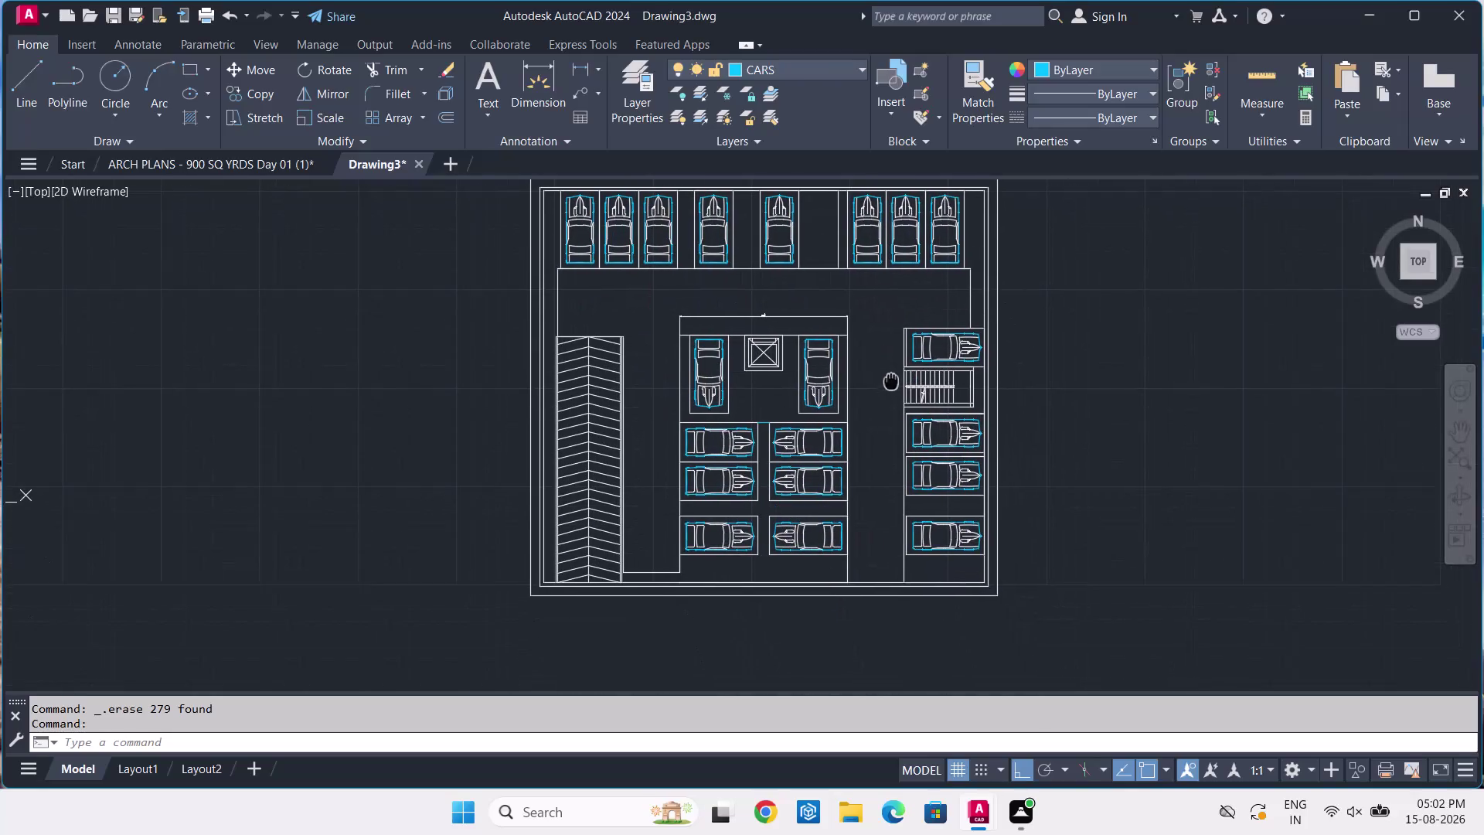
Review the reference parking plan, then return to the car layout drawing.
click(267, 157)
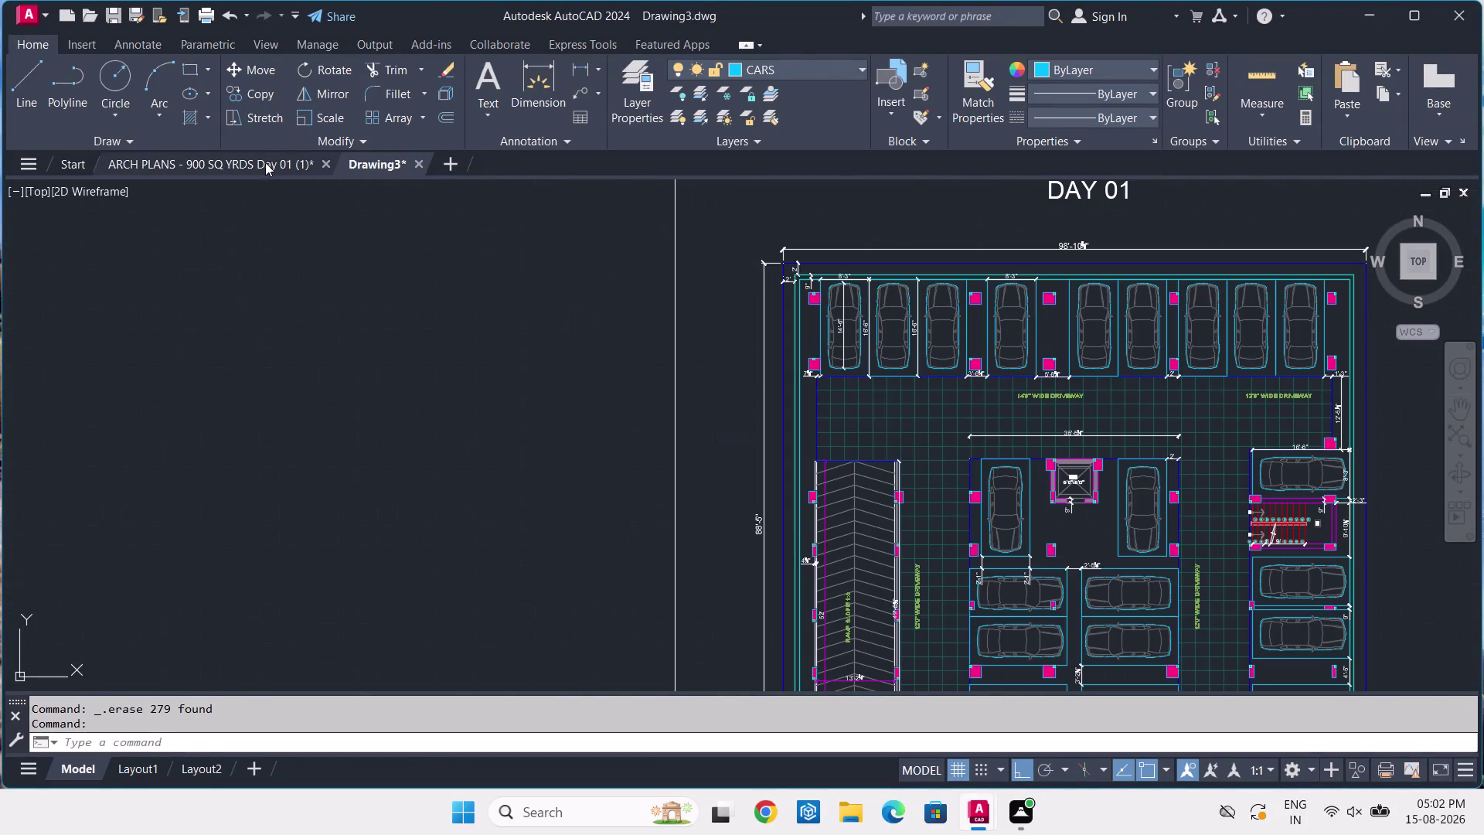
middle_drag(827, 318, 629, 256)
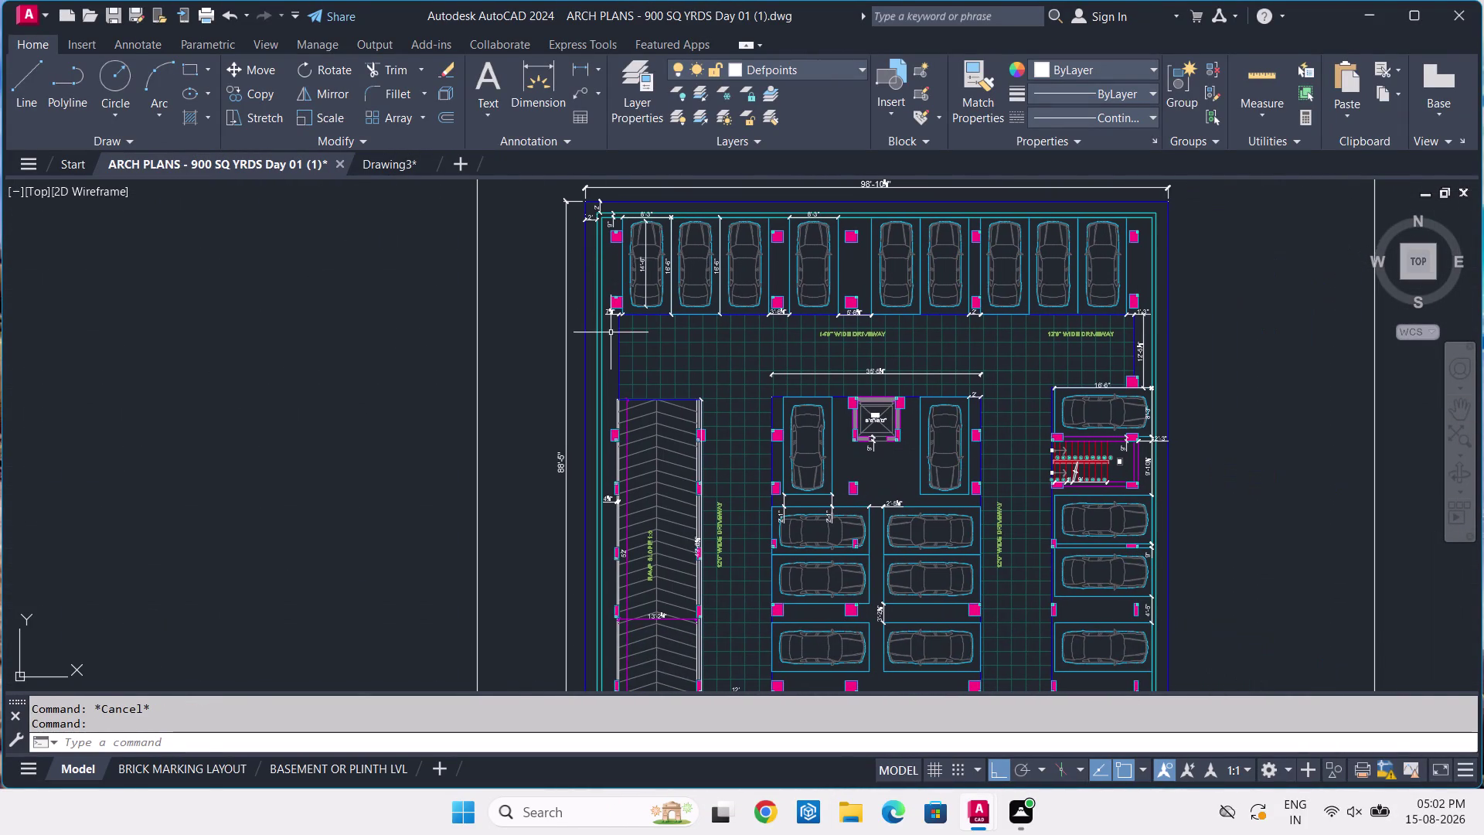
middle_drag(725, 412, 519, 378)
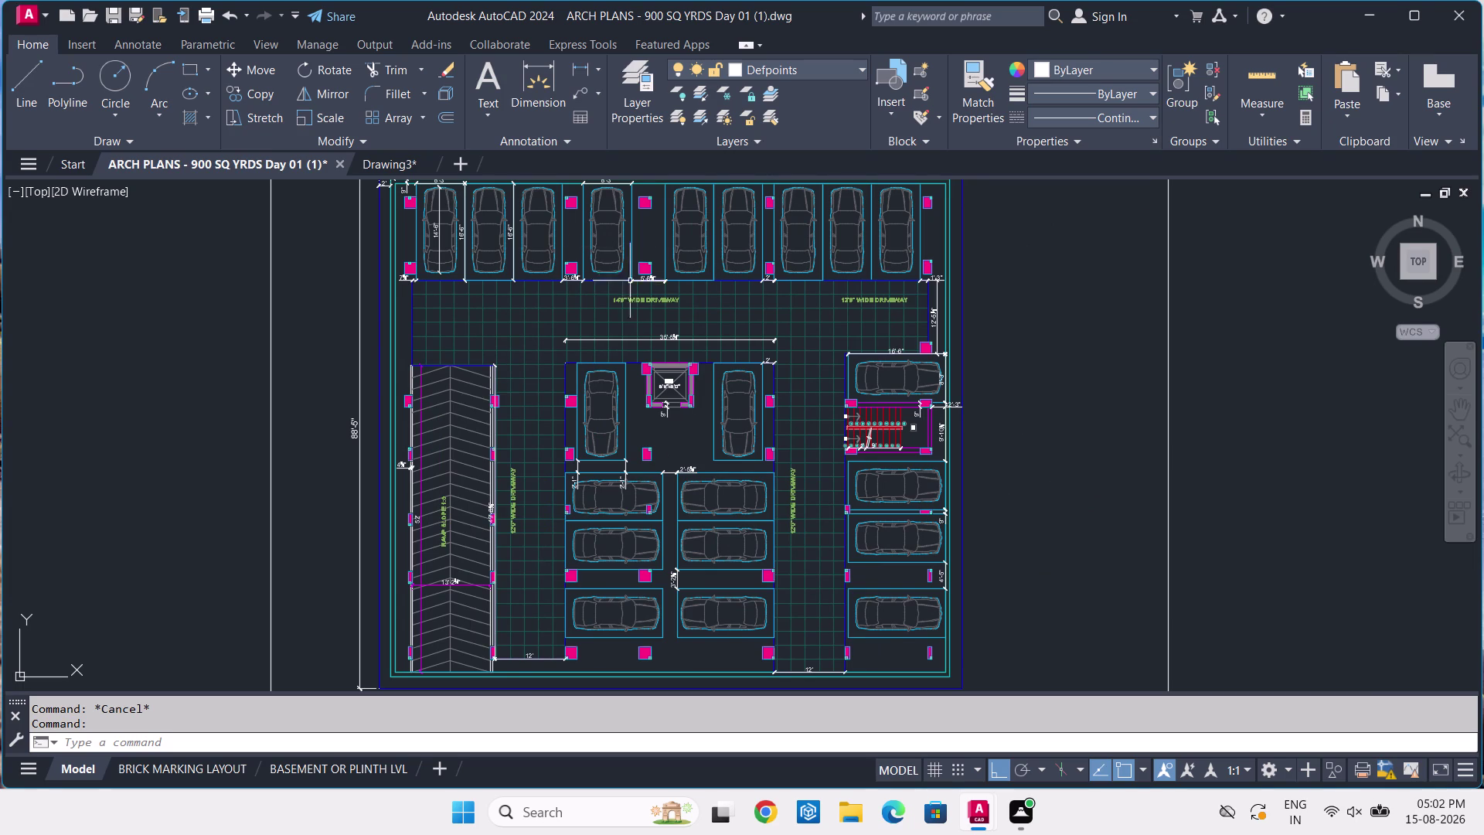
scroll(up, 3)
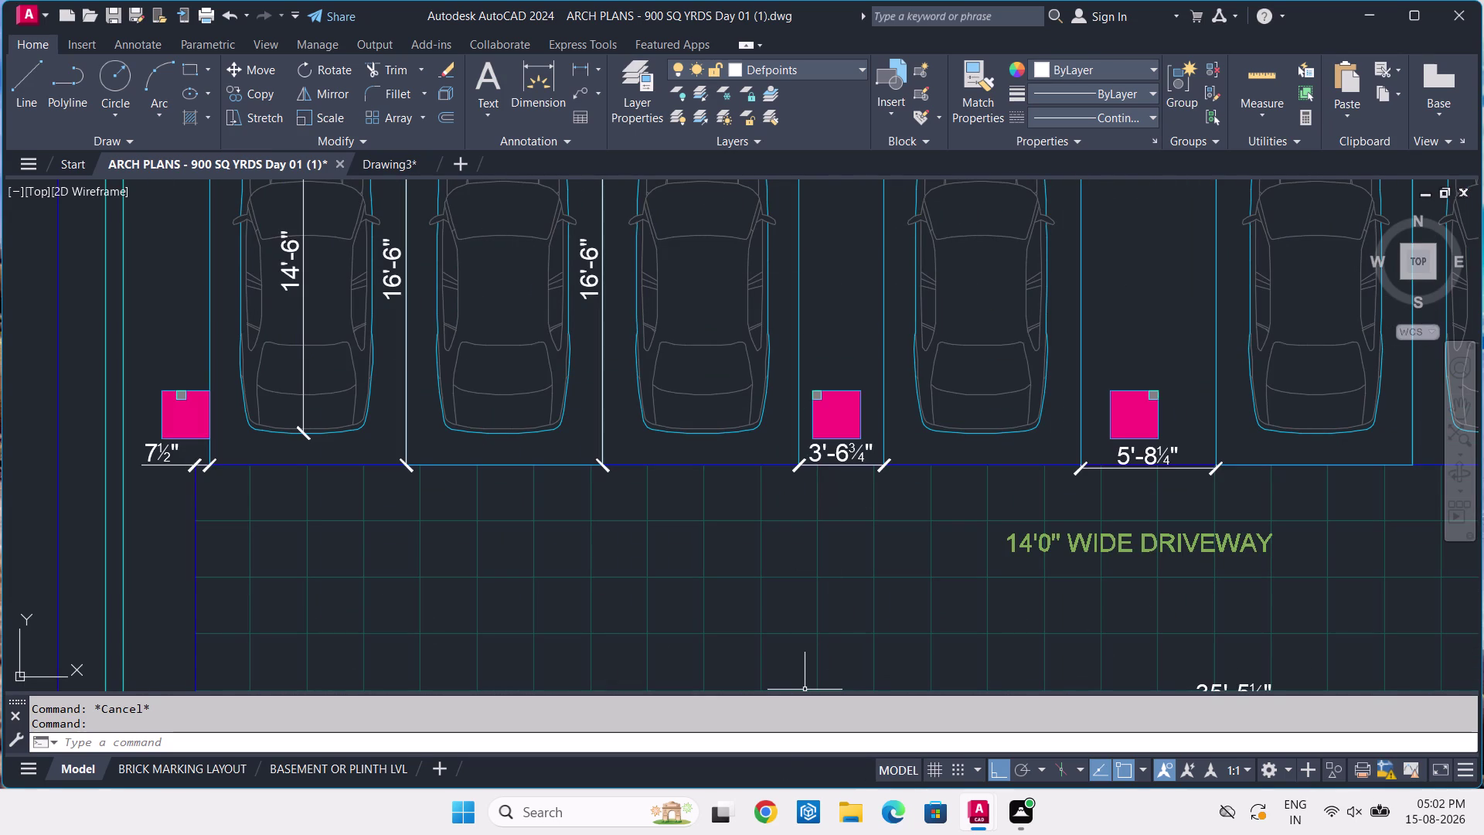
click(395, 158)
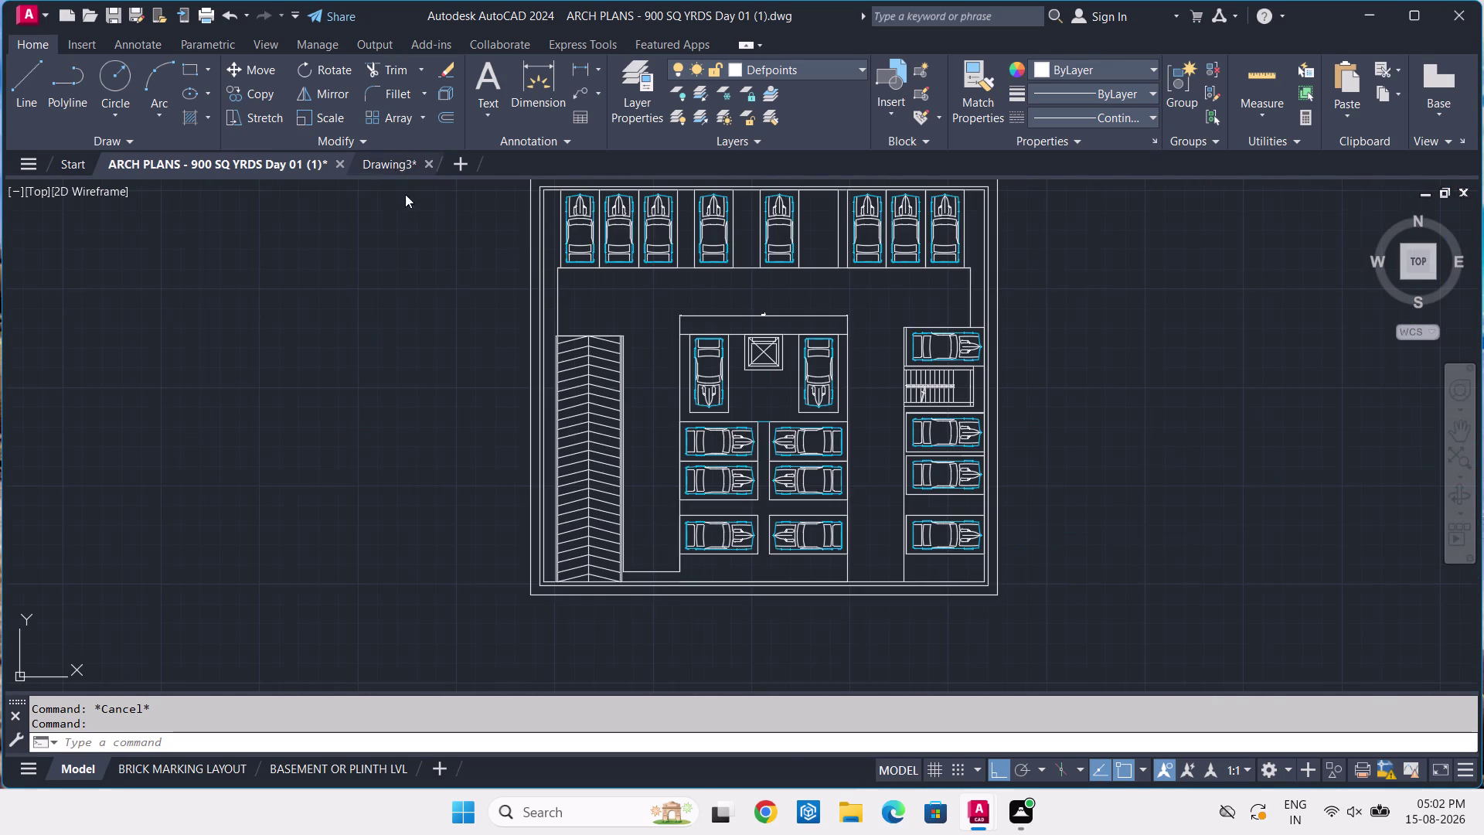
scroll(up, 3)
scroll(up, 3)
middle_drag(580, 201, 586, 329)
scroll(up, 3)
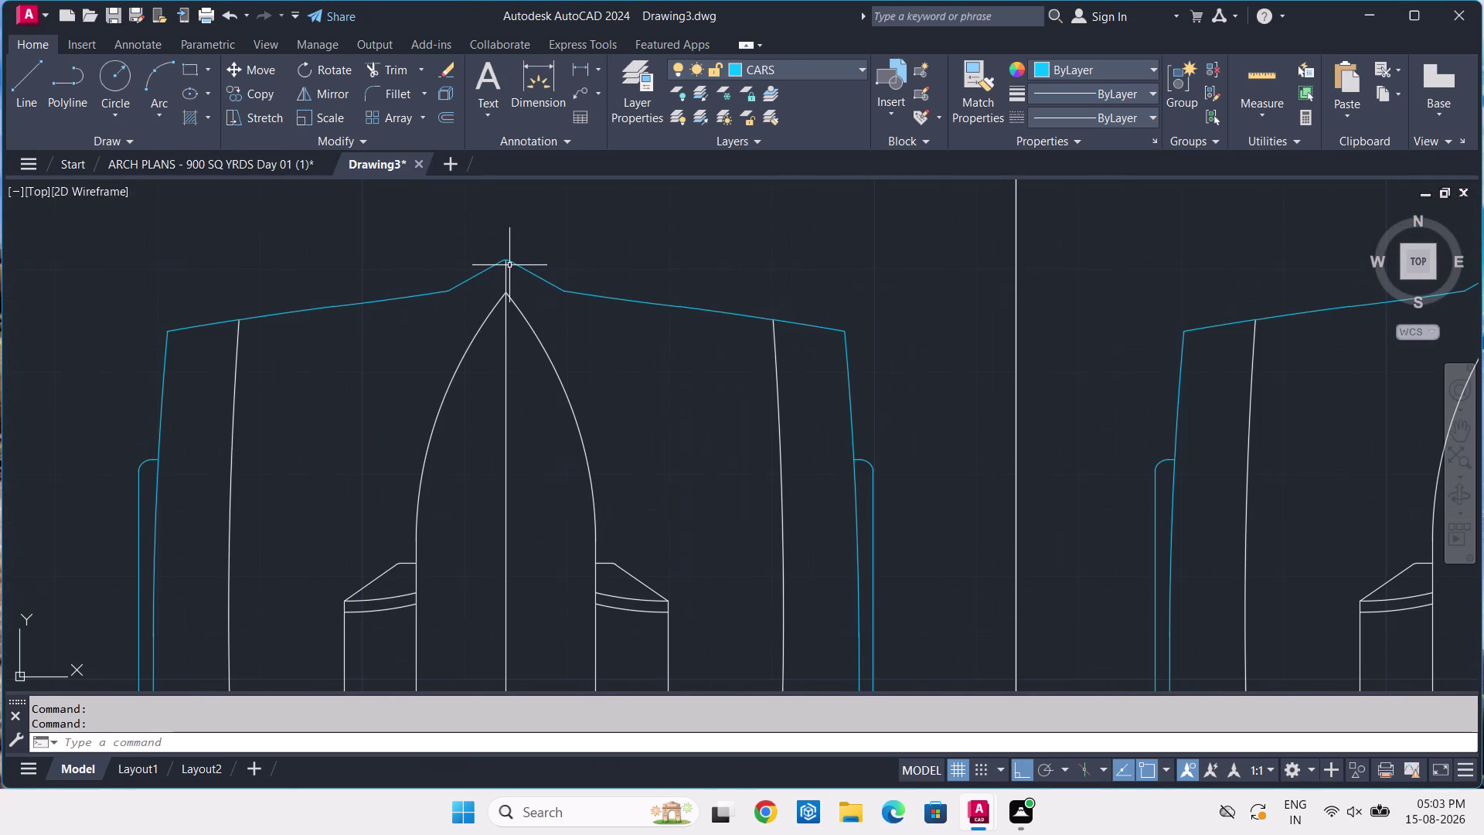
click(509, 265)
key(Escape)
Create a new layer named GREY BODY in Layer Properties.
click(638, 75)
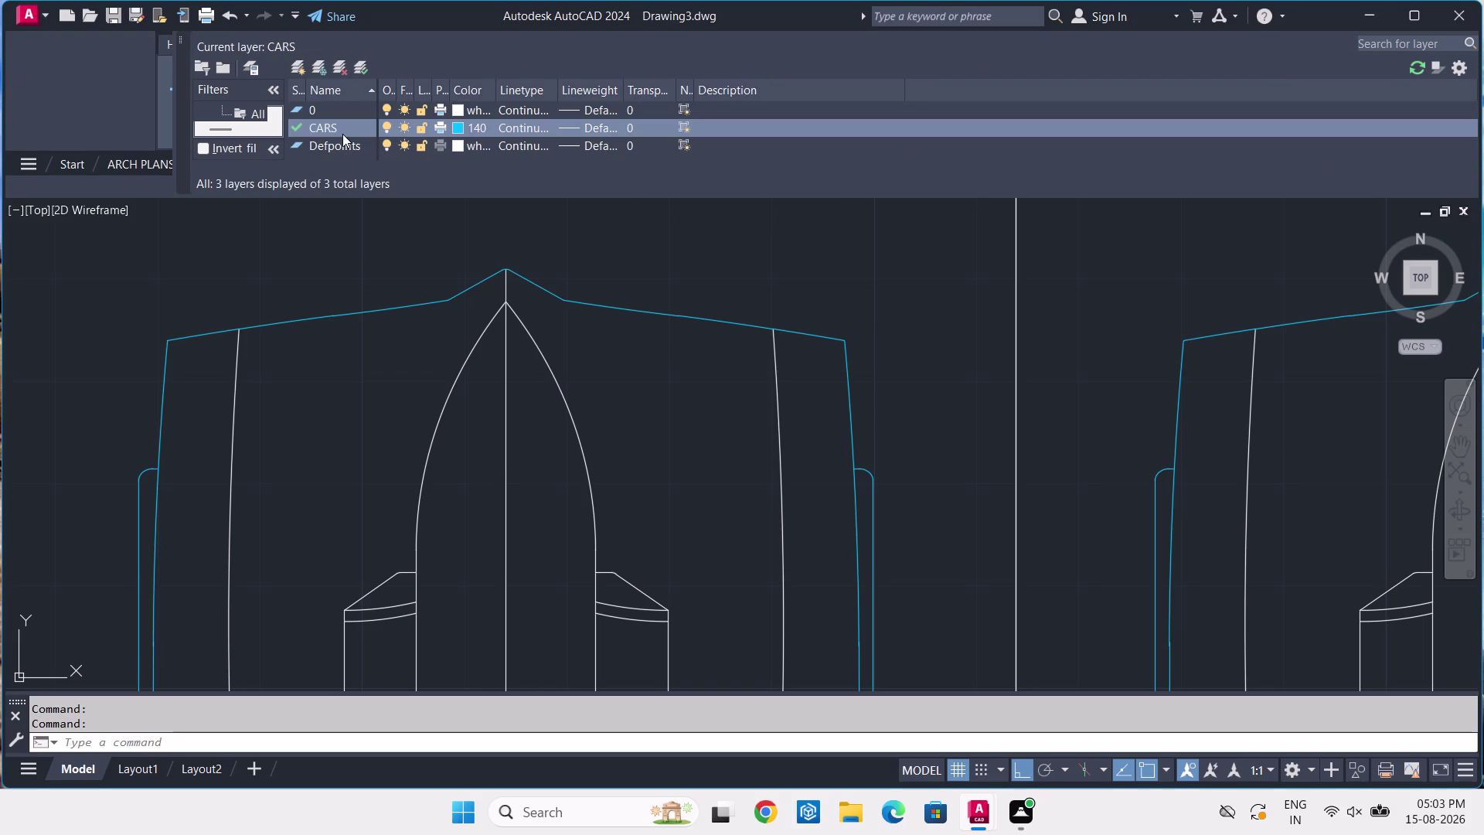
right_click(342, 133)
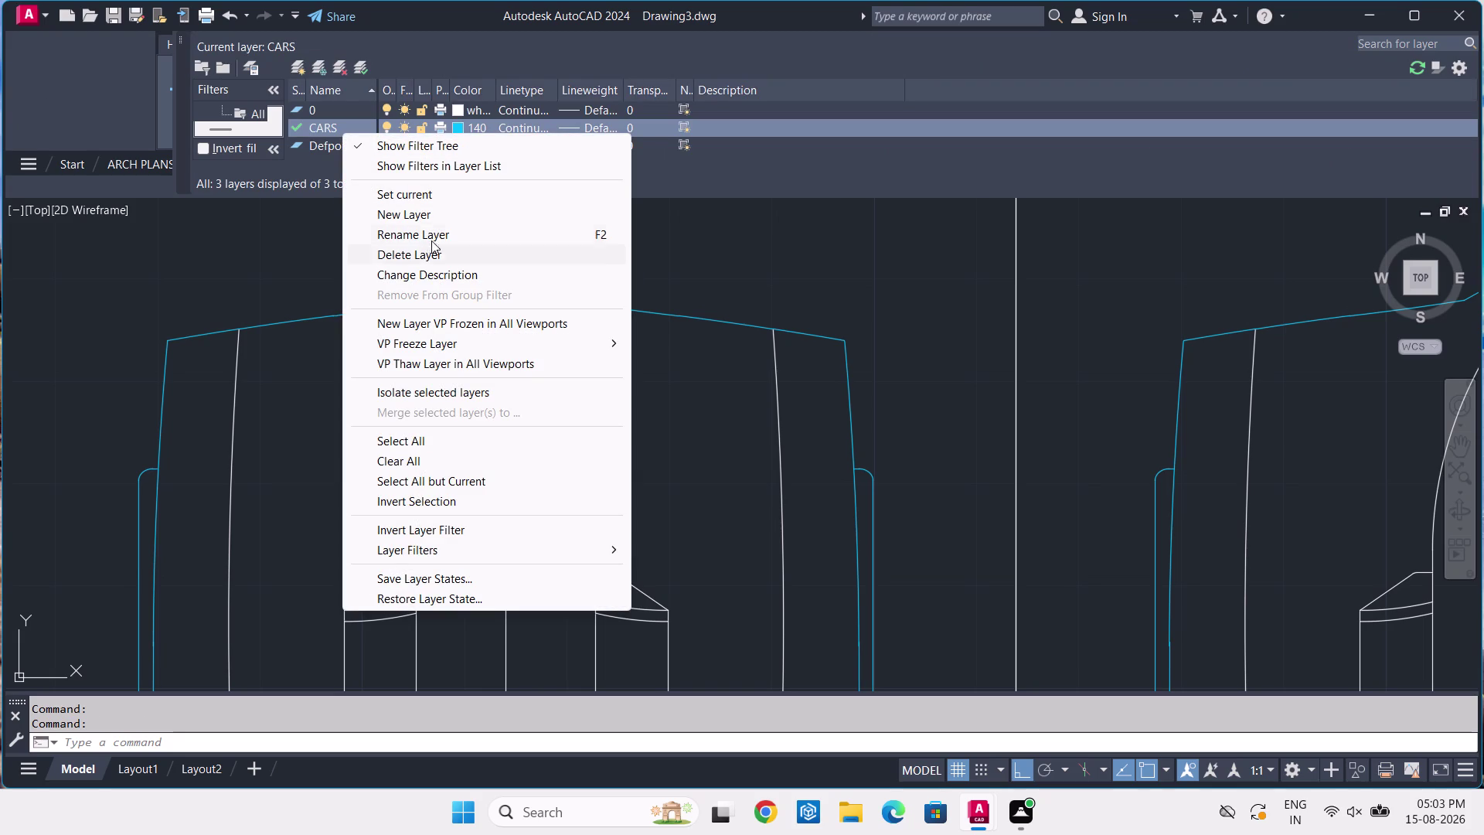
click(419, 208)
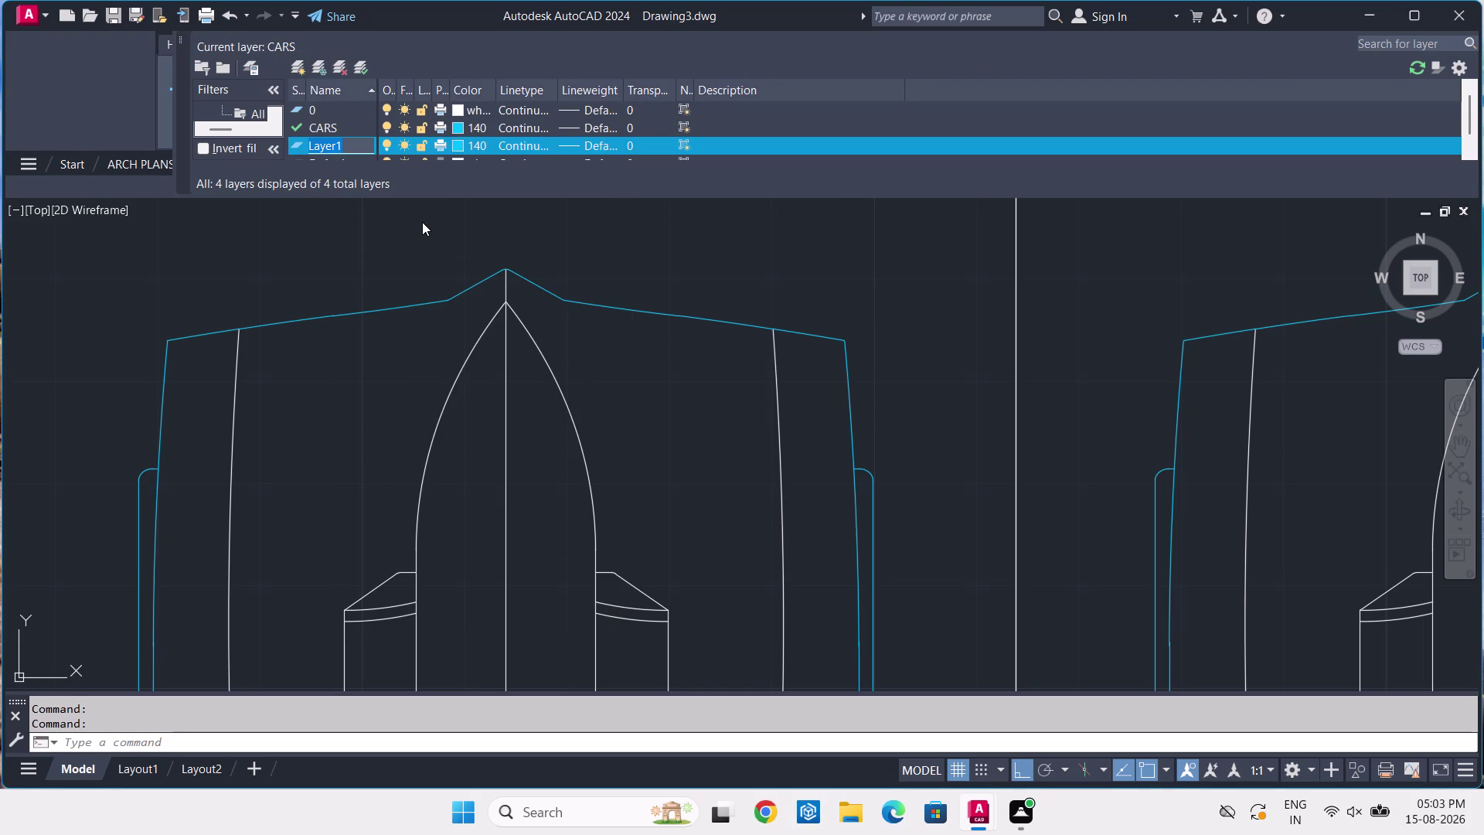
text(GRE)
key(y)
key(space)
text(BO)
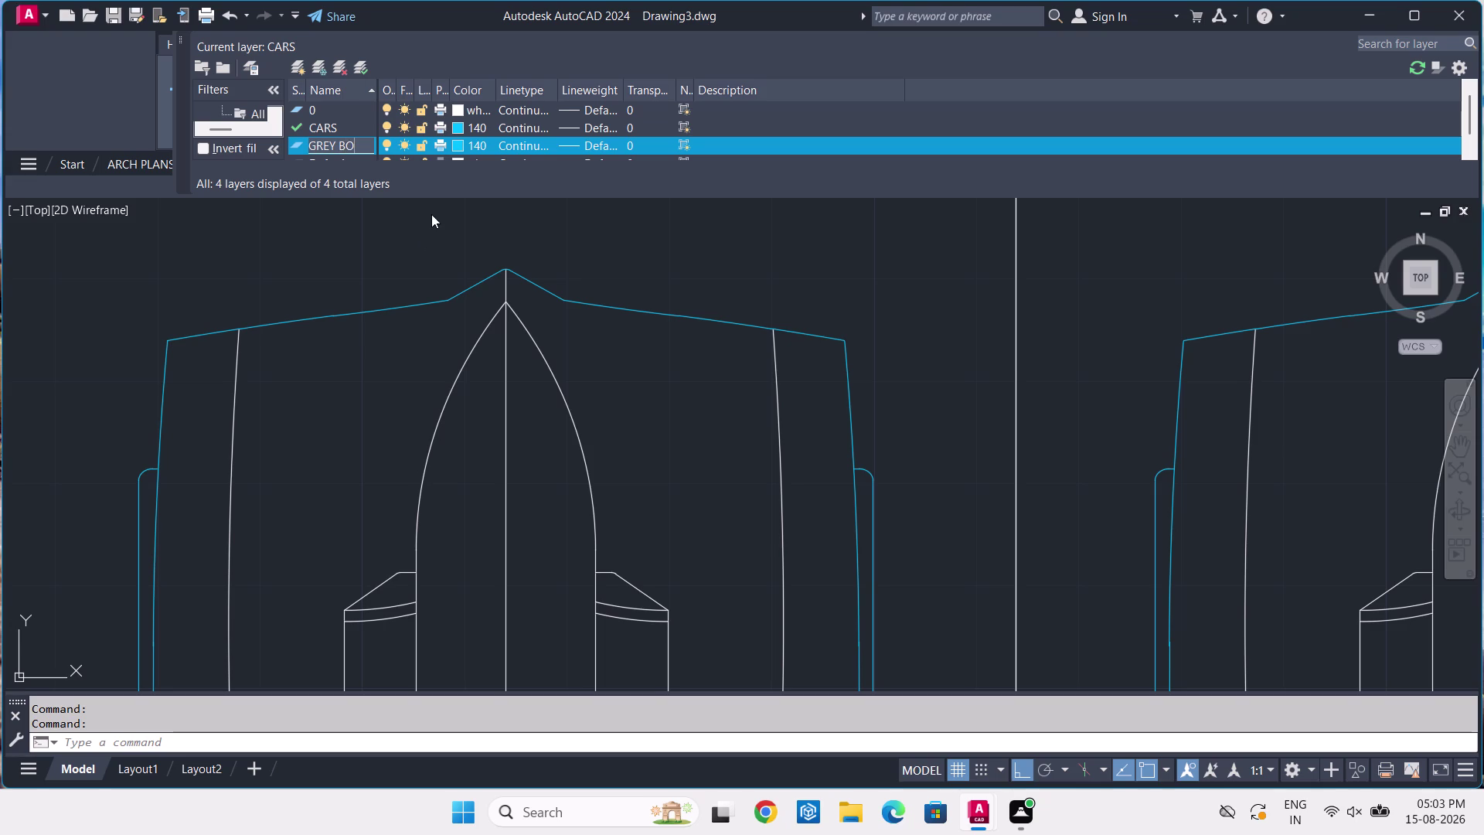
key(d)
key(y)
Give GREY BODY grey colour 253 and make it the current layer.
click(458, 139)
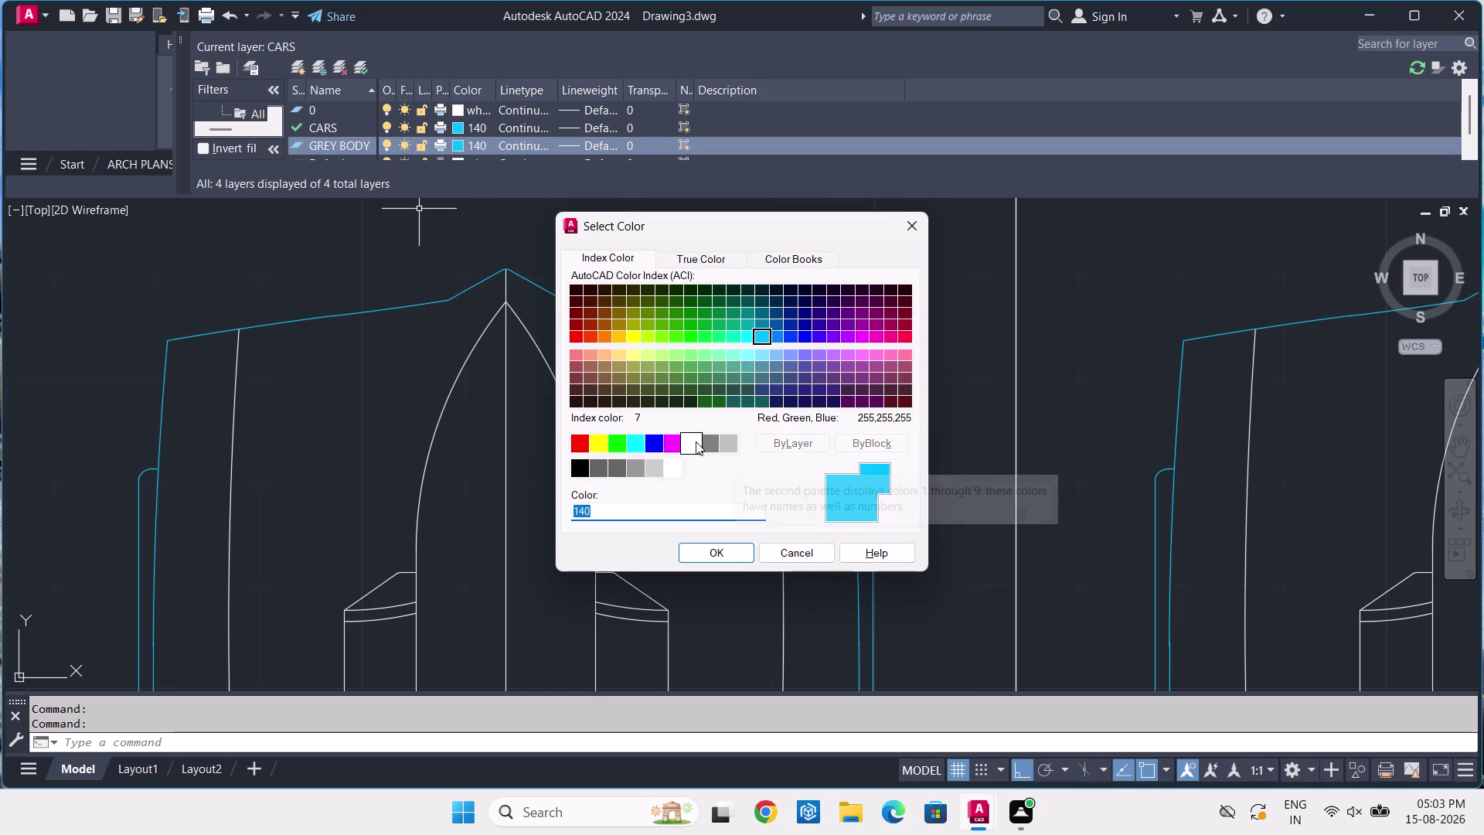
click(633, 473)
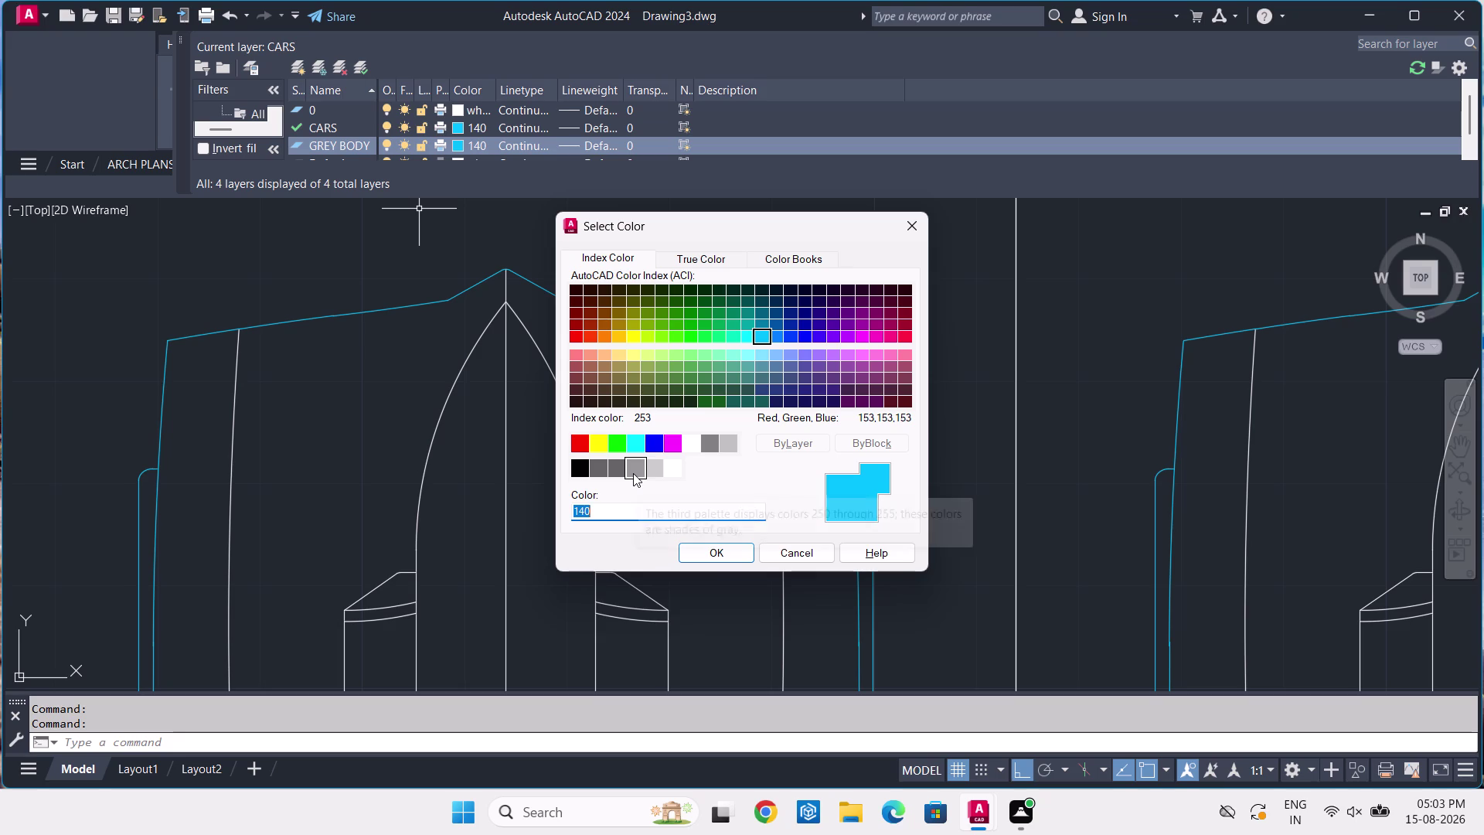
click(654, 473)
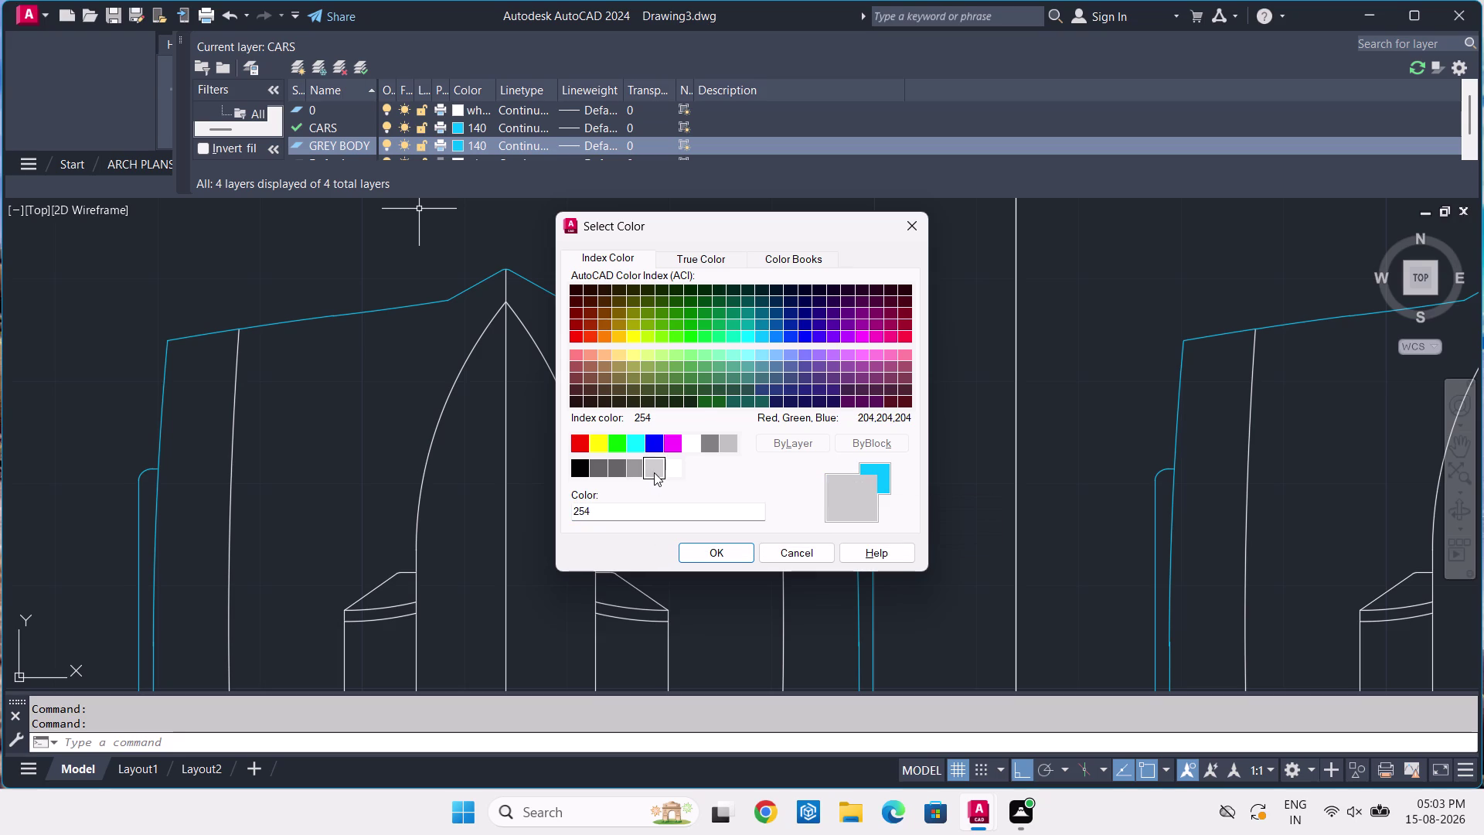
click(638, 467)
click(692, 558)
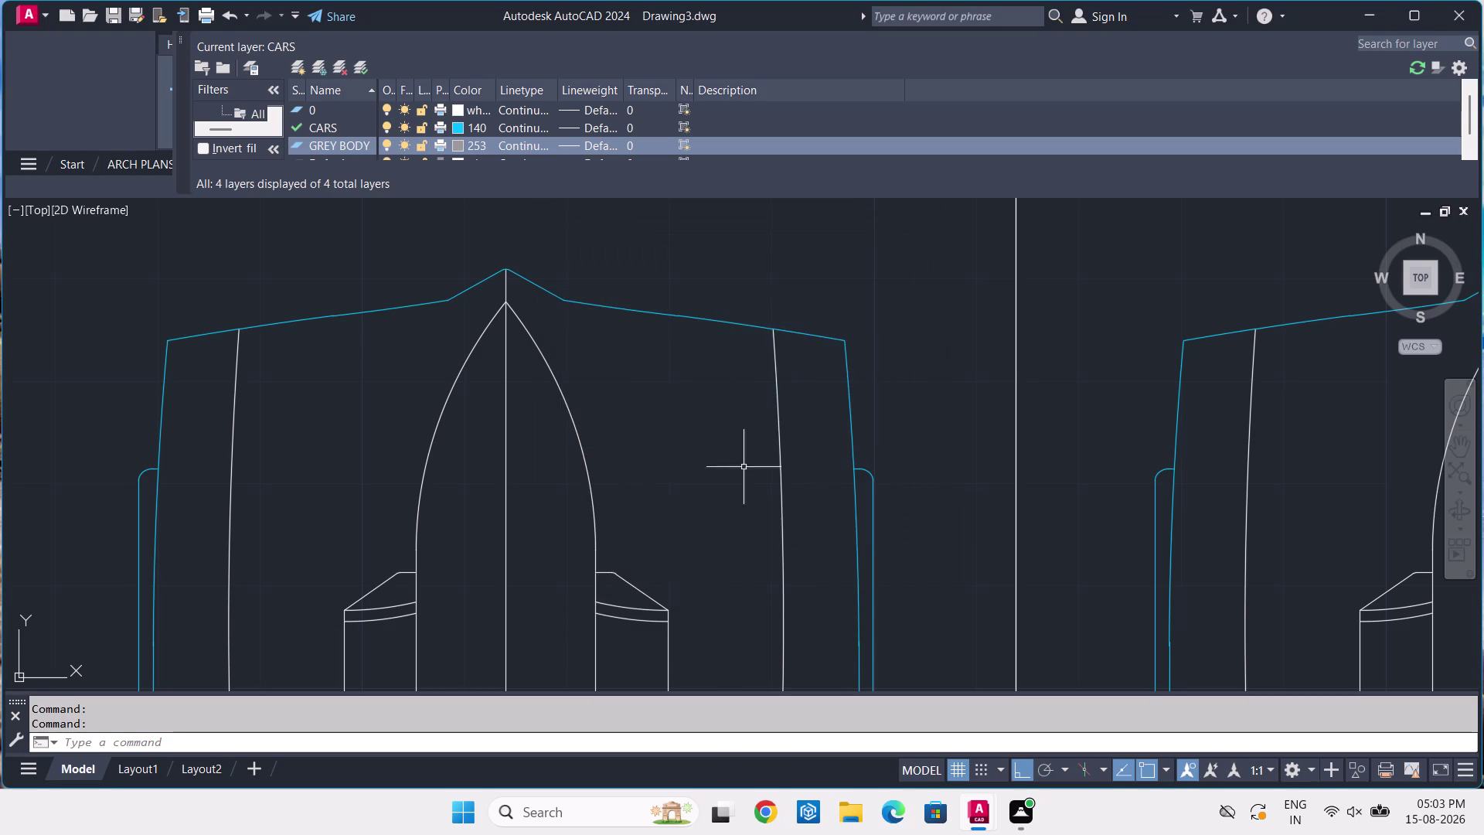
click(359, 66)
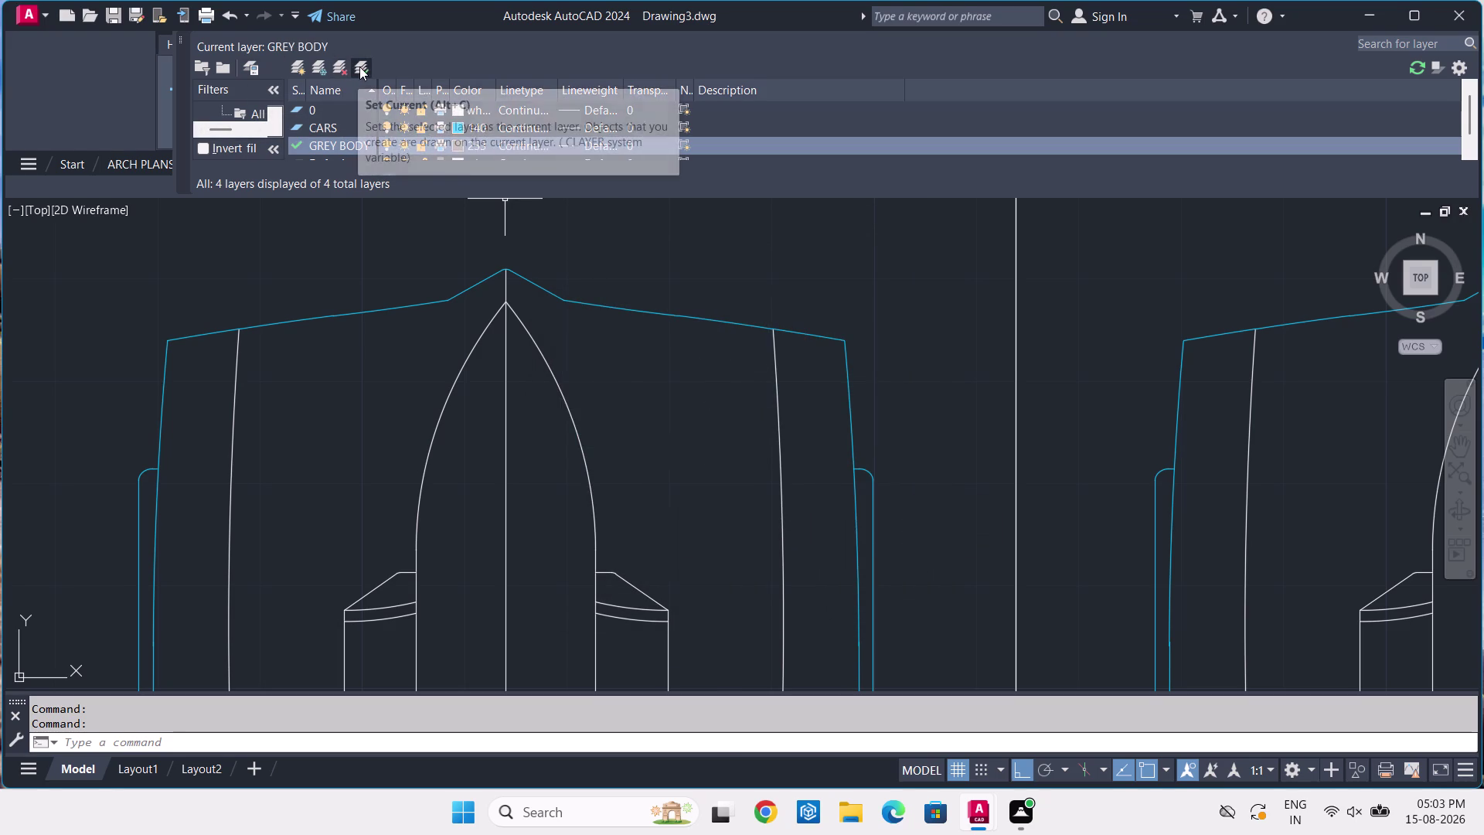
Select the first car's bonnet, windscreen and rear window lines.
scroll(up, 3)
click(486, 266)
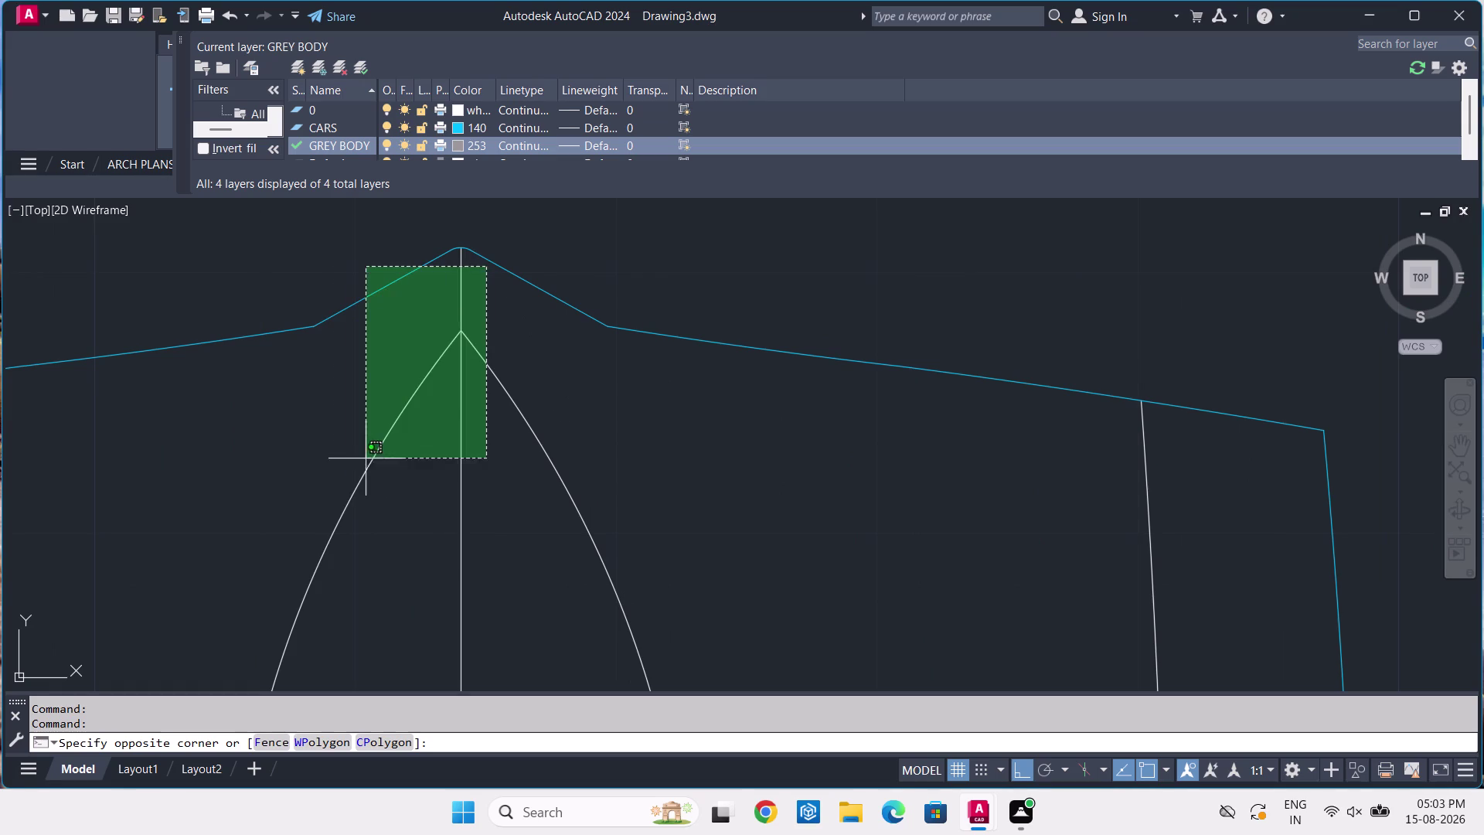
click(445, 581)
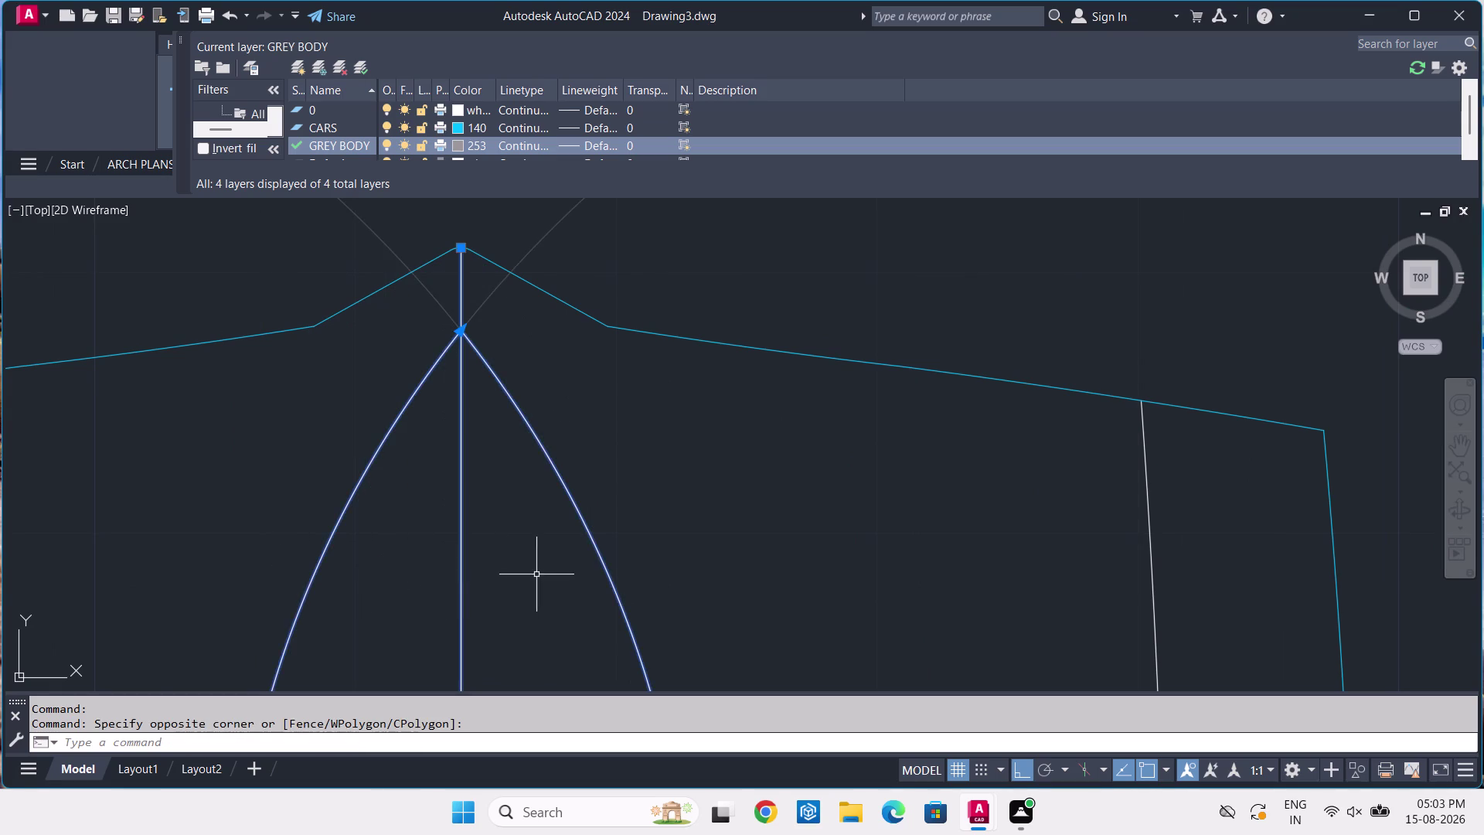
scroll(down, 3)
middle_drag(631, 604, 579, 286)
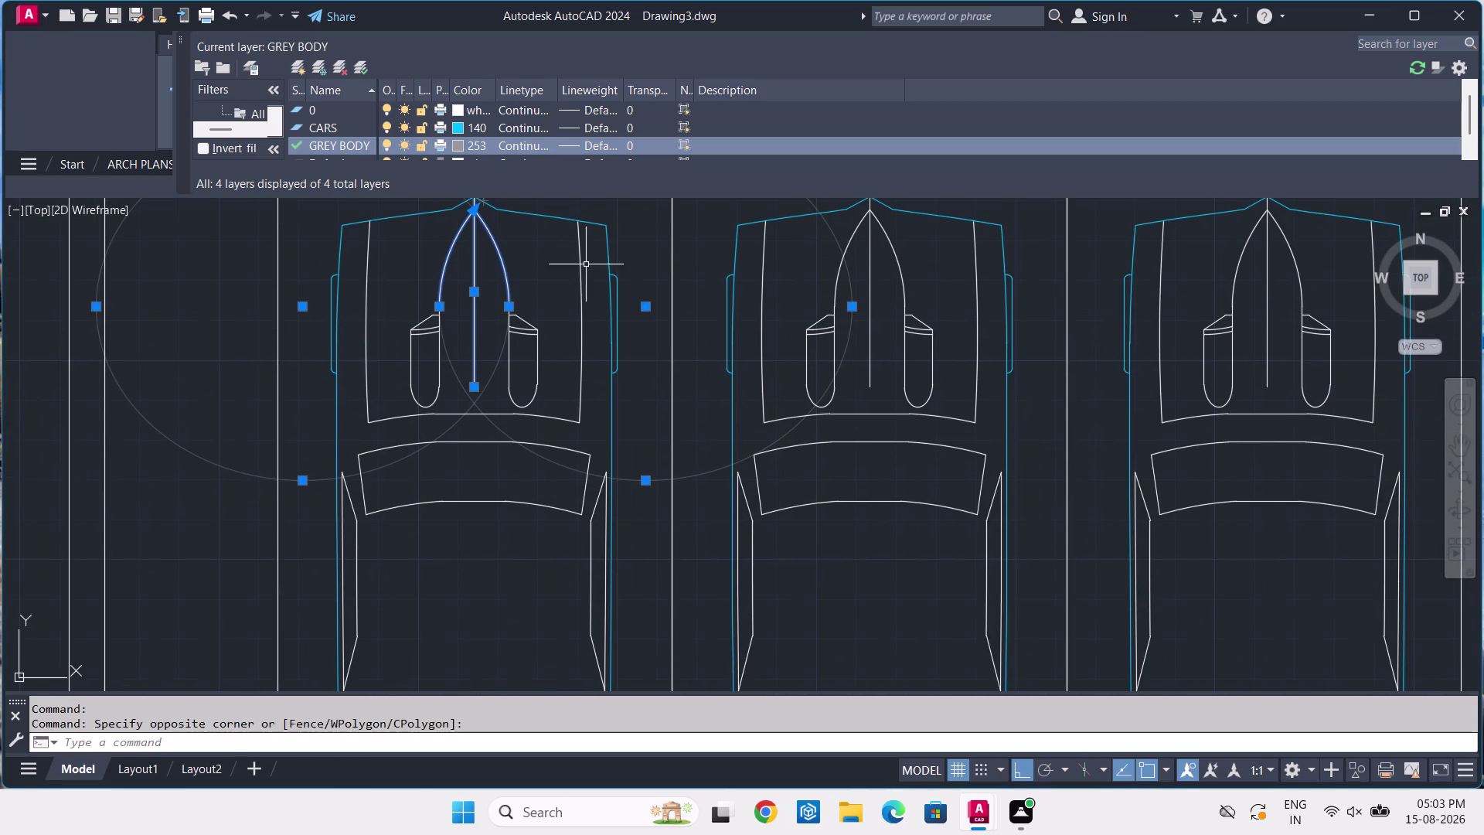
click(593, 236)
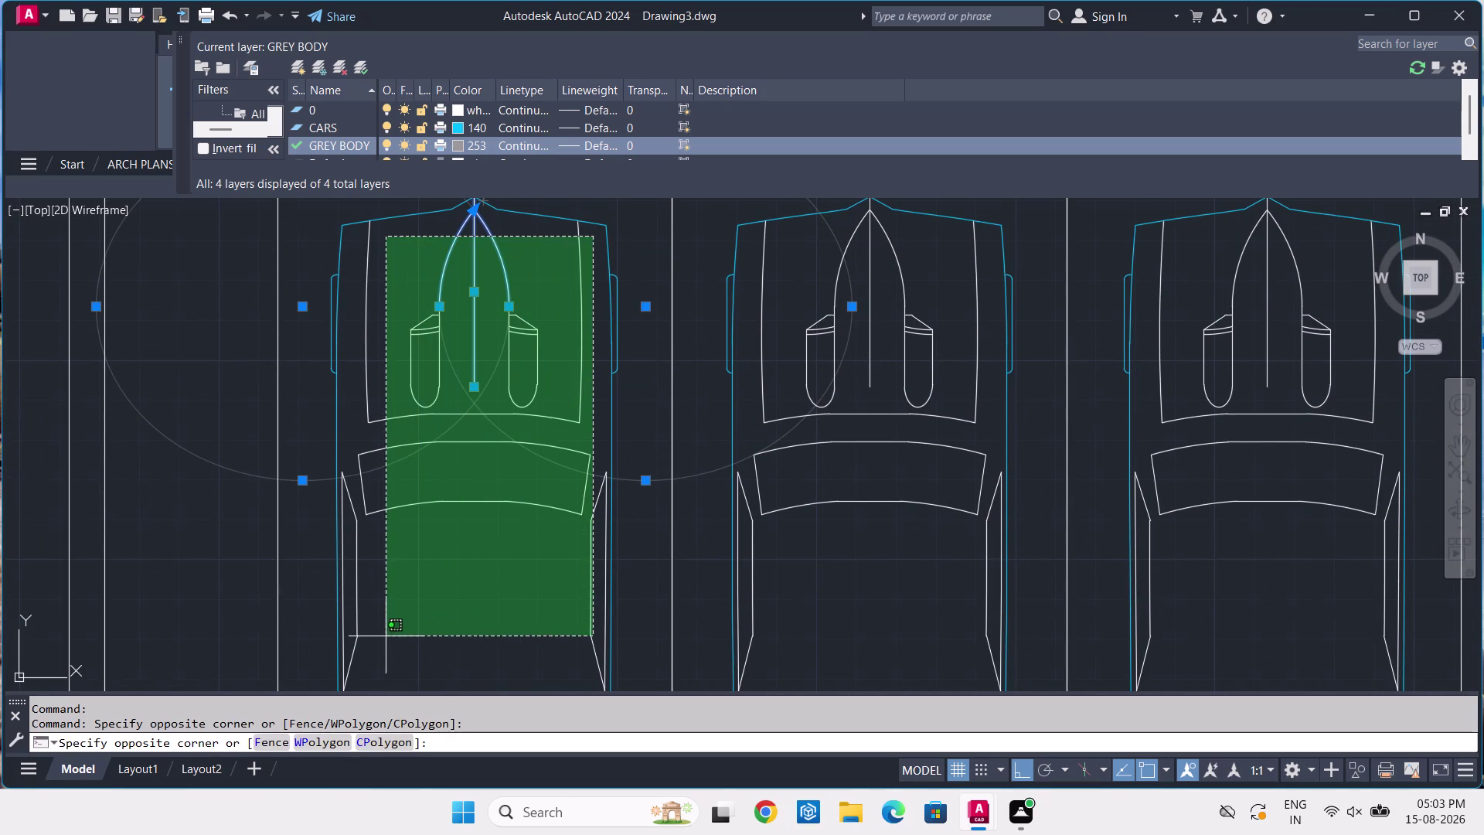
scroll(up, 3)
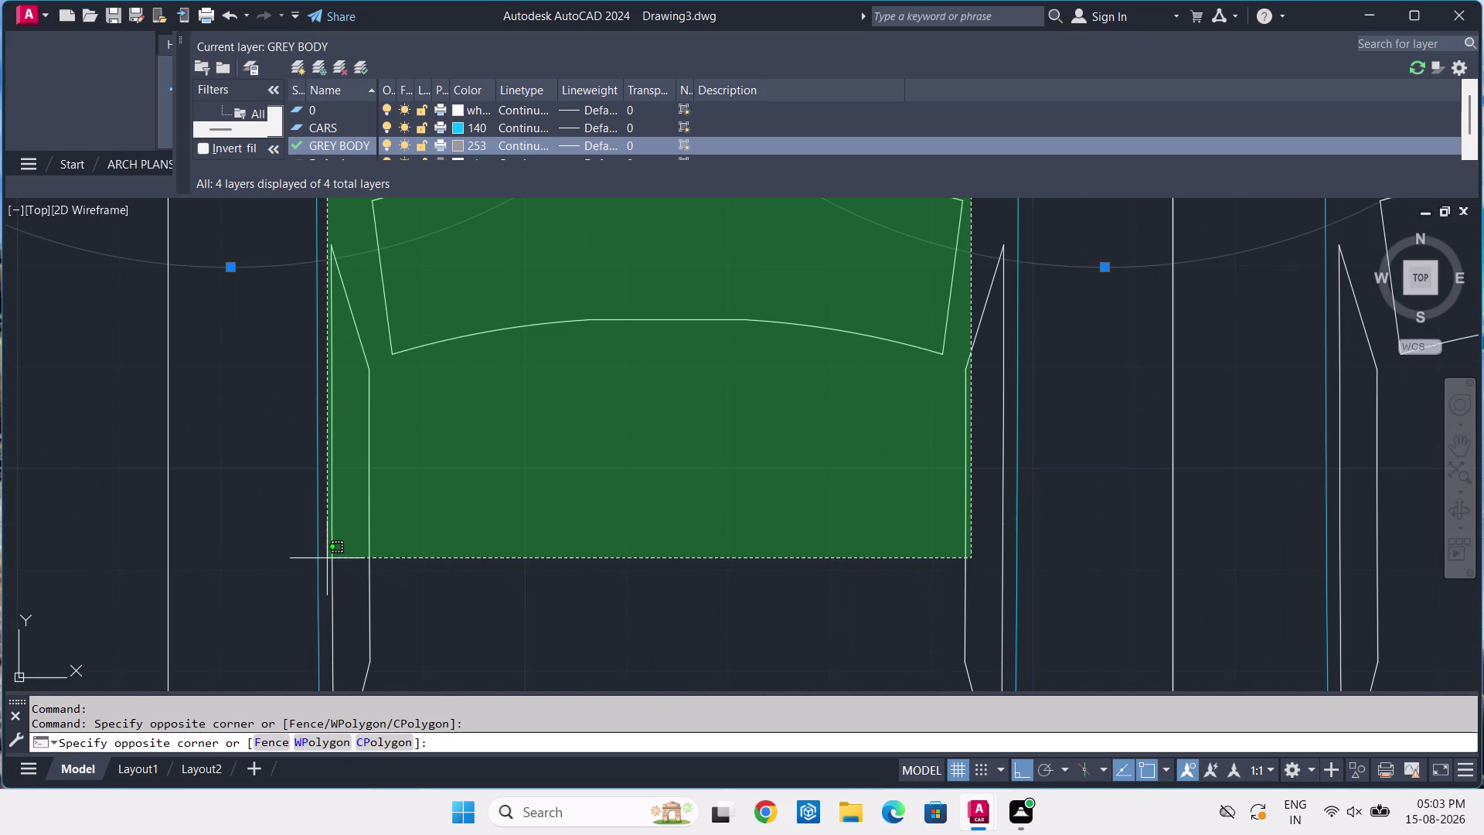
click(327, 558)
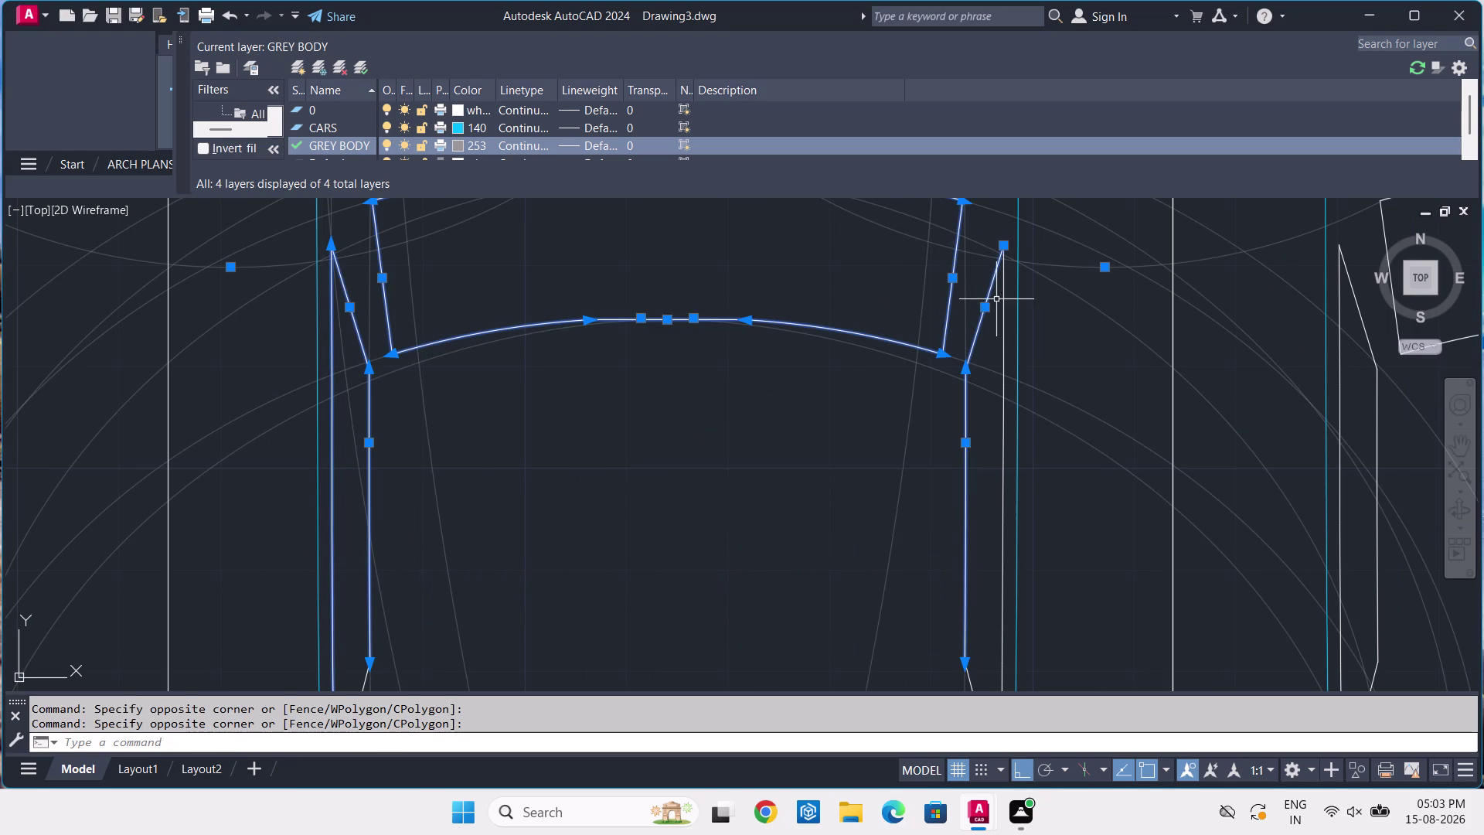
click(1003, 297)
scroll(down, 3)
middle_drag(809, 549, 750, 306)
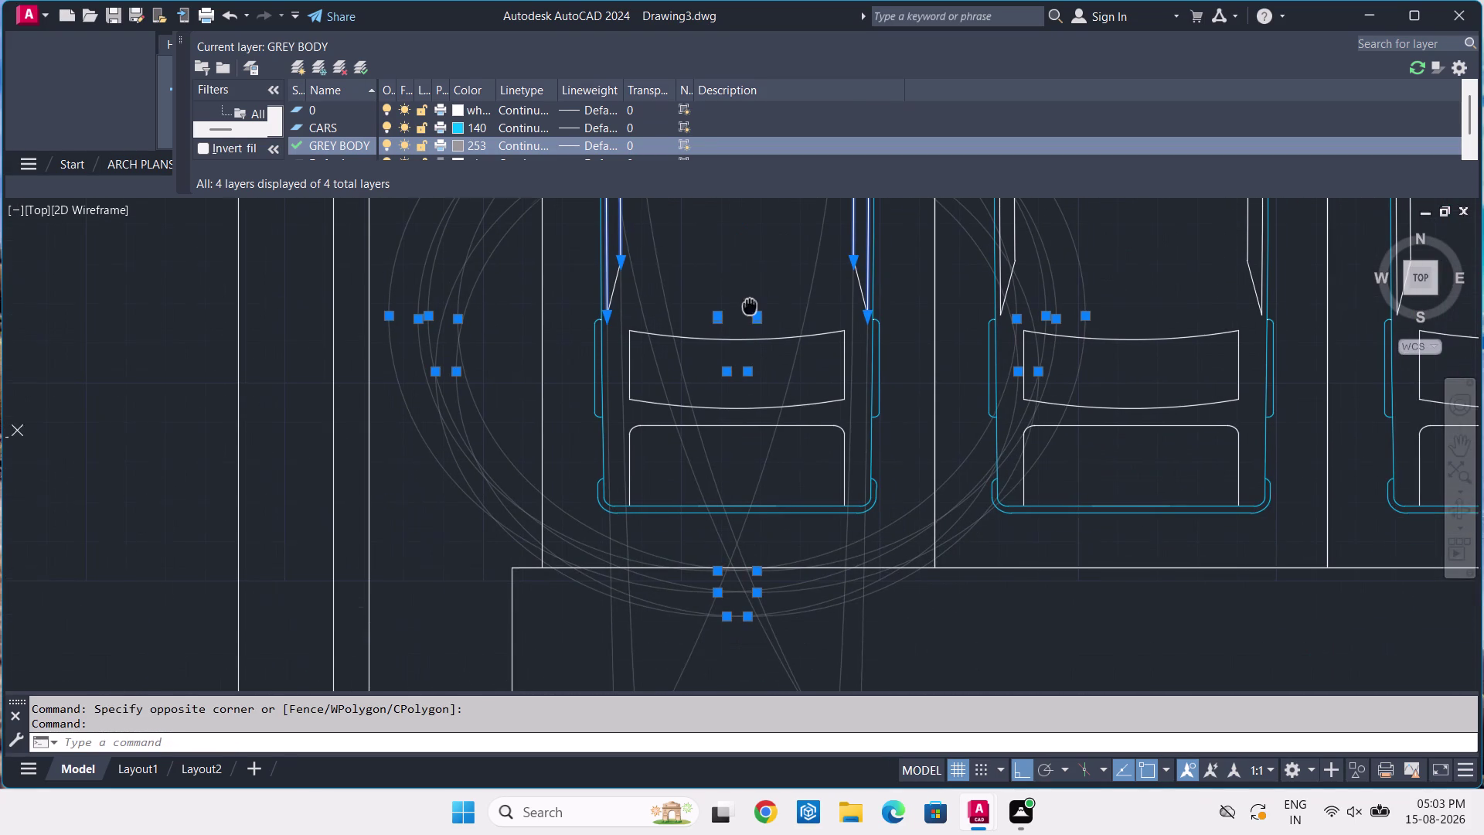
click(618, 277)
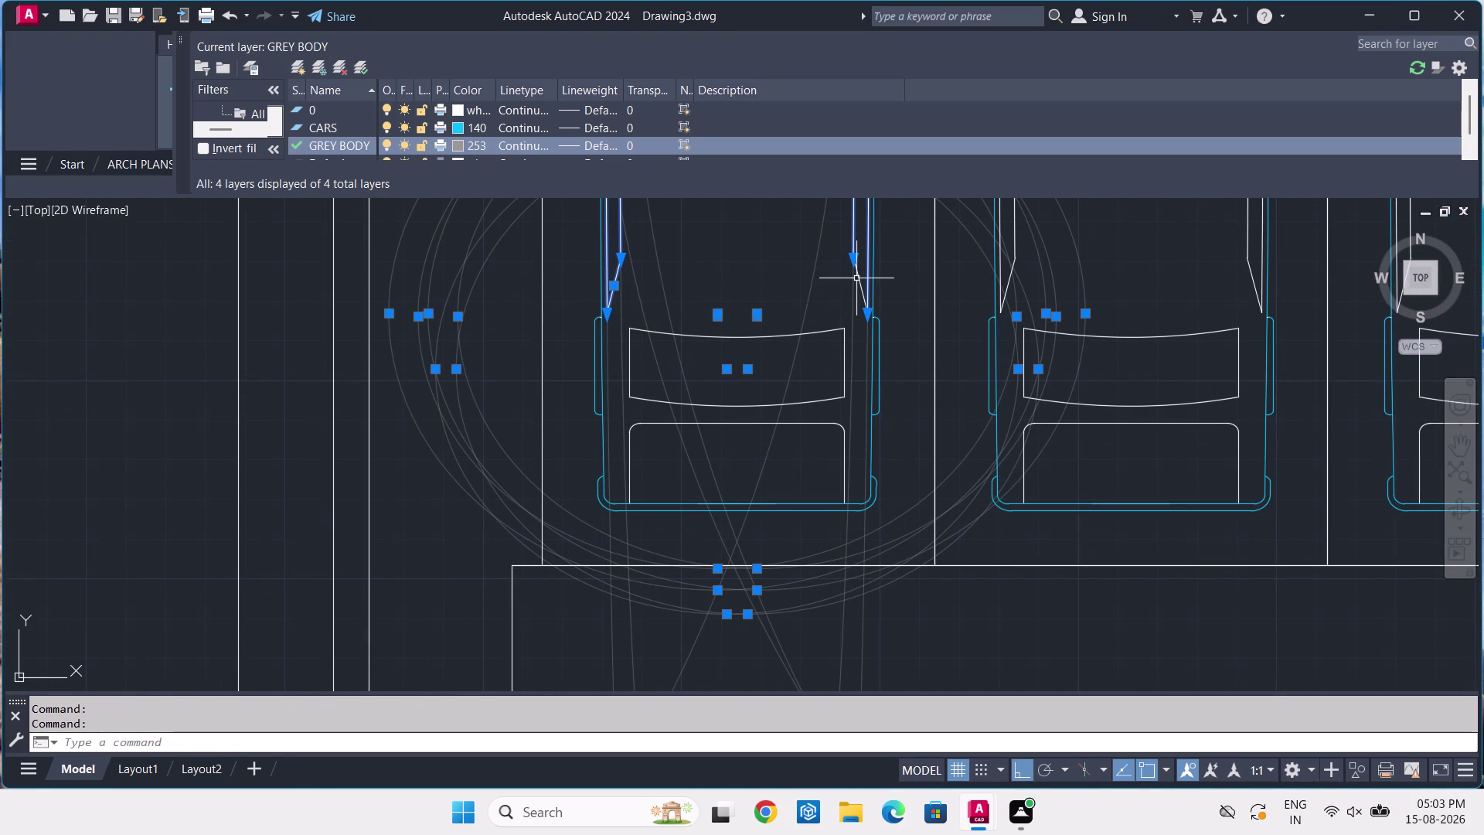
click(858, 278)
click(852, 317)
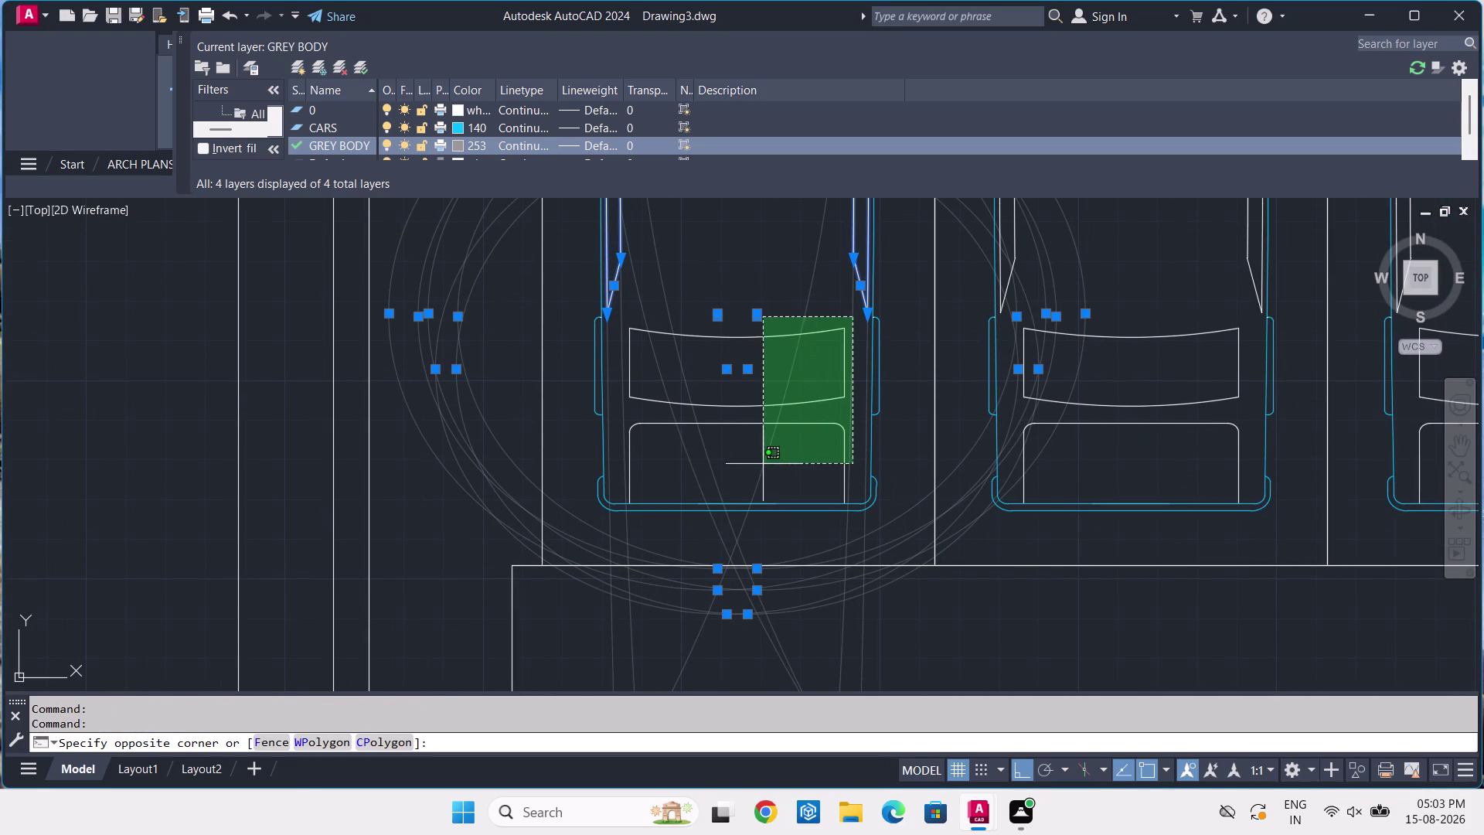
click(622, 487)
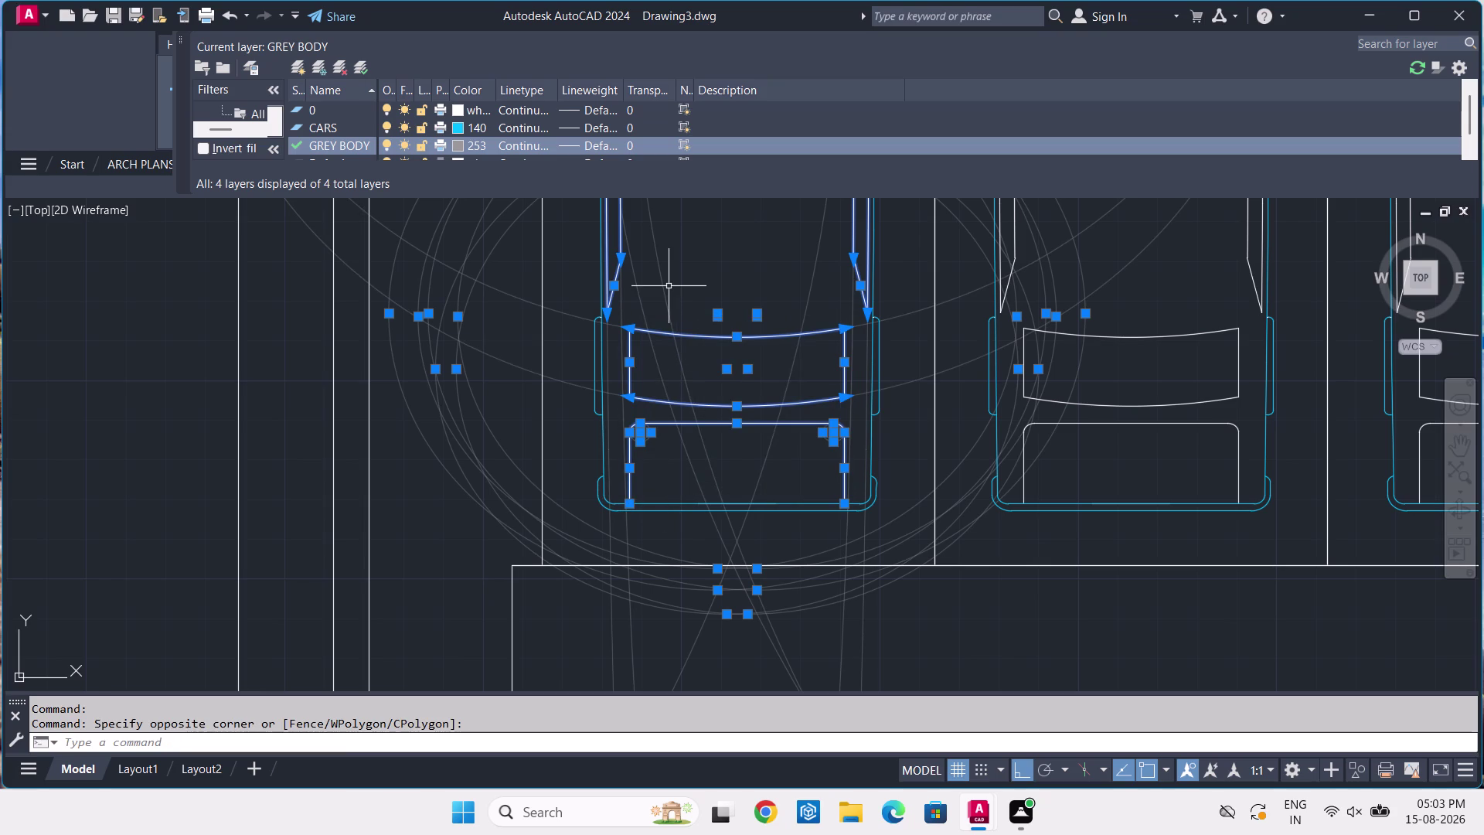
Add the next car's bonnet arcs and windscreen lines to the selection.
middle_drag(668, 285, 239, 553)
middle_drag(717, 357, 575, 683)
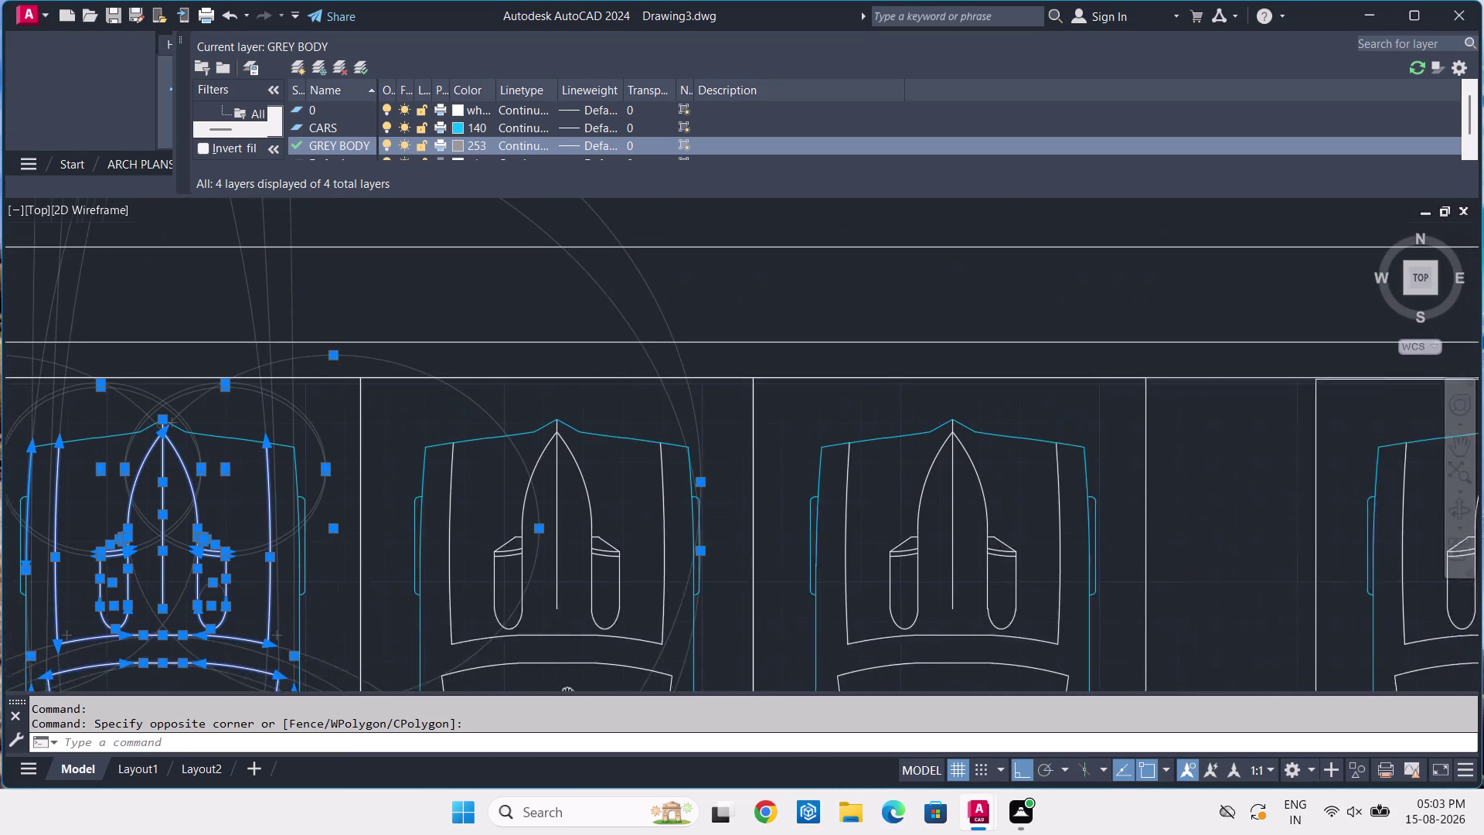
middle_drag(575, 684, 558, 706)
scroll(up, 3)
scroll(up, 3)
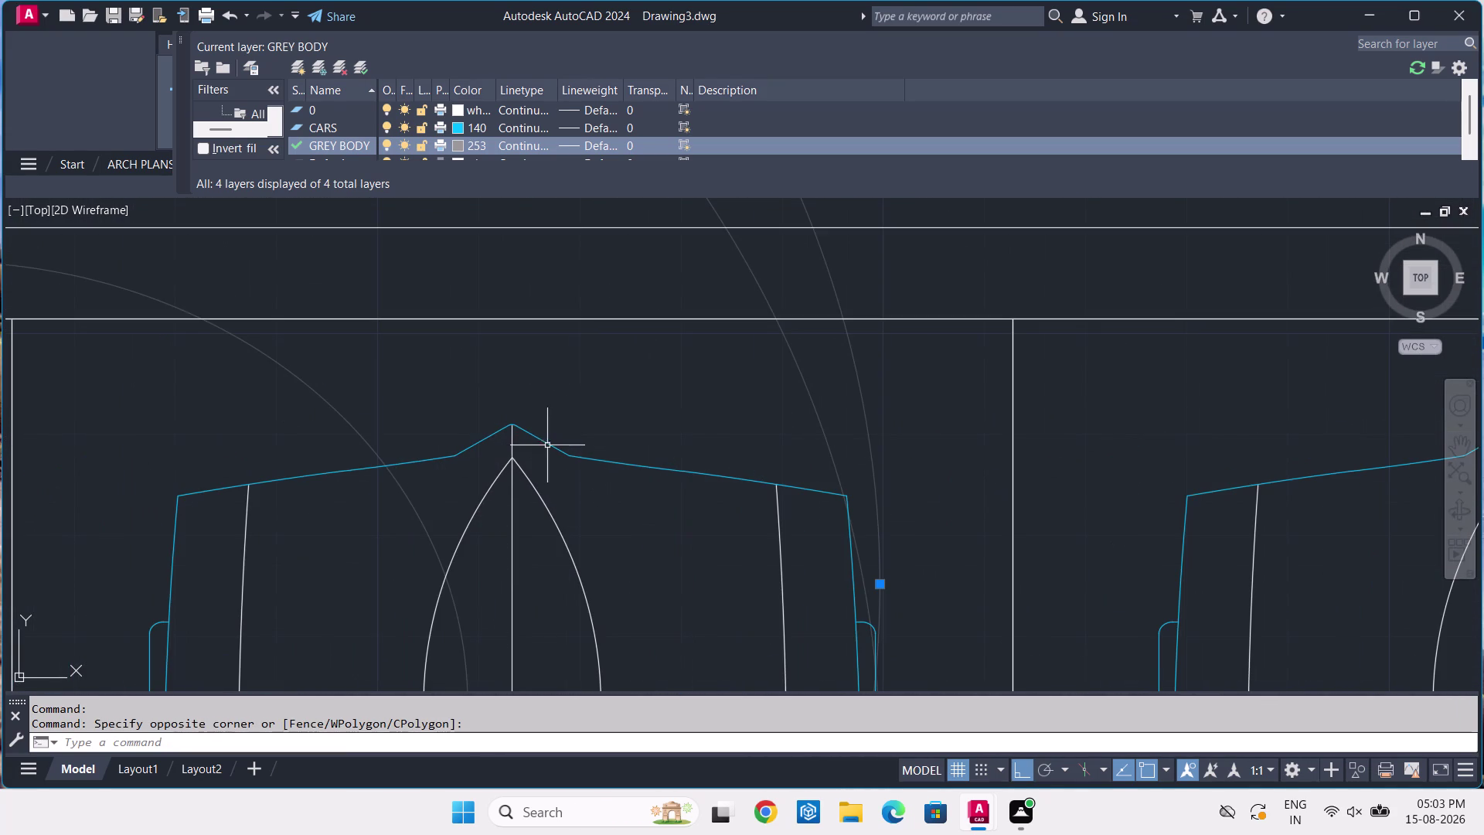
click(543, 449)
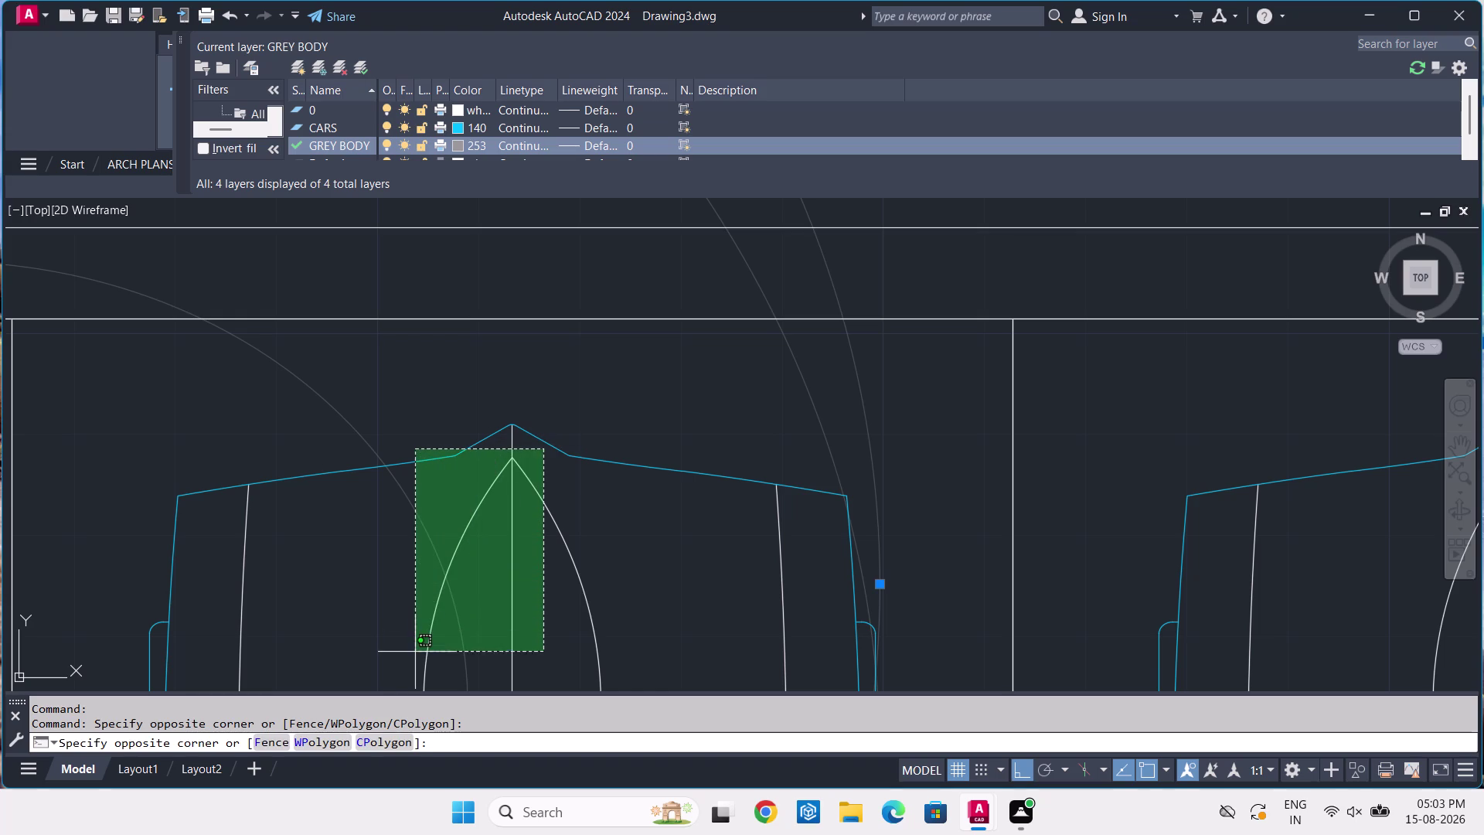
click(482, 659)
scroll(down, 3)
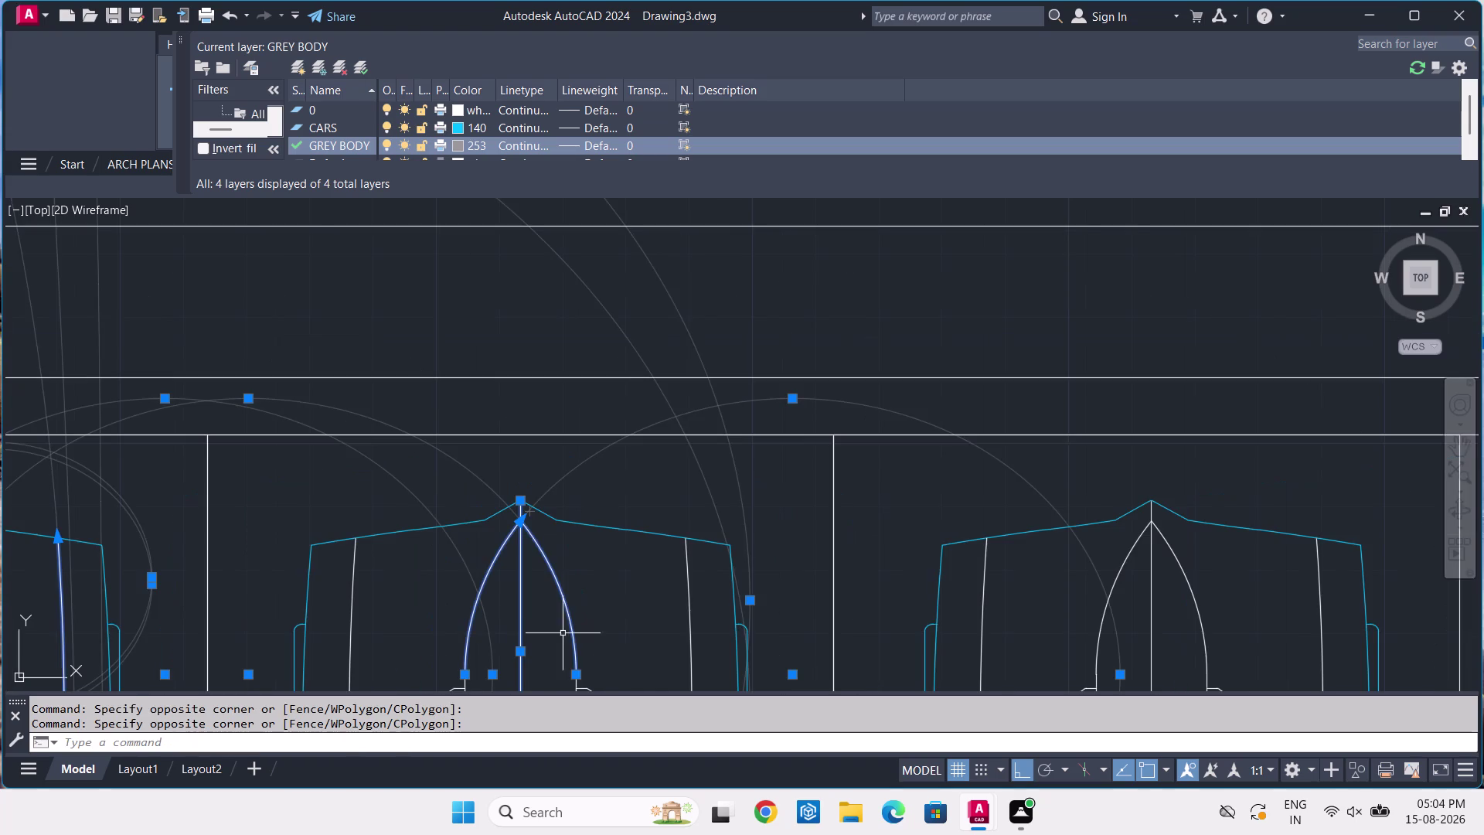
middle_drag(564, 633, 615, 298)
drag(758, 245, 758, 275)
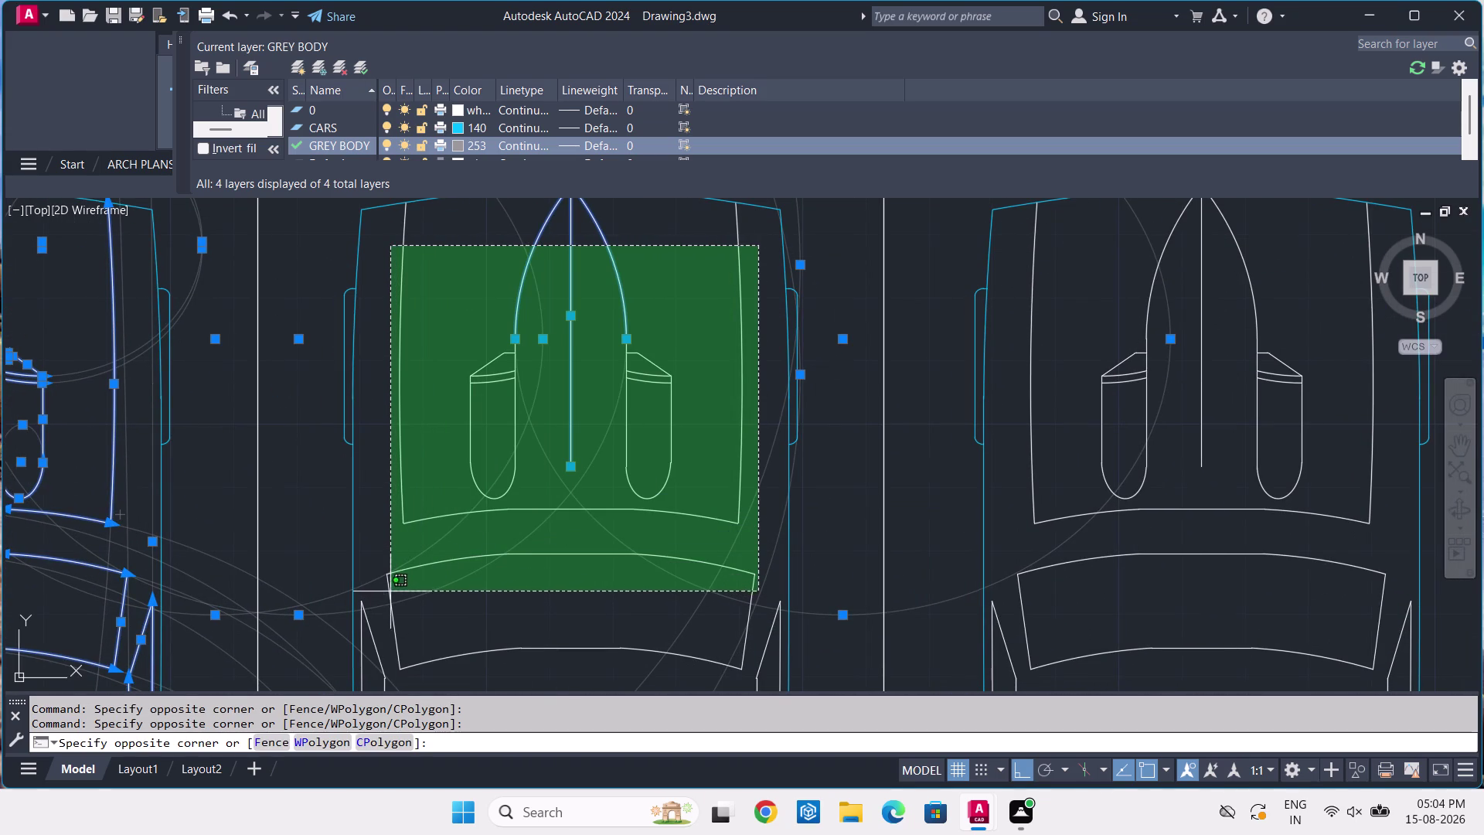
click(384, 600)
Window-select the second car's windshield and pillar lines into the selection.
middle_drag(624, 598, 607, 540)
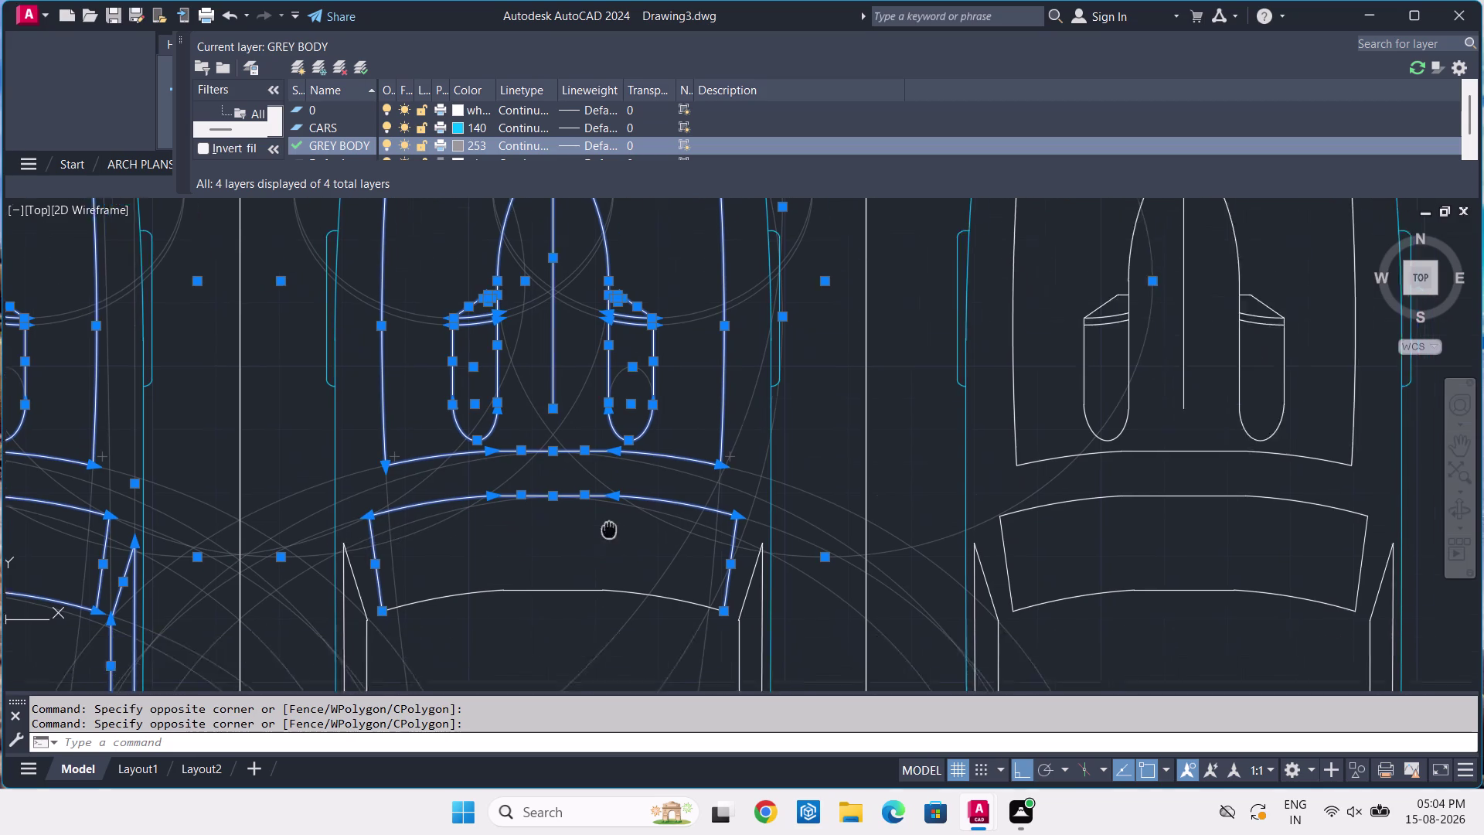
middle_drag(607, 540, 639, 399)
middle_drag(509, 398, 619, 276)
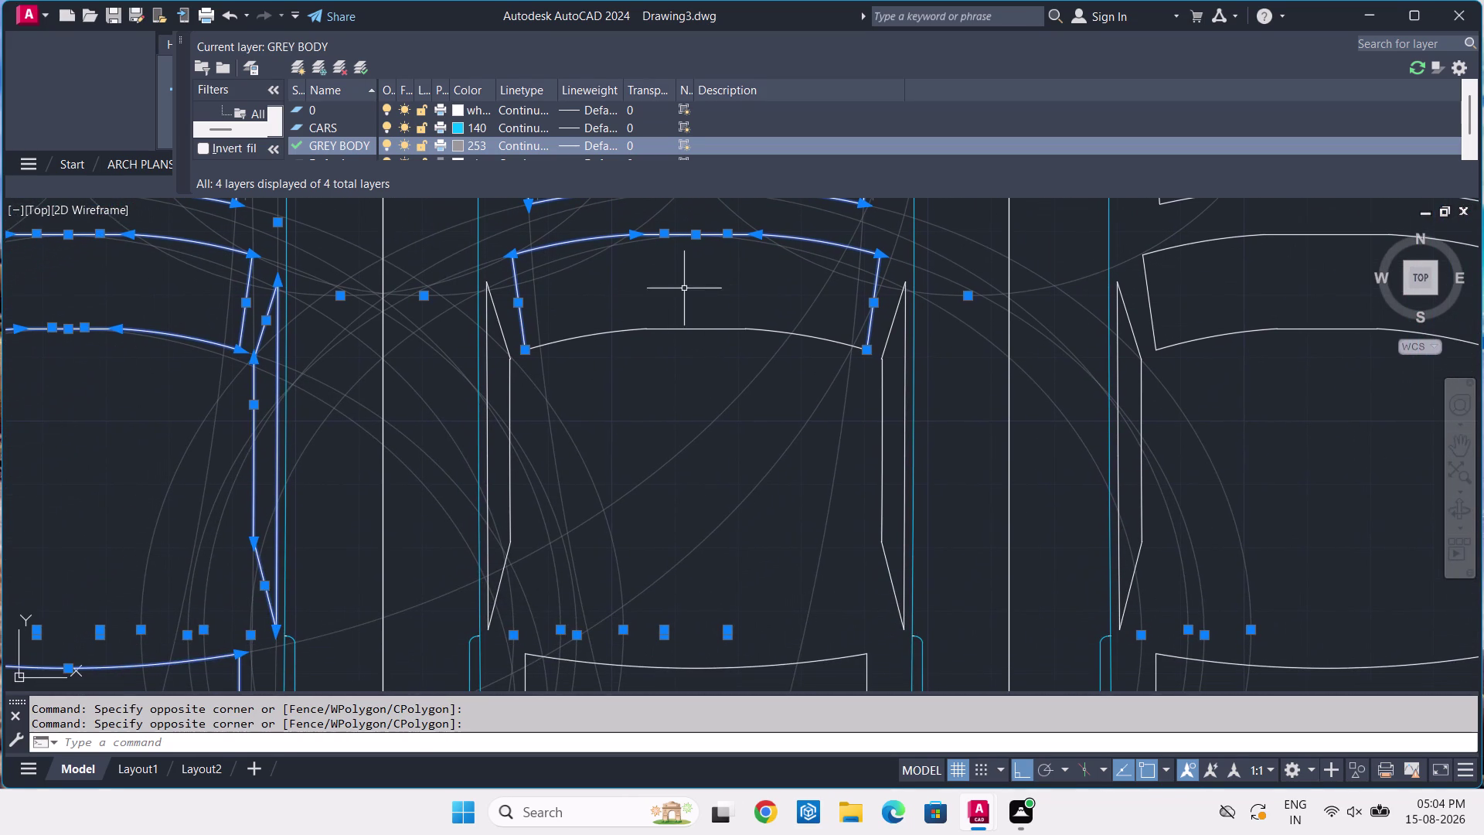
click(709, 281)
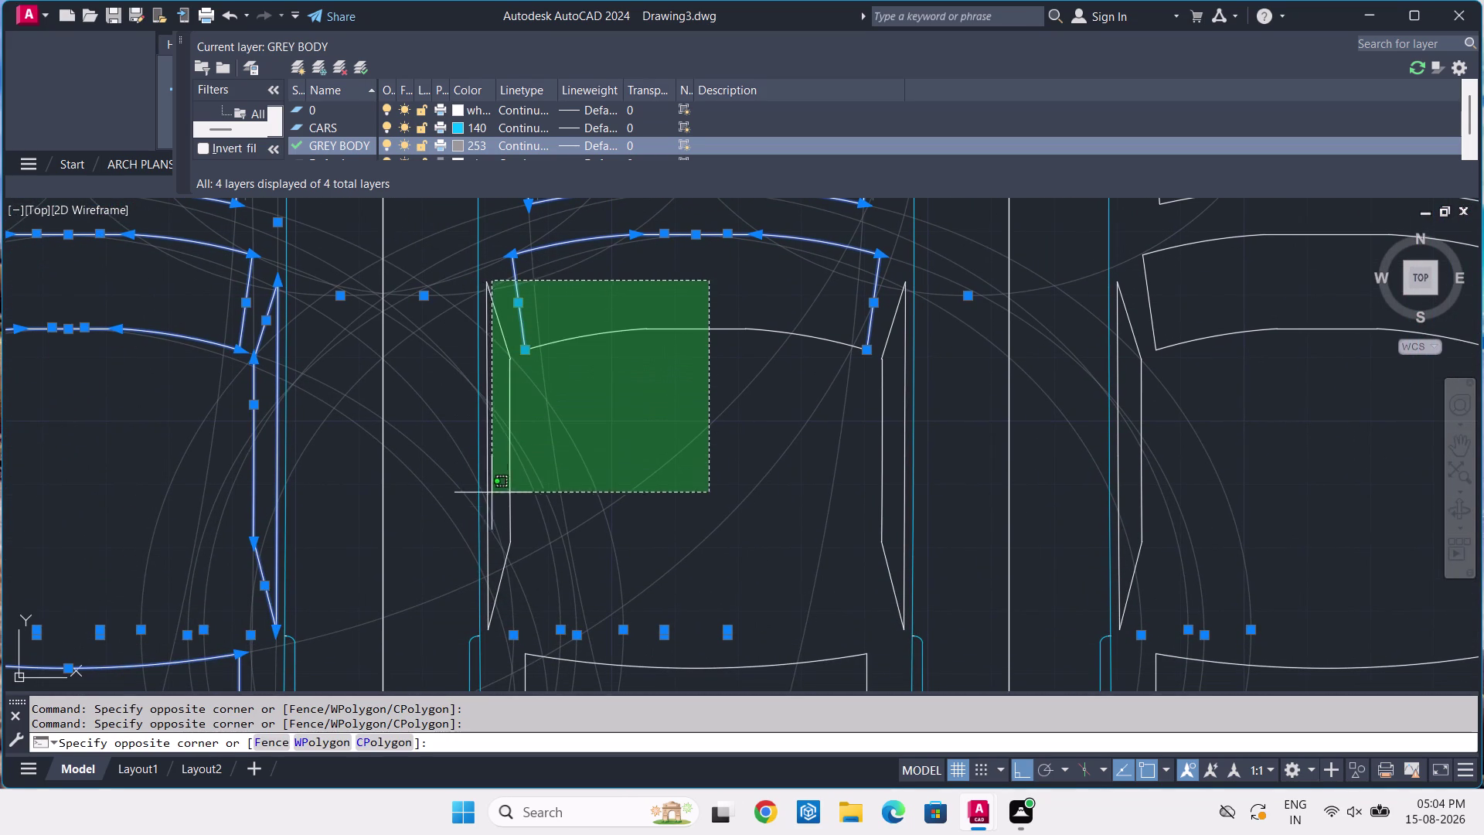
middle_drag(493, 677, 495, 505)
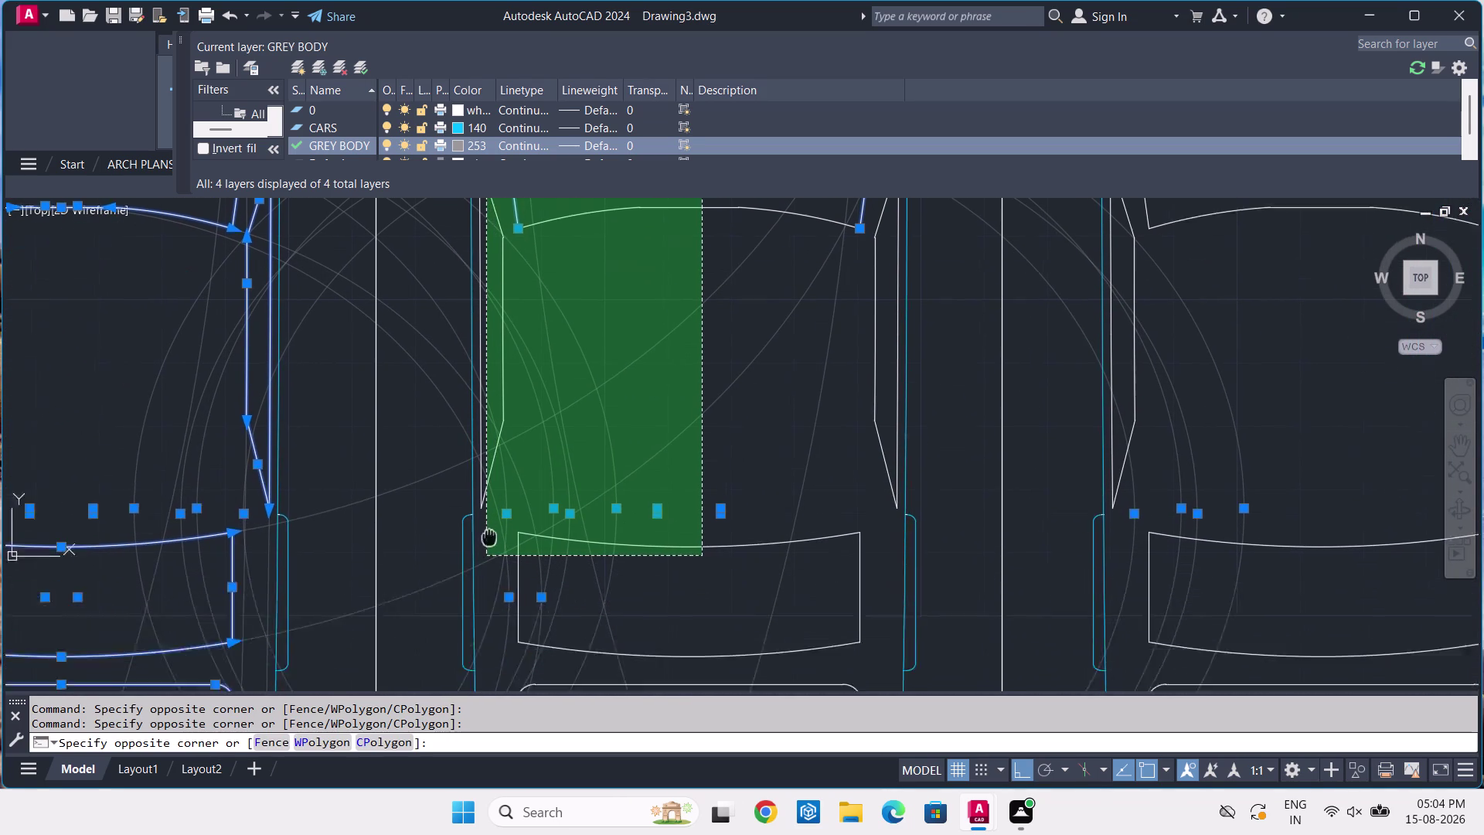
middle_drag(495, 505, 498, 483)
scroll(up, 3)
scroll(up, 3)
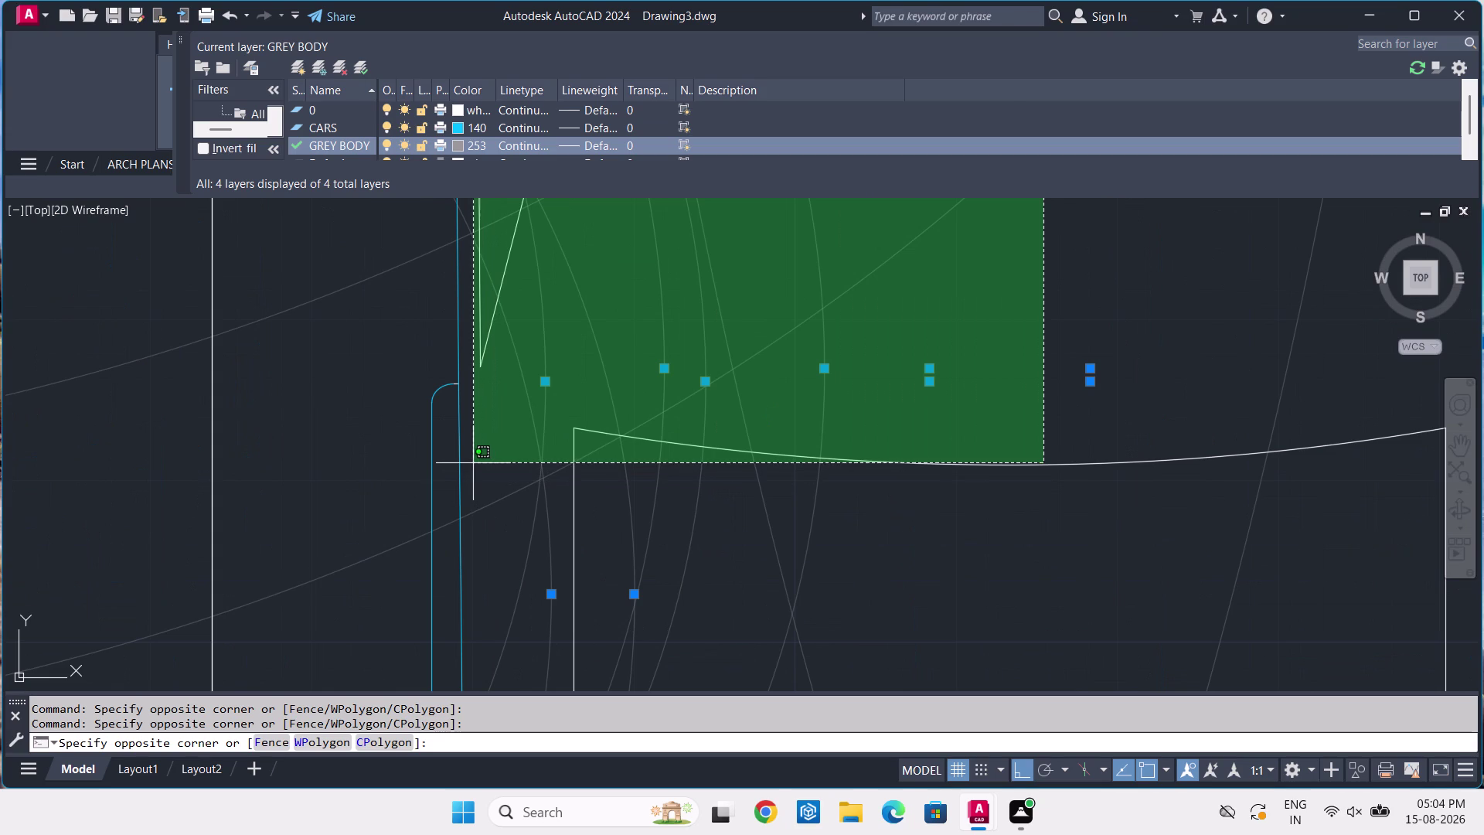
click(473, 463)
scroll(down, 3)
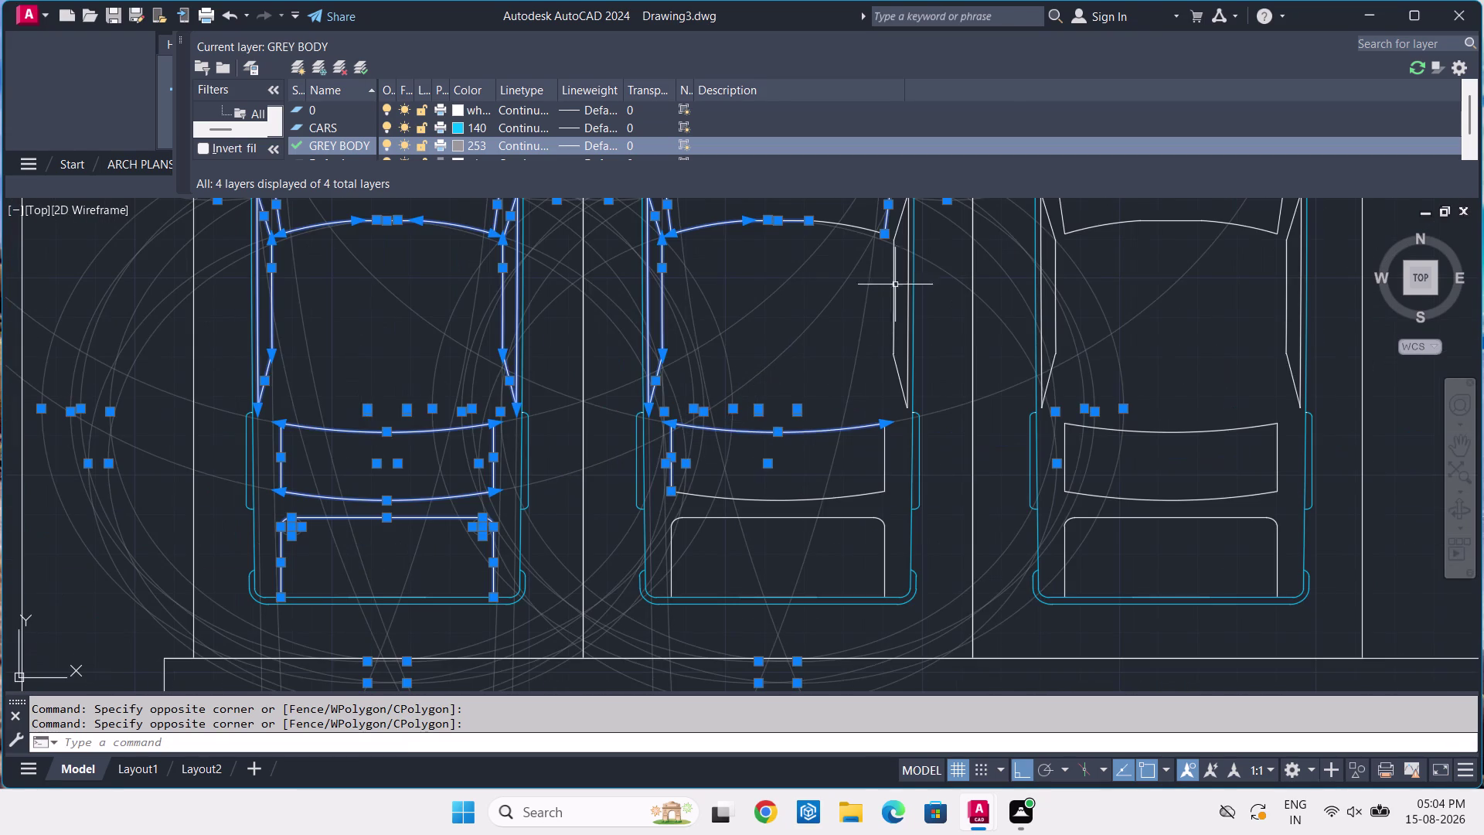
middle_drag(925, 221, 577, 430)
scroll(up, 3)
drag(584, 406, 568, 426)
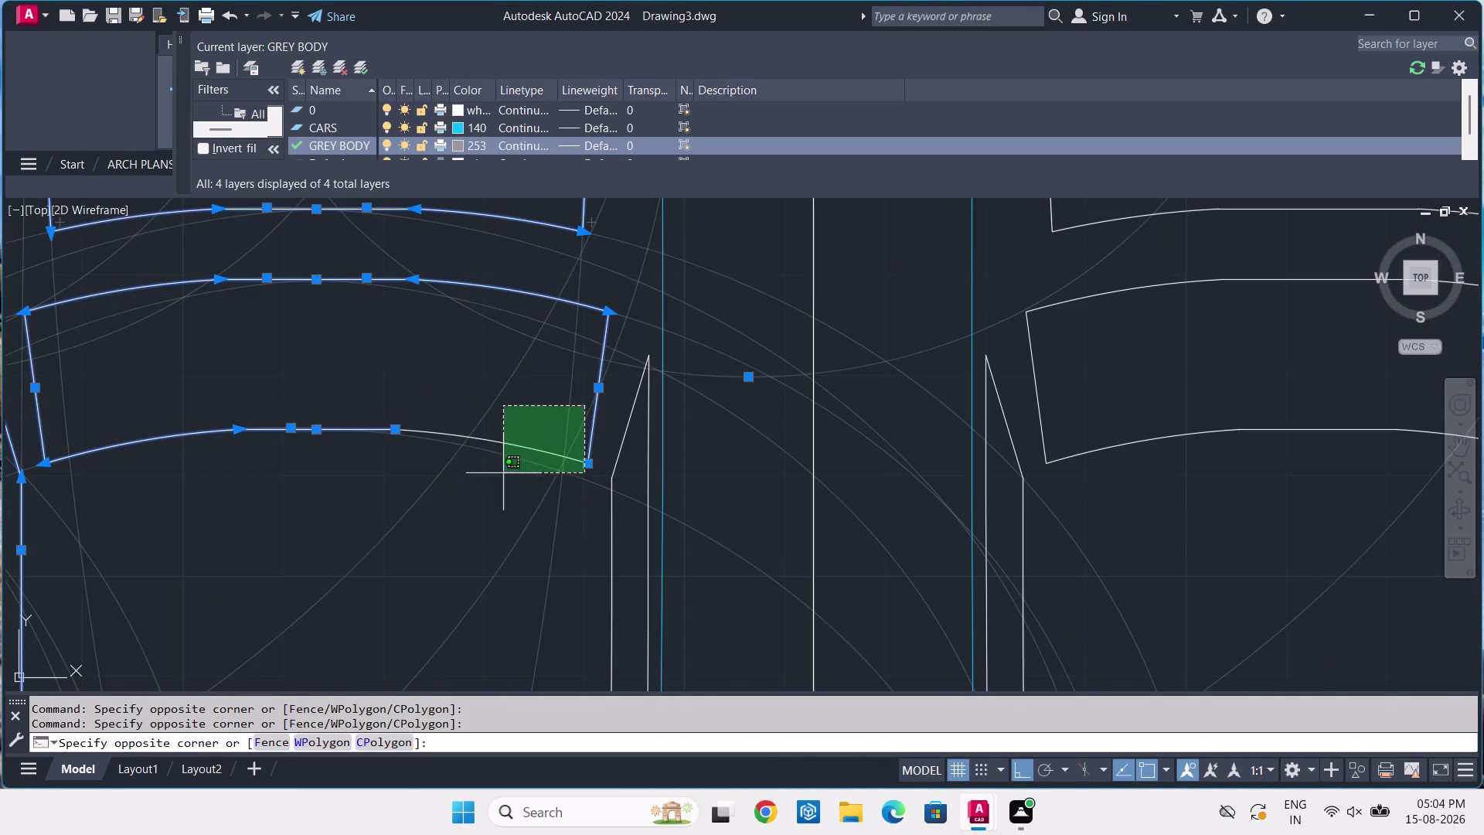
click(461, 505)
drag(659, 342, 642, 360)
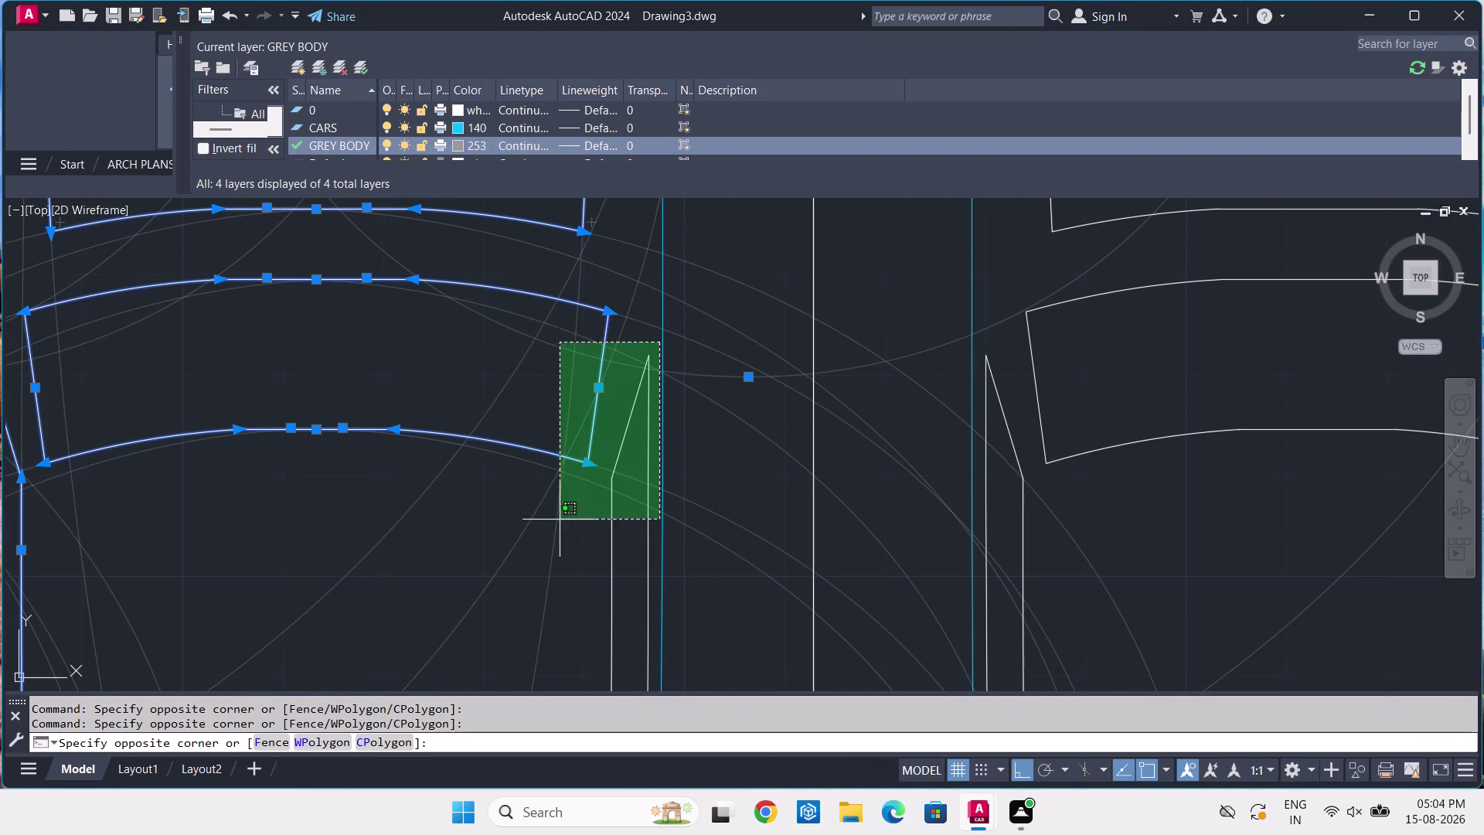
middle_drag(430, 626, 601, 273)
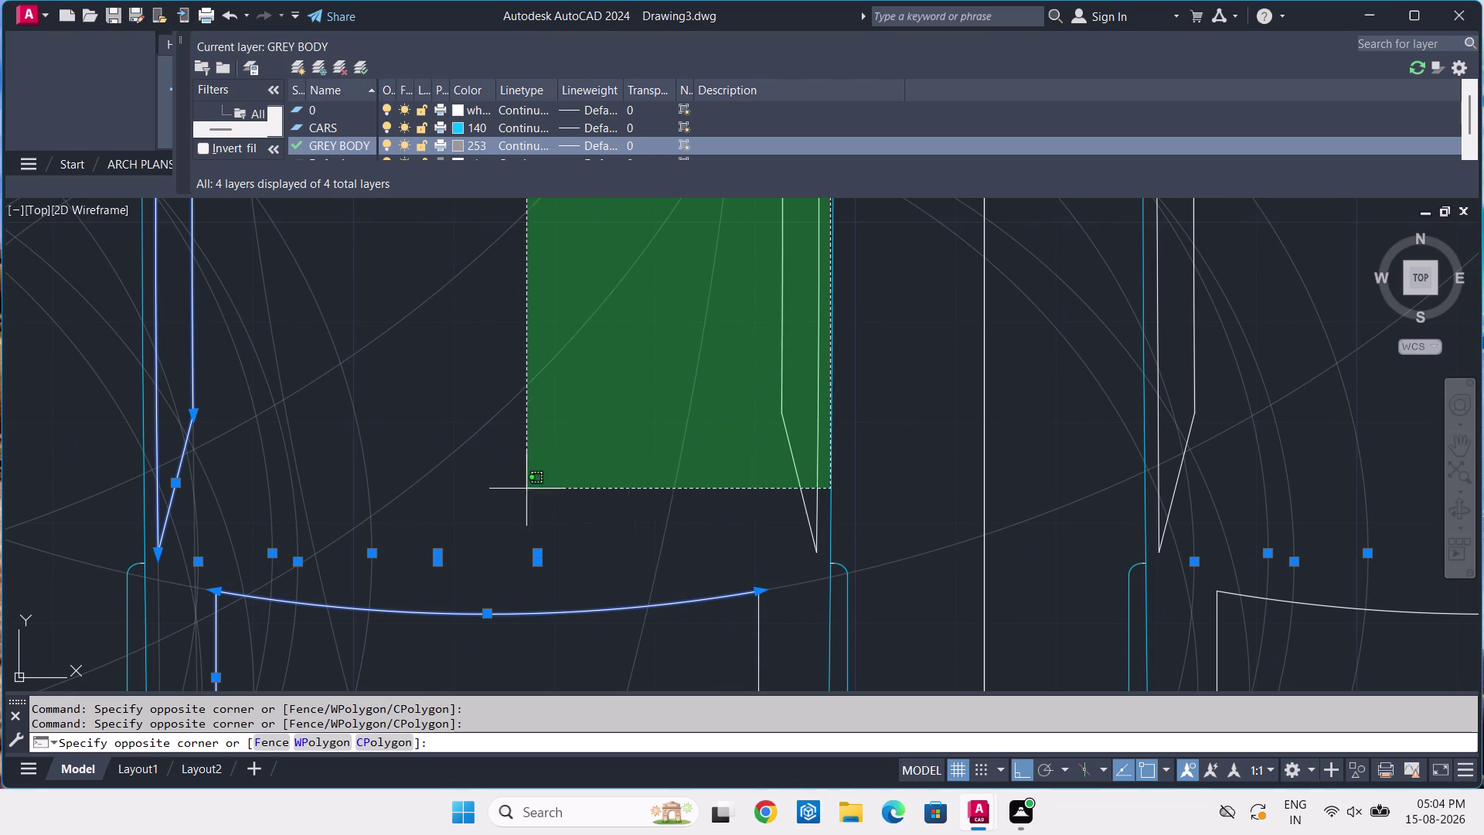
click(418, 599)
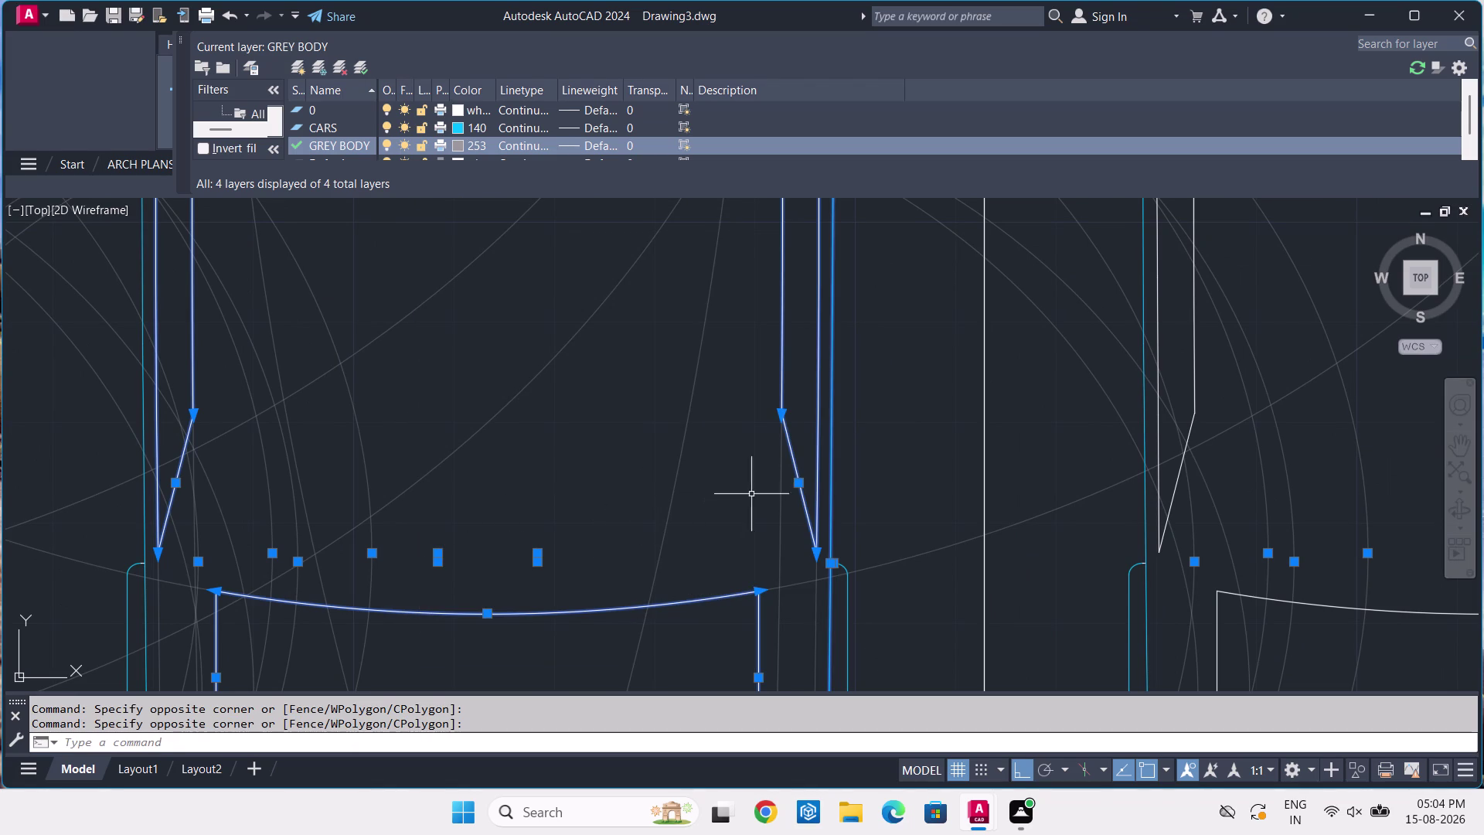
Add the second car's side lines and the cars' rear window lines.
click(830, 497)
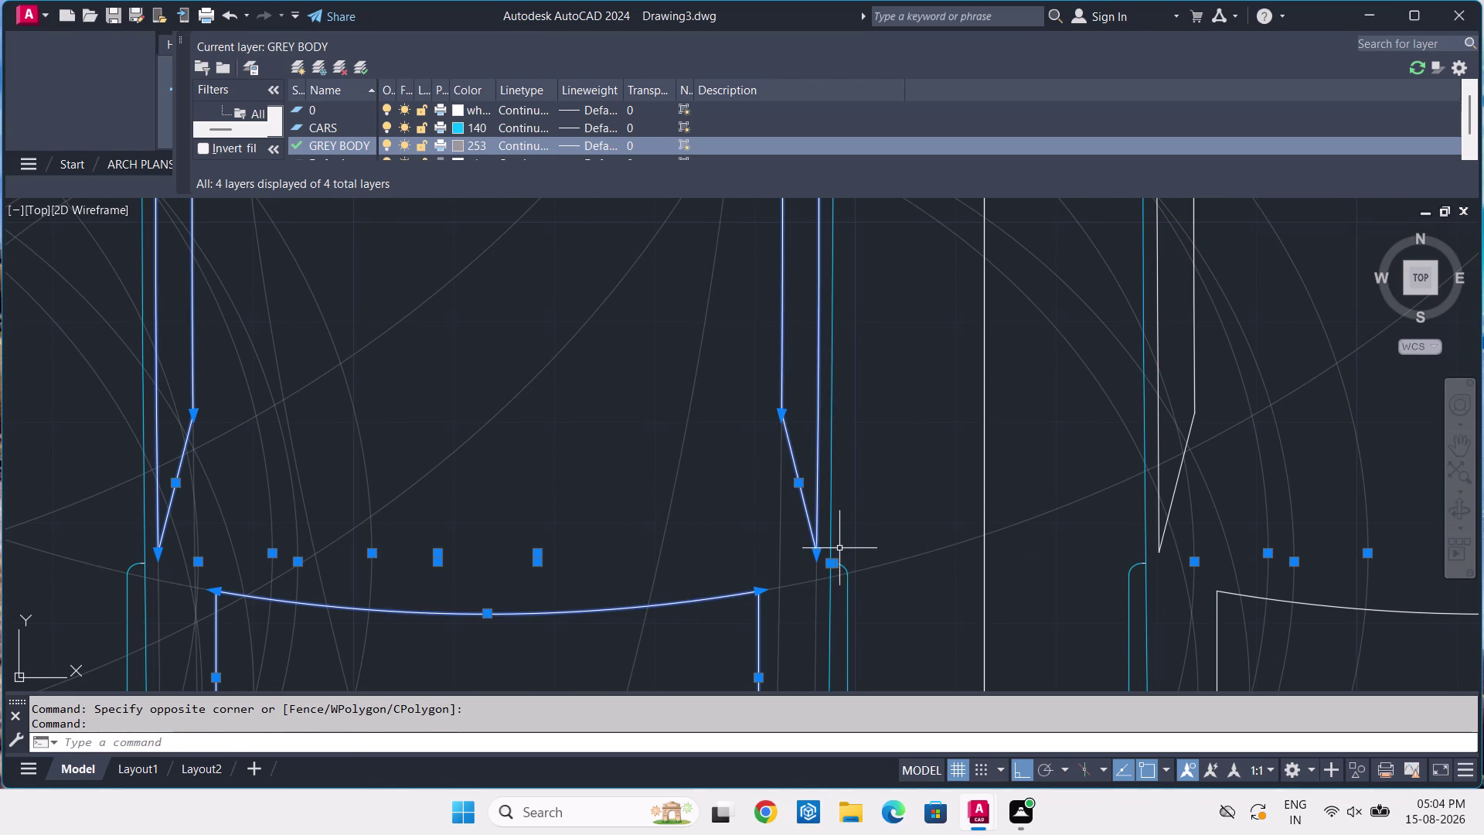
click(855, 546)
click(821, 591)
scroll(down, 3)
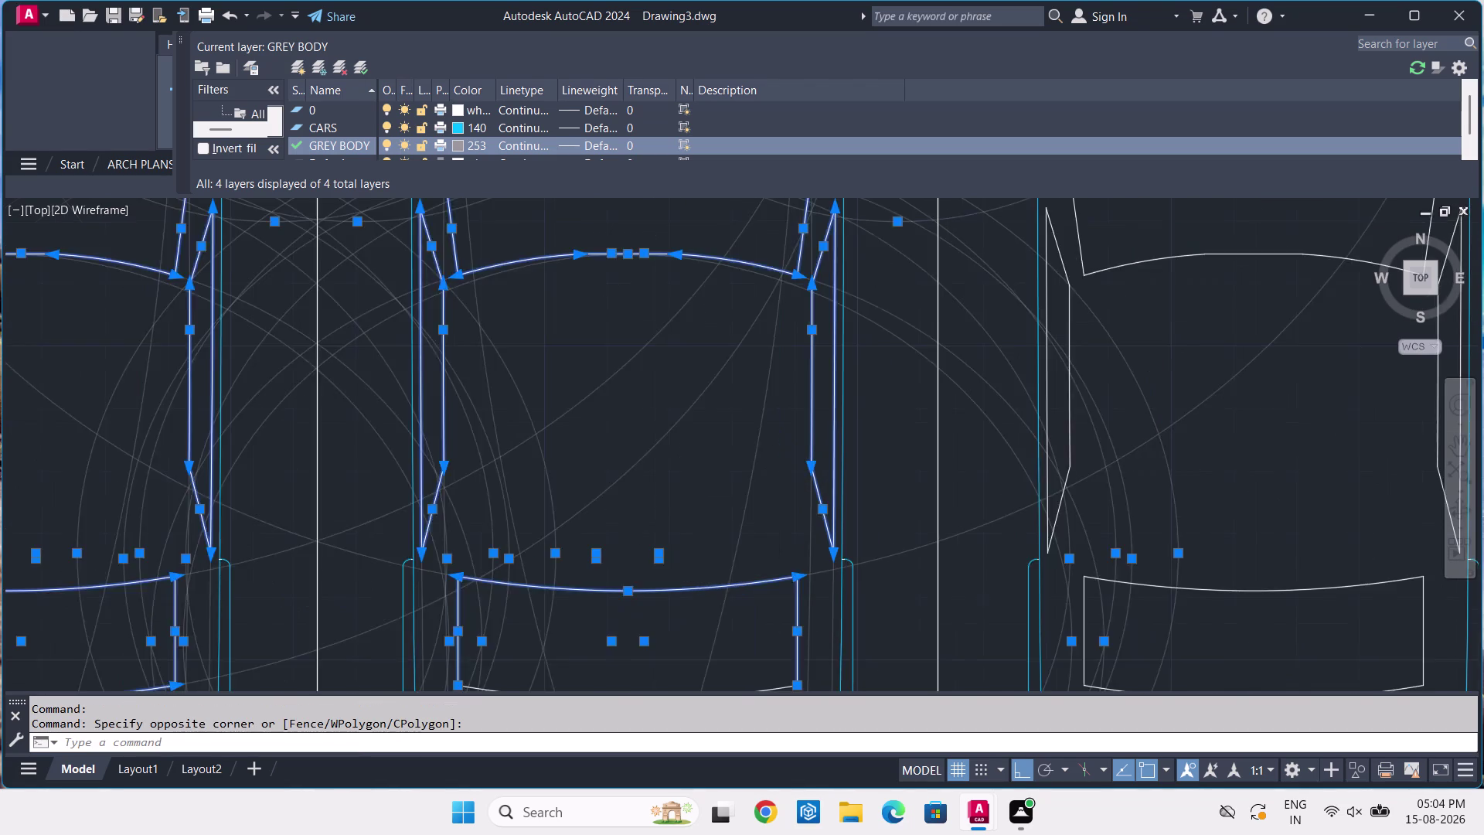
middle_drag(879, 606, 925, 445)
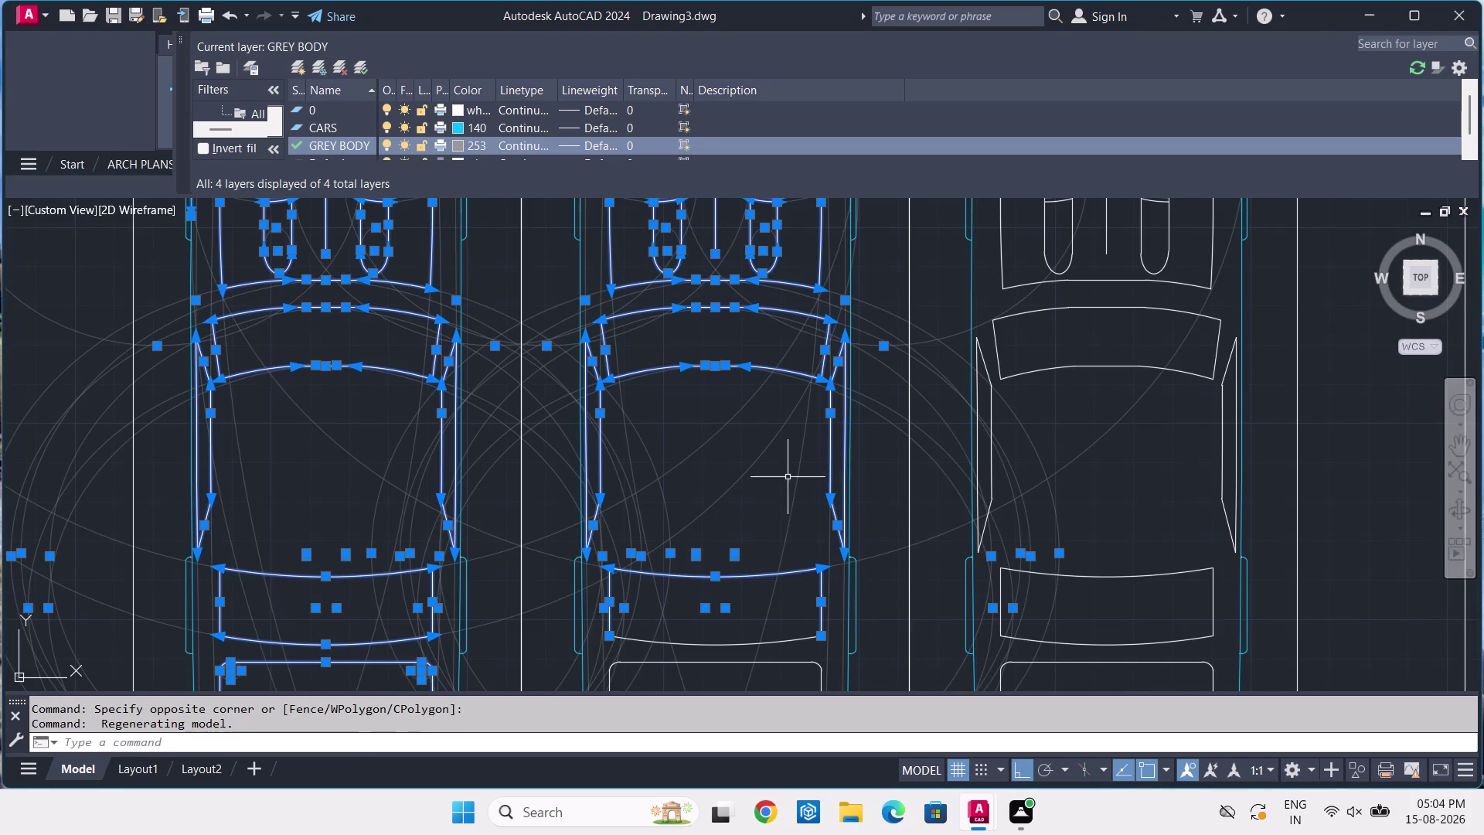
middle_drag(806, 561, 872, 381)
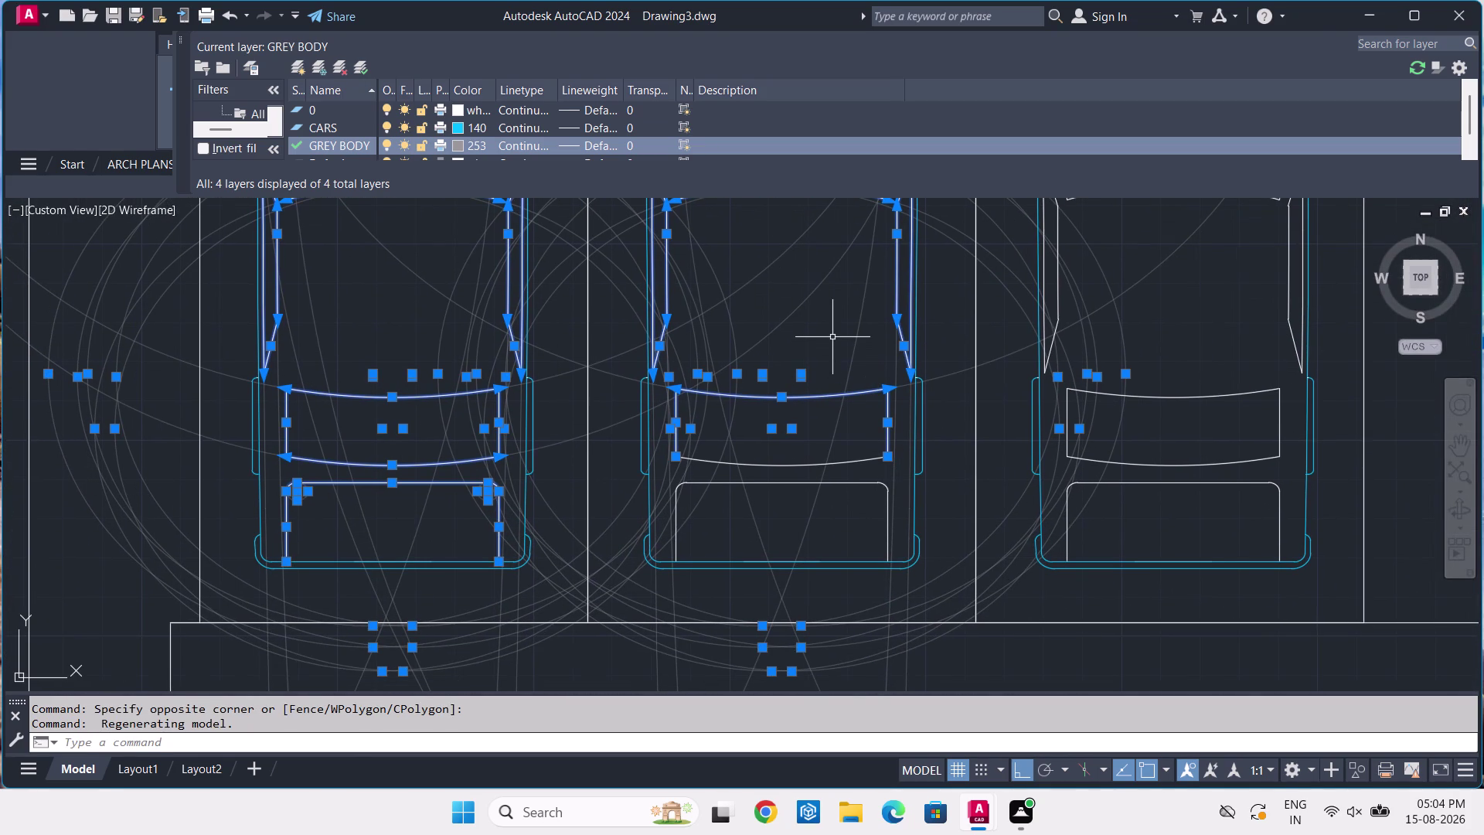
click(902, 426)
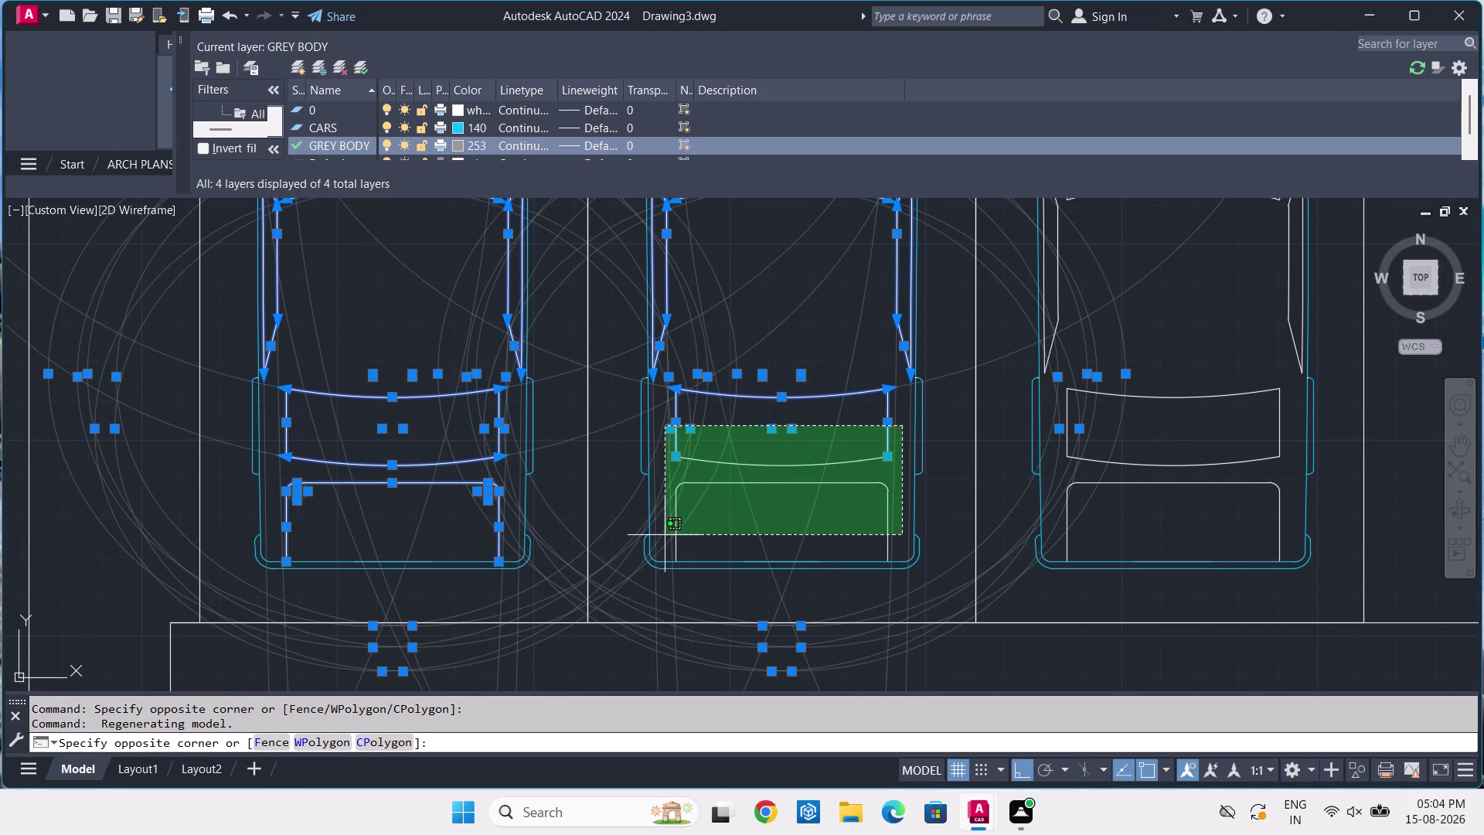
click(666, 535)
Add the third car's side outline segments and hood lines to the selection.
middle_drag(988, 409, 891, 638)
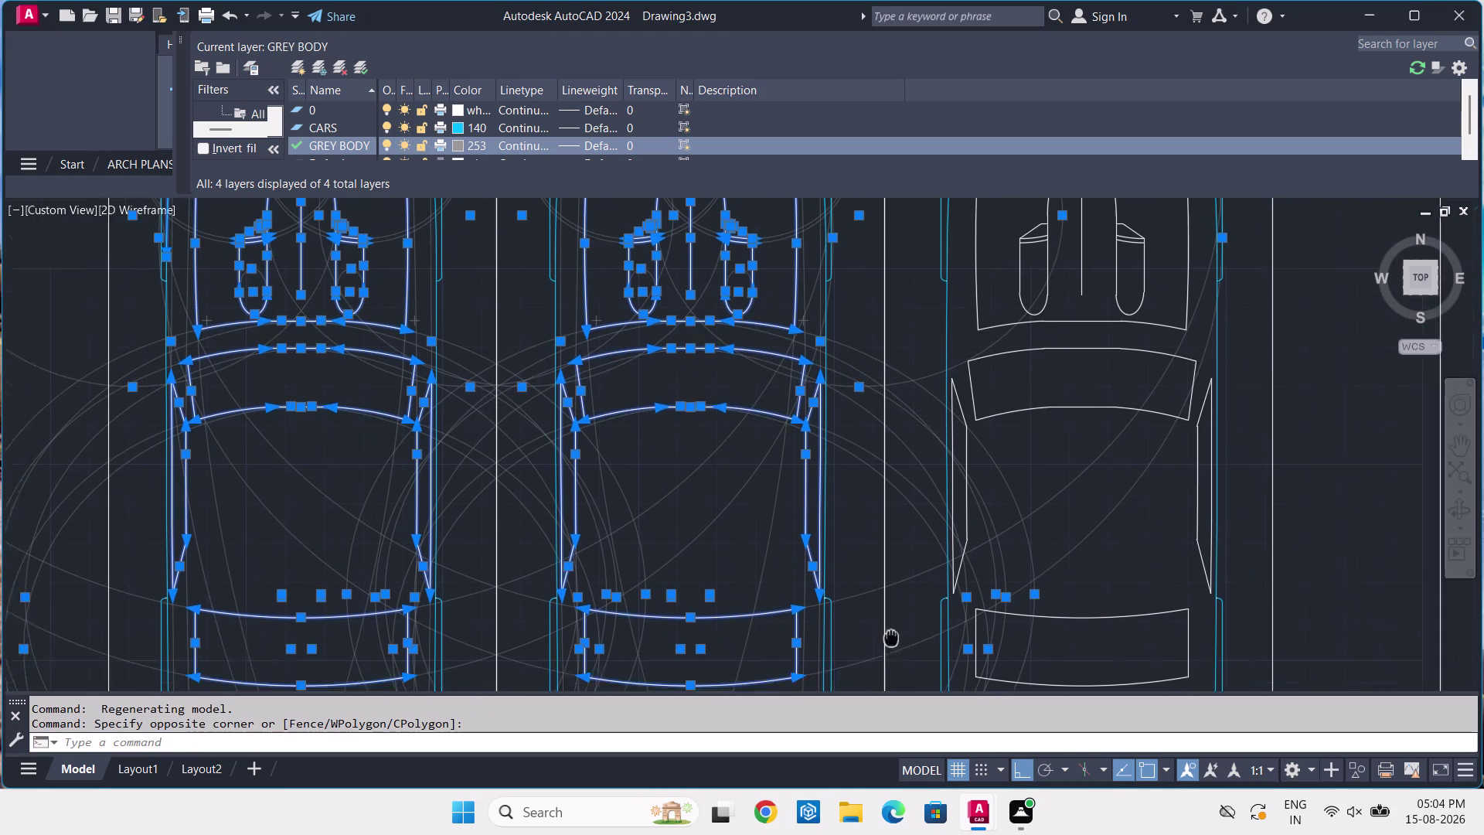
middle_drag(892, 638, 875, 657)
scroll(down, 3)
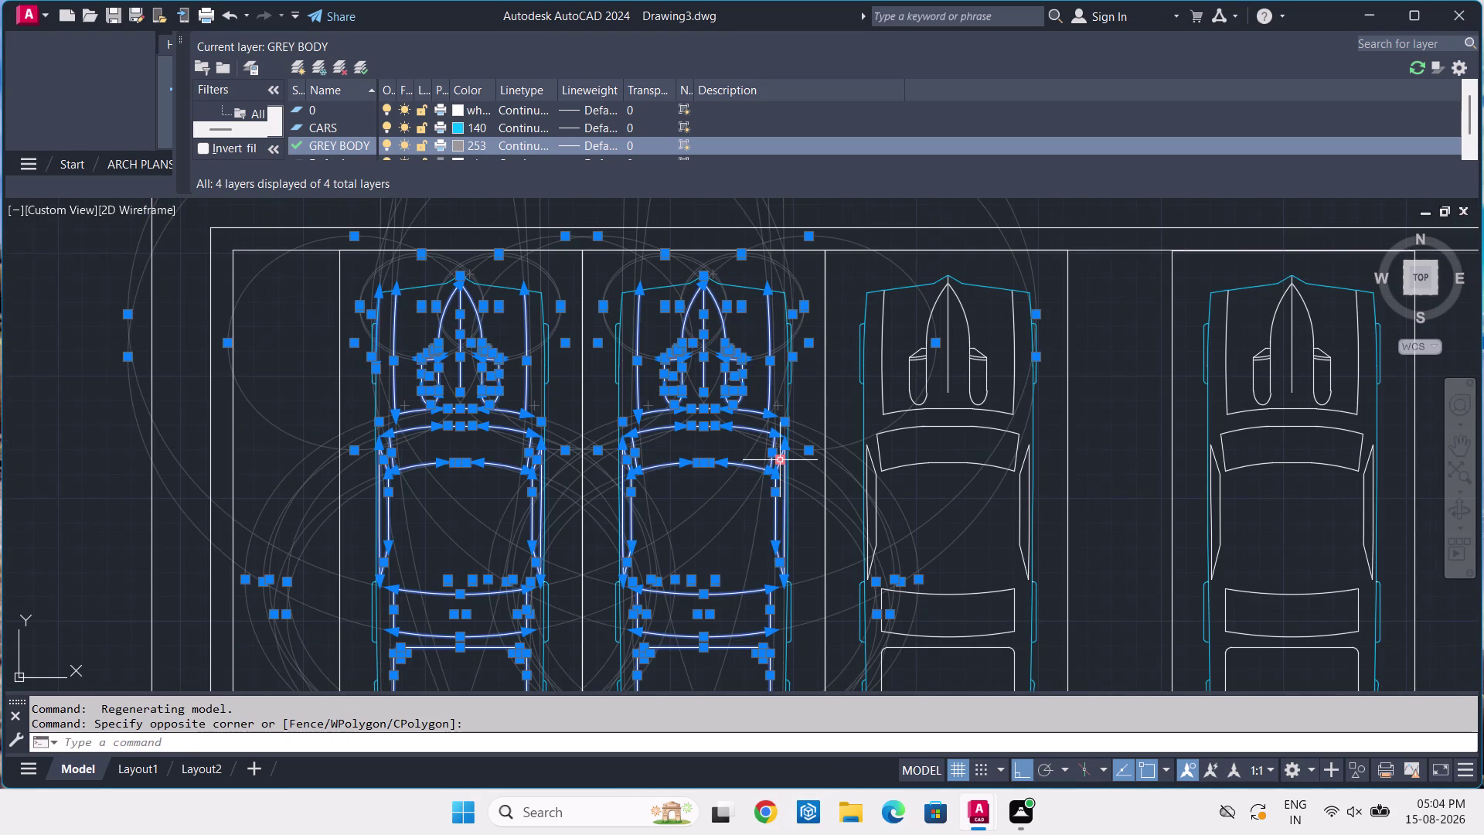
middle_drag(783, 459, 762, 536)
scroll(down, 3)
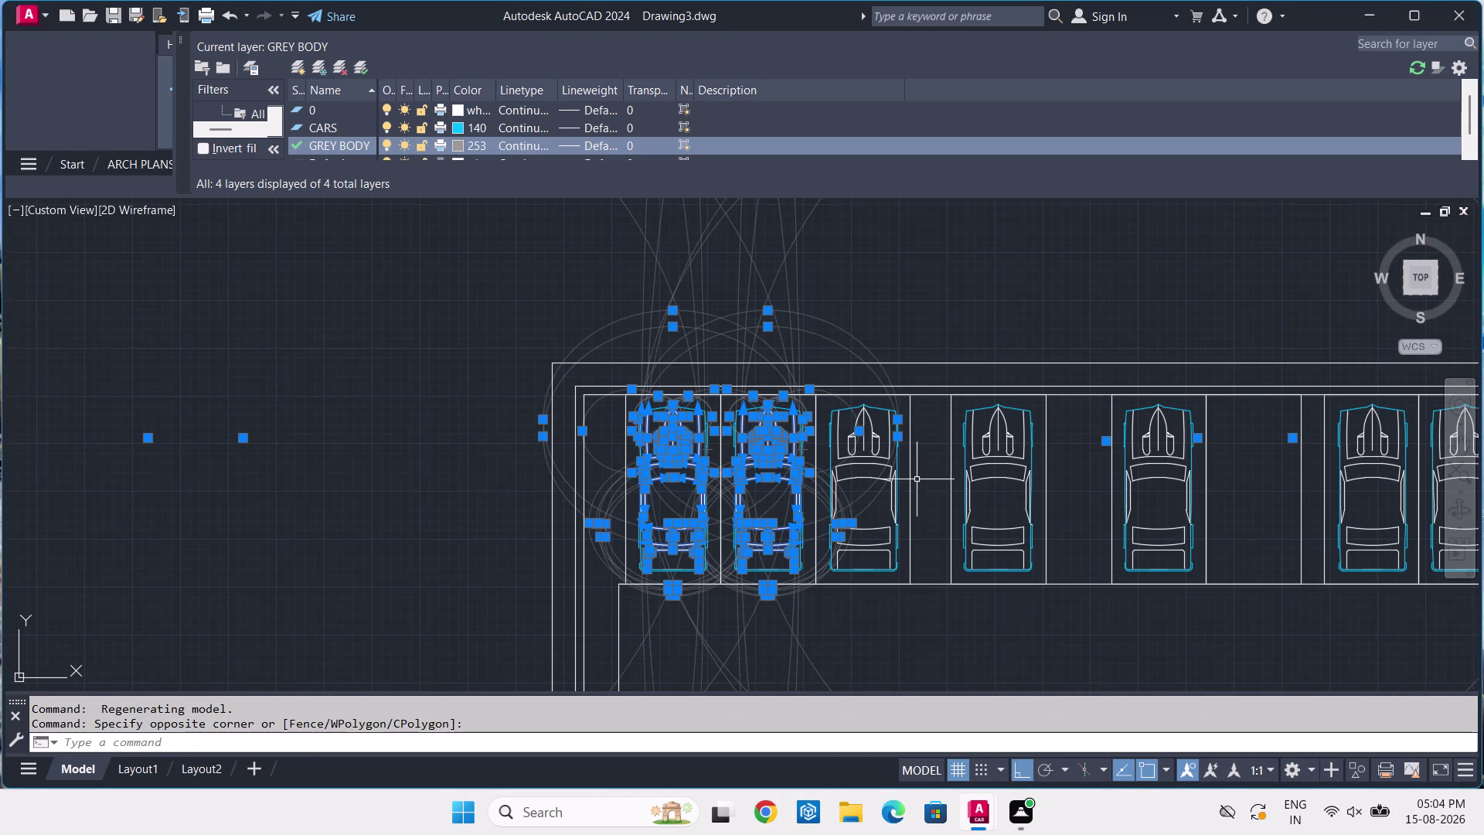
middle_drag(917, 479, 870, 424)
scroll(up, 3)
scroll(up, 3)
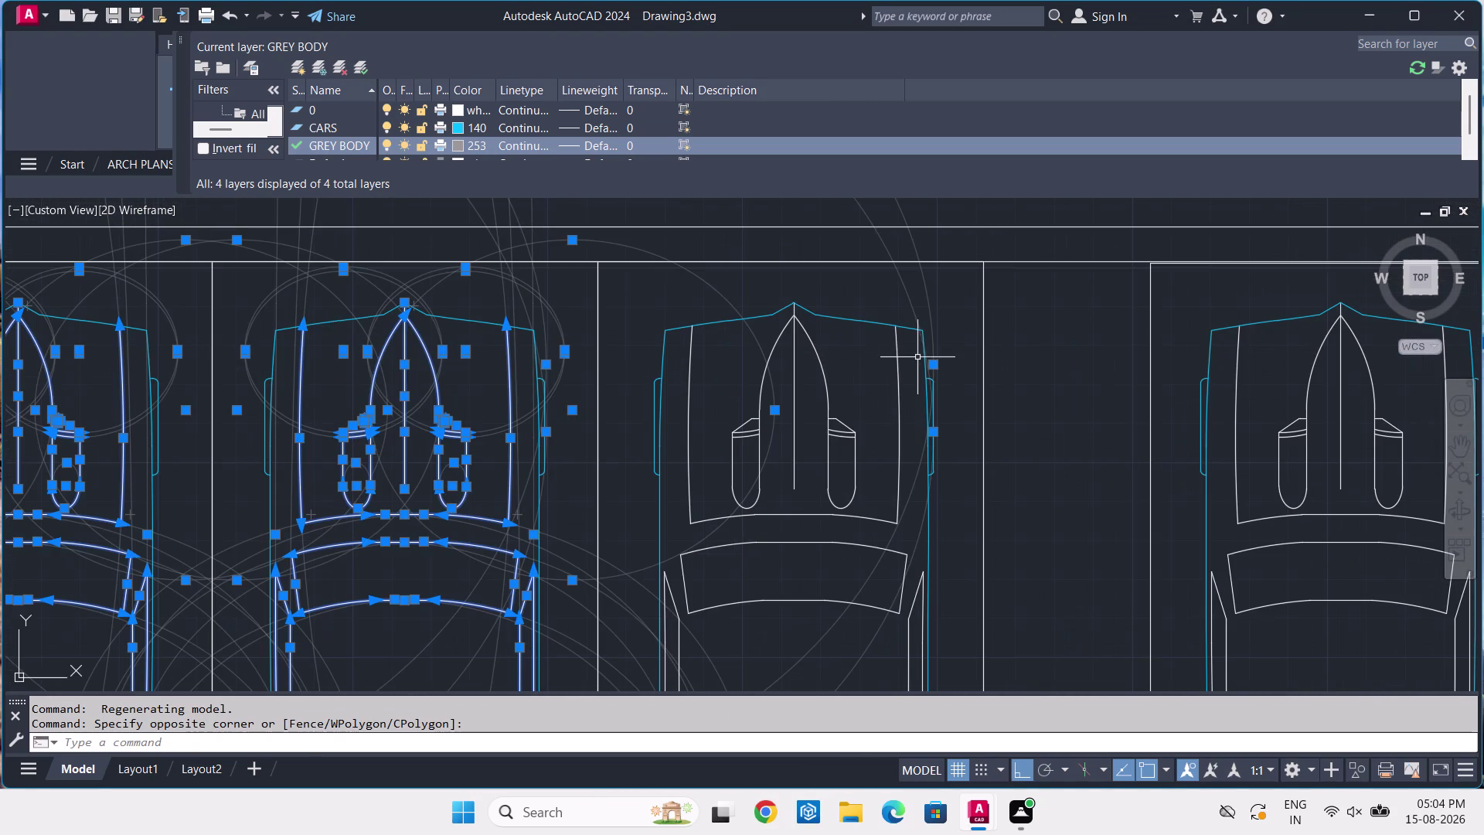
click(921, 349)
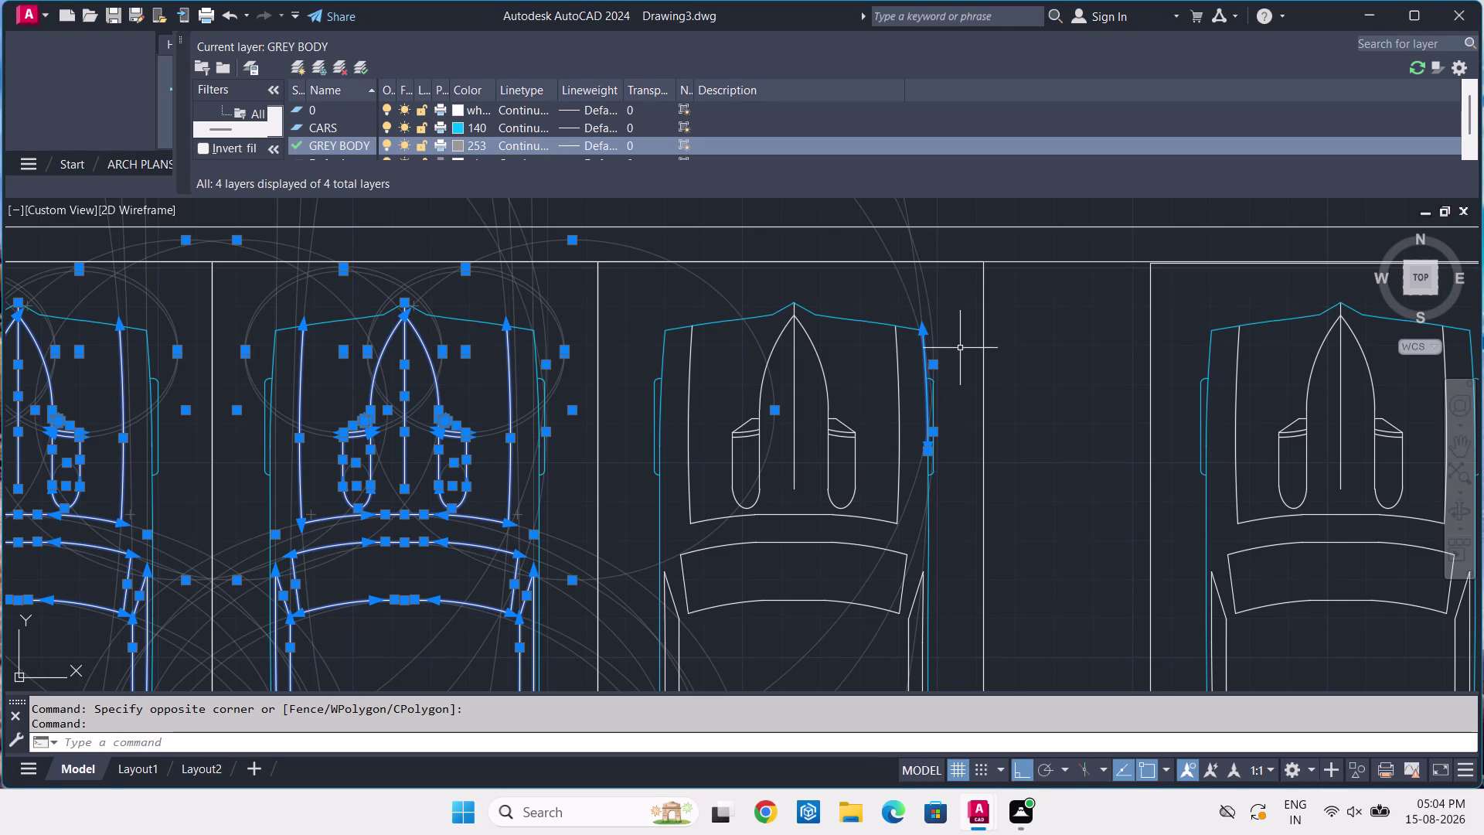
click(956, 326)
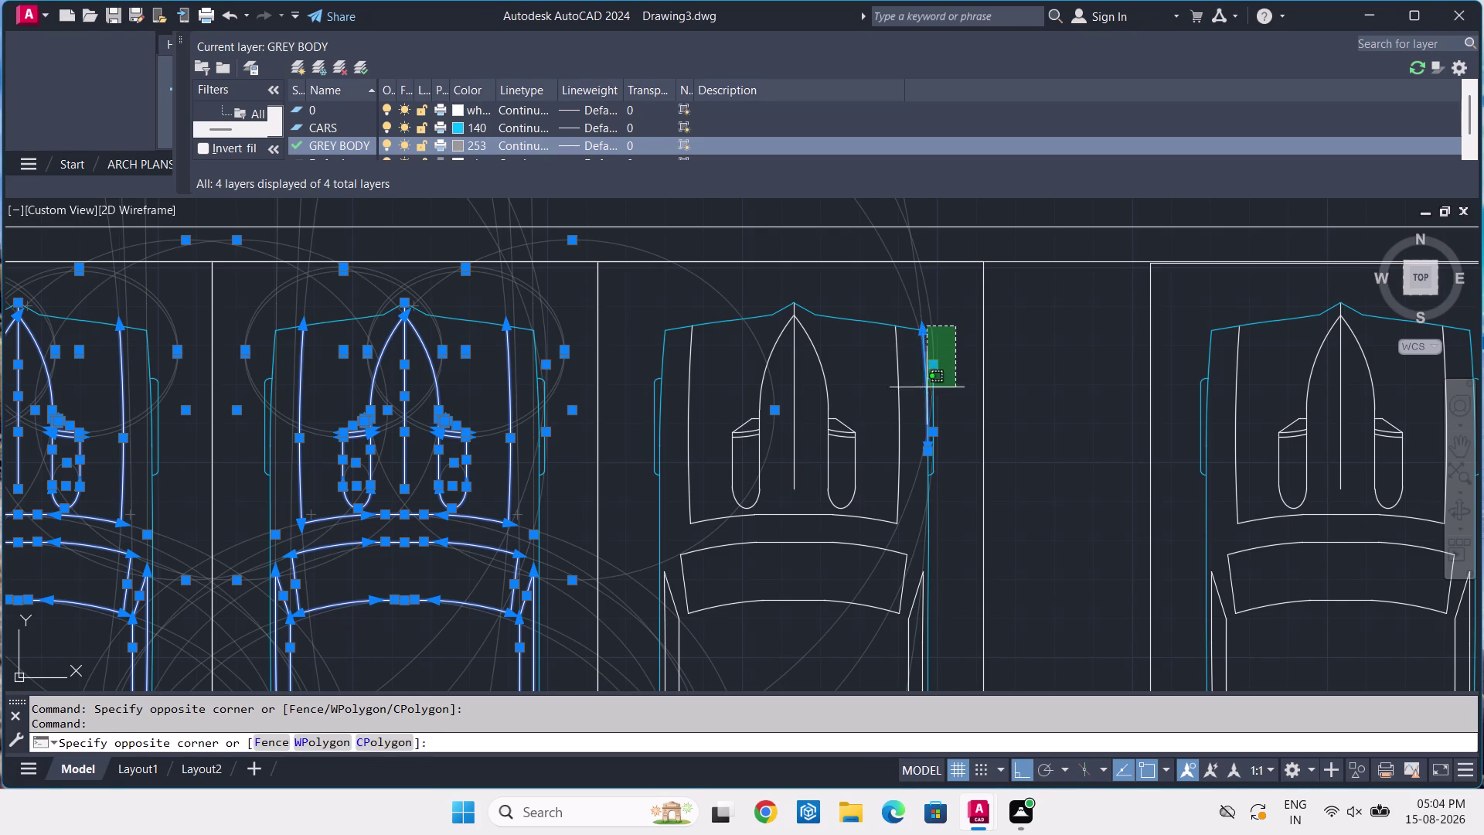
click(907, 473)
click(960, 338)
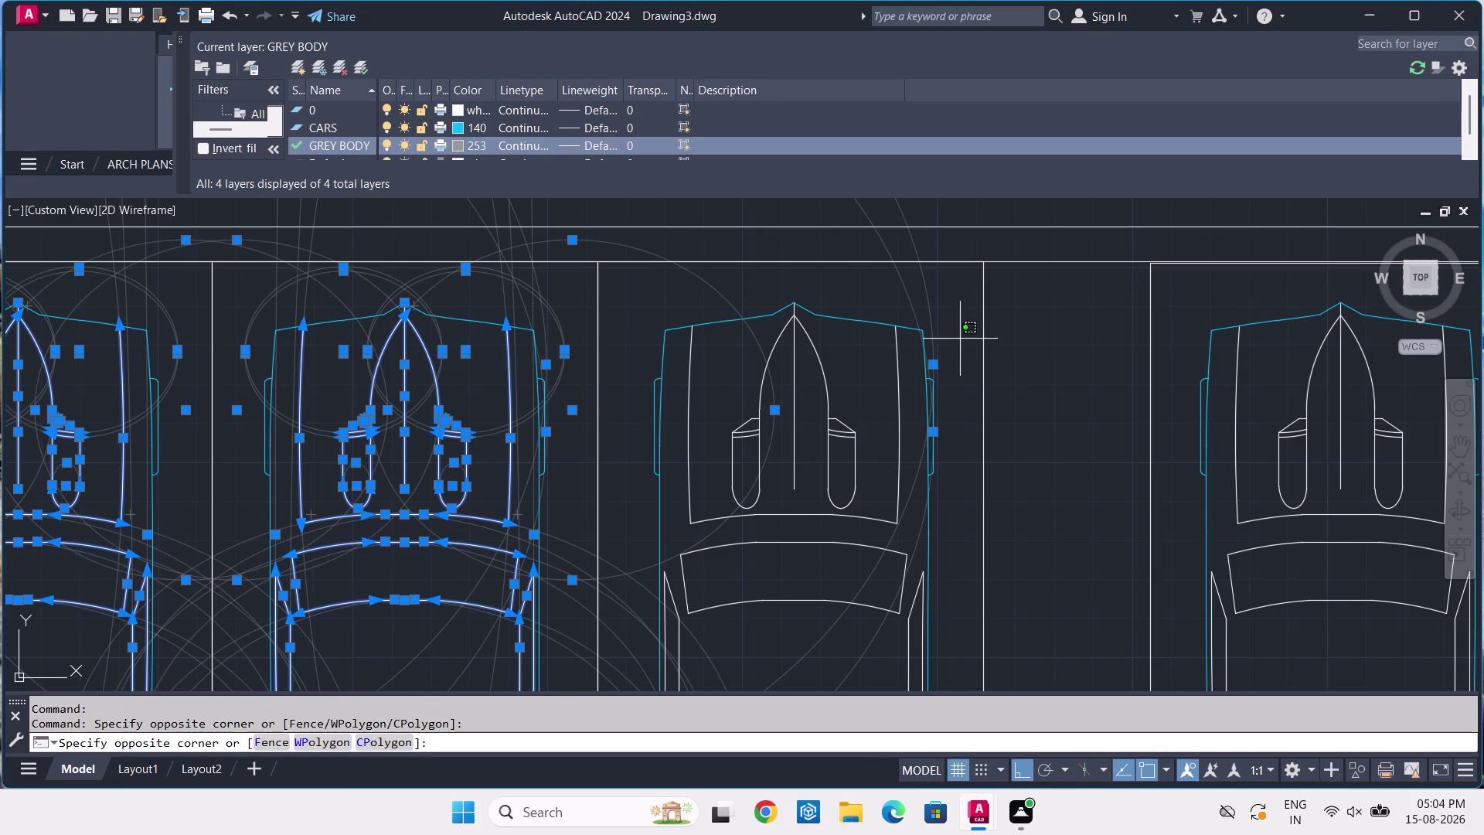
click(915, 446)
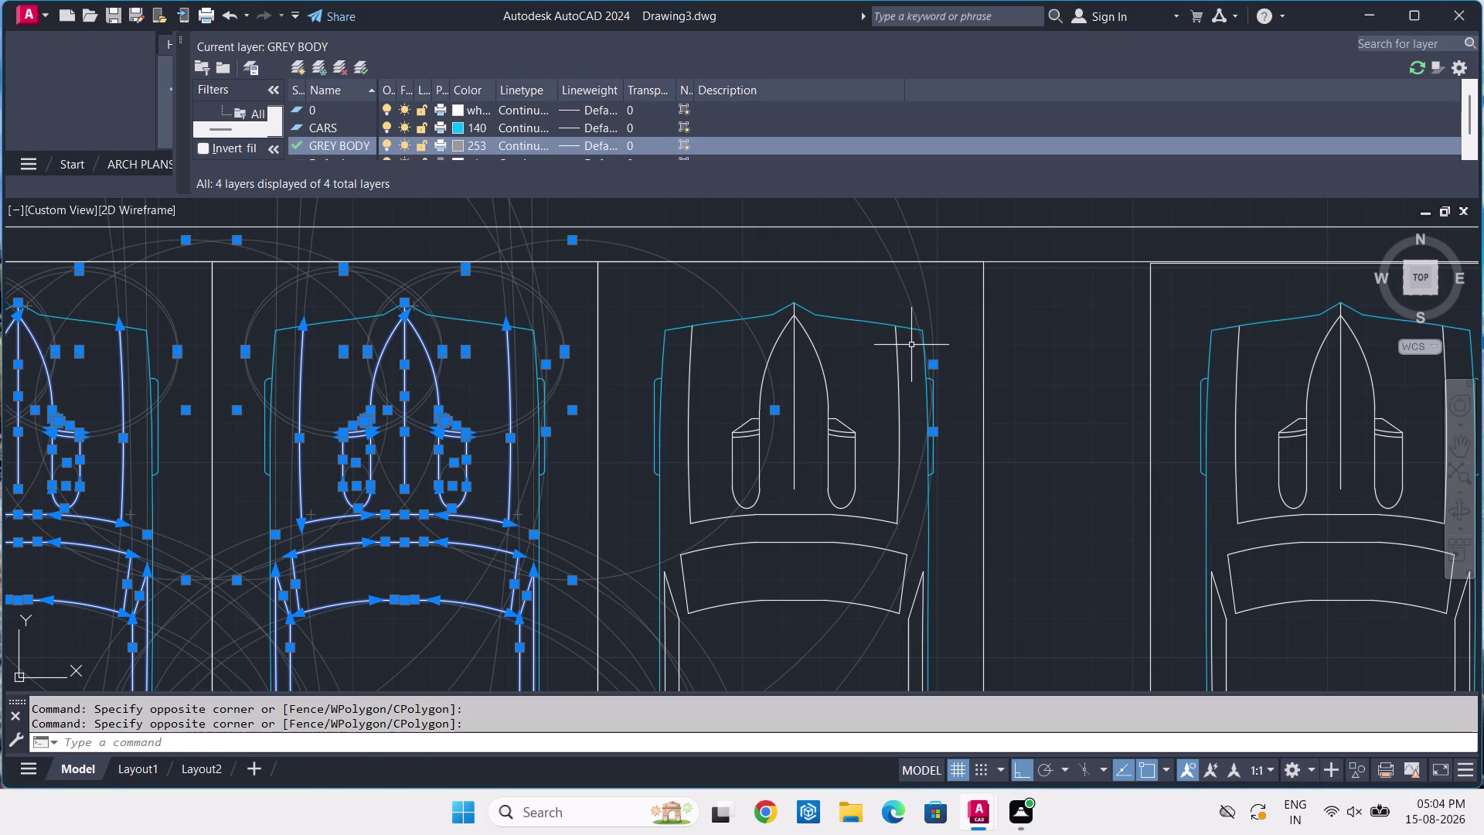
click(911, 345)
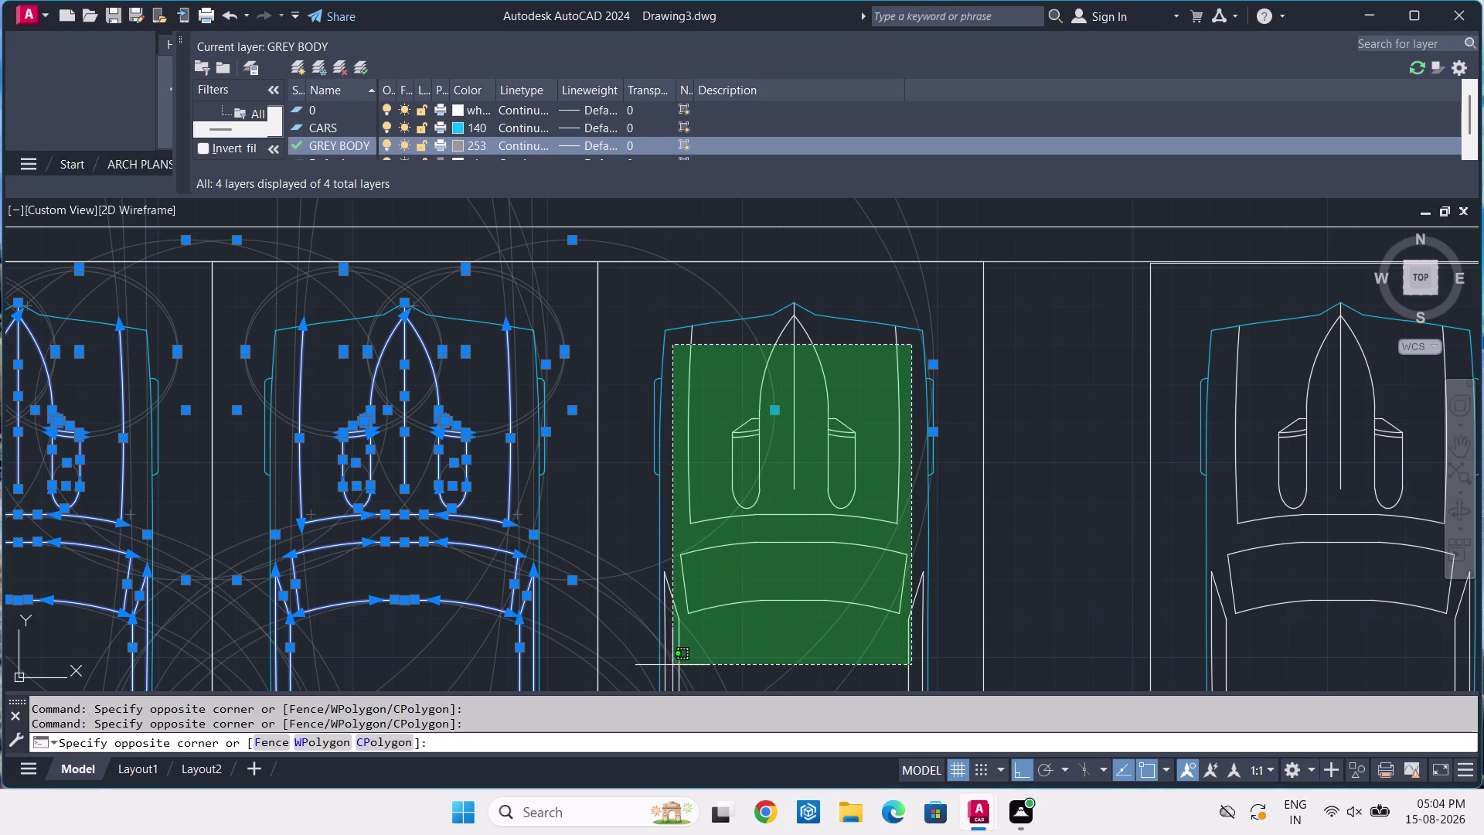
scroll(up, 3)
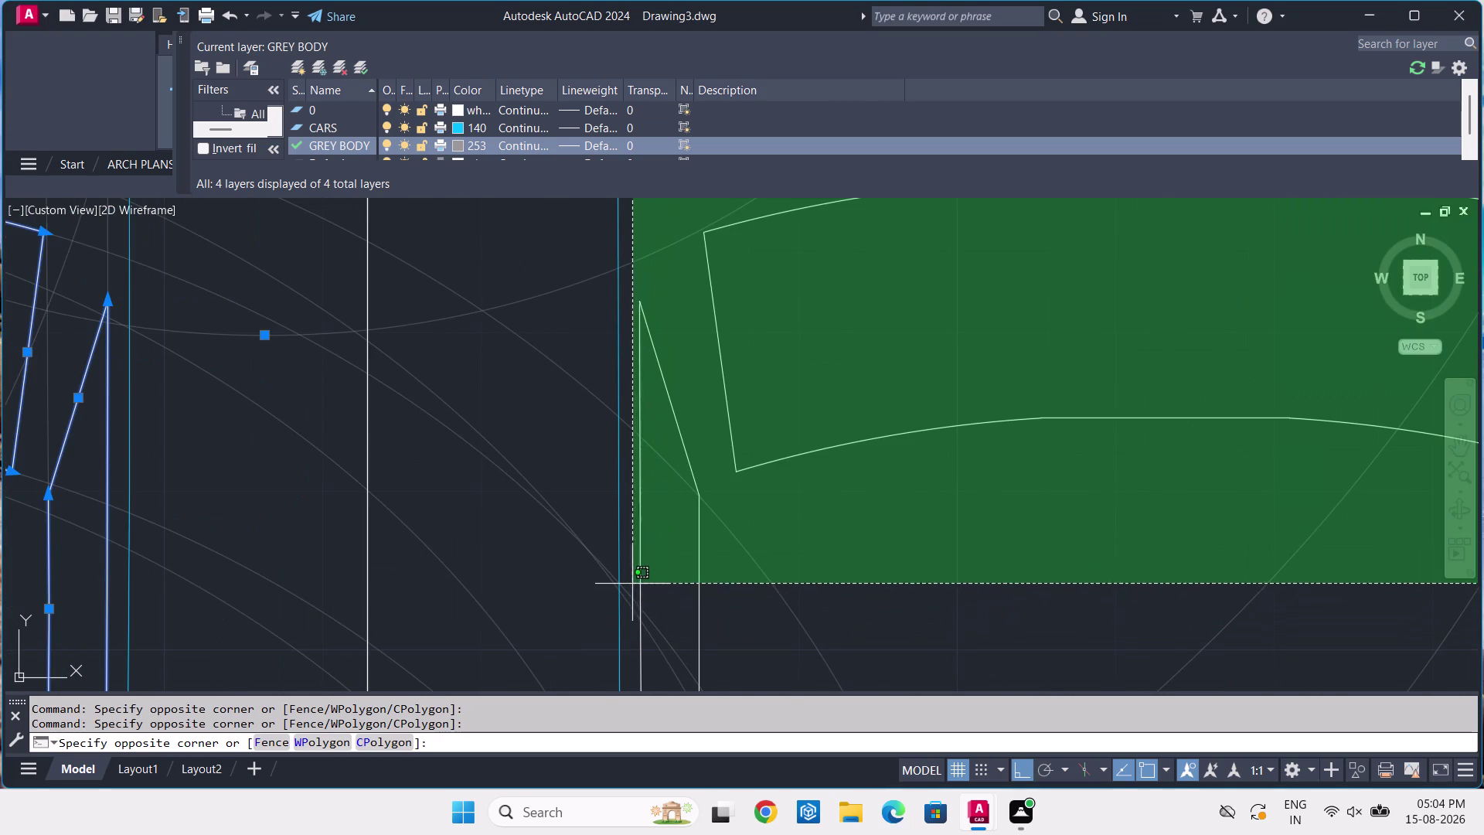
click(630, 582)
scroll(down, 3)
scroll(down, 3)
middle_drag(808, 603, 808, 602)
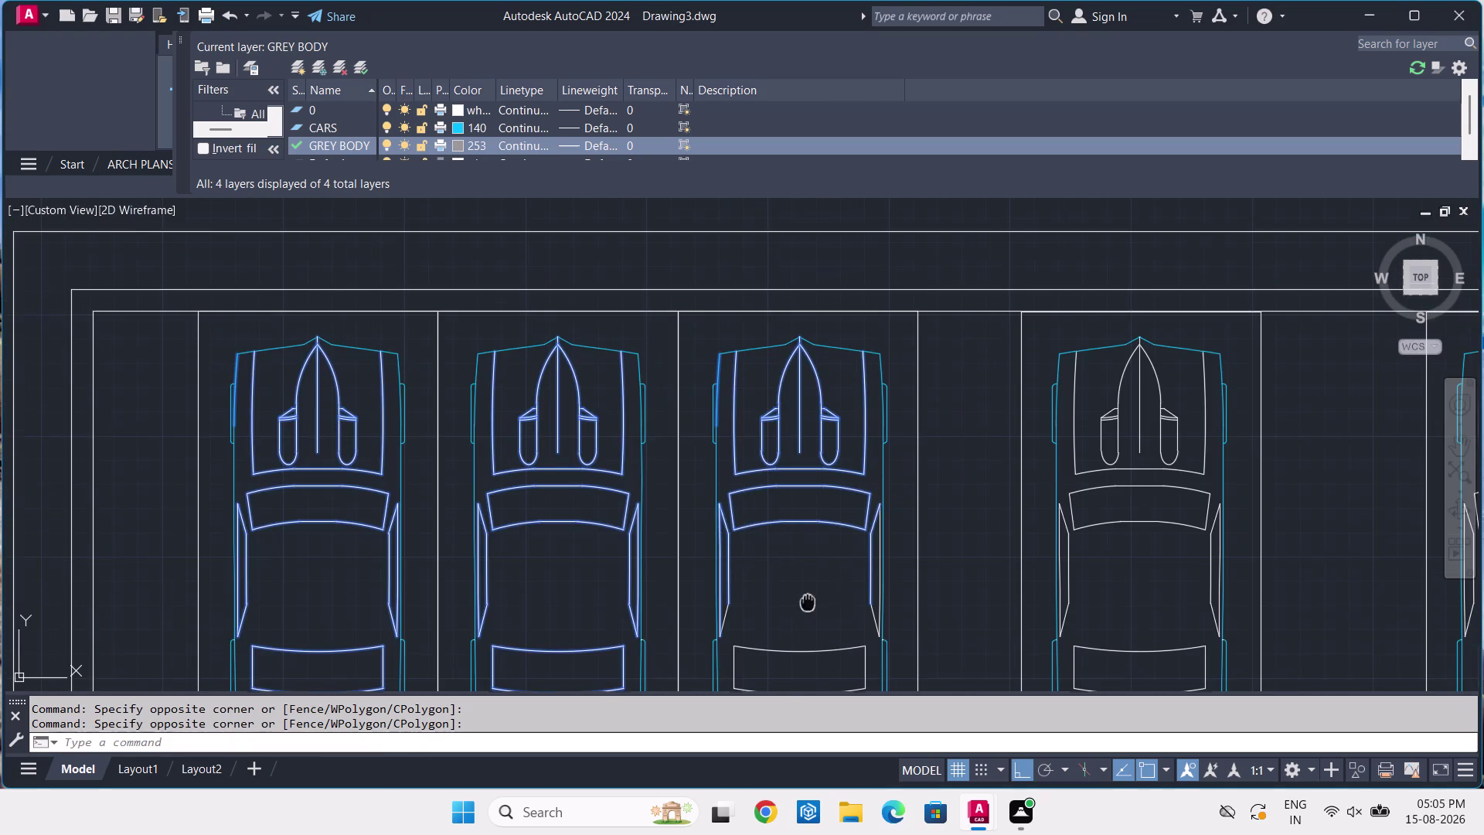
Window-select a side pillar line and a rear window.
middle_drag(808, 602, 944, 205)
middle_drag(998, 251, 831, 487)
scroll(up, 3)
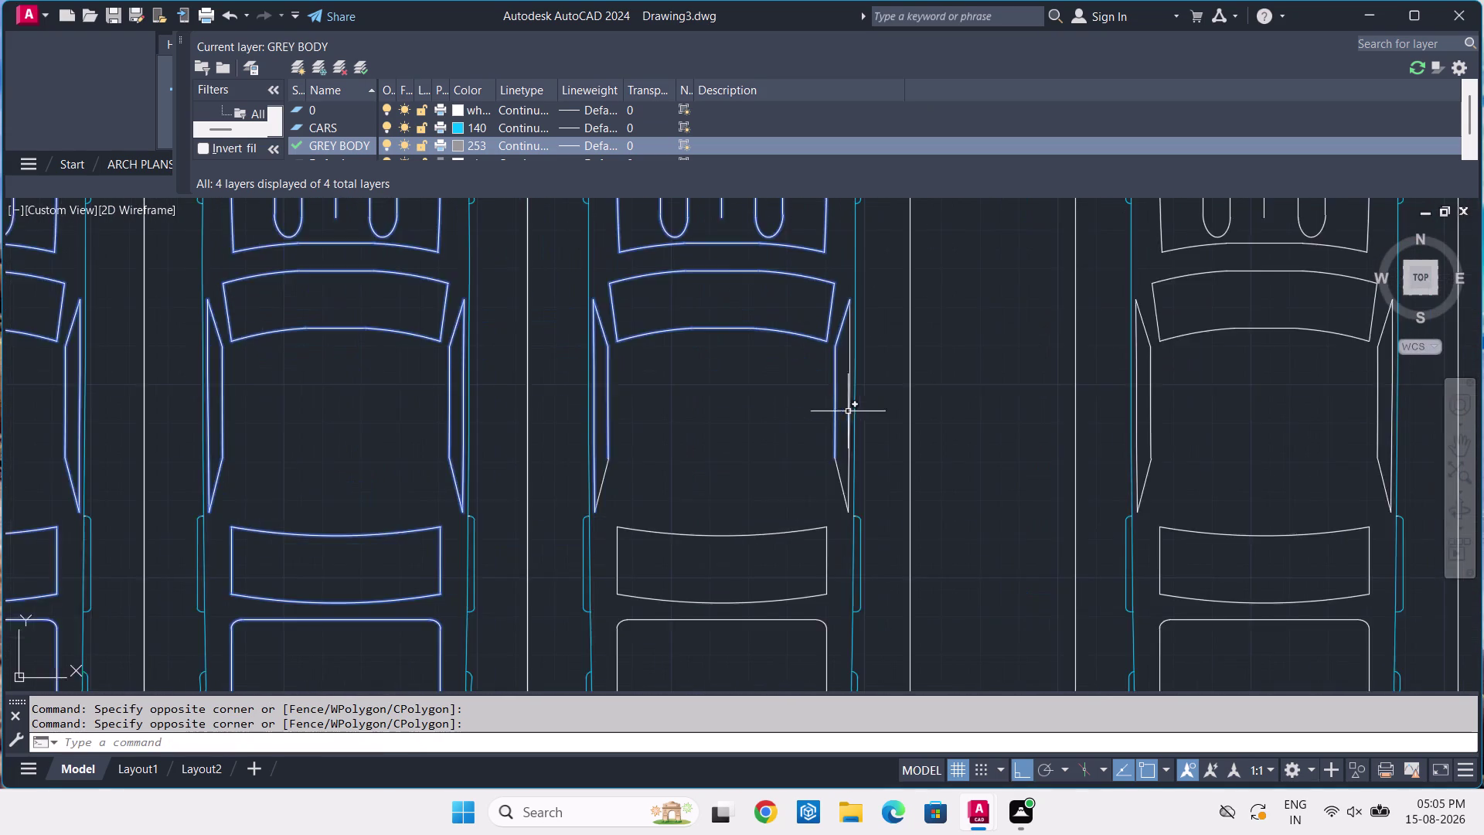
scroll(up, 3)
scroll(up, 3)
click(837, 340)
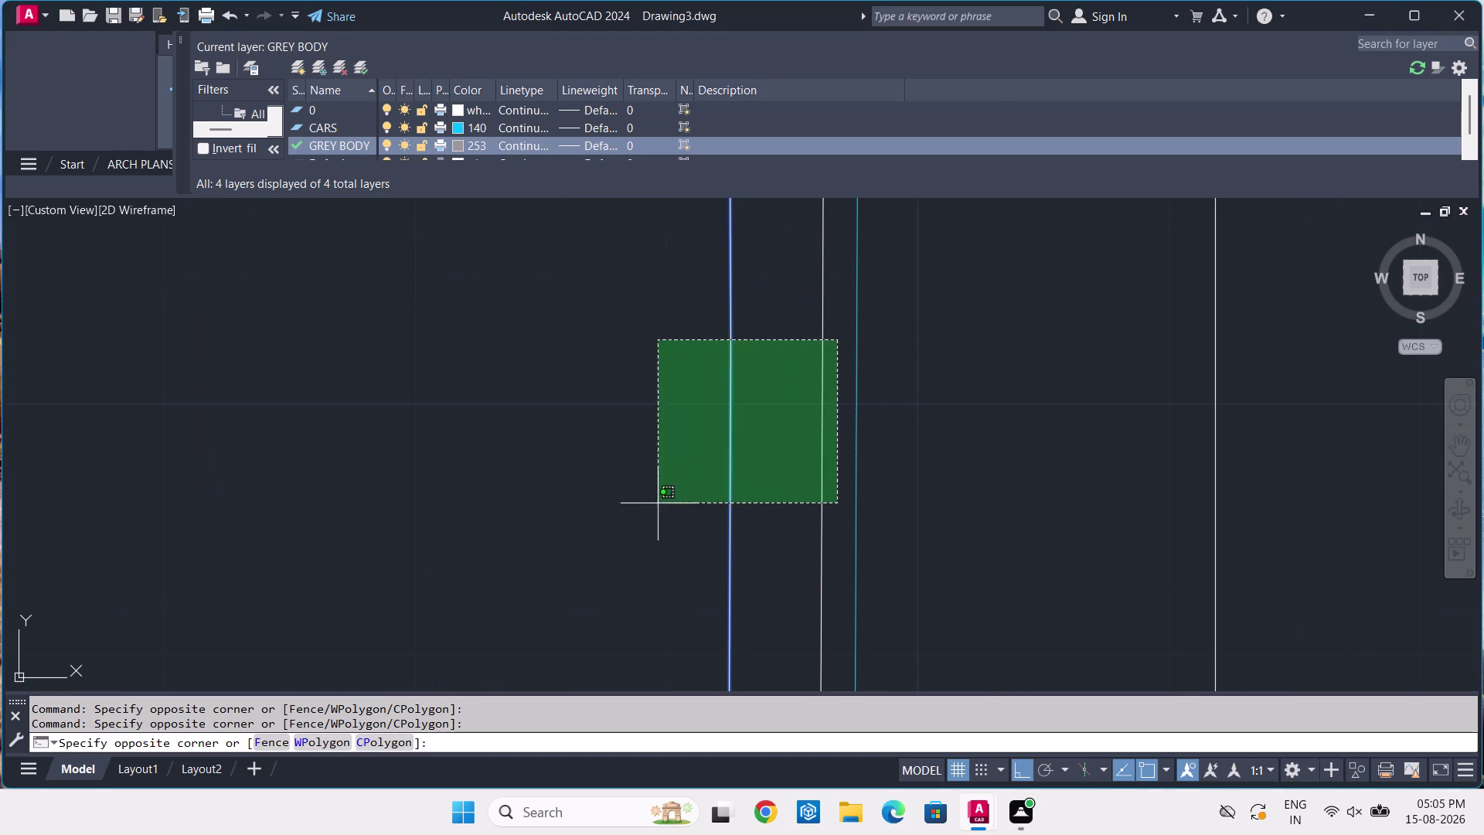
click(582, 538)
scroll(down, 3)
middle_drag(647, 594, 670, 401)
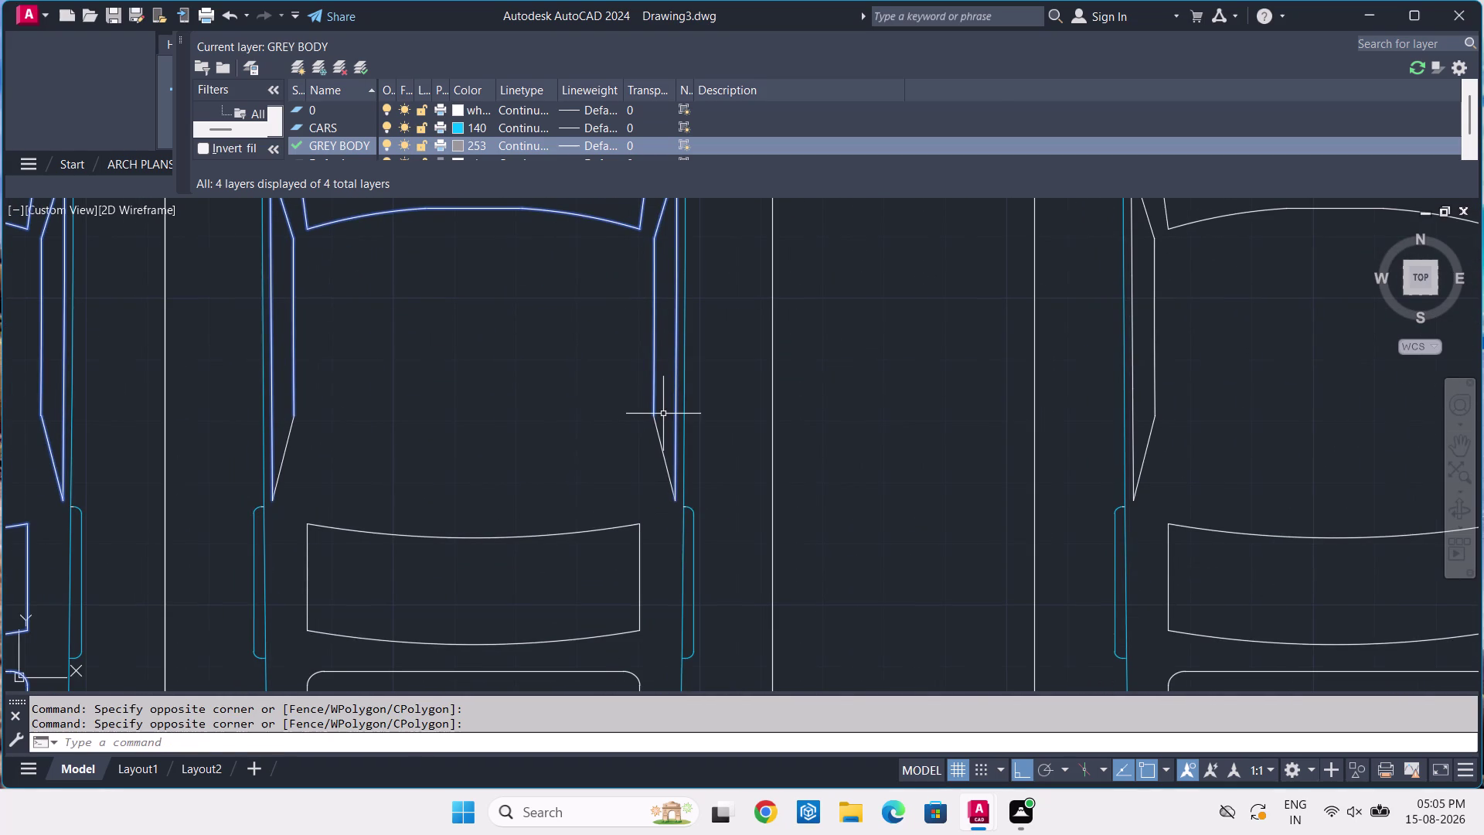
click(664, 415)
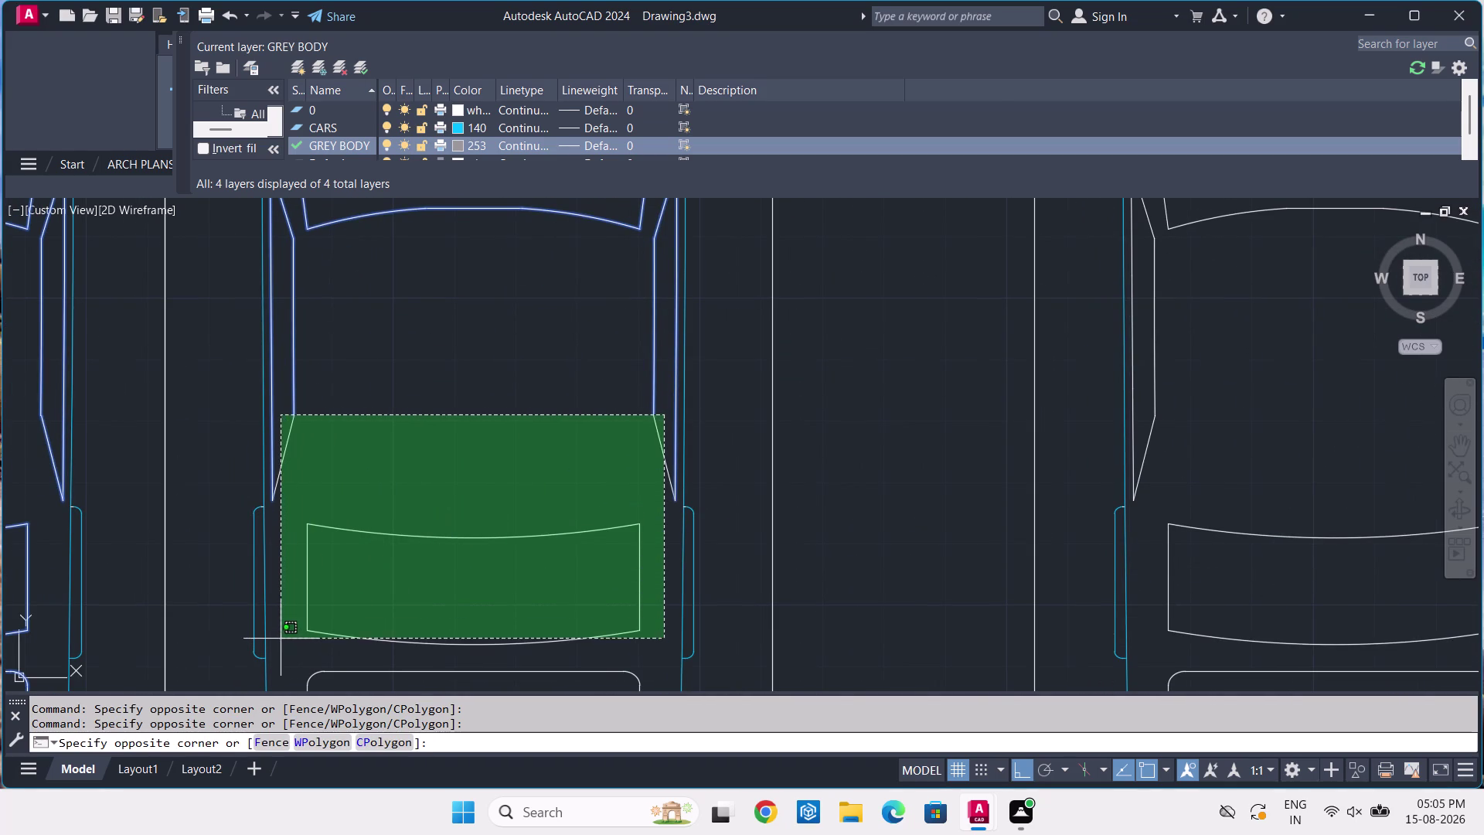
click(281, 649)
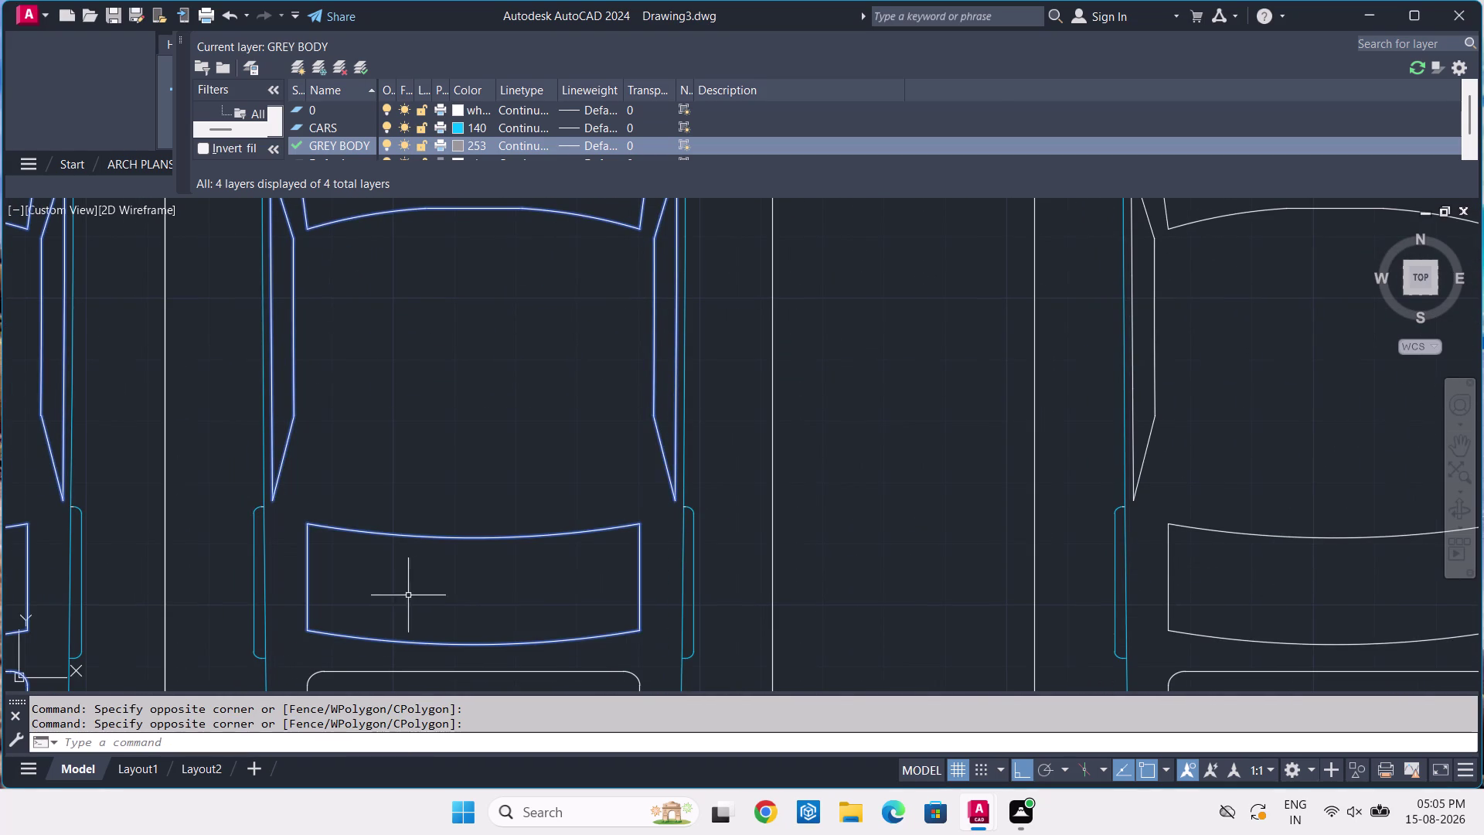
Add a car's rear lines, hood centre line, and hood and windshield lines.
middle_drag(419, 582, 530, 319)
click(773, 402)
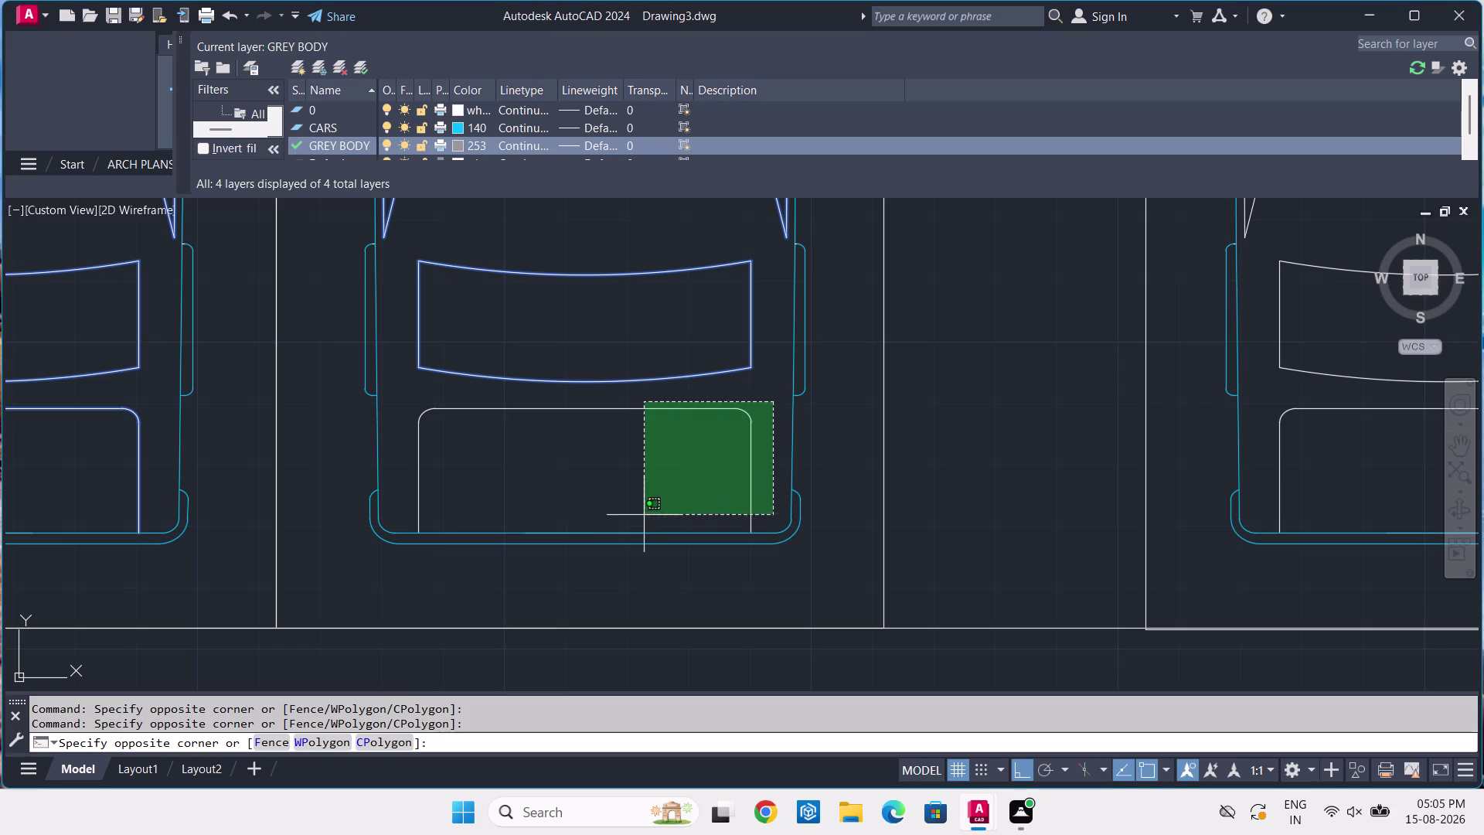
click(409, 508)
scroll(down, 3)
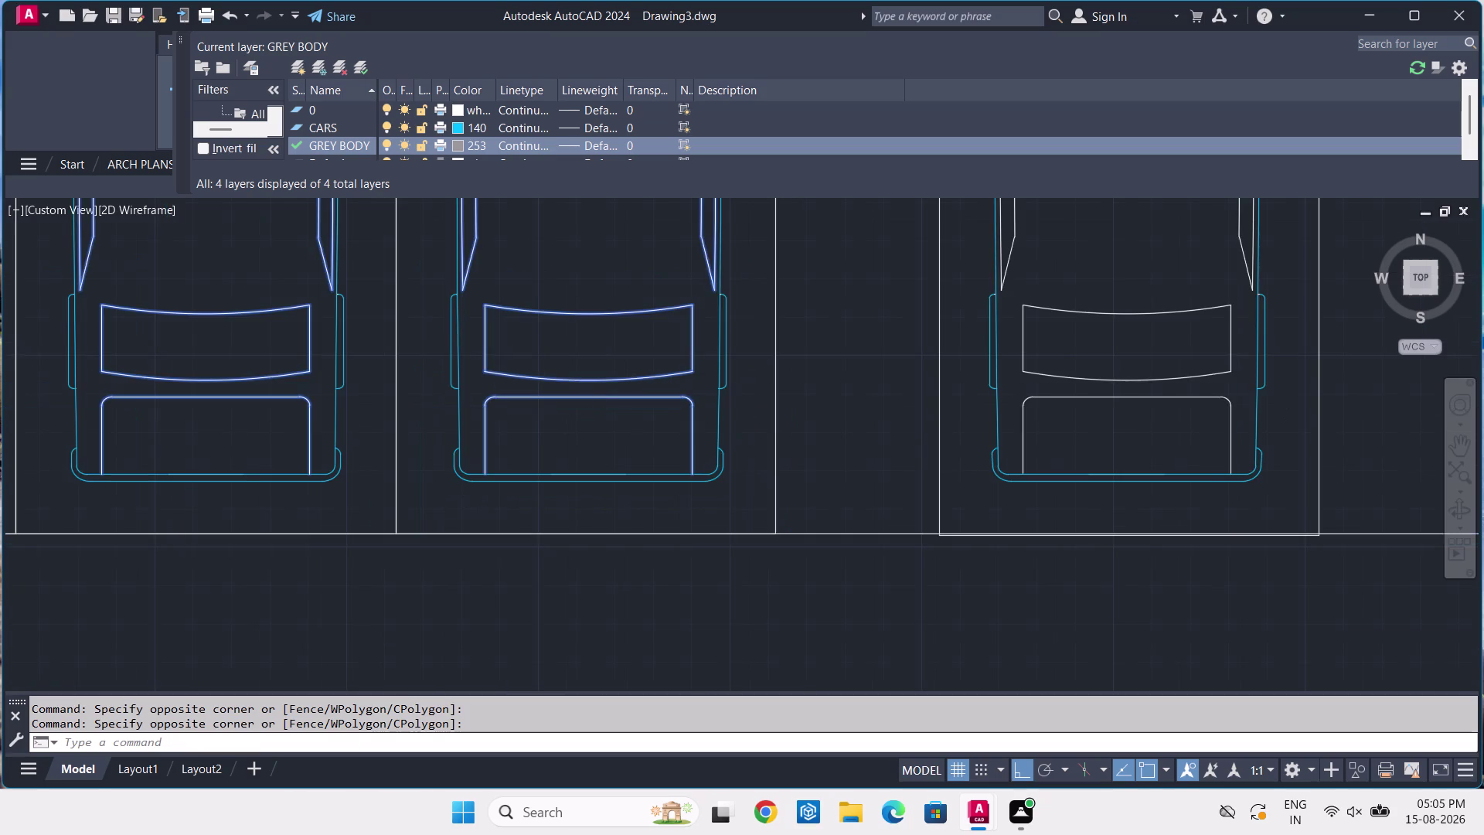
middle_drag(594, 377, 491, 718)
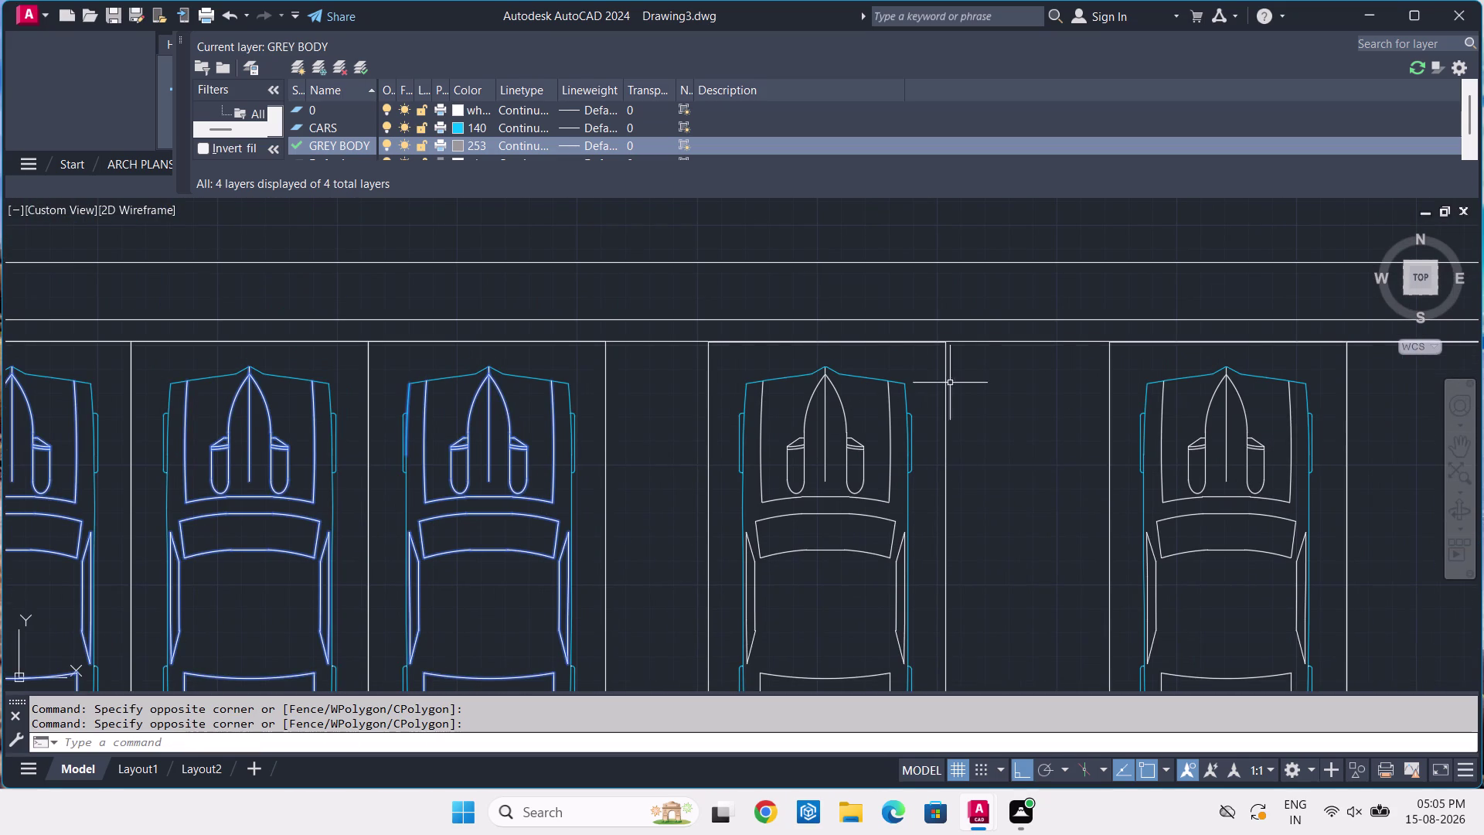
scroll(up, 3)
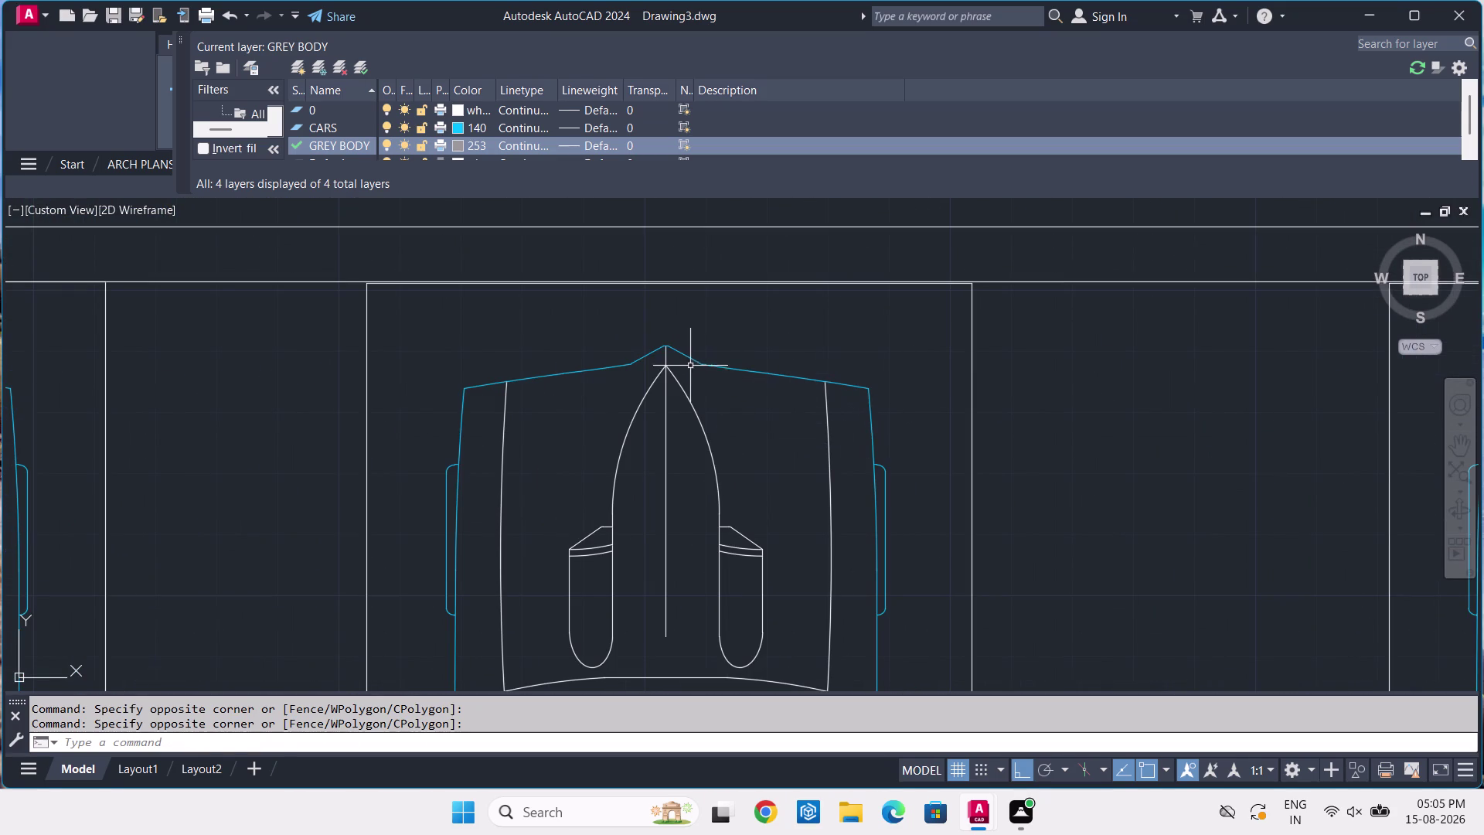
click(690, 364)
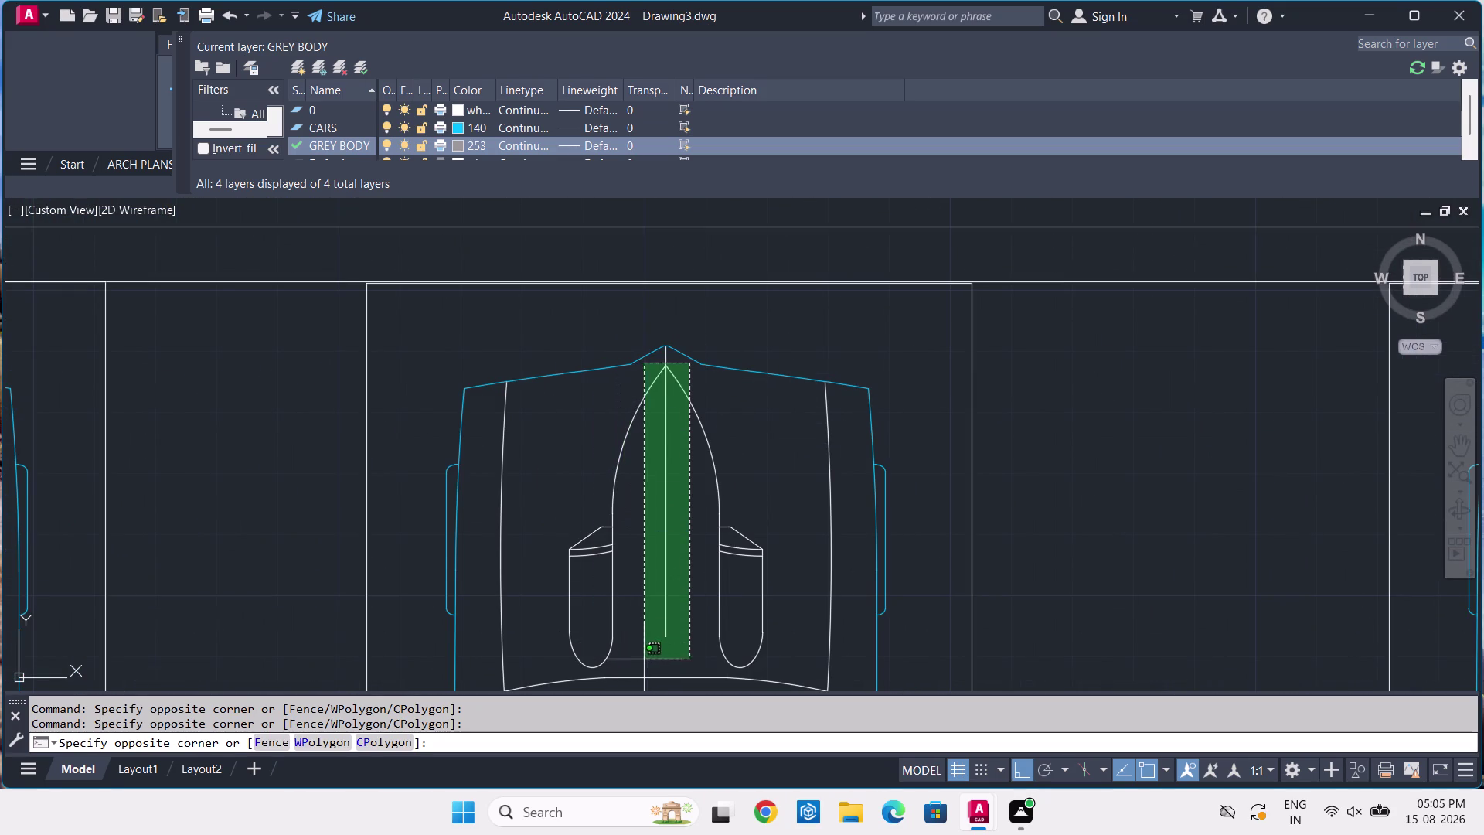
click(646, 660)
click(850, 409)
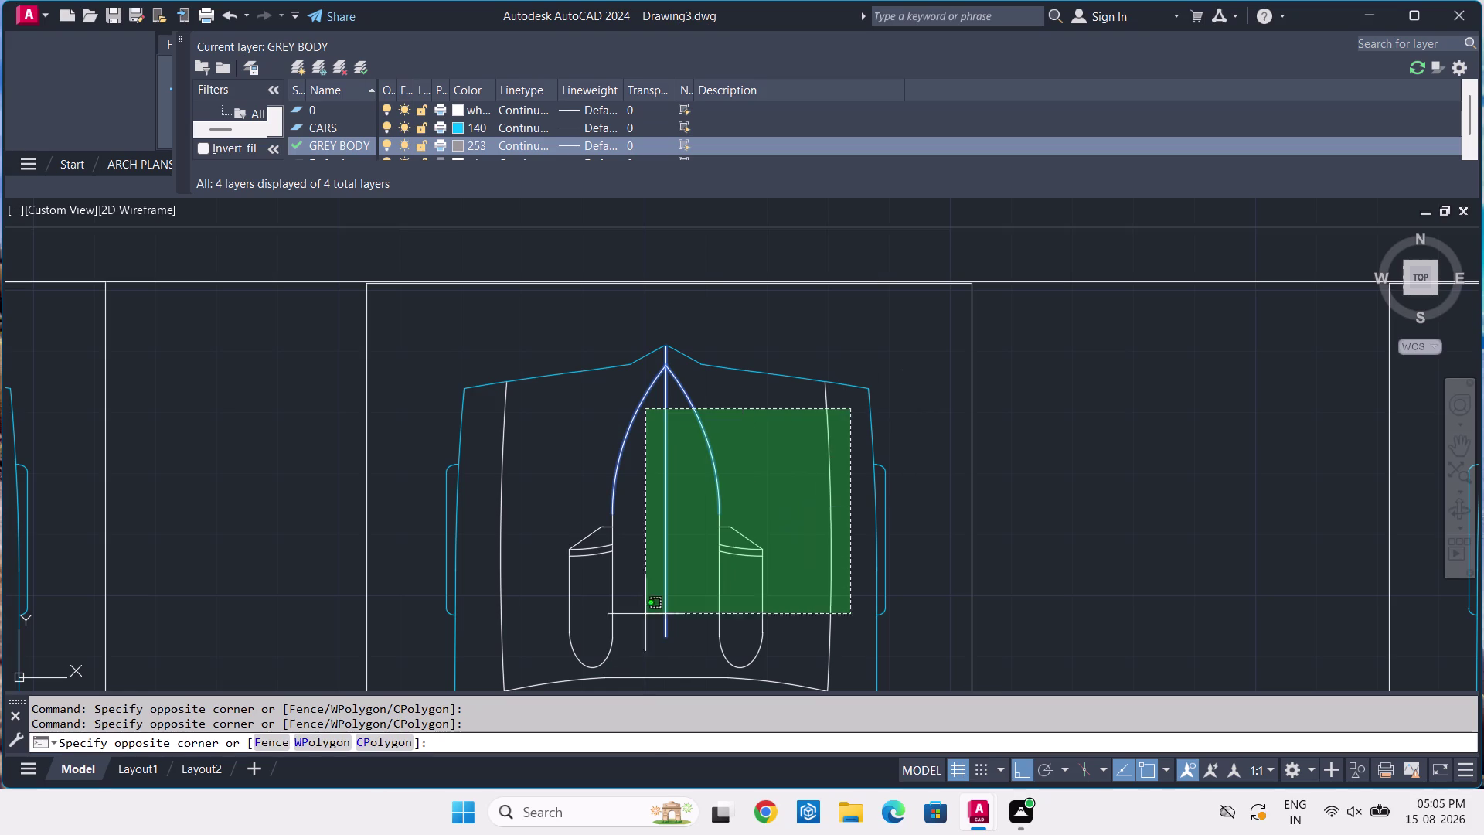
middle_drag(489, 646, 515, 388)
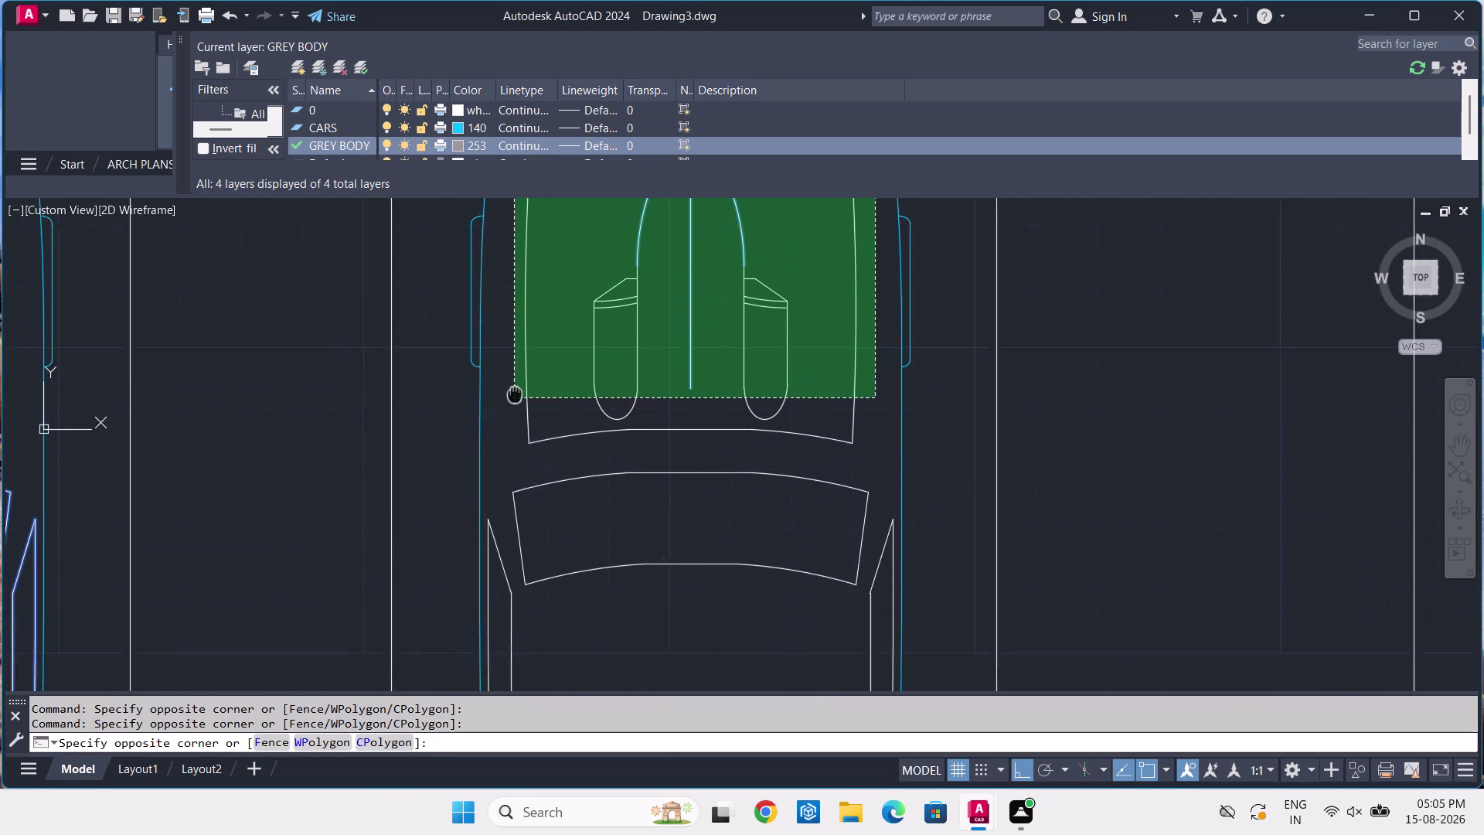
middle_drag(515, 389, 518, 376)
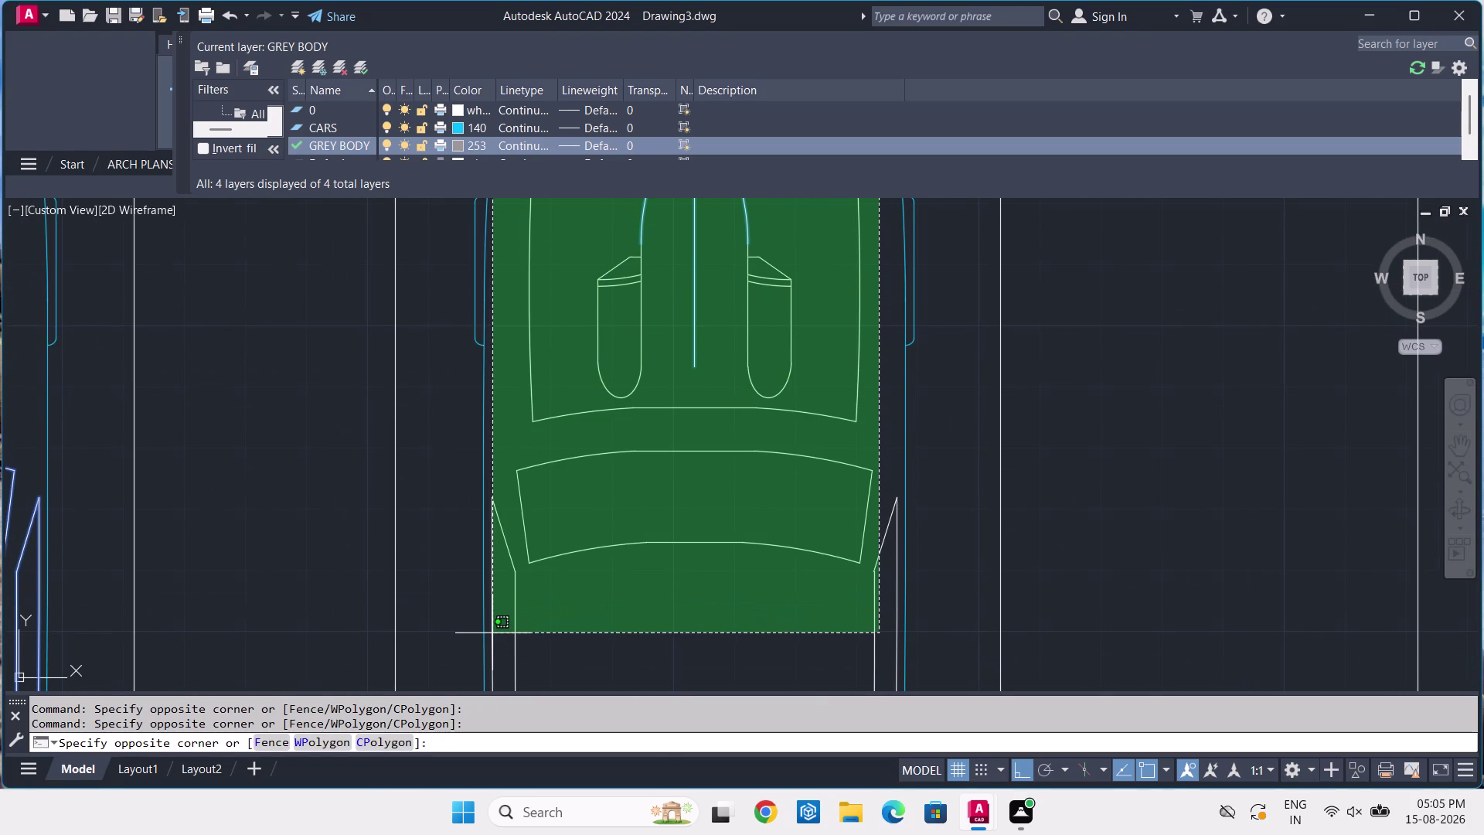
scroll(up, 3)
click(478, 622)
Add the next car's side edge lines to the selection.
scroll(down, 3)
middle_drag(676, 569, 673, 385)
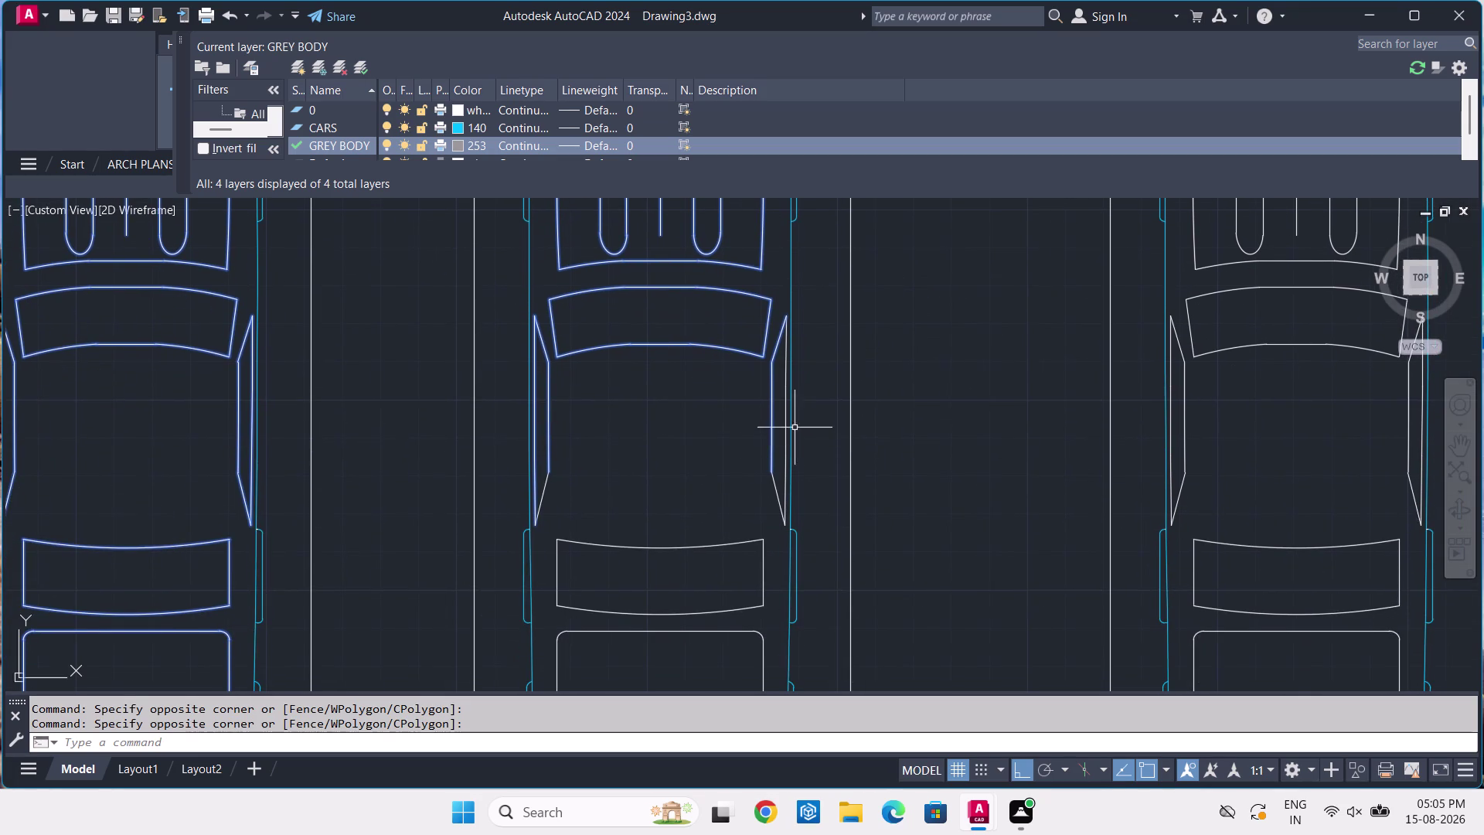
scroll(up, 3)
click(783, 416)
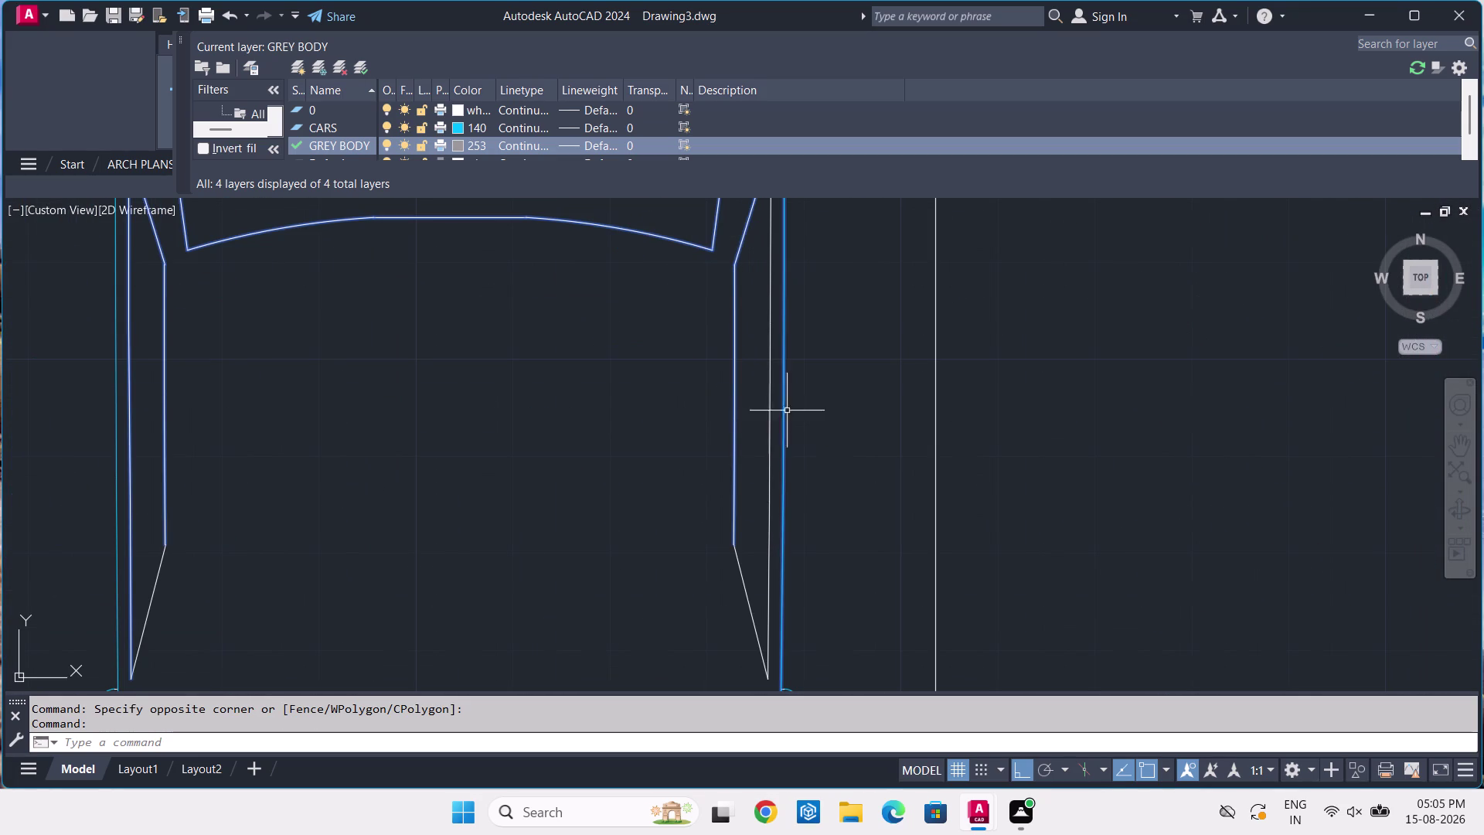
click(782, 393)
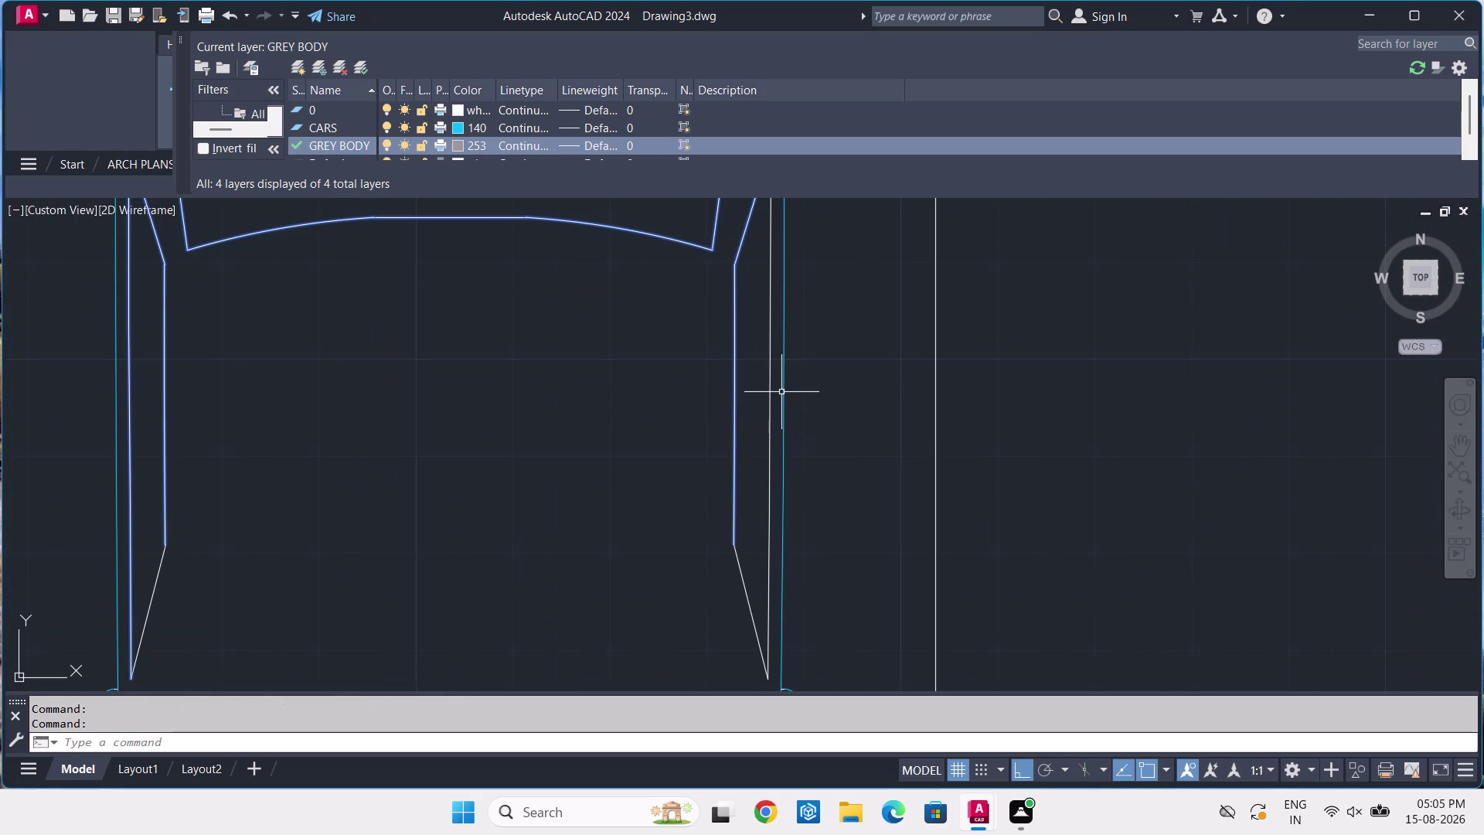
click(777, 371)
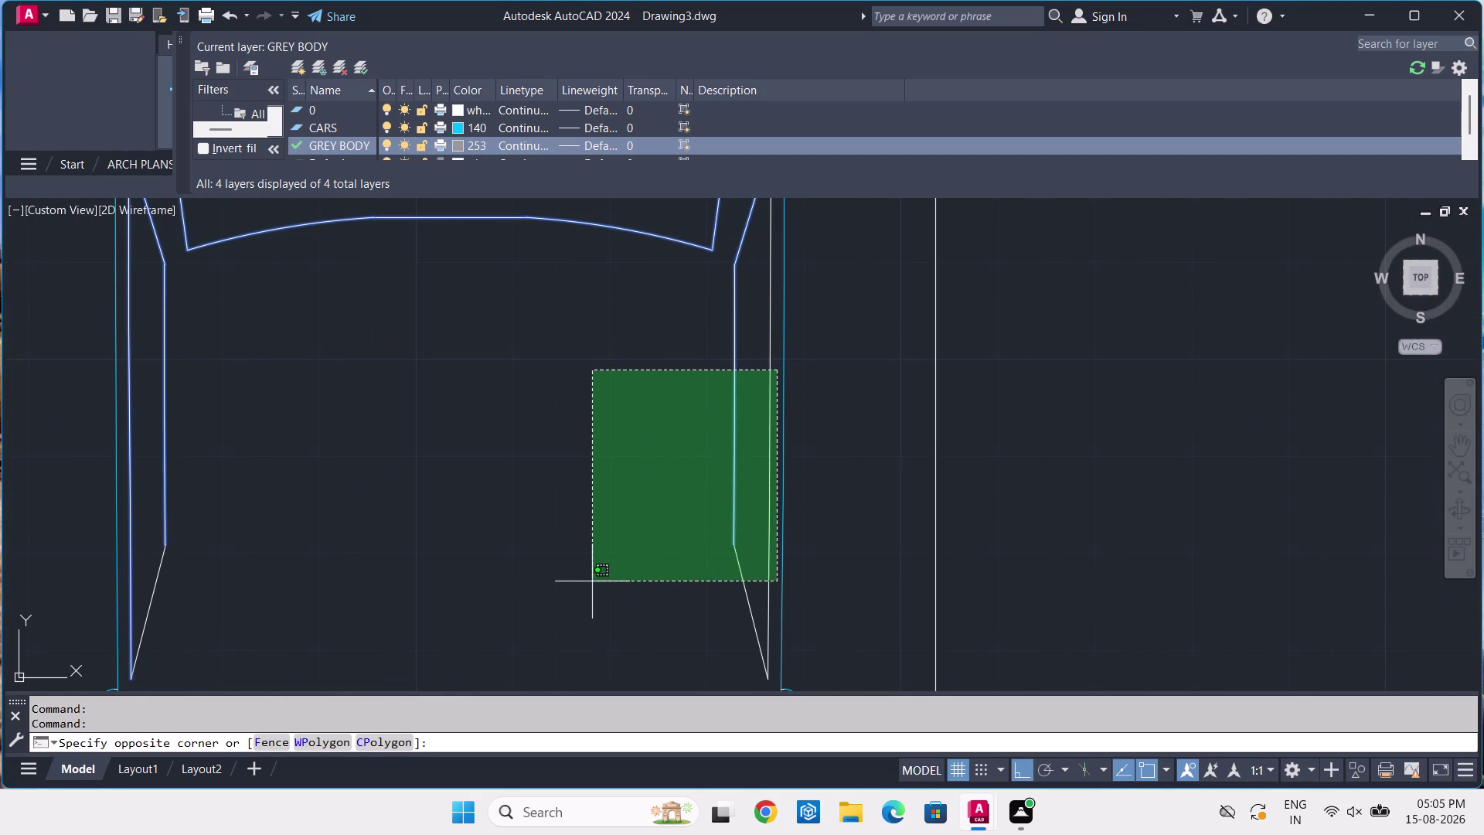
click(587, 578)
Add that car's rear window lines and a short side edge segment.
middle_drag(588, 563, 628, 514)
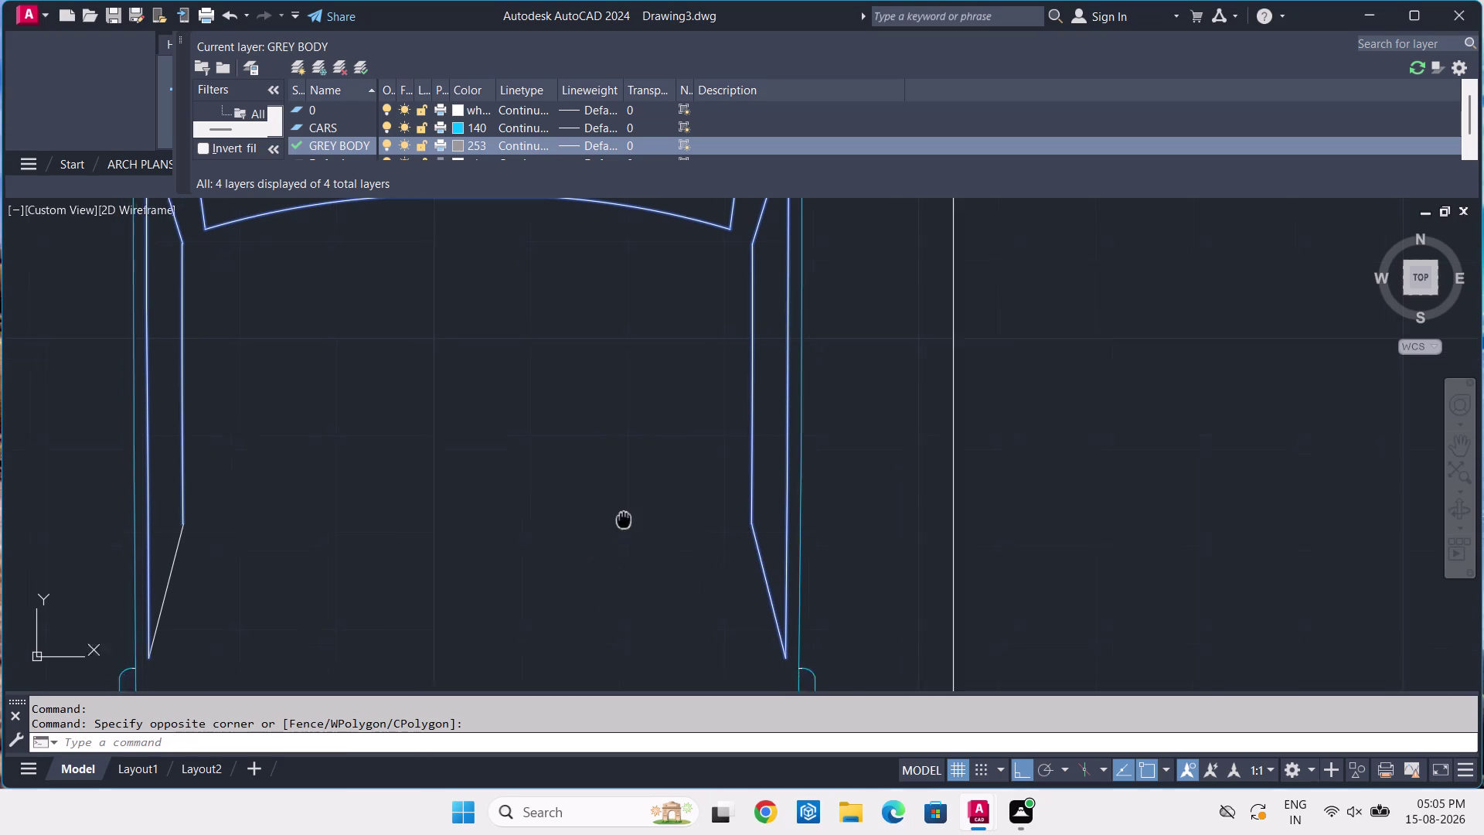
middle_drag(628, 514, 853, 228)
drag(1003, 341, 1009, 357)
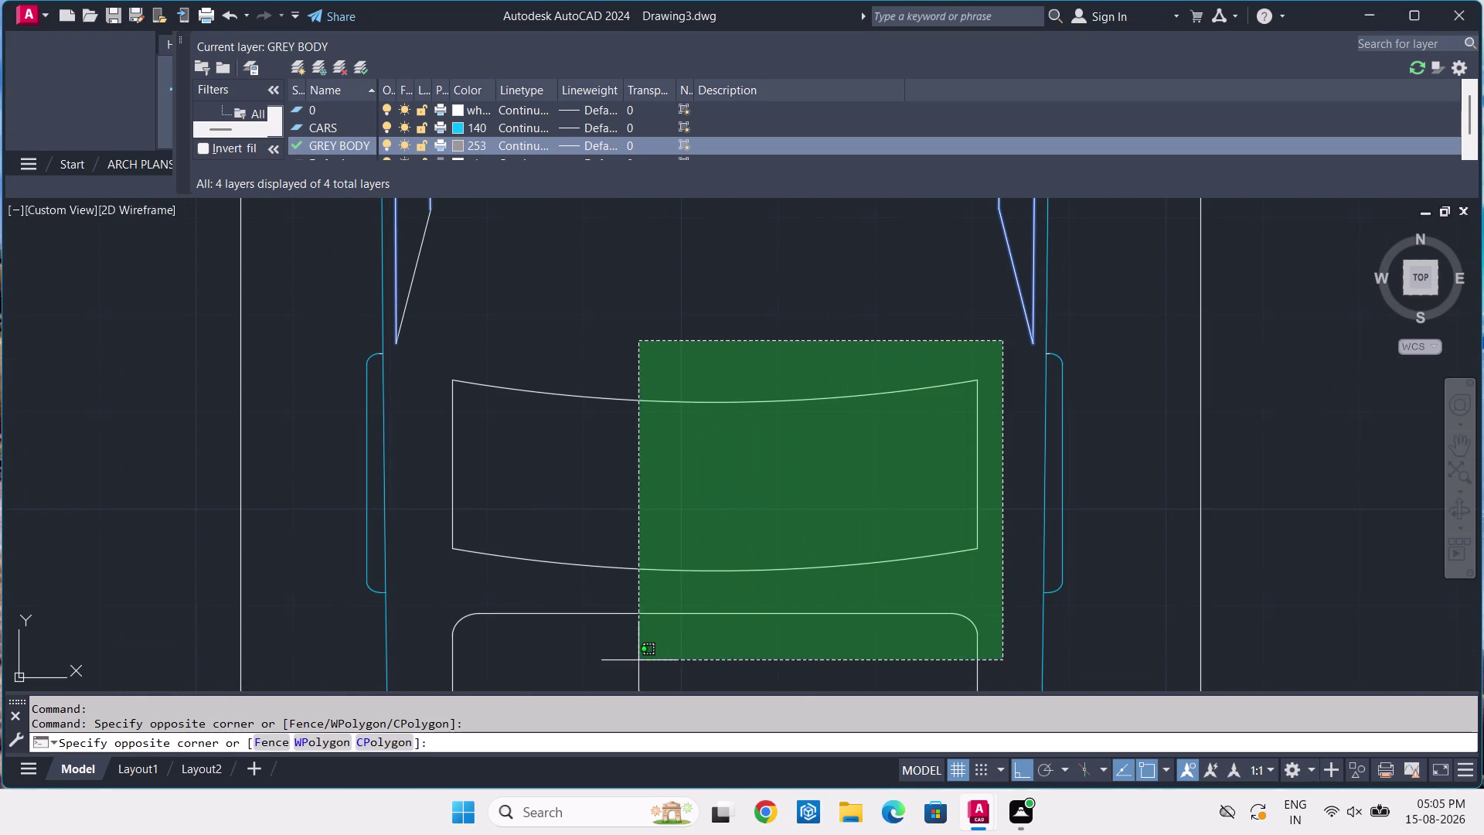
click(447, 665)
scroll(down, 3)
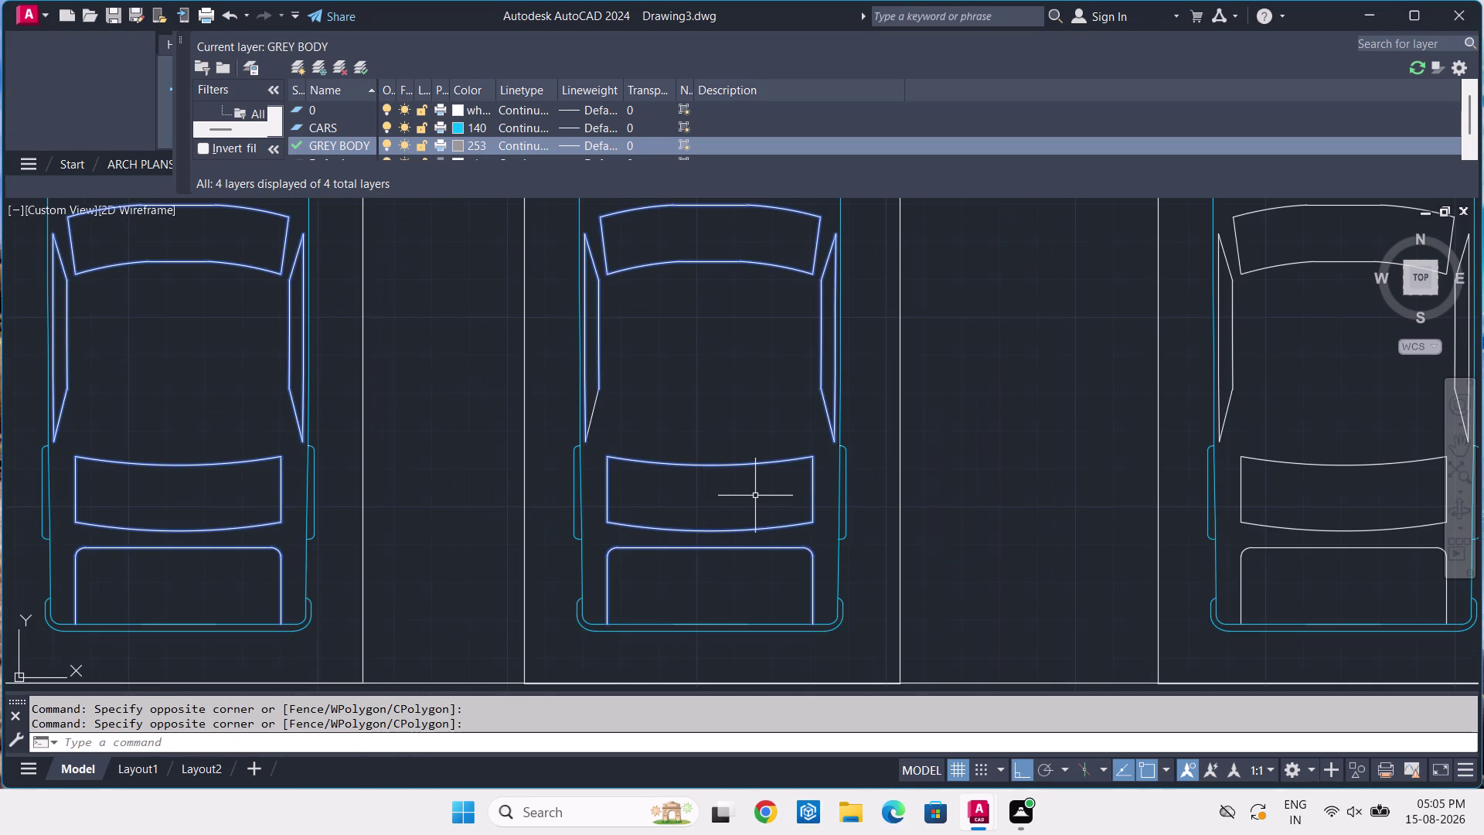
click(634, 362)
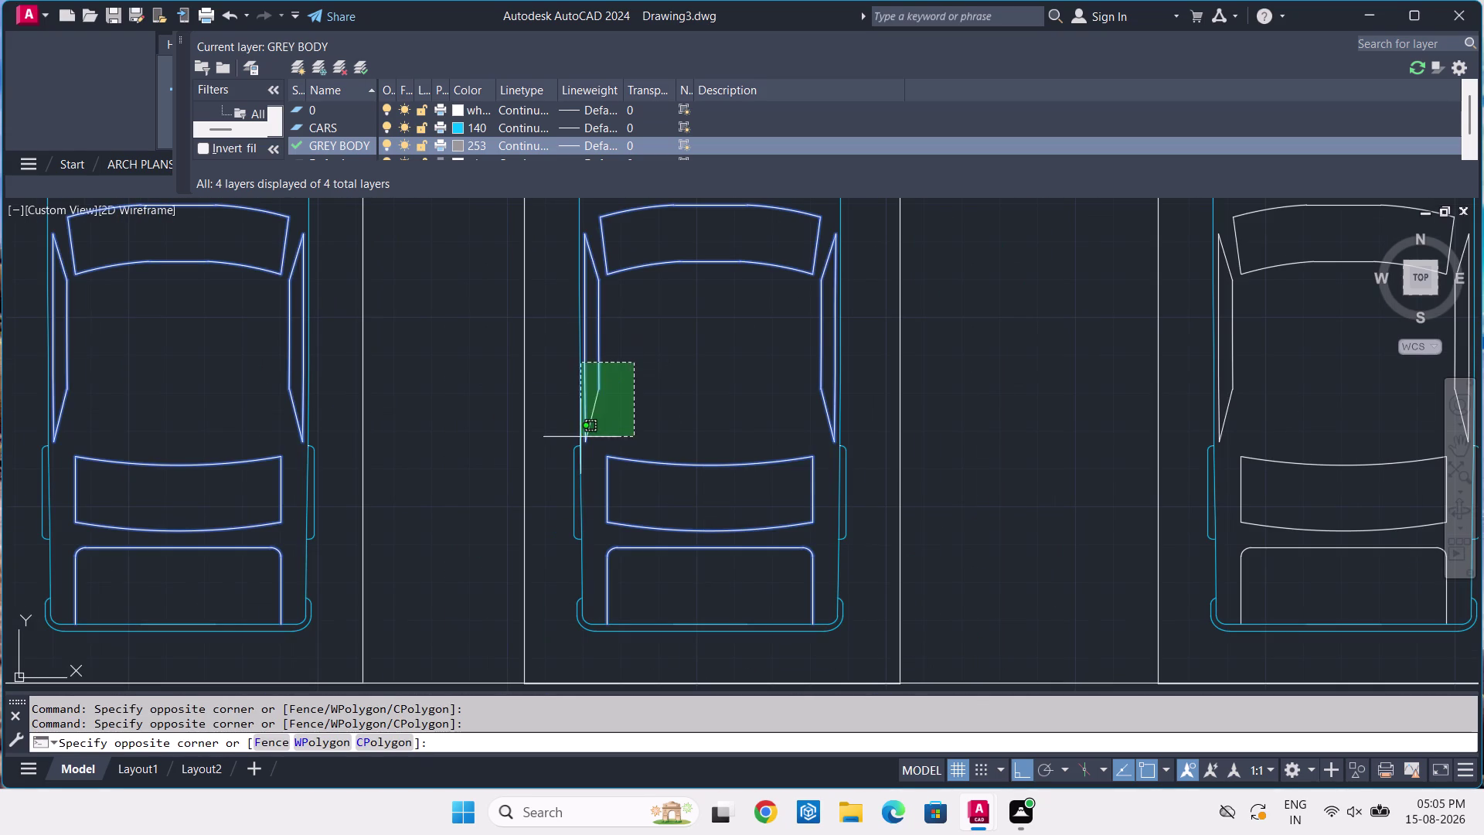
click(596, 428)
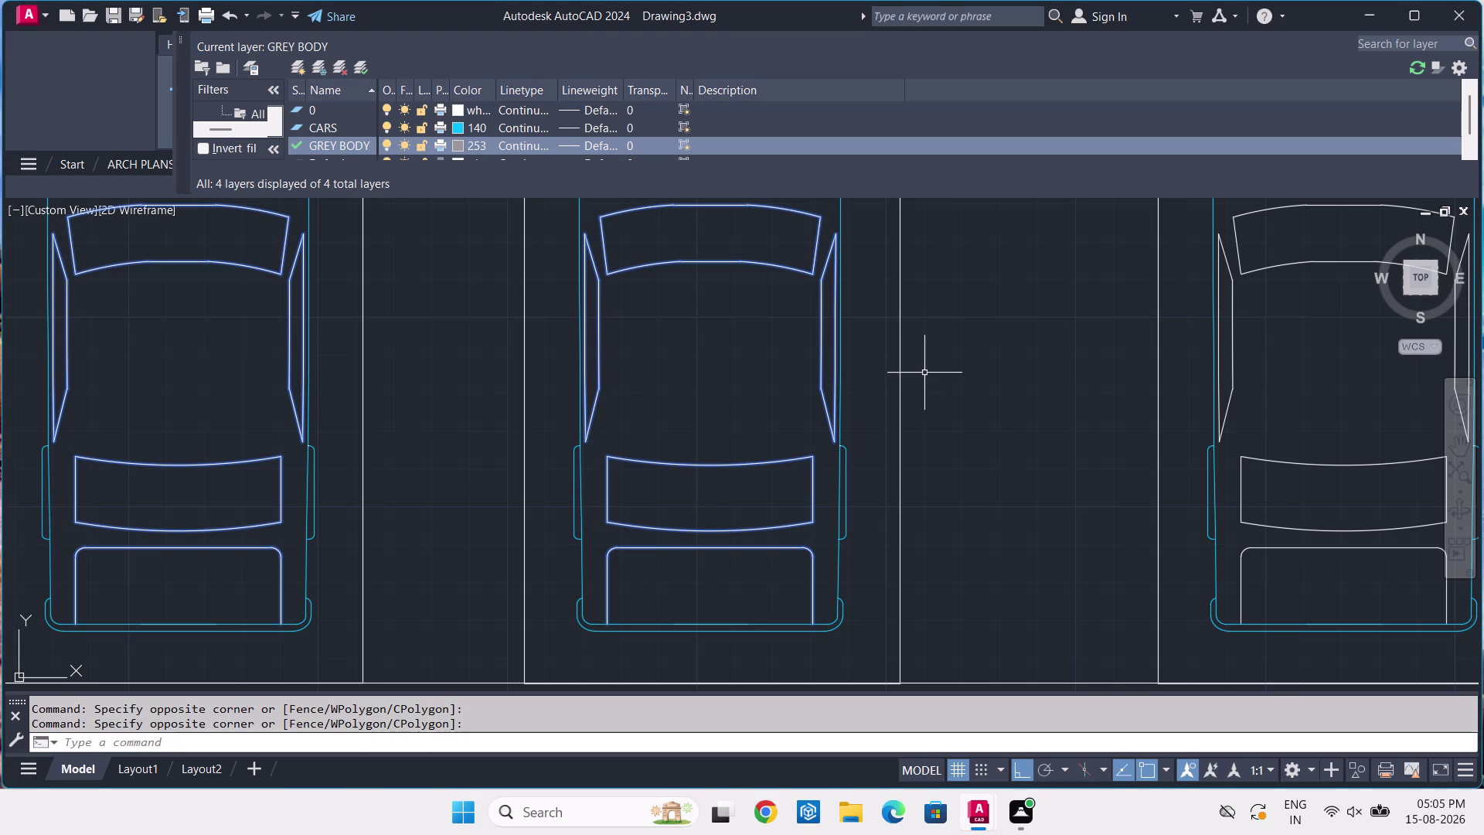
scroll(down, 3)
middle_drag(917, 323, 569, 507)
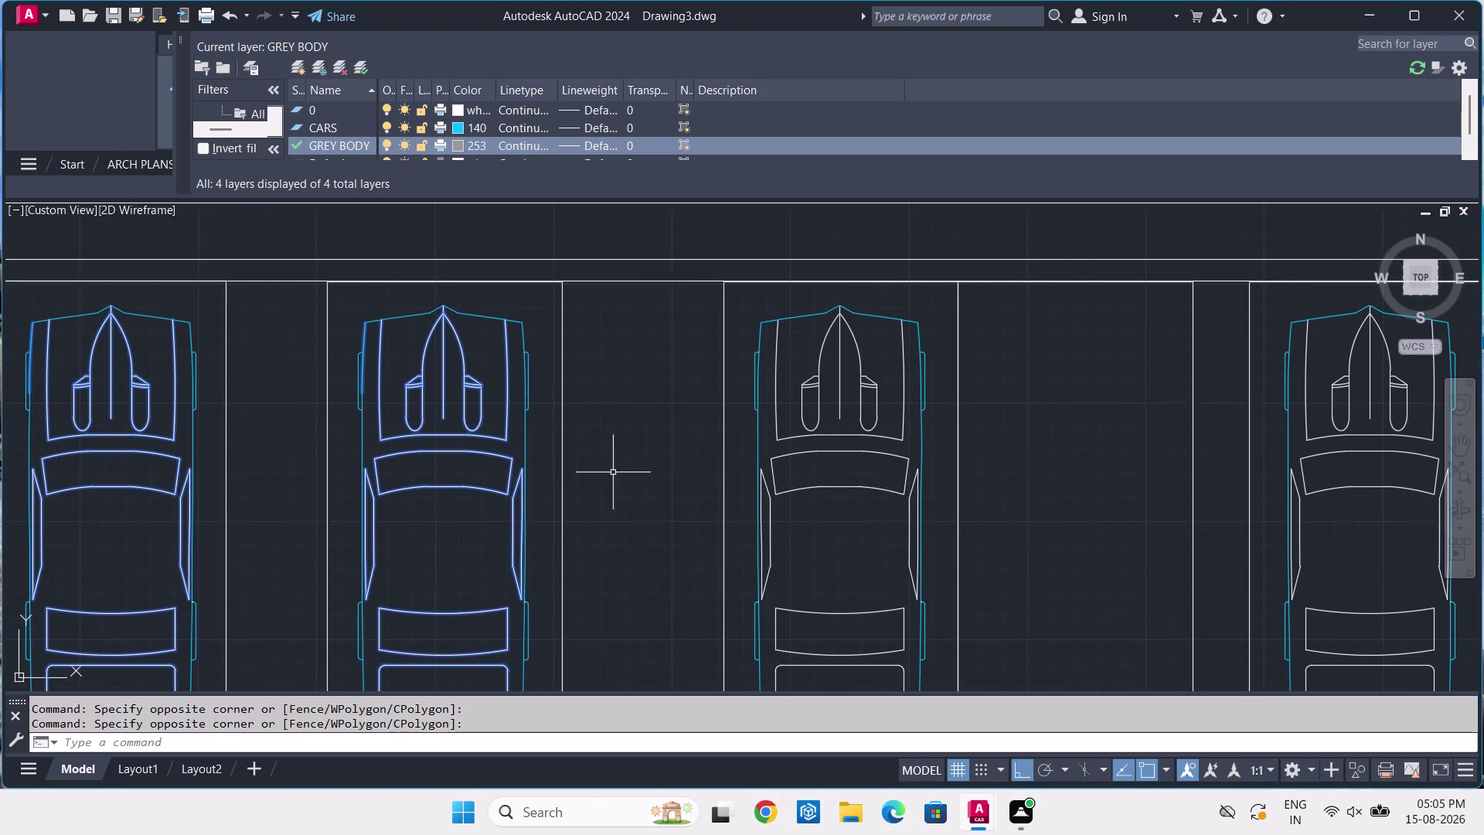
Window-select the next unselected car's bonnet and windscreen lines.
scroll(down, 3)
scroll(up, 3)
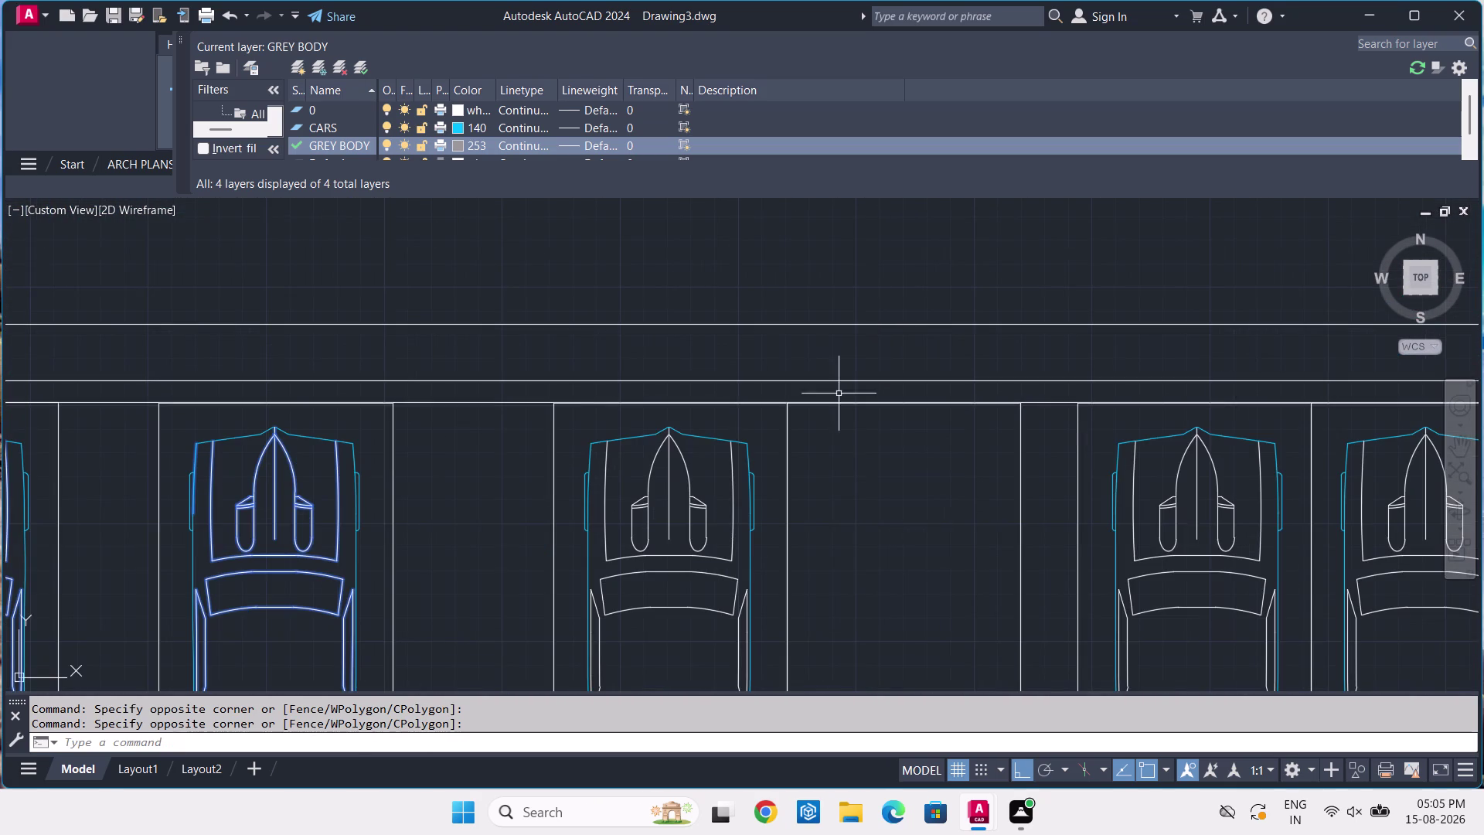
middle_drag(811, 511, 830, 368)
scroll(up, 3)
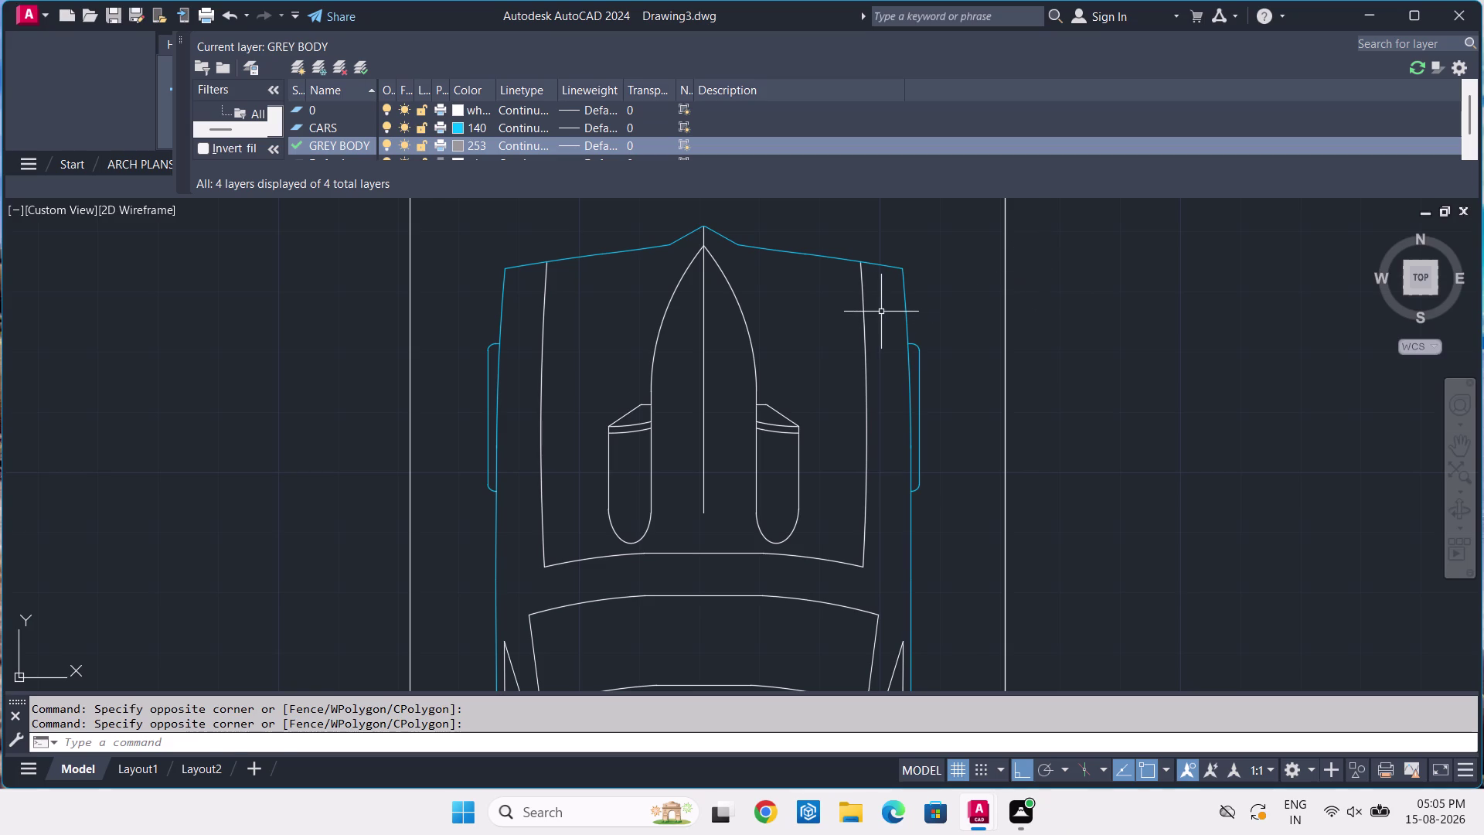
click(883, 309)
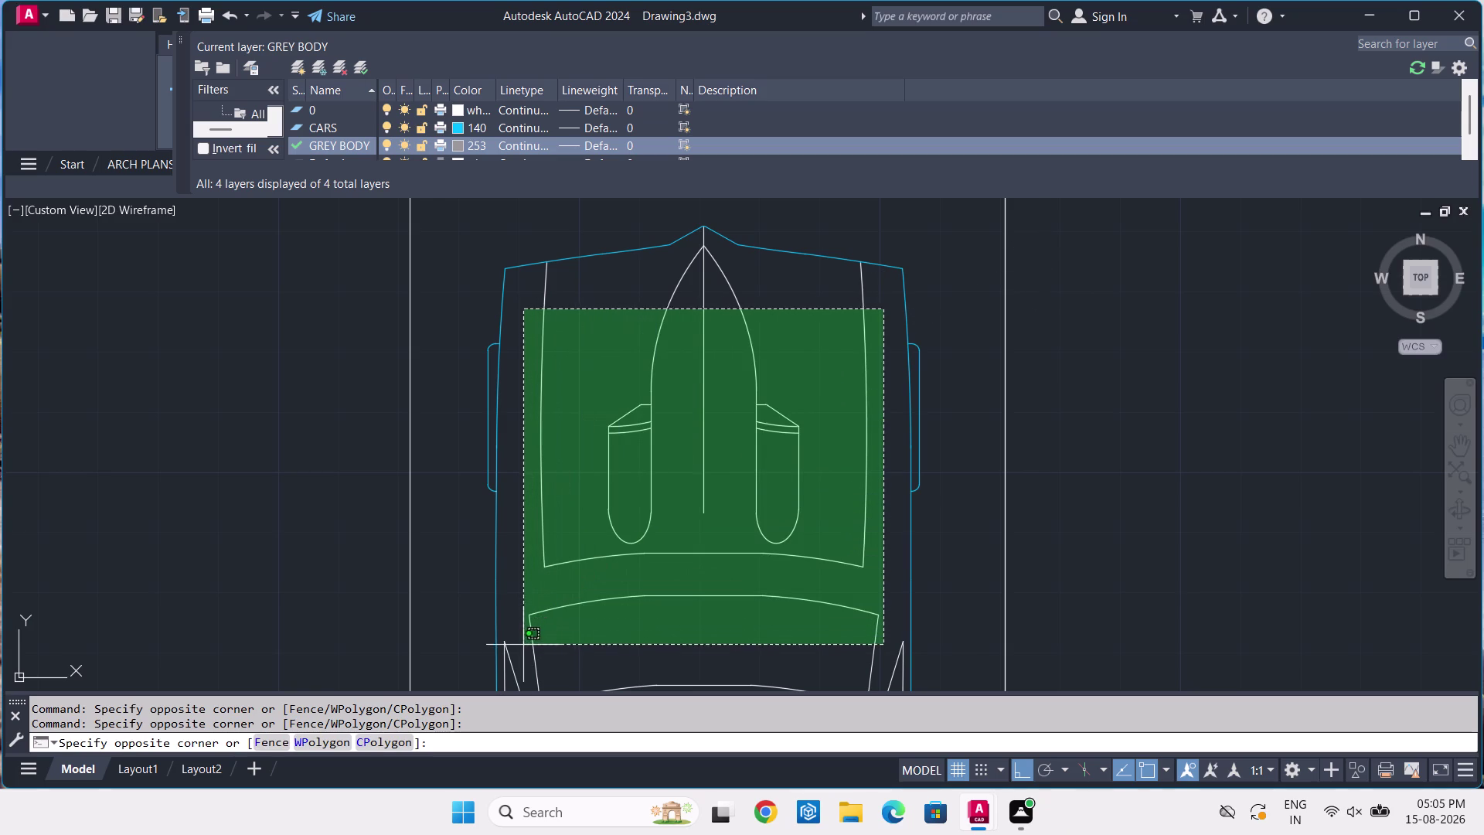
middle_drag(517, 656, 696, 399)
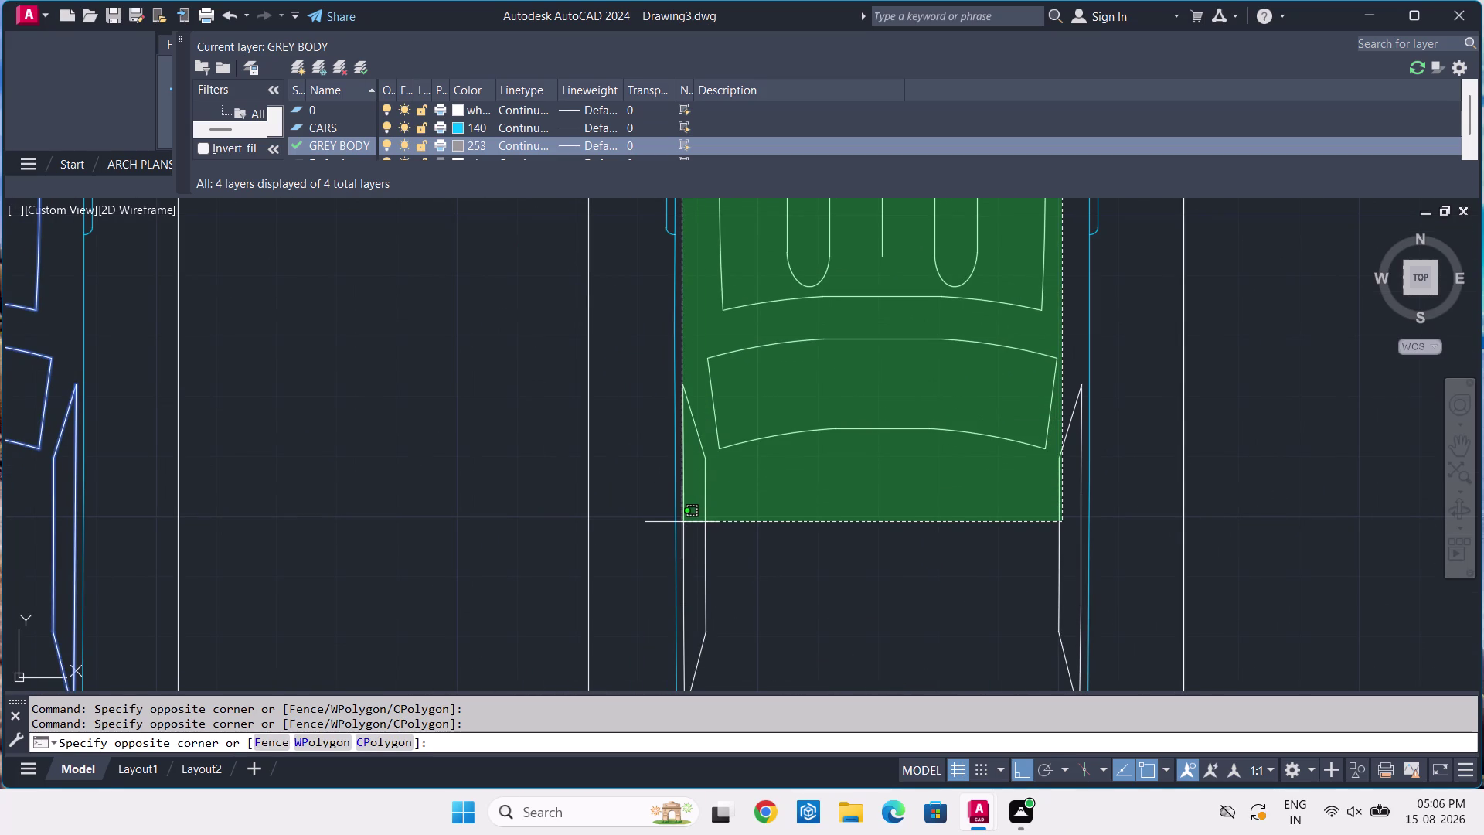
click(681, 520)
Add the neighbouring car's side body lines to the selection.
middle_drag(835, 390, 835, 429)
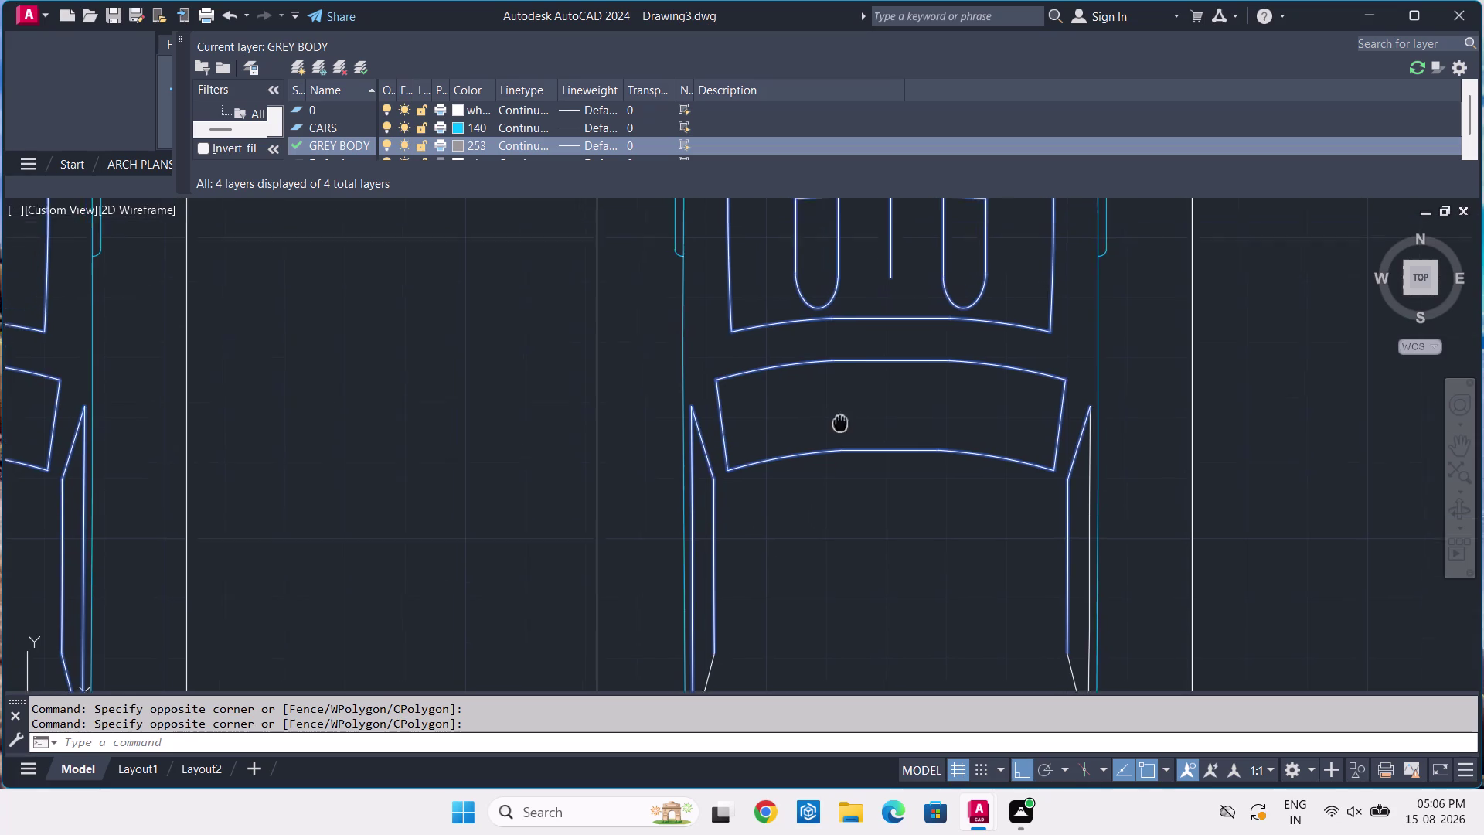
middle_drag(836, 430, 716, 681)
scroll(up, 3)
scroll(down, 3)
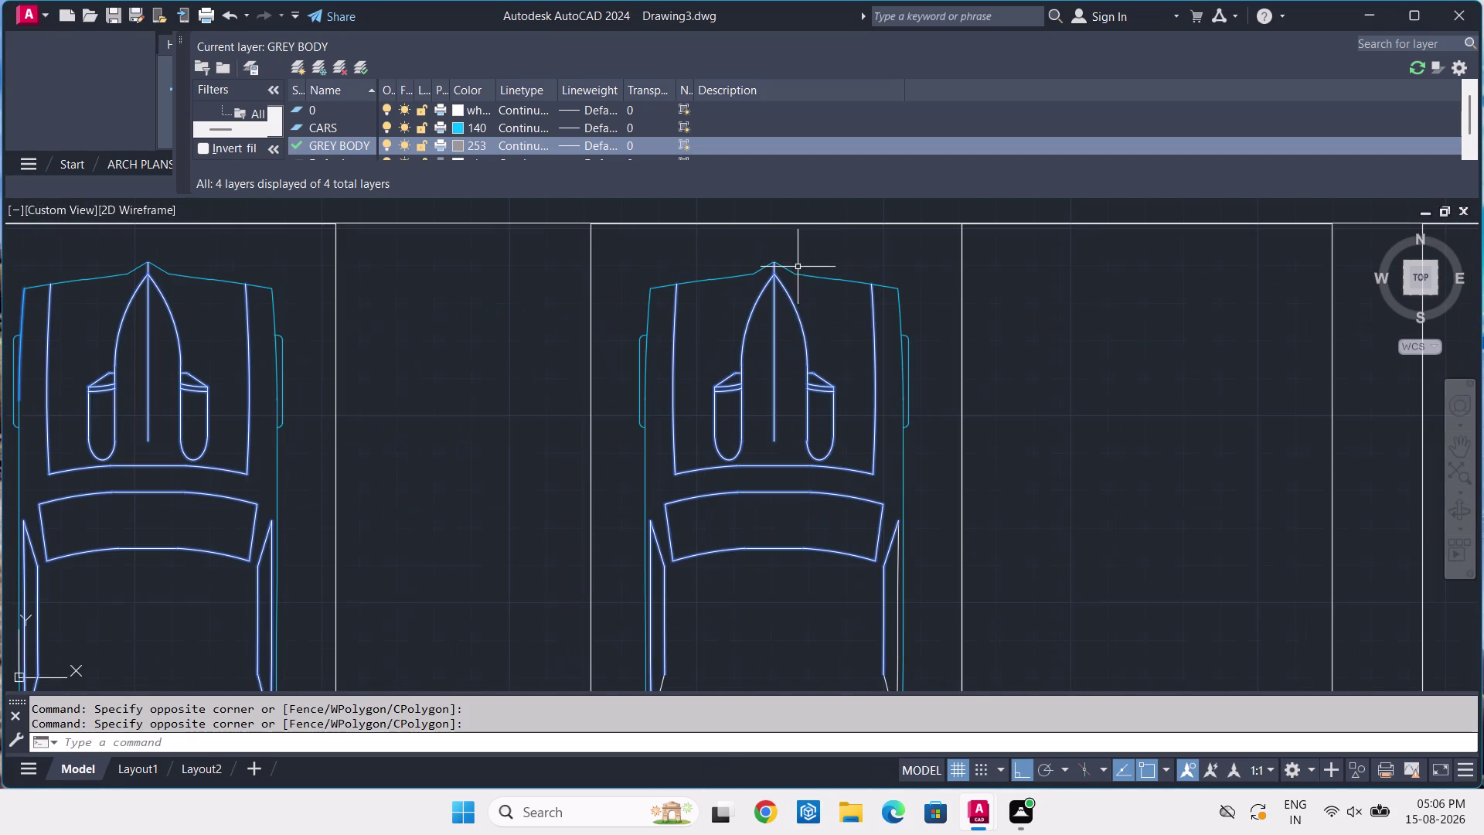
middle_drag(894, 497, 951, 235)
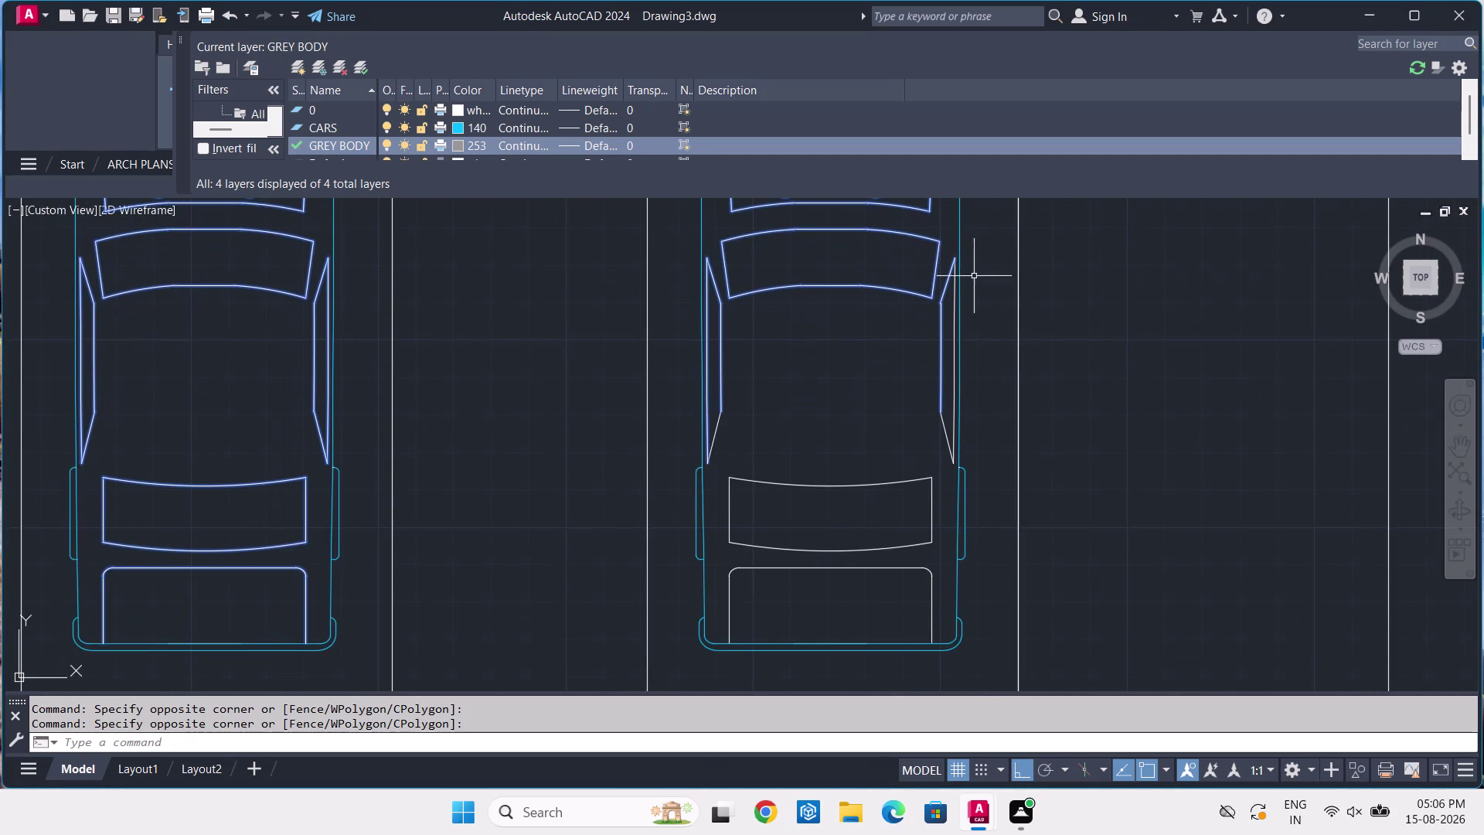
scroll(up, 3)
click(925, 314)
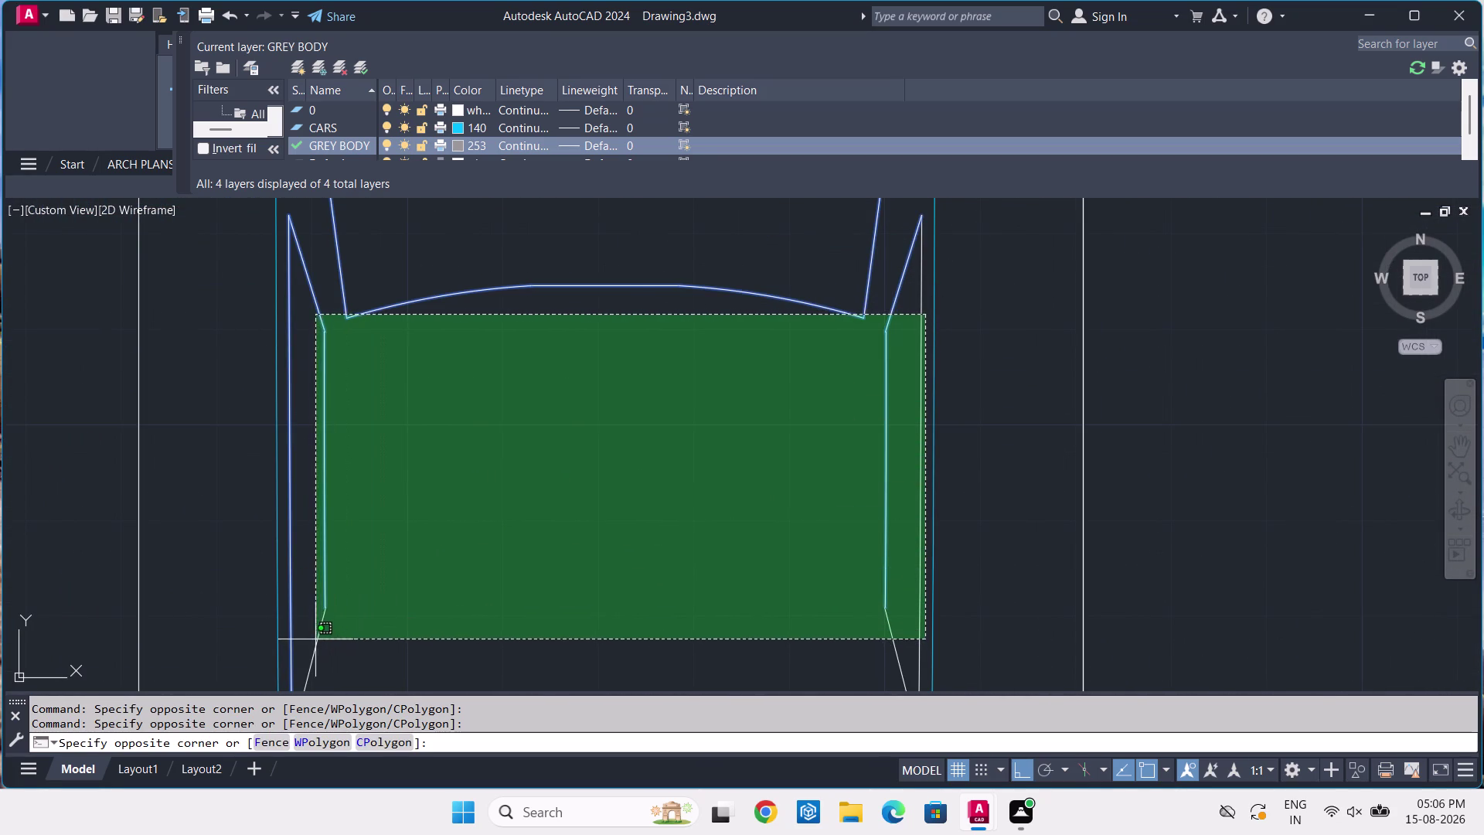
click(314, 640)
Add that car's rear window and trunk lines to the selection.
scroll(down, 3)
middle_drag(422, 666, 623, 367)
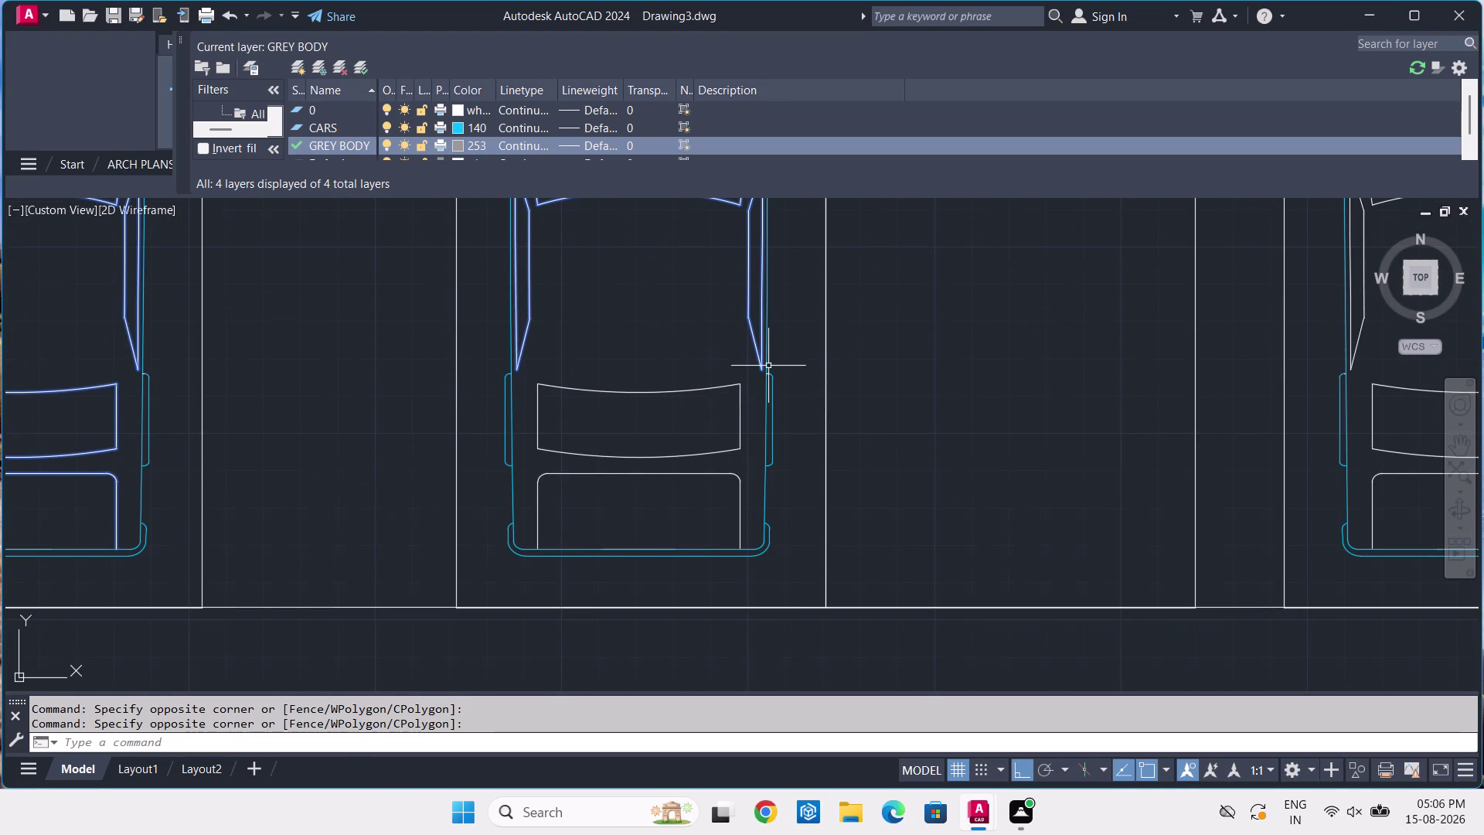
click(753, 373)
click(526, 524)
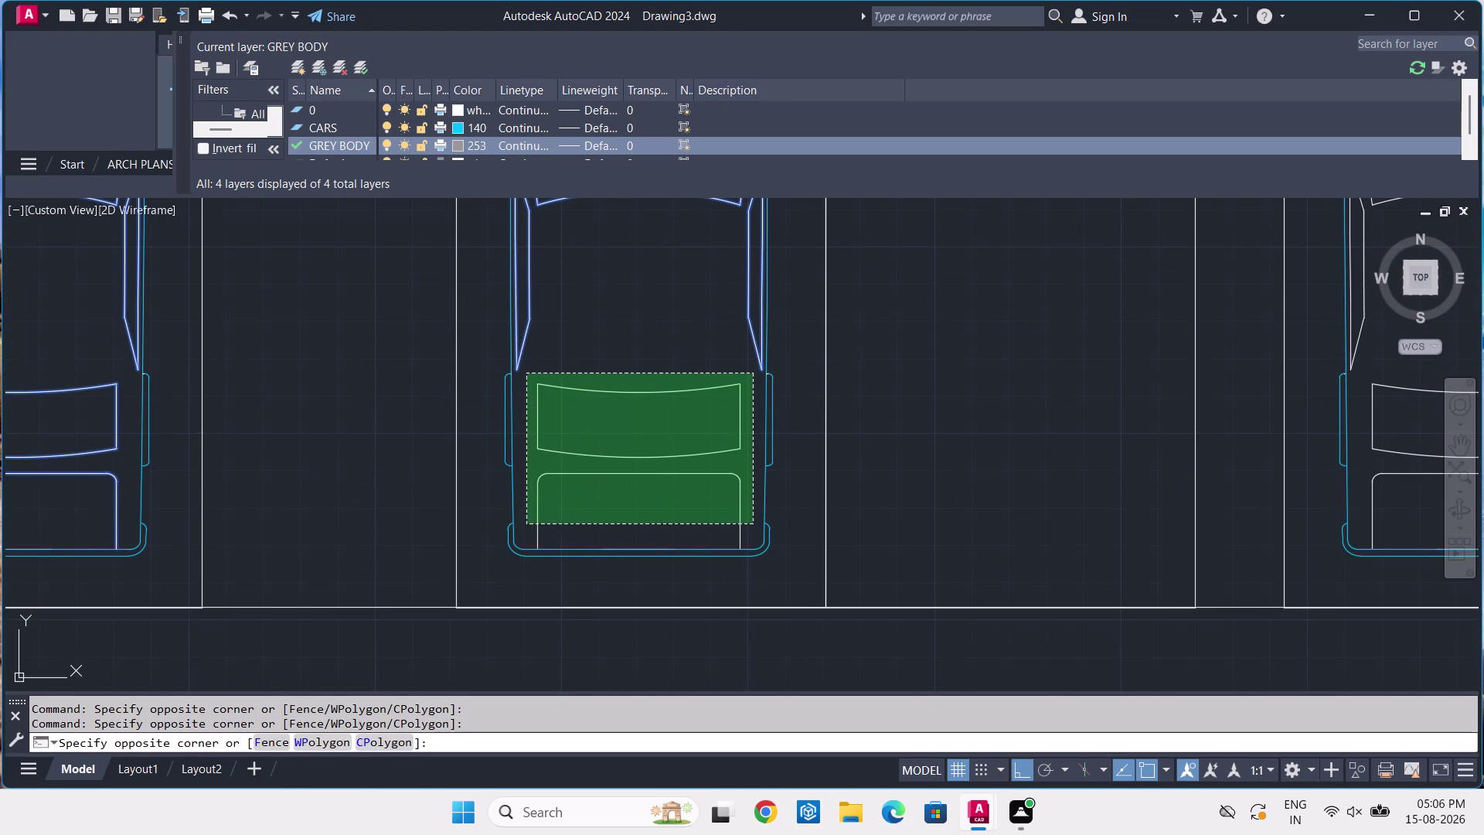
Window-select the hood lines of the next car still in white.
scroll(down, 3)
middle_drag(1137, 314, 578, 472)
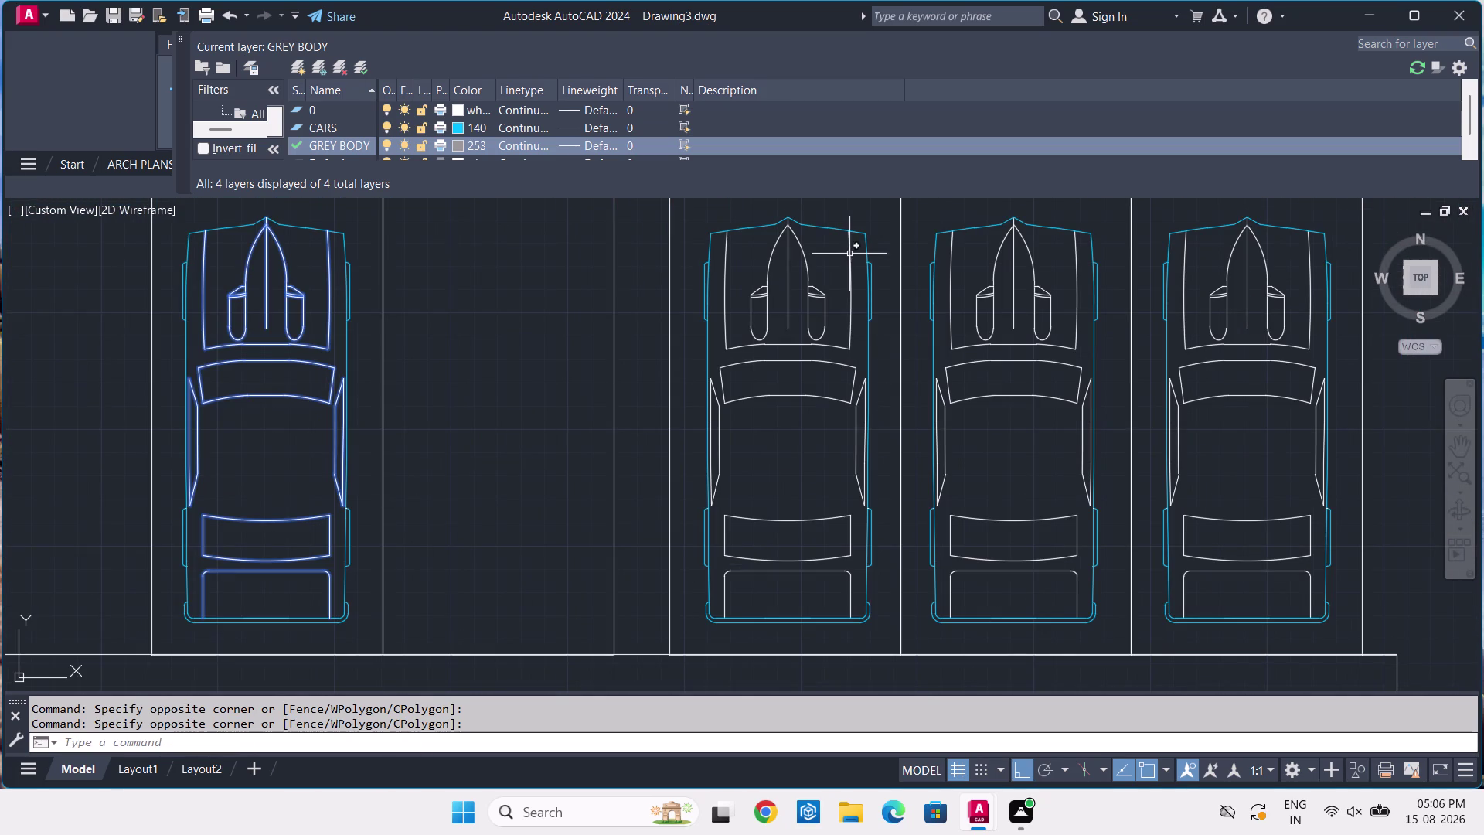
scroll(down, 3)
middle_drag(850, 253, 807, 355)
scroll(up, 3)
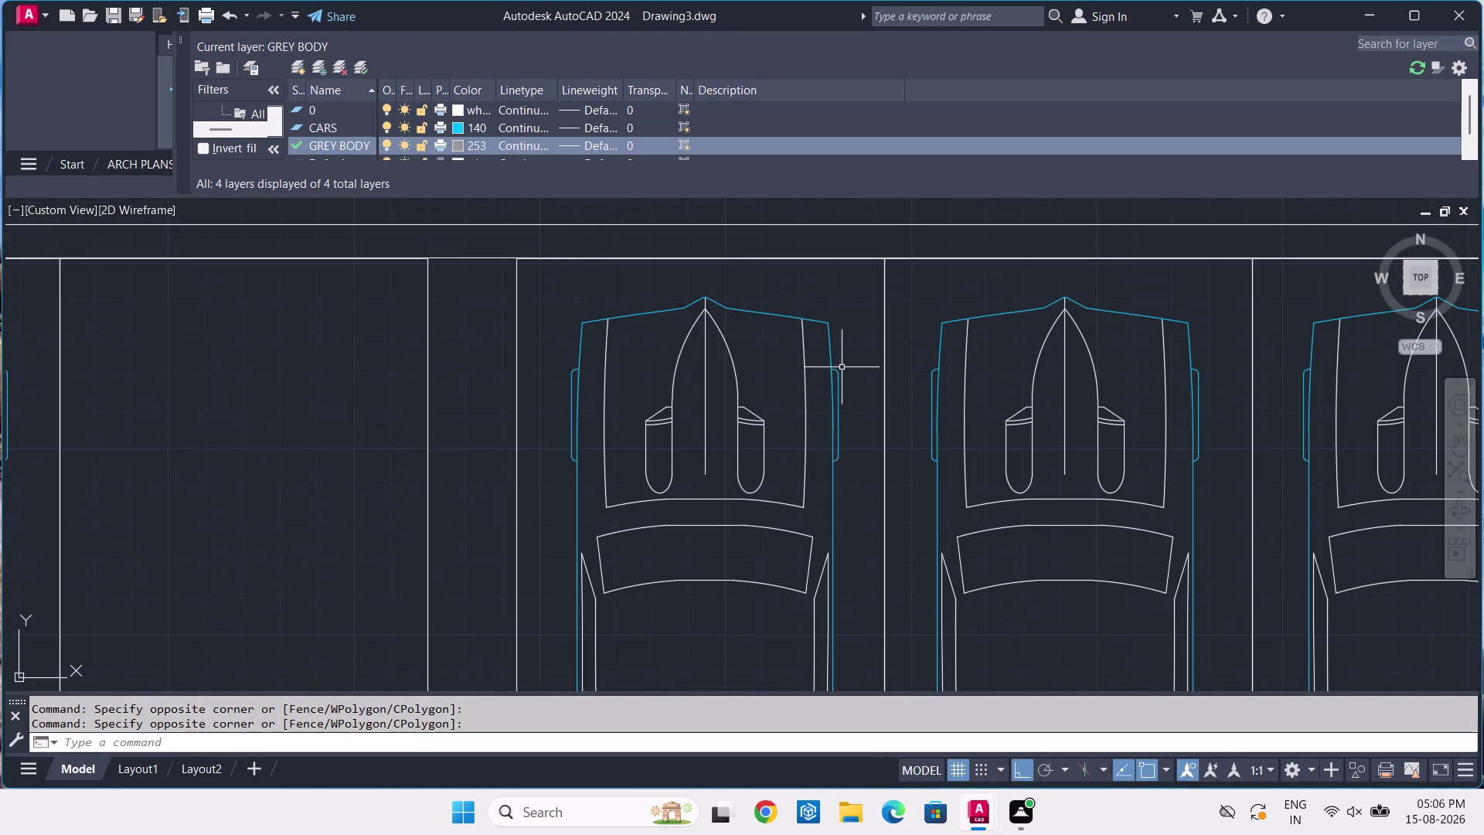
click(816, 333)
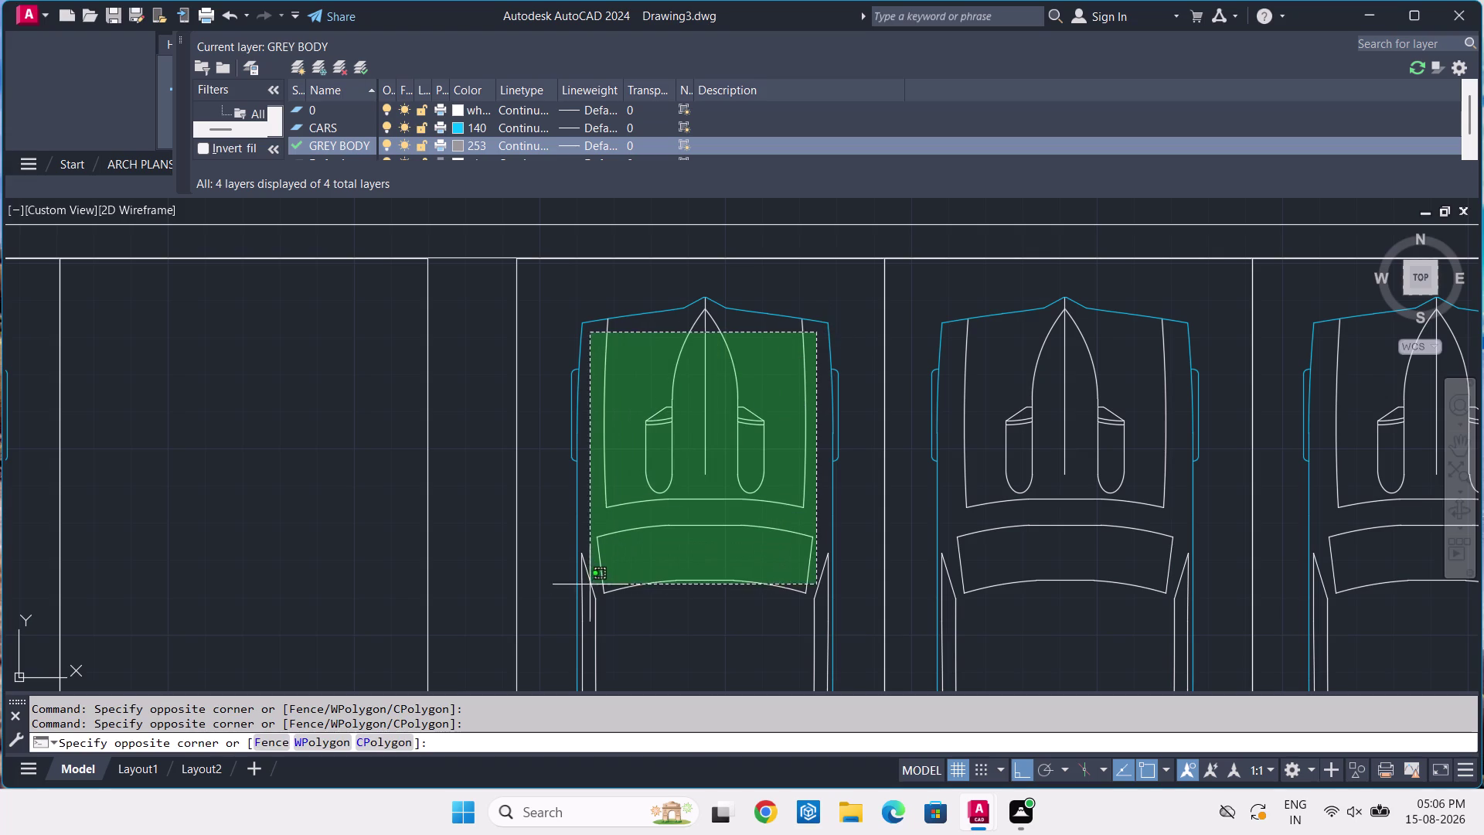
middle_drag(593, 634, 640, 497)
scroll(up, 3)
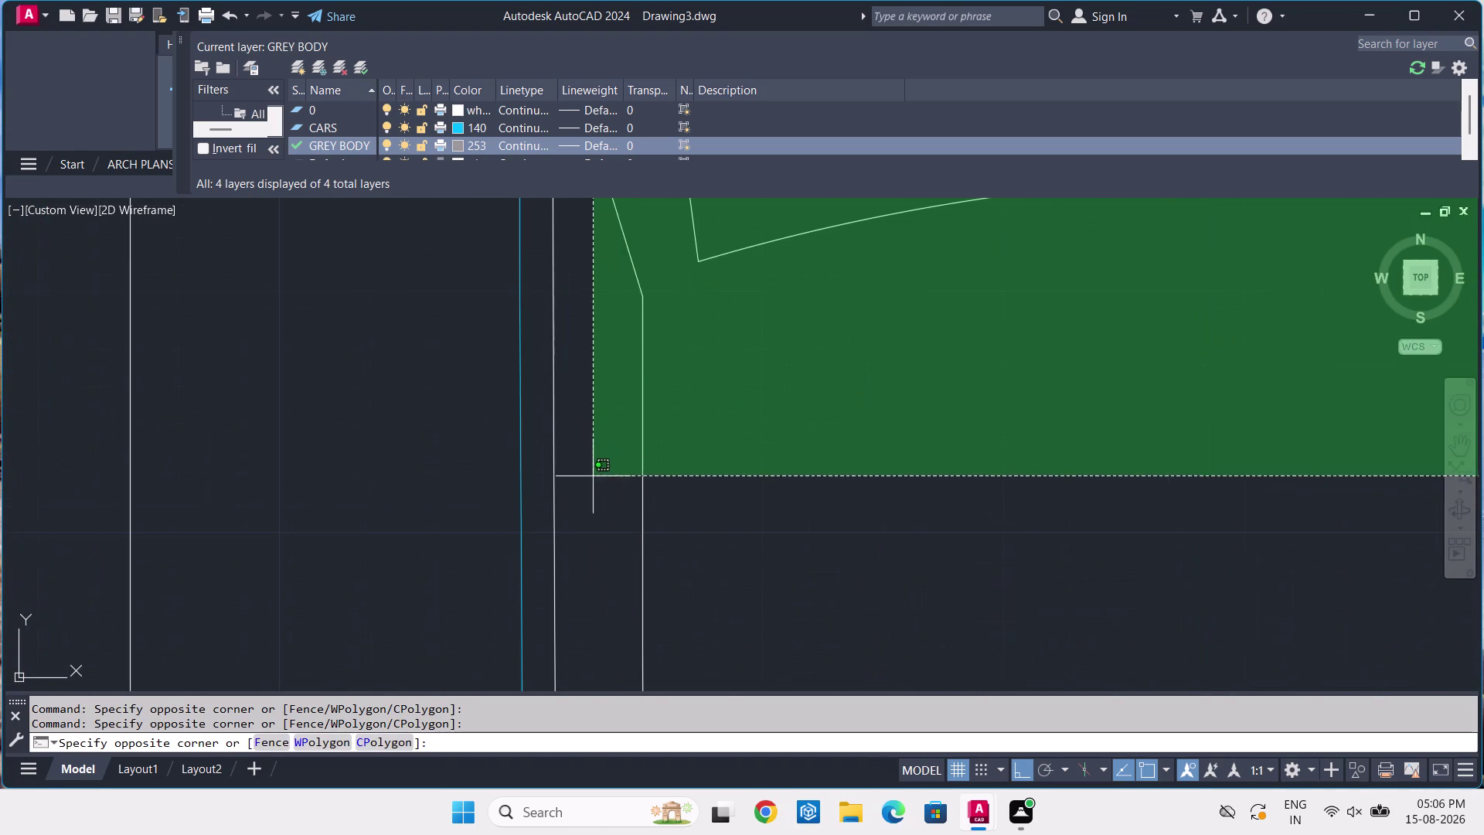
click(538, 545)
Window-select that car's body and window outline.
scroll(down, 3)
middle_drag(815, 508, 816, 507)
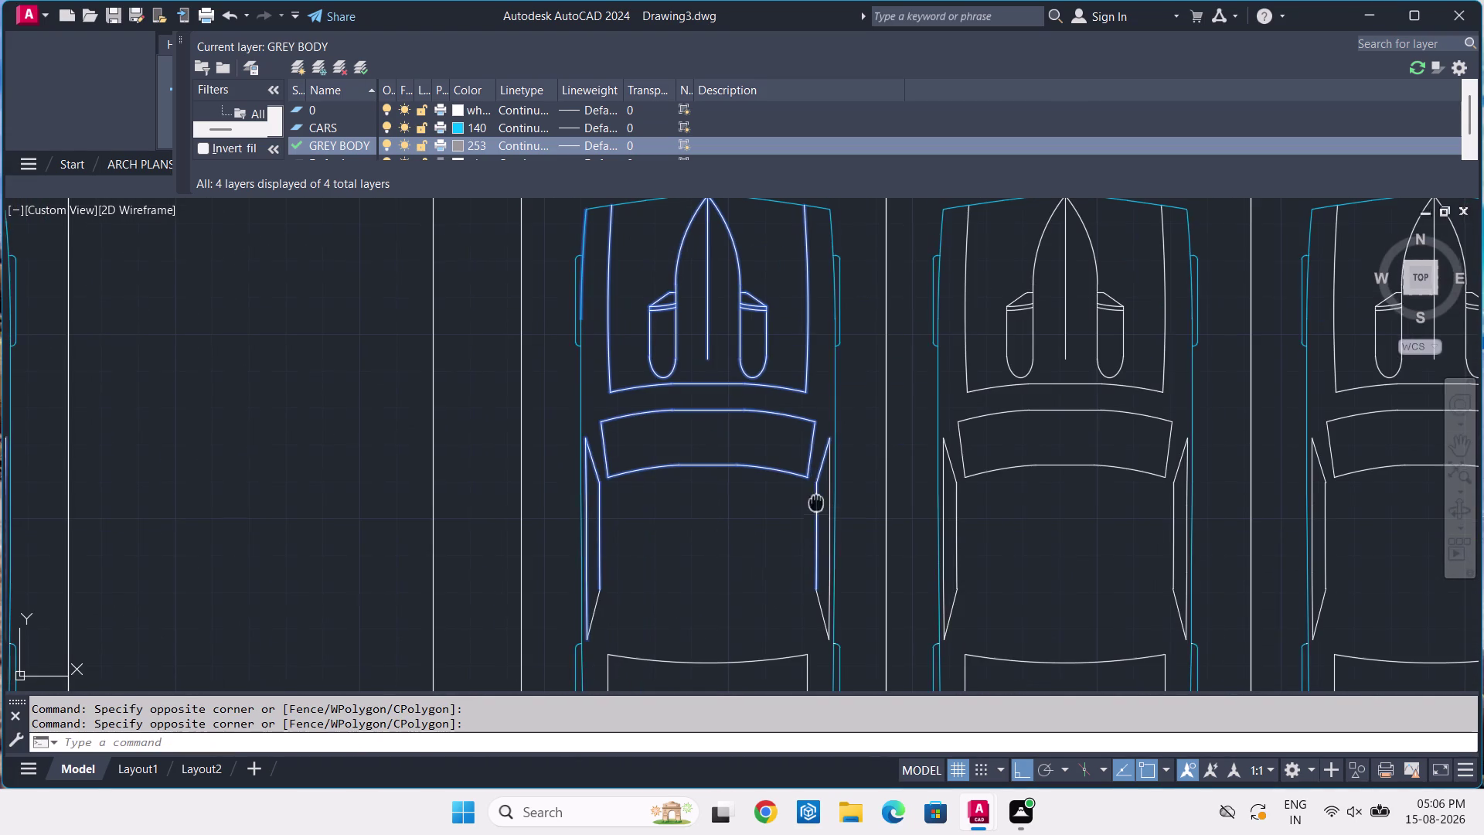
middle_drag(816, 508, 811, 428)
scroll(up, 3)
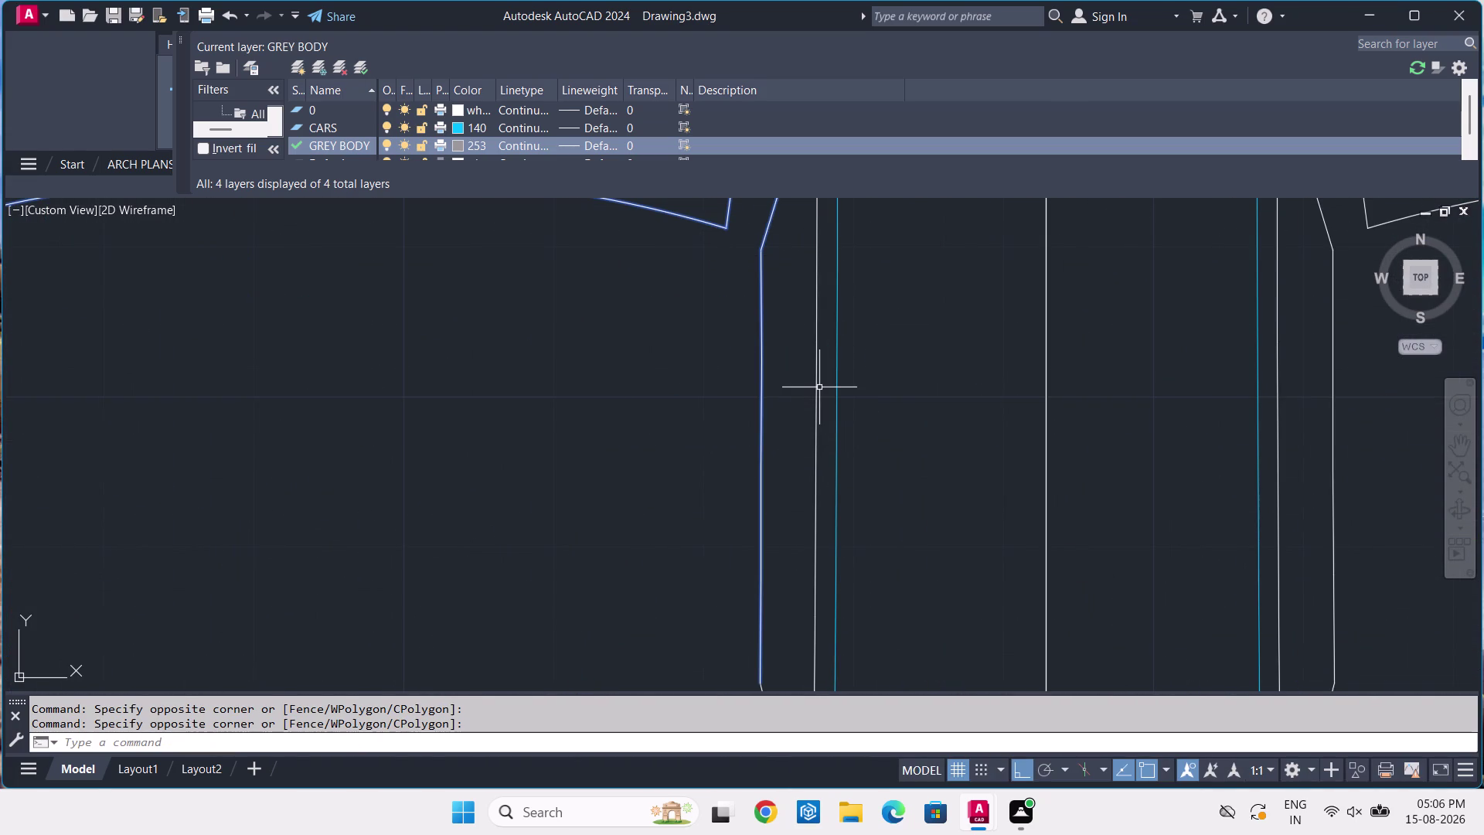
click(822, 388)
middle_drag(522, 584, 645, 485)
scroll(down, 3)
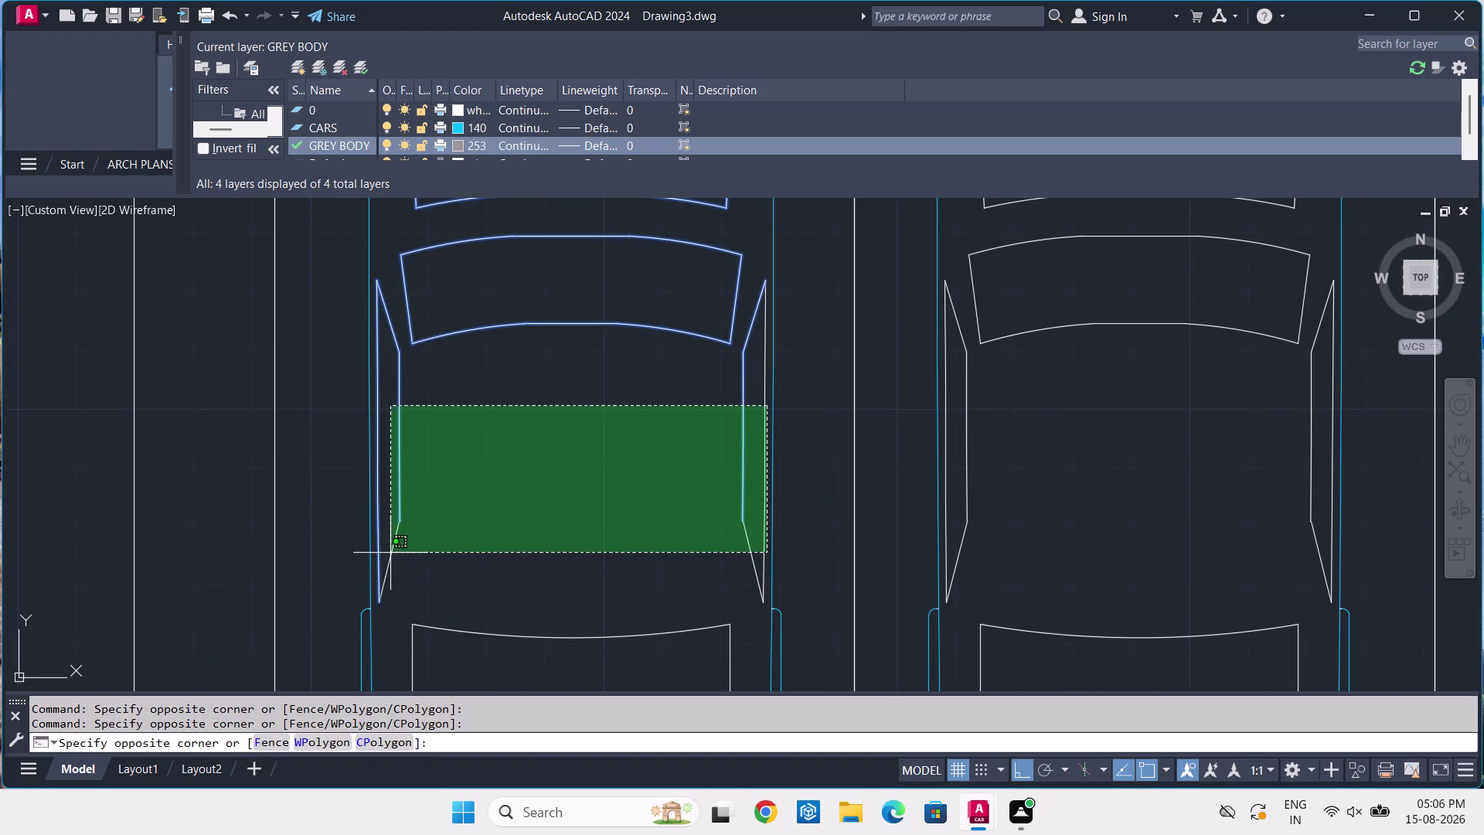
click(391, 553)
Add a car outline and curved rear window, then bring up GREY BODY's colour choices.
middle_drag(601, 579, 837, 278)
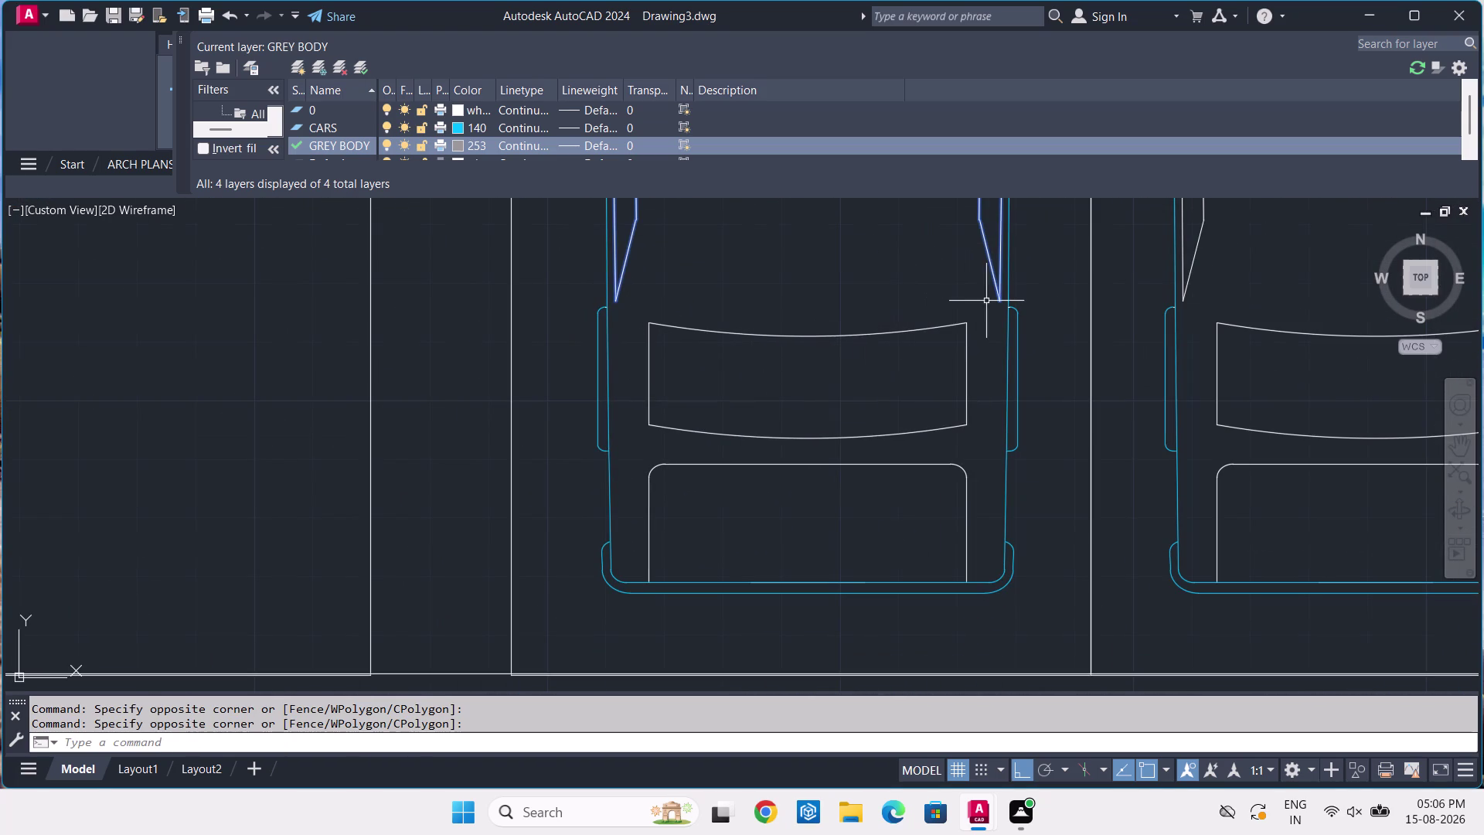
click(988, 301)
click(629, 552)
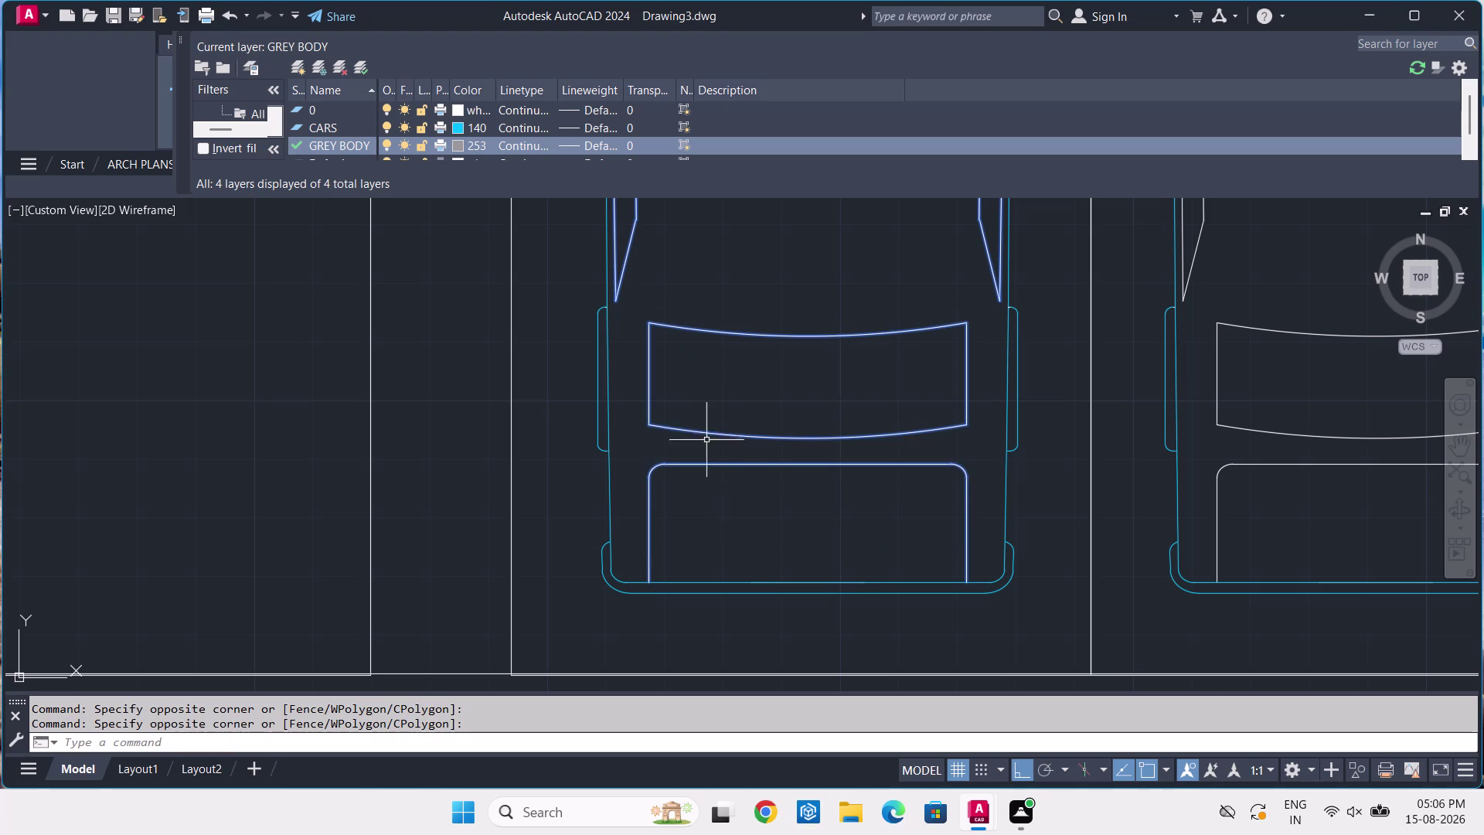
click(461, 143)
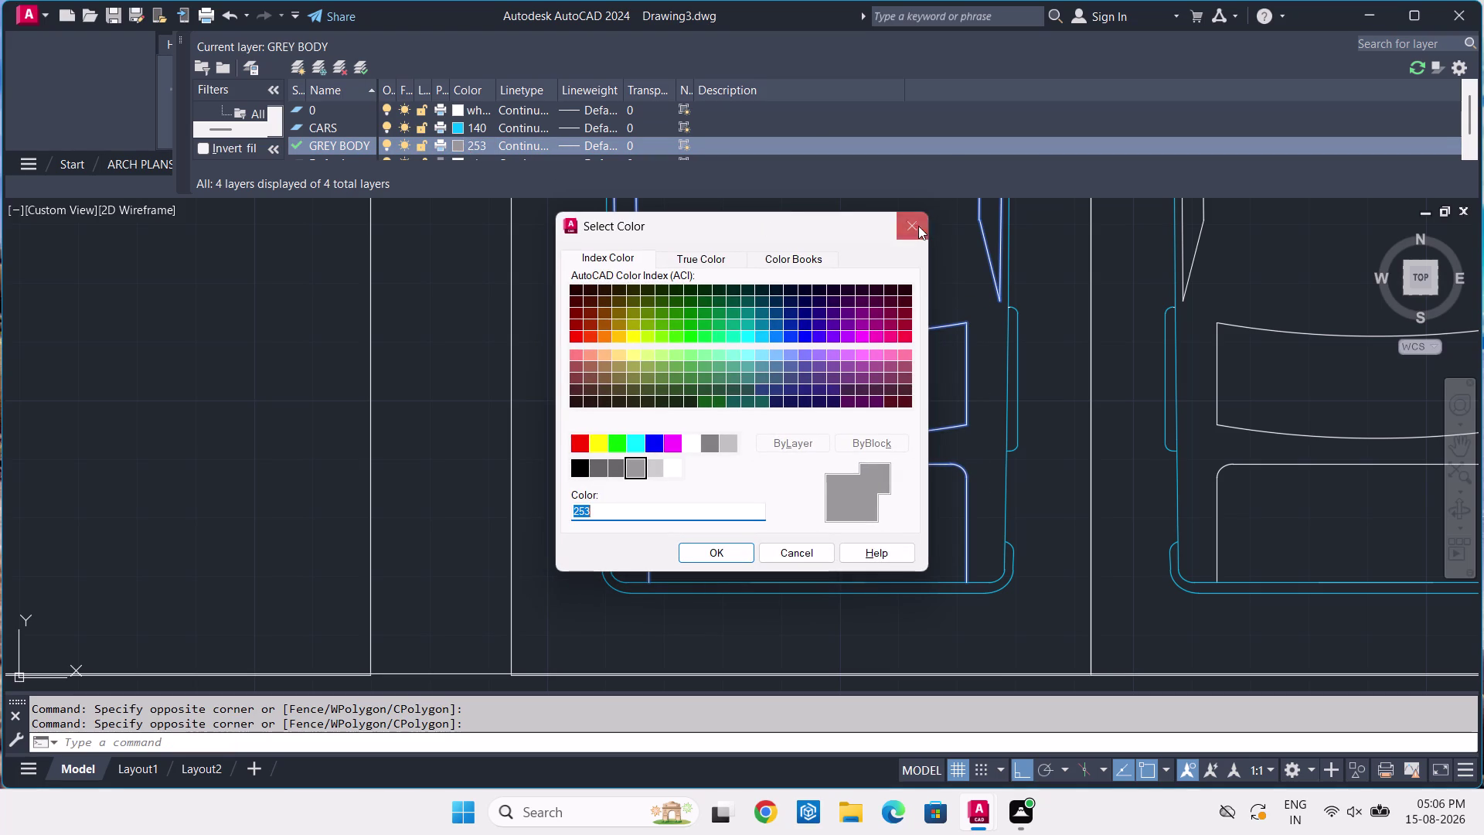
Close Select Color unchanged and the Layer Properties Manager, then cancel the selection.
click(917, 224)
click(180, 31)
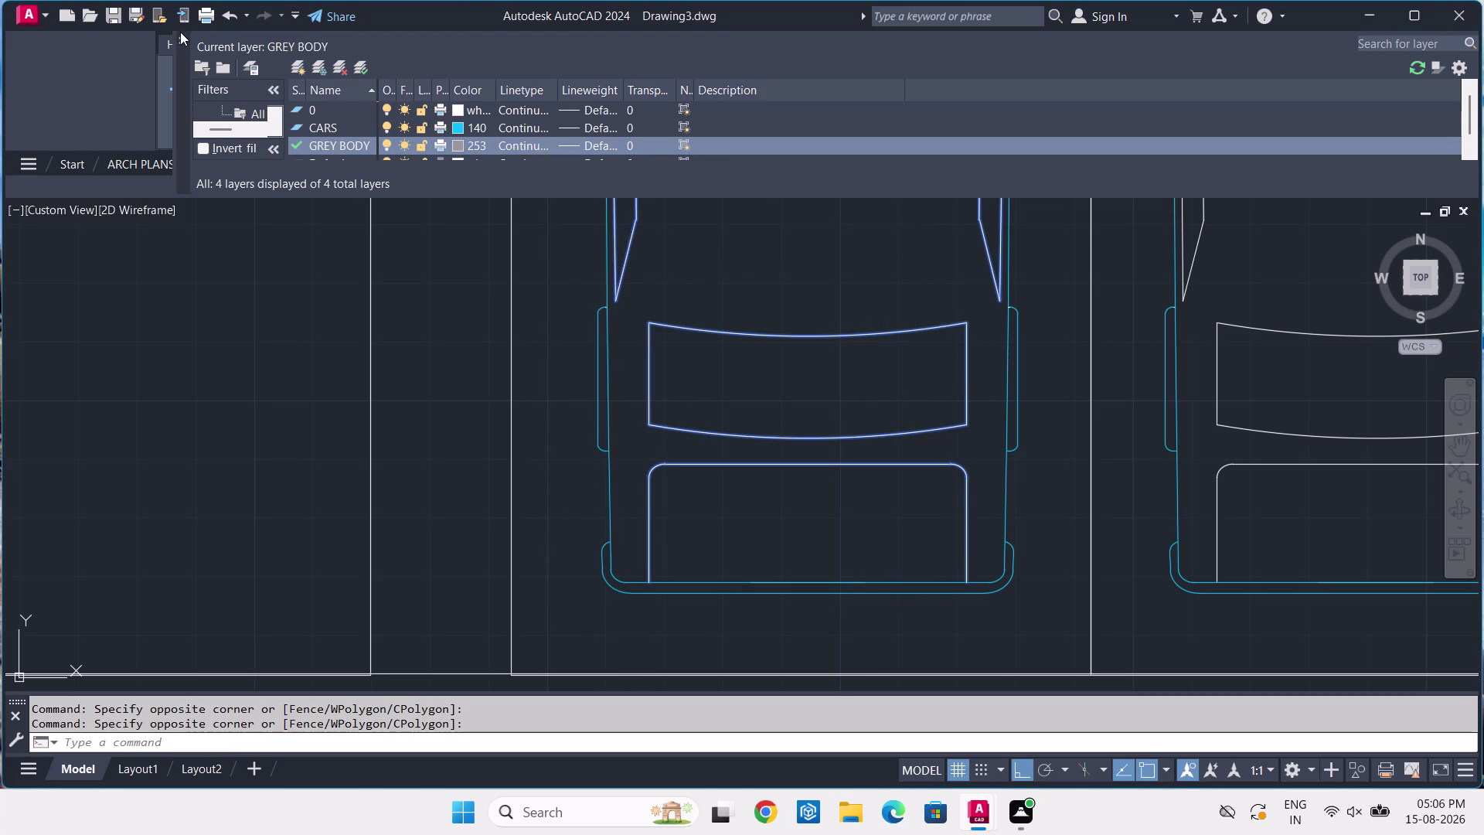
click(185, 45)
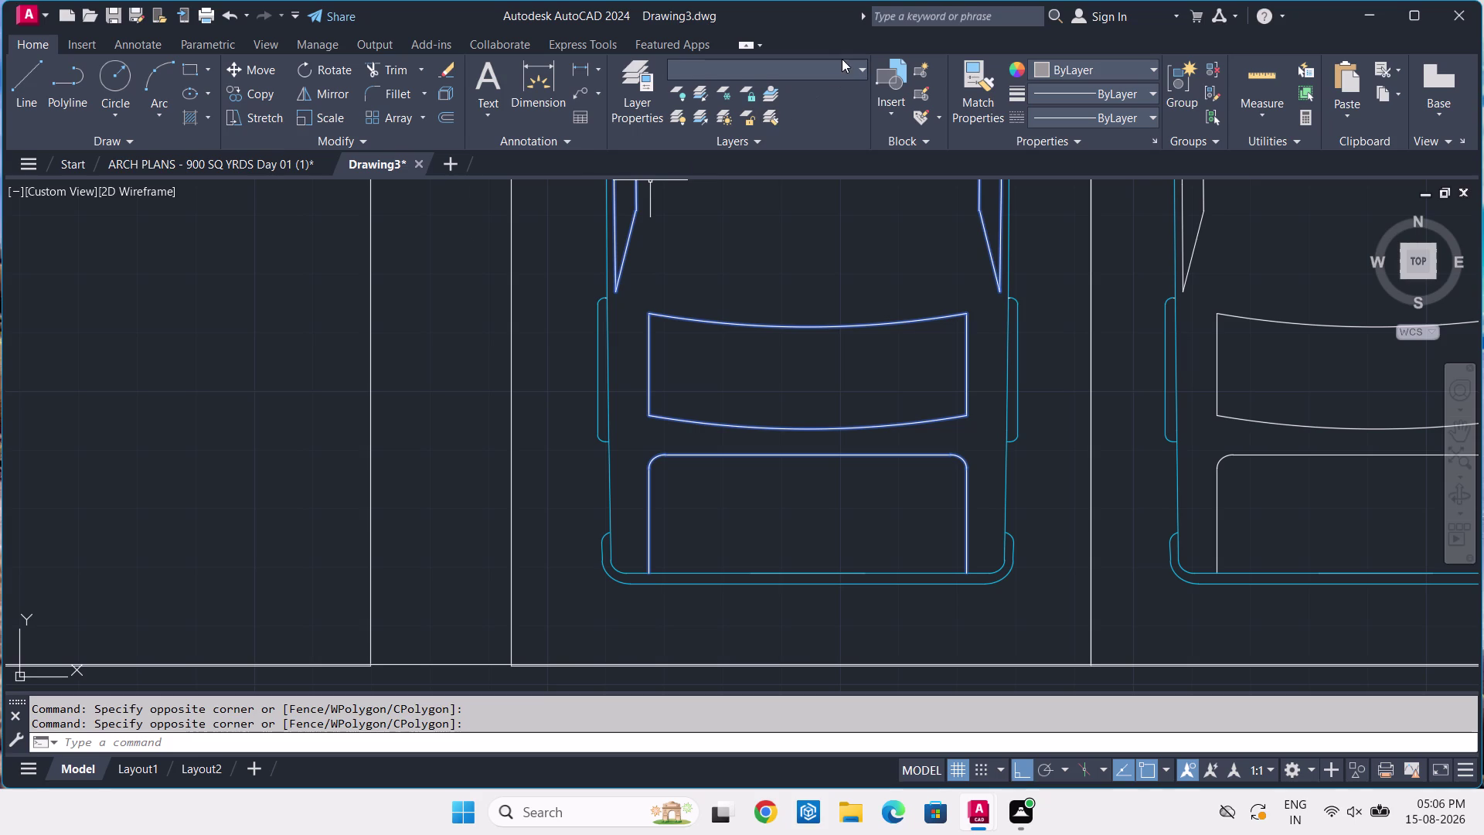
click(847, 66)
click(815, 169)
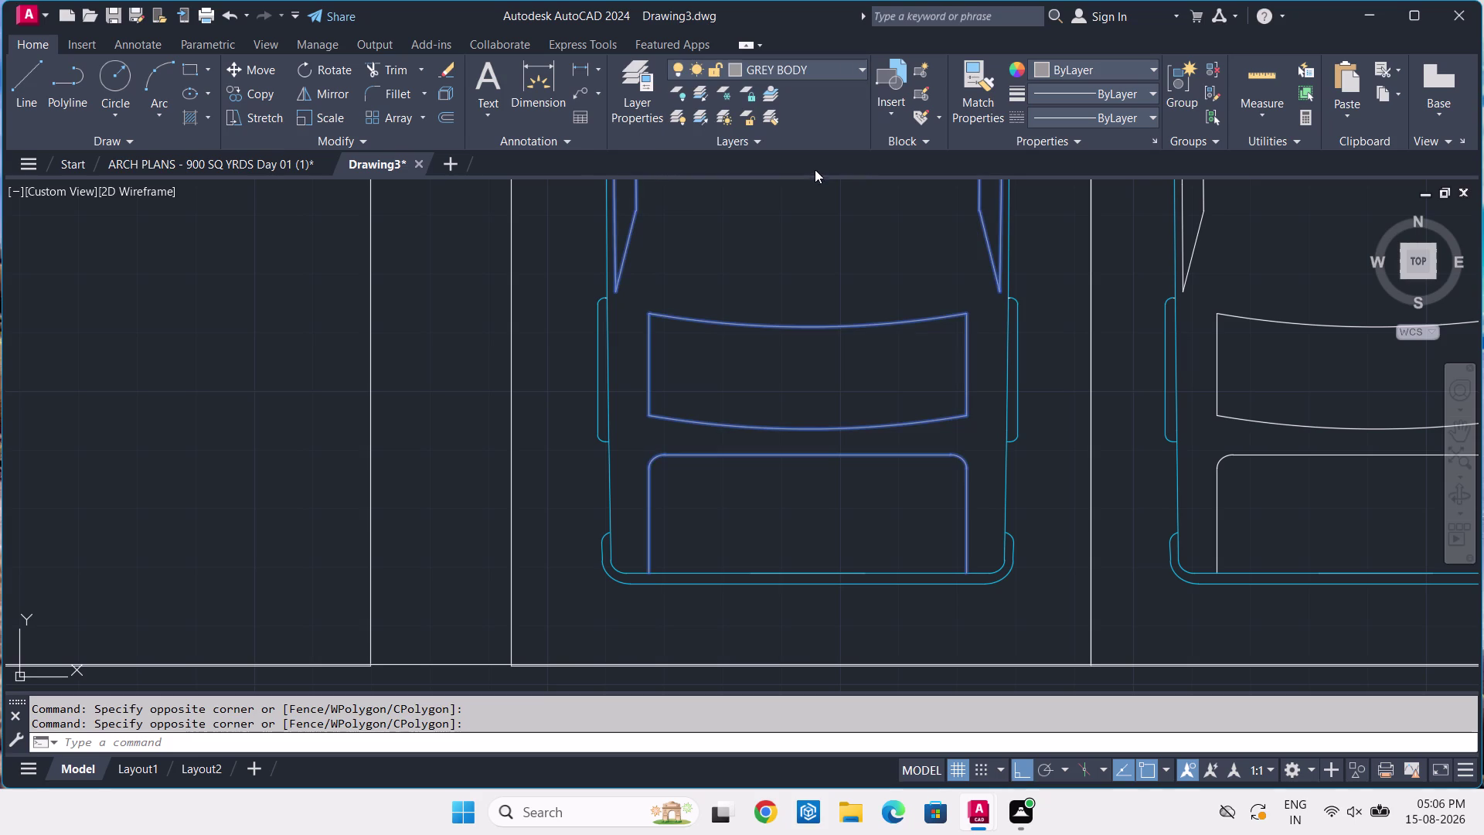
key(Escape)
Check a car body edge's layer in the Layers dropdown, then clear the selection.
scroll(down, 3)
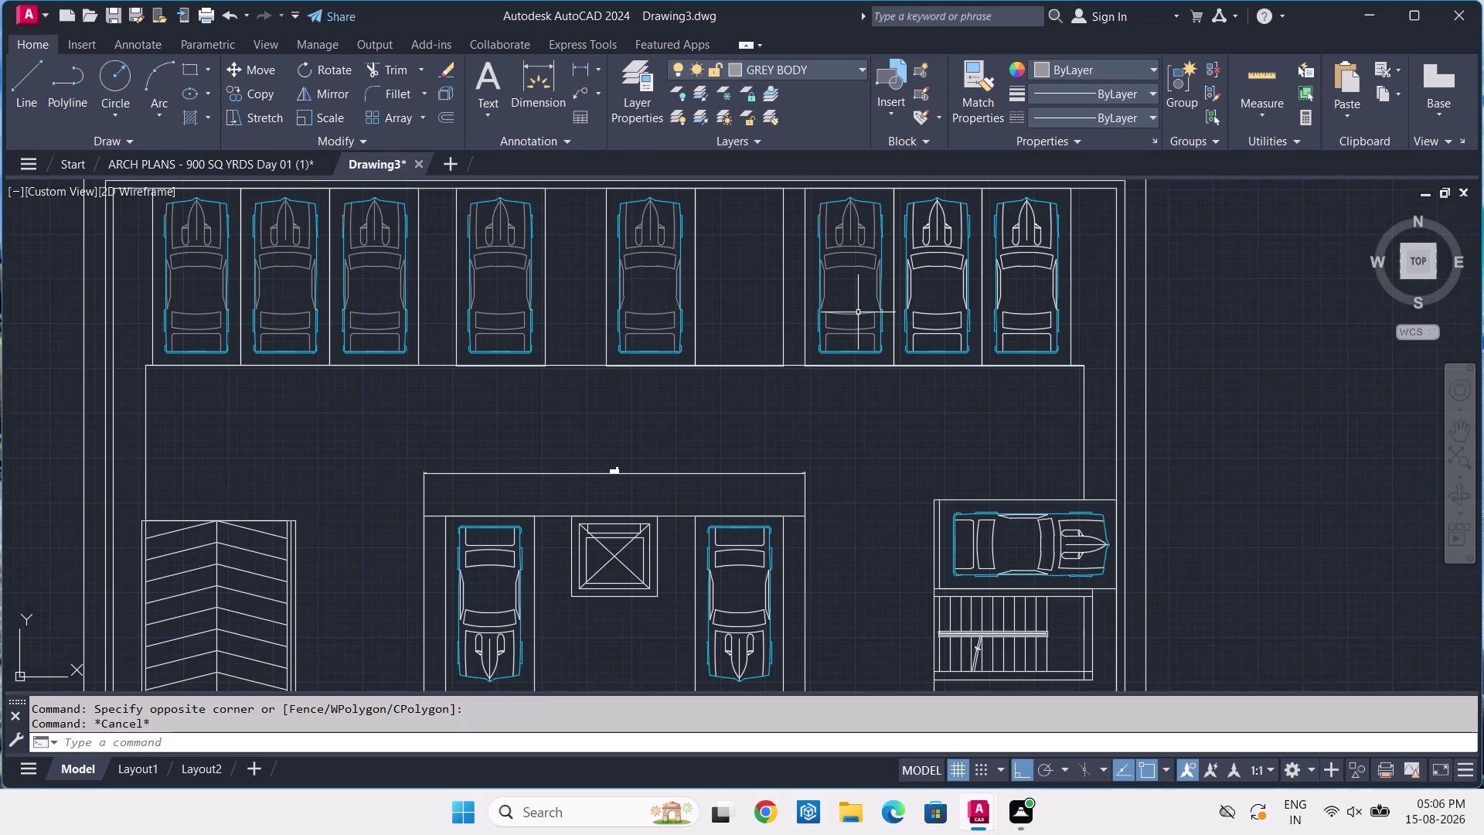
middle_drag(857, 312, 851, 325)
scroll(up, 3)
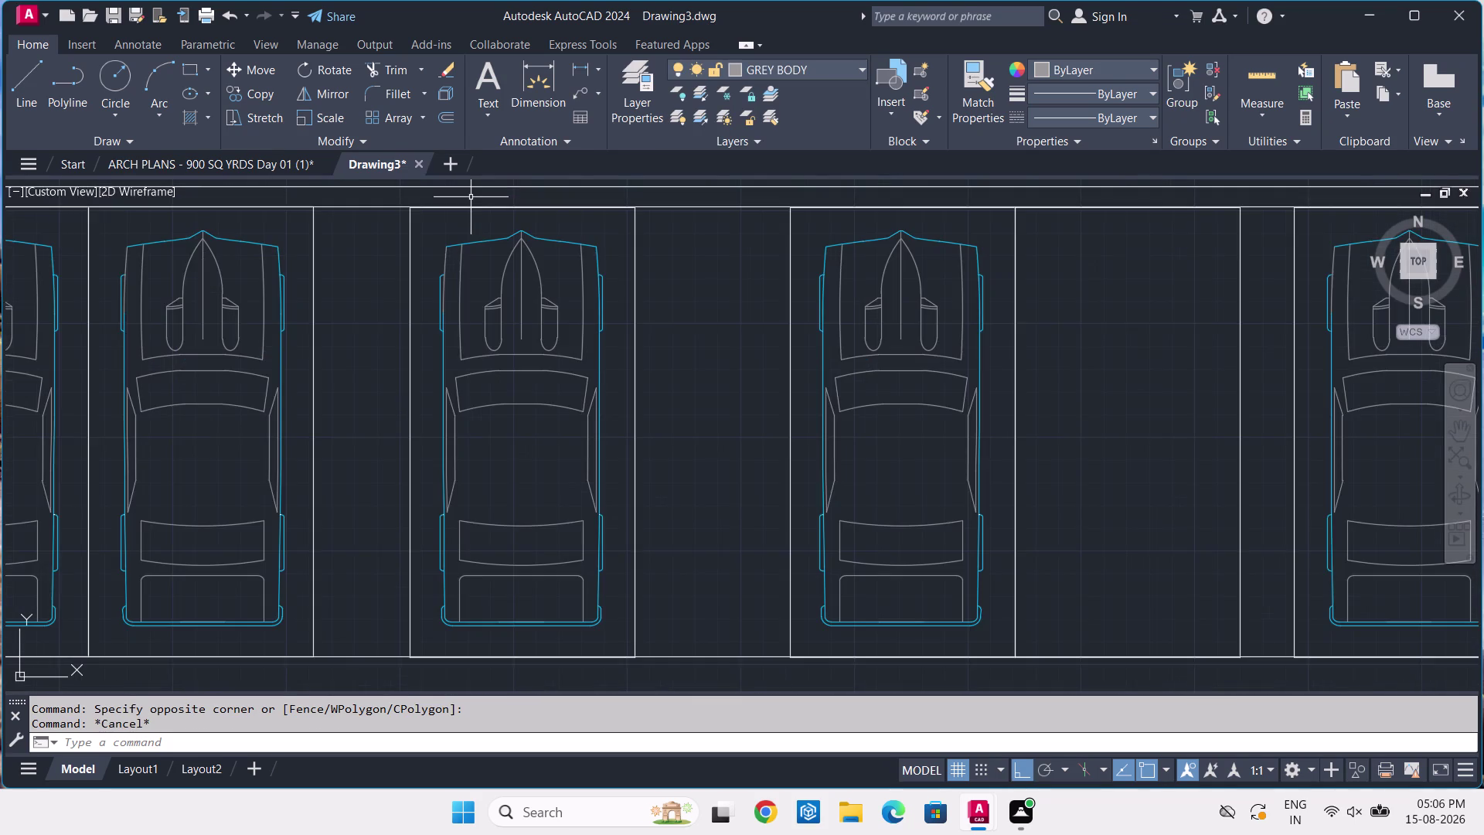
scroll(up, 3)
middle_drag(496, 325, 544, 317)
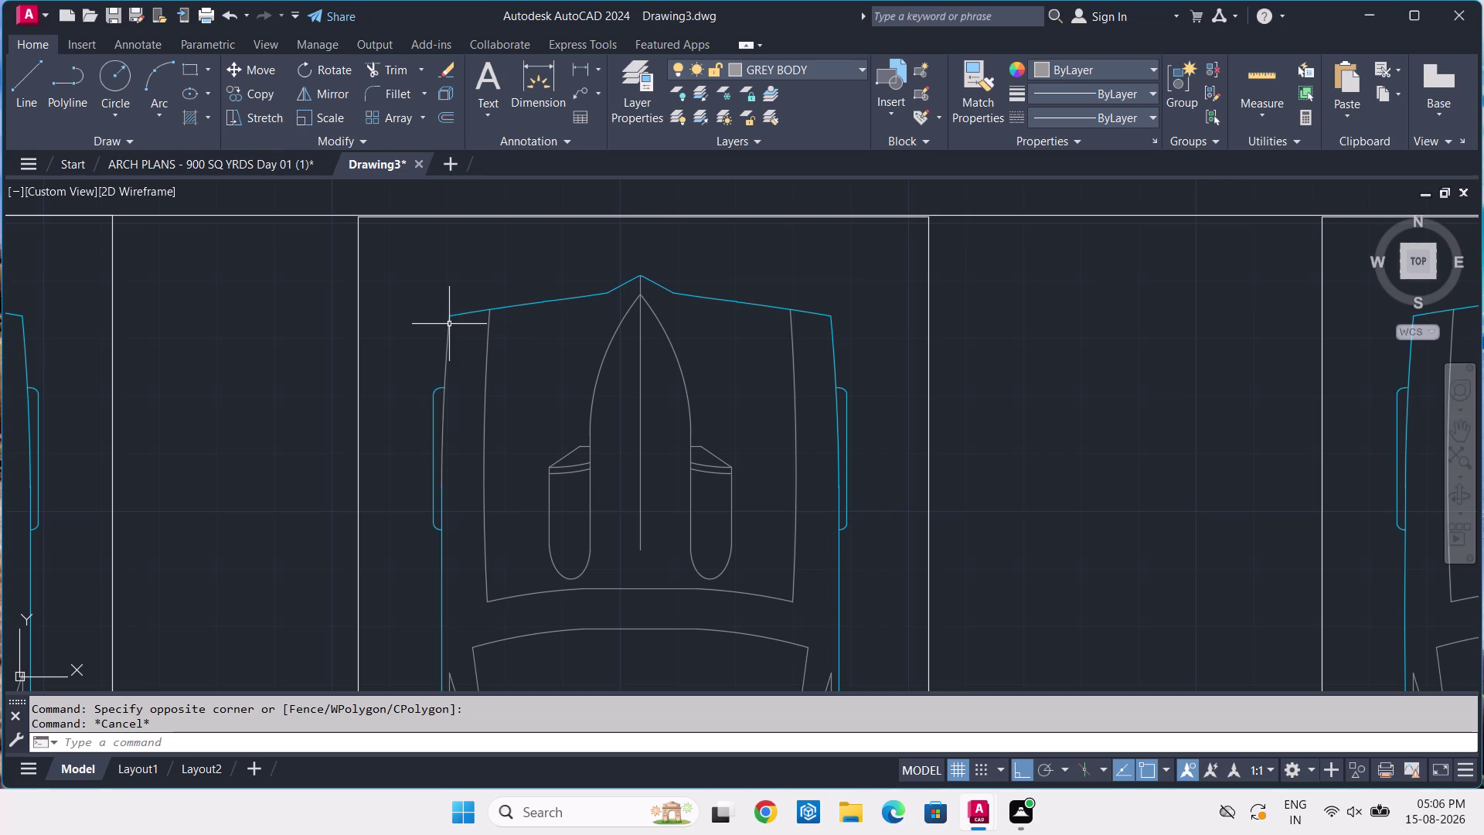
click(447, 323)
click(769, 76)
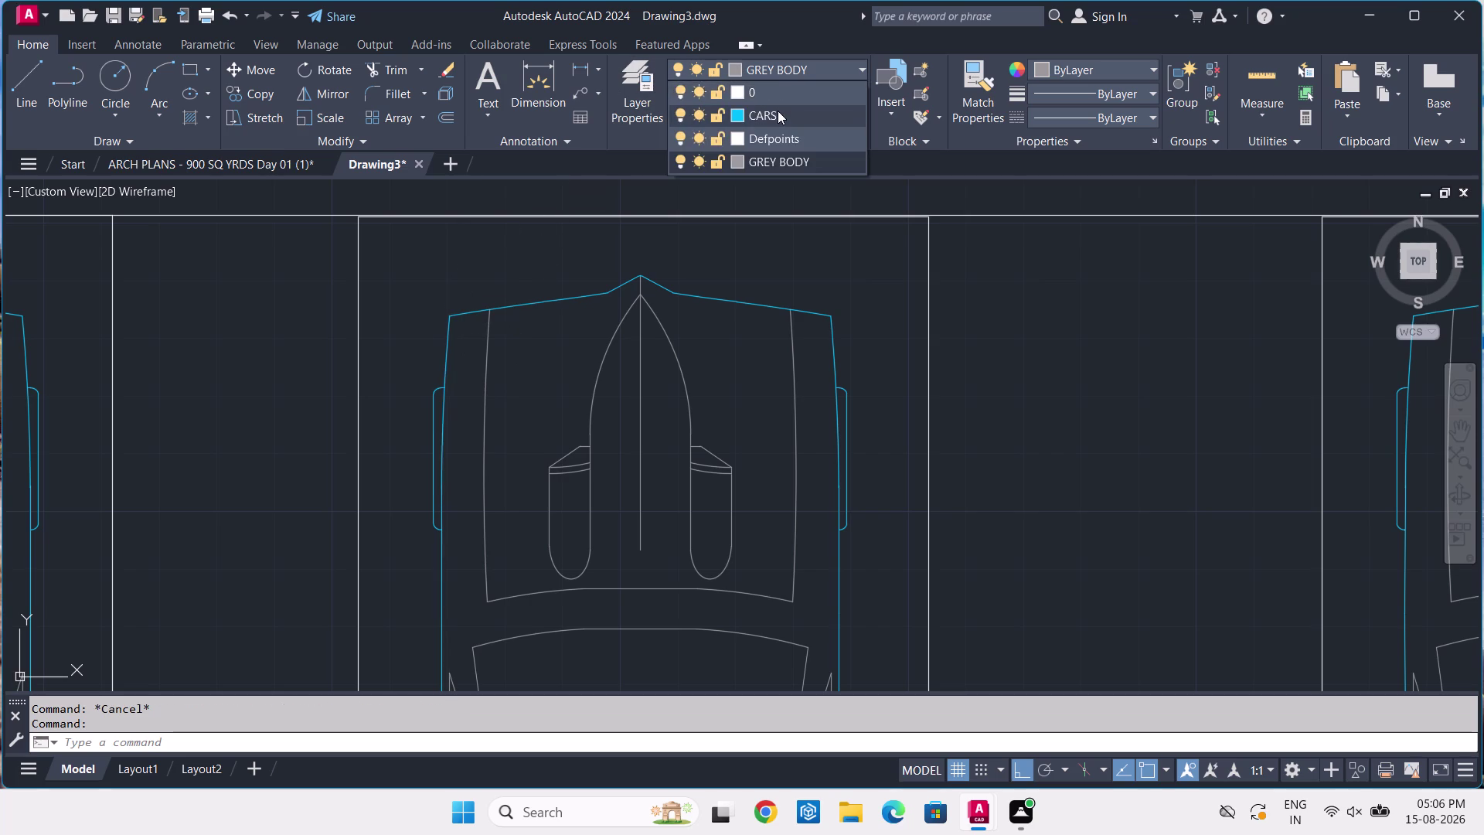
click(777, 111)
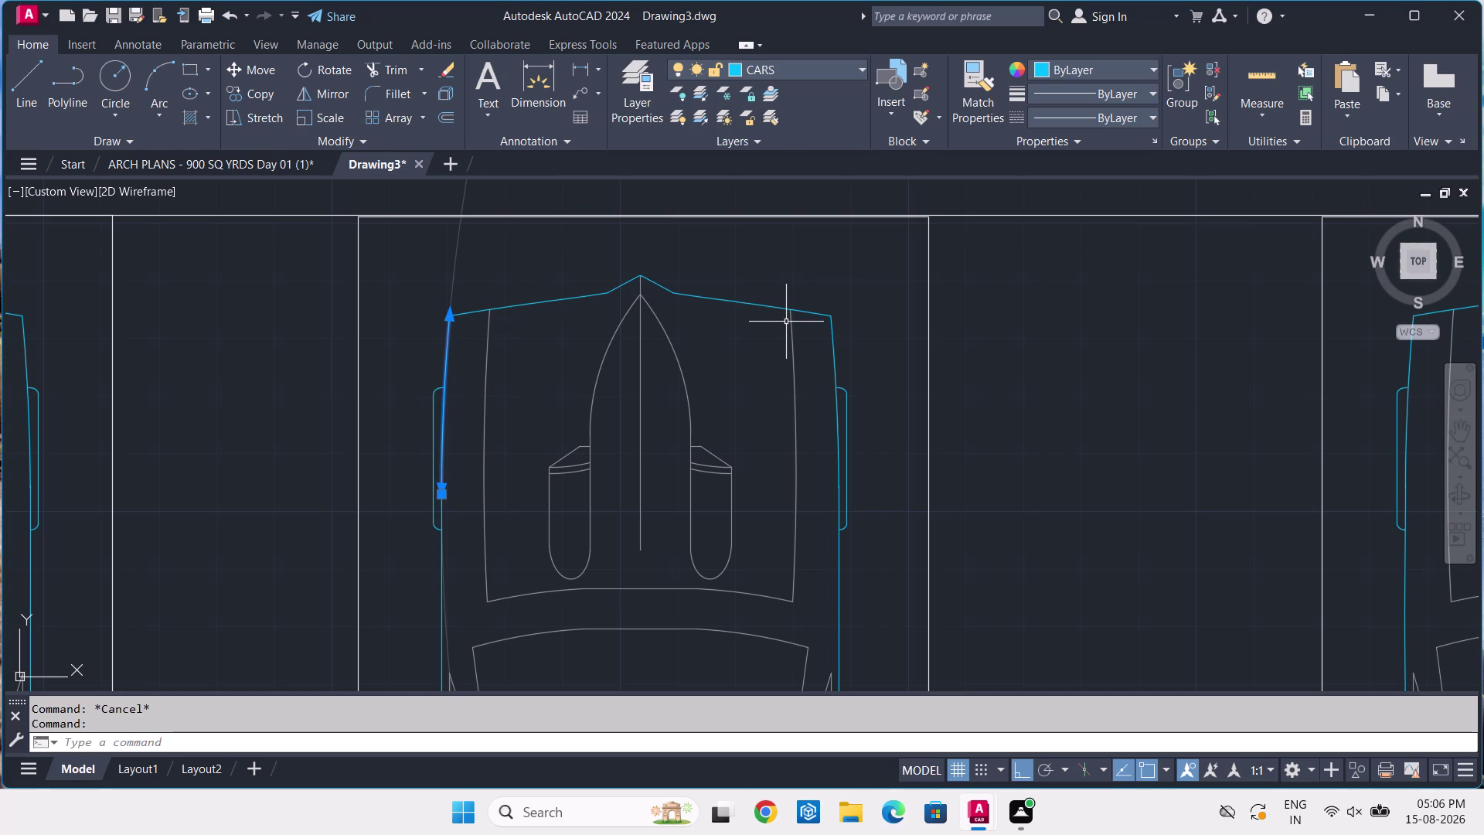
key(Escape)
Zoom in and pick the short fender-corner line.
scroll(down, 3)
scroll(down, 3)
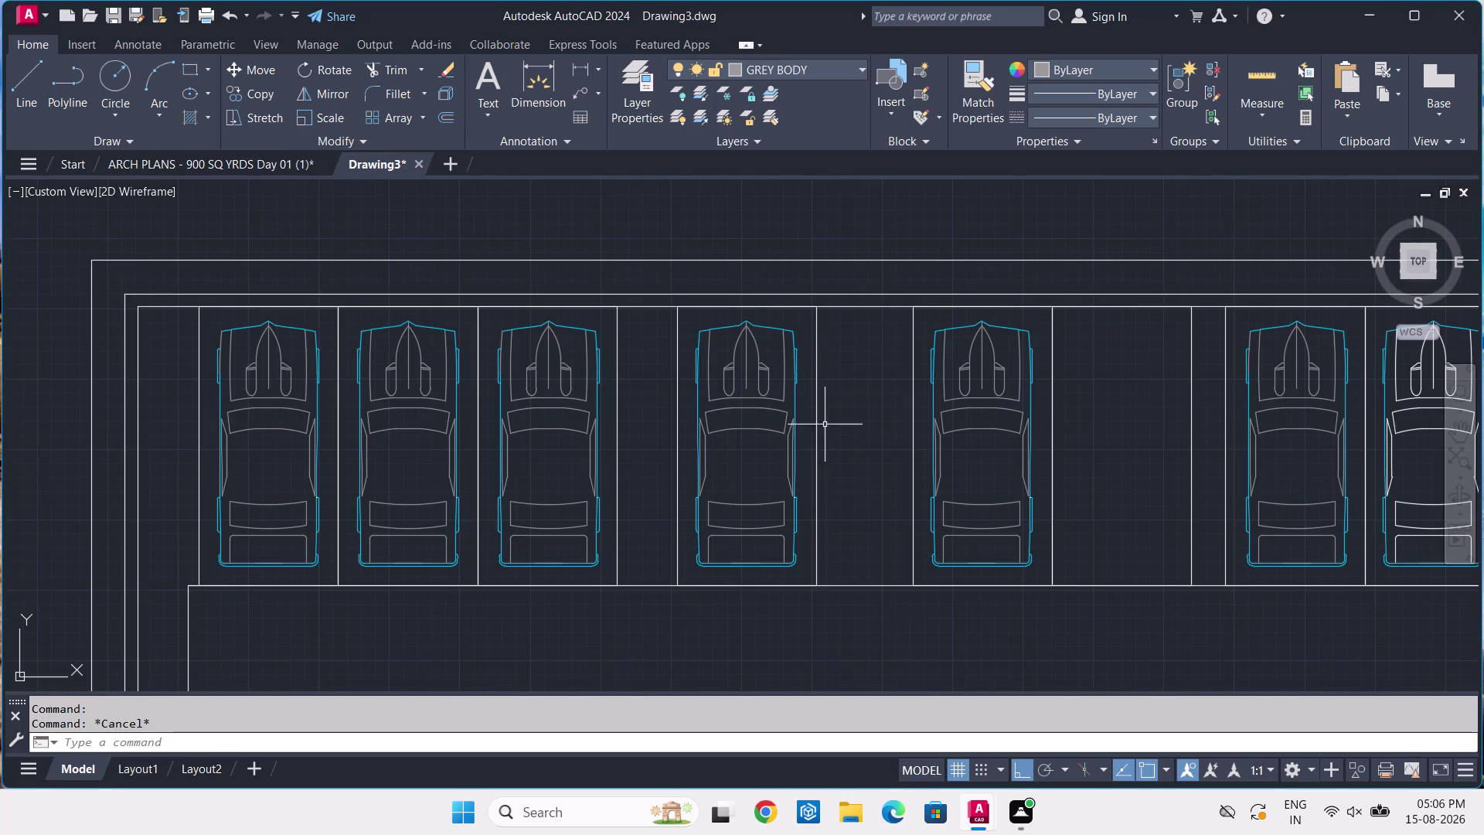
scroll(up, 3)
scroll(up, 3)
scroll(up, 3)
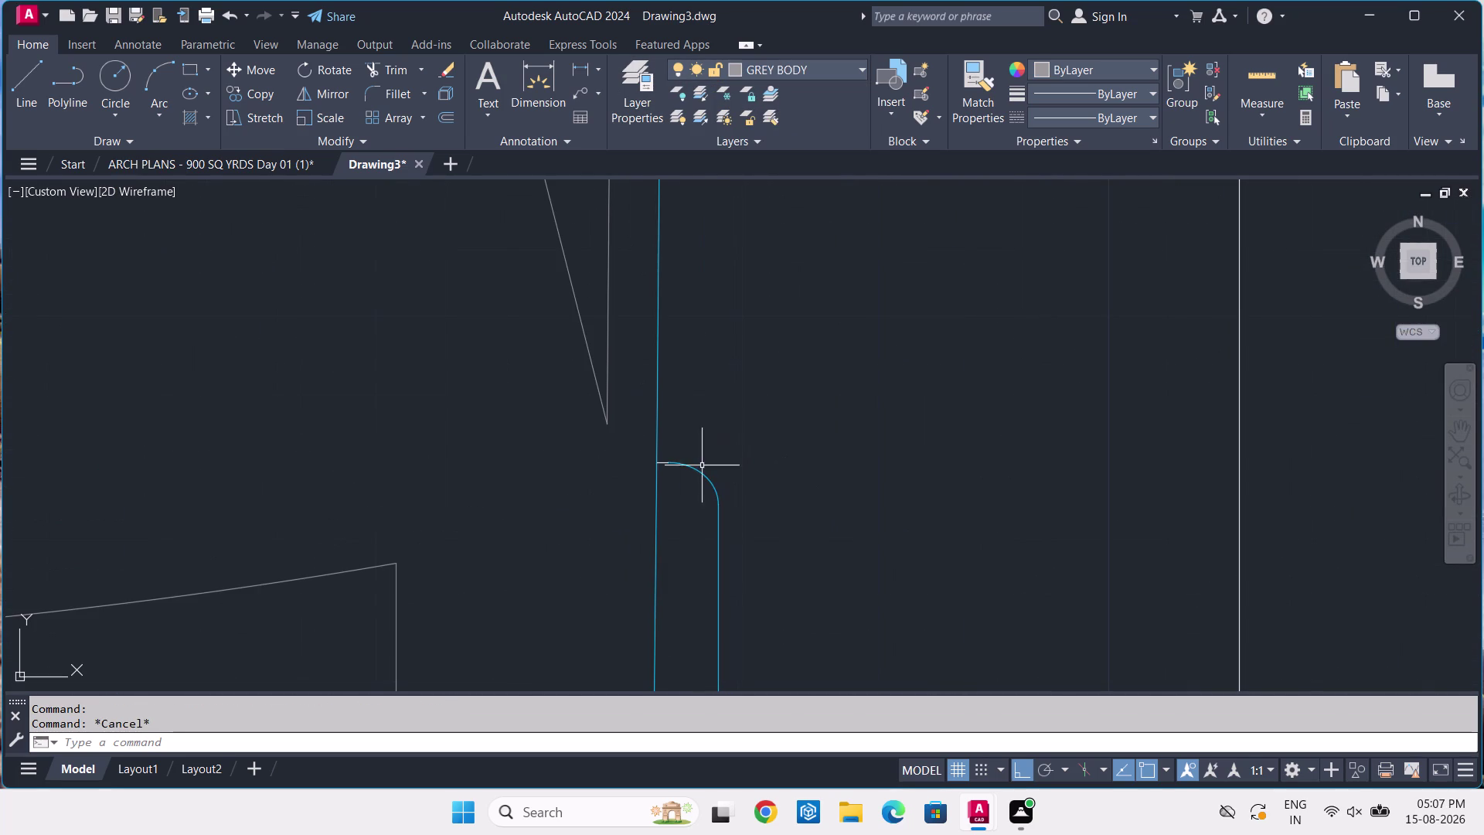
click(665, 462)
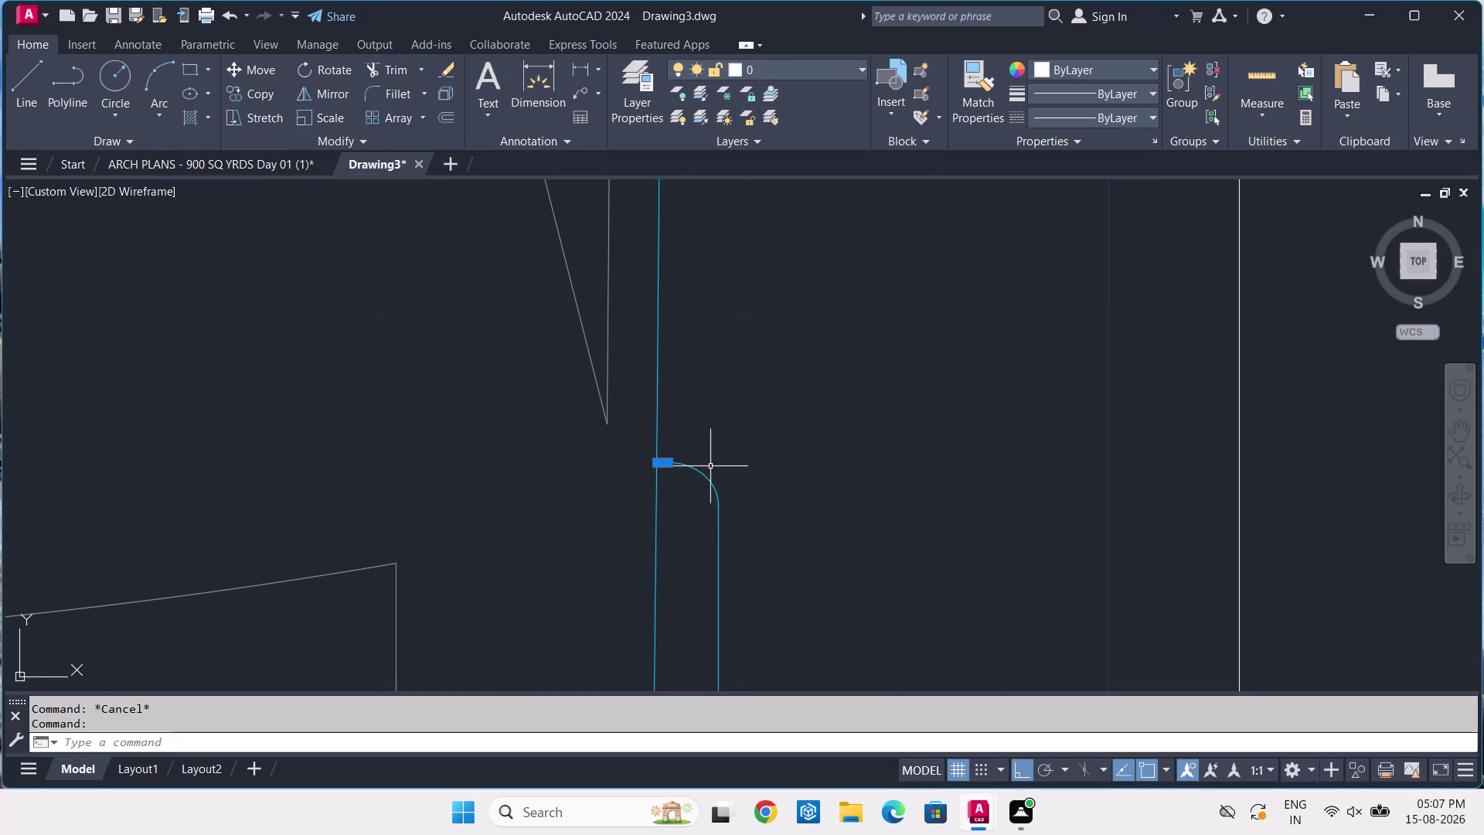
Select the short fender-corner lines on several neighbouring car blocks.
scroll(down, 3)
middle_drag(400, 412, 1121, 422)
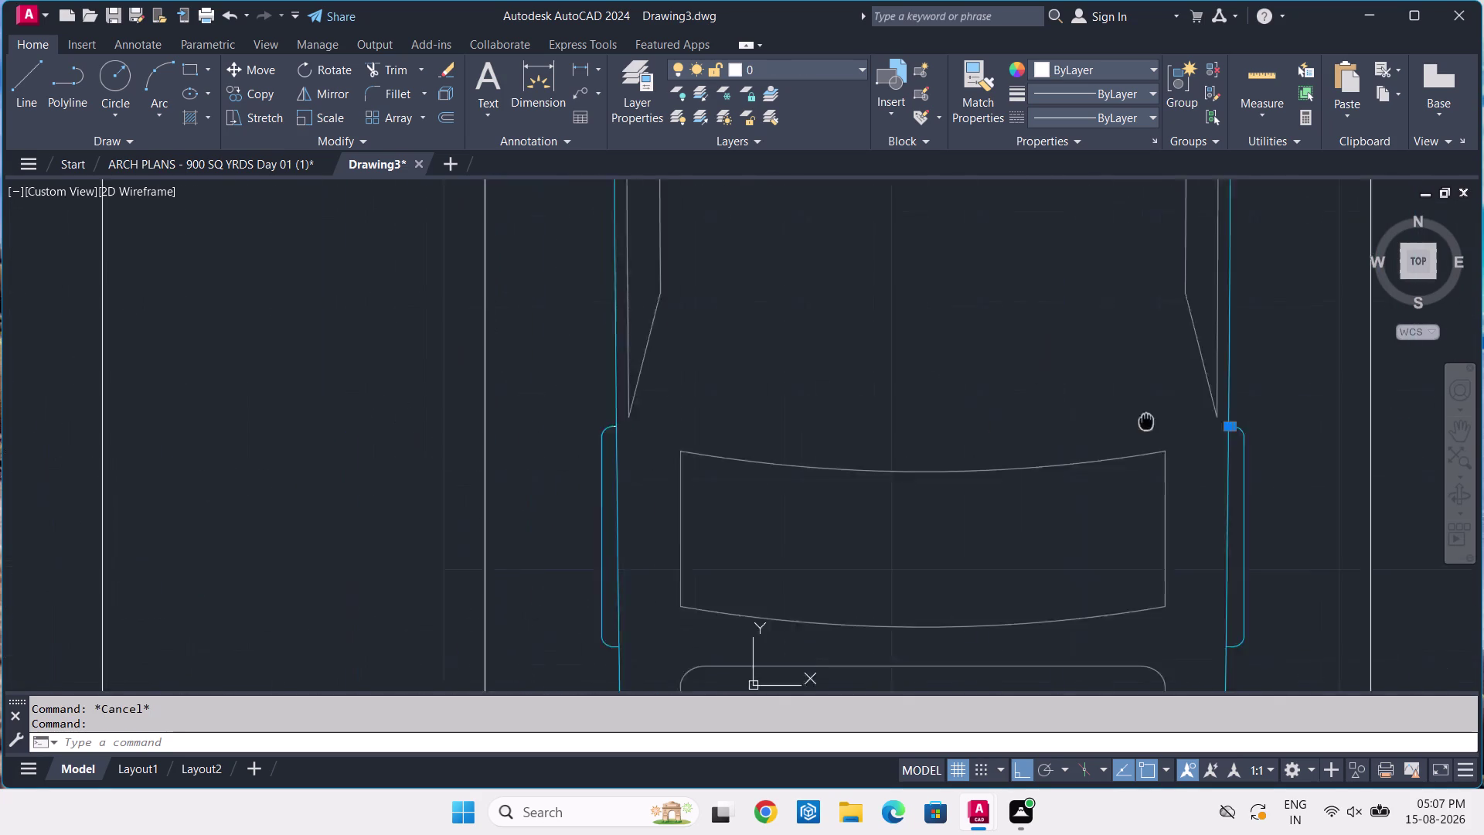
middle_drag(1120, 422, 1246, 407)
scroll(down, 3)
middle_drag(531, 471, 725, 501)
scroll(up, 3)
scroll(up, 3)
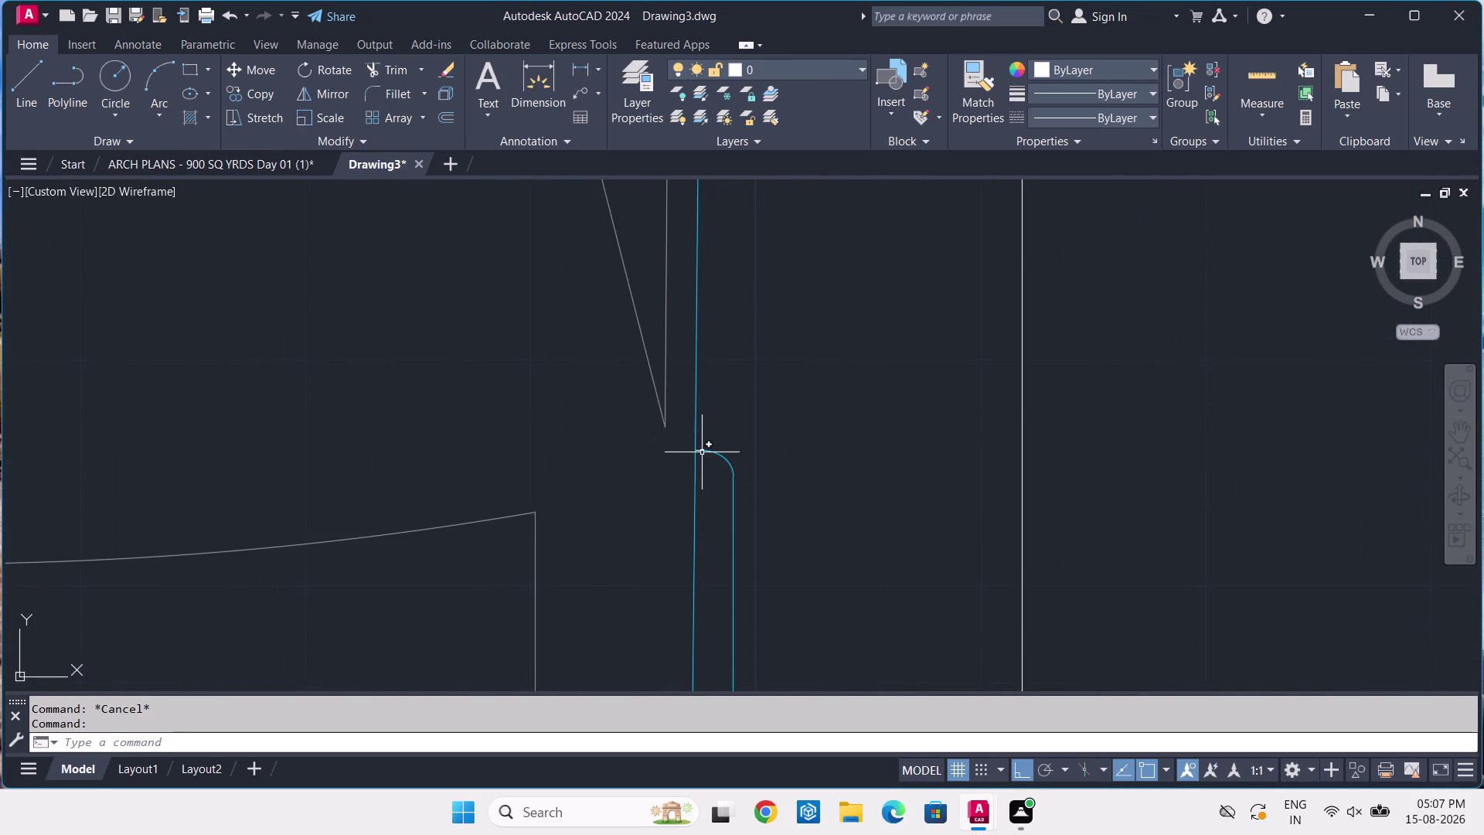
click(701, 451)
scroll(down, 3)
middle_drag(337, 445, 1213, 452)
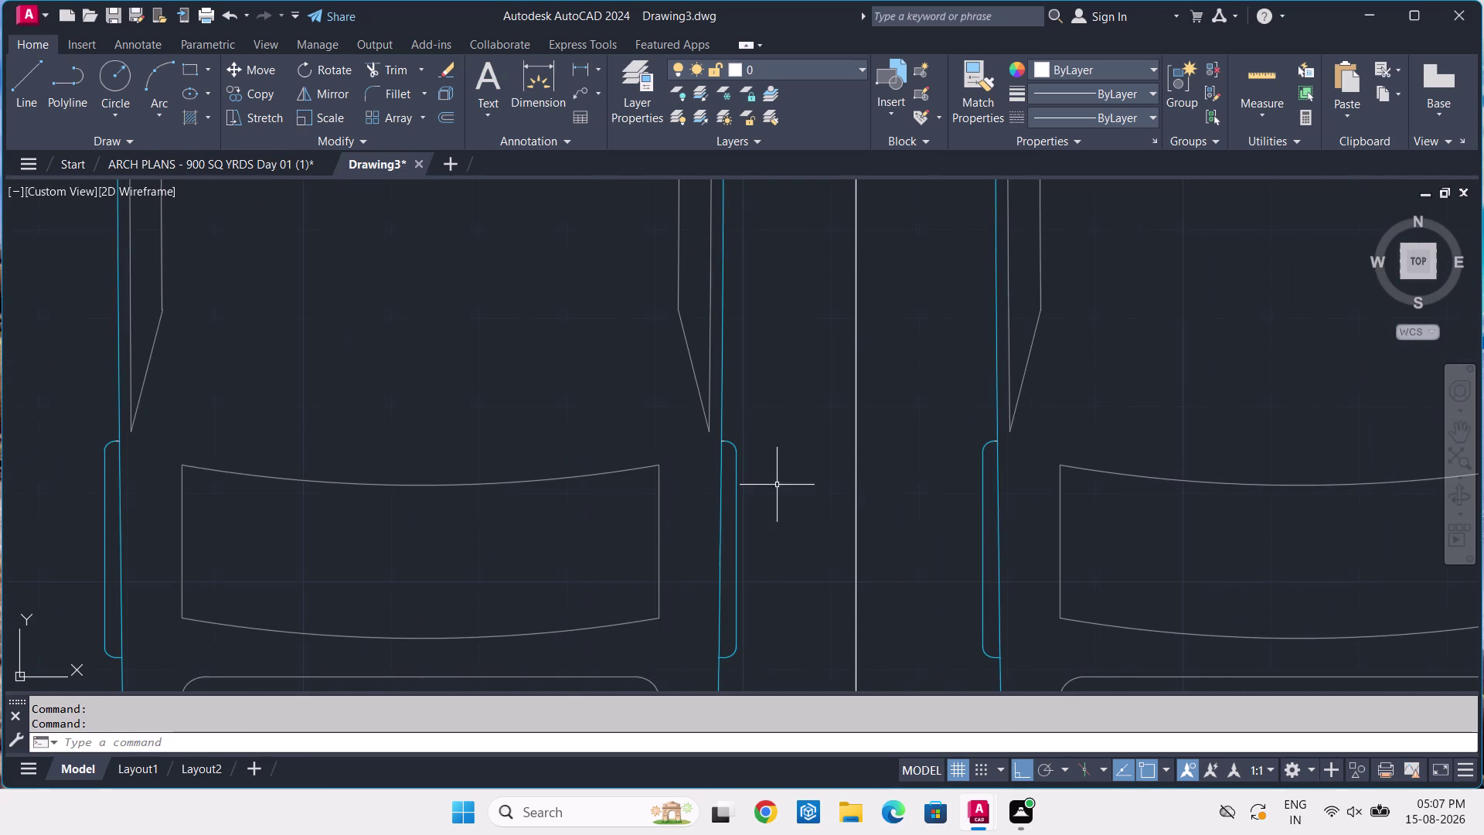
scroll(up, 3)
click(715, 485)
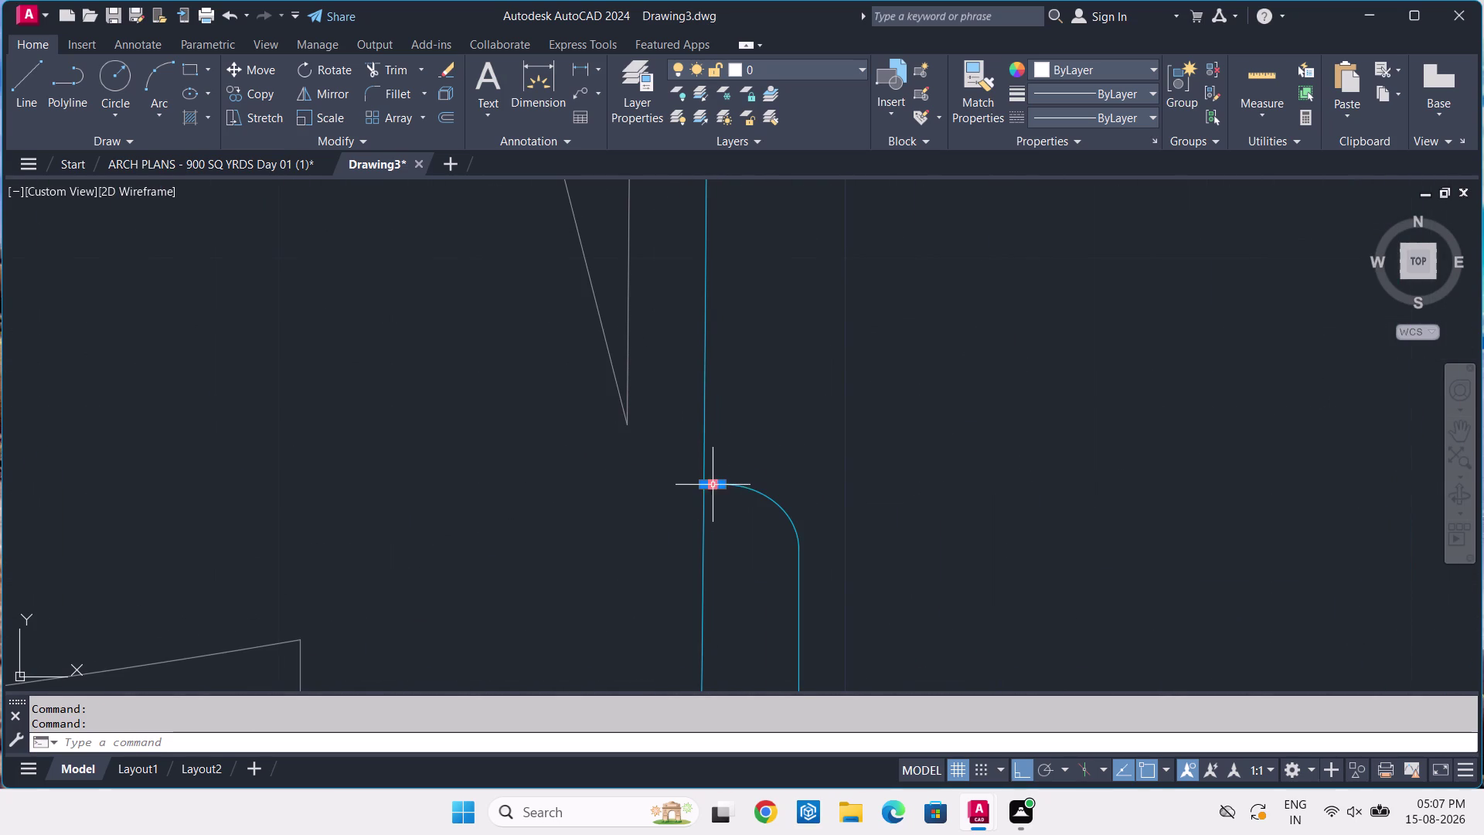
scroll(down, 3)
middle_drag(452, 443, 1382, 388)
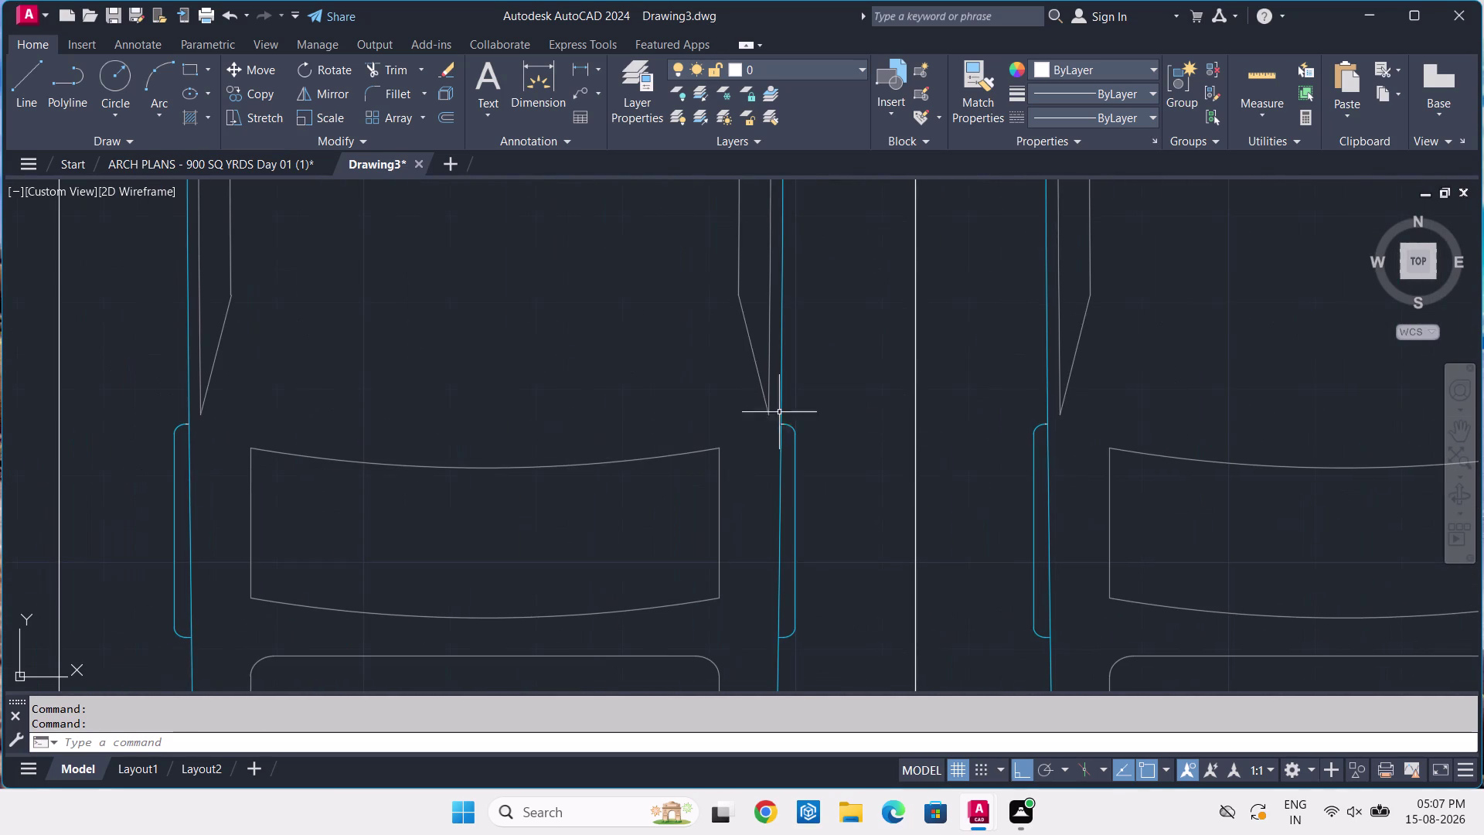
scroll(up, 3)
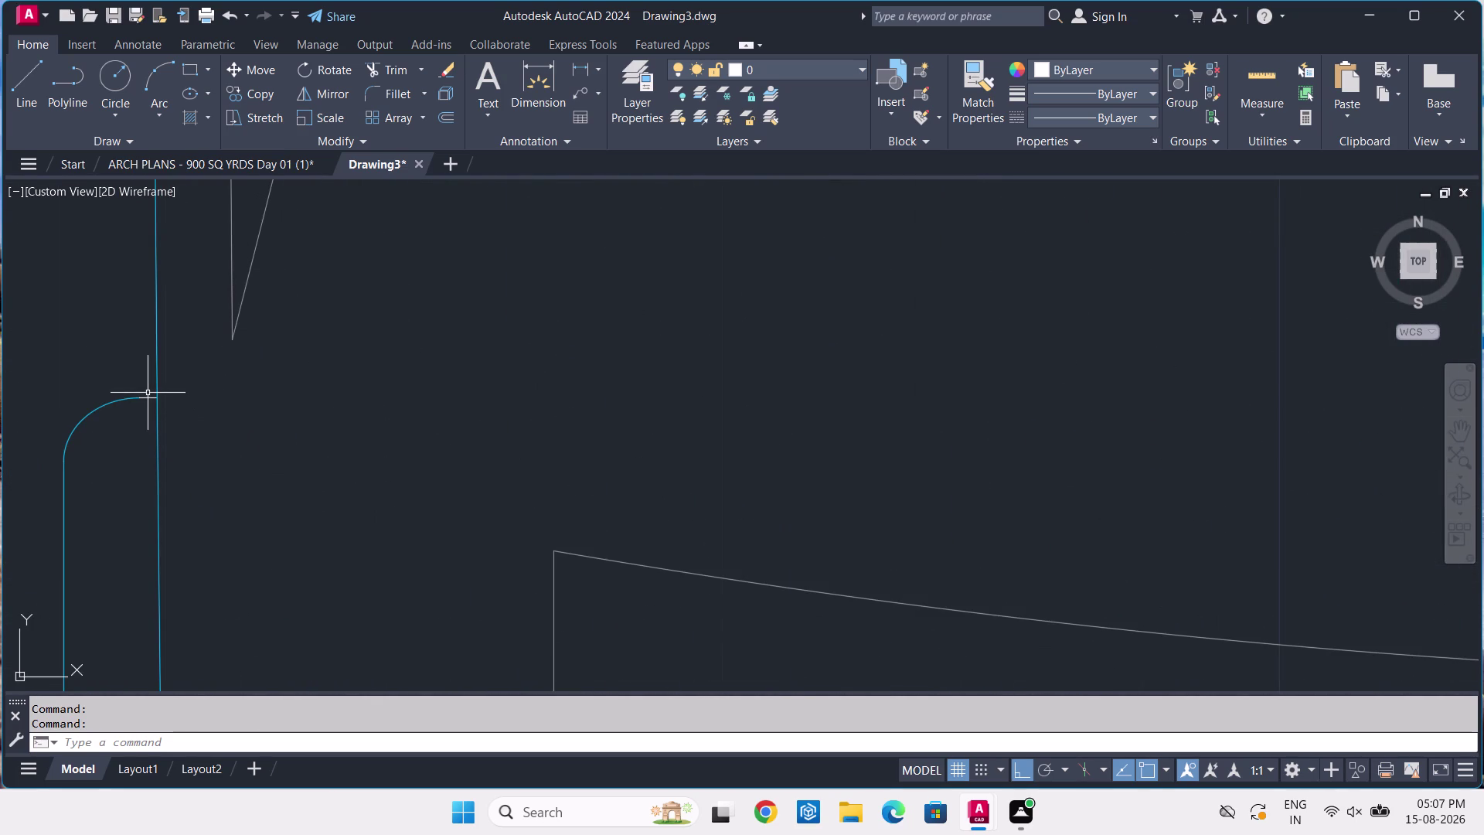
click(151, 399)
scroll(down, 3)
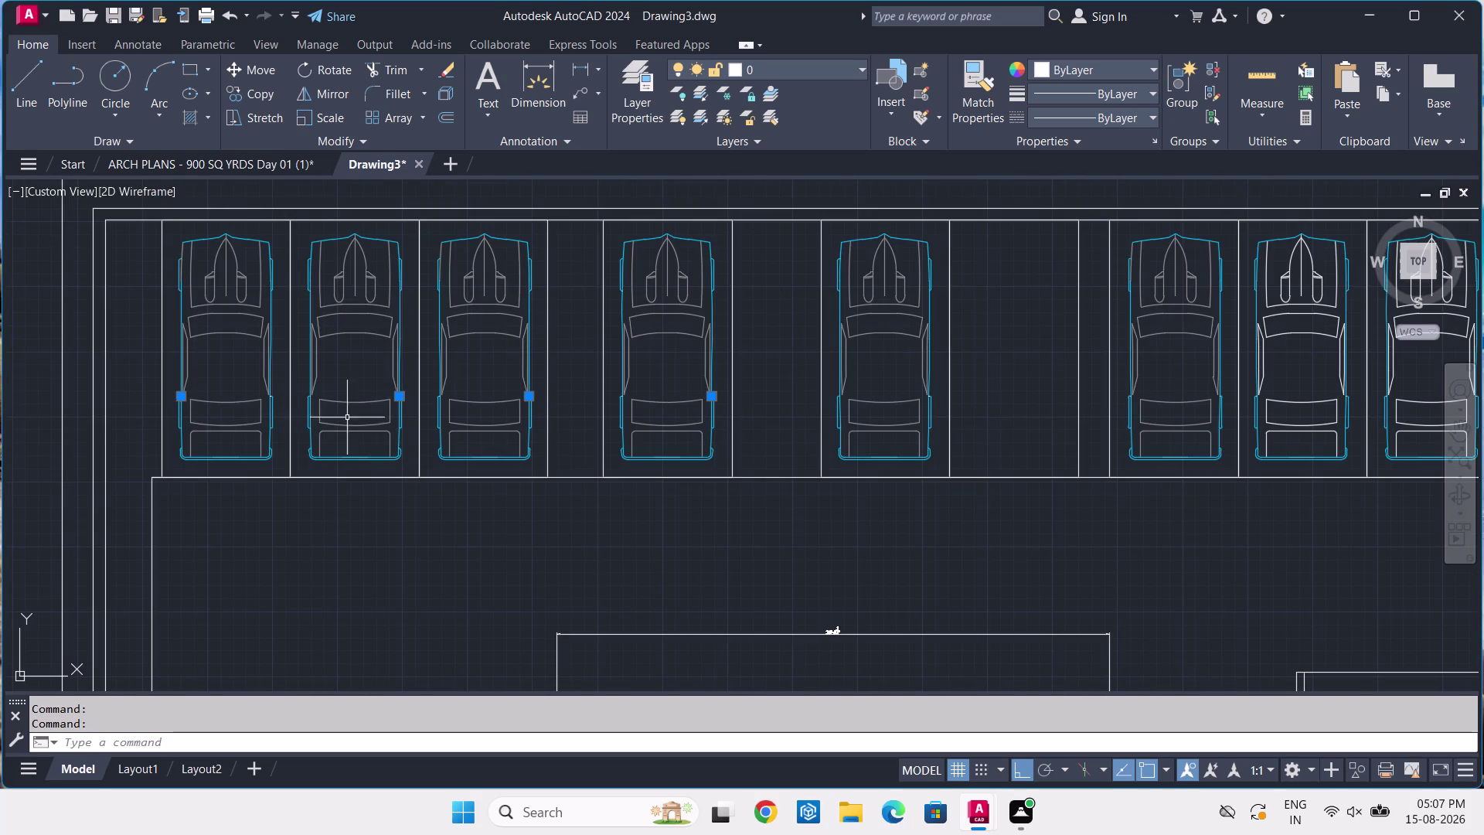
scroll(up, 3)
scroll(up, 3)
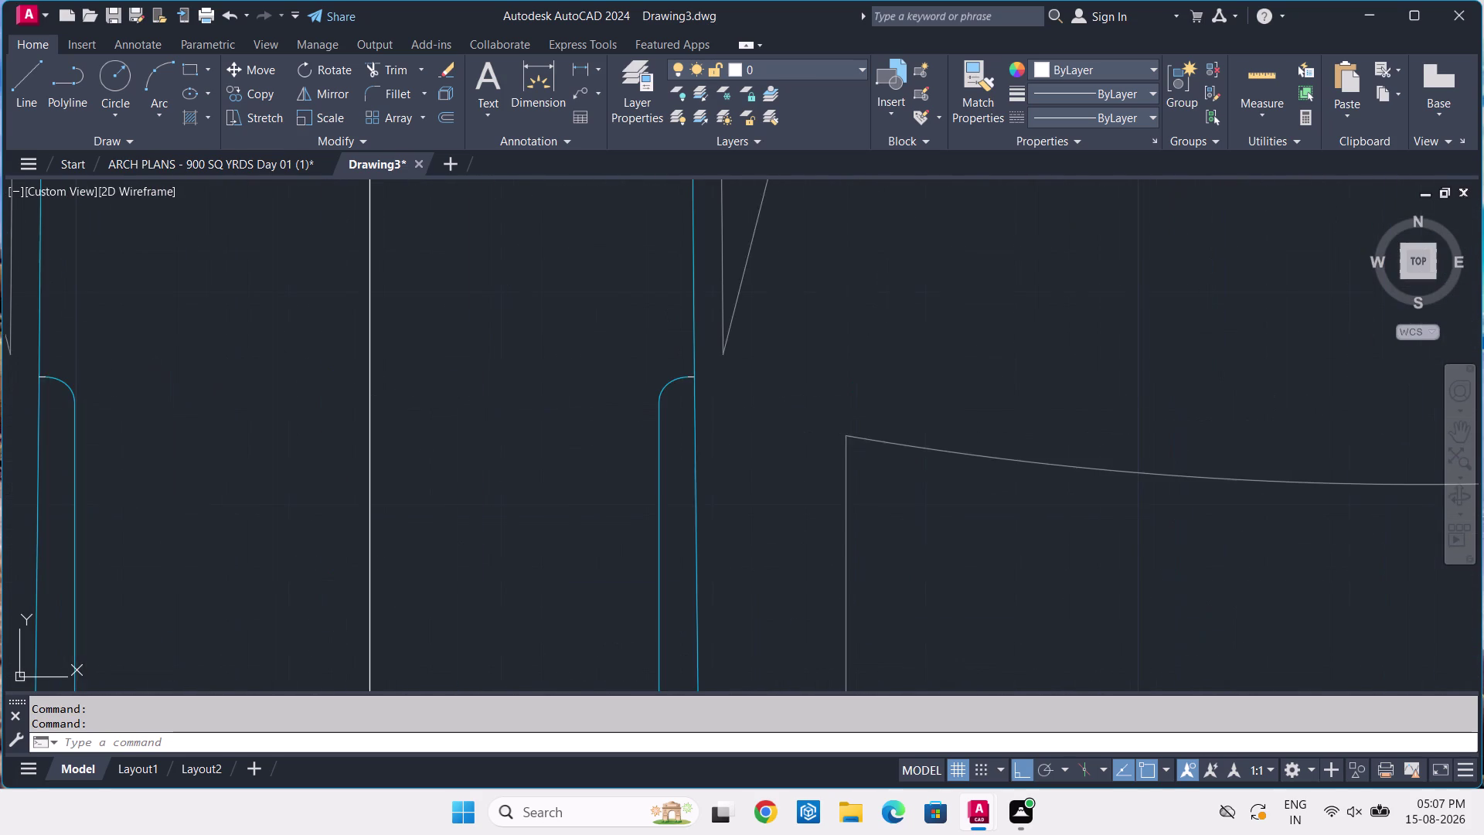
middle_drag(106, 357, 231, 466)
scroll(up, 3)
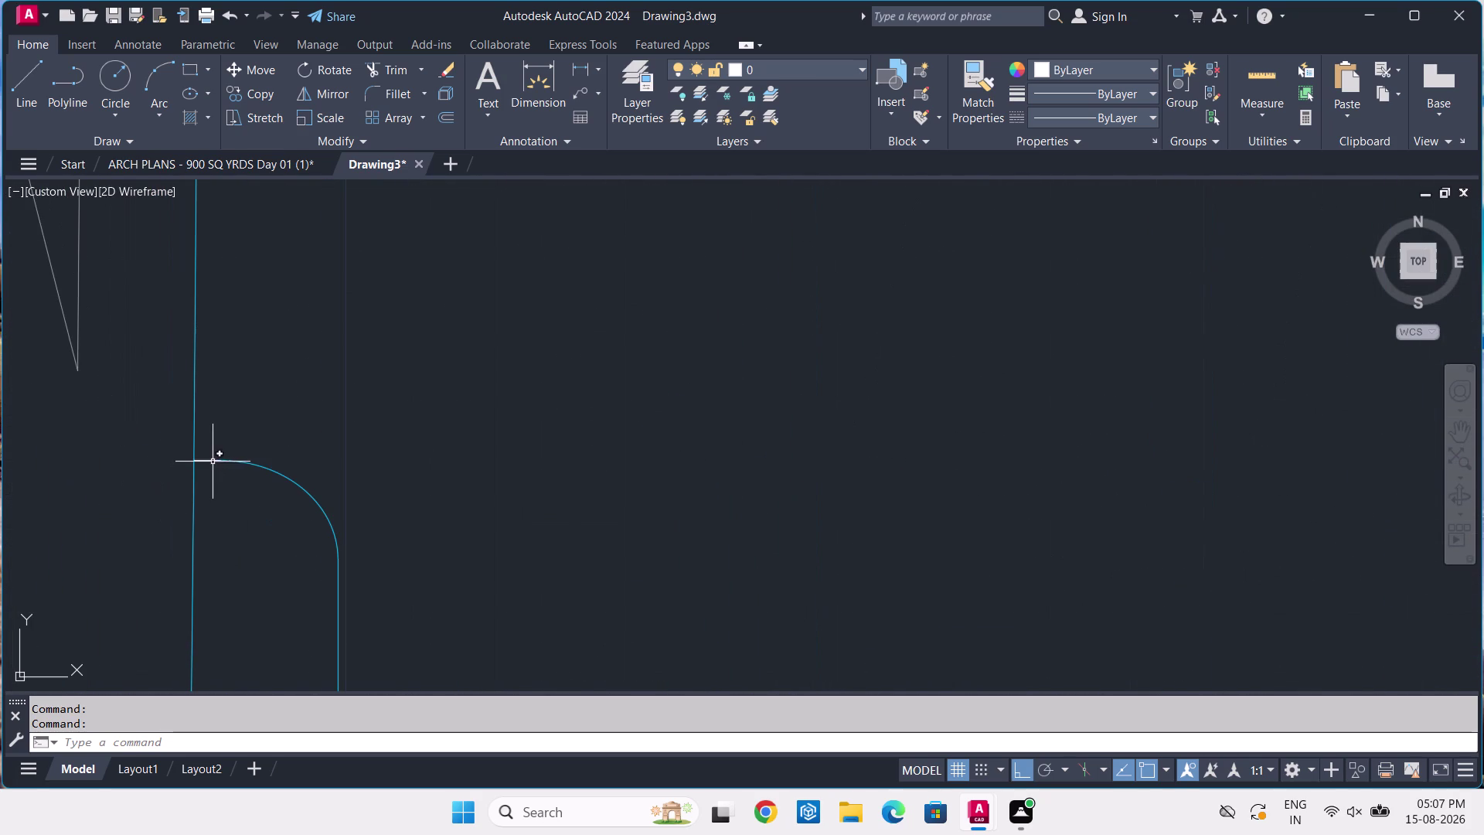
click(213, 461)
scroll(down, 3)
scroll(up, 3)
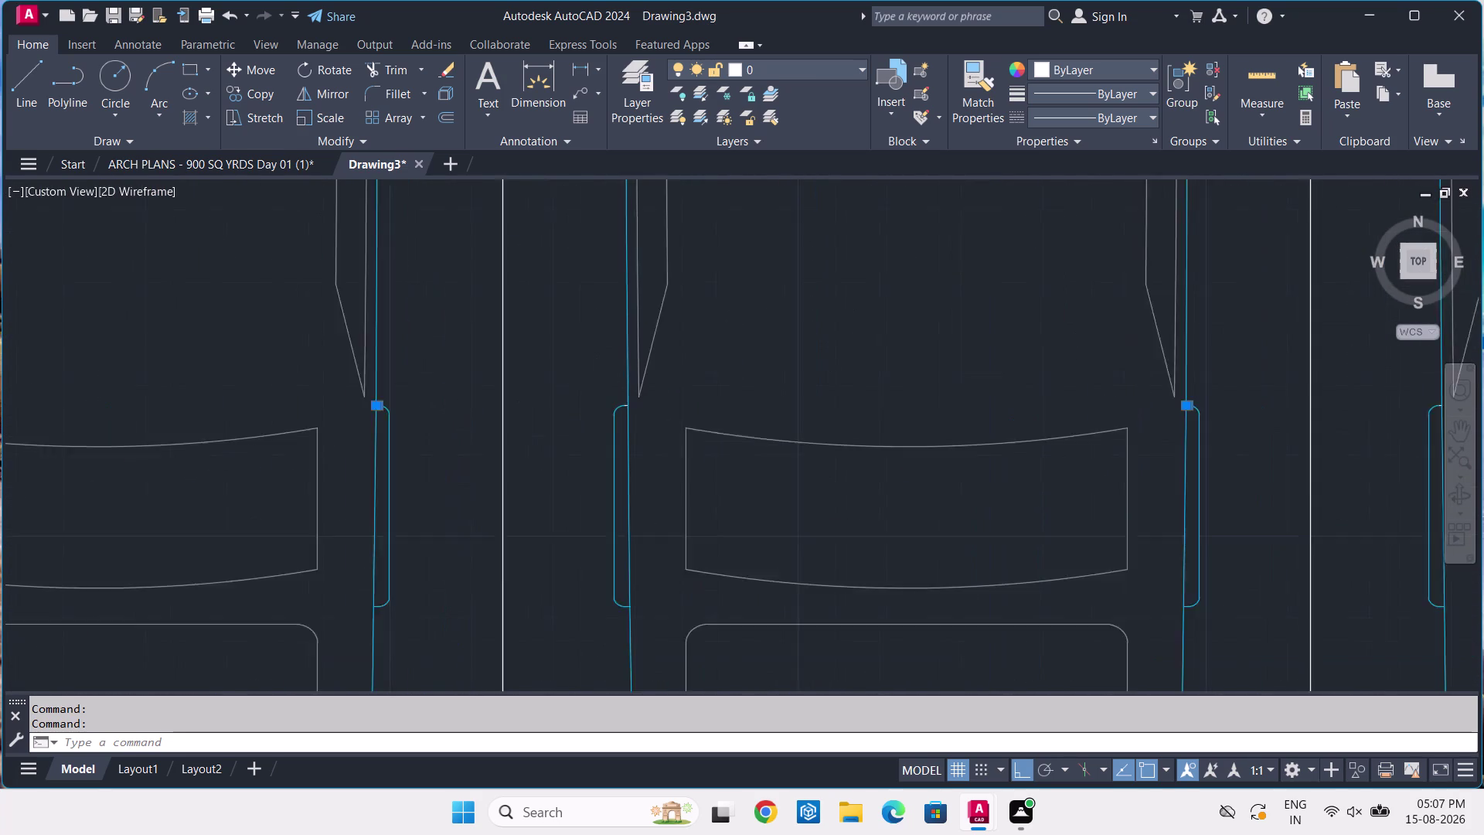
scroll(up, 3)
scroll(up, 3)
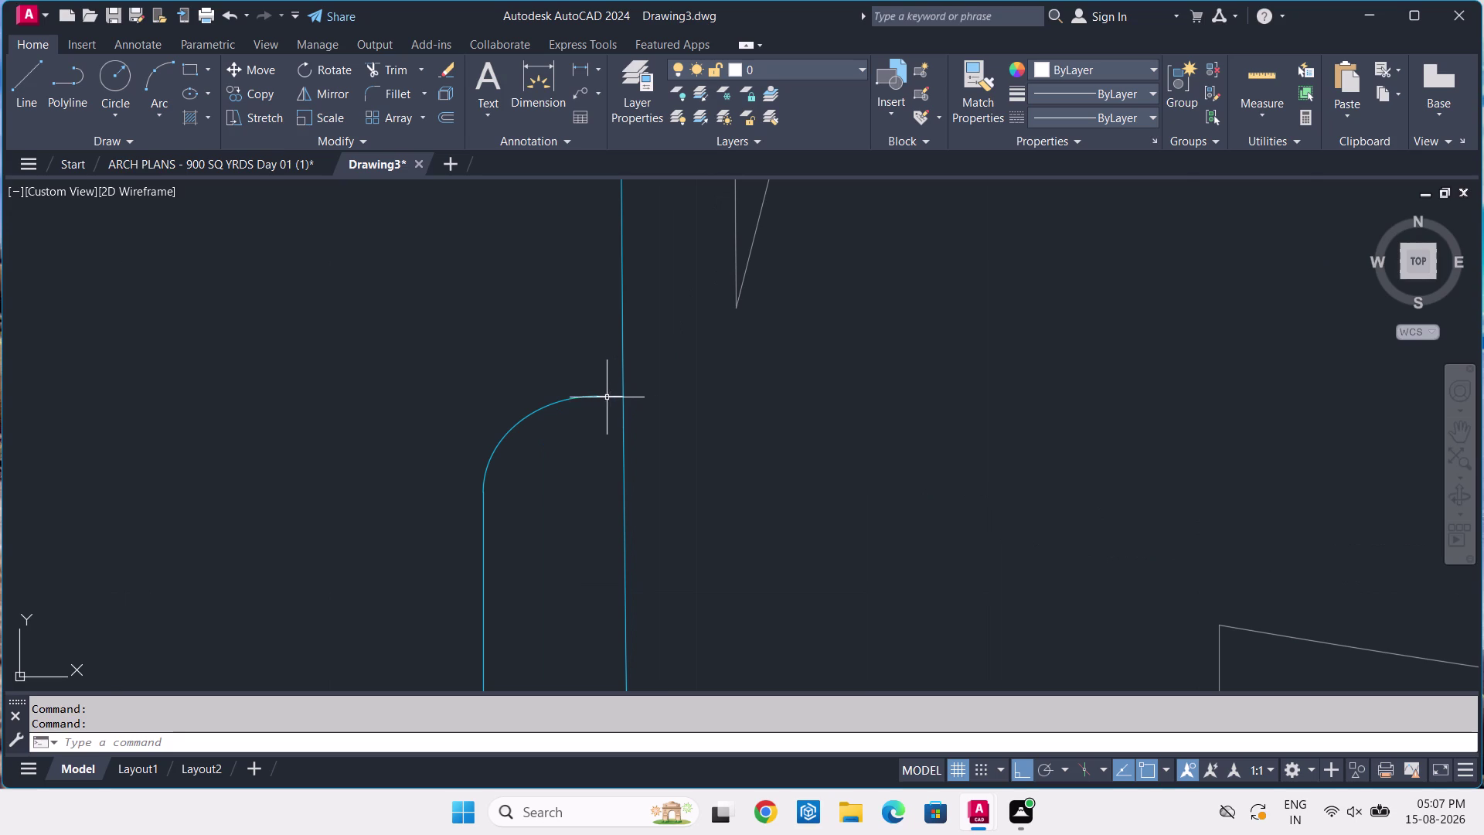
click(607, 395)
Add the body outlines of the cars along the row to the selection.
scroll(down, 3)
scroll(down, 3)
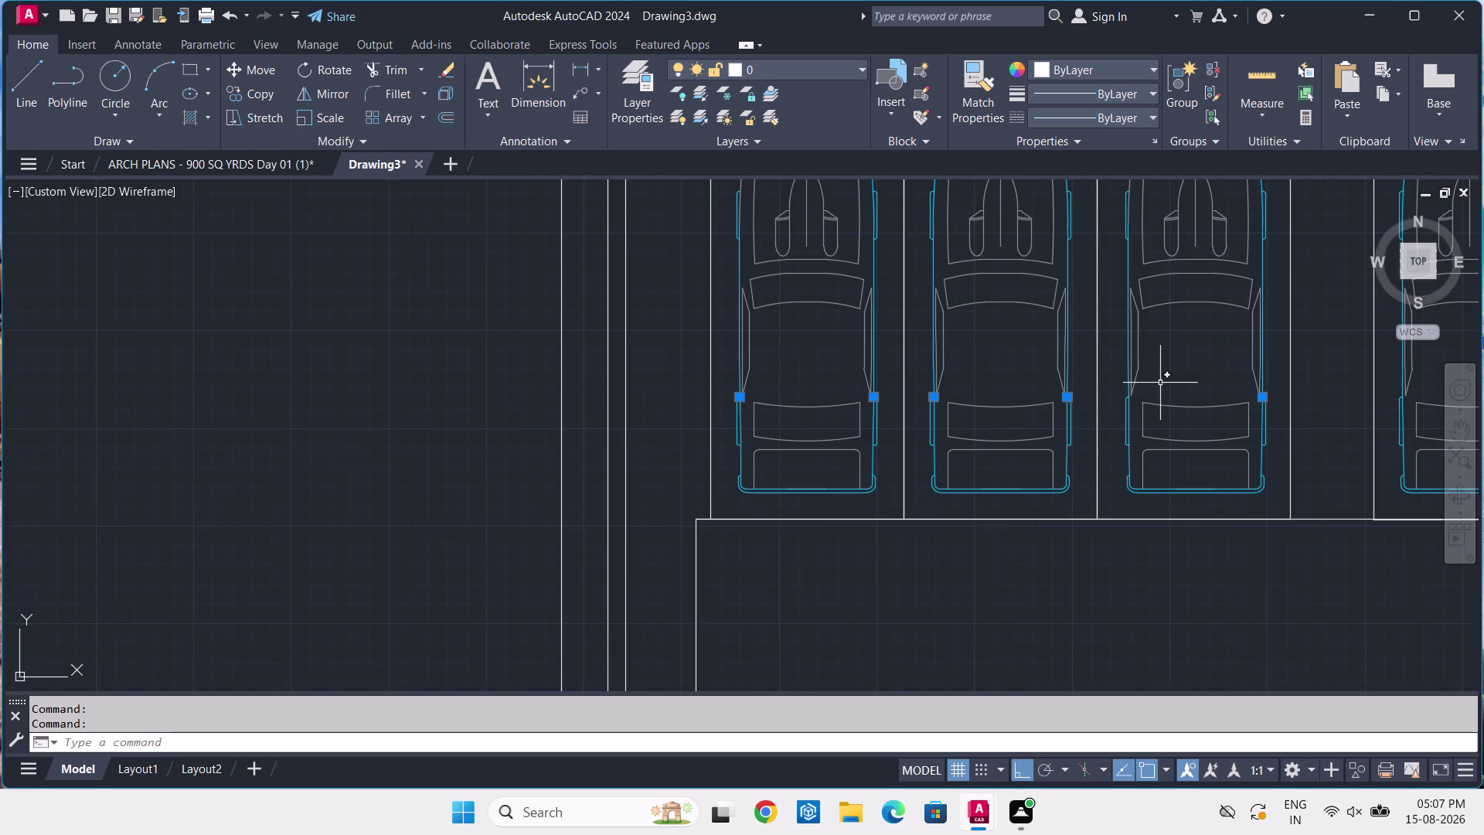
middle_drag(1163, 383, 982, 373)
scroll(up, 3)
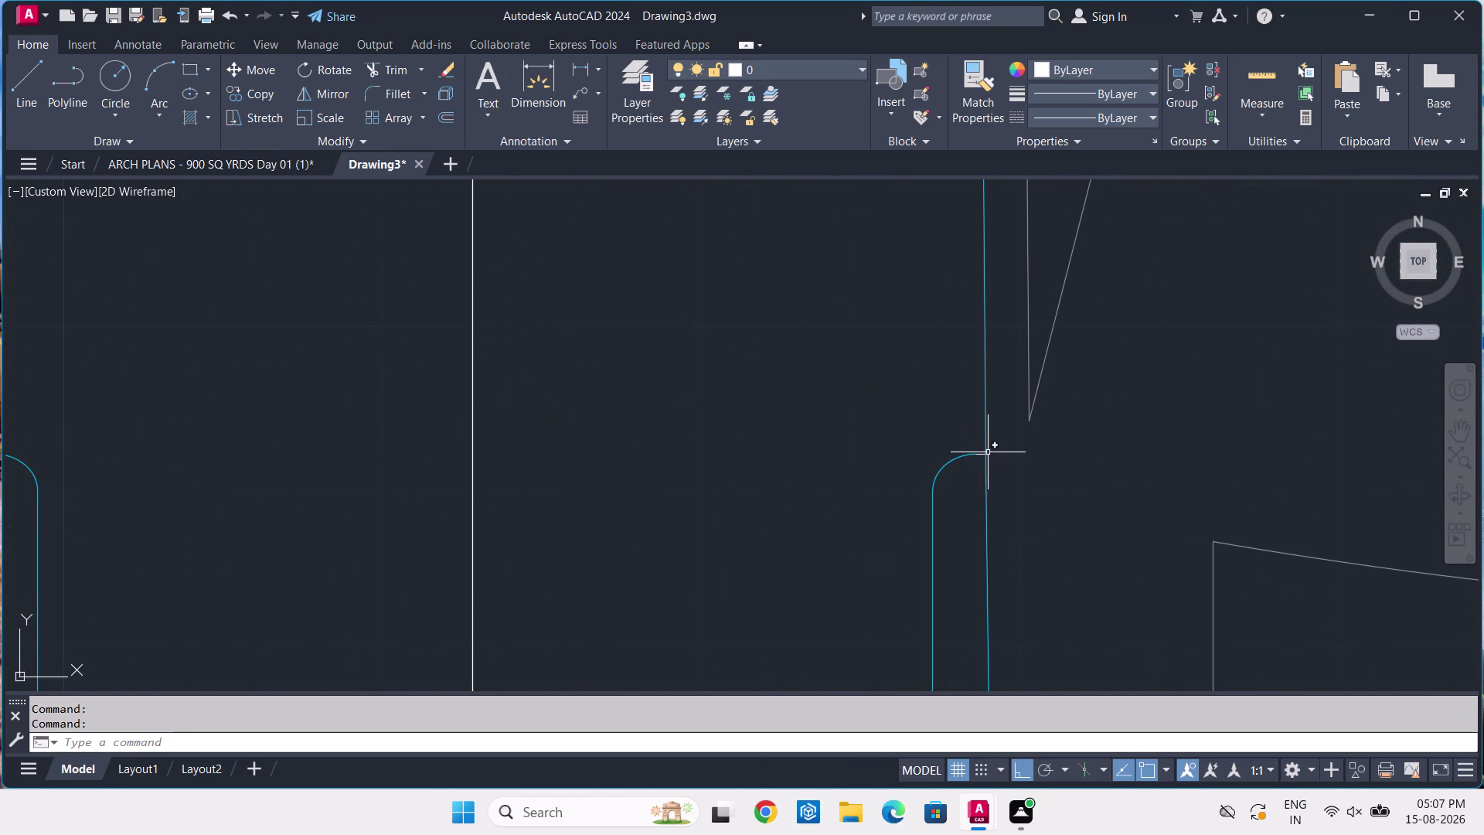
click(981, 456)
scroll(down, 3)
middle_drag(1169, 469, 1141, 464)
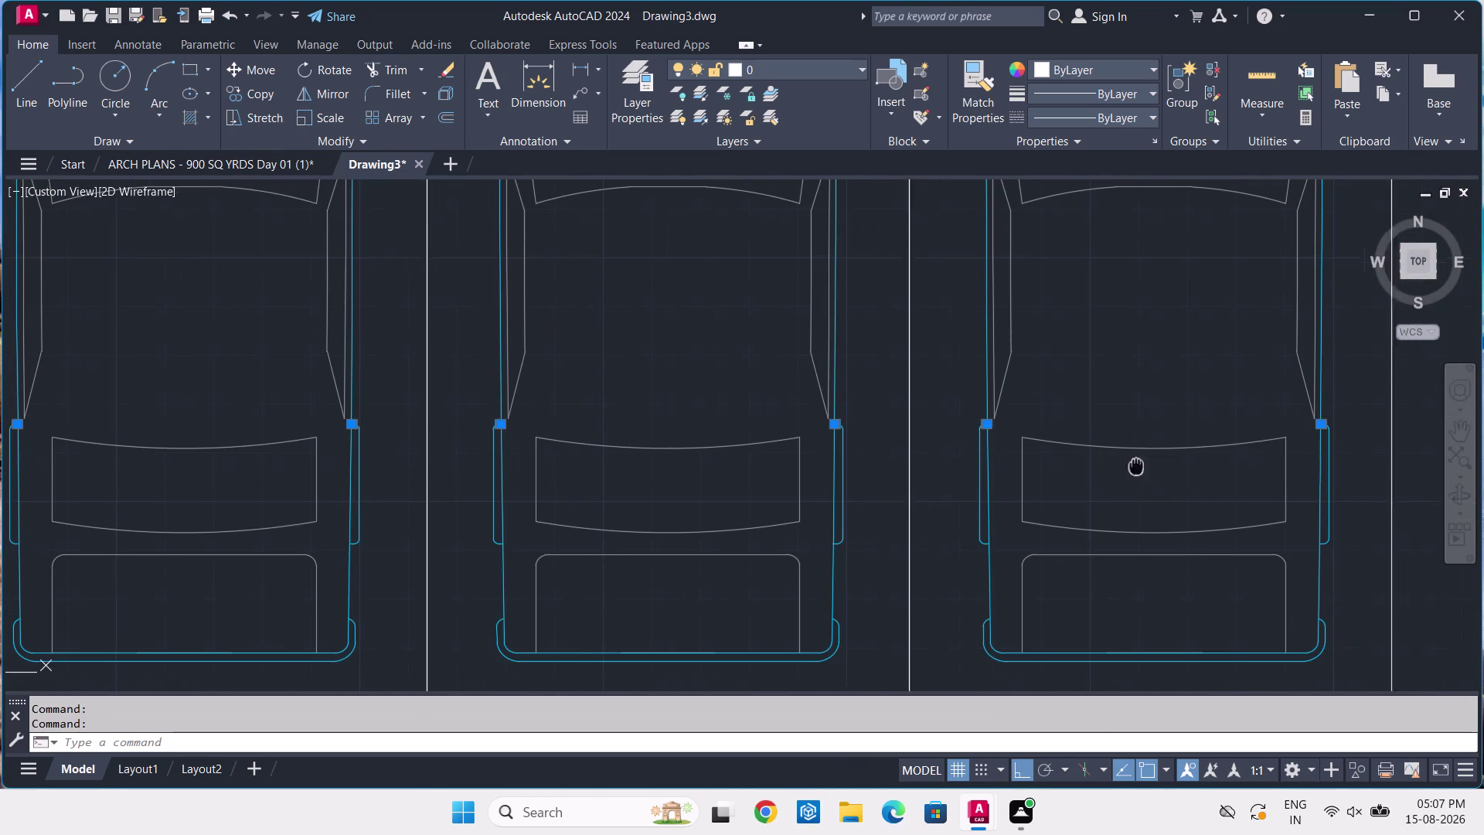
middle_drag(1142, 464, 136, 541)
scroll(up, 3)
scroll(up, 3)
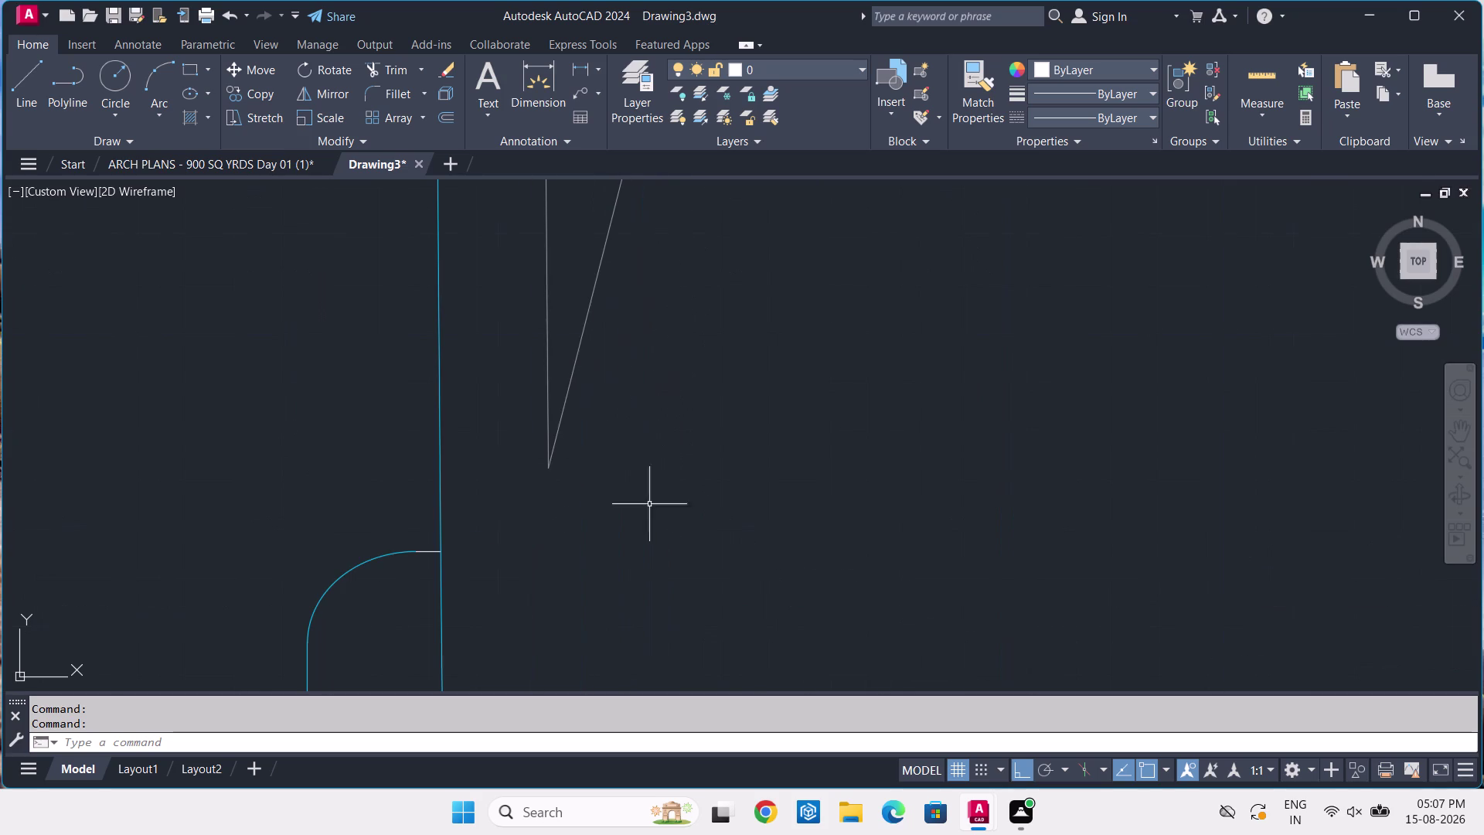
click(431, 555)
scroll(down, 3)
middle_drag(1096, 493, 890, 489)
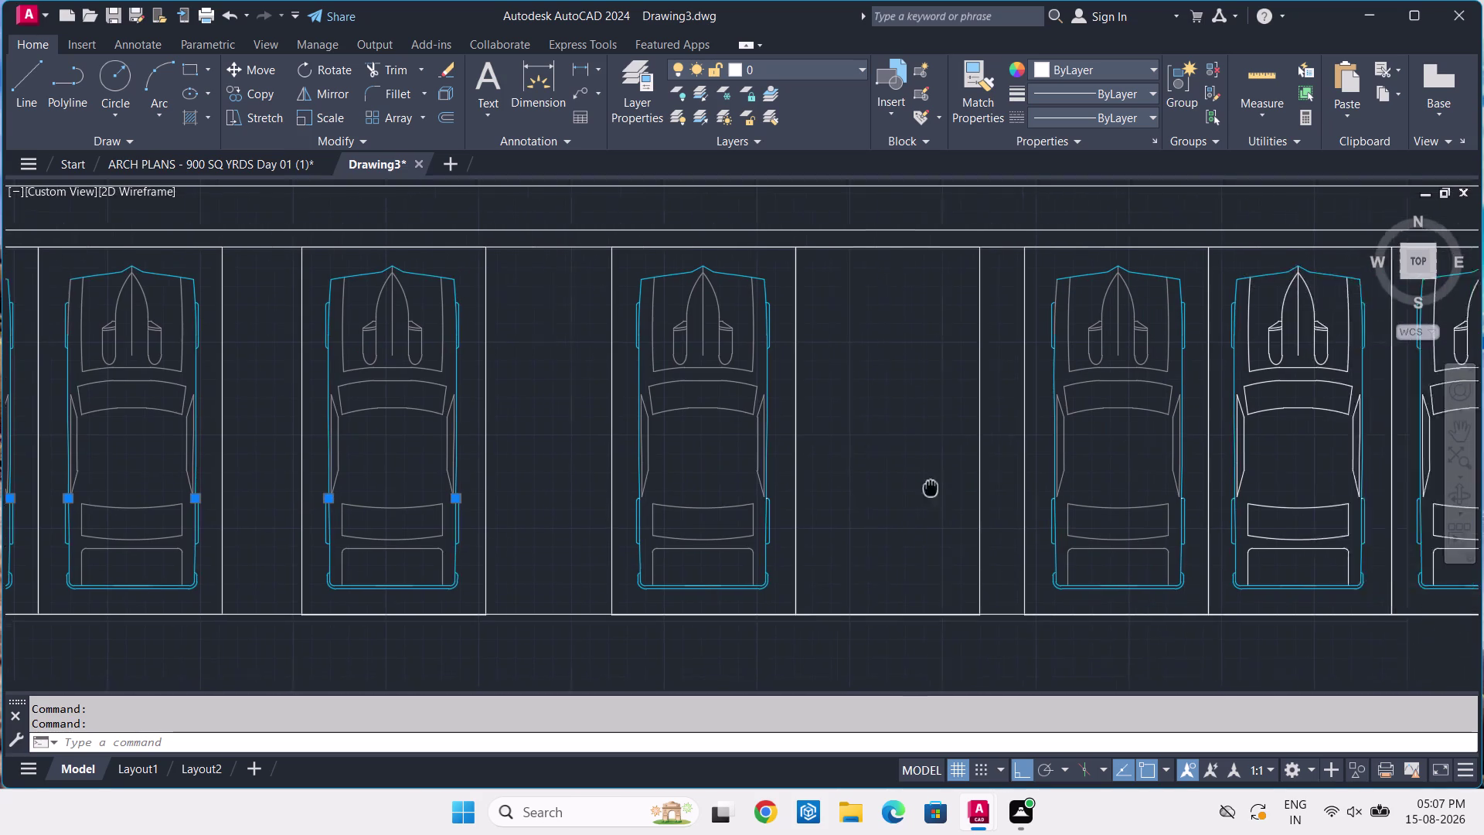
middle_drag(890, 489, 759, 499)
scroll(up, 3)
scroll(up, 3)
middle_drag(505, 612, 598, 484)
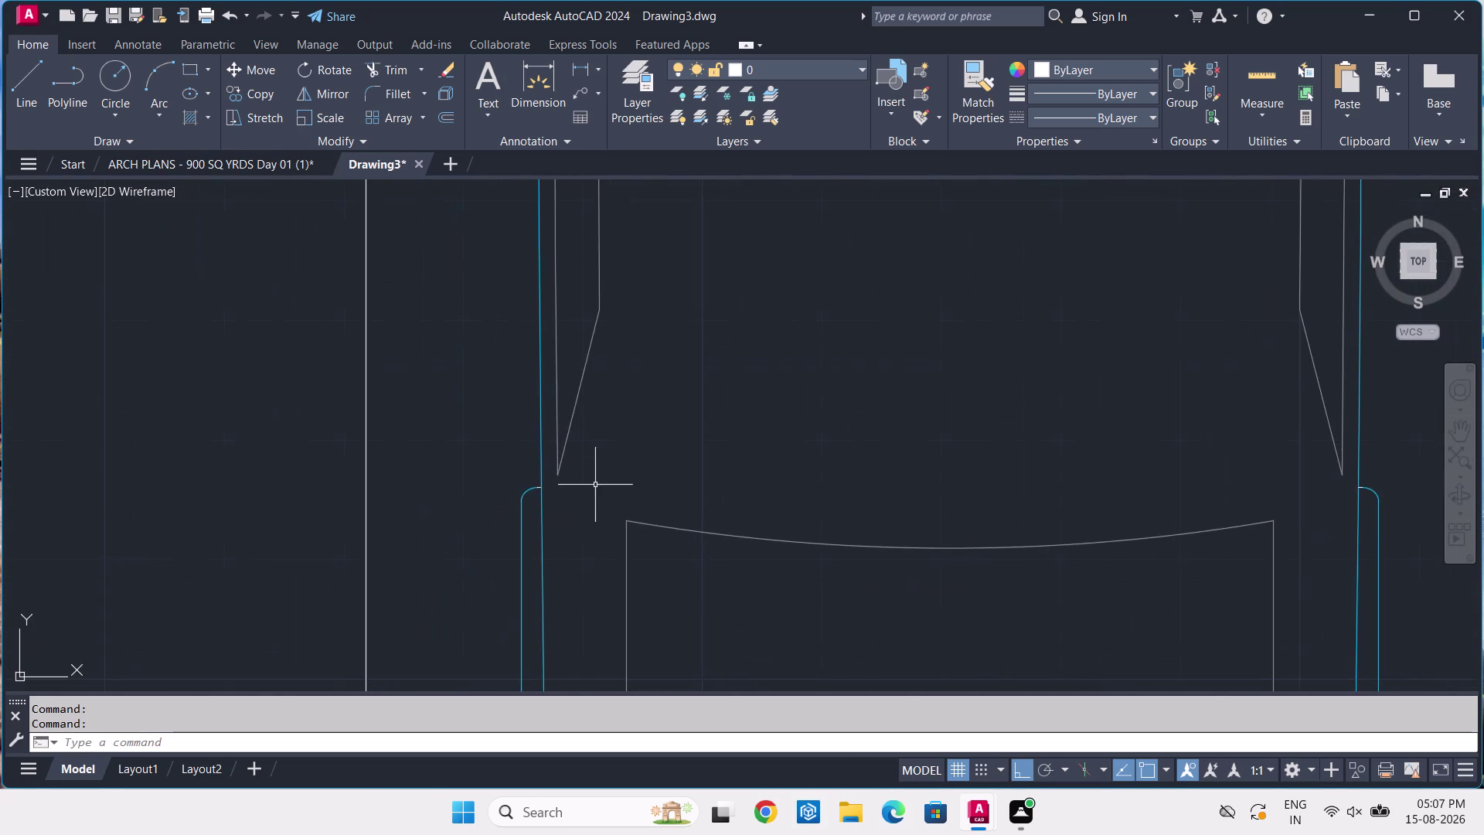
scroll(up, 3)
click(583, 421)
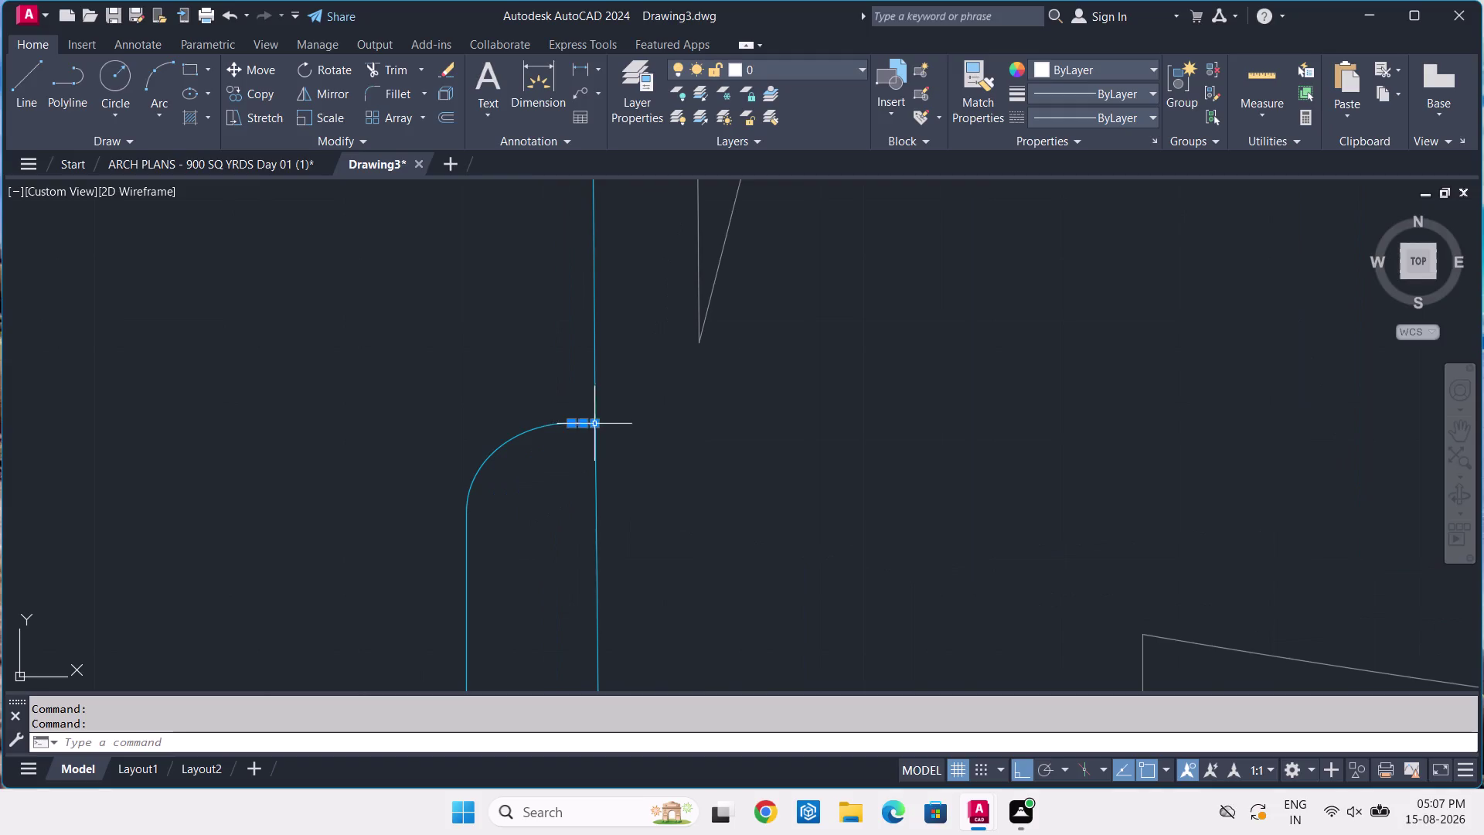
scroll(down, 3)
middle_drag(1014, 492, 230, 500)
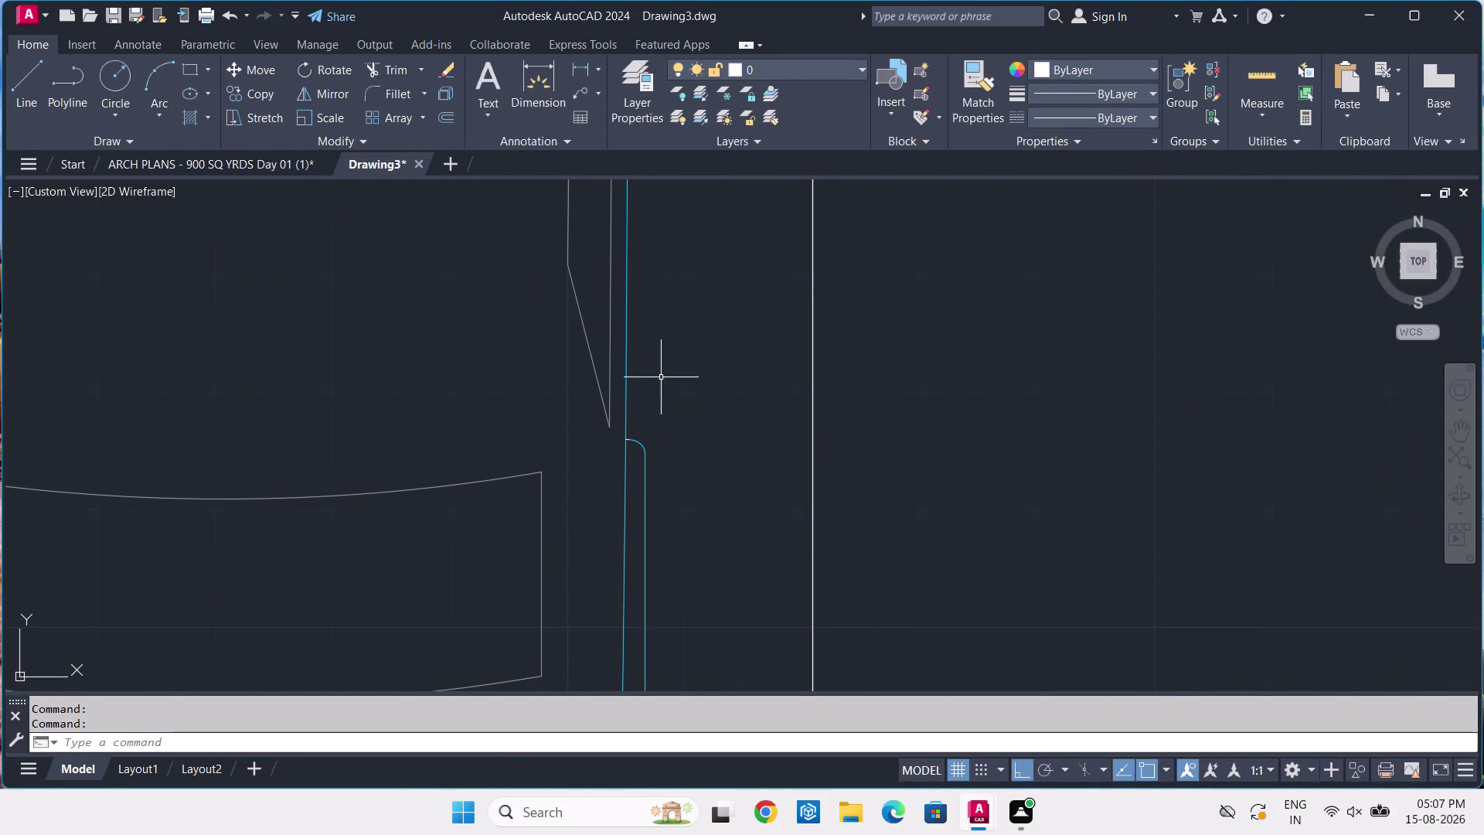
scroll(up, 3)
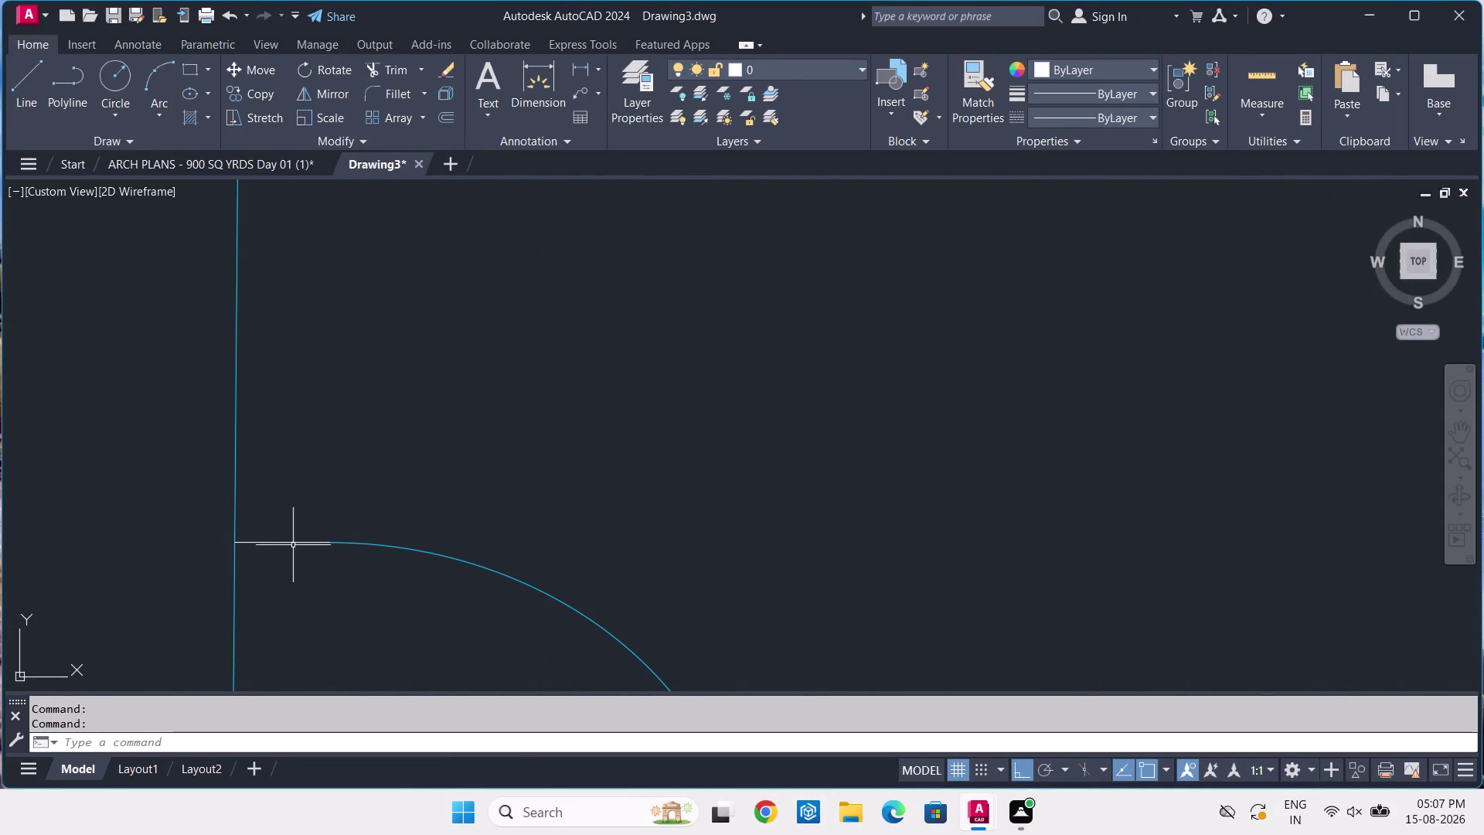
click(293, 543)
scroll(down, 3)
scroll(up, 3)
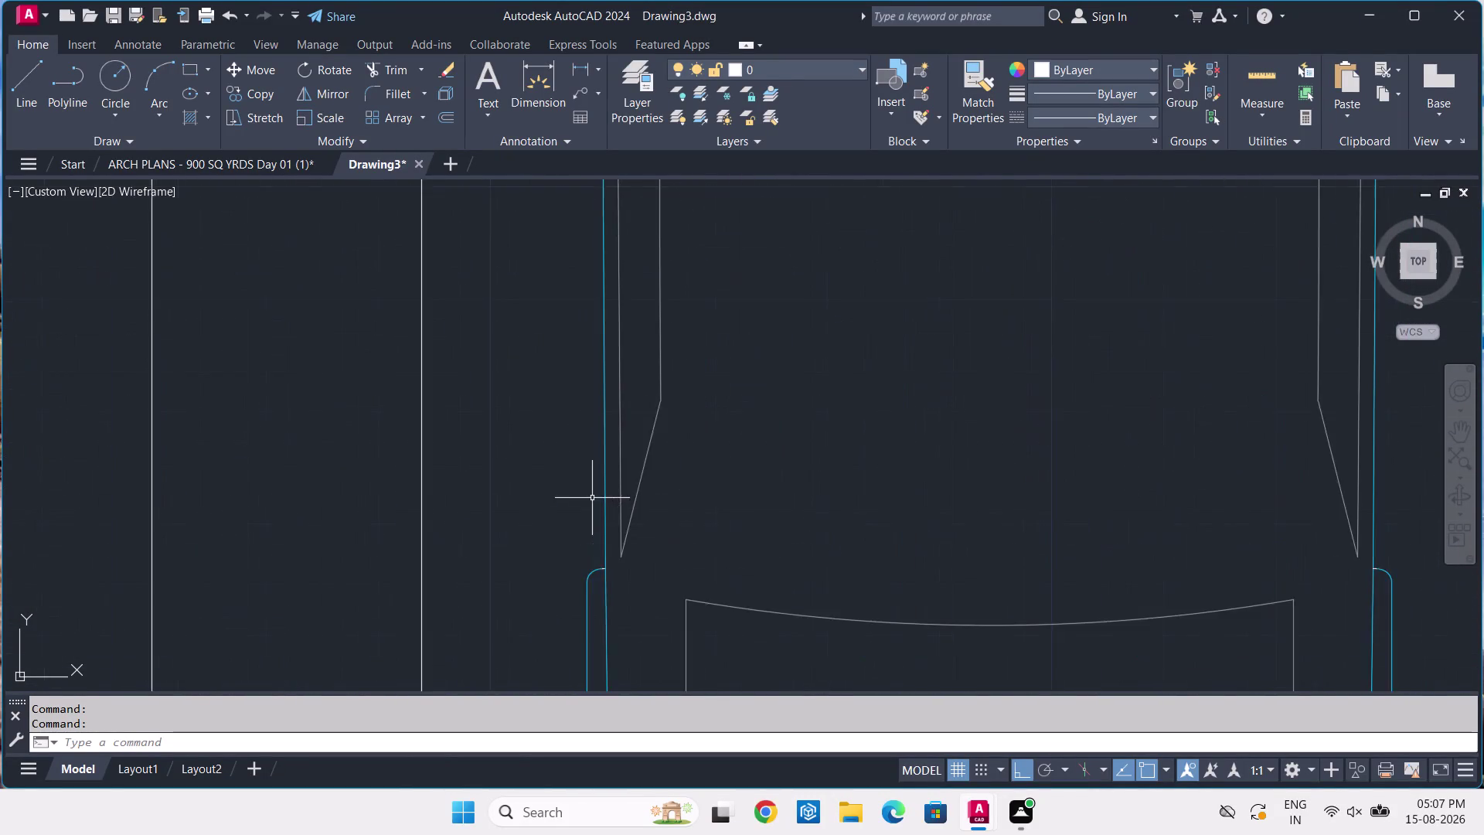
scroll(up, 3)
middle_drag(614, 573, 657, 263)
middle_drag(668, 538, 663, 471)
scroll(up, 3)
click(723, 398)
scroll(down, 3)
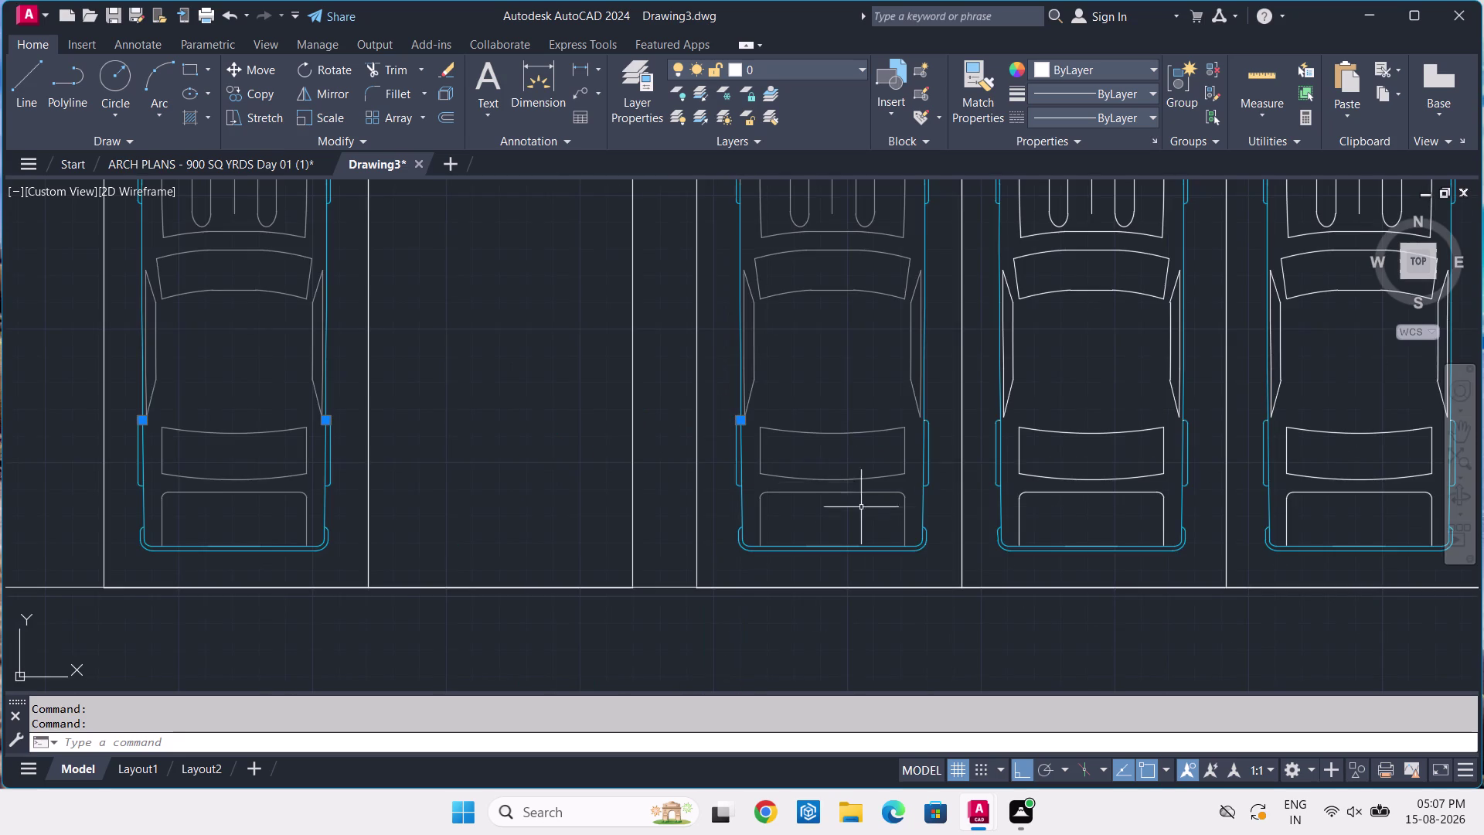
scroll(up, 3)
scroll(up, 3)
scroll(up, 3)
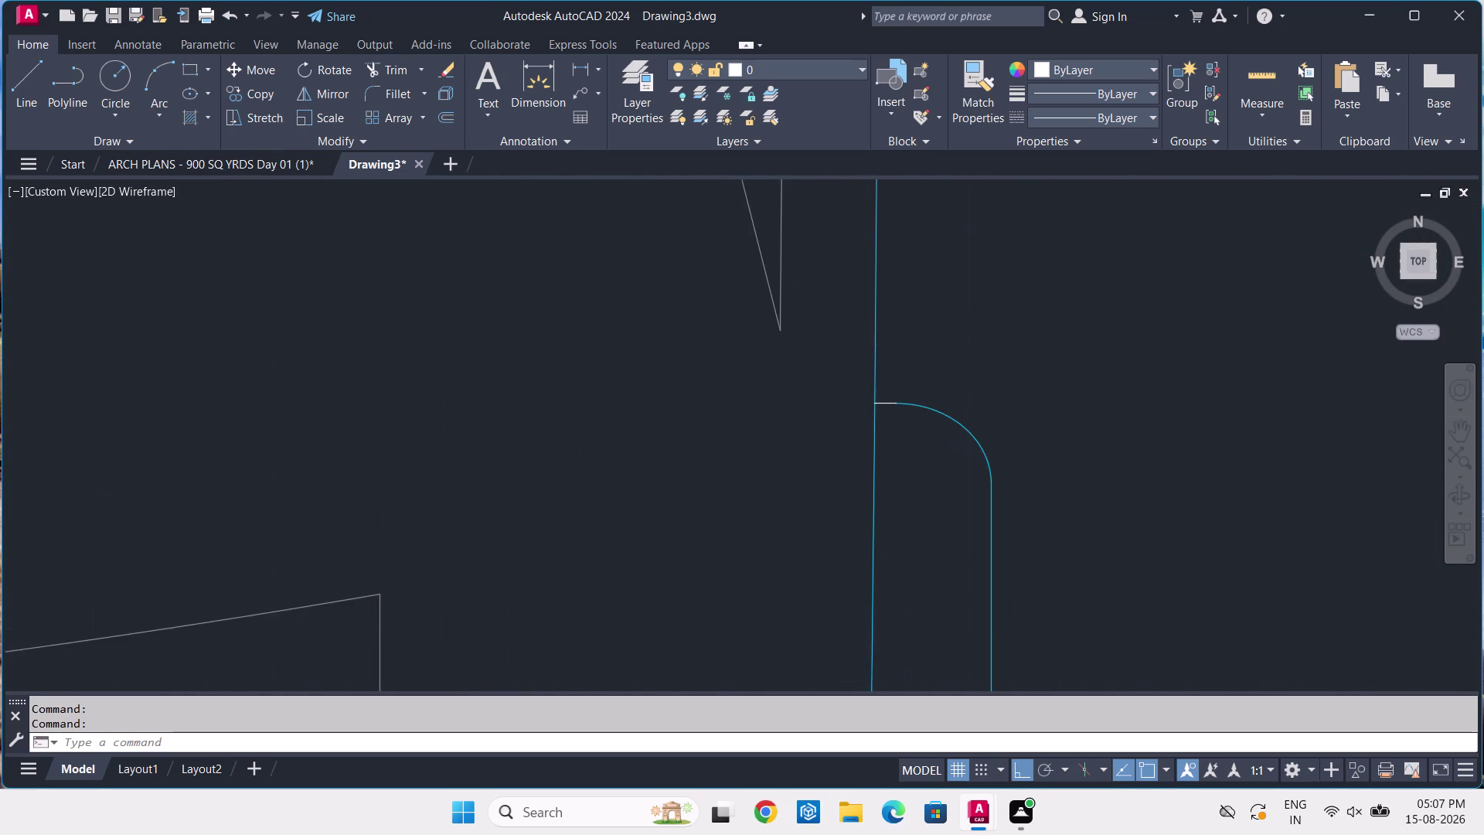
click(841, 390)
scroll(down, 3)
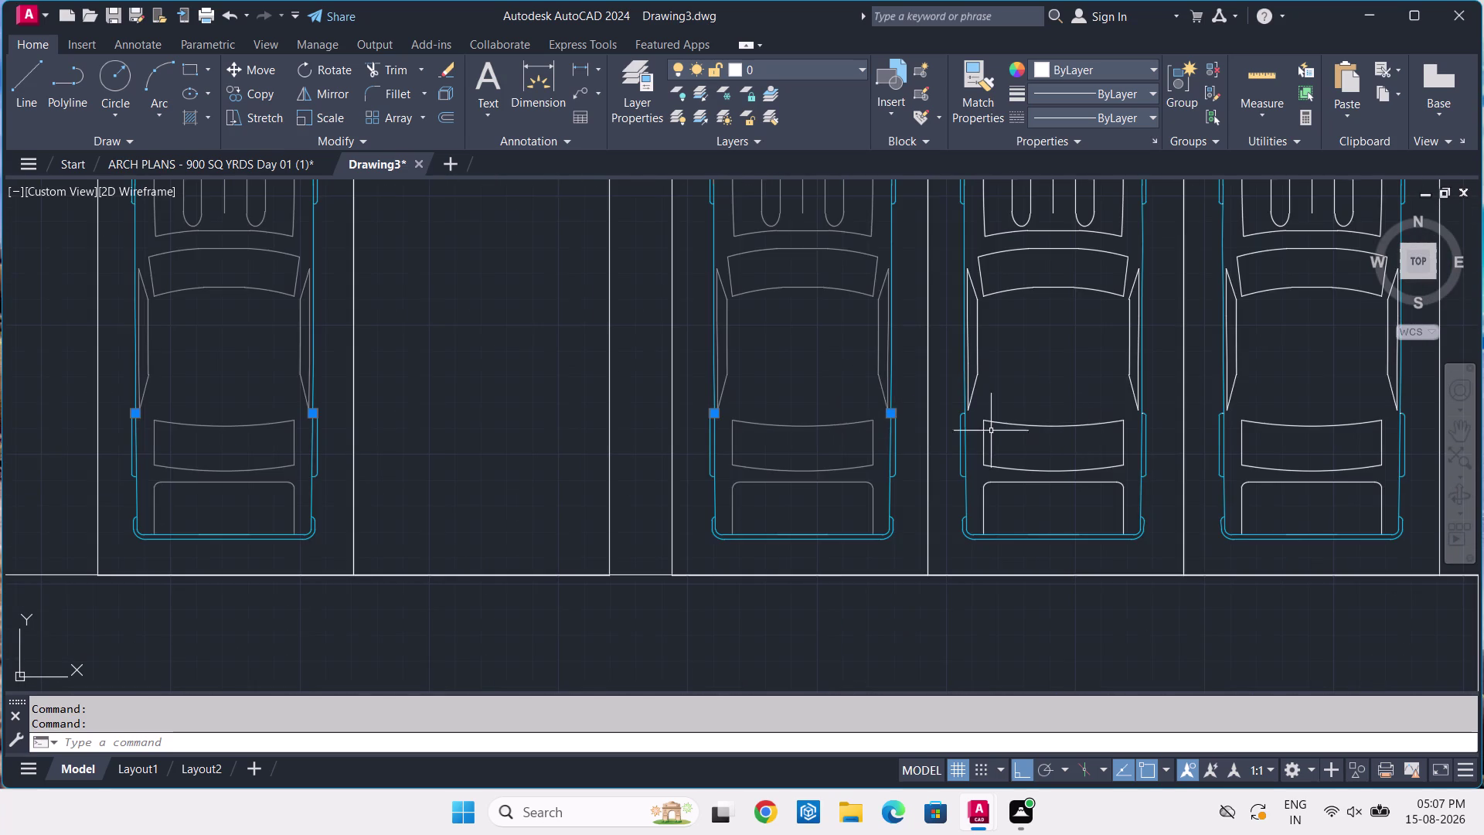
scroll(up, 3)
scroll(down, 3)
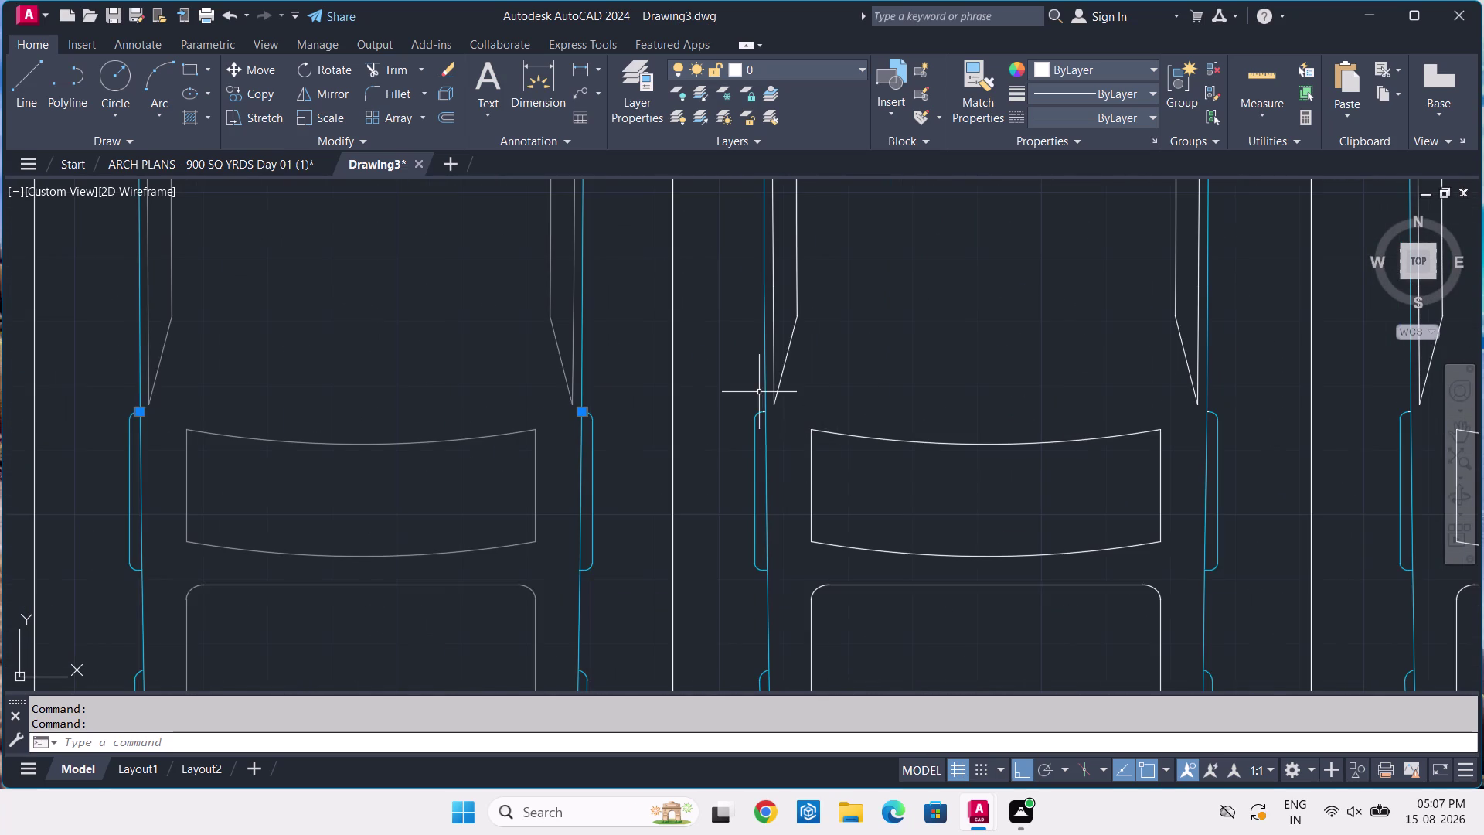
scroll(up, 3)
middle_drag(774, 498, 828, 228)
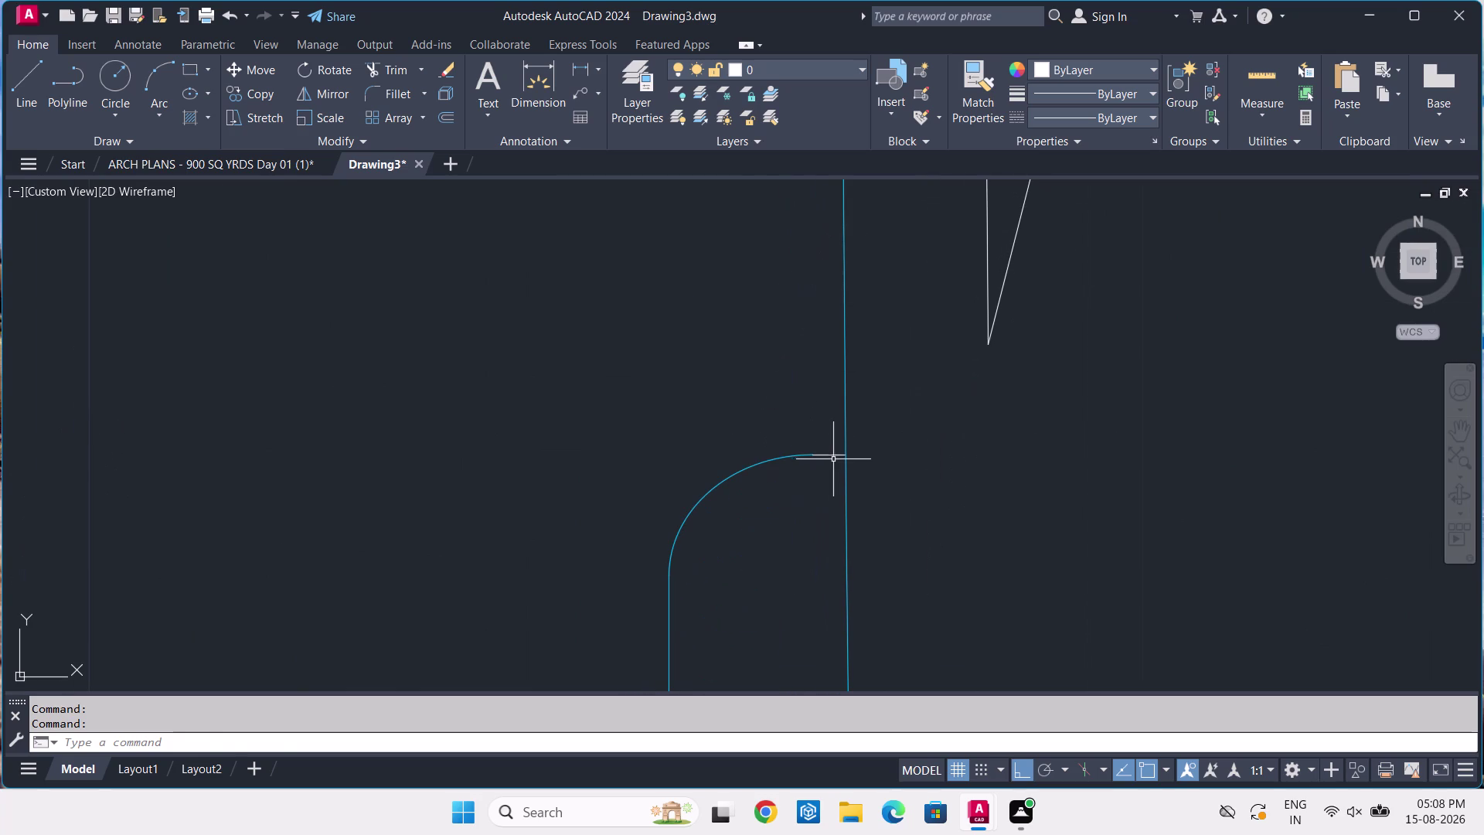
click(832, 446)
click(822, 466)
Select the remaining car body outlines and put all selected outlines on the CARS layer.
scroll(down, 3)
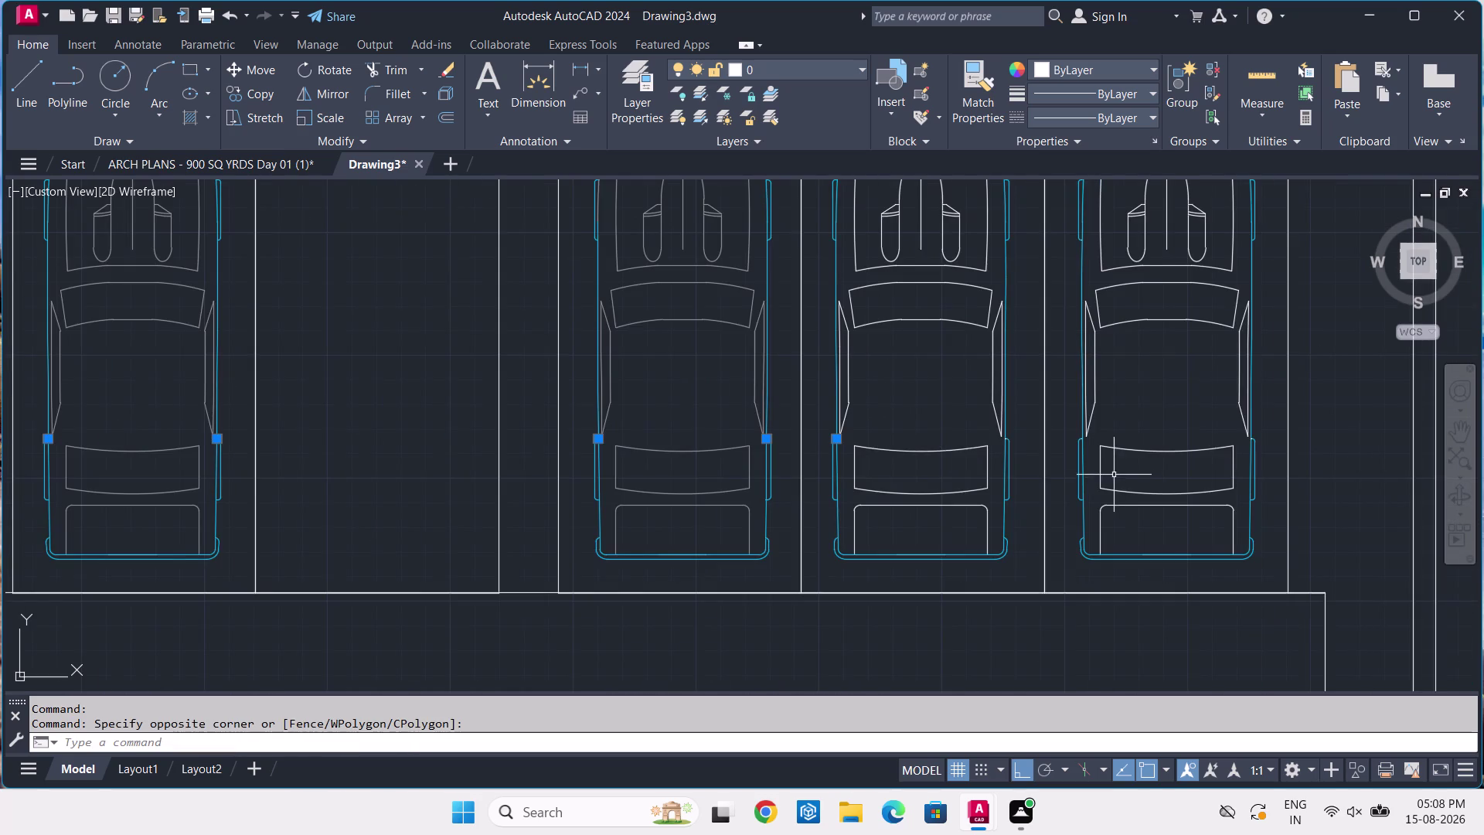
middle_drag(1107, 470, 822, 465)
scroll(up, 3)
scroll(up, 3)
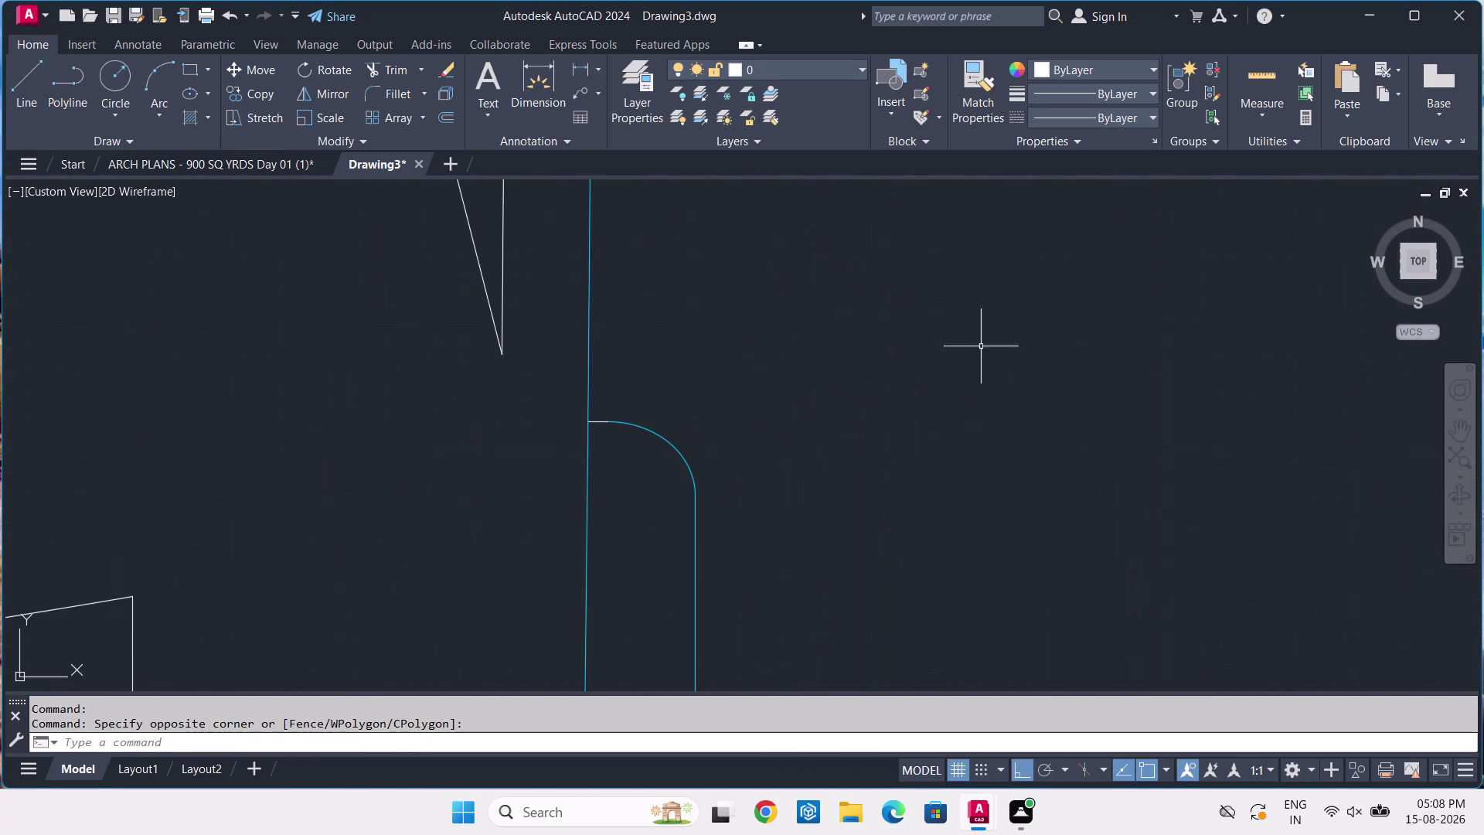
scroll(up, 3)
click(559, 459)
scroll(down, 3)
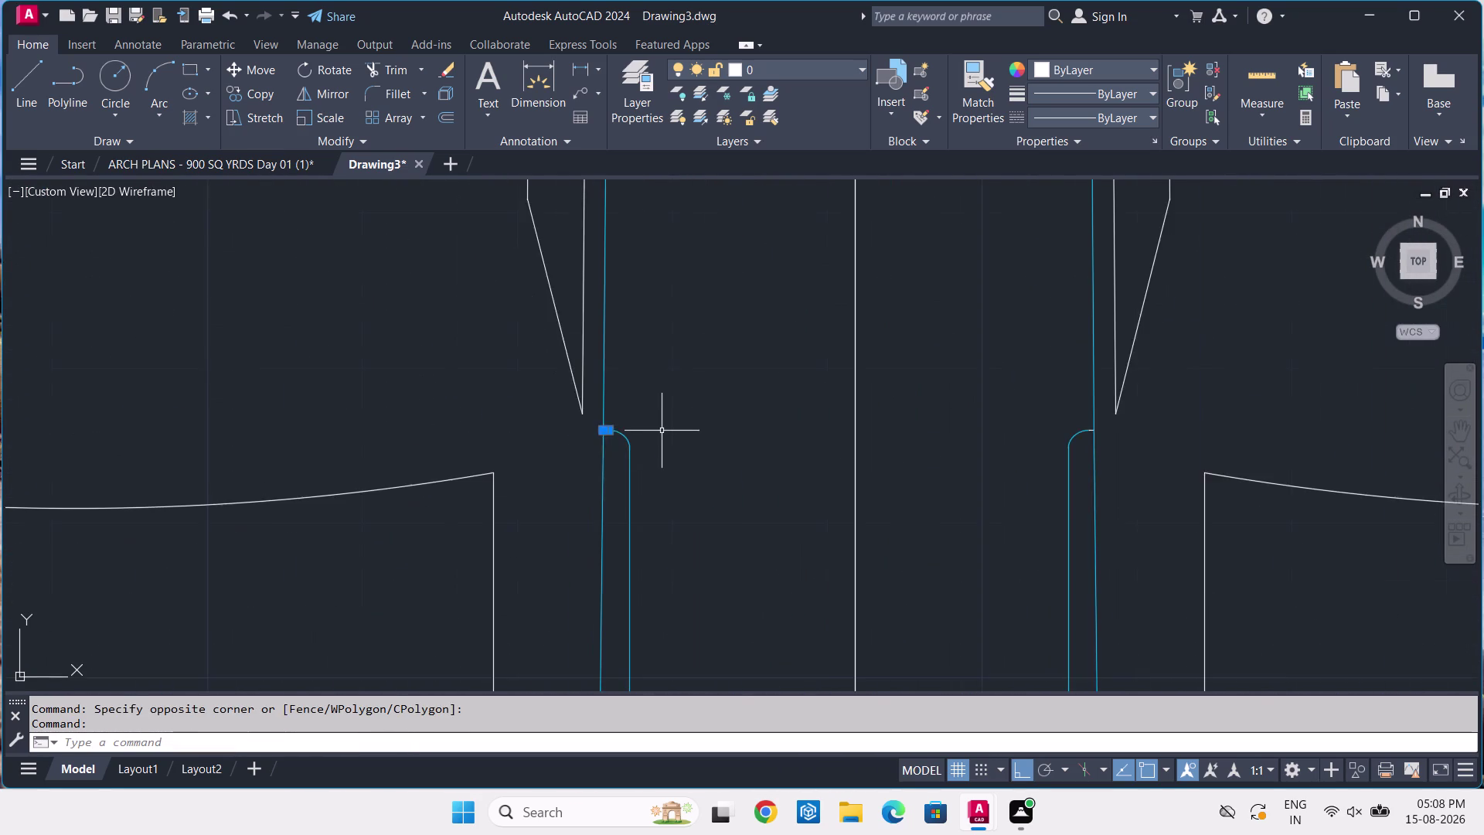
scroll(down, 3)
scroll(up, 3)
scroll(up, 3)
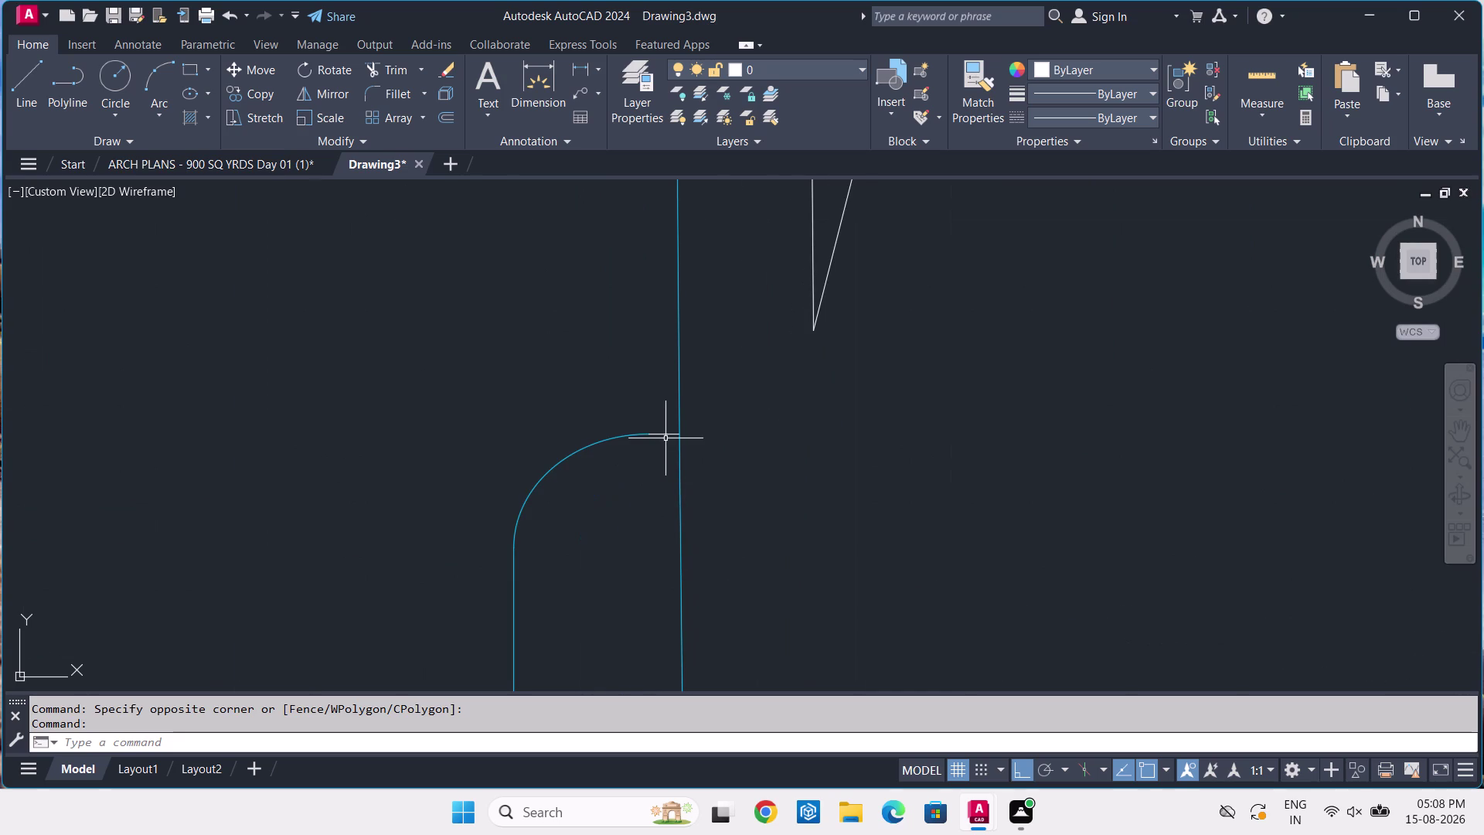
click(673, 433)
scroll(down, 3)
scroll(up, 3)
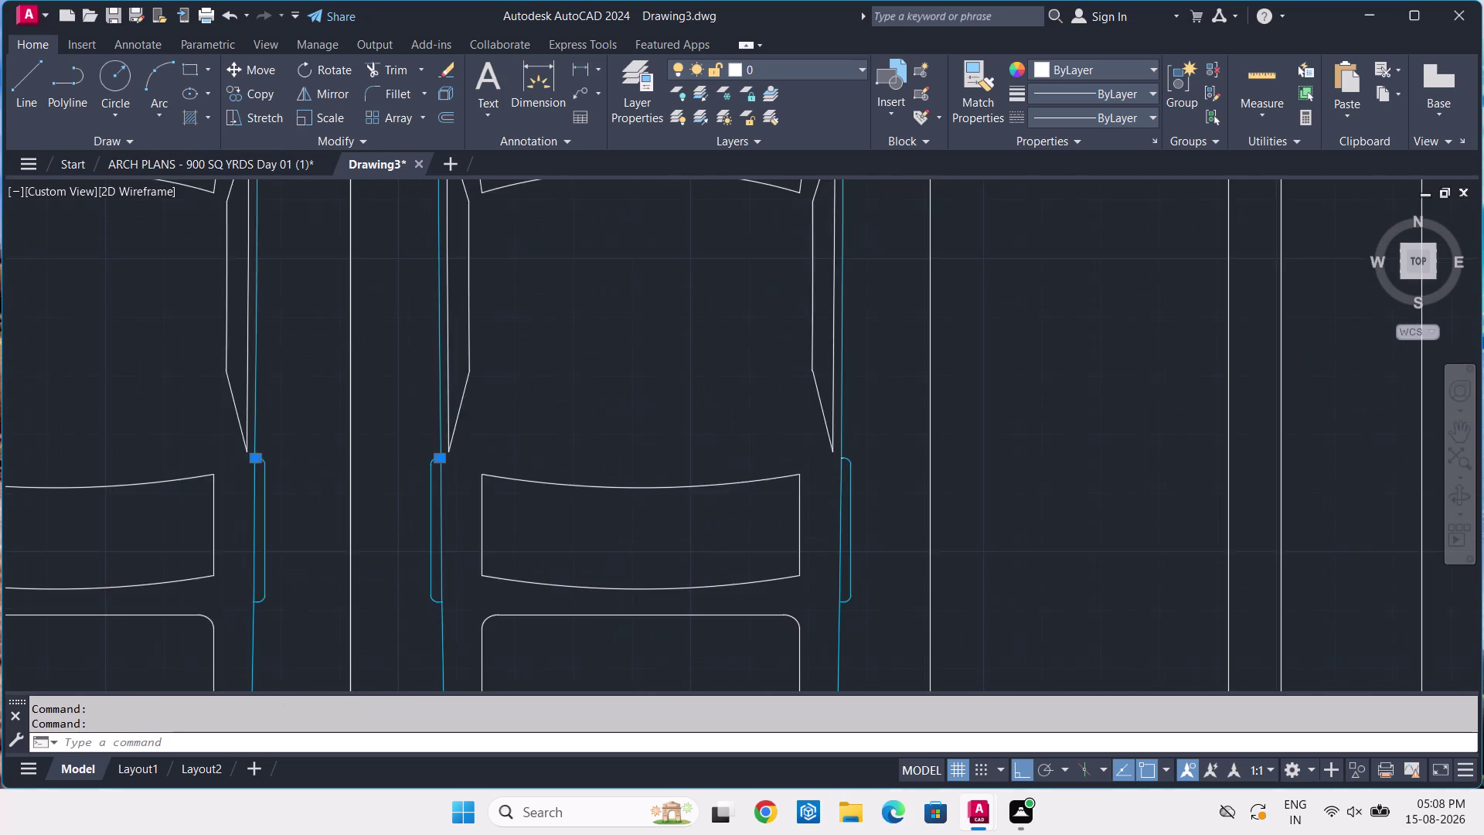
scroll(up, 3)
click(646, 504)
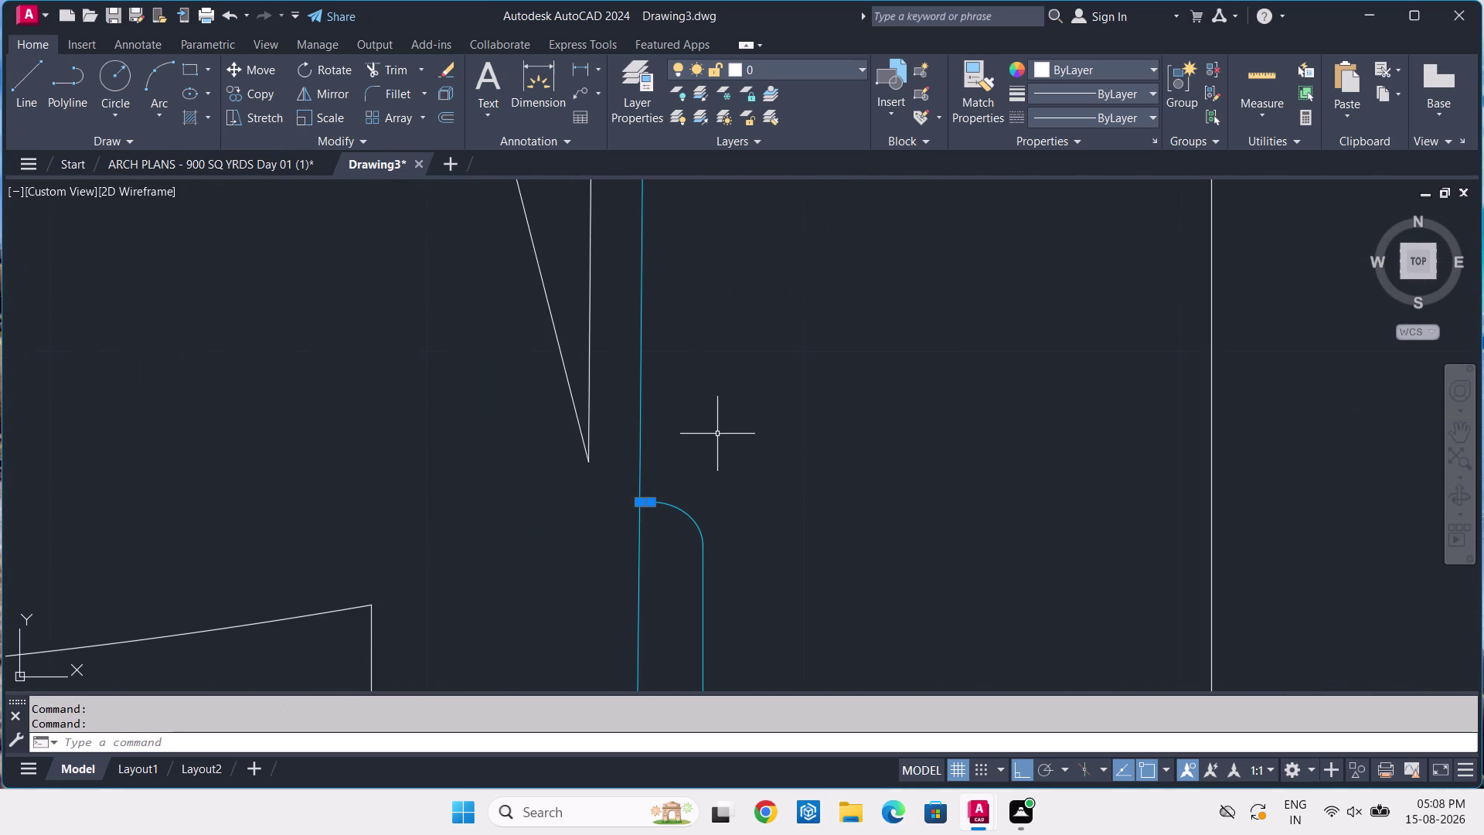
click(840, 73)
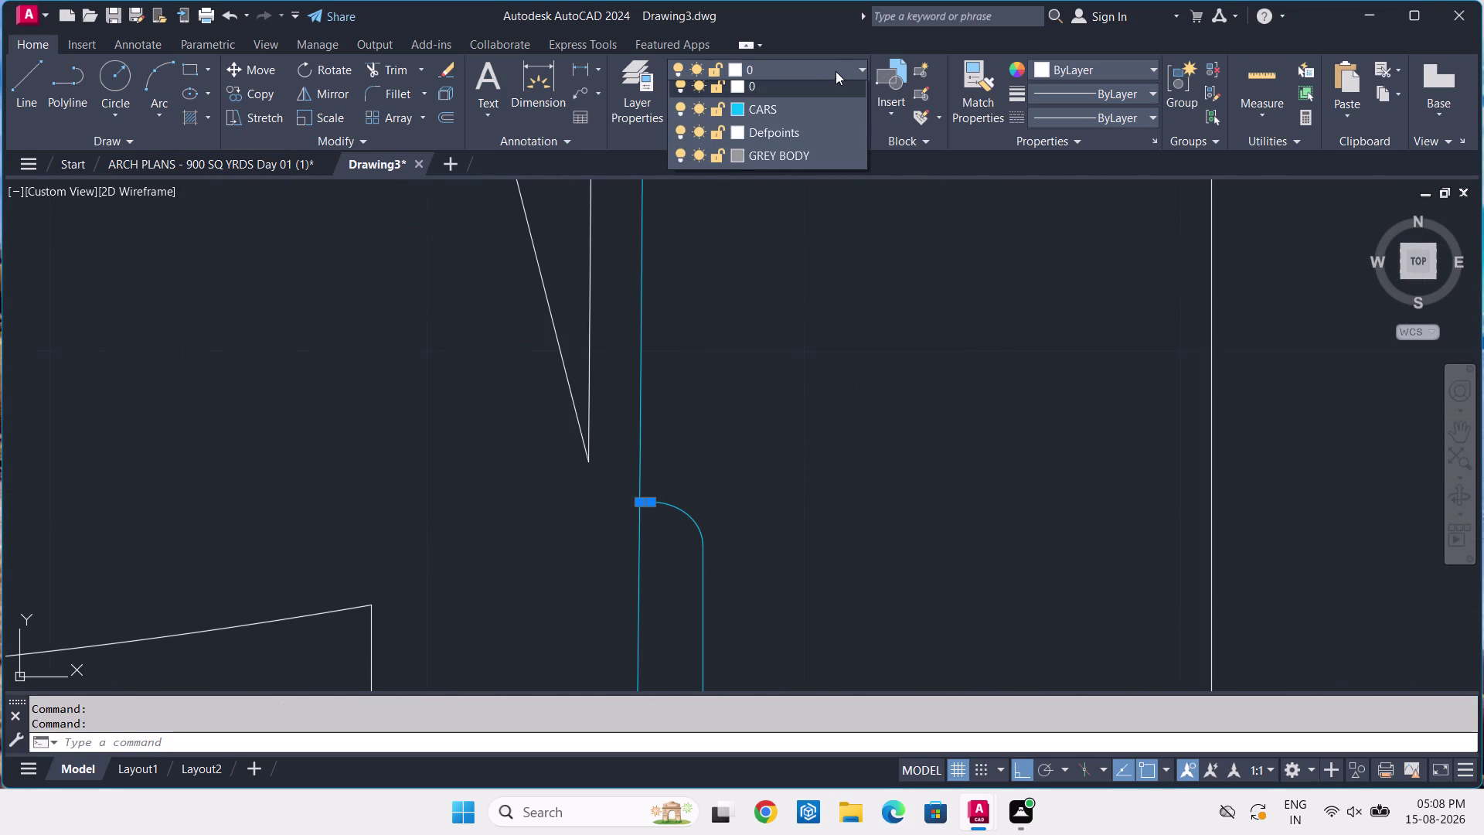
click(821, 112)
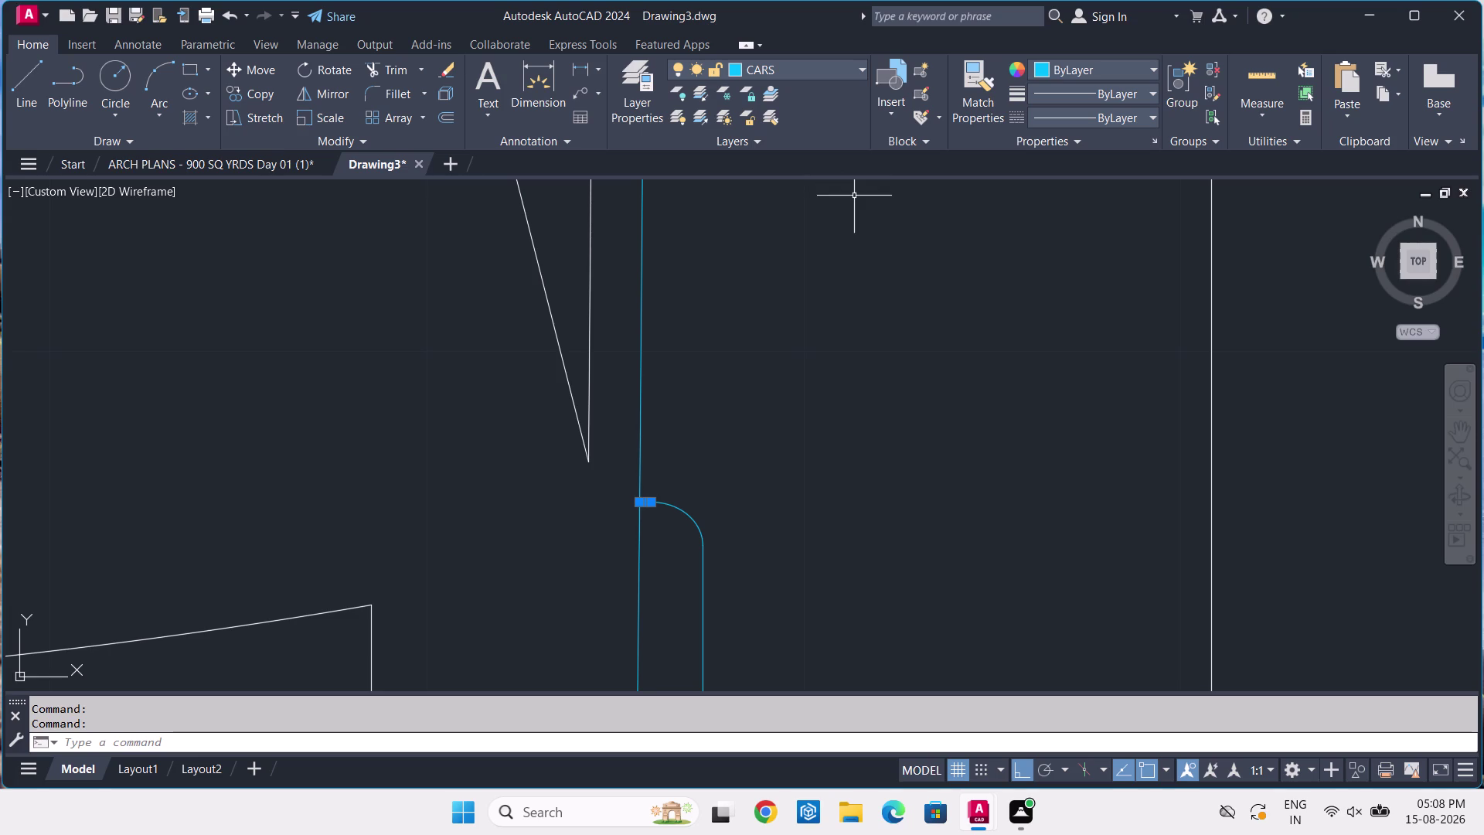
Clear the selection and select car body outlines in the bays beside the lift.
key(Escape)
scroll(down, 3)
scroll(down, 3)
middle_drag(518, 518, 670, 362)
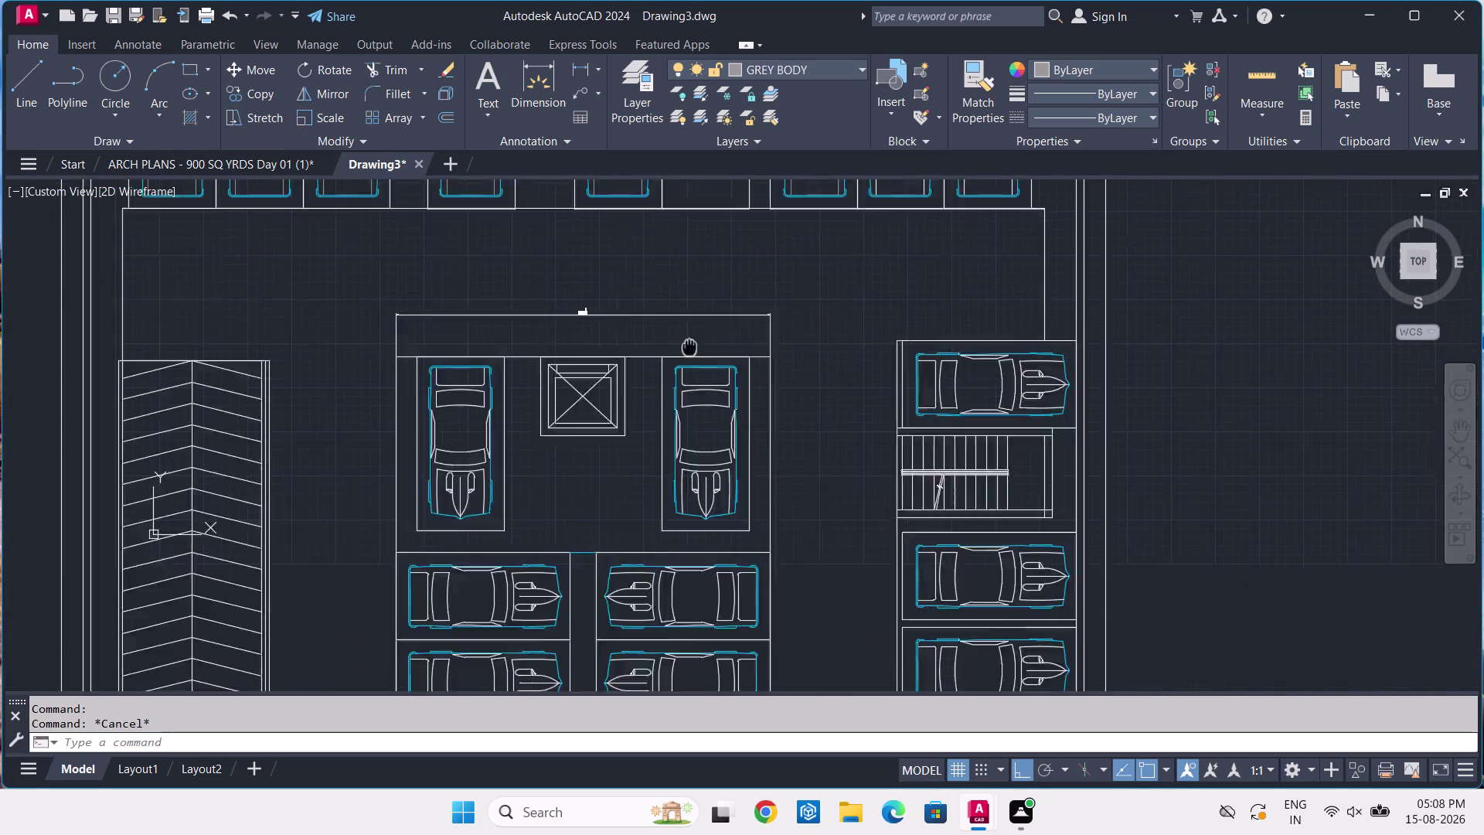
middle_drag(670, 362, 801, 286)
scroll(up, 3)
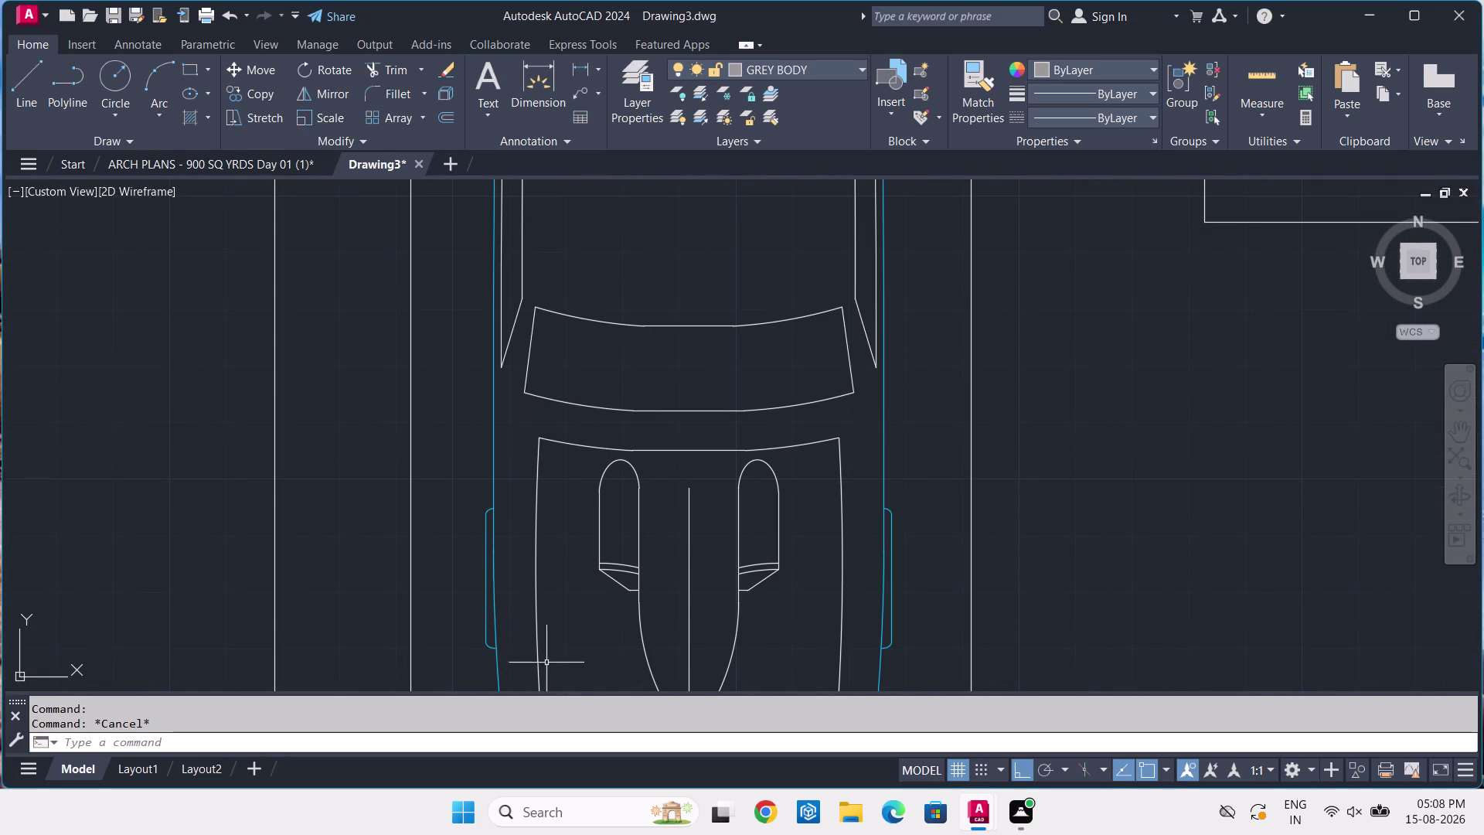
middle_drag(674, 440, 686, 622)
middle_drag(677, 388, 614, 558)
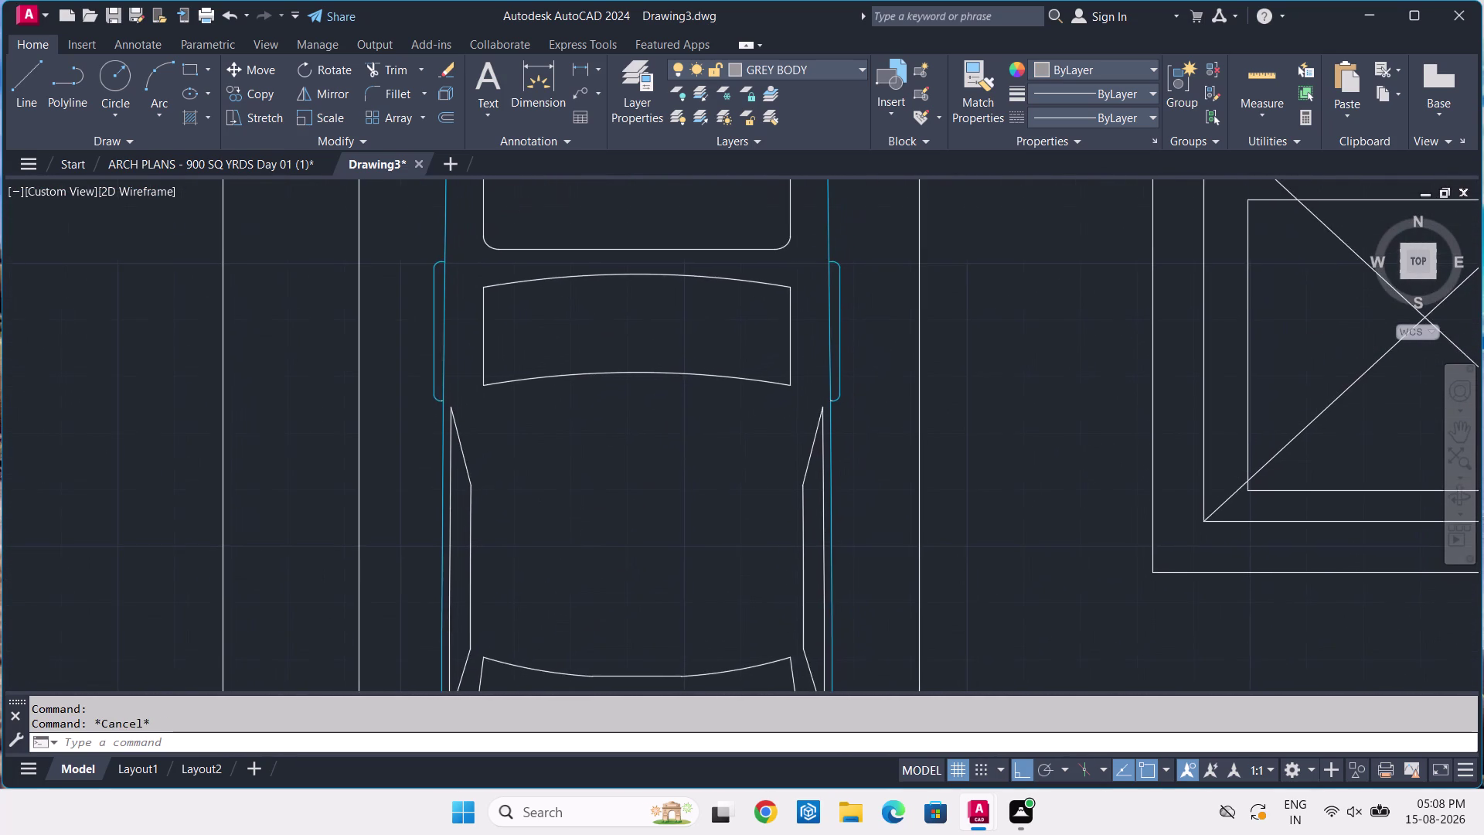
middle_drag(443, 389, 480, 504)
scroll(up, 3)
scroll(up, 3)
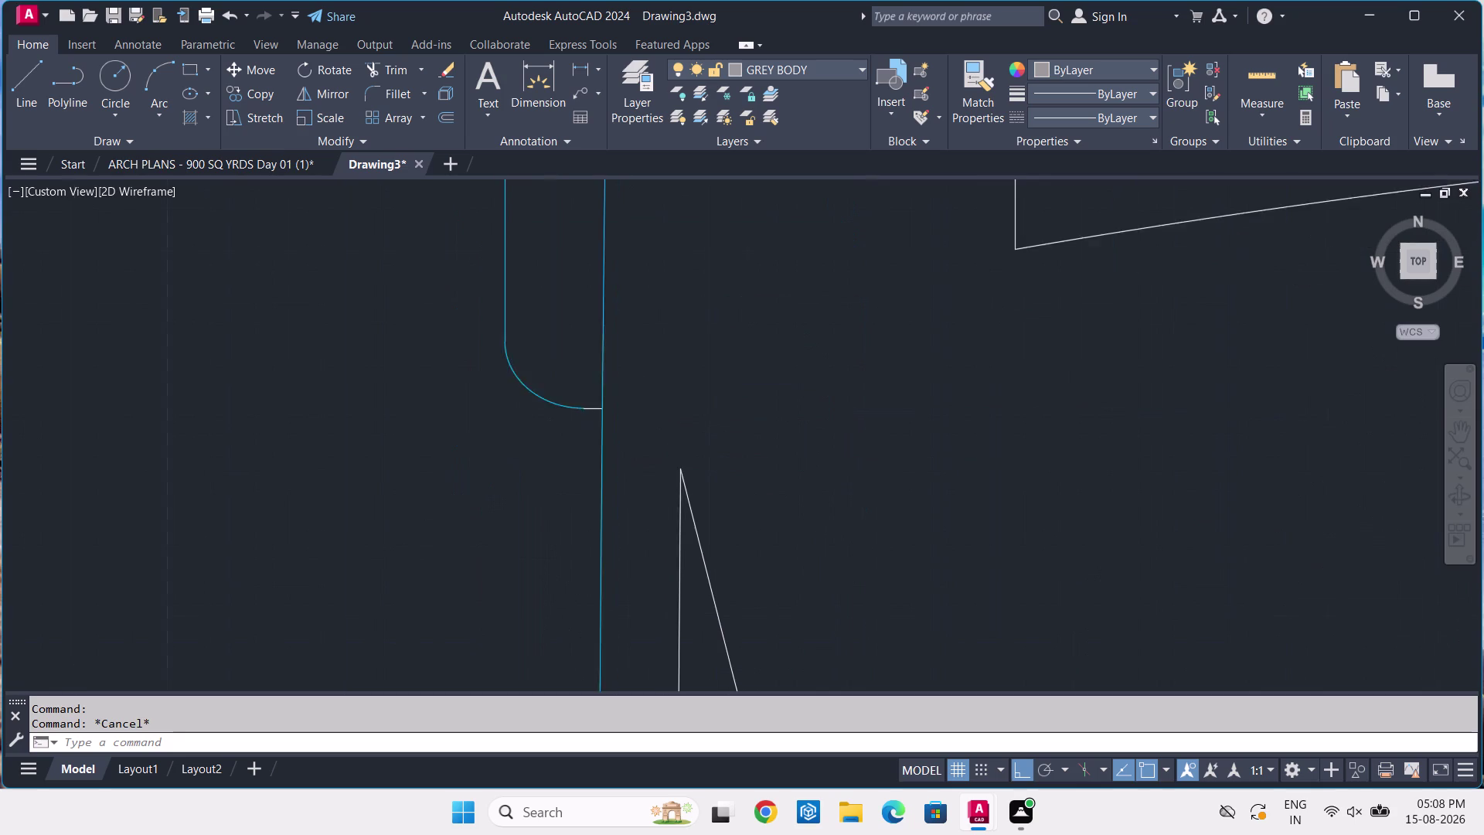
scroll(up, 3)
click(559, 407)
scroll(down, 3)
middle_drag(630, 348, 577, 589)
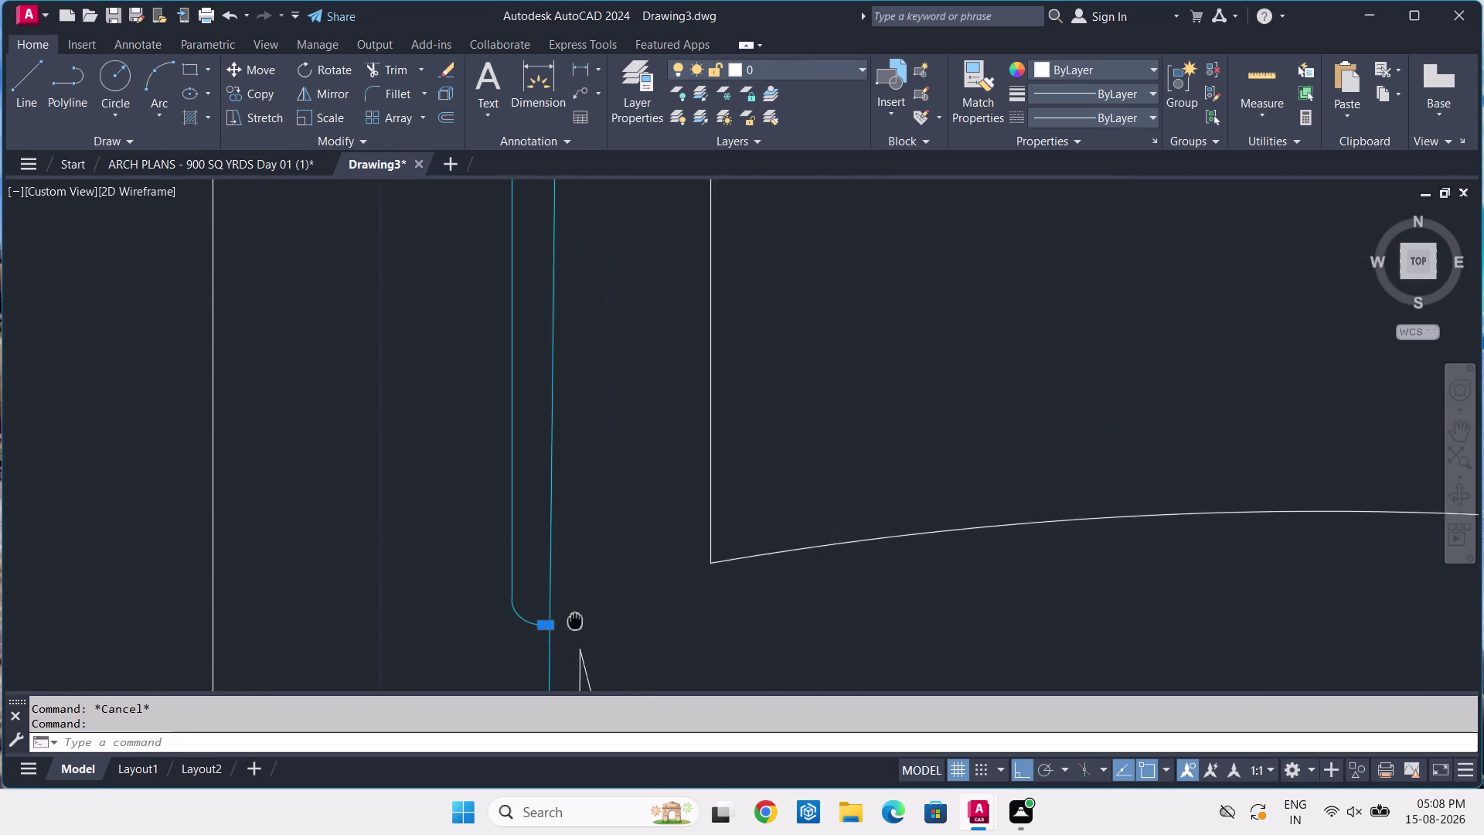
middle_drag(578, 589, 568, 648)
middle_drag(685, 329, 631, 625)
scroll(down, 3)
scroll(down, 3)
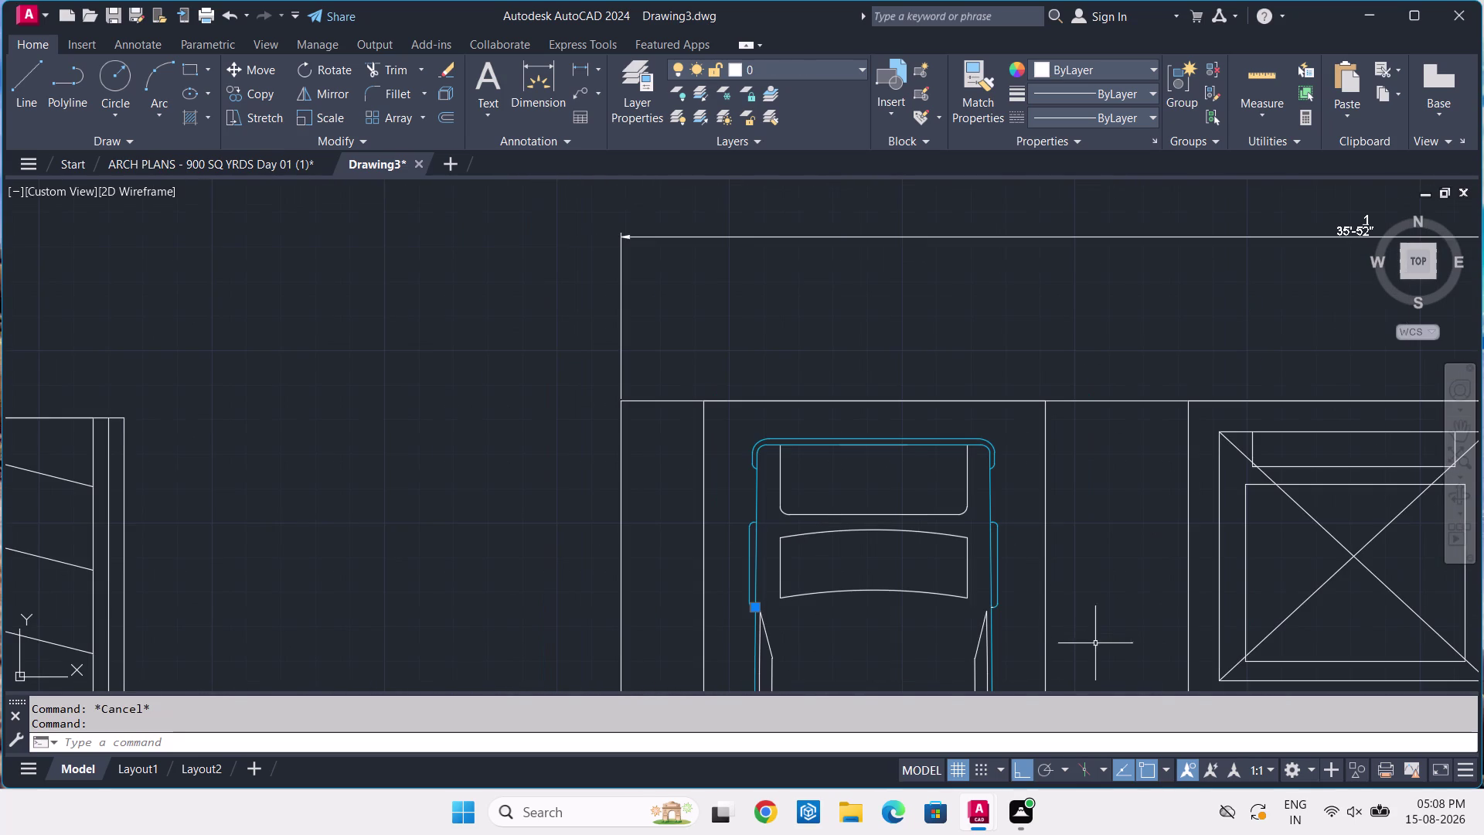
middle_drag(987, 609, 943, 482)
scroll(up, 3)
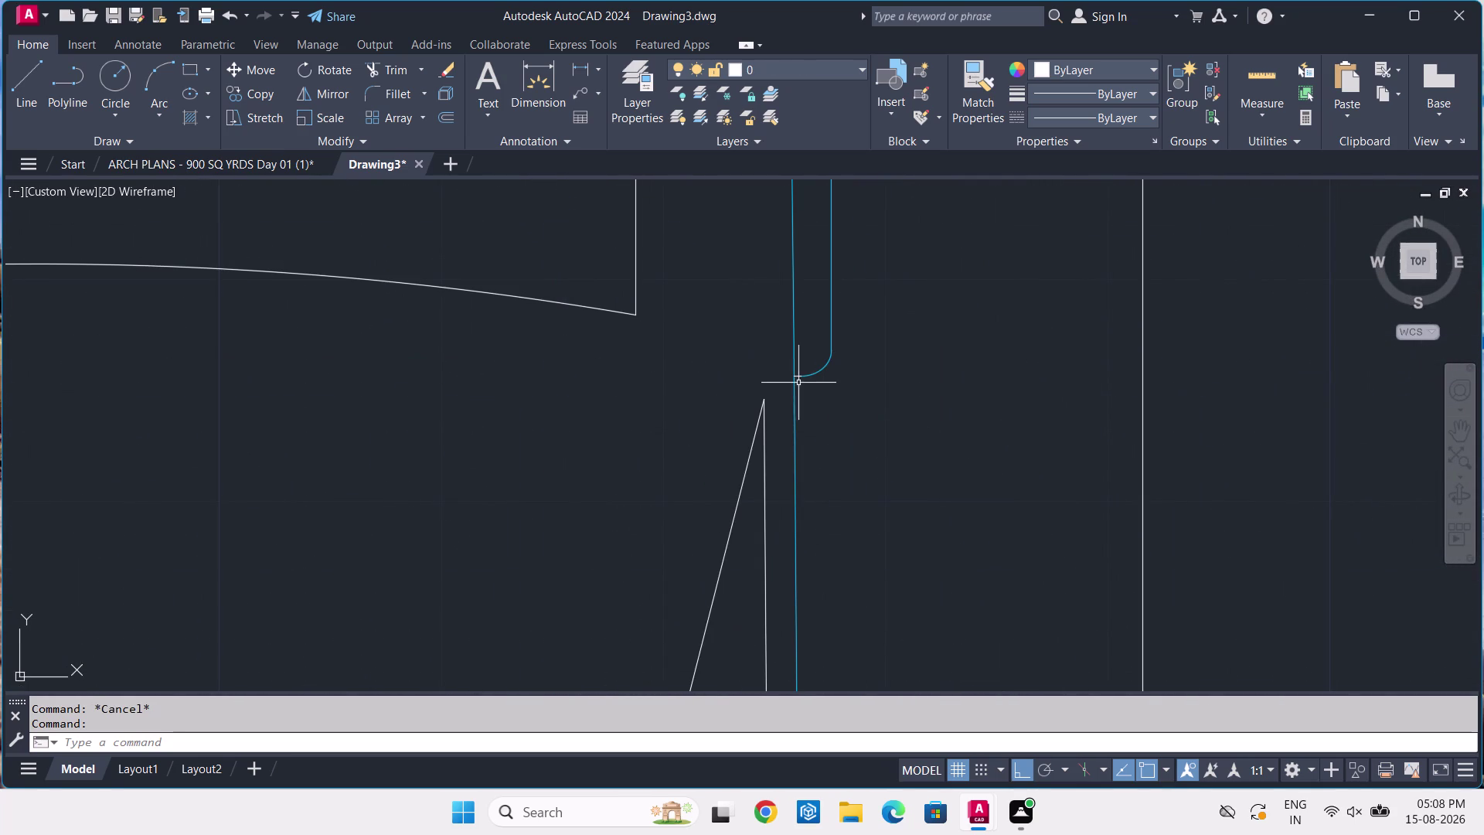
click(796, 378)
Select a car's blue outline near the lift and check its layer in the Layer dropdown.
scroll(down, 3)
scroll(down, 3)
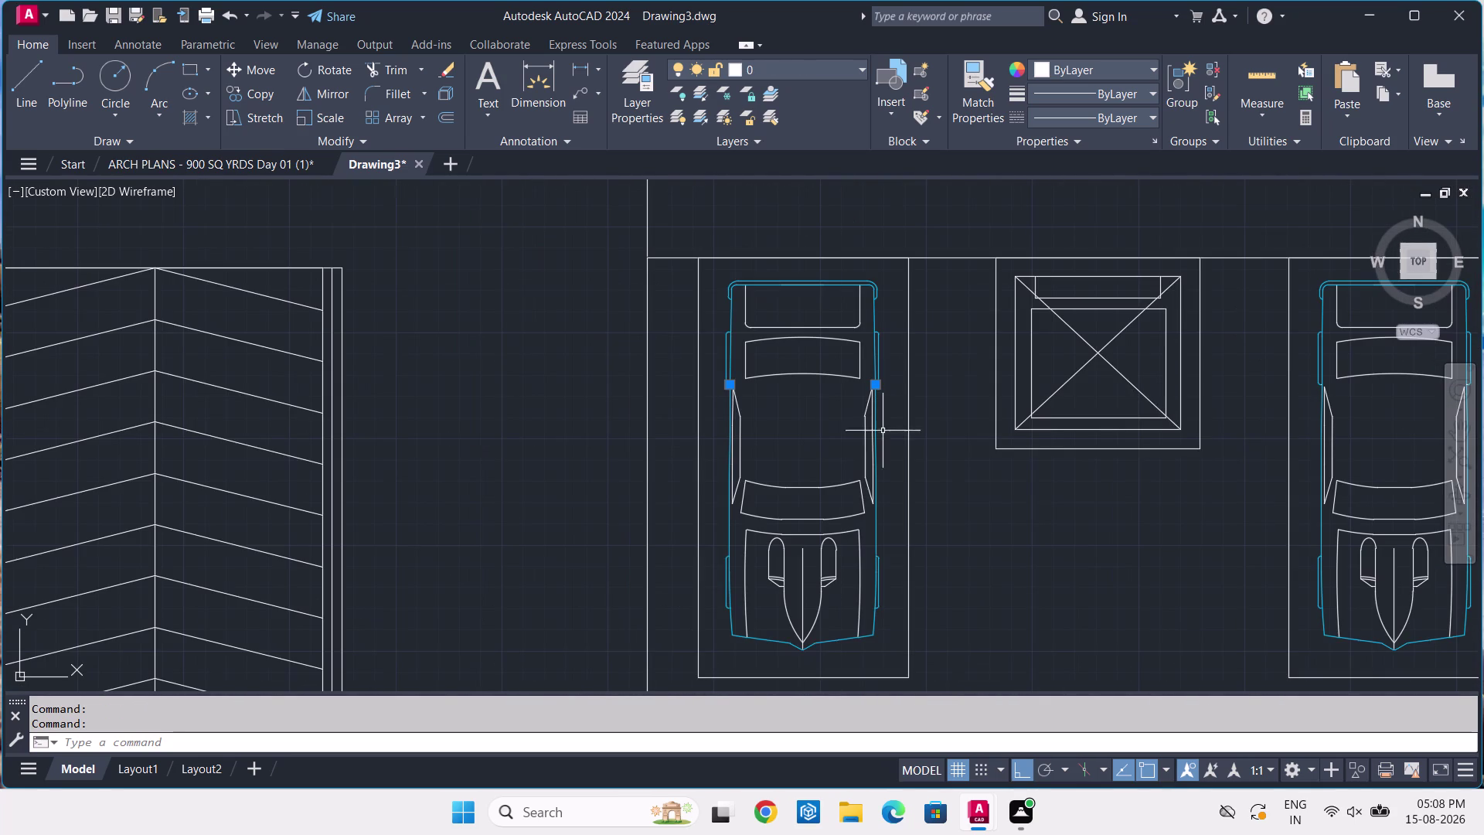
middle_drag(893, 567, 901, 493)
scroll(up, 3)
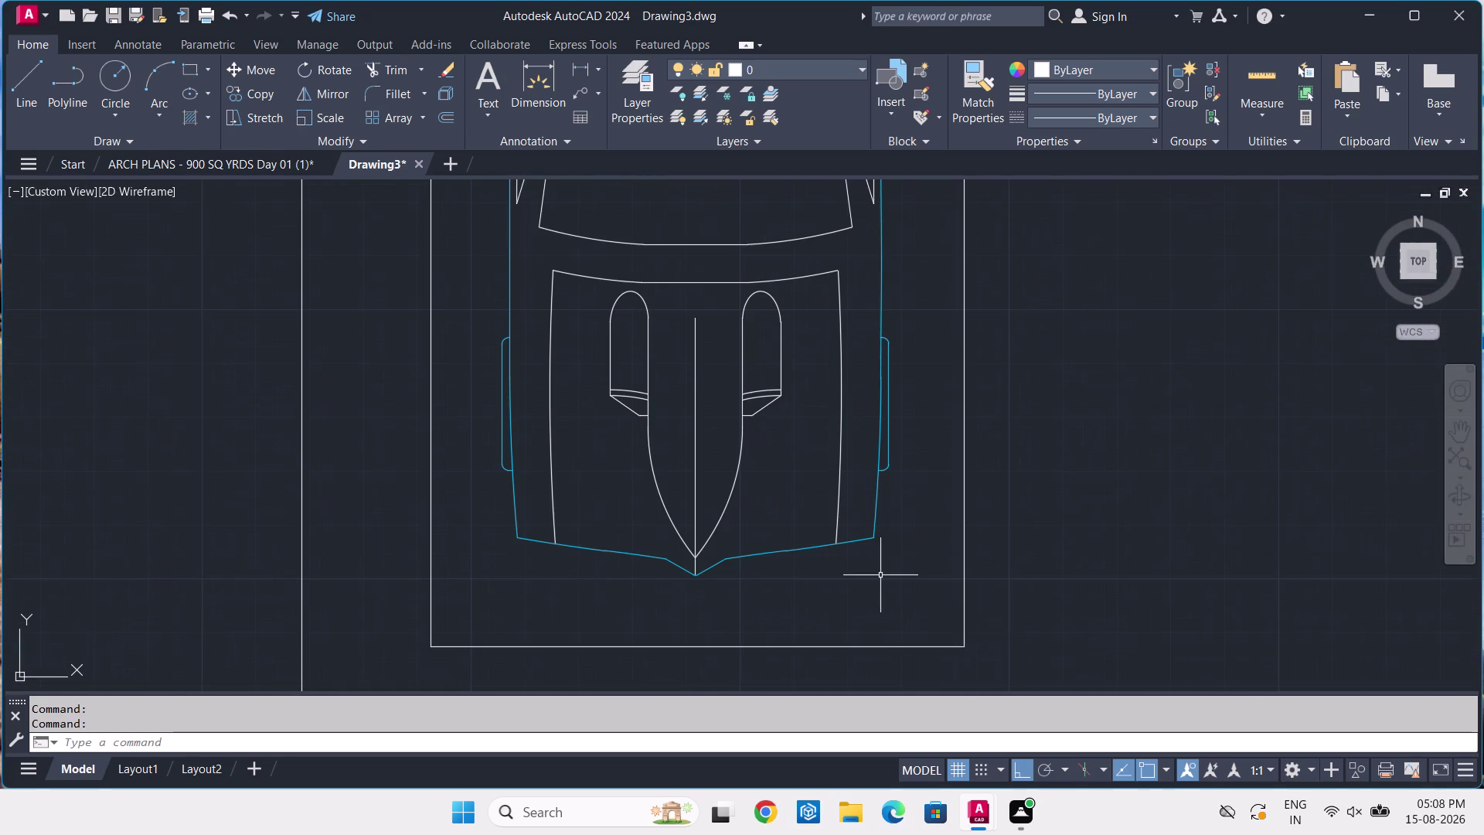
middle_drag(1018, 497, 615, 596)
scroll(down, 3)
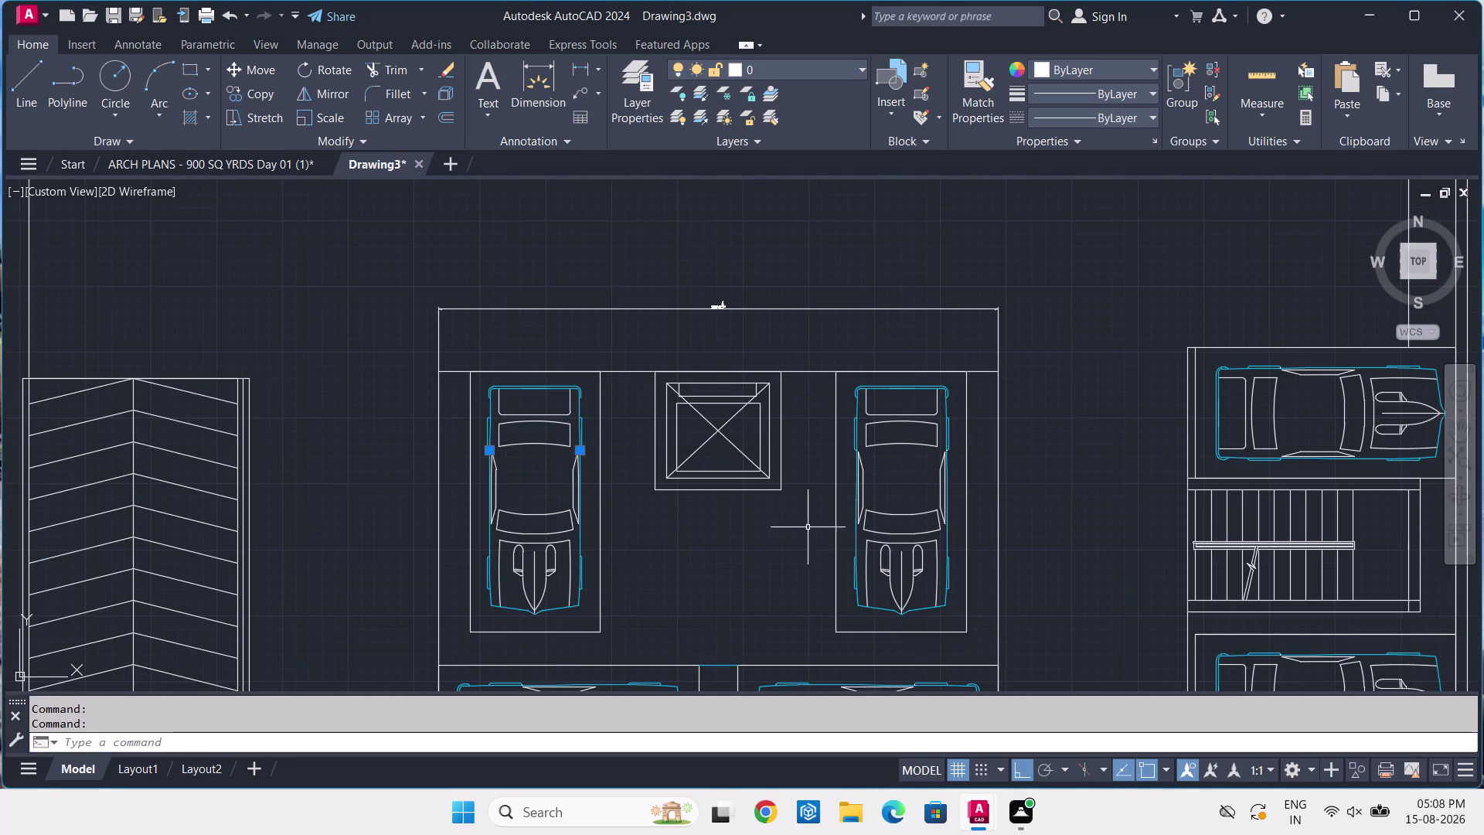
scroll(up, 3)
scroll(up, 3)
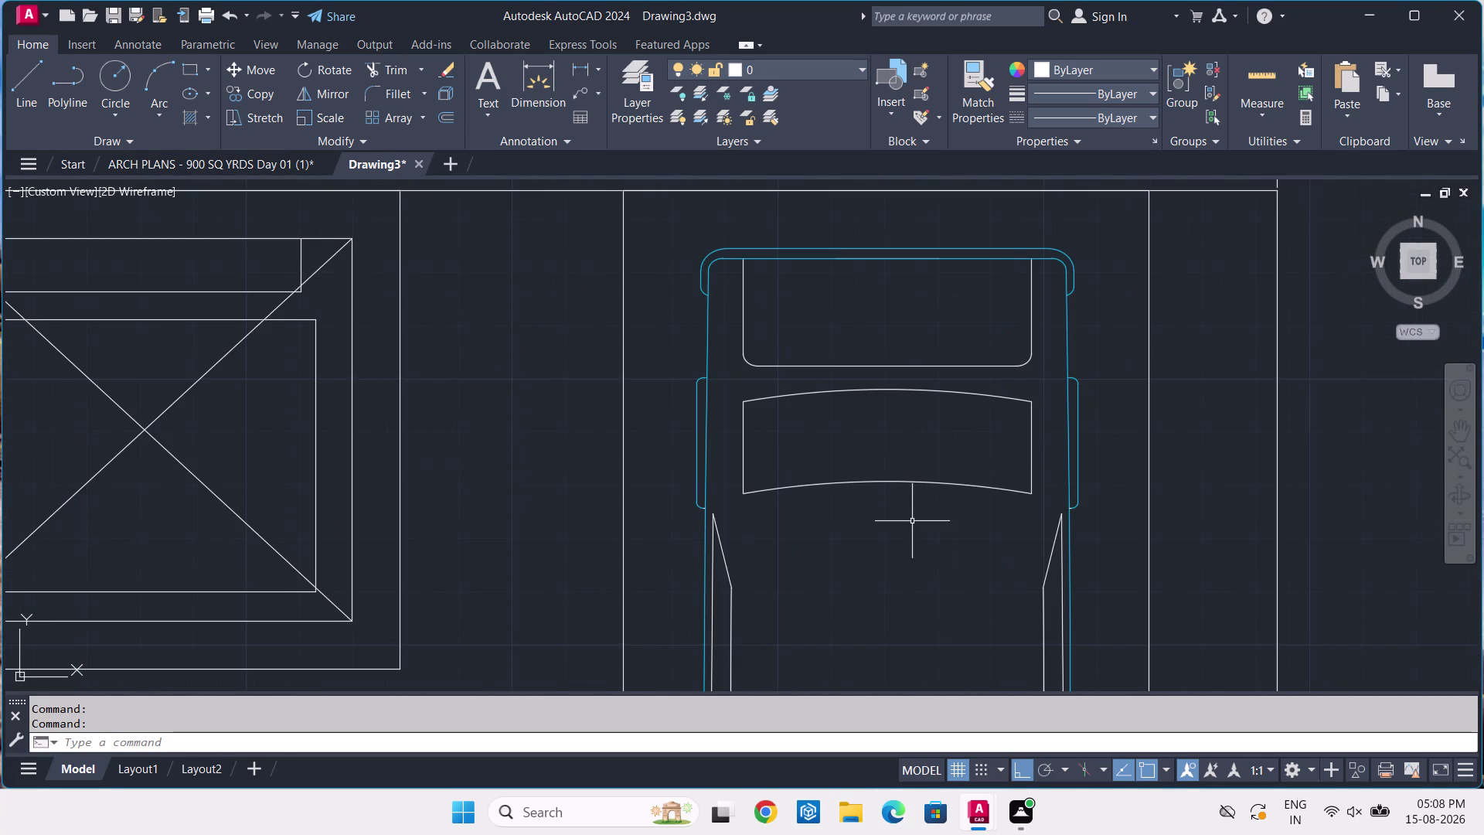
middle_drag(921, 515, 908, 449)
scroll(up, 3)
scroll(up, 3)
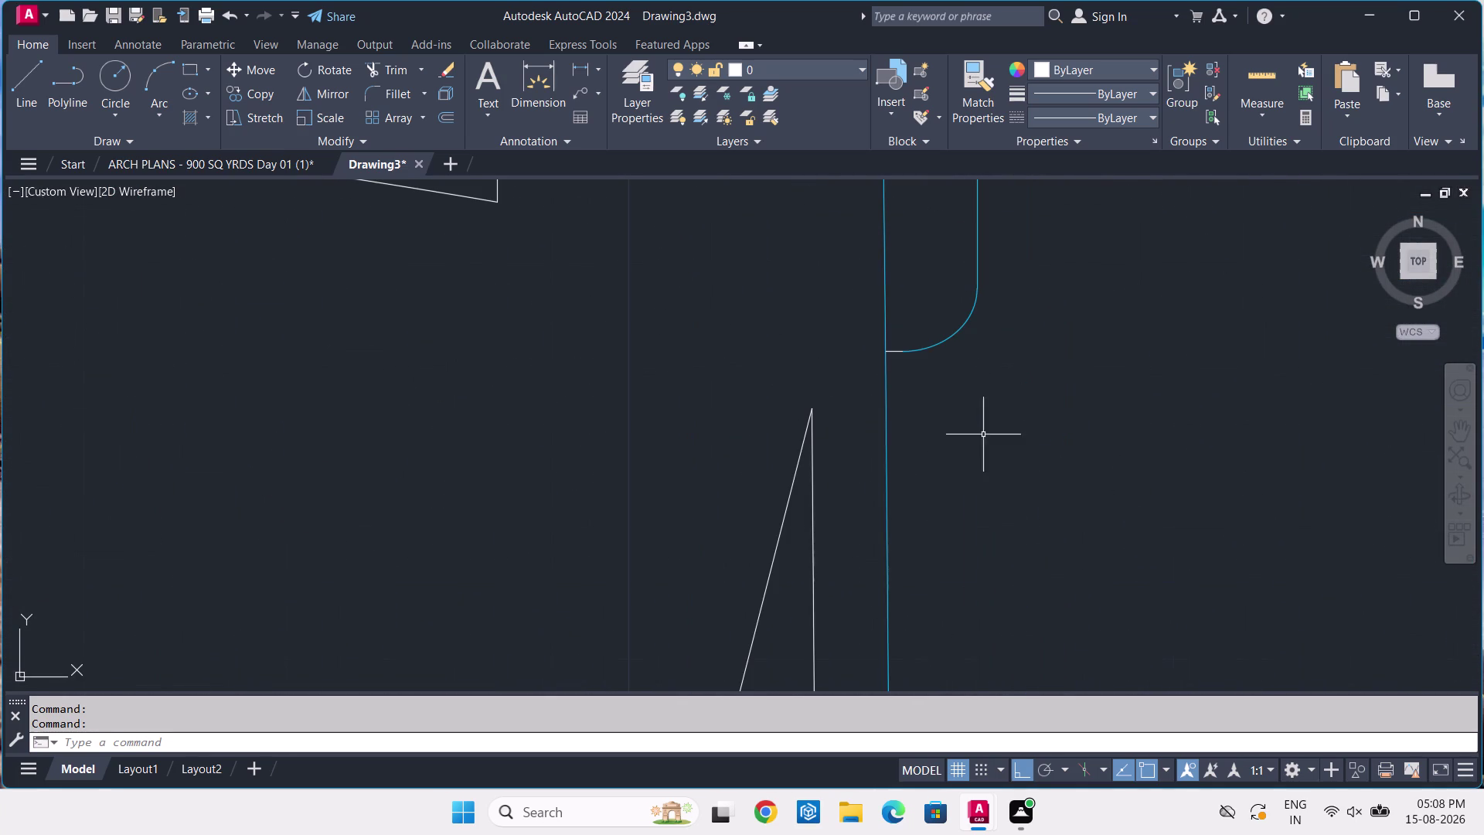
click(895, 351)
scroll(down, 3)
middle_drag(514, 394, 754, 527)
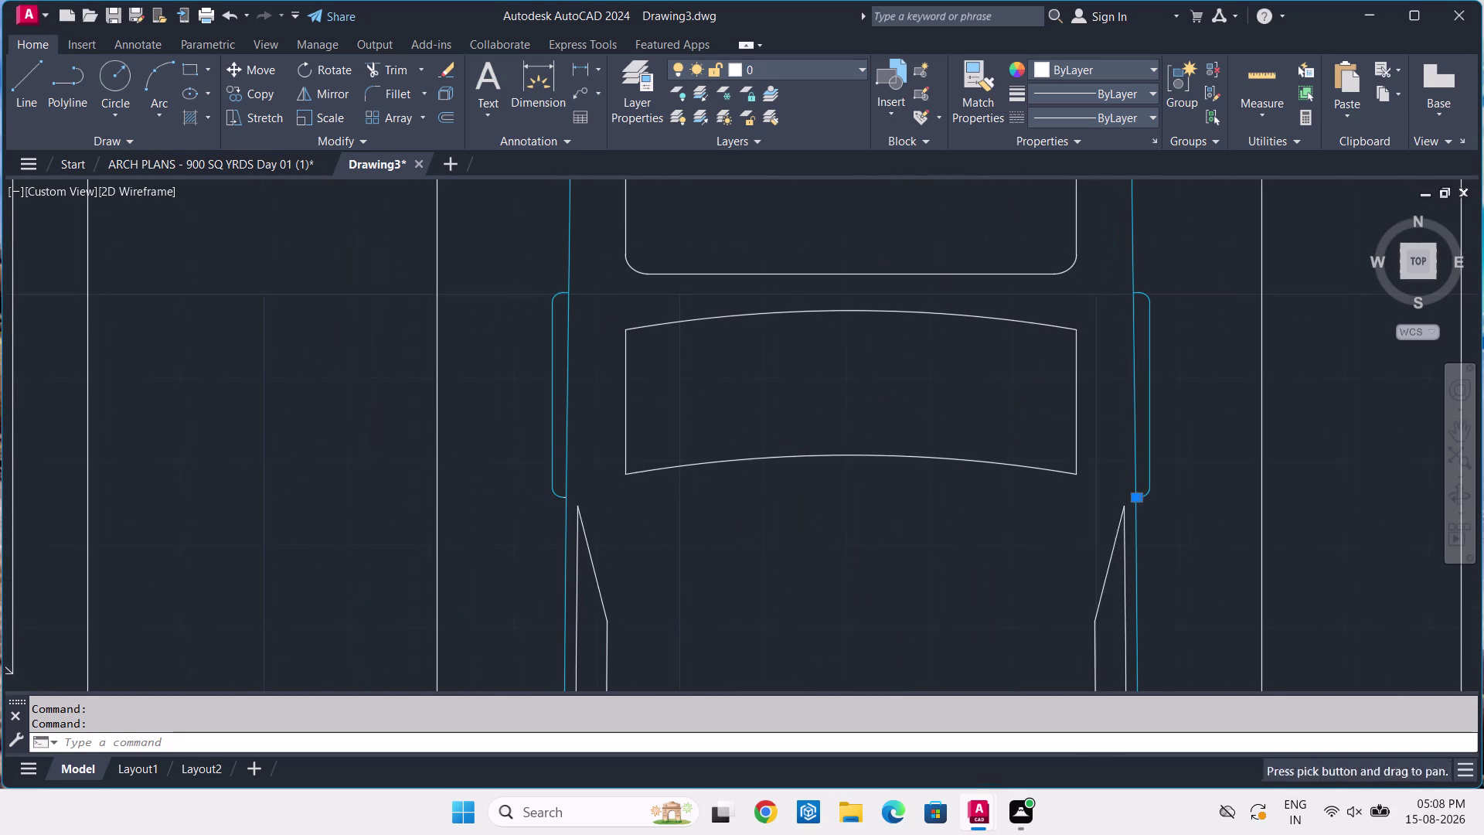
scroll(up, 3)
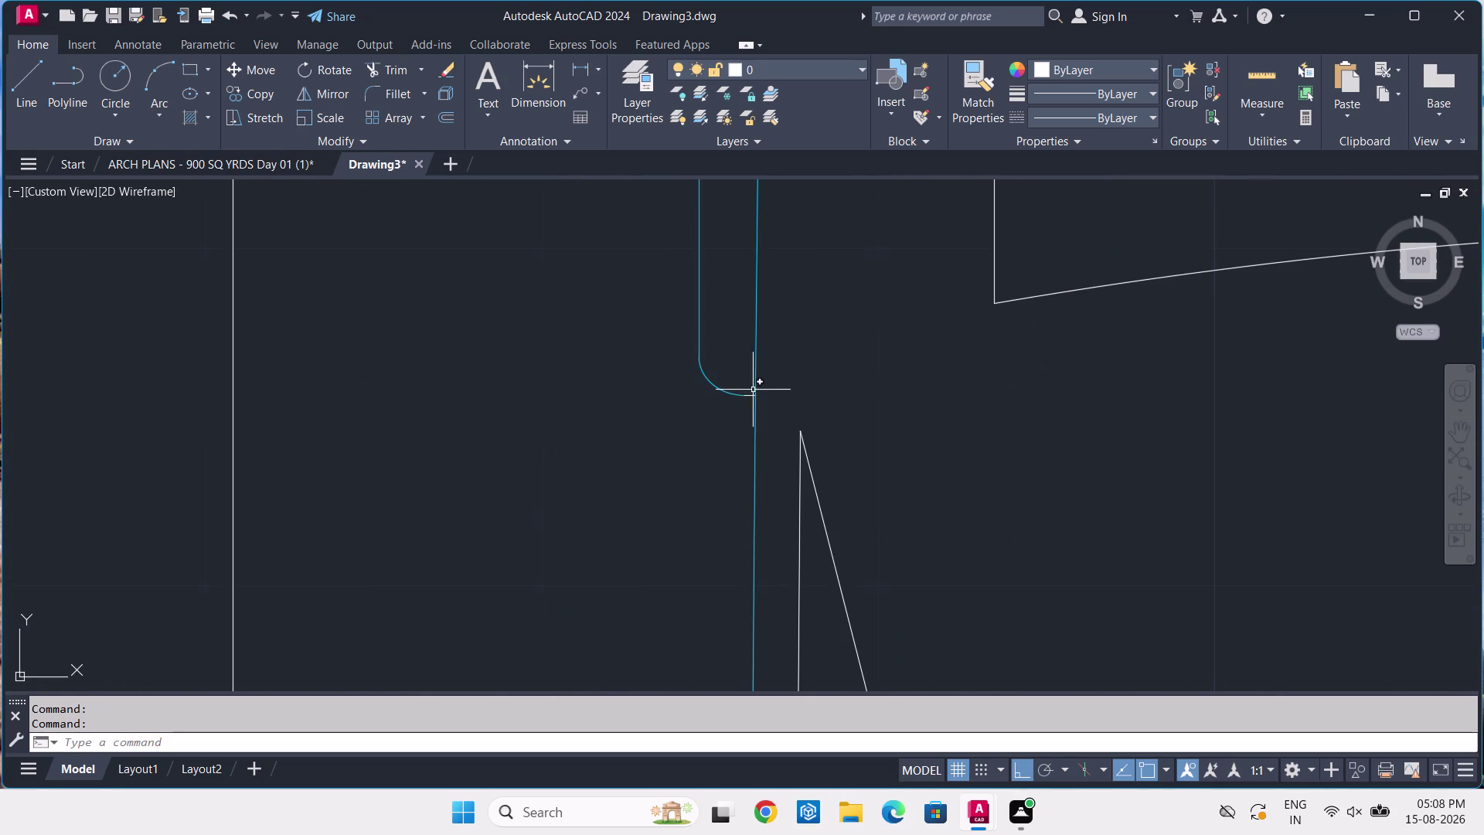
click(746, 398)
click(779, 60)
click(777, 107)
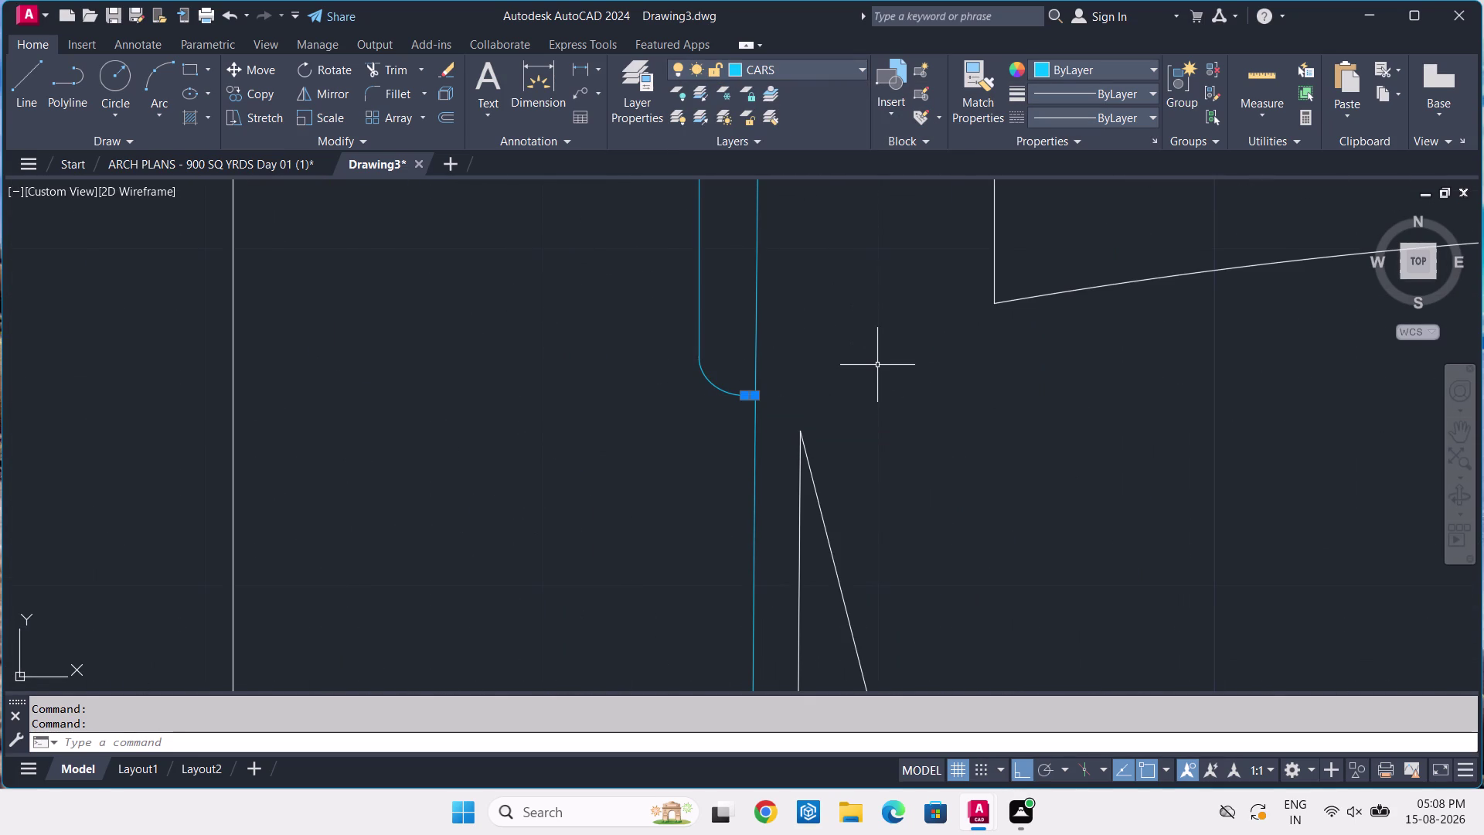
Clear the selection, set GREY BODY as the current layer, and zoom out.
key(Escape)
click(815, 71)
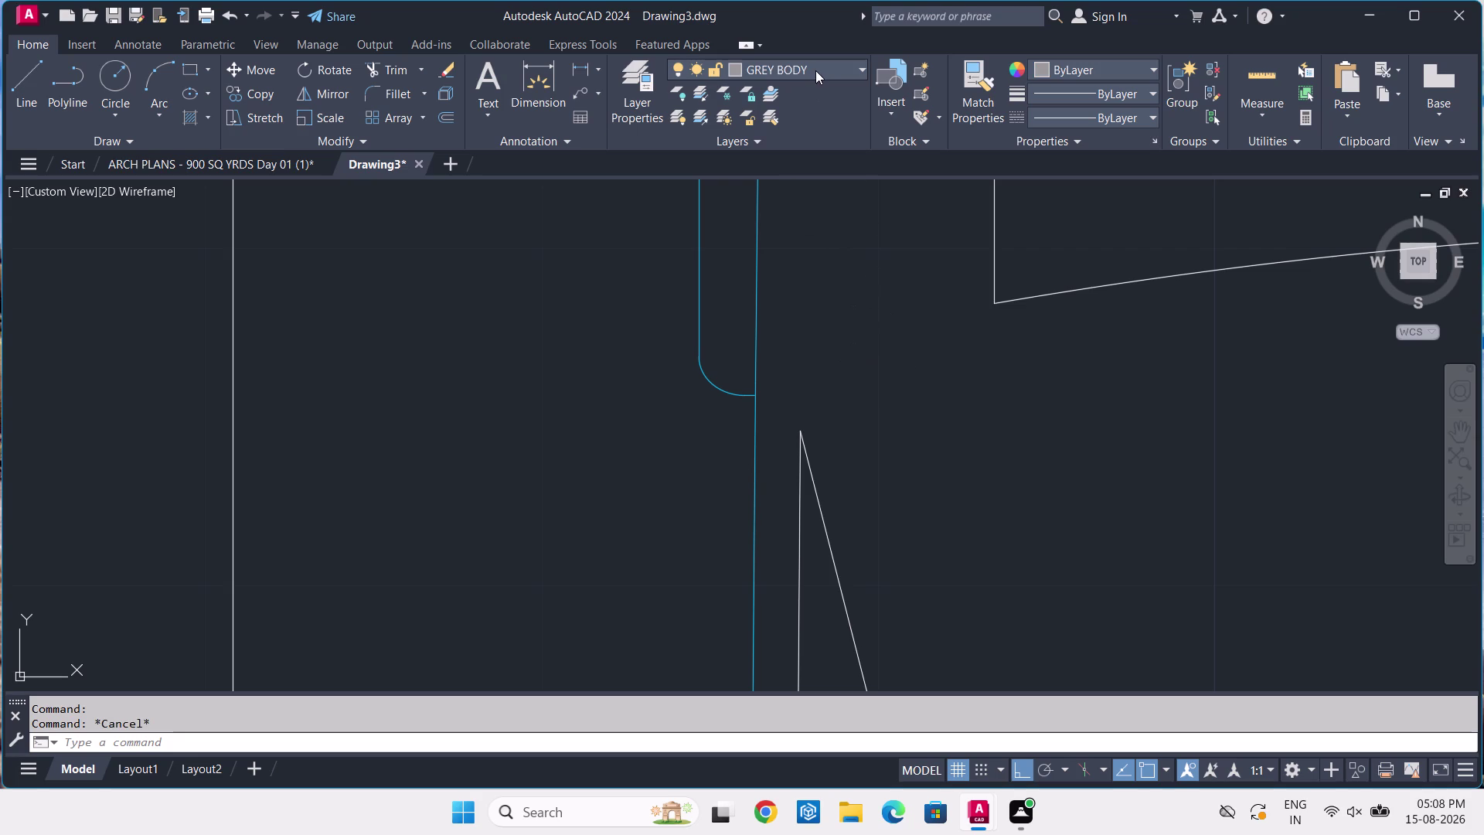
click(729, 76)
scroll(down, 3)
scroll(down, 3)
scroll(down, 3)
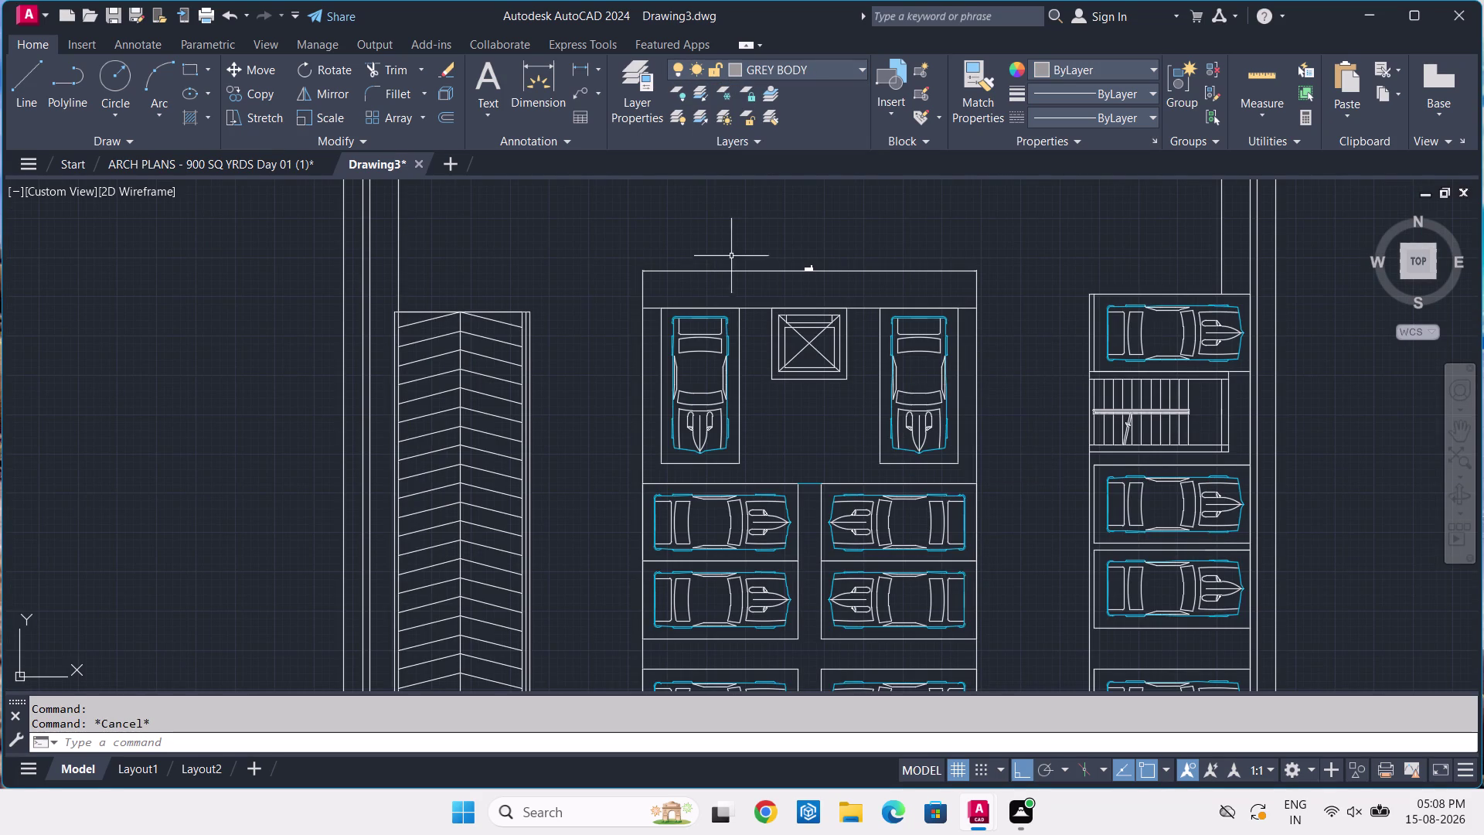
Try a new colour for layer 0 from the Layer dropdown, then undo it.
click(797, 74)
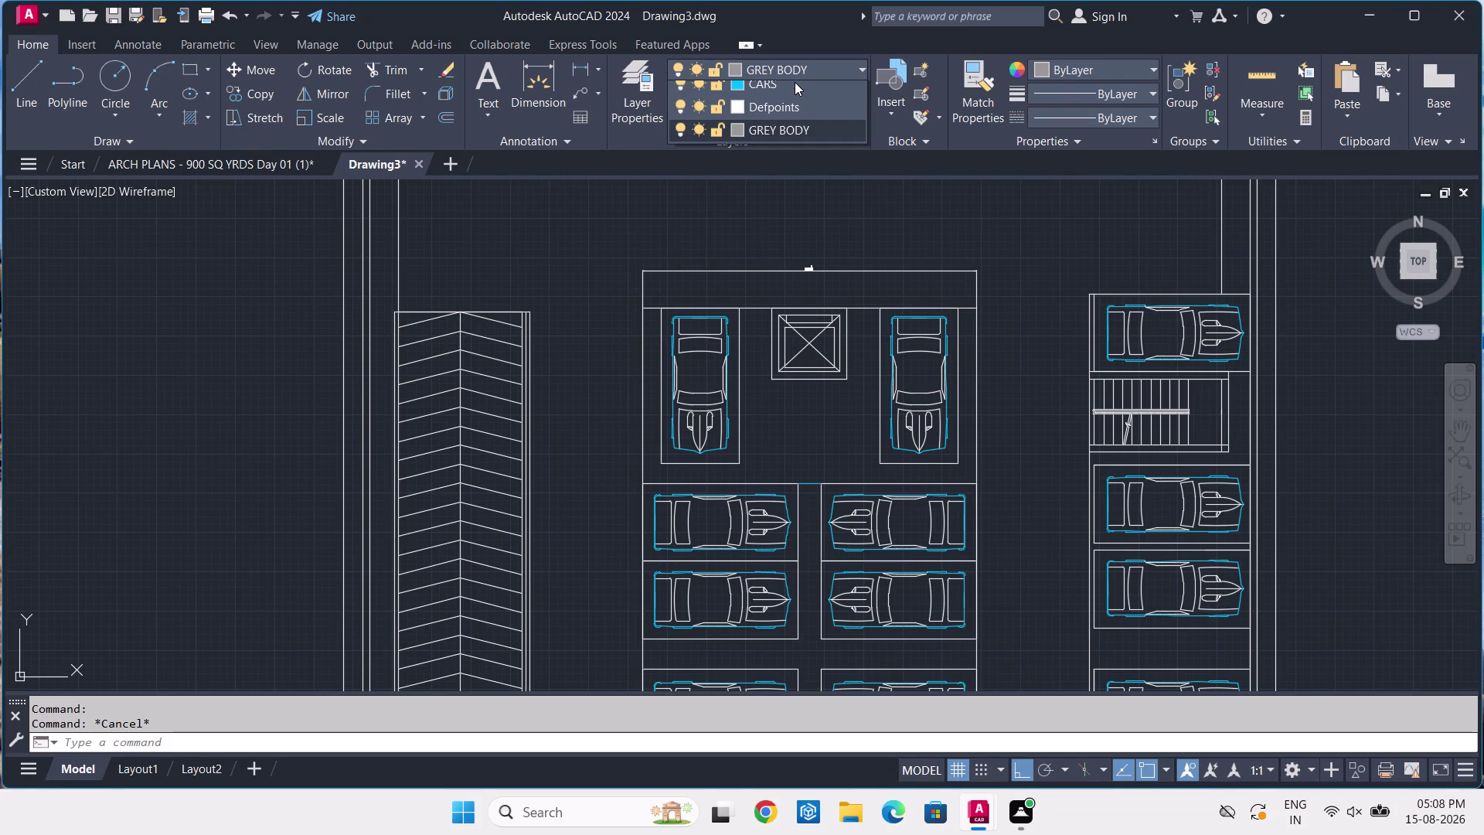
click(794, 82)
click(744, 91)
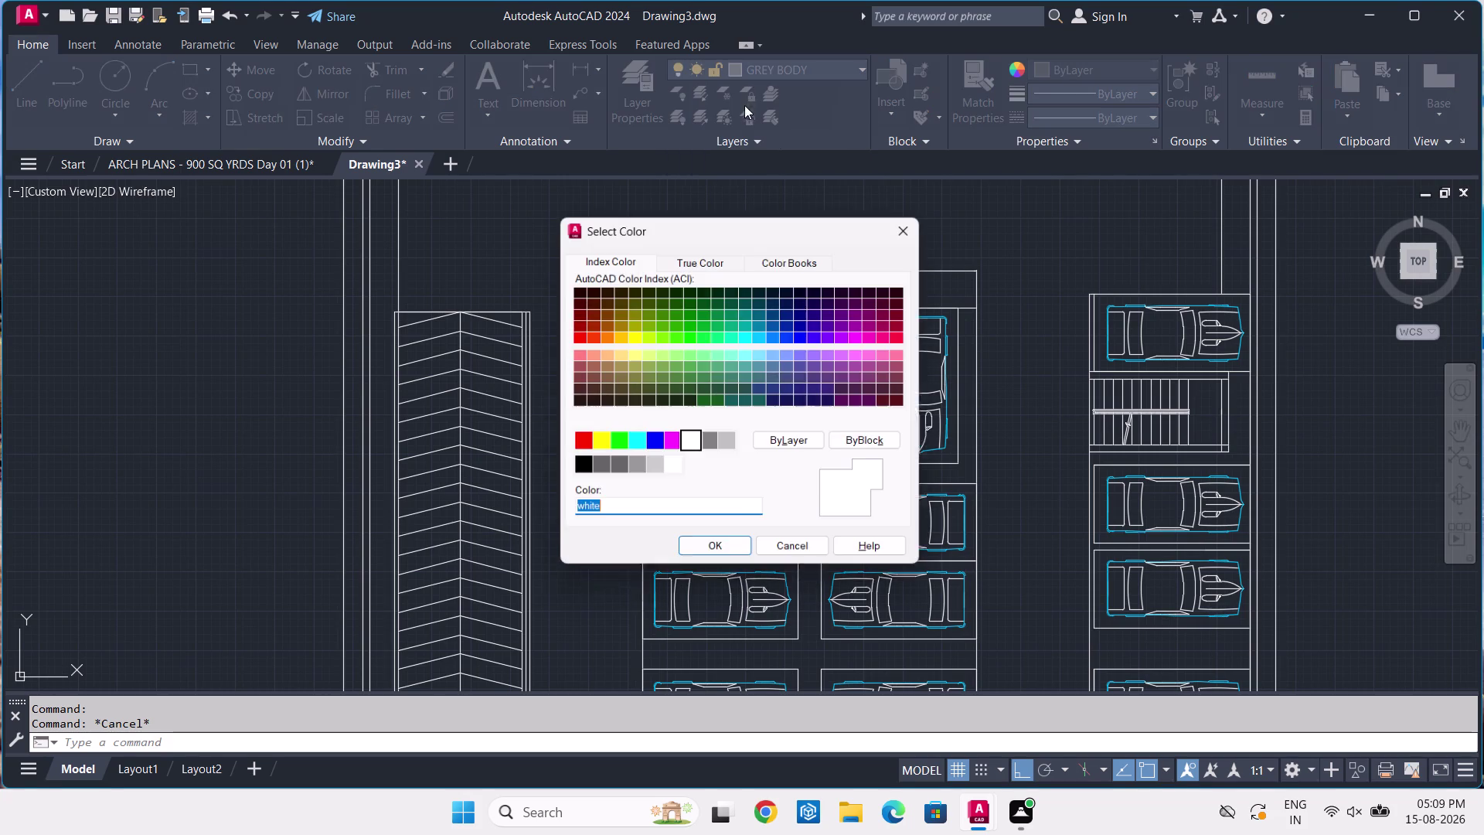
click(767, 334)
click(734, 549)
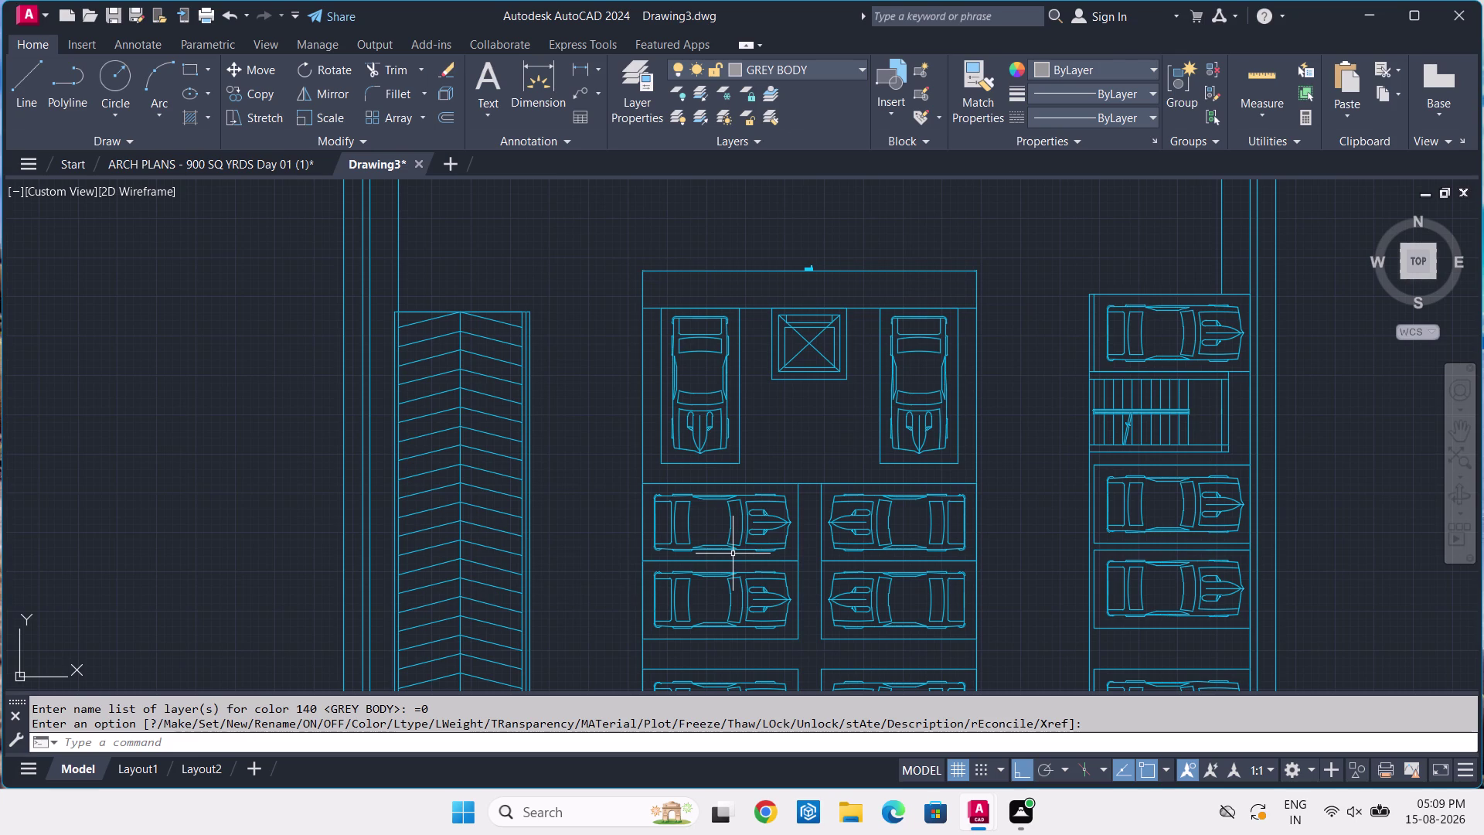
key(ctrl+z)
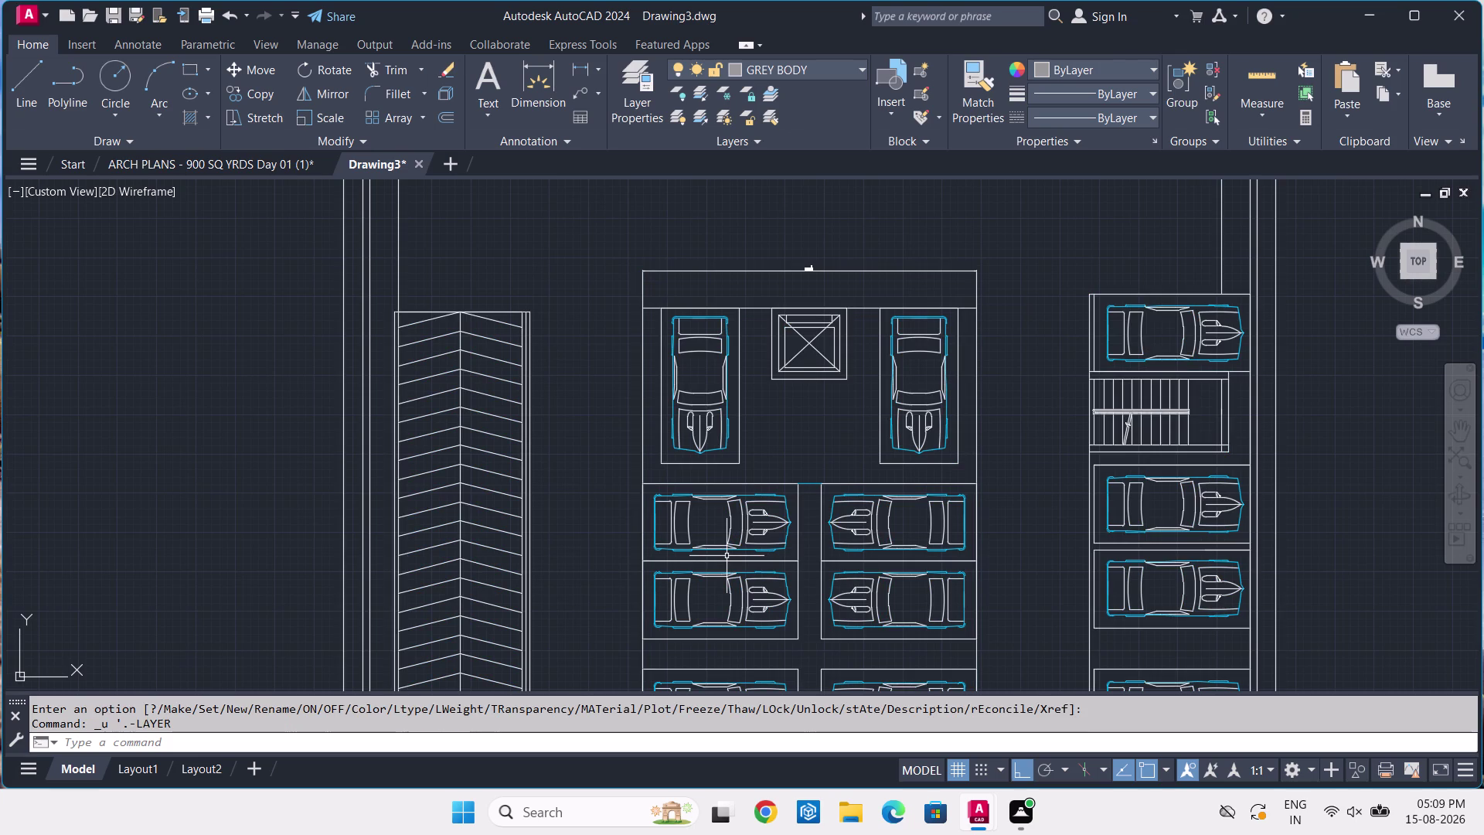
Pan the parking layout and switch to the ARCH PLANS - 900 SQ YRDS Day 01 (1) drawing.
scroll(up, 3)
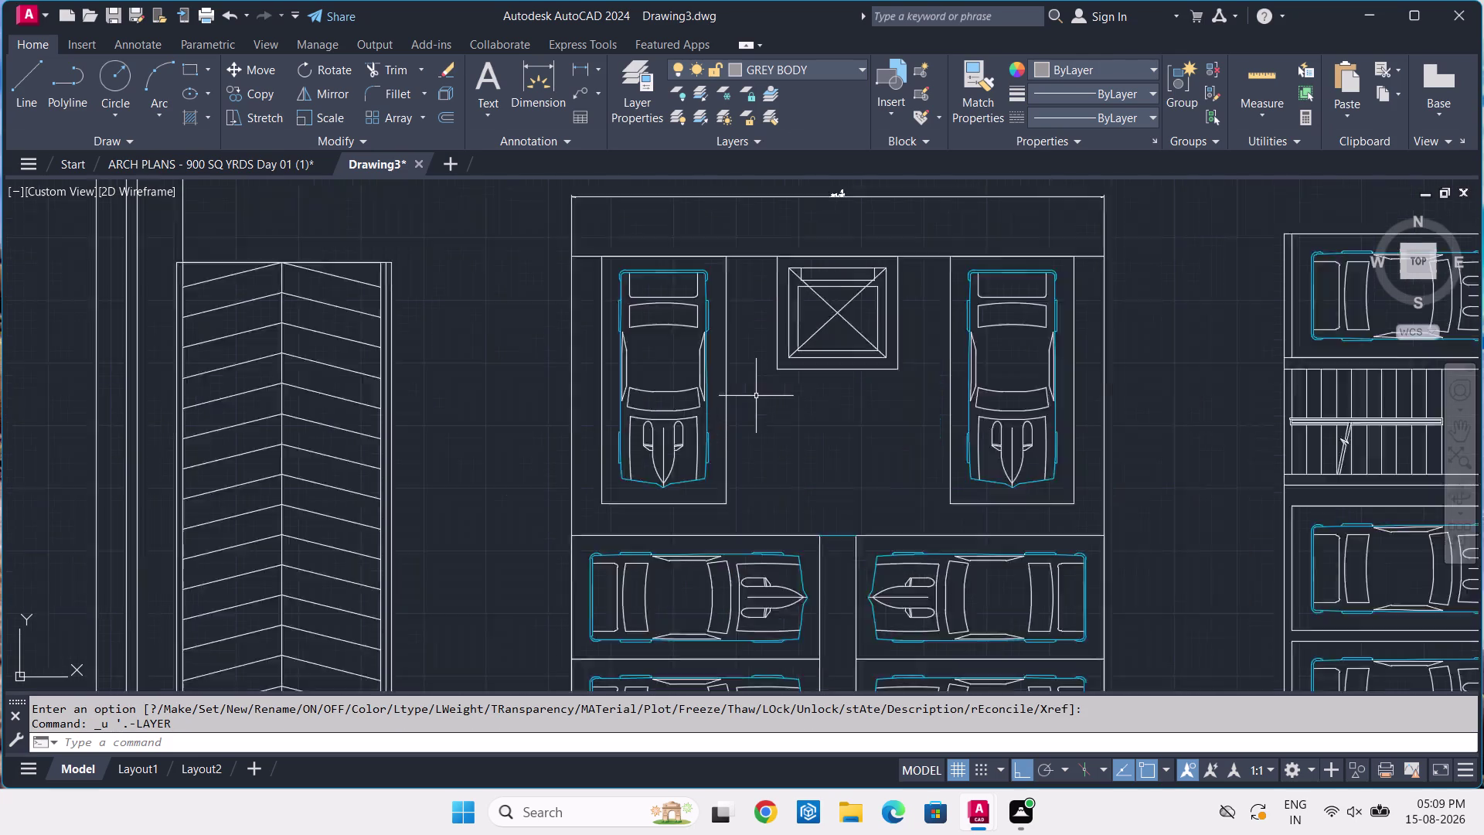
scroll(up, 3)
scroll(down, 3)
middle_drag(756, 396, 770, 487)
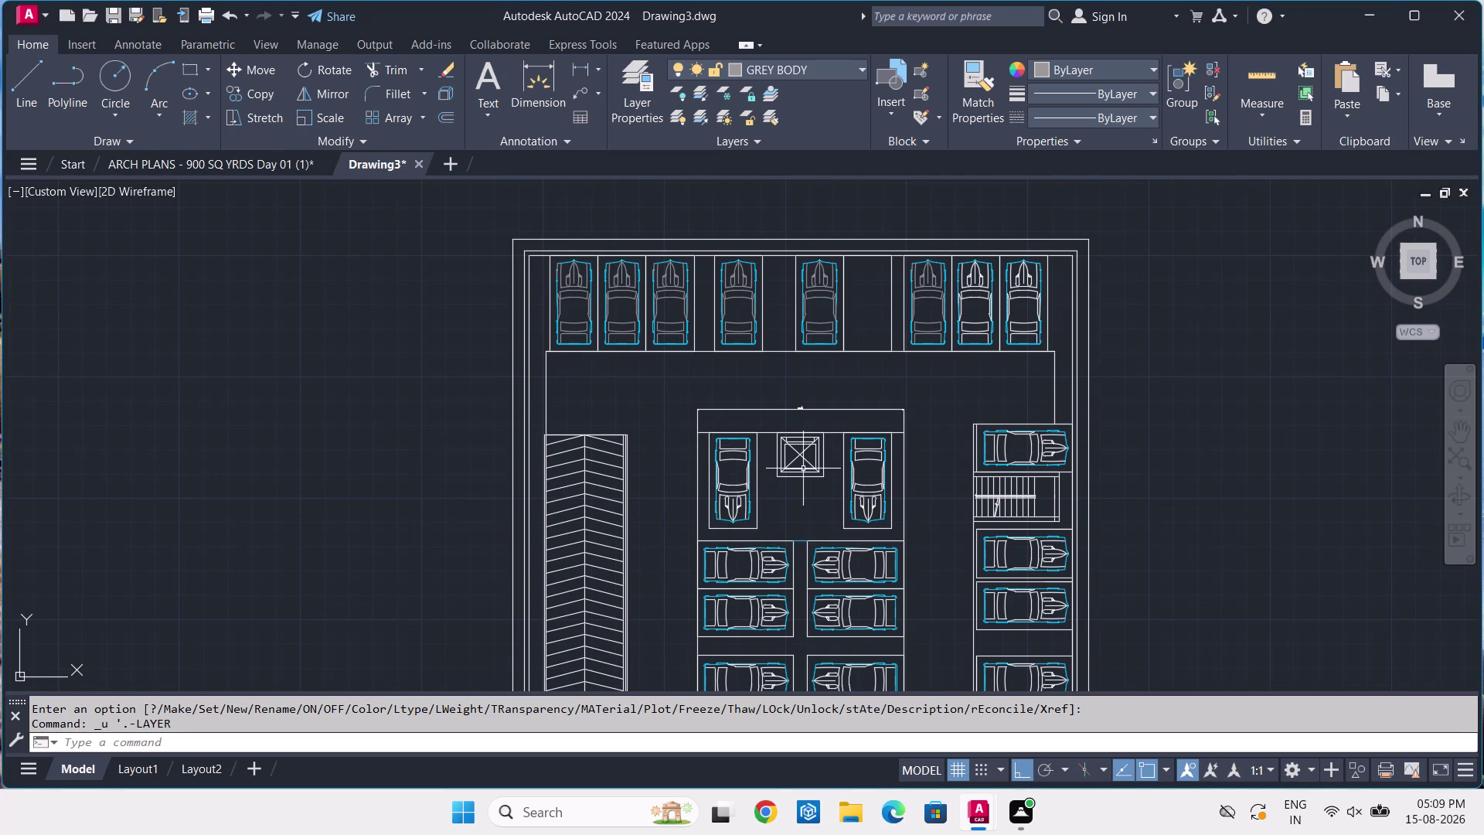
click(274, 155)
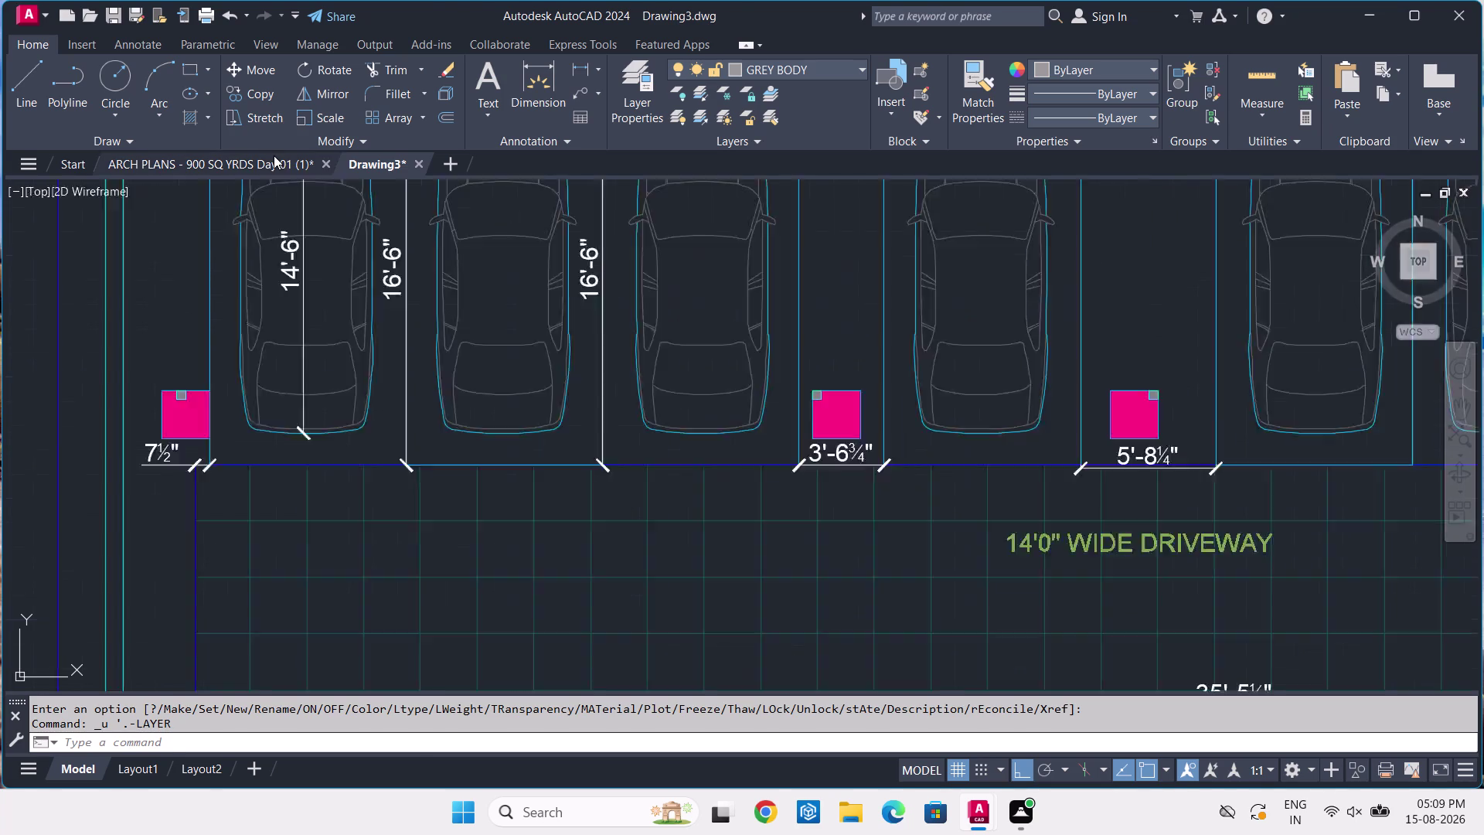
Pan around the reference cellar floor plan, then return to the Drawing3 parking layout.
scroll(down, 3)
middle_drag(523, 417, 580, 356)
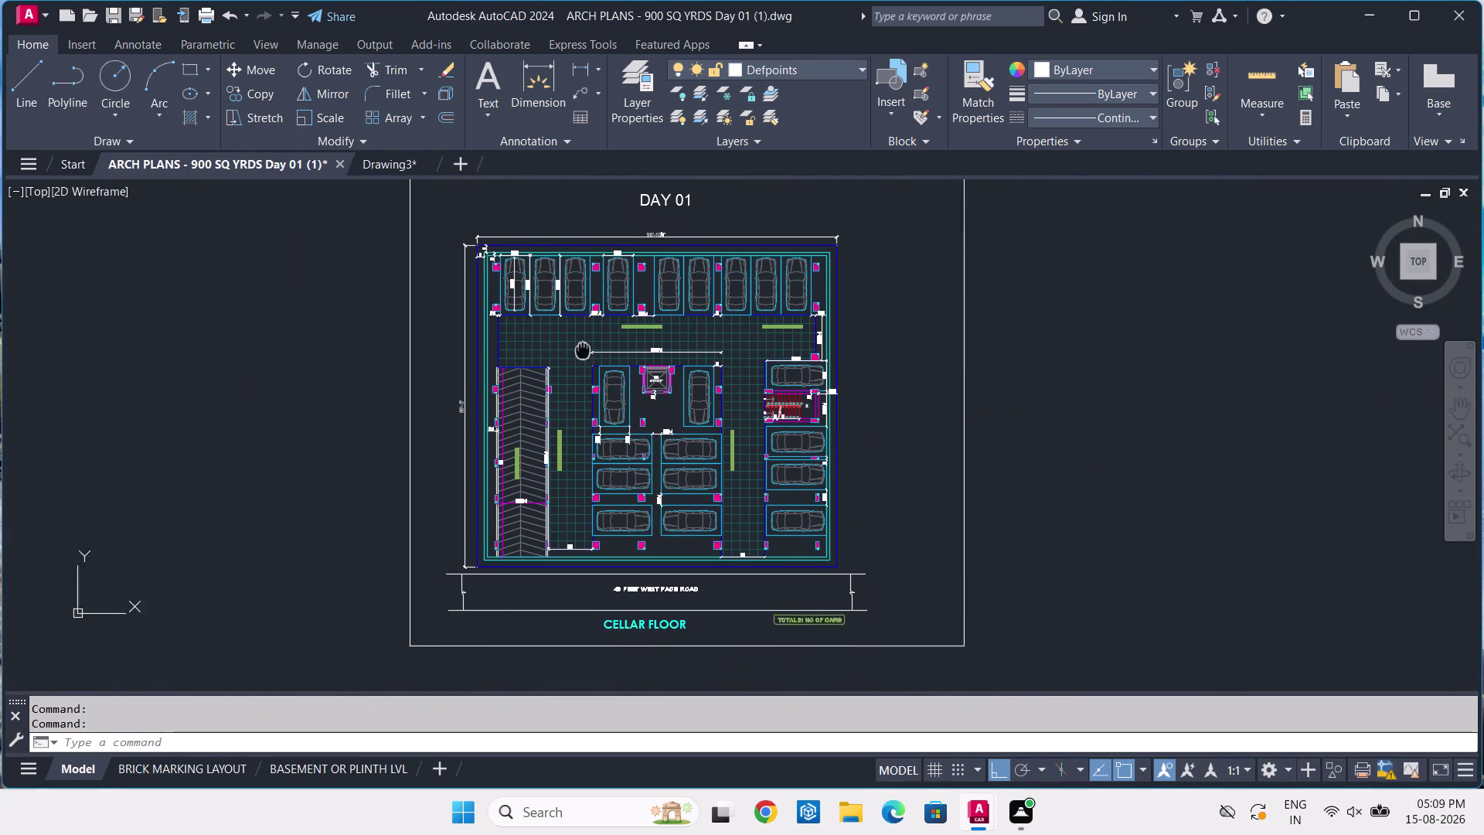
middle_drag(580, 356, 604, 331)
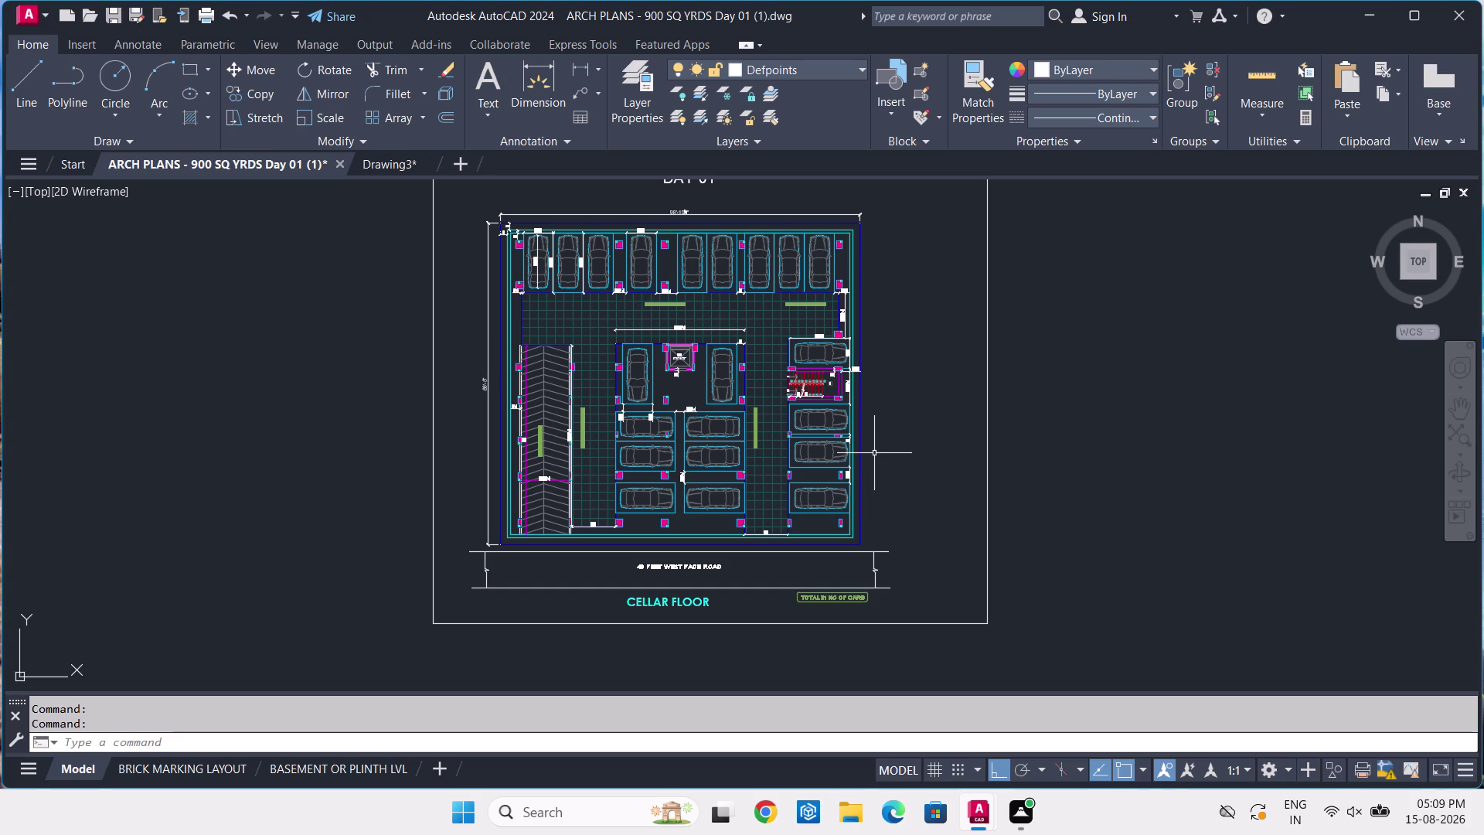
click(354, 166)
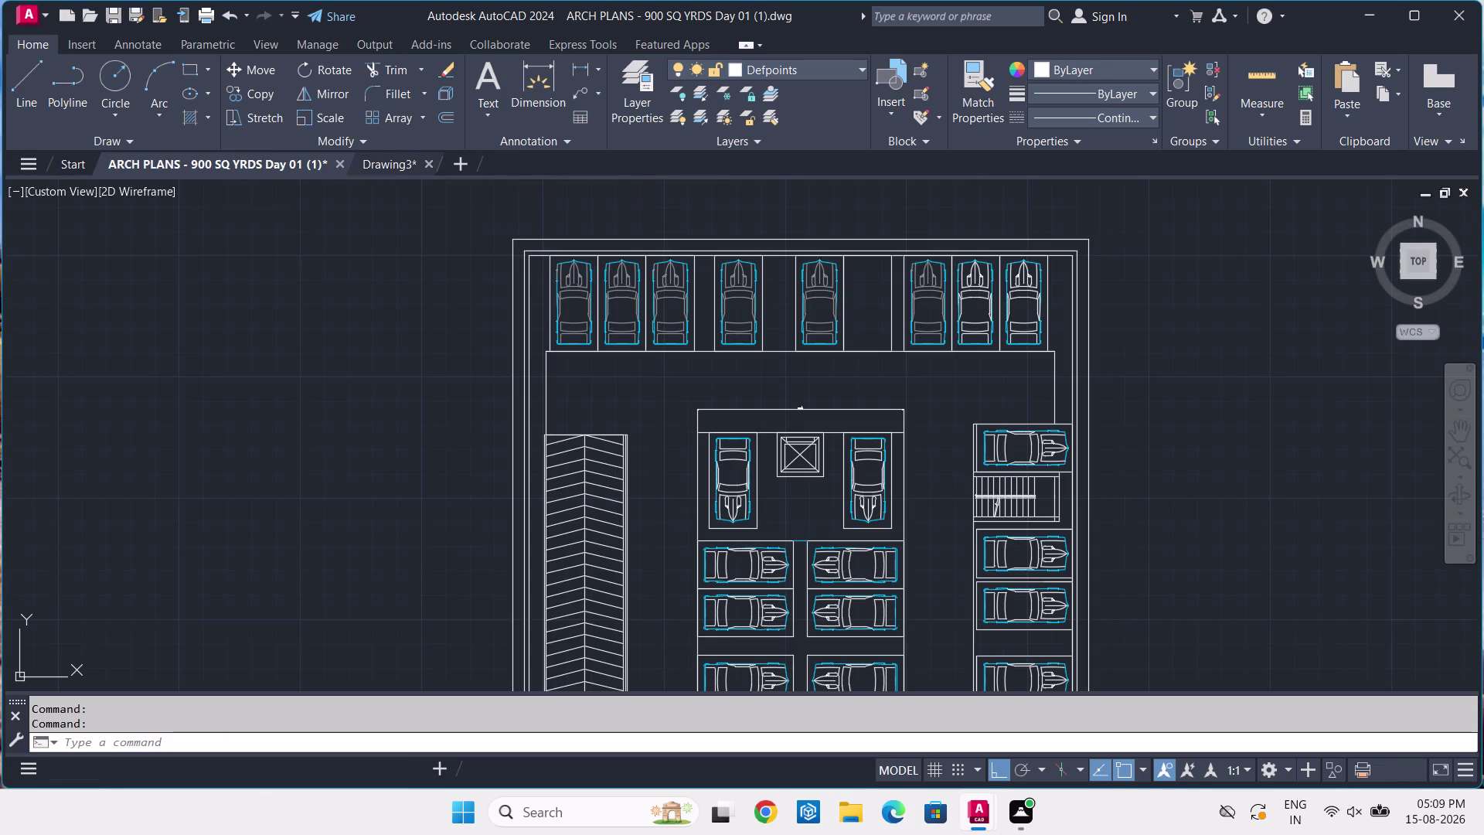
middle_drag(1016, 337, 818, 399)
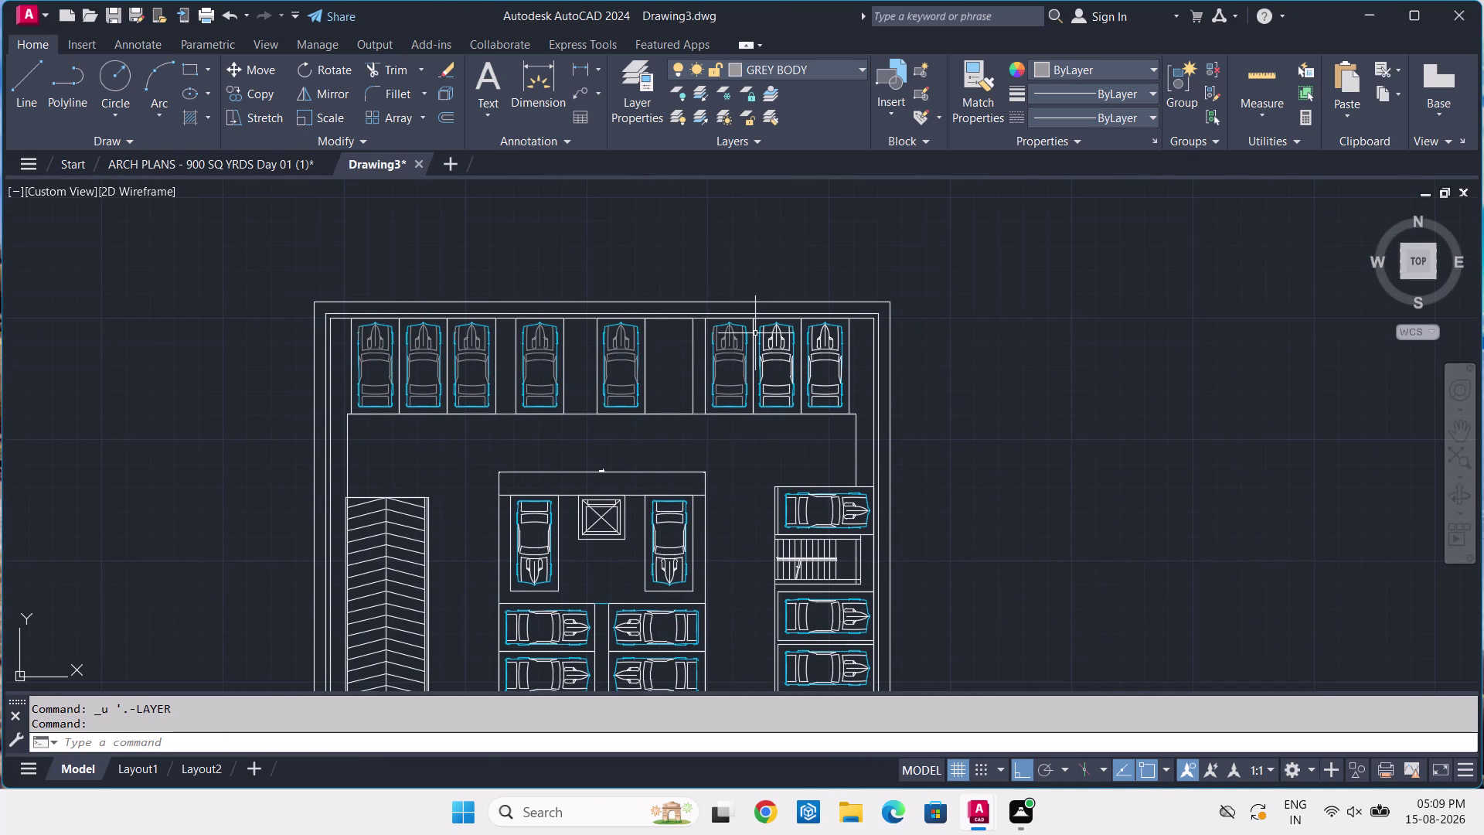
Window-select the bonnet and cabin lines of the first top-row car.
scroll(up, 3)
middle_drag(766, 290, 758, 410)
scroll(up, 3)
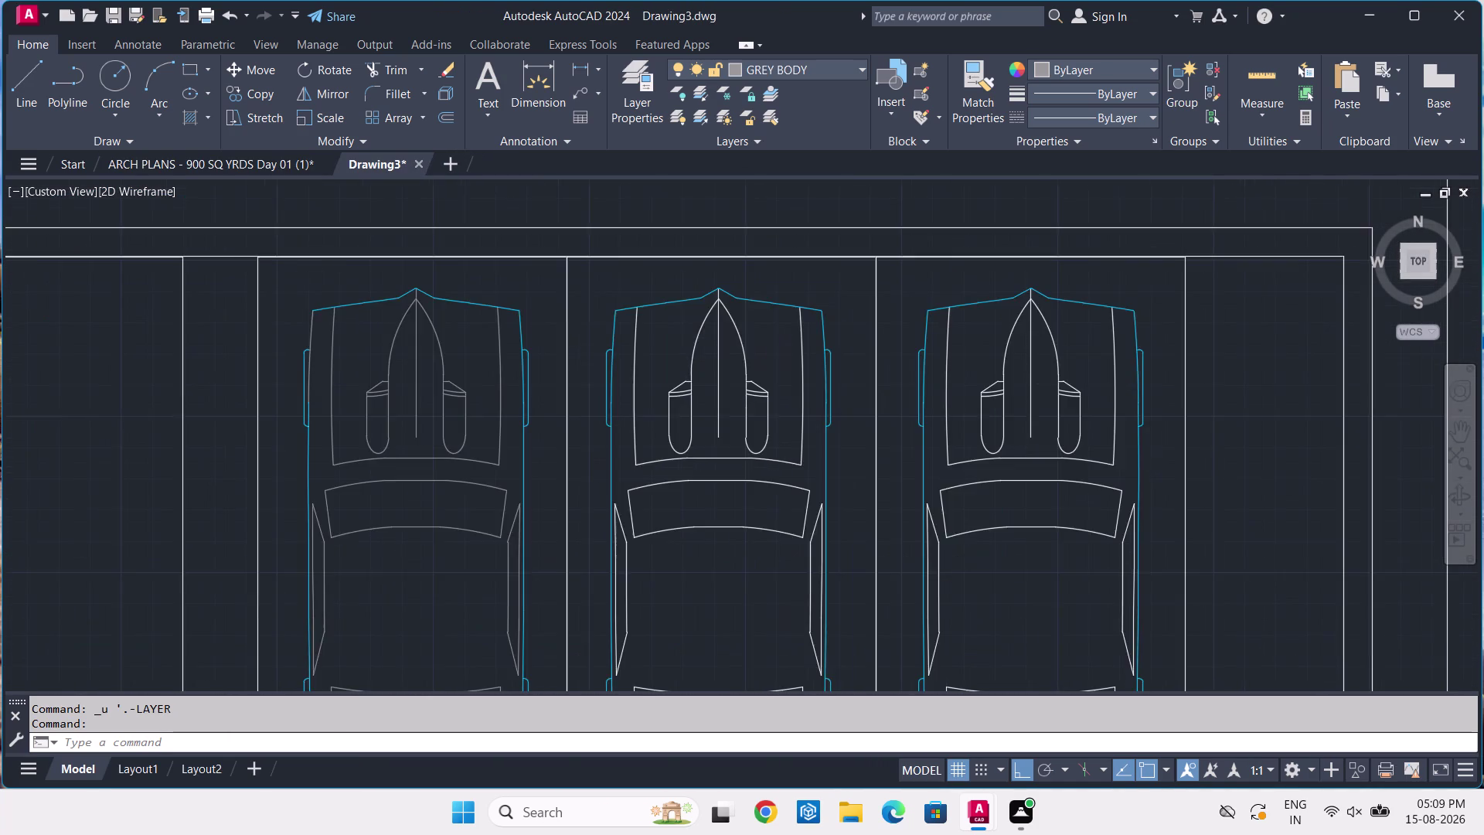
click(835, 307)
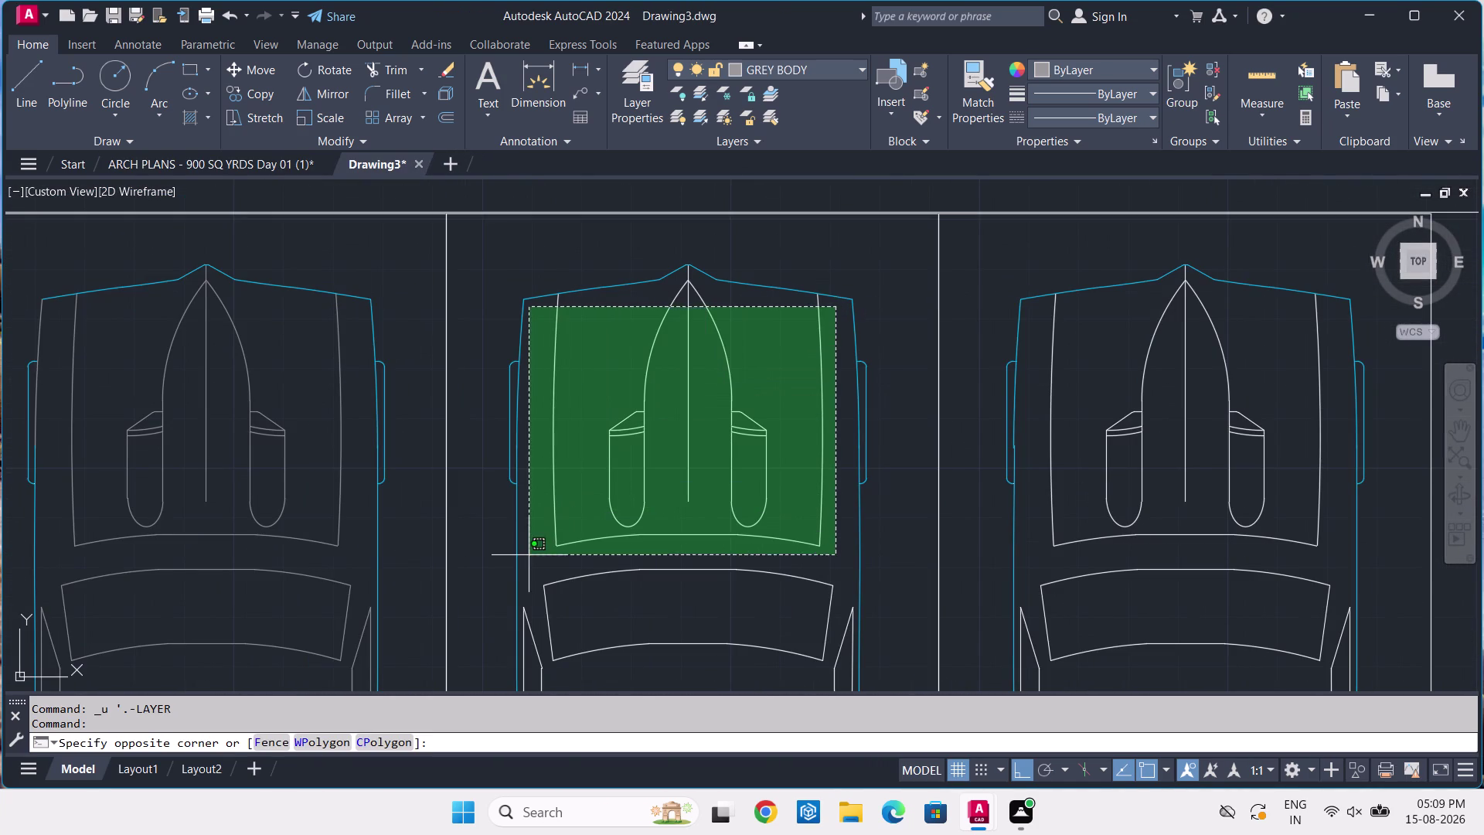
middle_drag(547, 588, 577, 430)
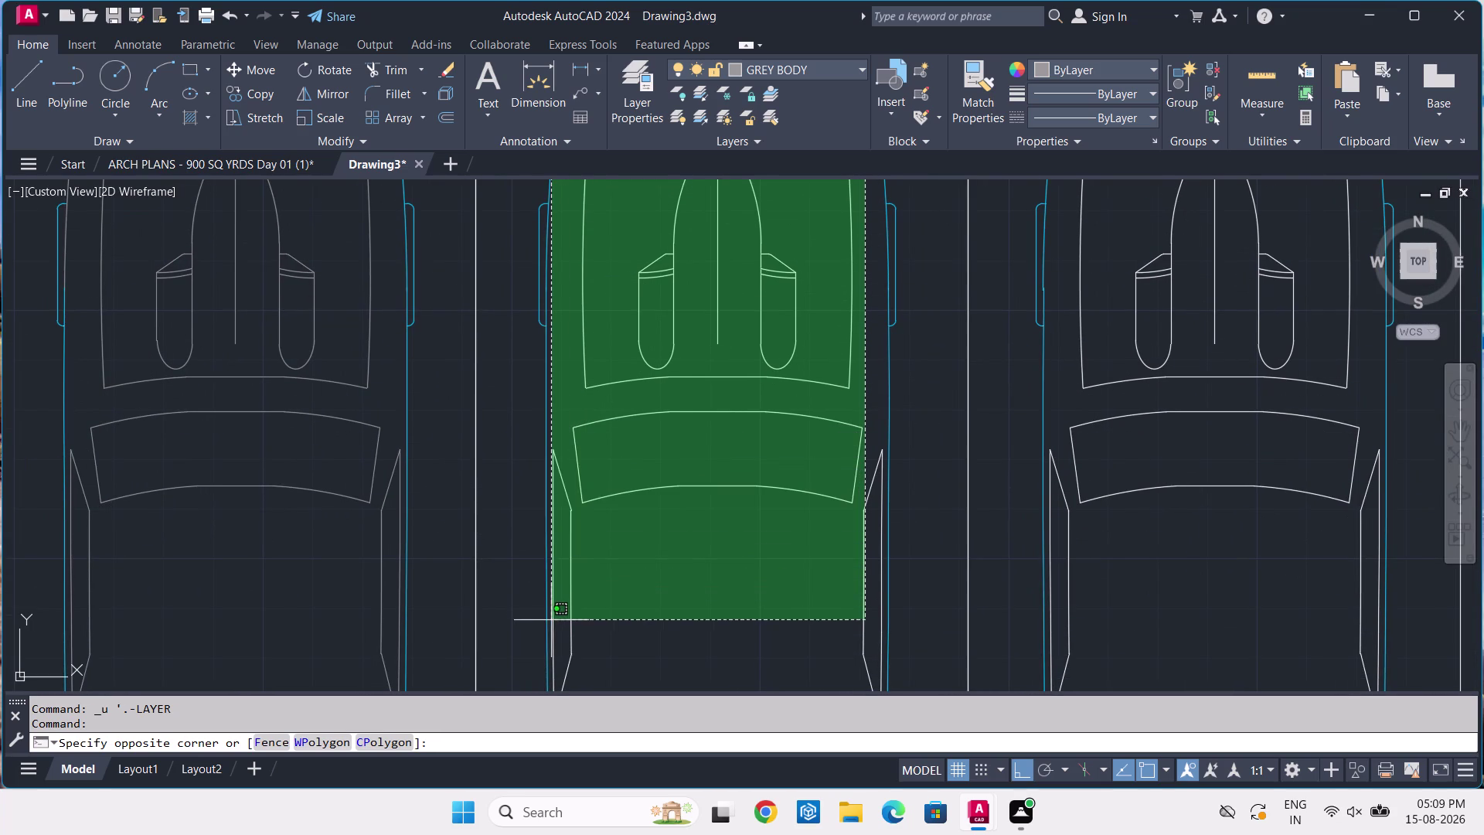
scroll(up, 3)
scroll(up, 3)
click(544, 609)
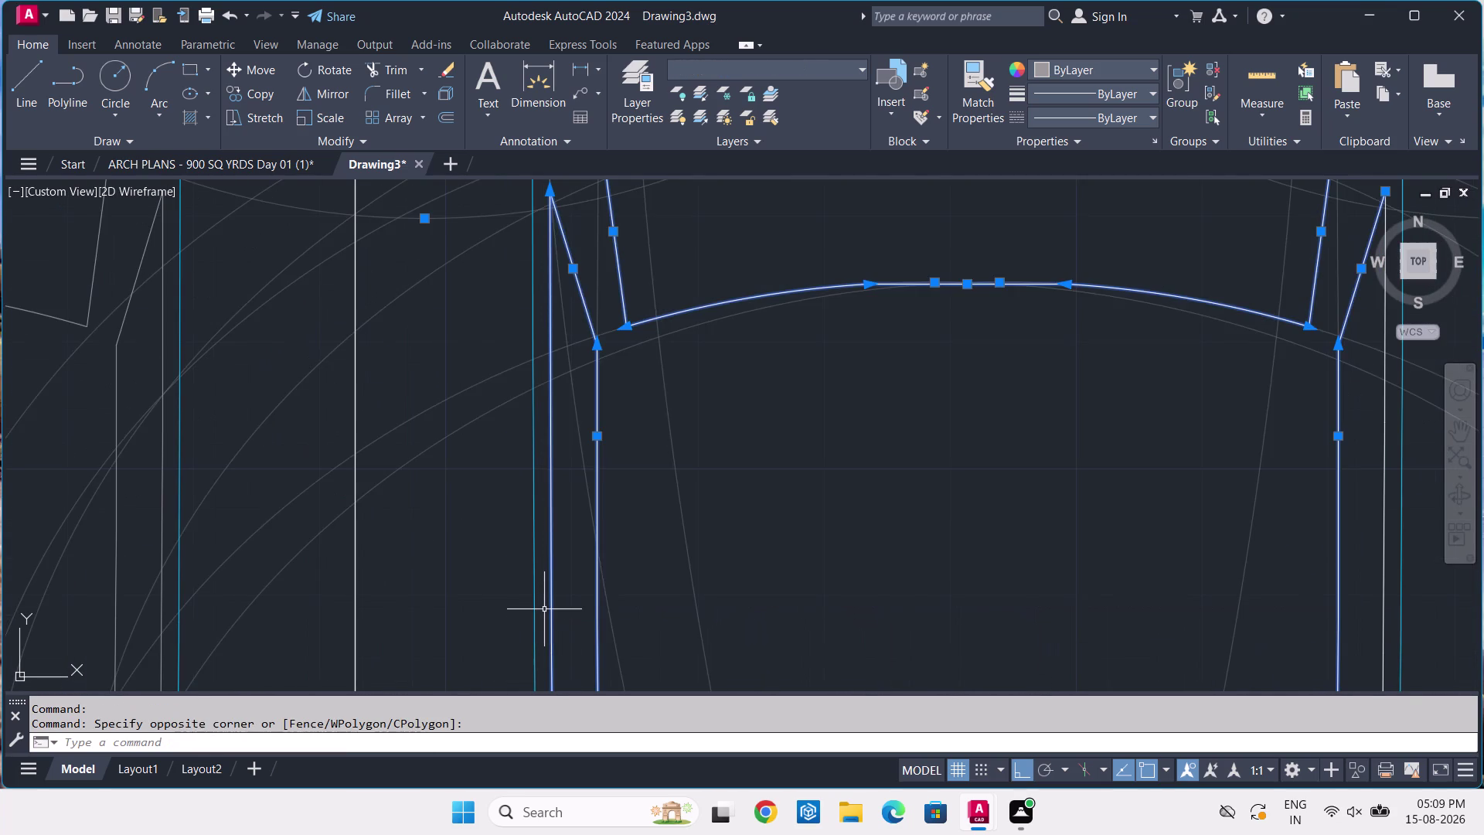
scroll(down, 3)
middle_drag(589, 568, 643, 446)
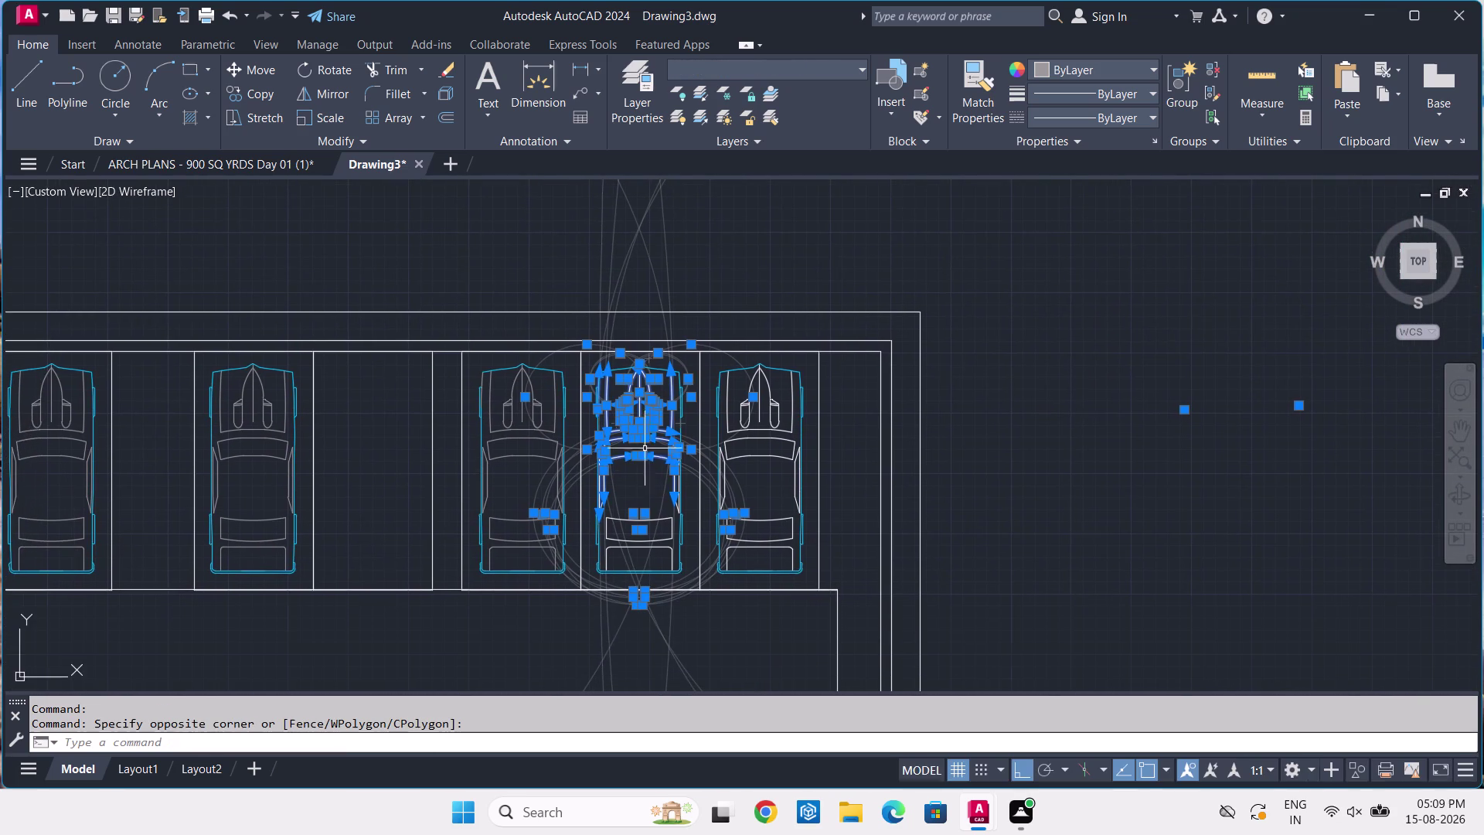
scroll(up, 3)
click(826, 358)
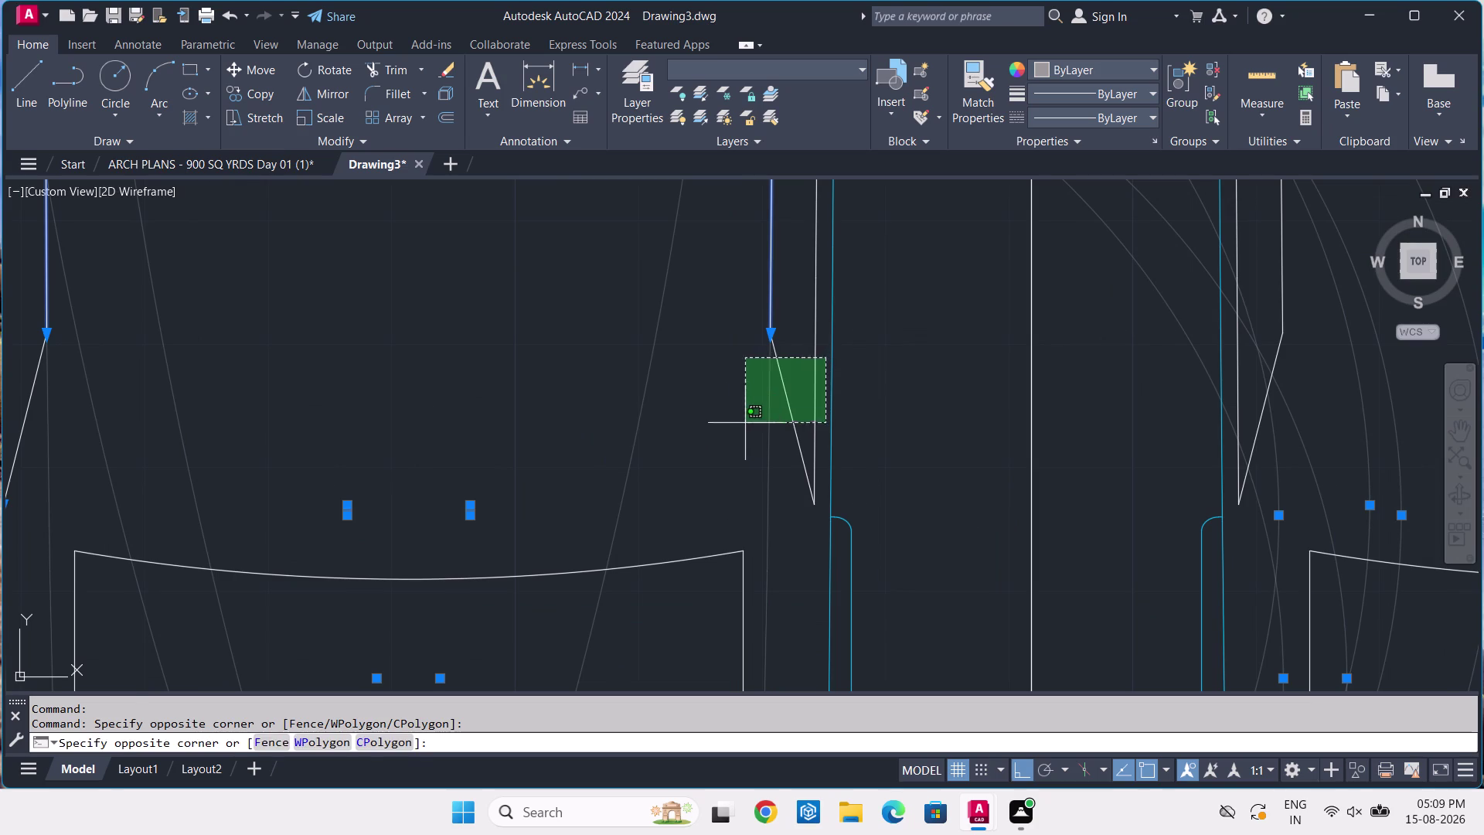
click(729, 439)
Add the first car's rear lines to the selection.
scroll(down, 3)
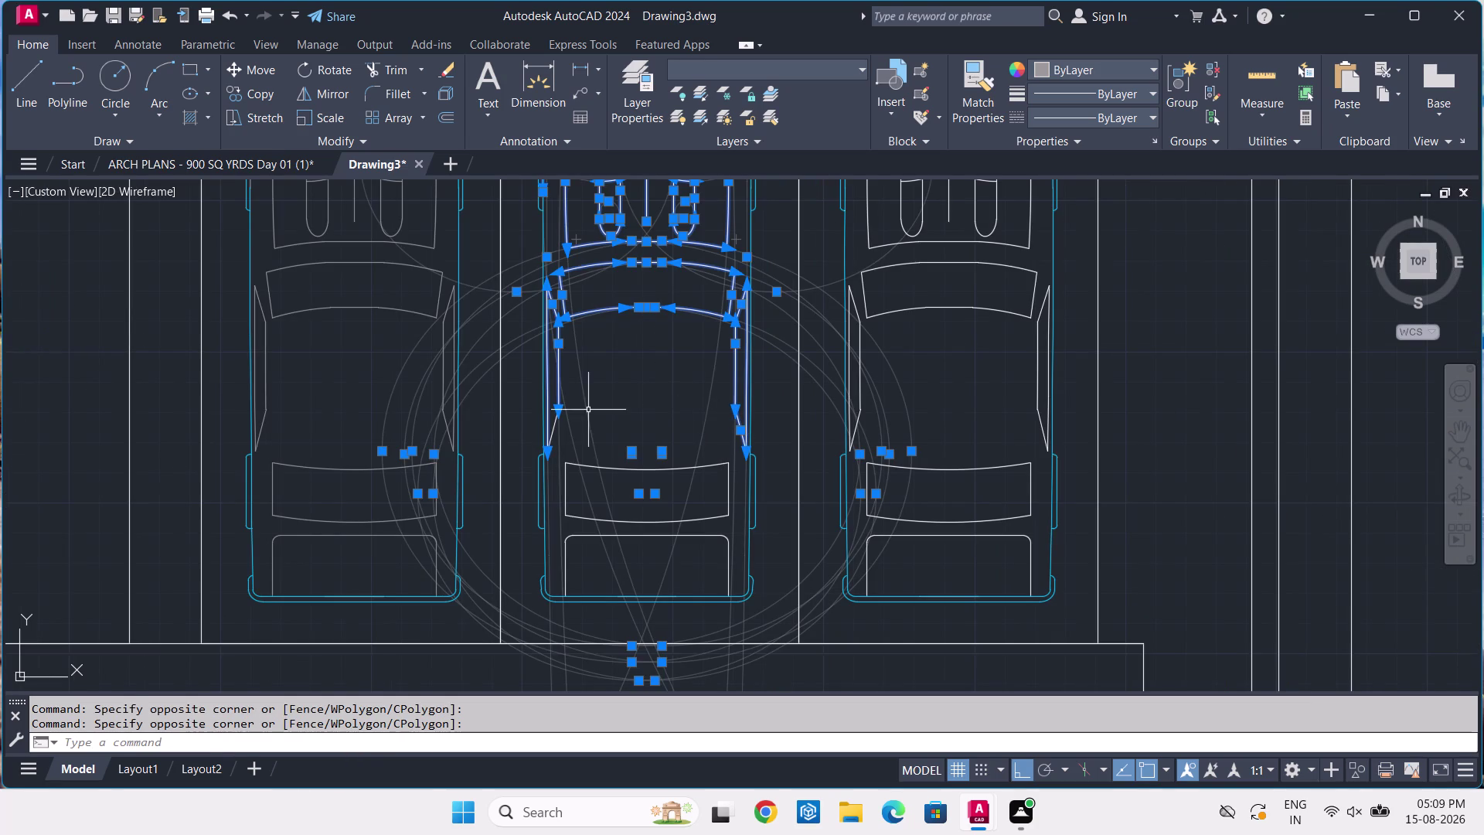
click(584, 411)
click(548, 422)
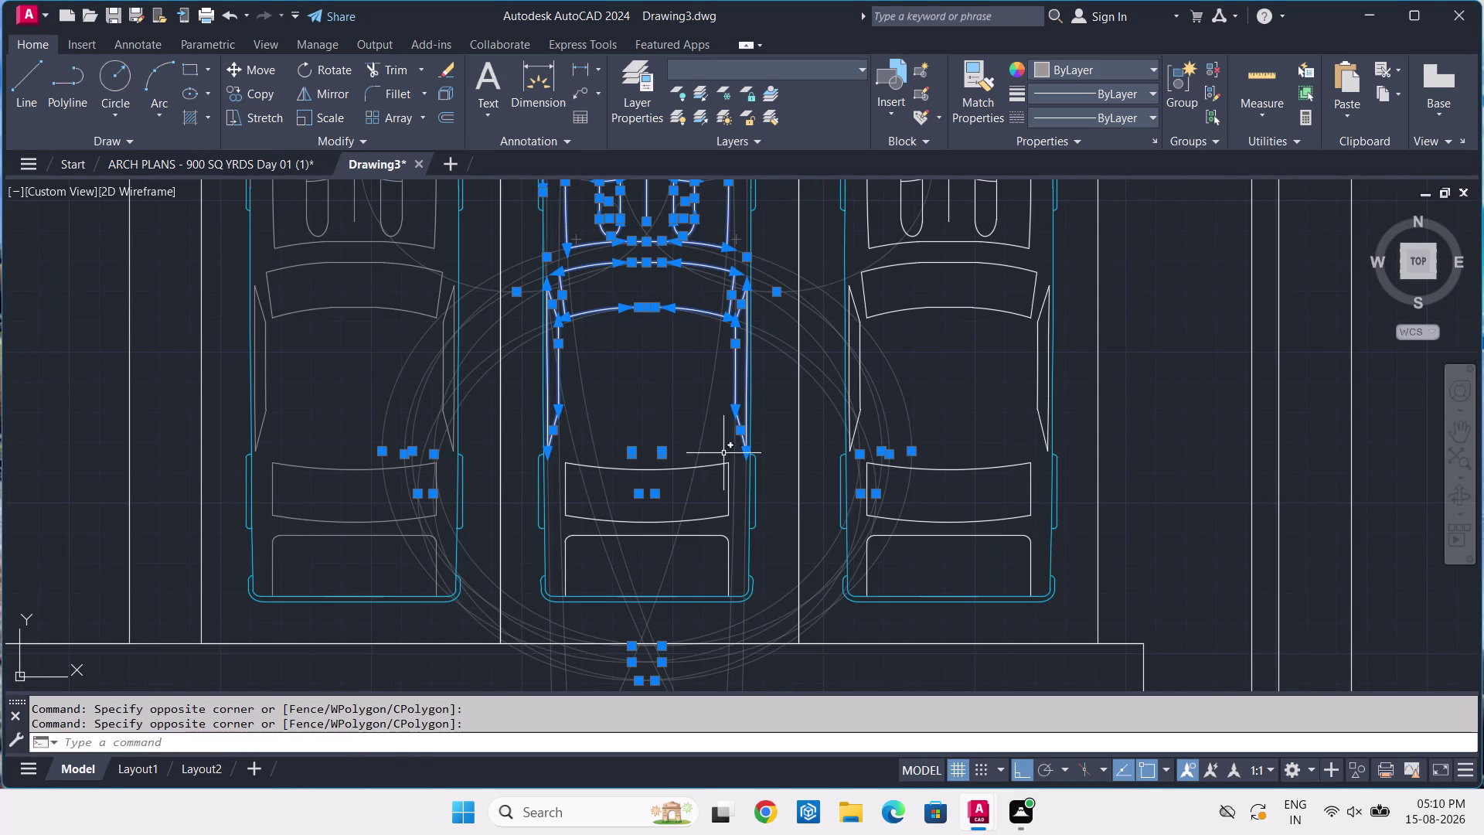
click(735, 457)
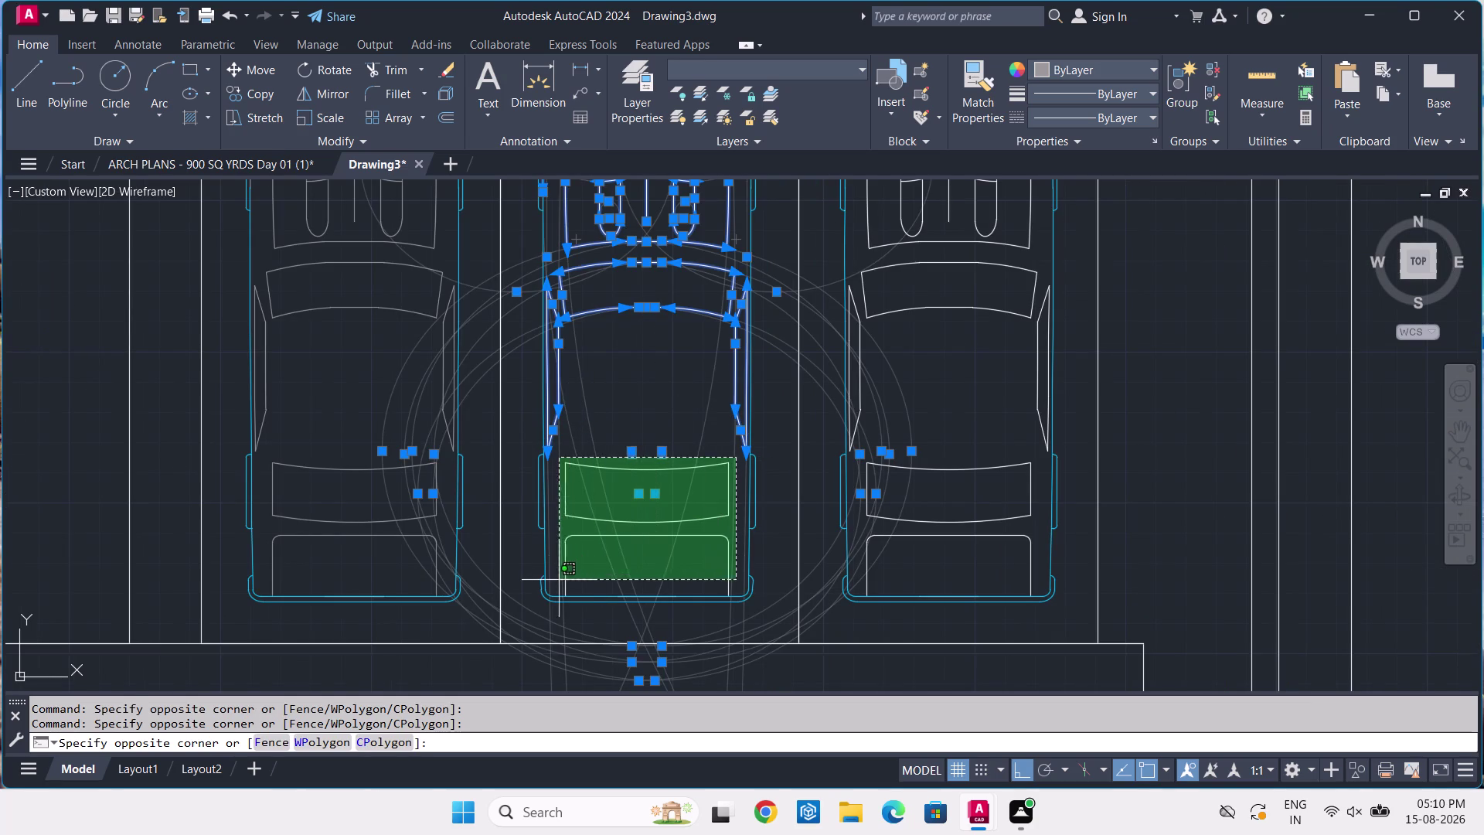
click(559, 572)
scroll(down, 3)
middle_drag(677, 435, 635, 546)
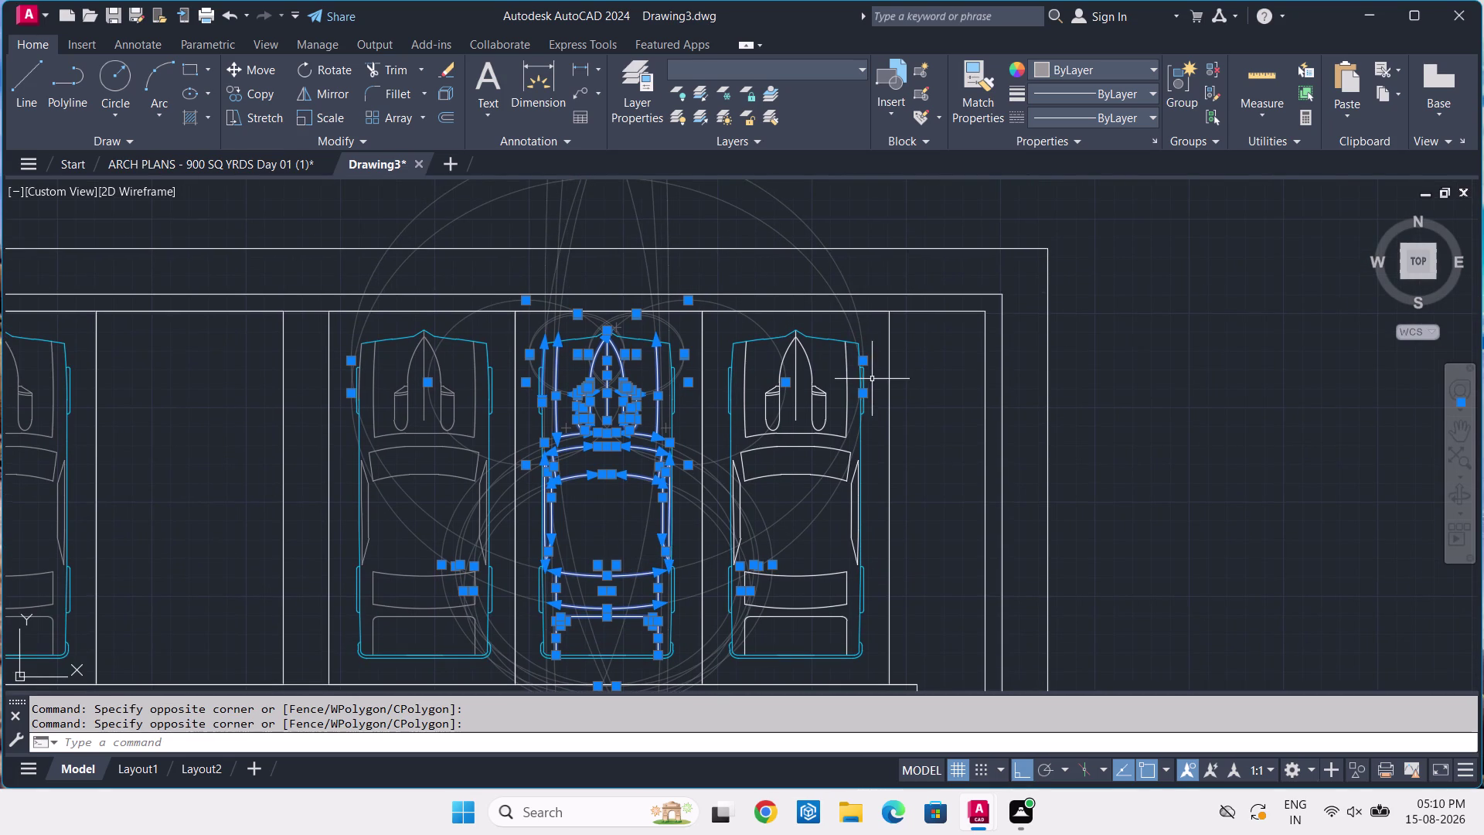
Window-select the body lines of the next top-row car.
scroll(up, 3)
scroll(up, 3)
click(805, 312)
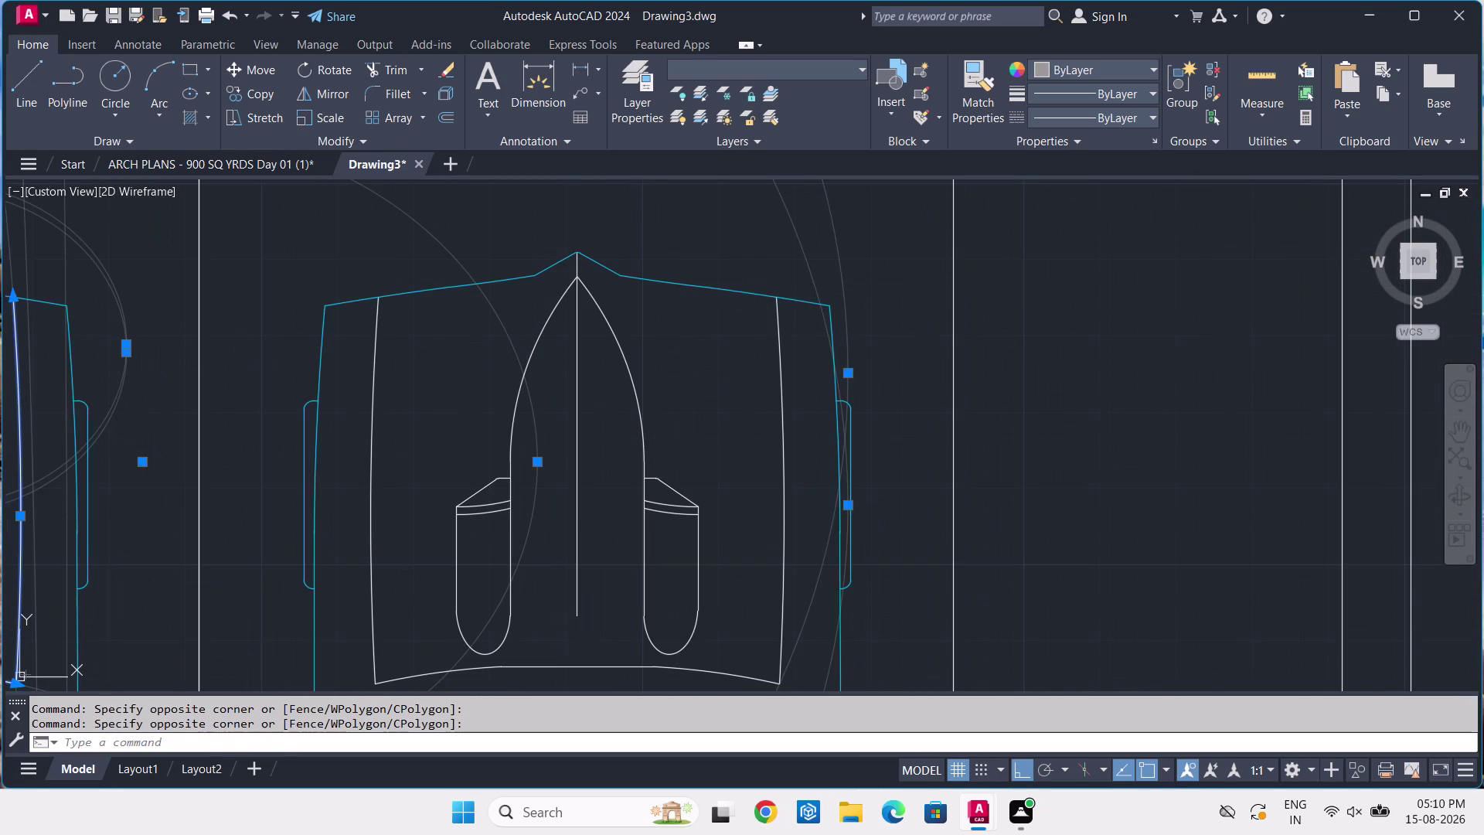
middle_drag(341, 641, 514, 456)
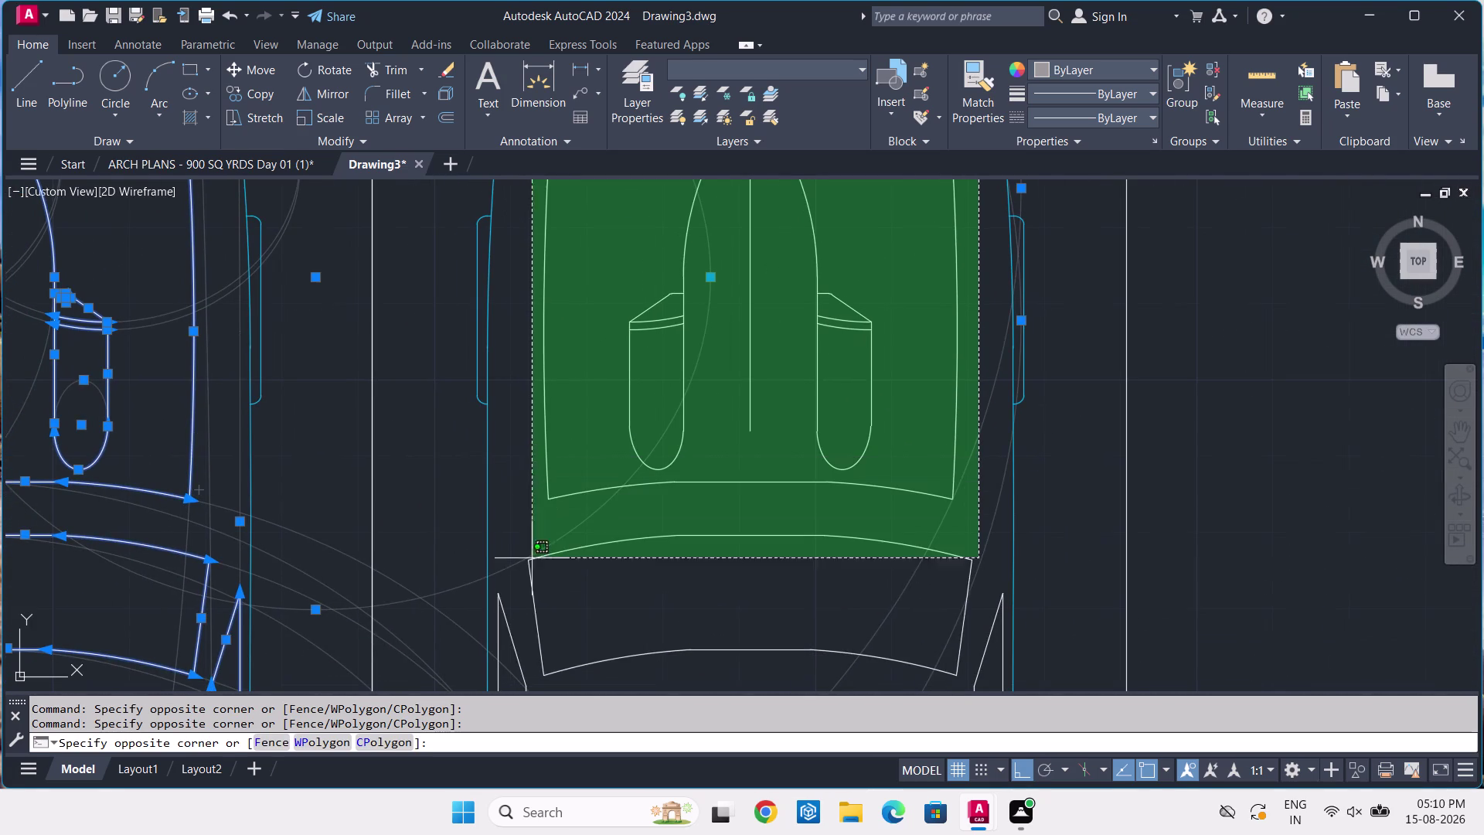
middle_drag(508, 634, 586, 428)
middle_drag(584, 616, 597, 527)
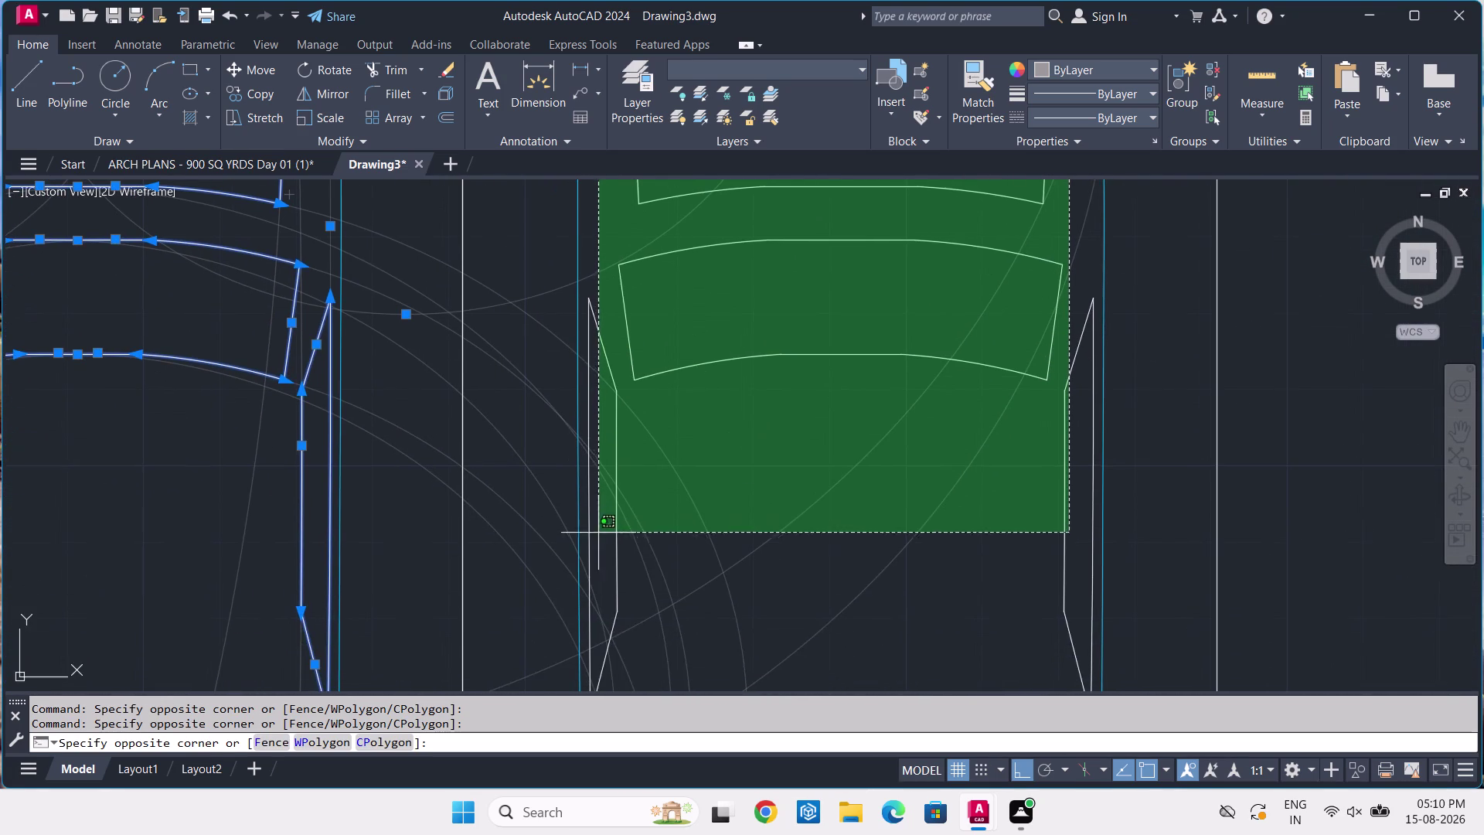
scroll(up, 3)
click(581, 564)
scroll(down, 3)
scroll(down, 3)
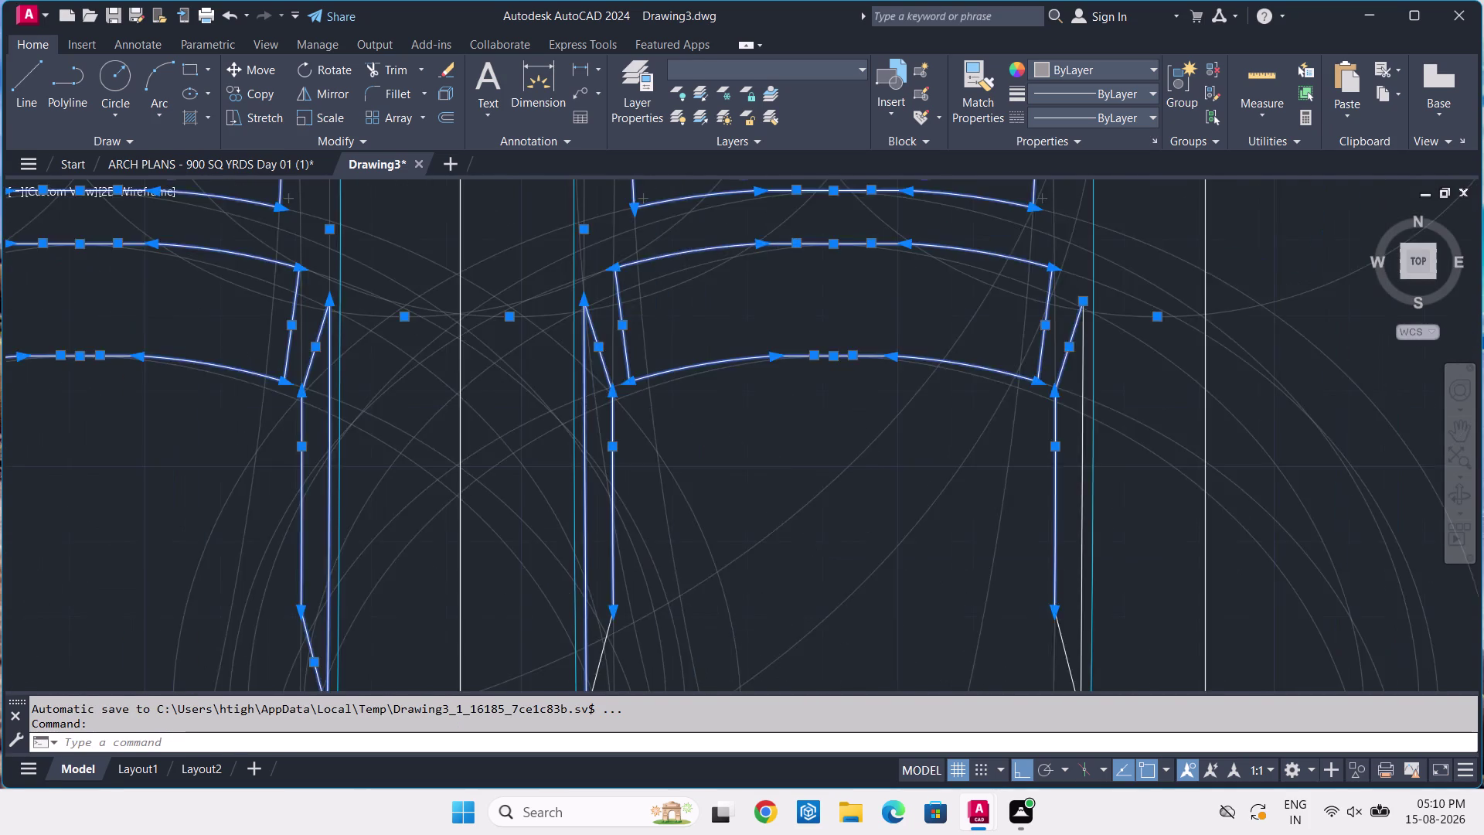
click(675, 566)
click(587, 616)
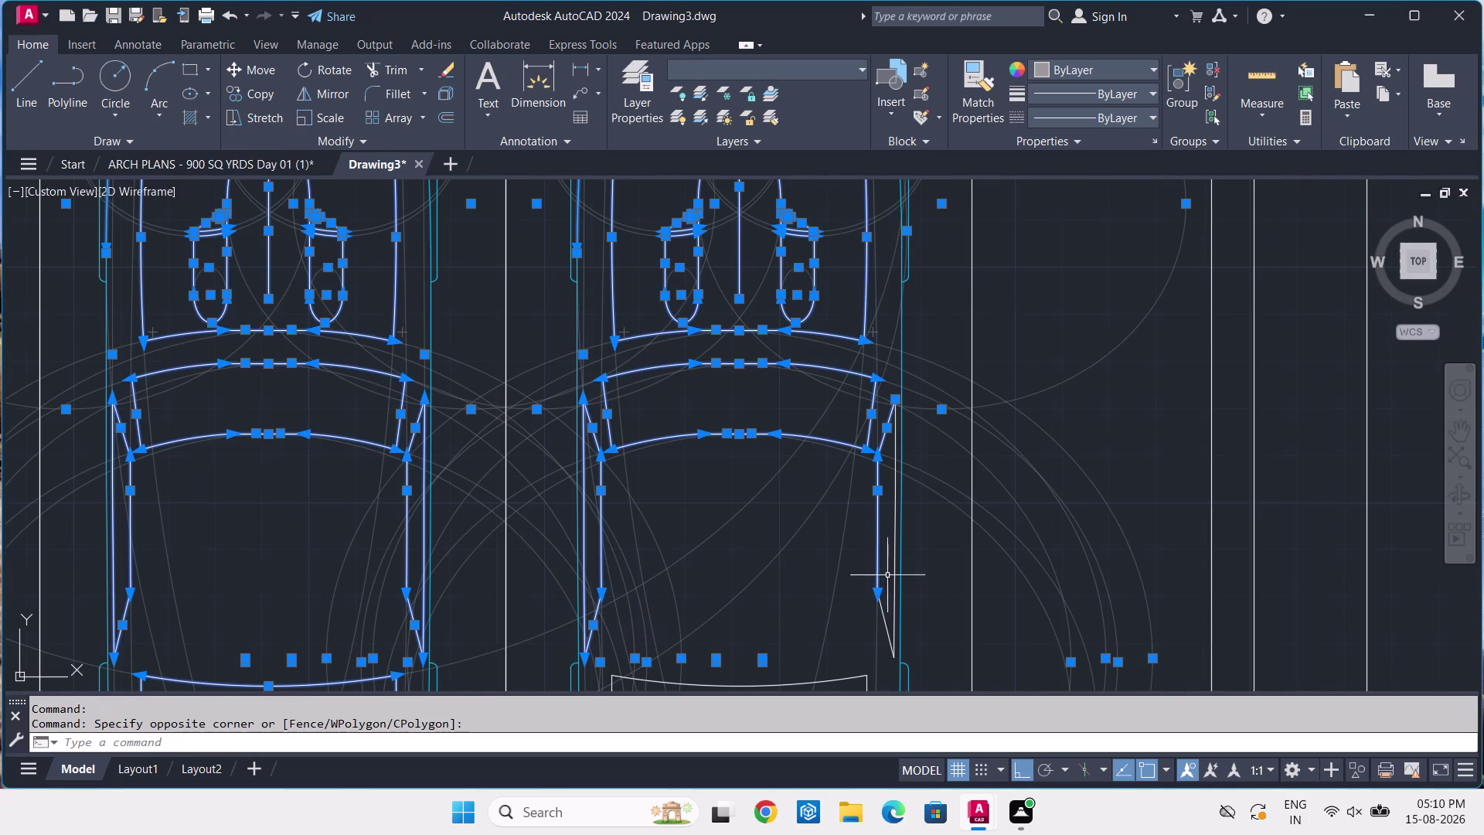
Add that car's lower lines and the neighbouring car's lines to the selection.
scroll(up, 3)
click(889, 525)
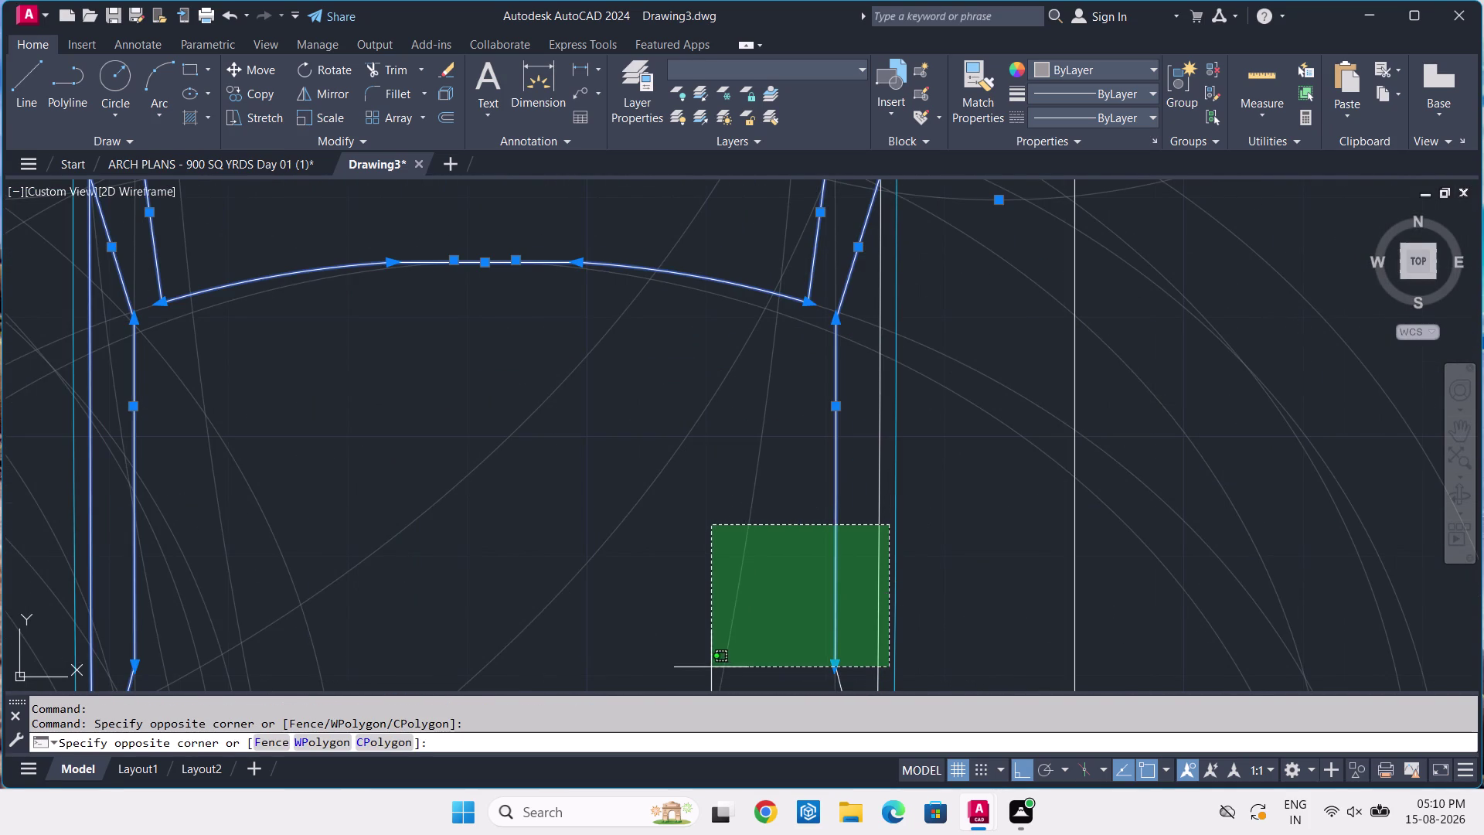
middle_drag(711, 667, 757, 495)
click(679, 599)
scroll(down, 3)
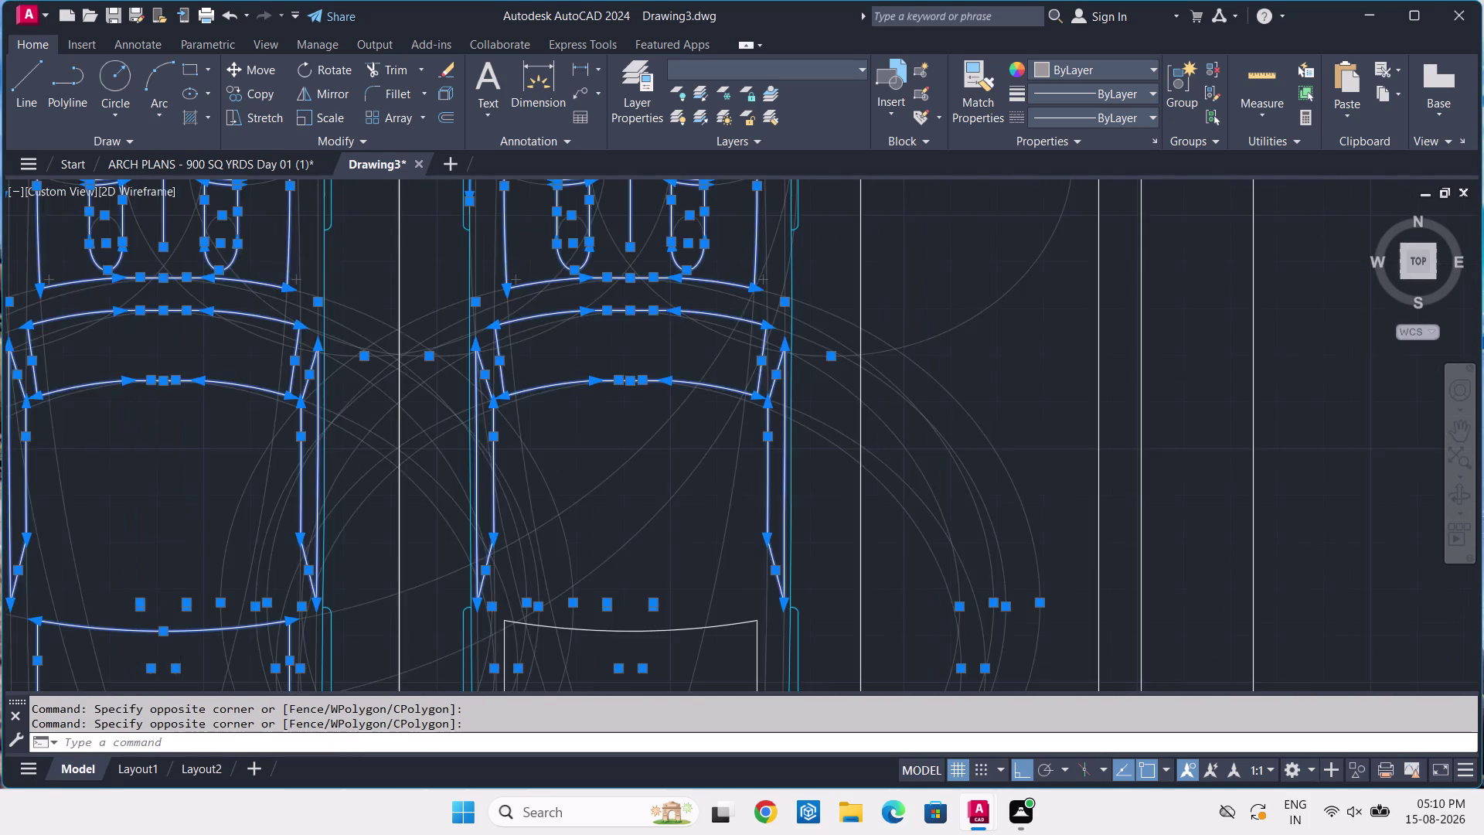
middle_drag(699, 580, 805, 401)
click(842, 406)
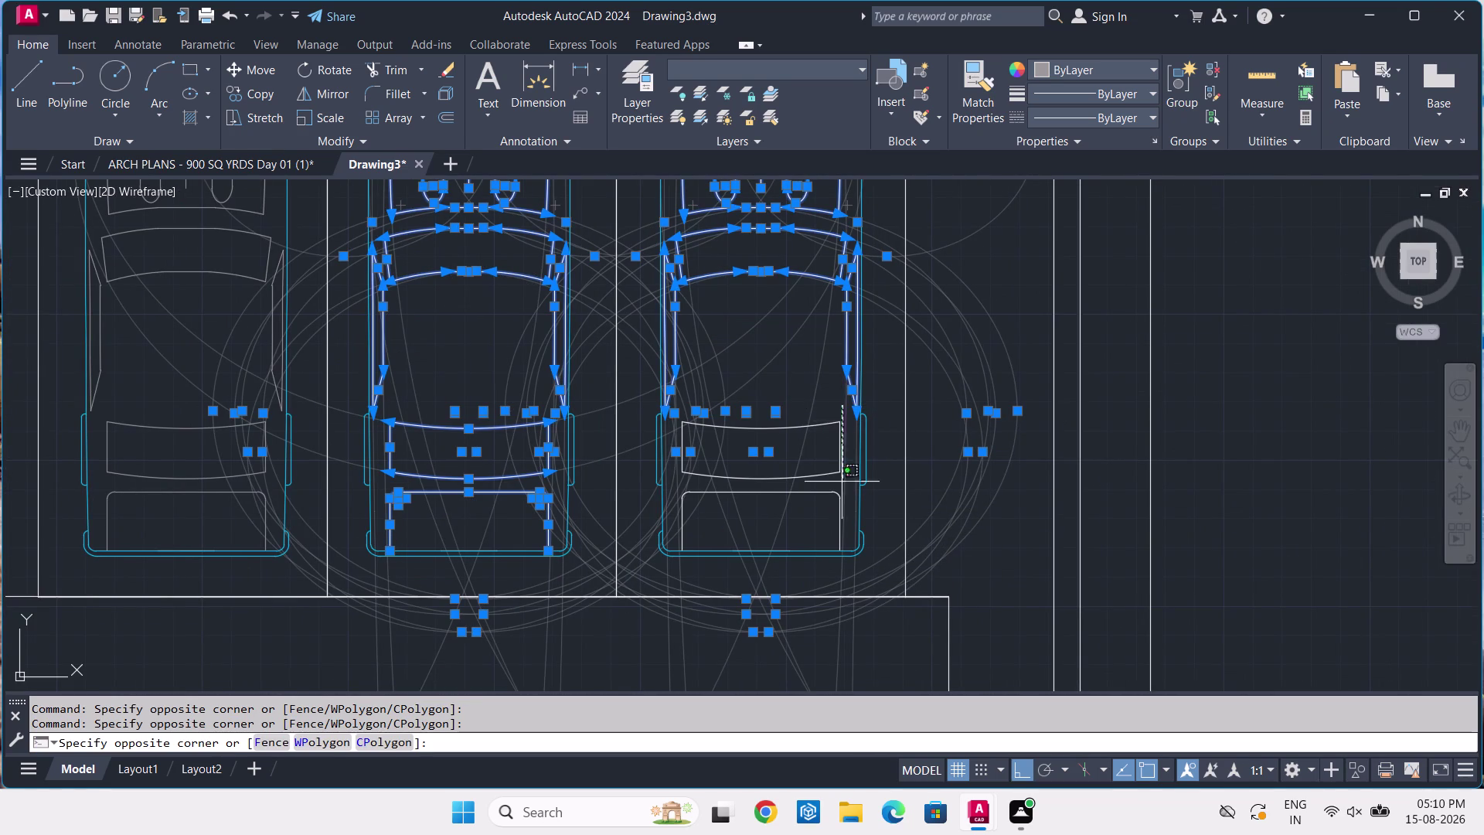
click(676, 522)
scroll(down, 3)
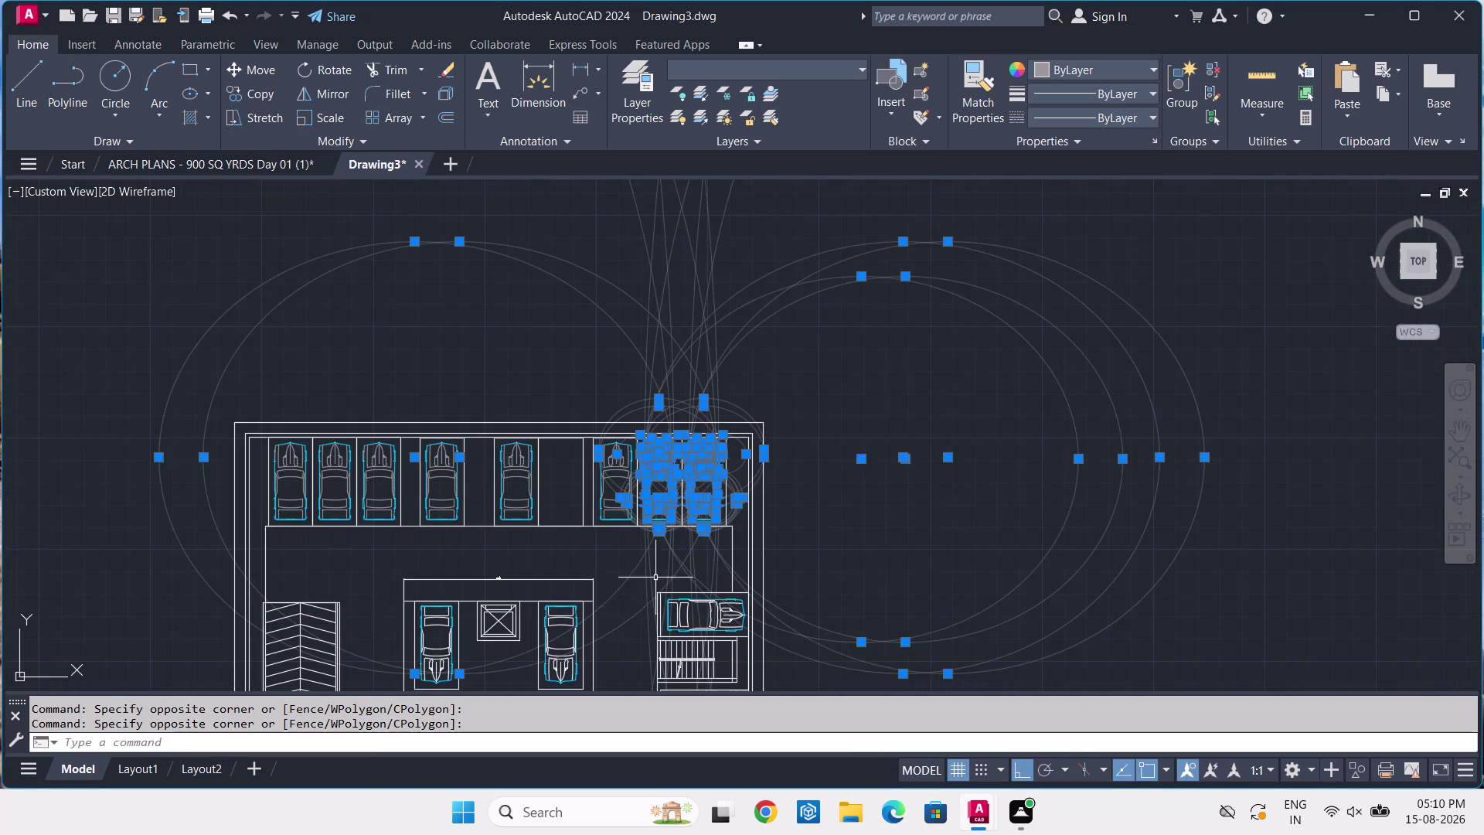
Window-select the cabin and rear window lines of the car left of the lift.
middle_drag(630, 613, 871, 449)
scroll(up, 3)
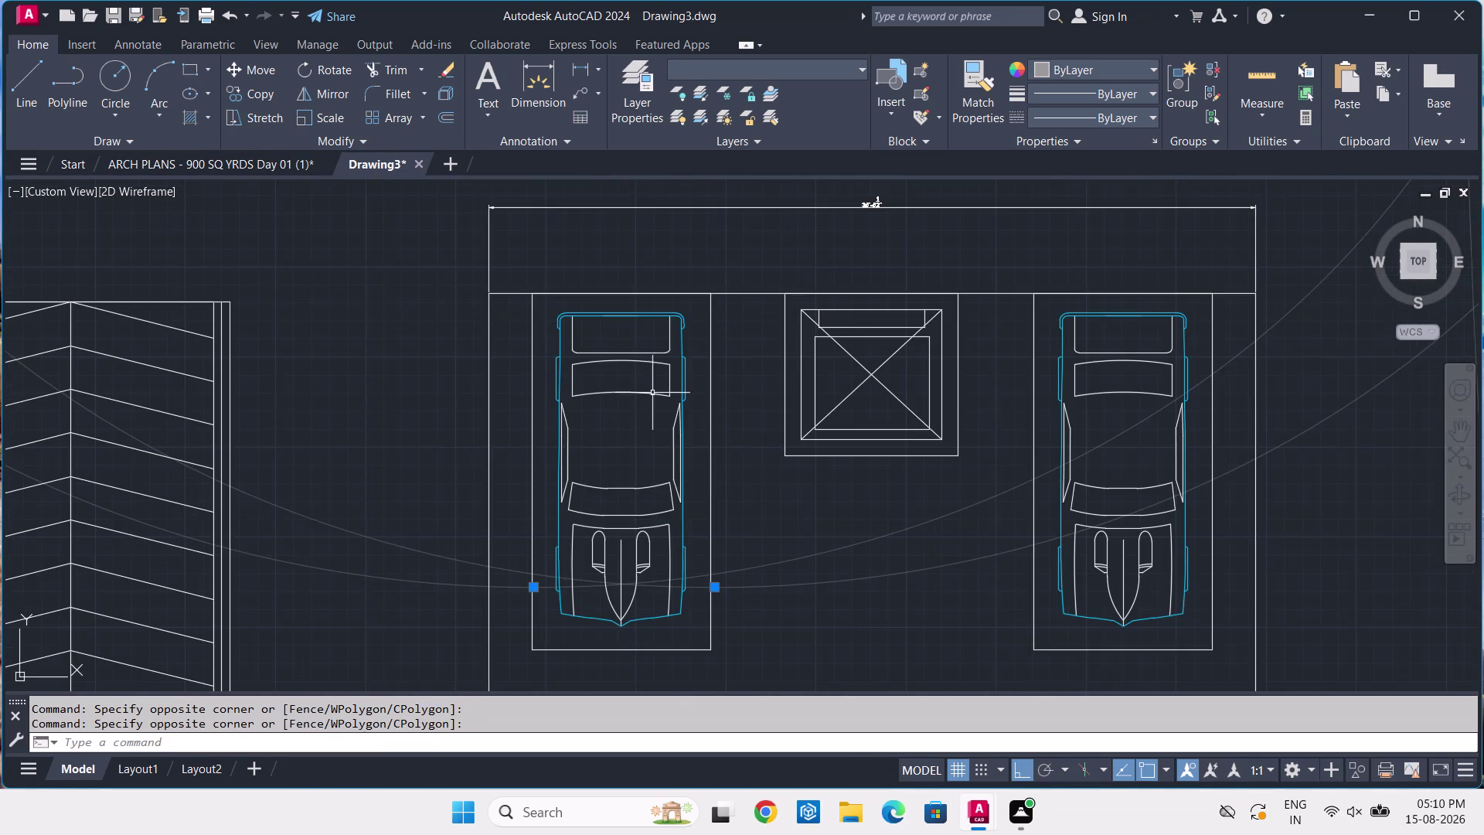
middle_drag(668, 378, 720, 466)
scroll(up, 3)
scroll(up, 3)
click(762, 375)
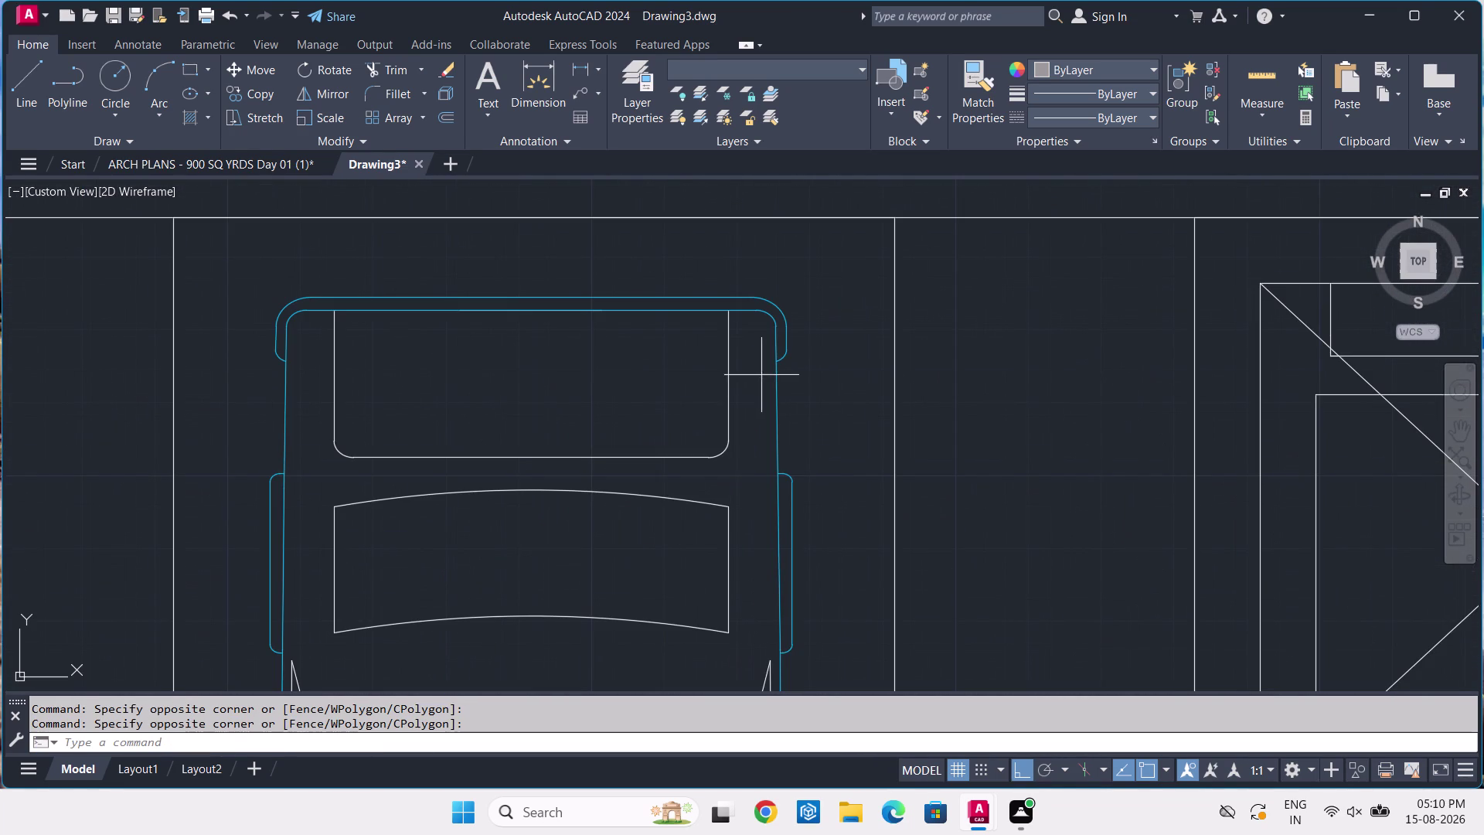
middle_drag(383, 648, 690, 438)
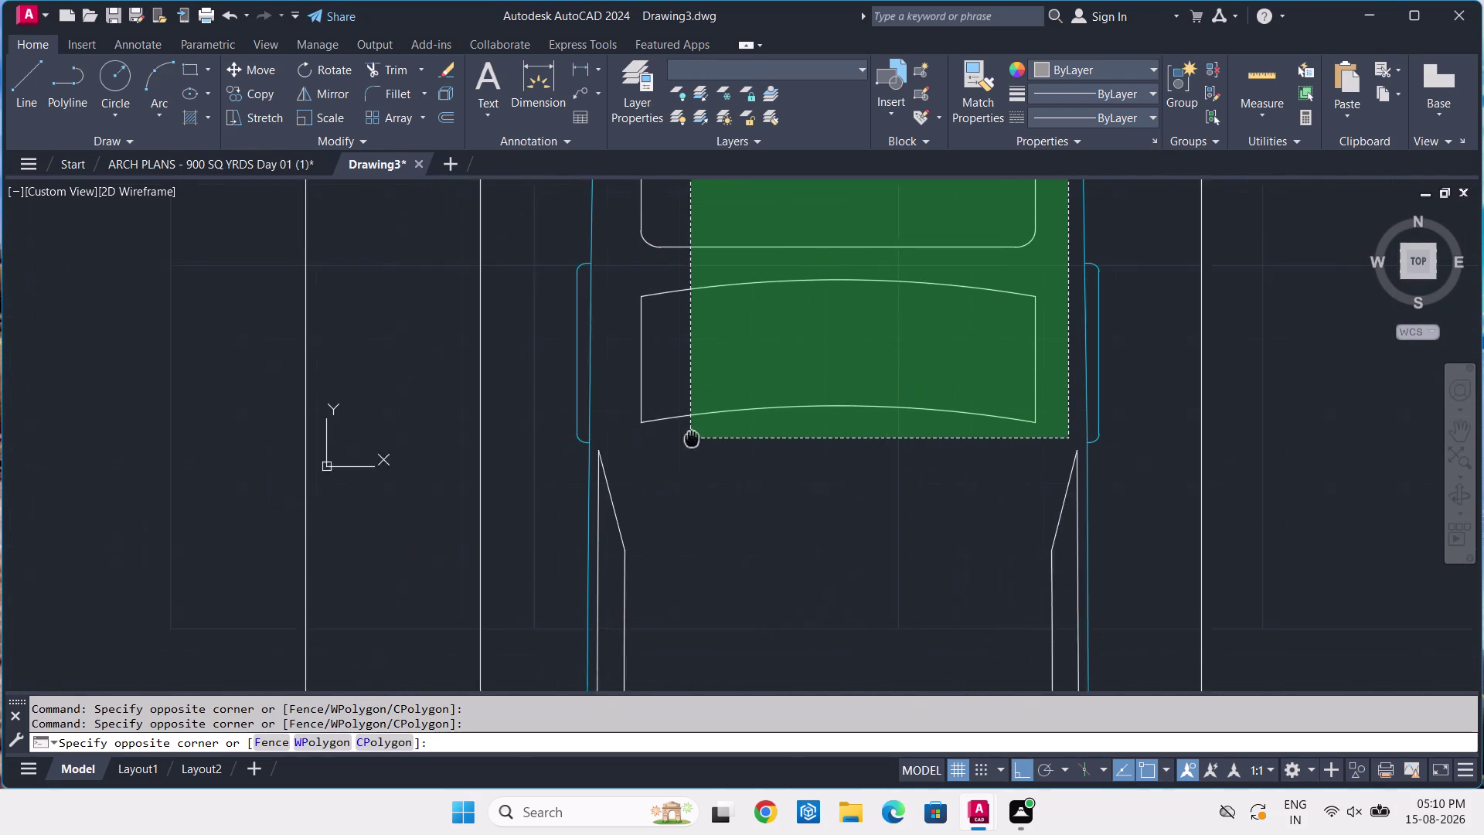
middle_drag(690, 438, 701, 431)
middle_drag(618, 628, 648, 502)
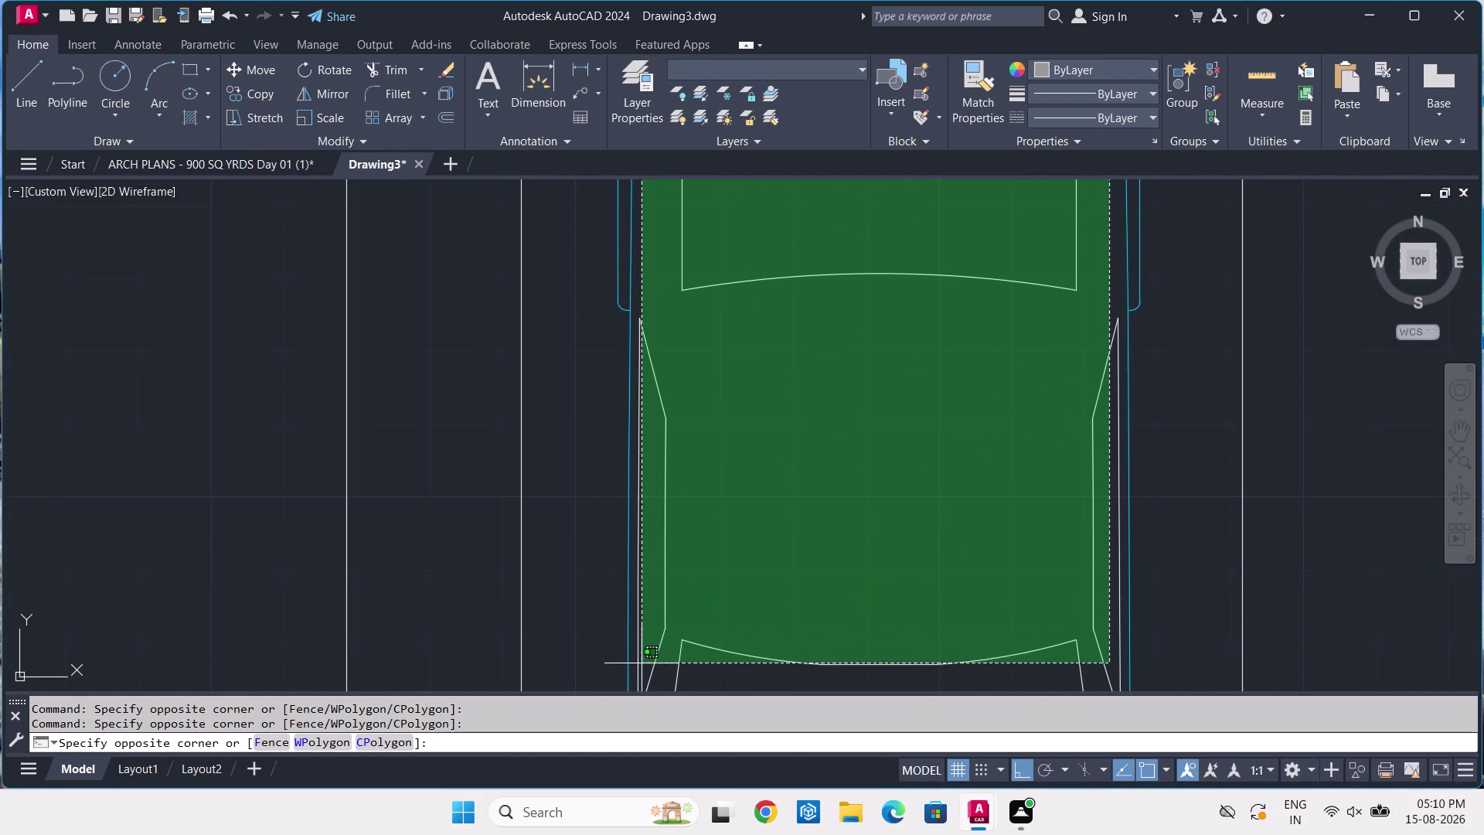
middle_drag(646, 665, 684, 490)
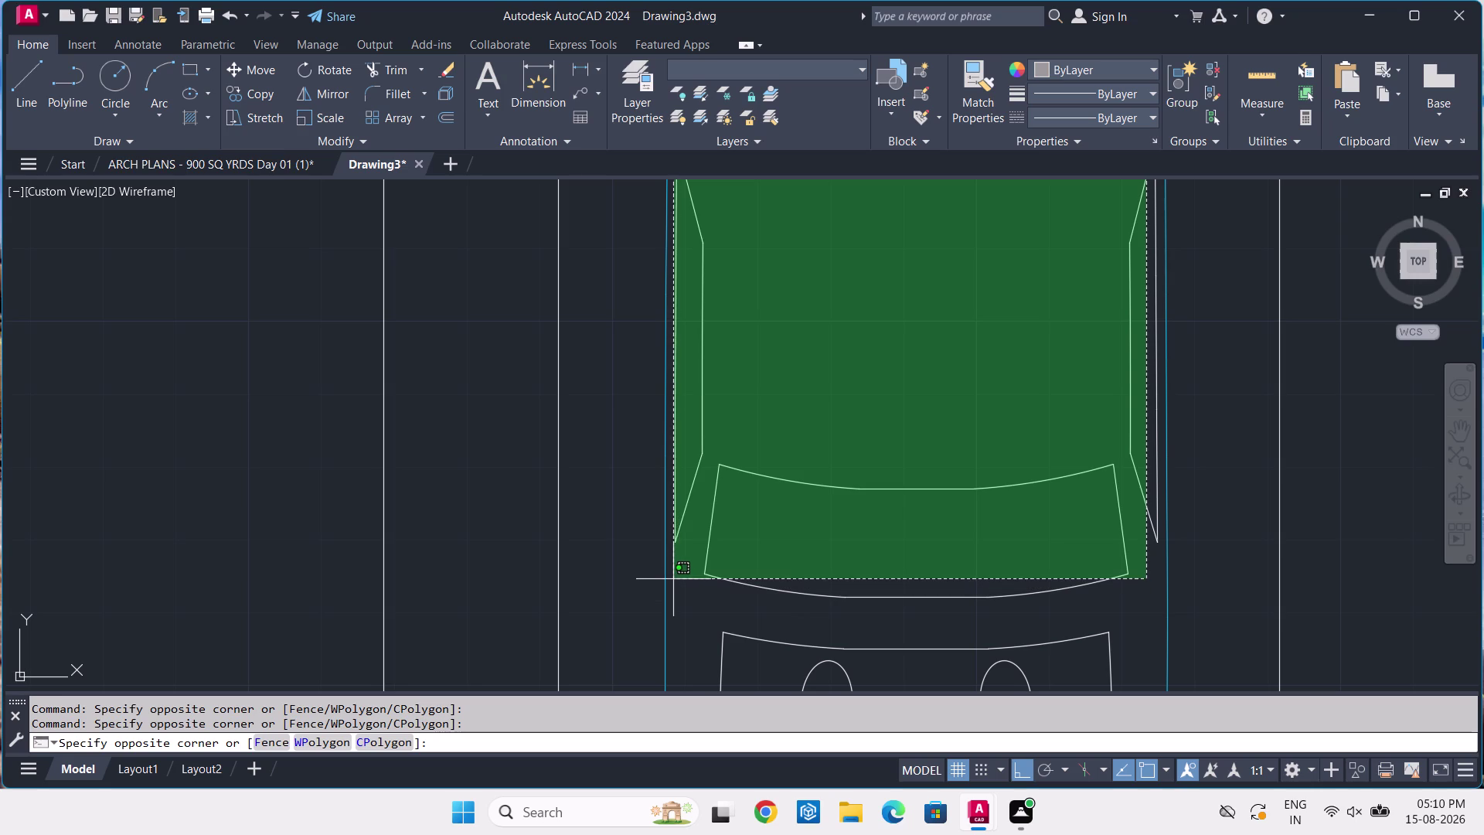
click(673, 579)
click(1027, 564)
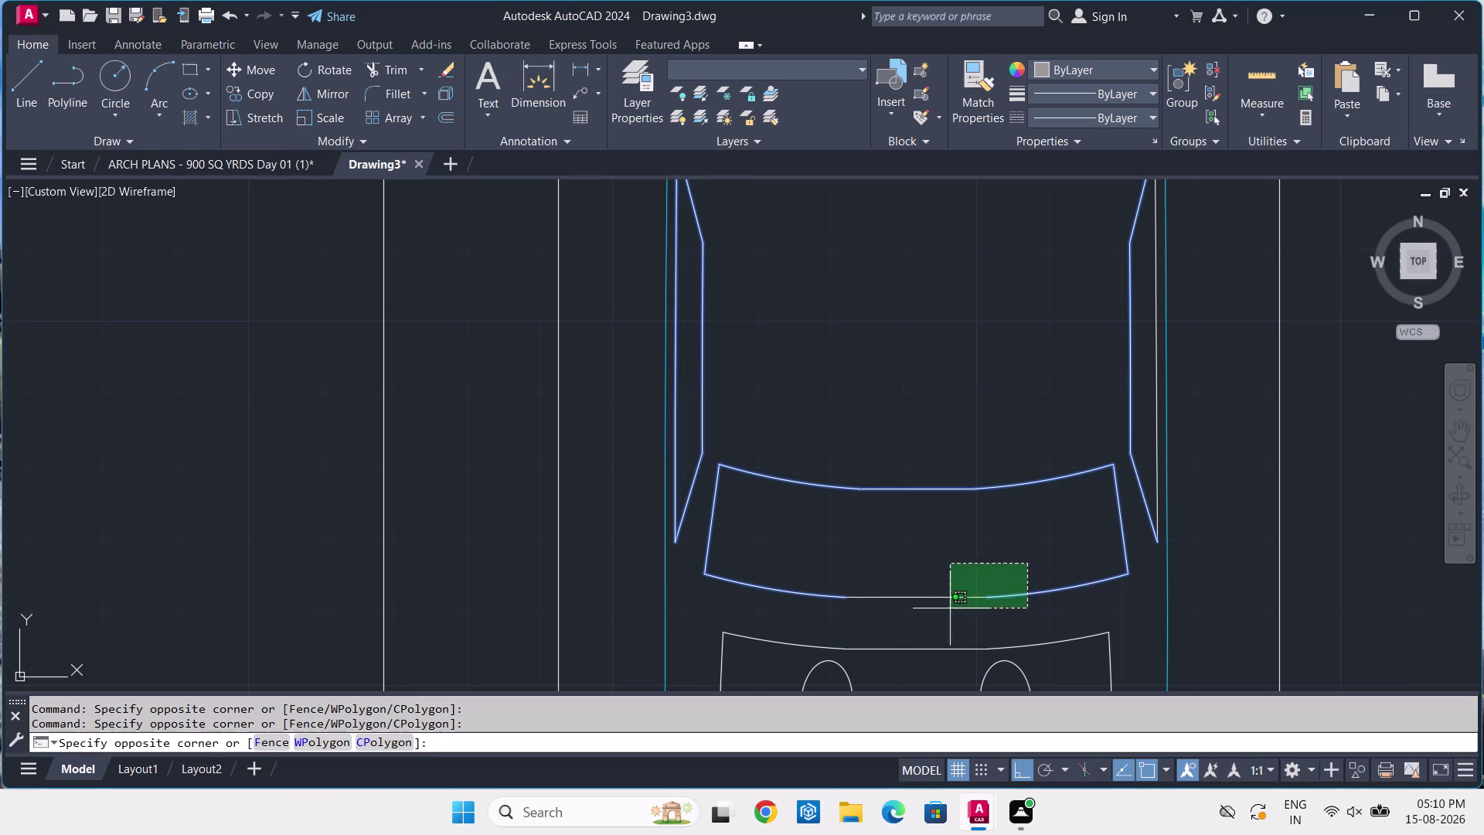
click(871, 616)
Click that car's side, rear window and body lines to add them, then recentre the layout.
middle_drag(1198, 403, 875, 568)
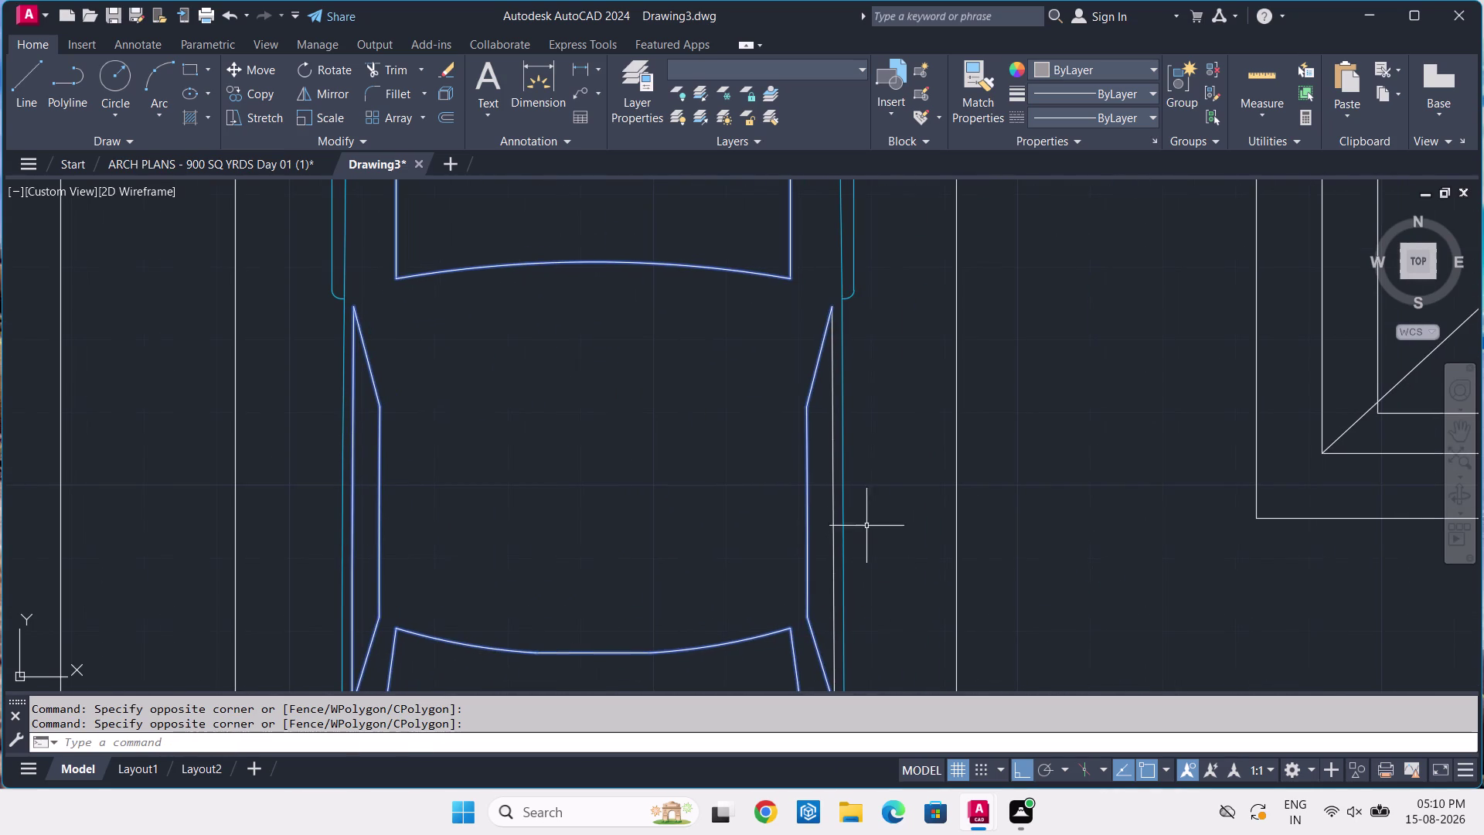
click(835, 494)
scroll(down, 3)
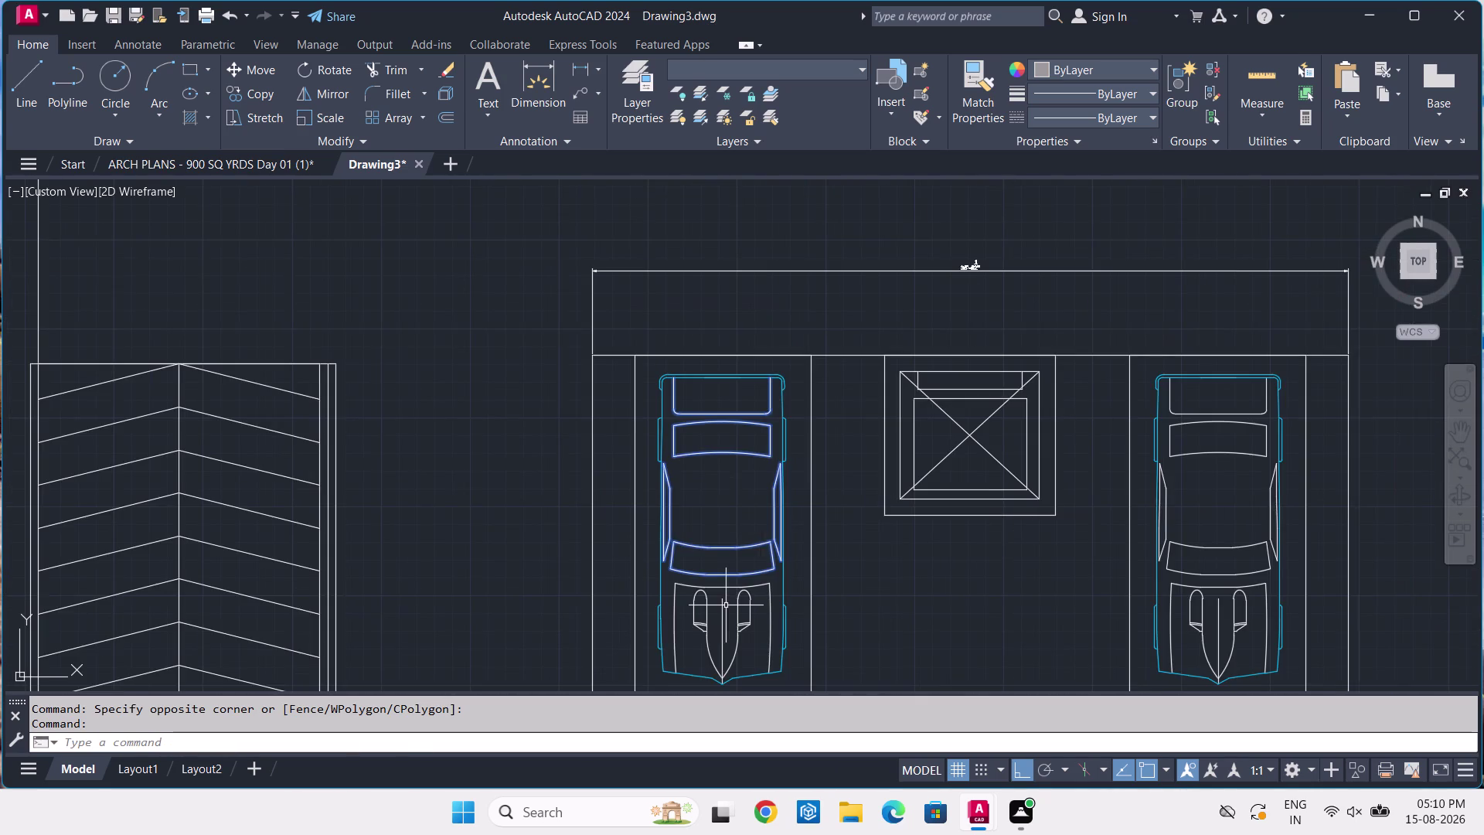
middle_drag(725, 605, 787, 464)
scroll(up, 3)
click(828, 443)
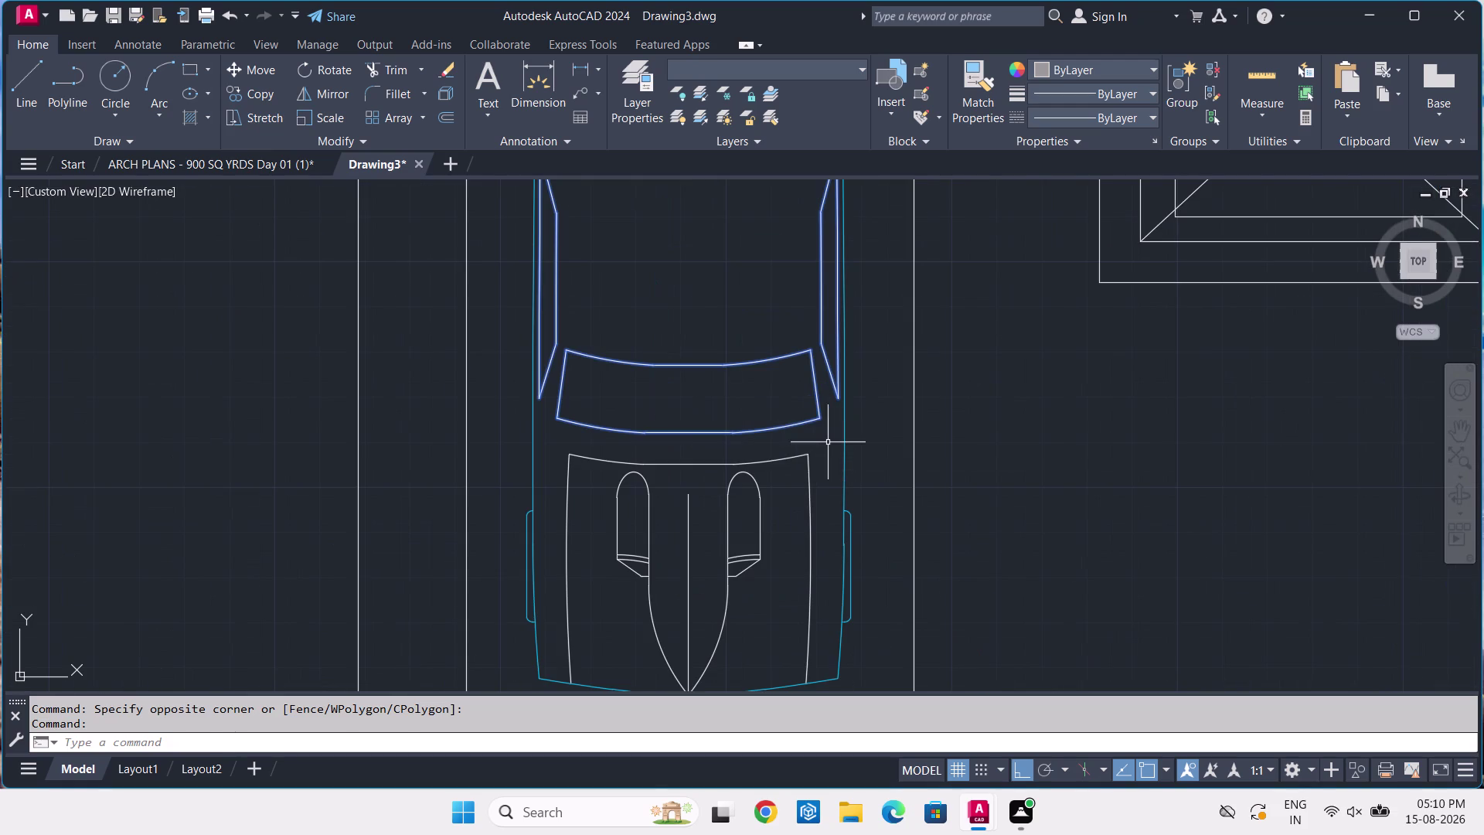
click(555, 641)
scroll(down, 3)
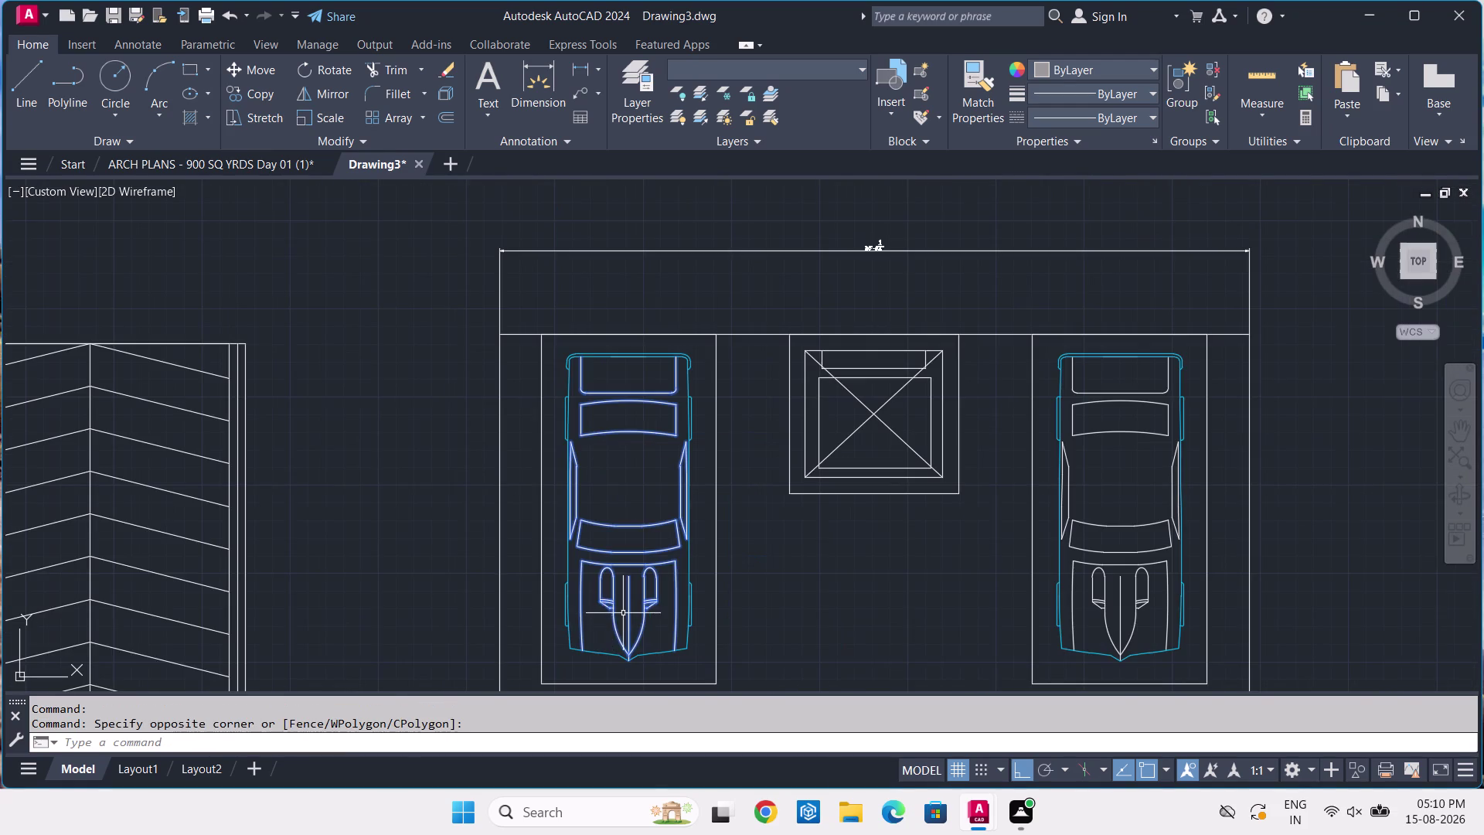
middle_drag(632, 619, 712, 499)
scroll(up, 3)
scroll(down, 3)
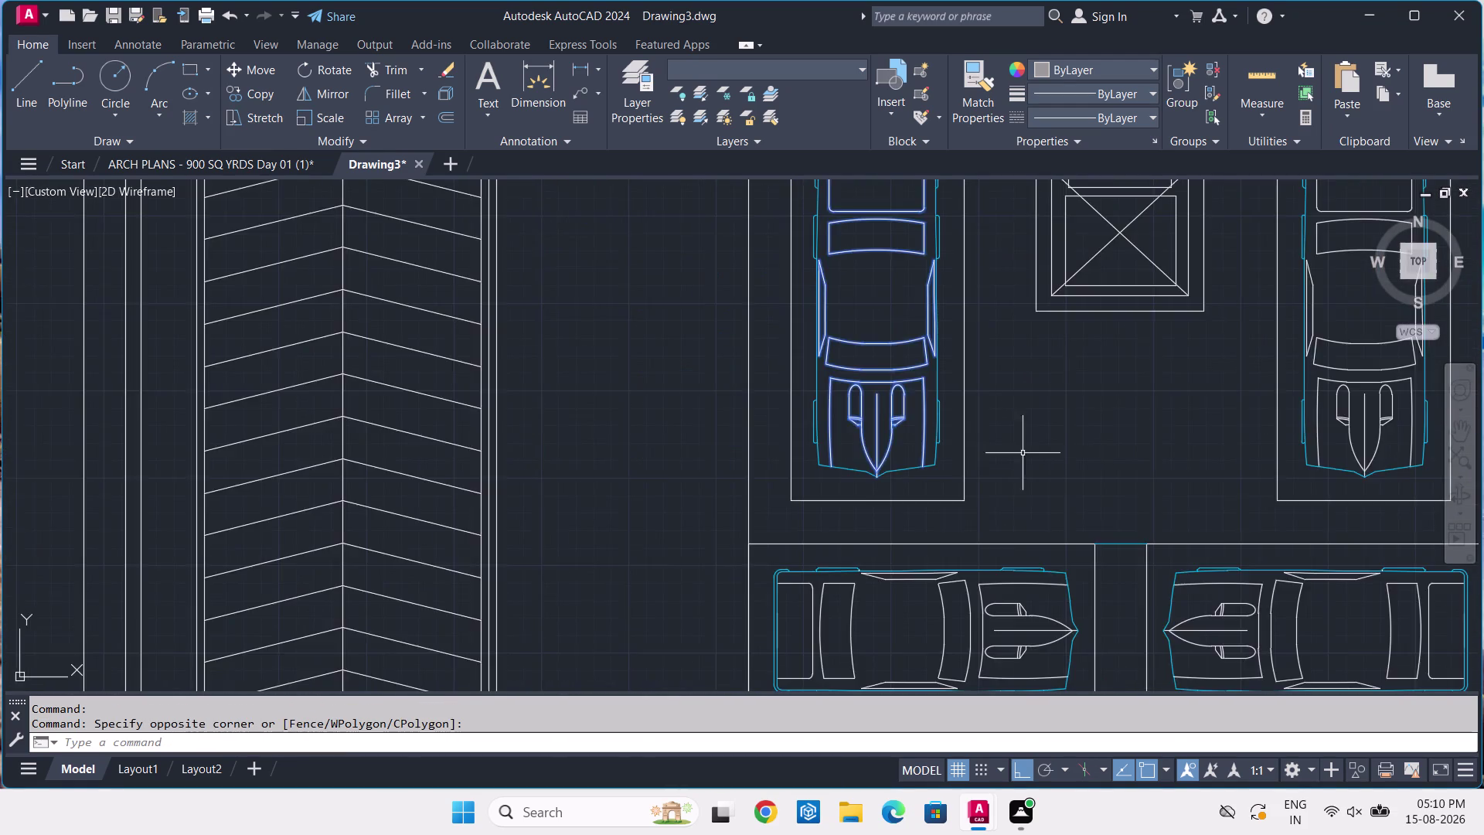
scroll(down, 3)
middle_drag(1021, 451, 806, 500)
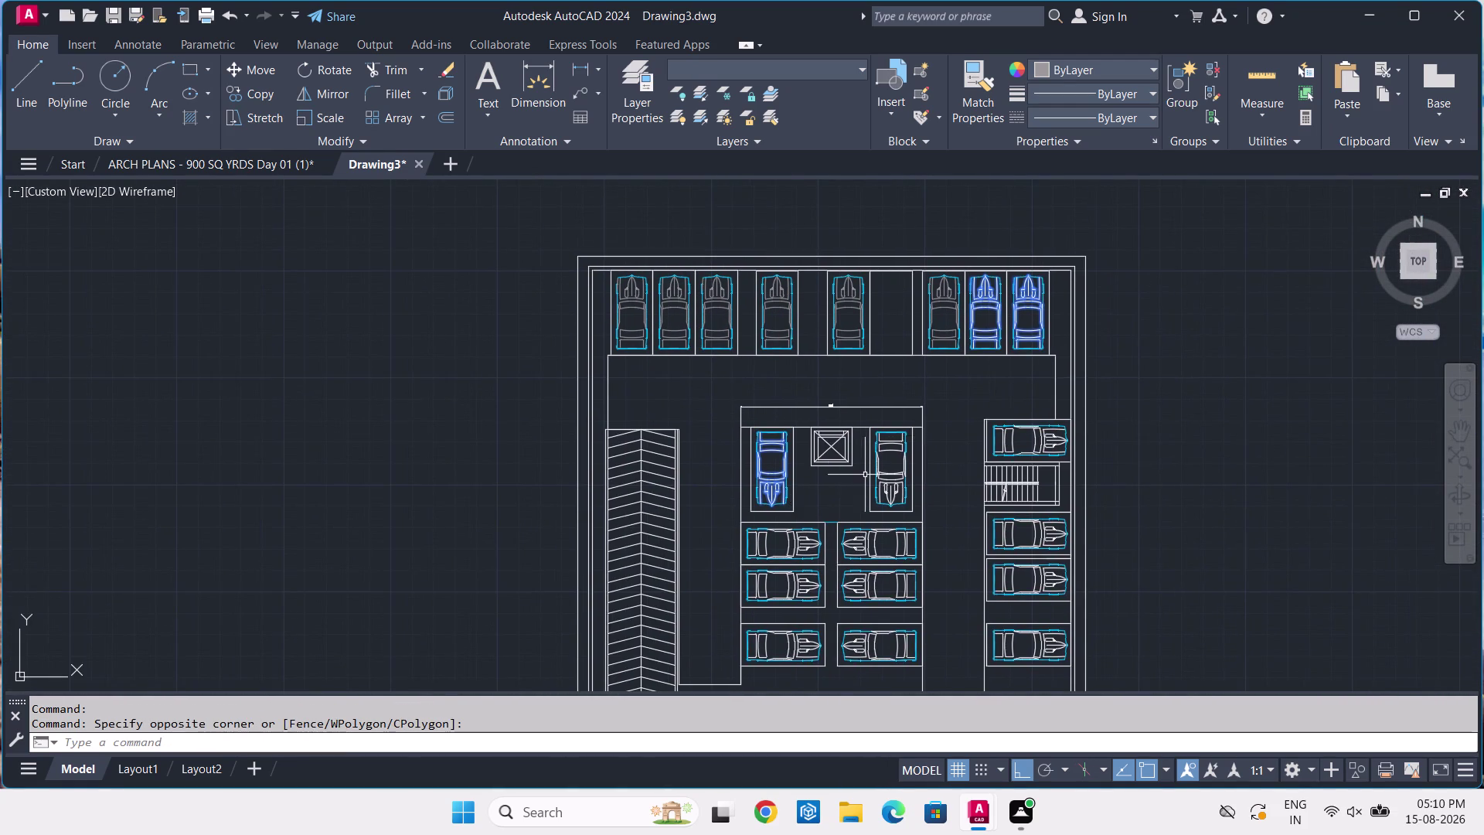
scroll(up, 3)
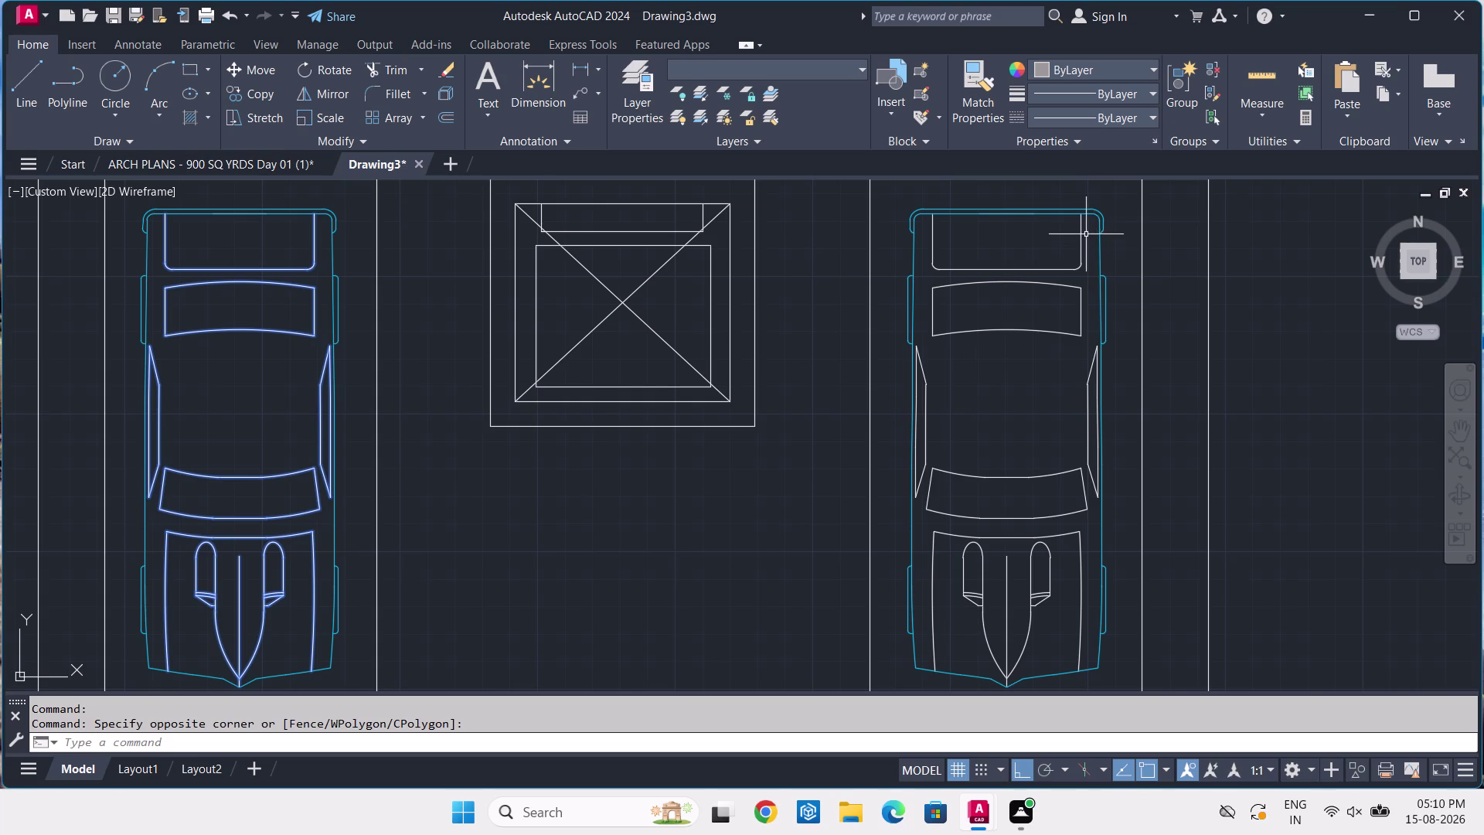
Window-select the right car's cabin lines and add its side lines.
click(1097, 234)
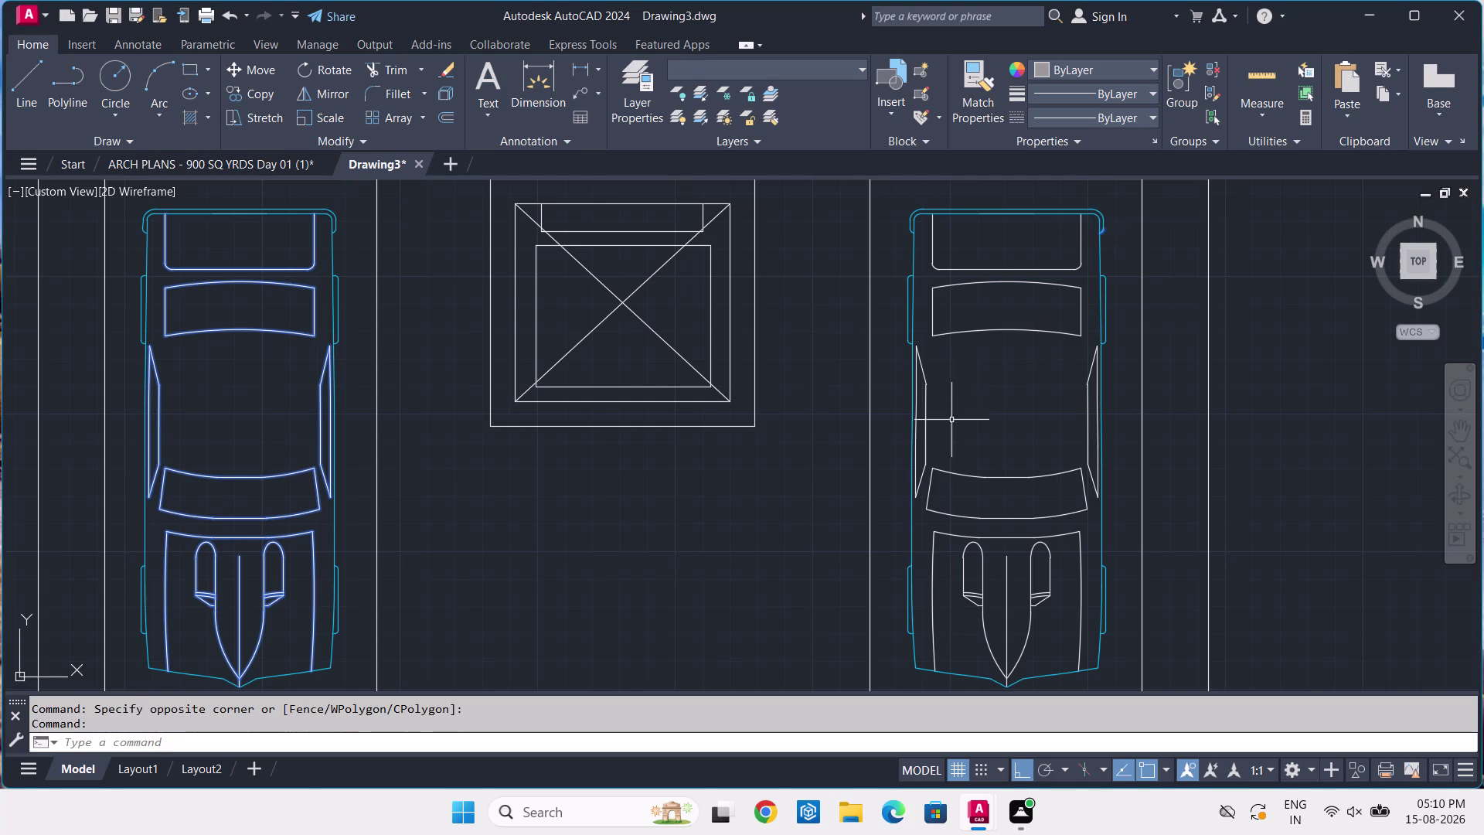
click(1092, 234)
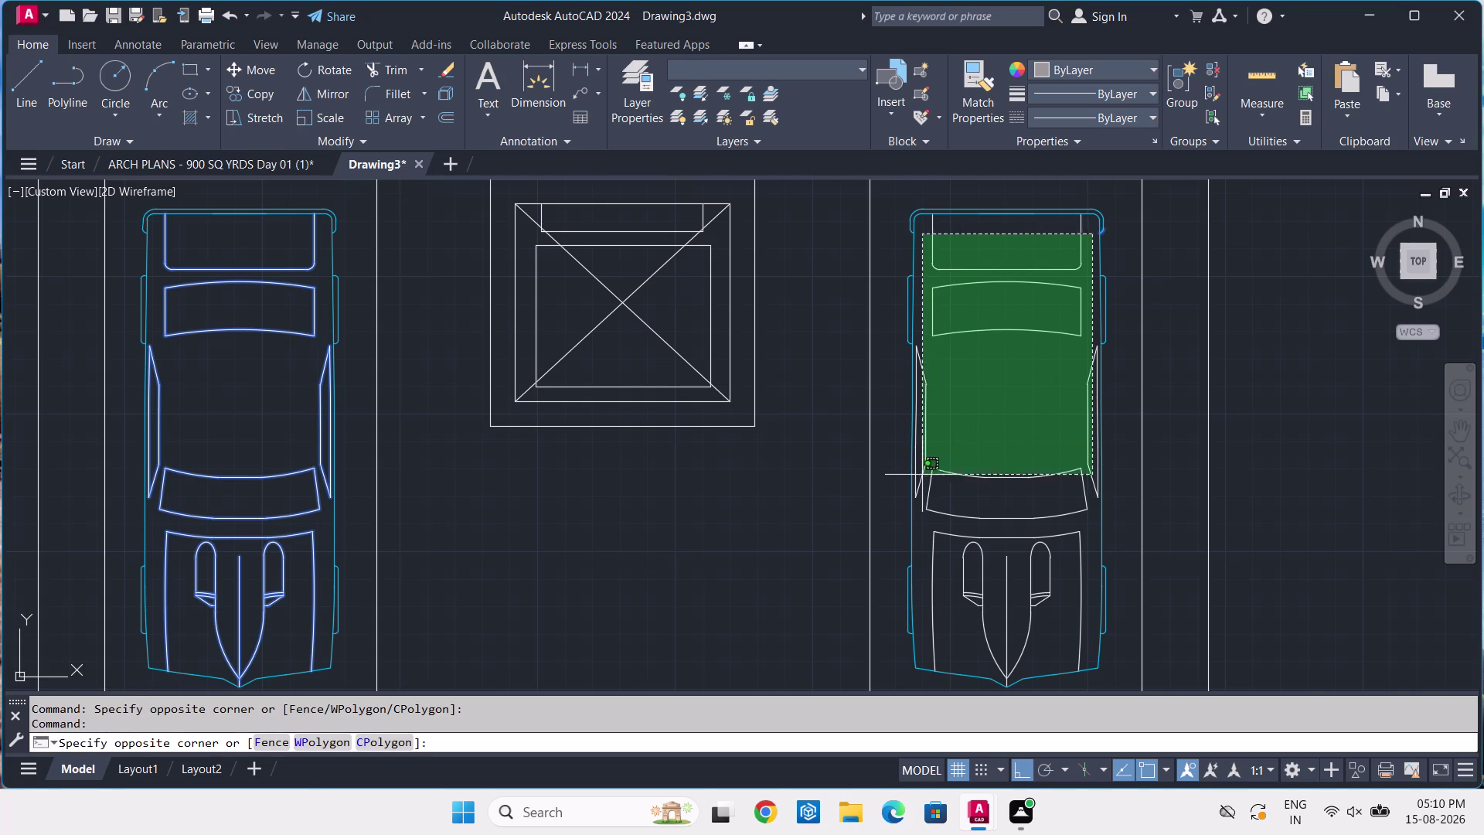
scroll(up, 3)
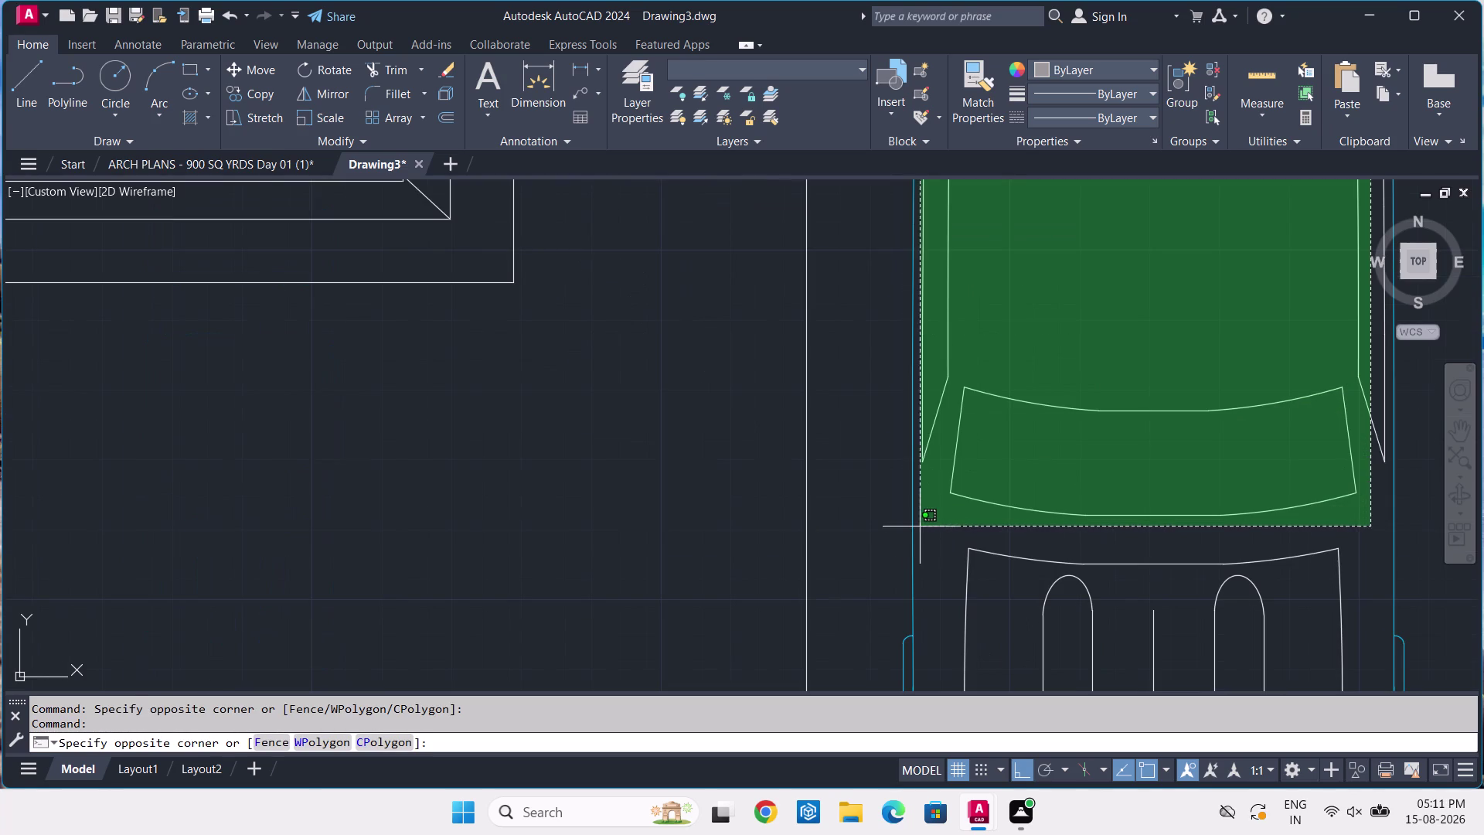
click(919, 525)
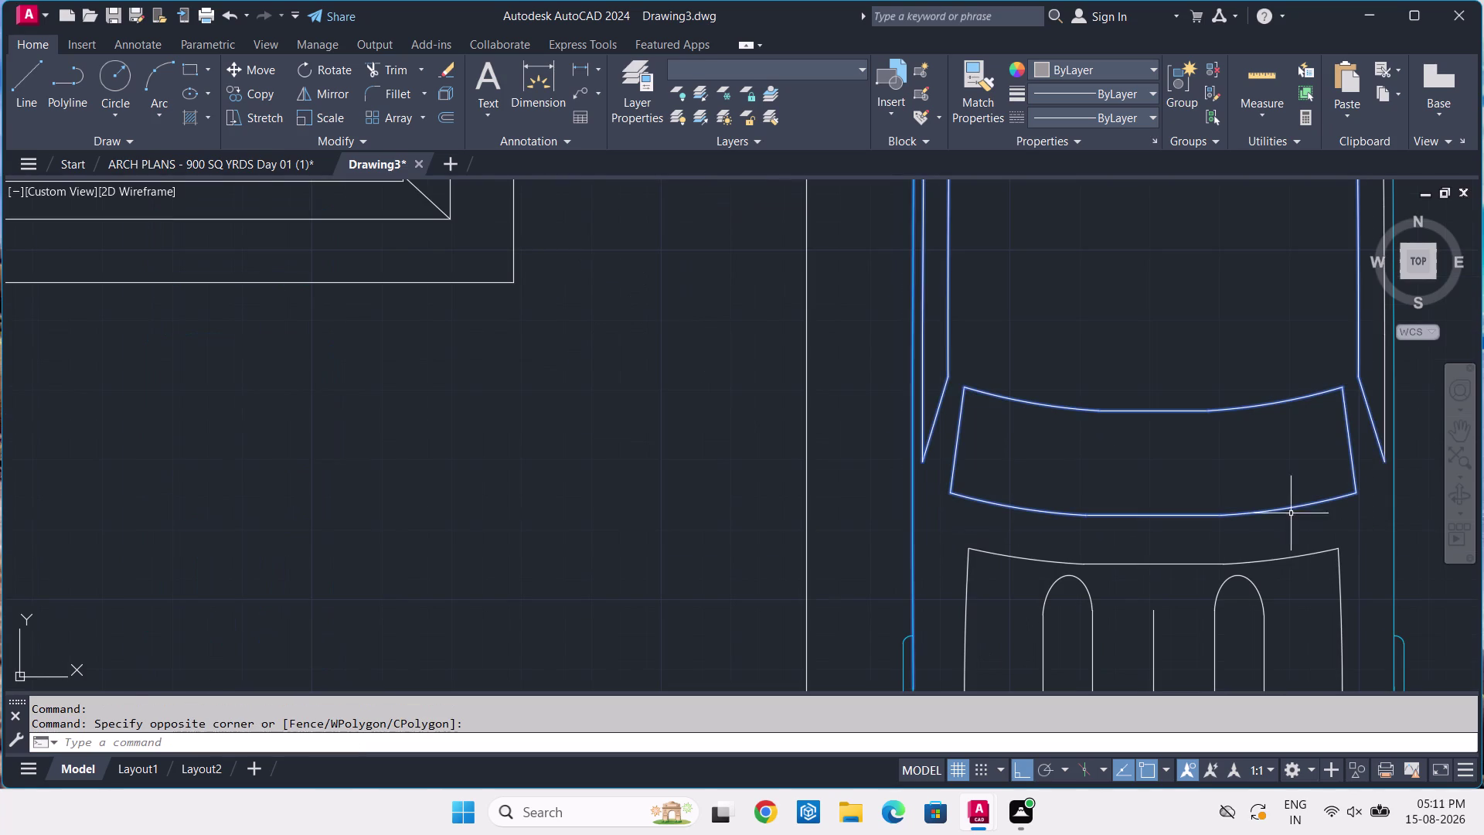
middle_drag(1372, 432, 1215, 422)
scroll(down, 3)
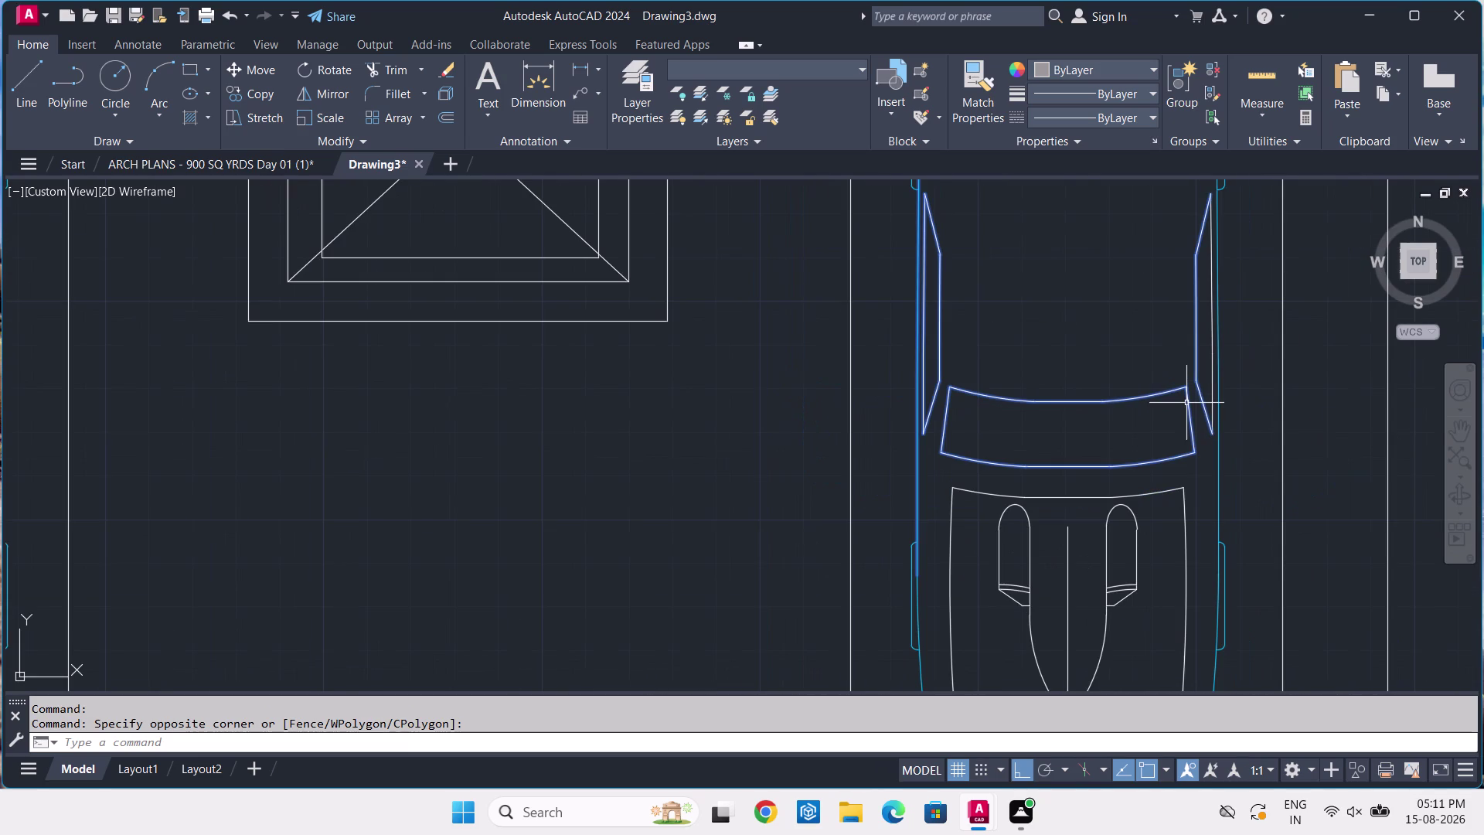
middle_drag(1189, 403, 1092, 547)
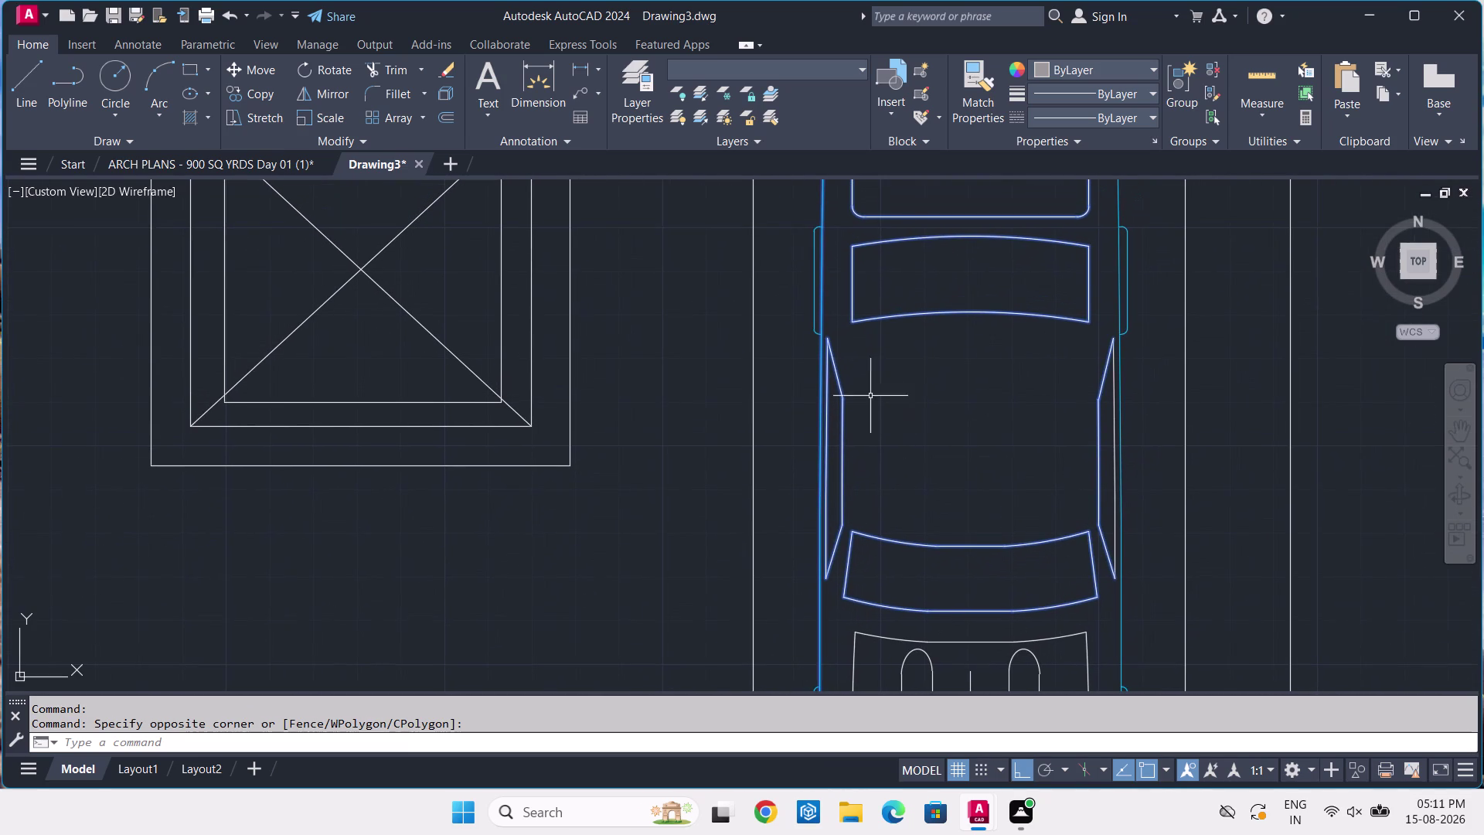
click(821, 218)
scroll(down, 3)
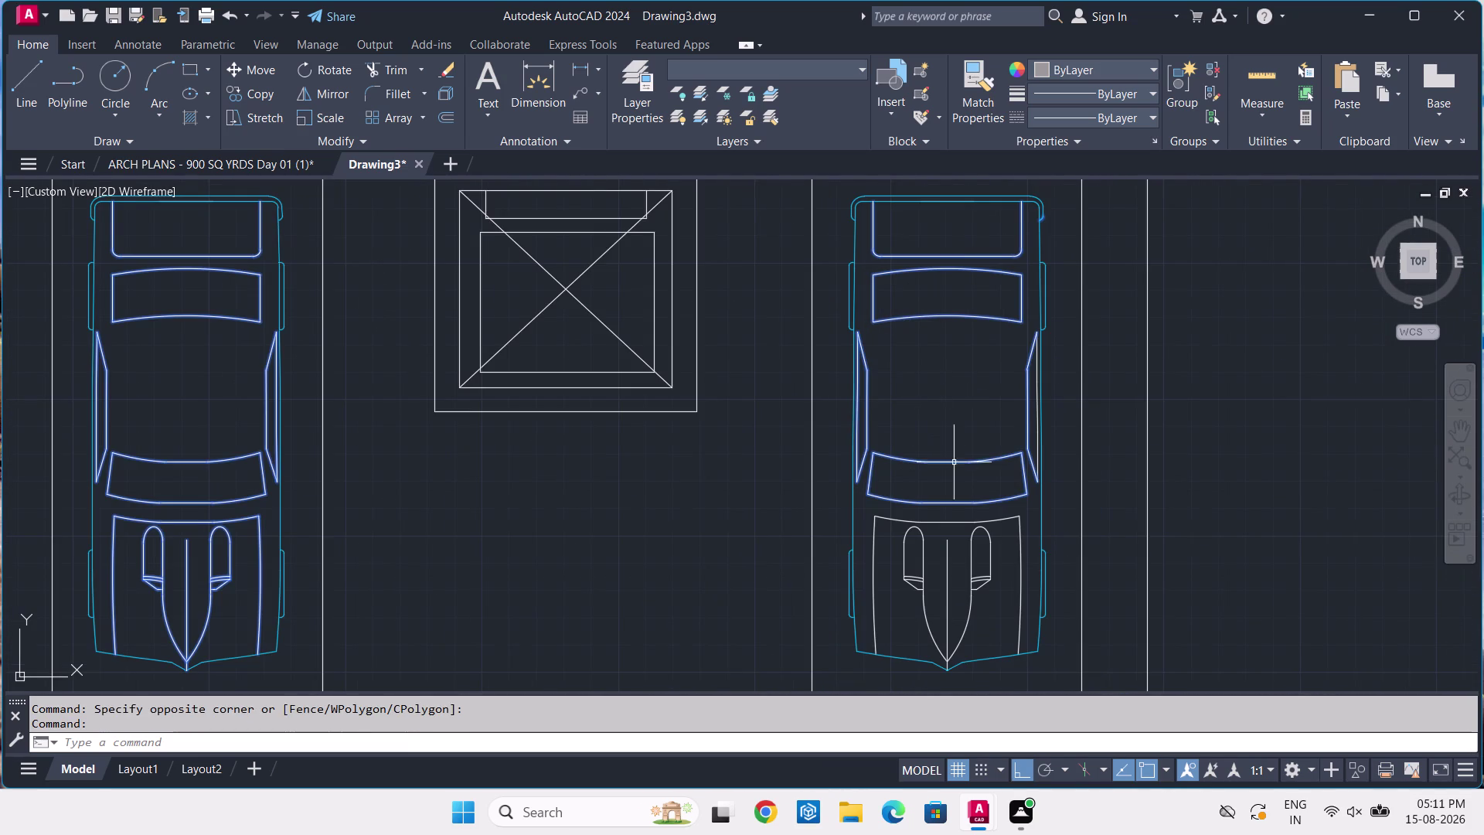
scroll(up, 3)
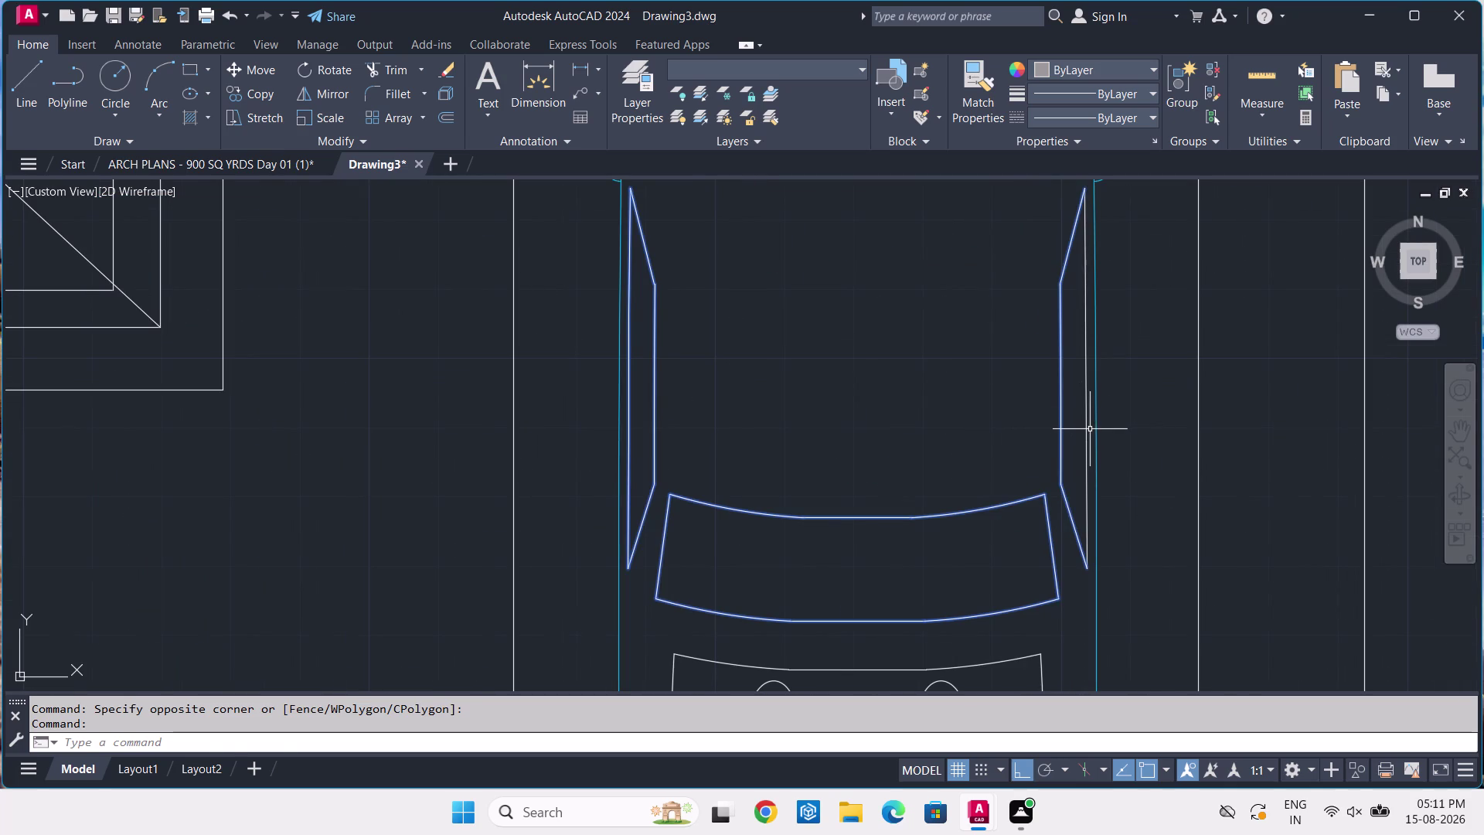
click(1090, 430)
click(1077, 434)
Add the right car's two bonnet lines to the selection.
scroll(down, 3)
middle_drag(952, 565, 950, 530)
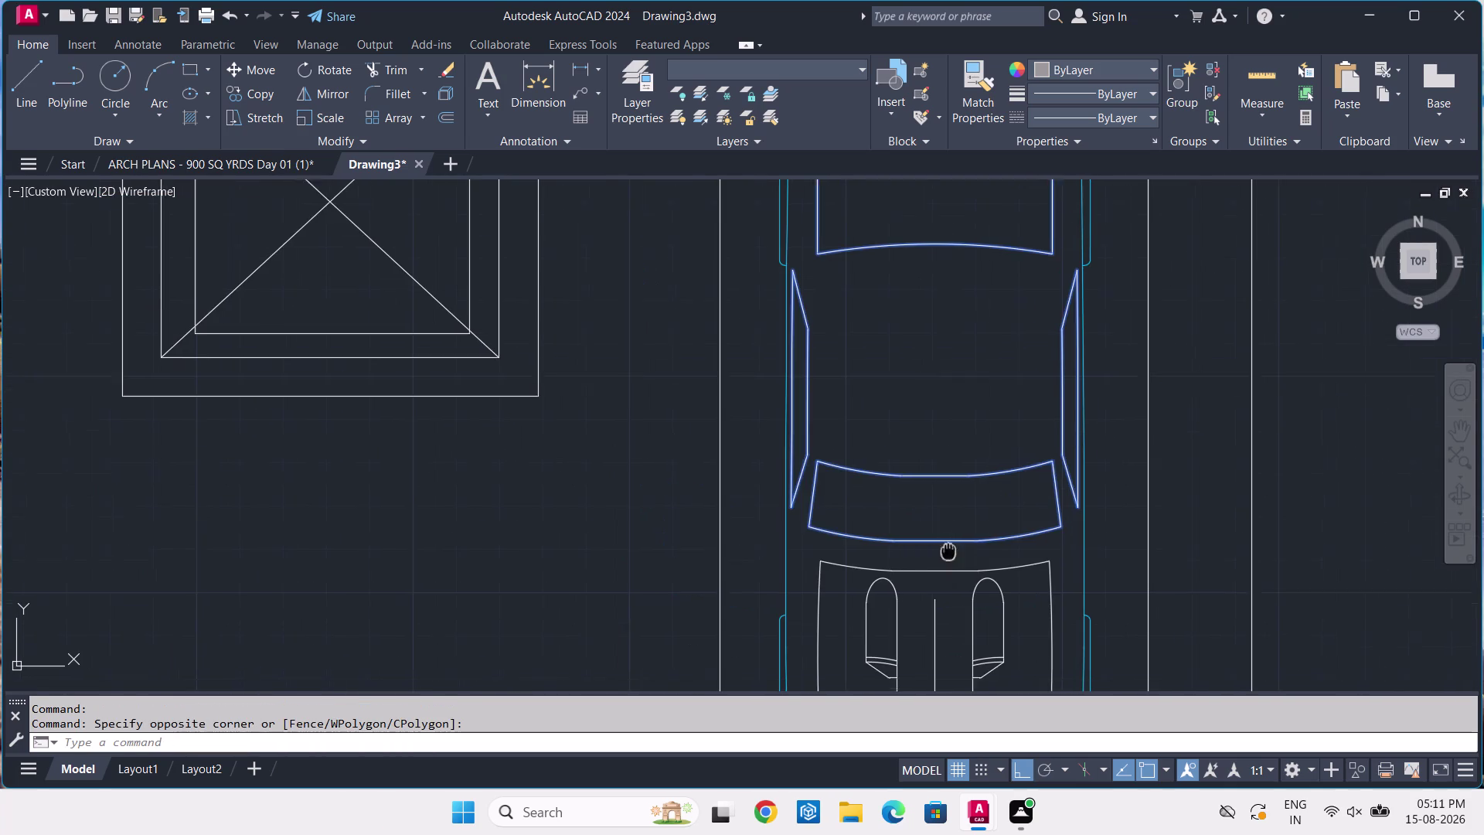
middle_drag(950, 531, 1001, 384)
click(1110, 386)
click(851, 532)
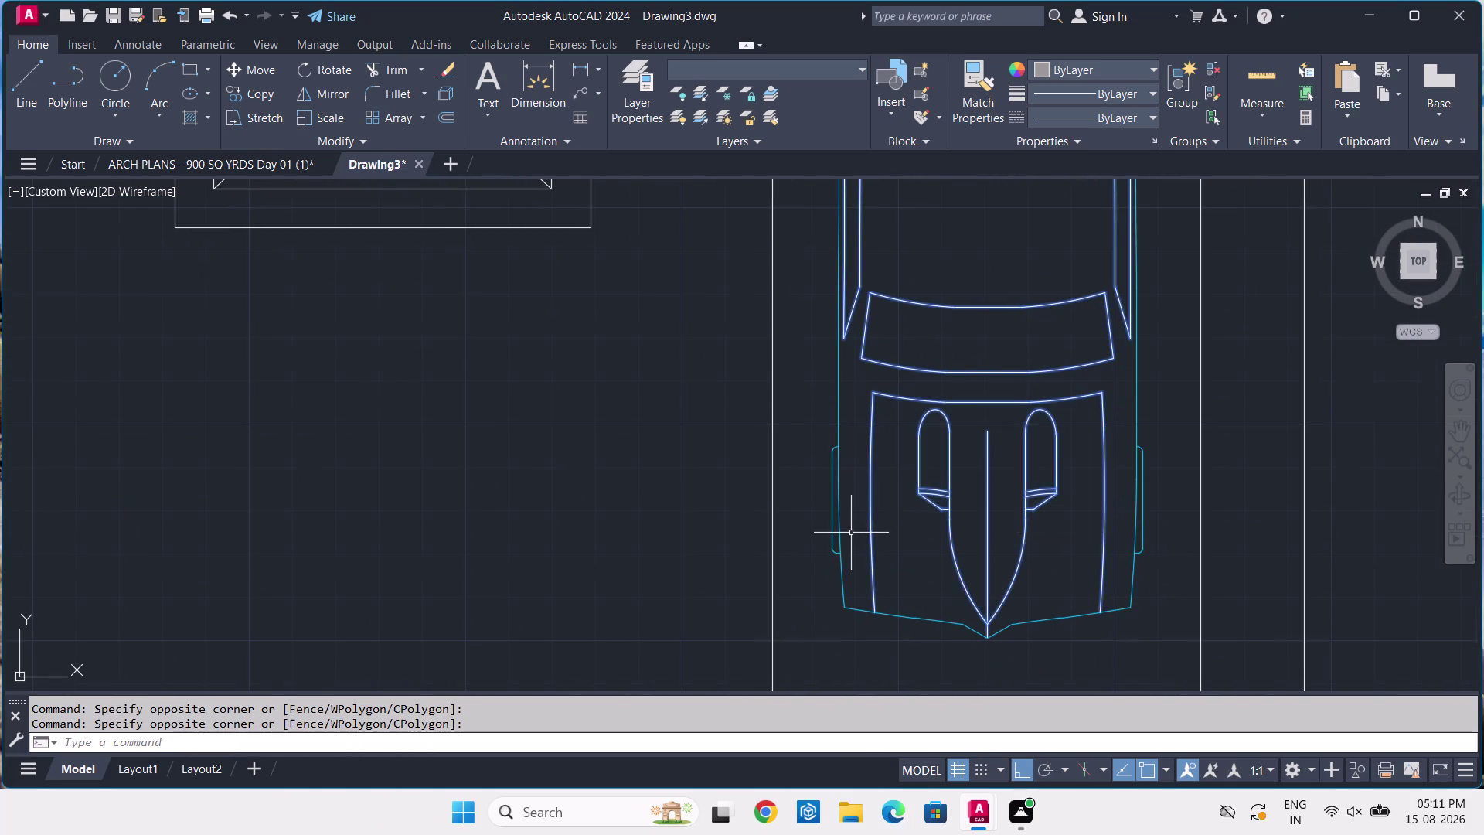
scroll(down, 3)
middle_drag(1088, 534, 623, 544)
scroll(up, 3)
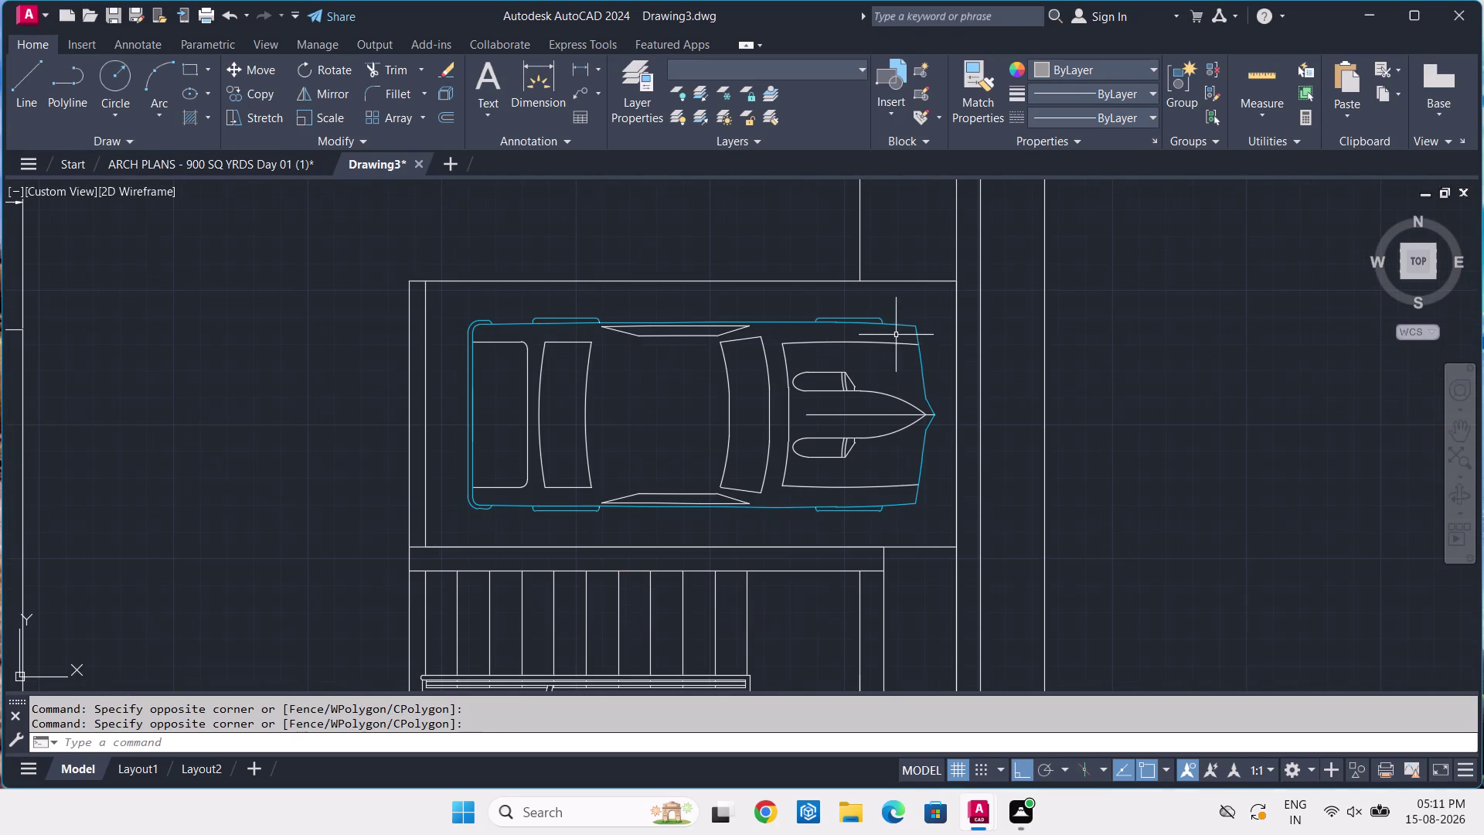
Window-select the front half lines of the sideways car in the top-right bay.
click(904, 326)
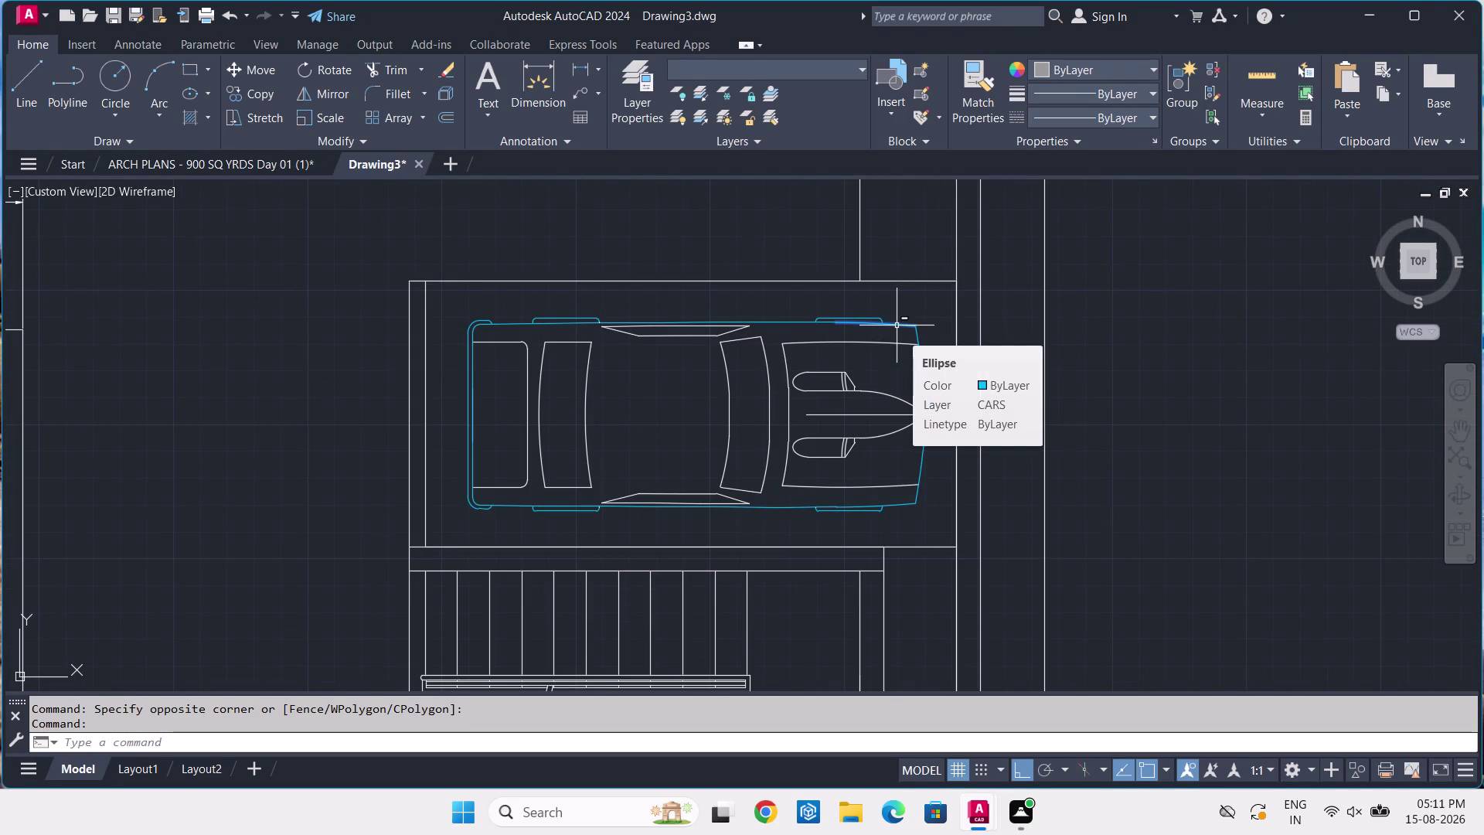
click(896, 326)
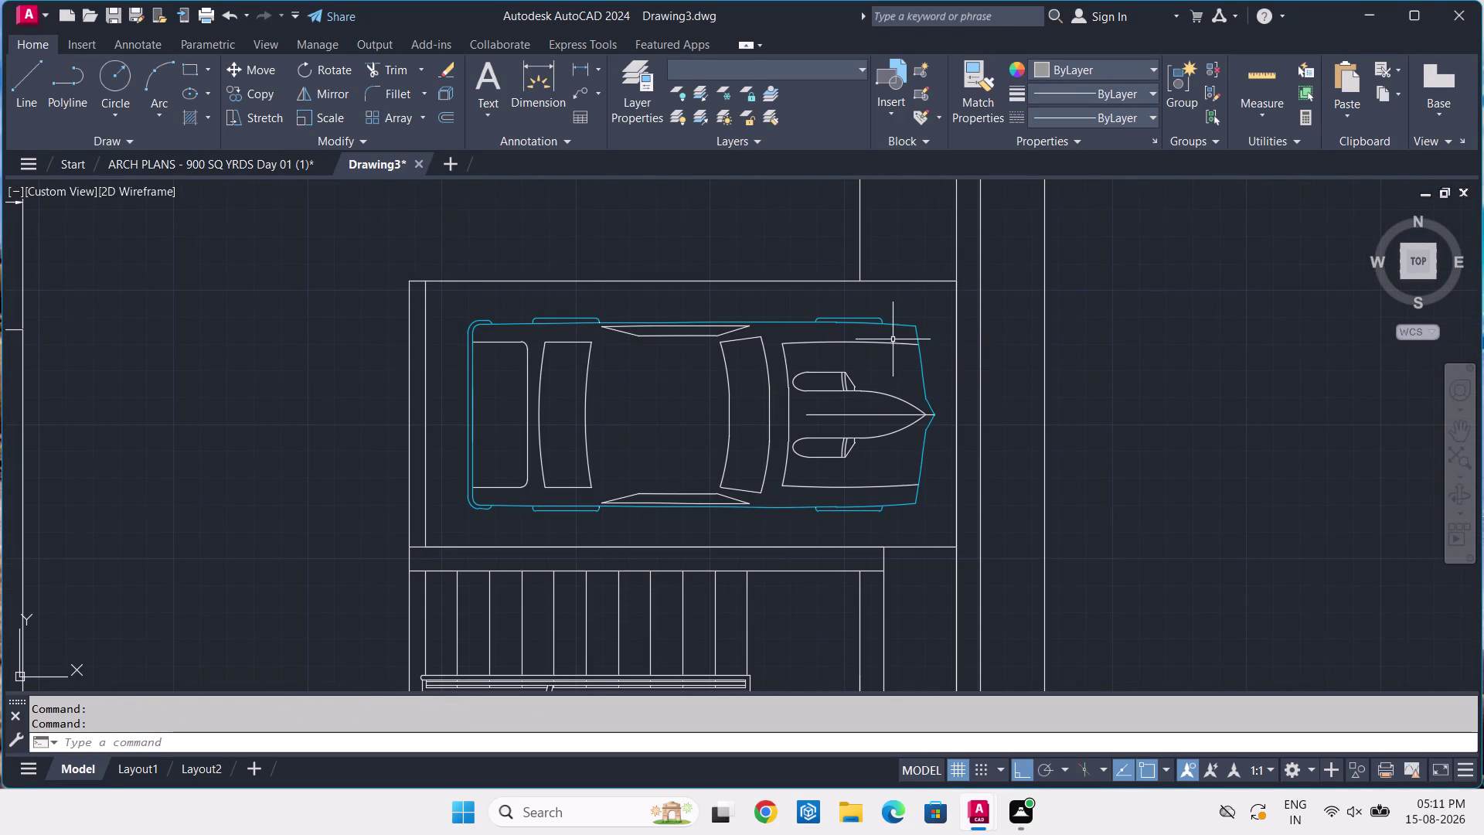
click(899, 335)
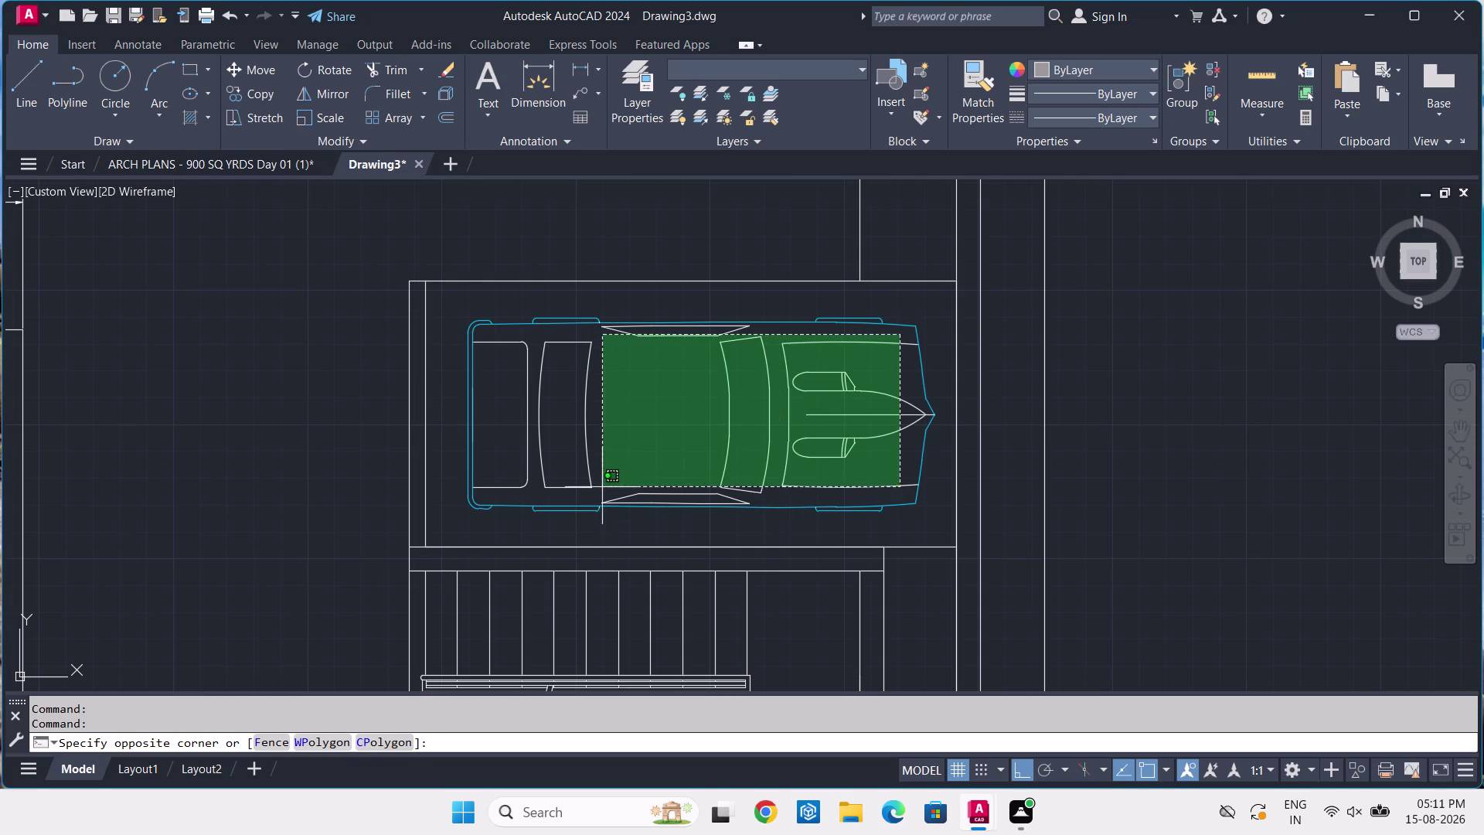
middle_drag(541, 494, 555, 465)
scroll(up, 3)
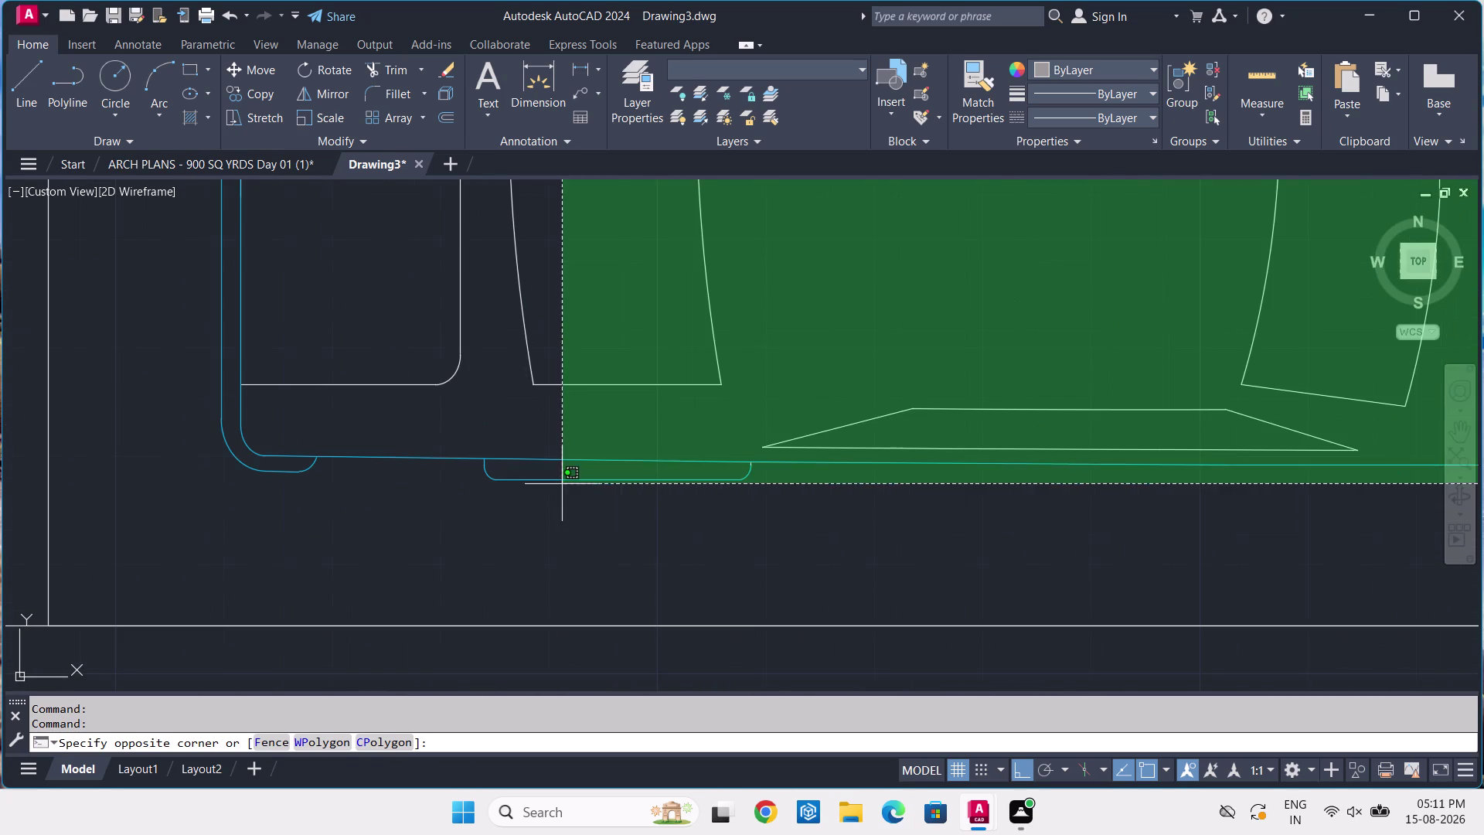
click(571, 454)
scroll(down, 3)
middle_drag(655, 388, 675, 449)
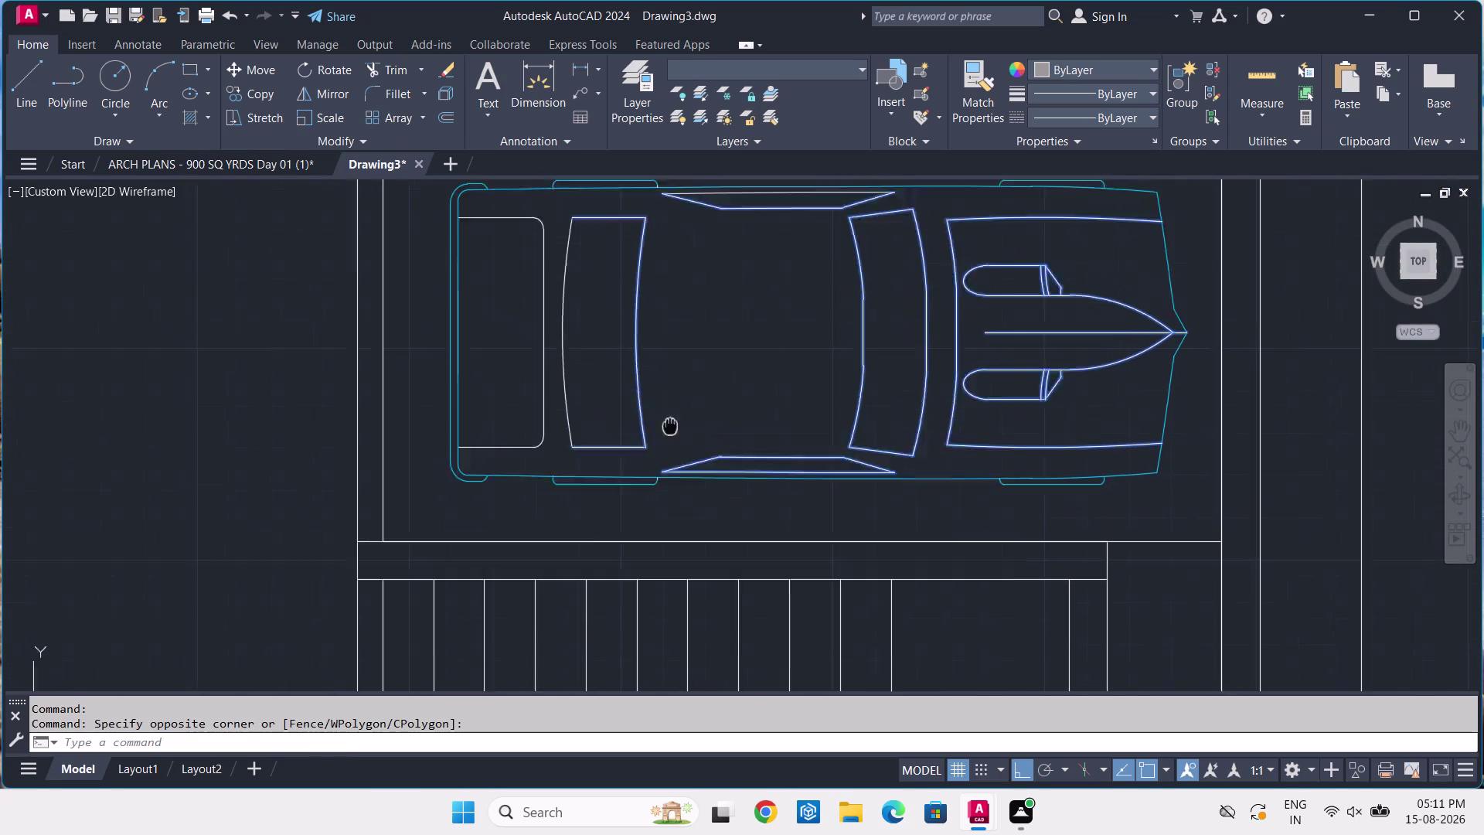
middle_drag(675, 449, 704, 552)
Window-select the car's rear section lines, then bring the whole cellar floor into view.
click(810, 322)
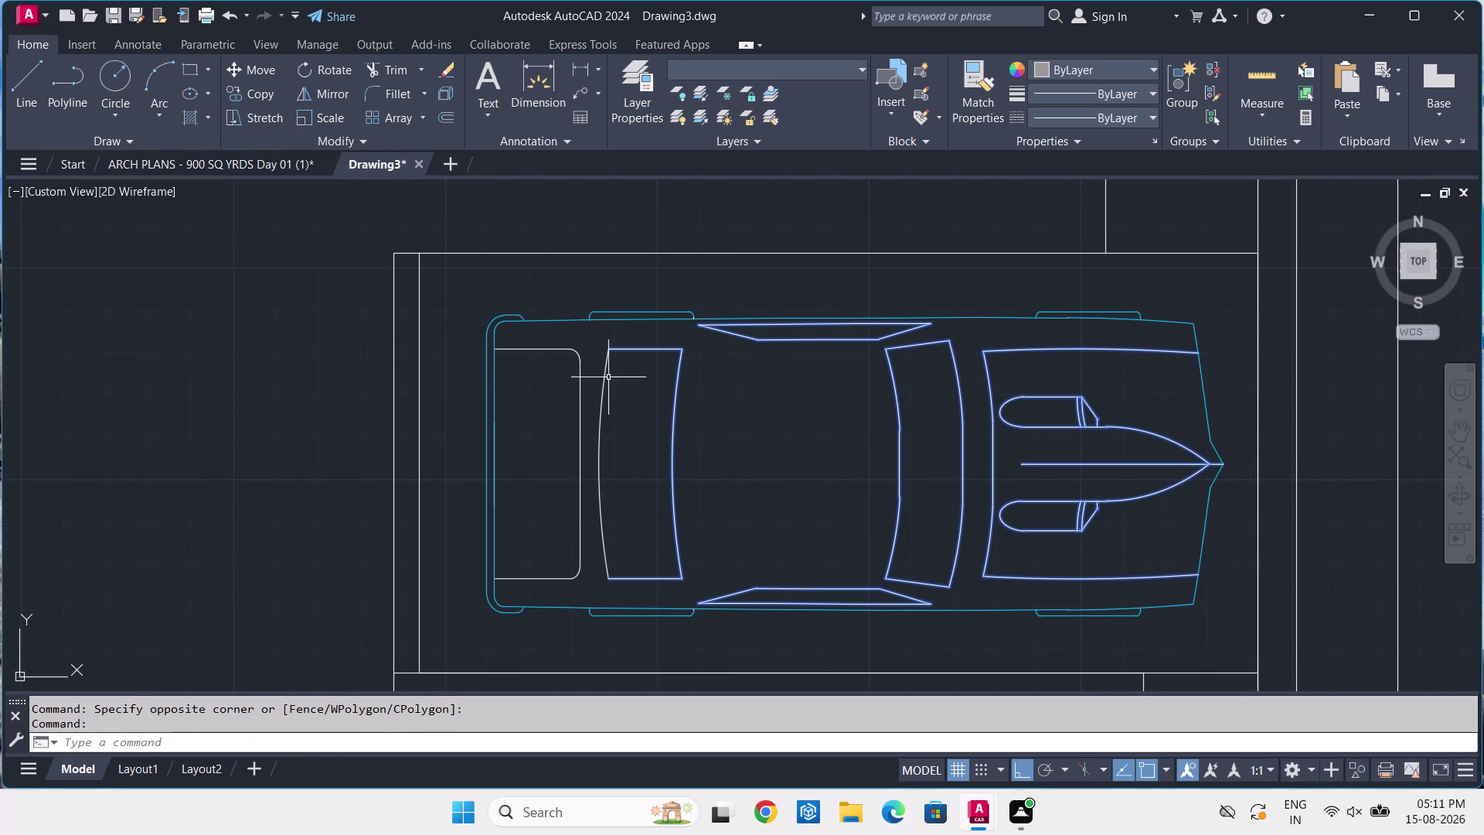
click(695, 338)
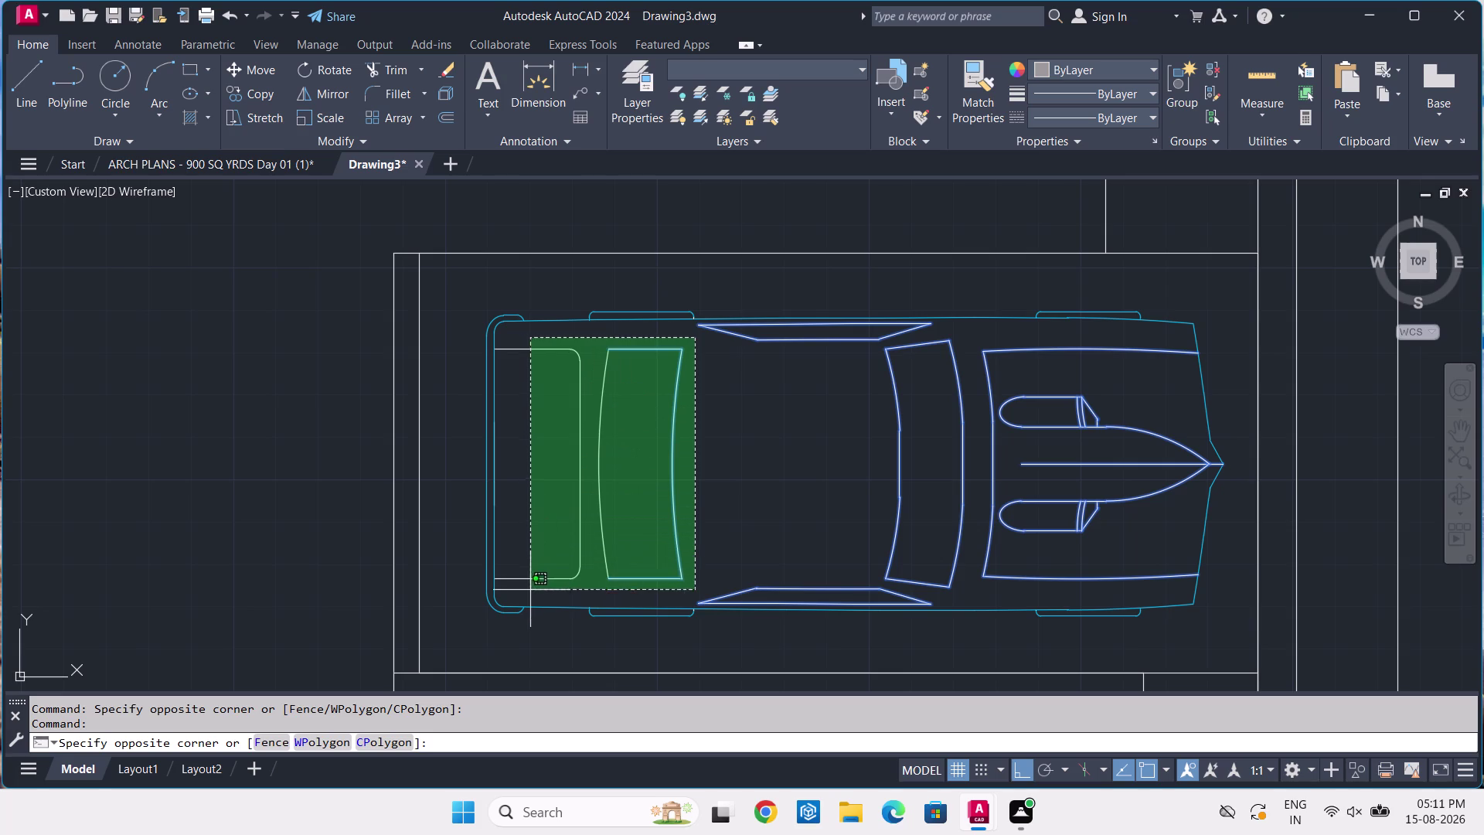
click(530, 590)
scroll(down, 3)
middle_drag(566, 596, 791, 268)
middle_drag(932, 425, 874, 333)
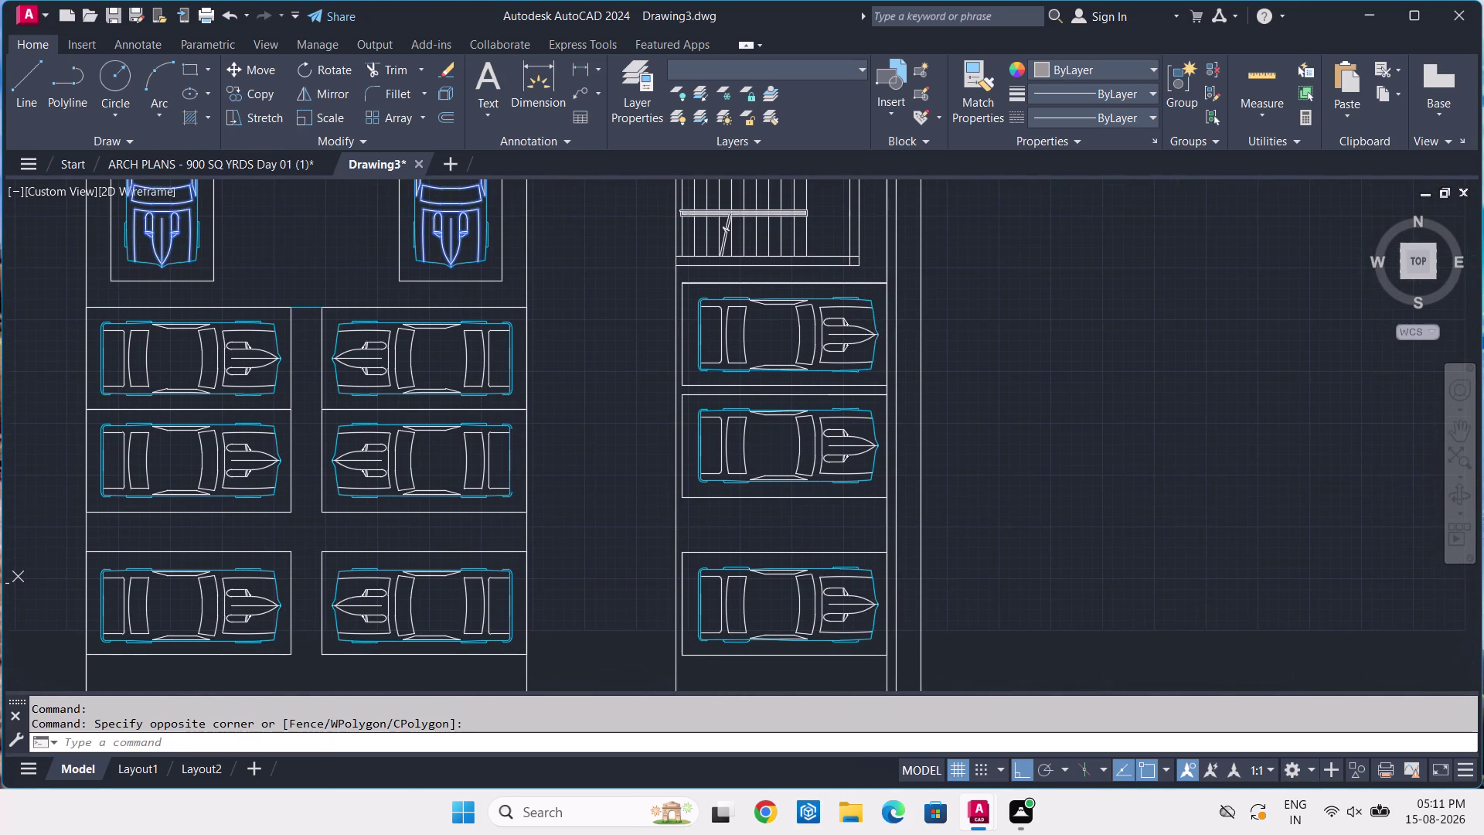
scroll(down, 3)
middle_drag(981, 361, 1016, 403)
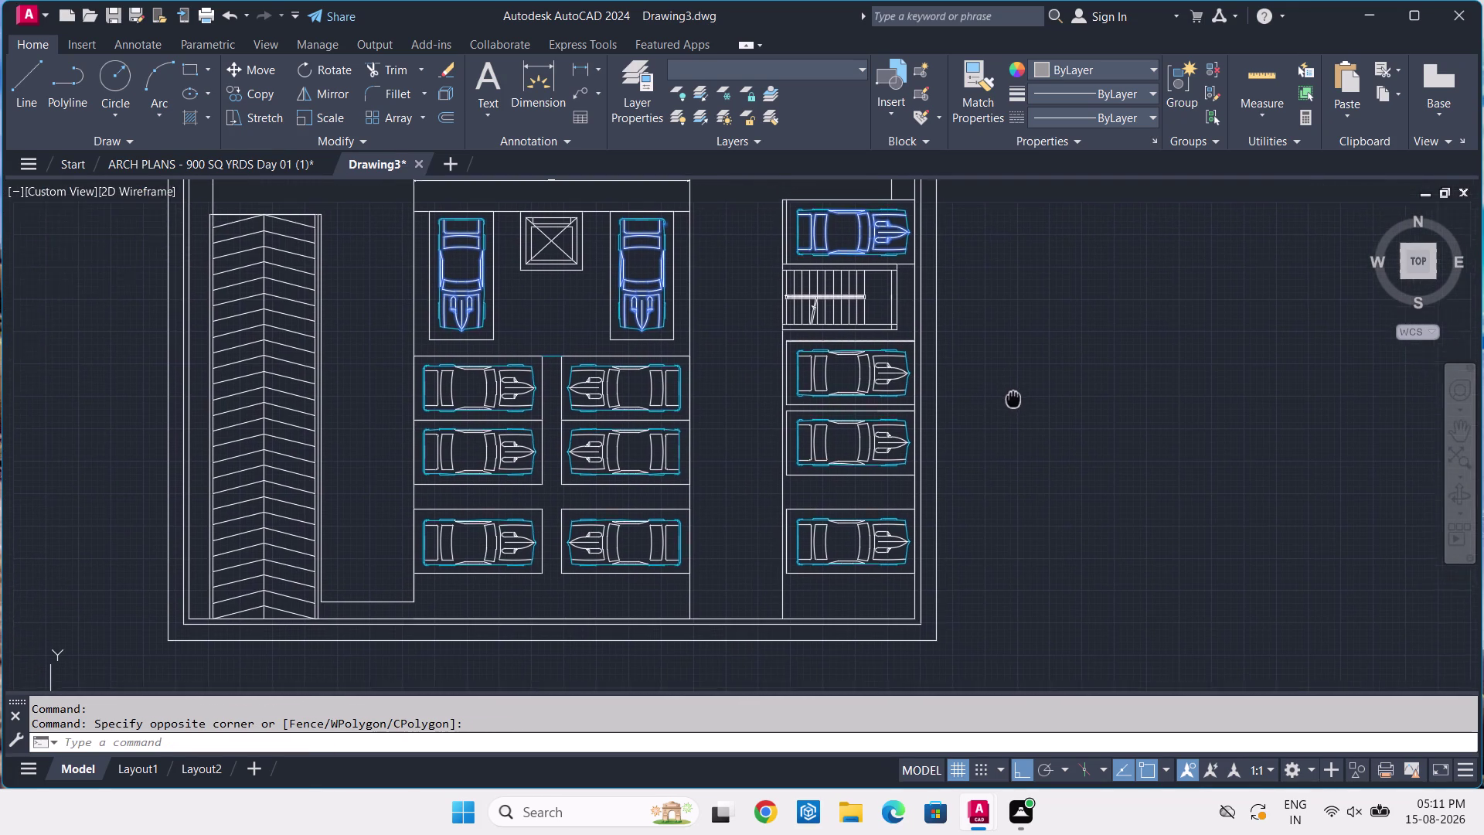
middle_drag(1016, 404, 1022, 412)
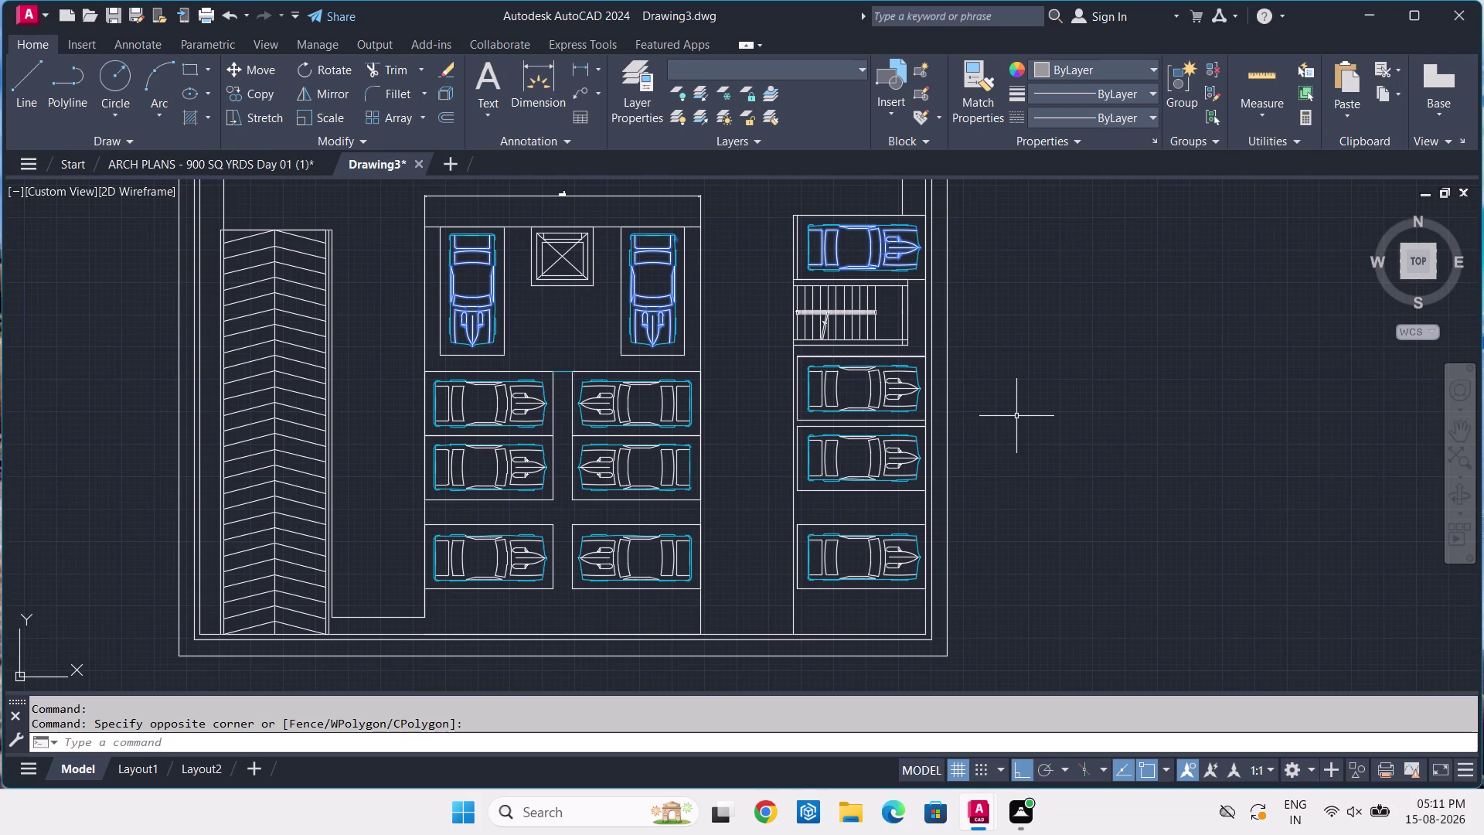
scroll(down, 3)
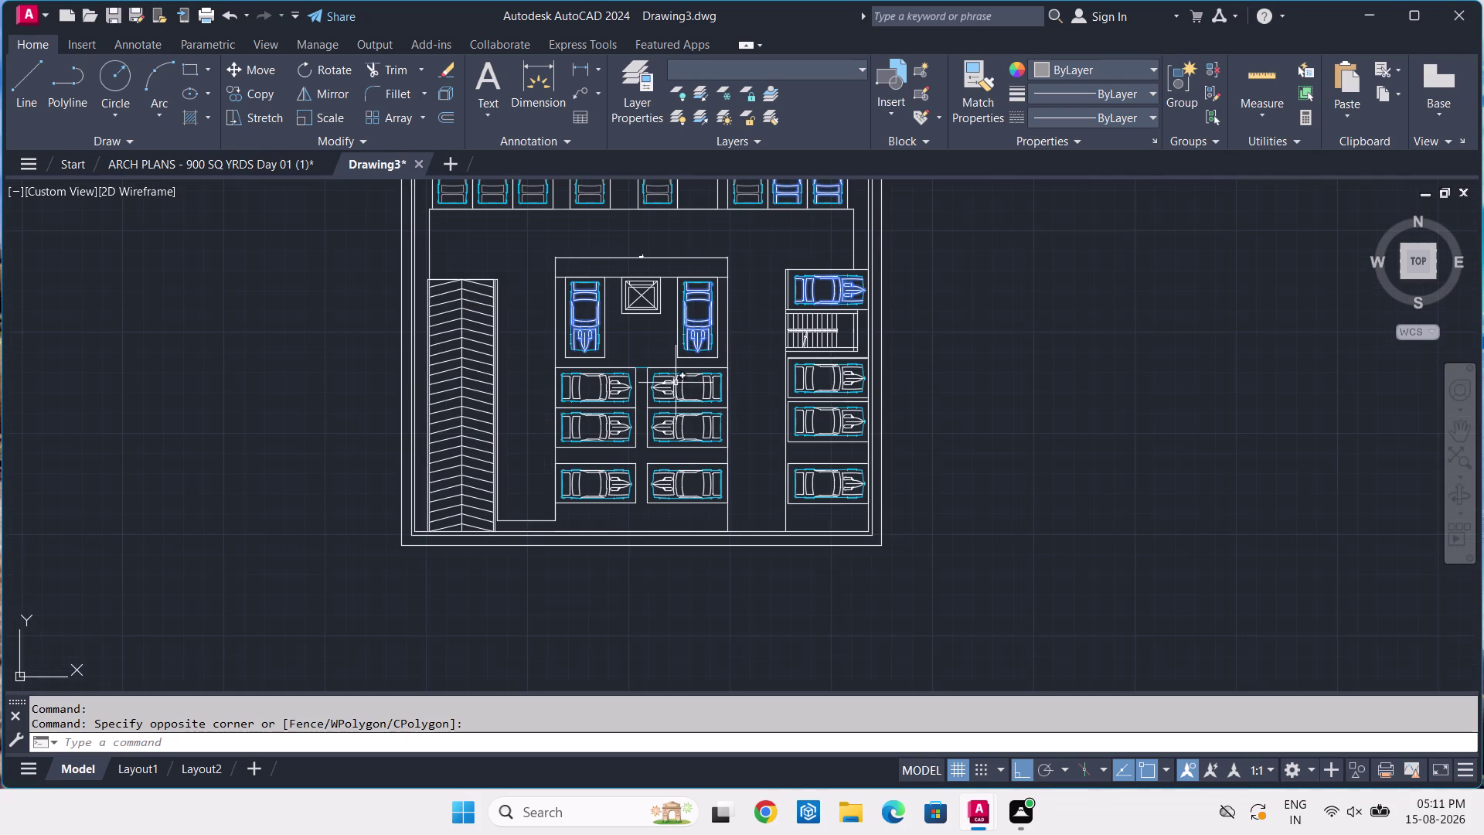
scroll(up, 3)
scroll(up, 3)
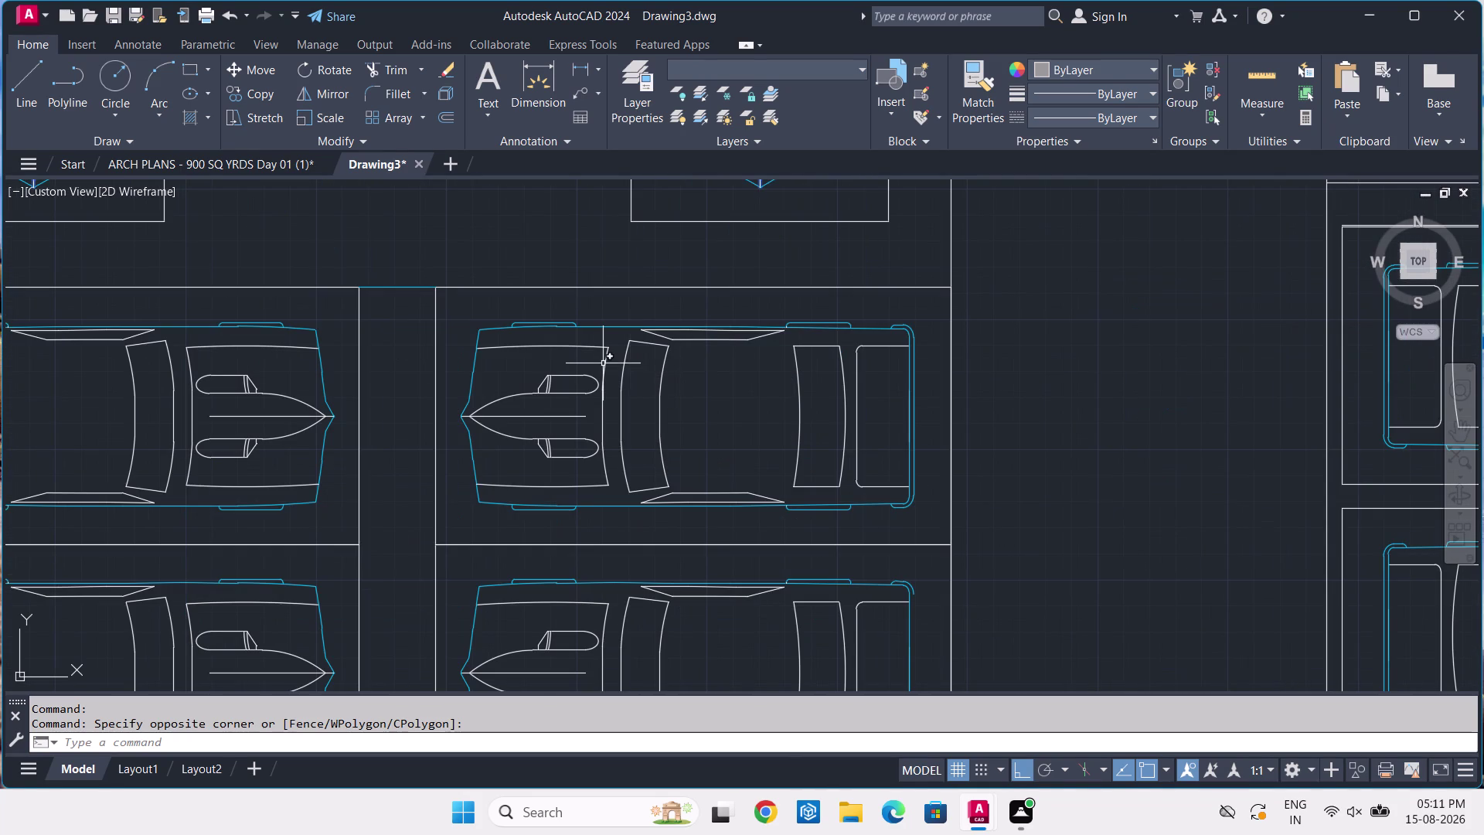
scroll(down, 3)
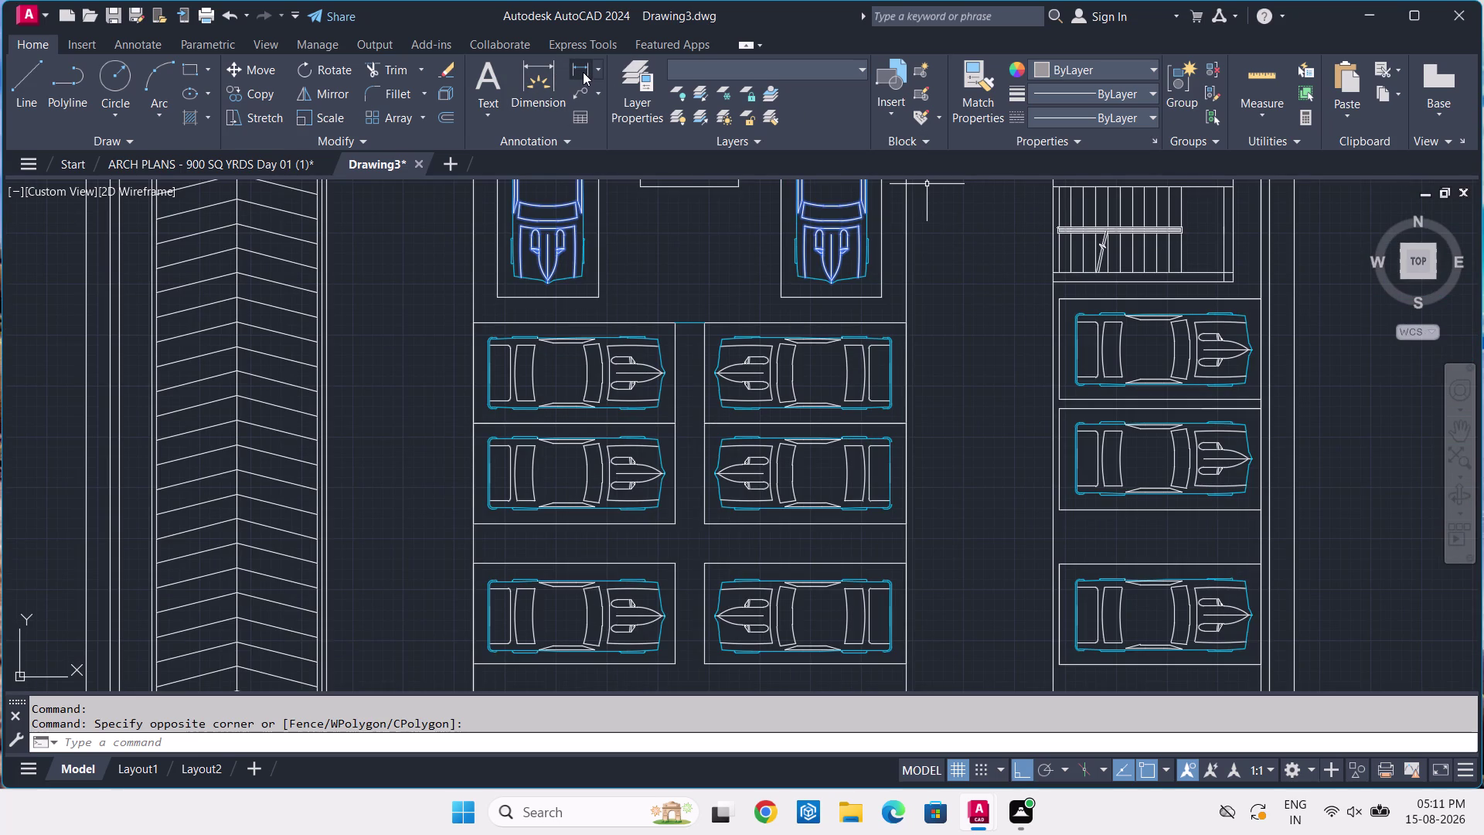
scroll(down, 3)
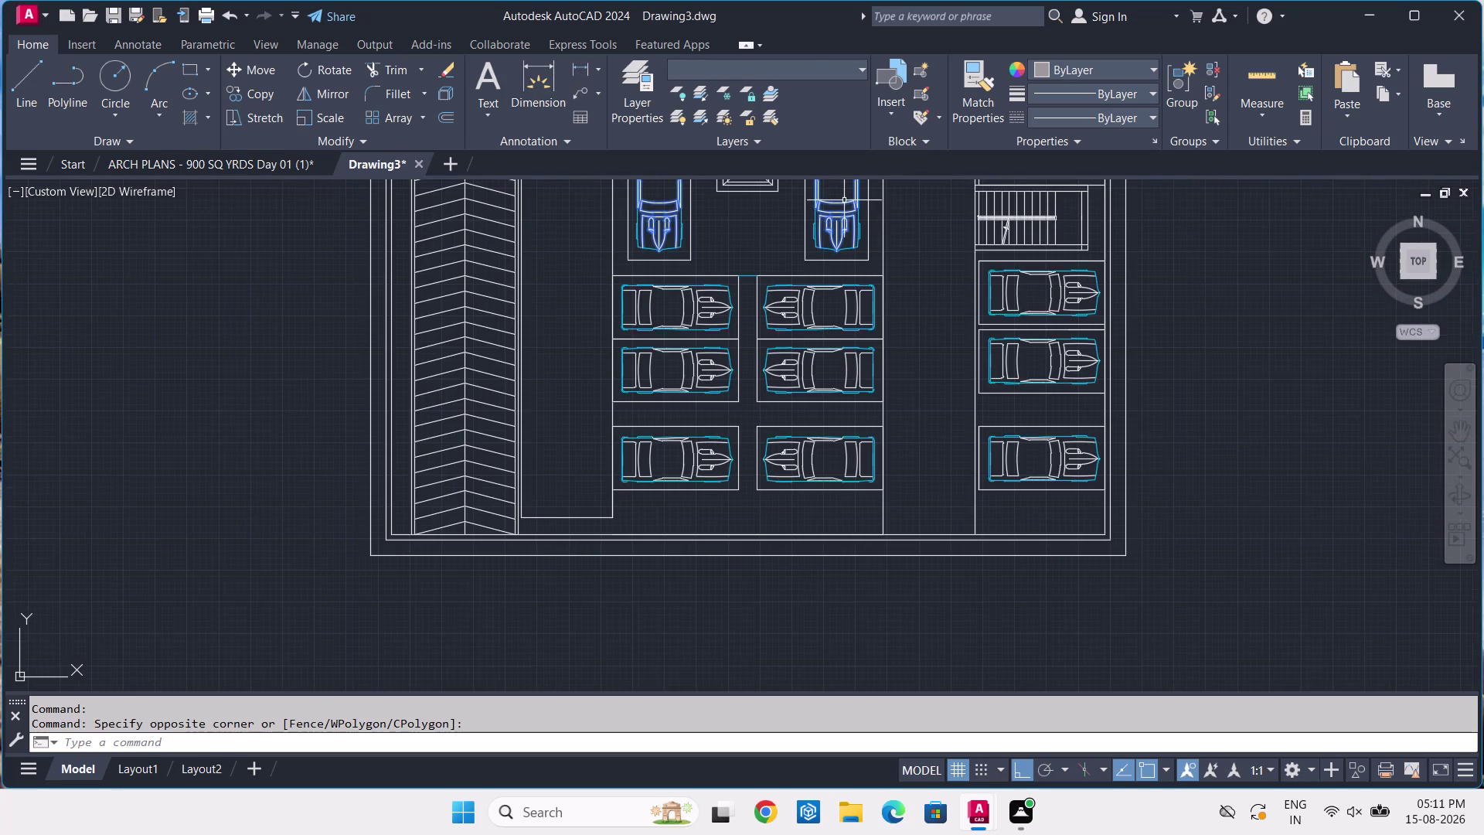
middle_drag(843, 200, 739, 368)
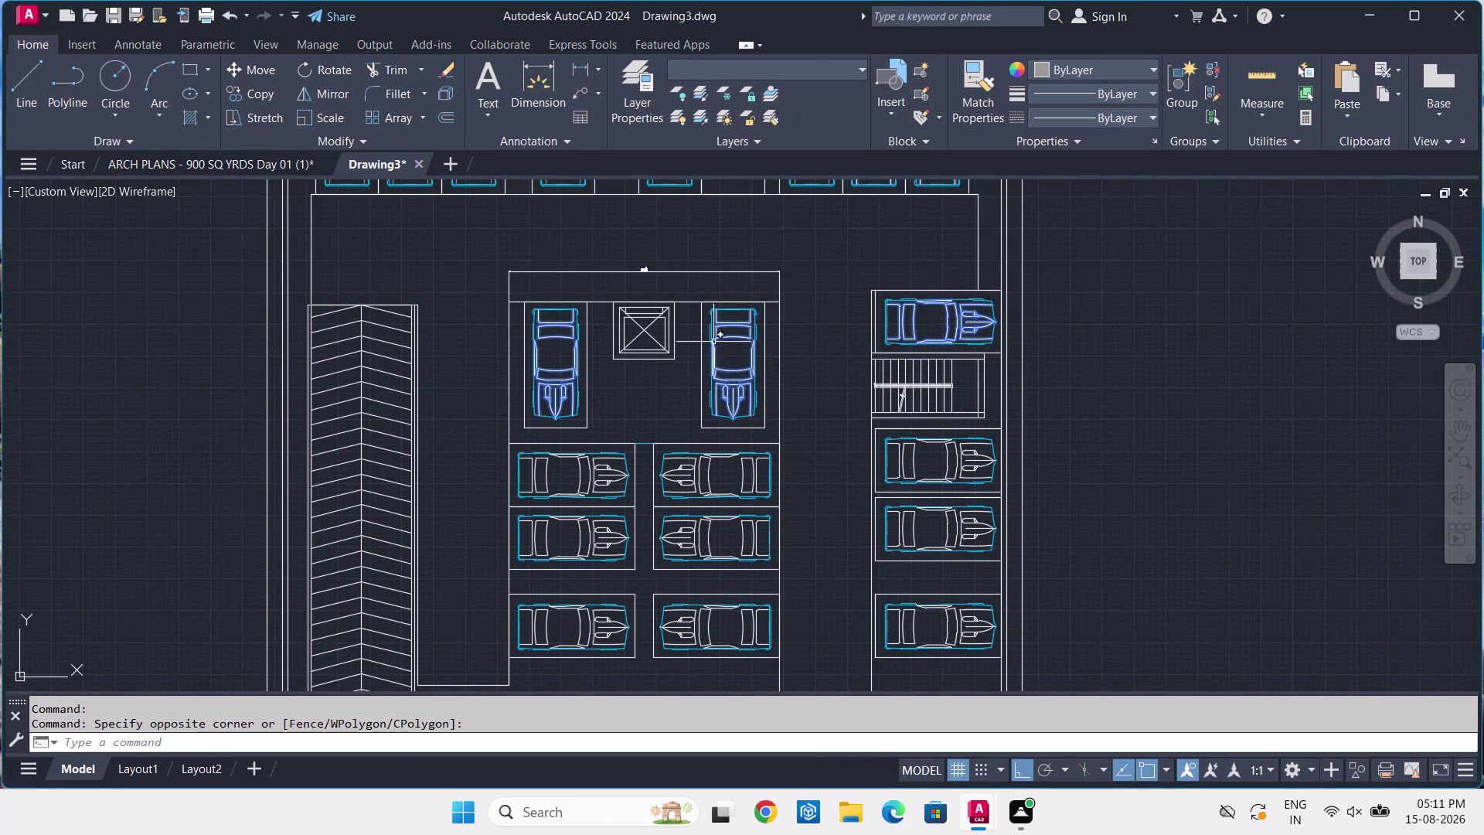
scroll(up, 3)
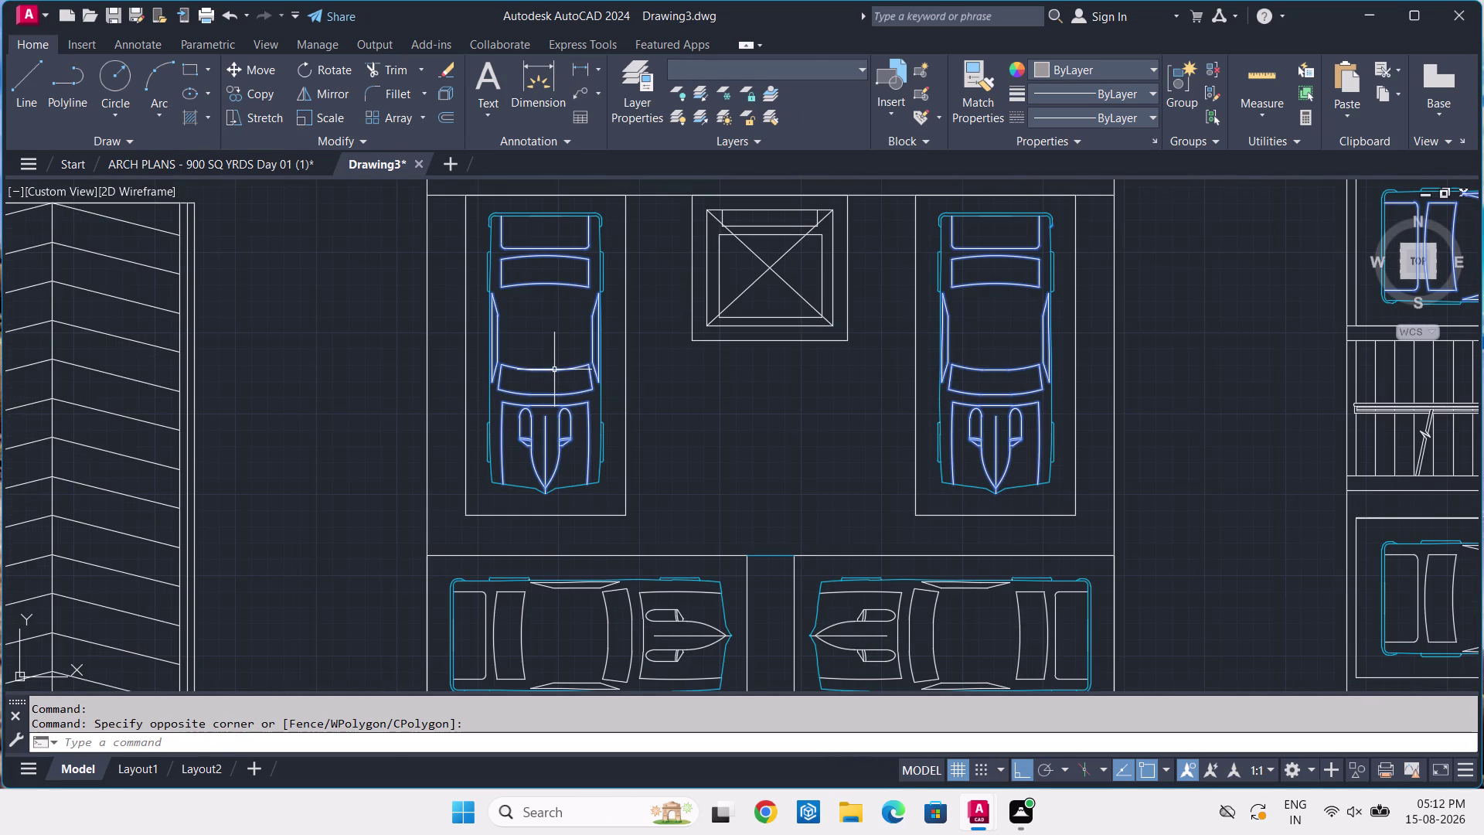
middle_drag(551, 364, 563, 386)
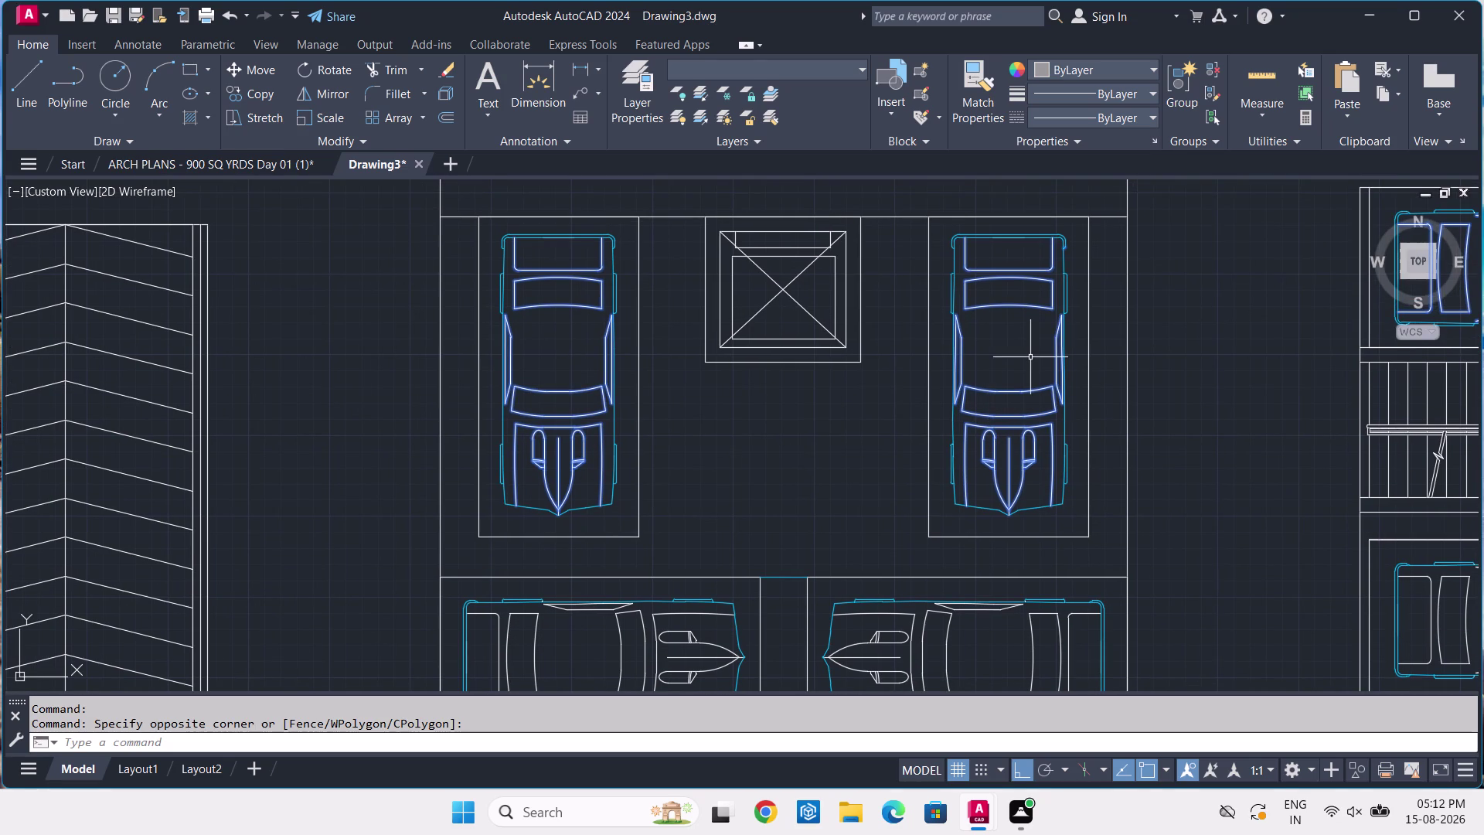
middle_drag(1030, 356, 989, 456)
scroll(up, 3)
scroll(up, 3)
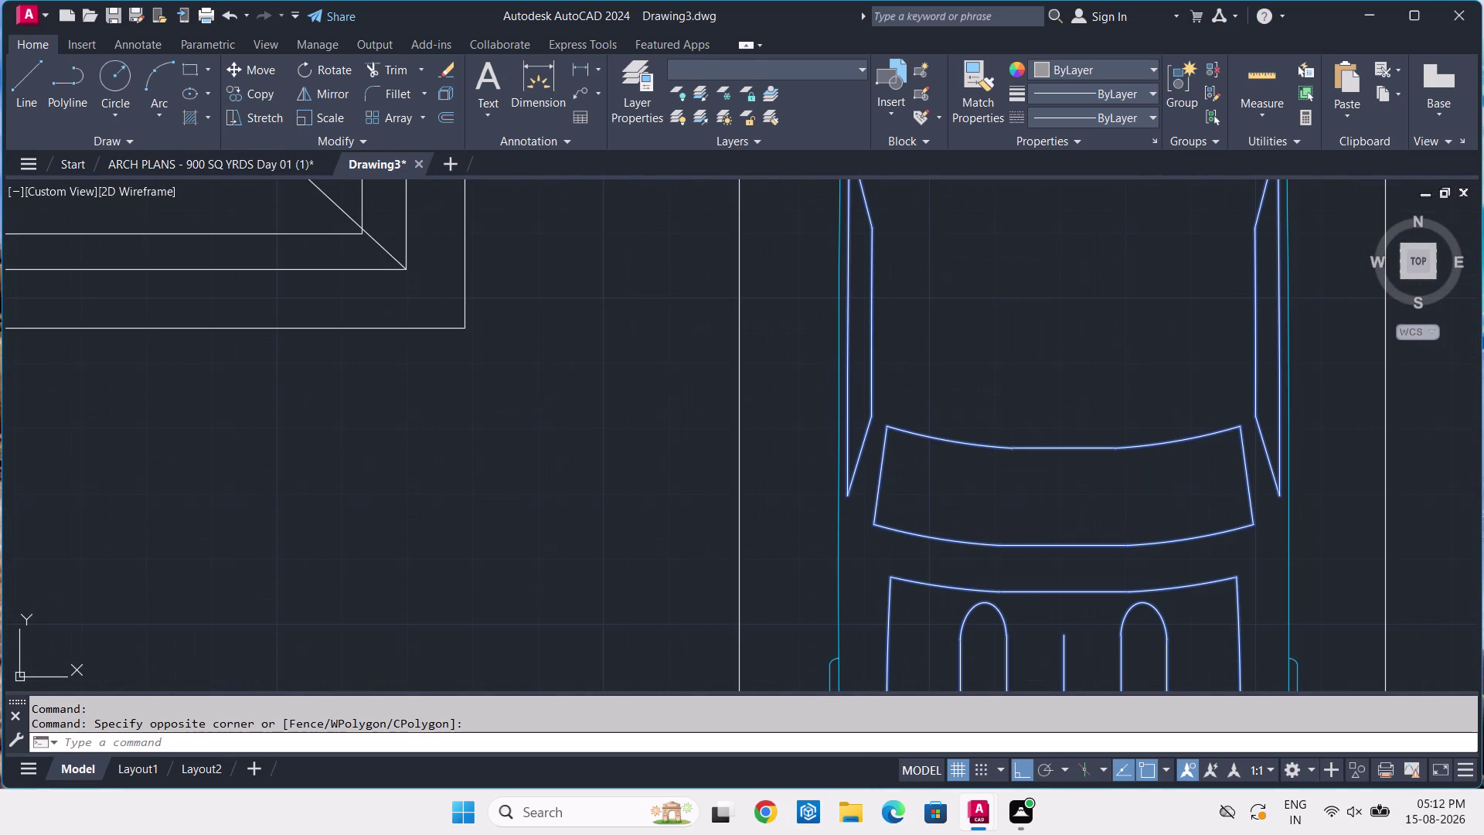
middle_drag(1308, 346, 1188, 484)
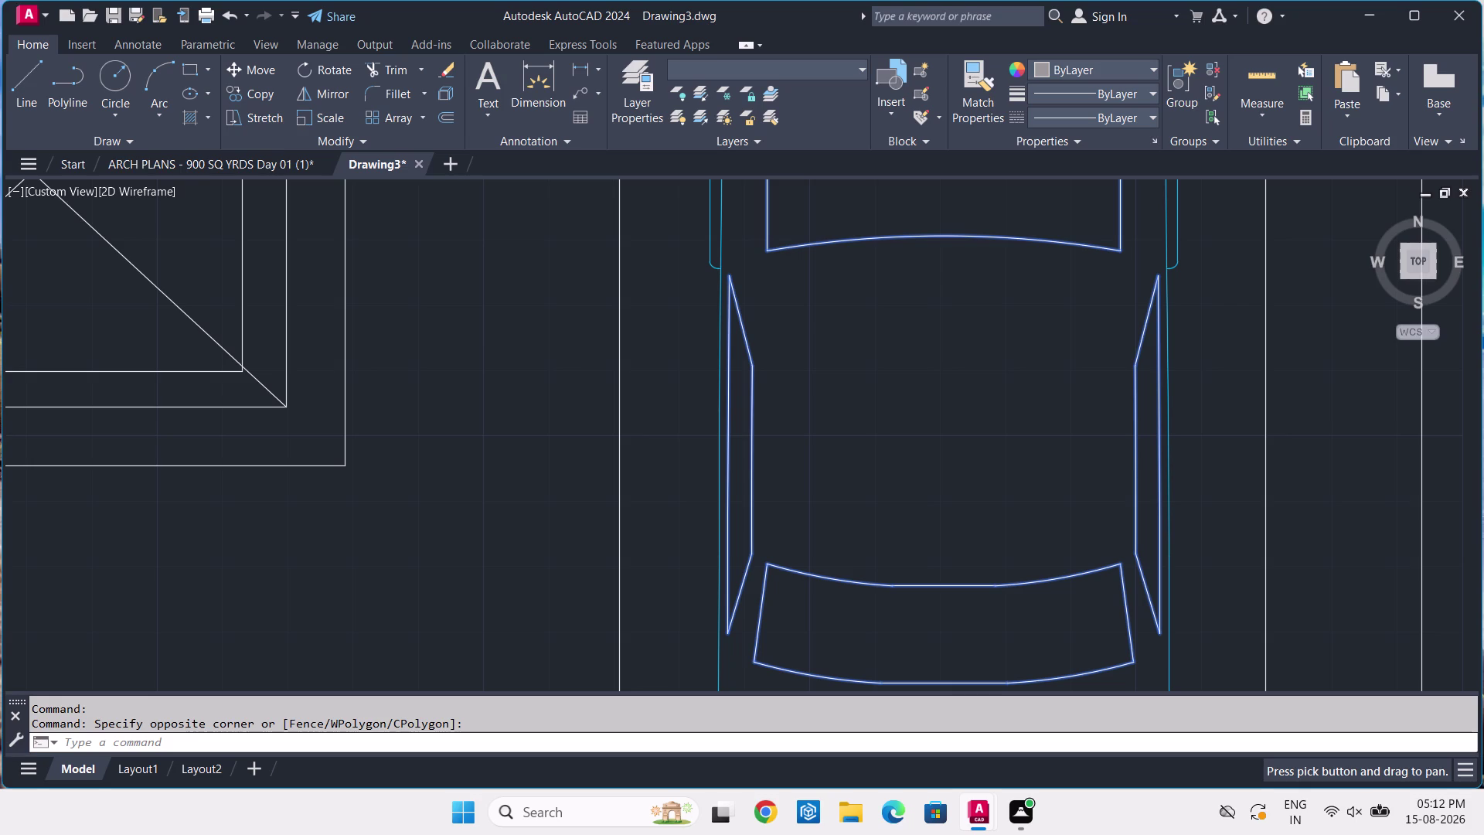
scroll(down, 3)
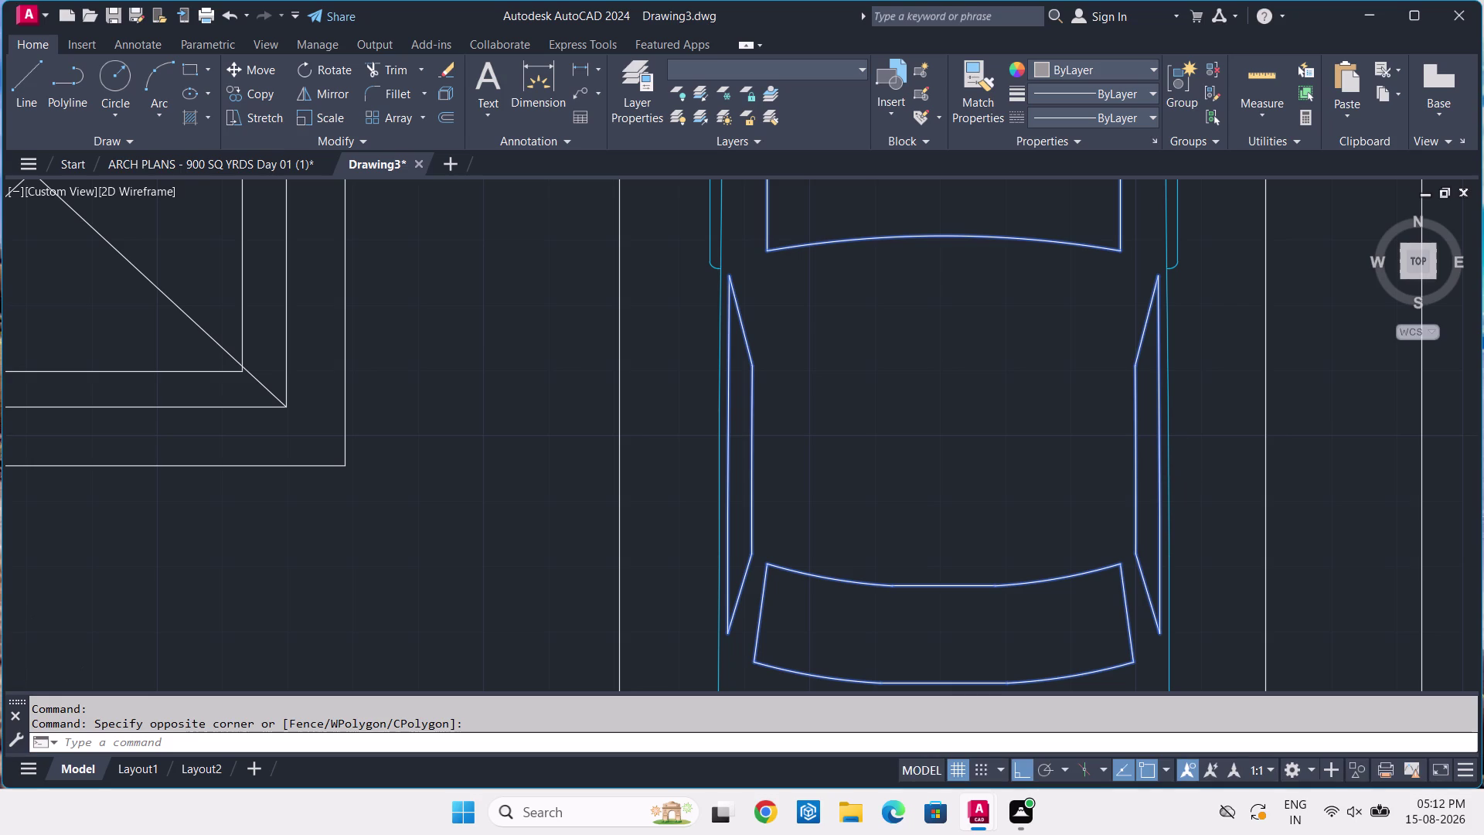
scroll(down, 3)
middle_drag(561, 524, 840, 459)
scroll(up, 3)
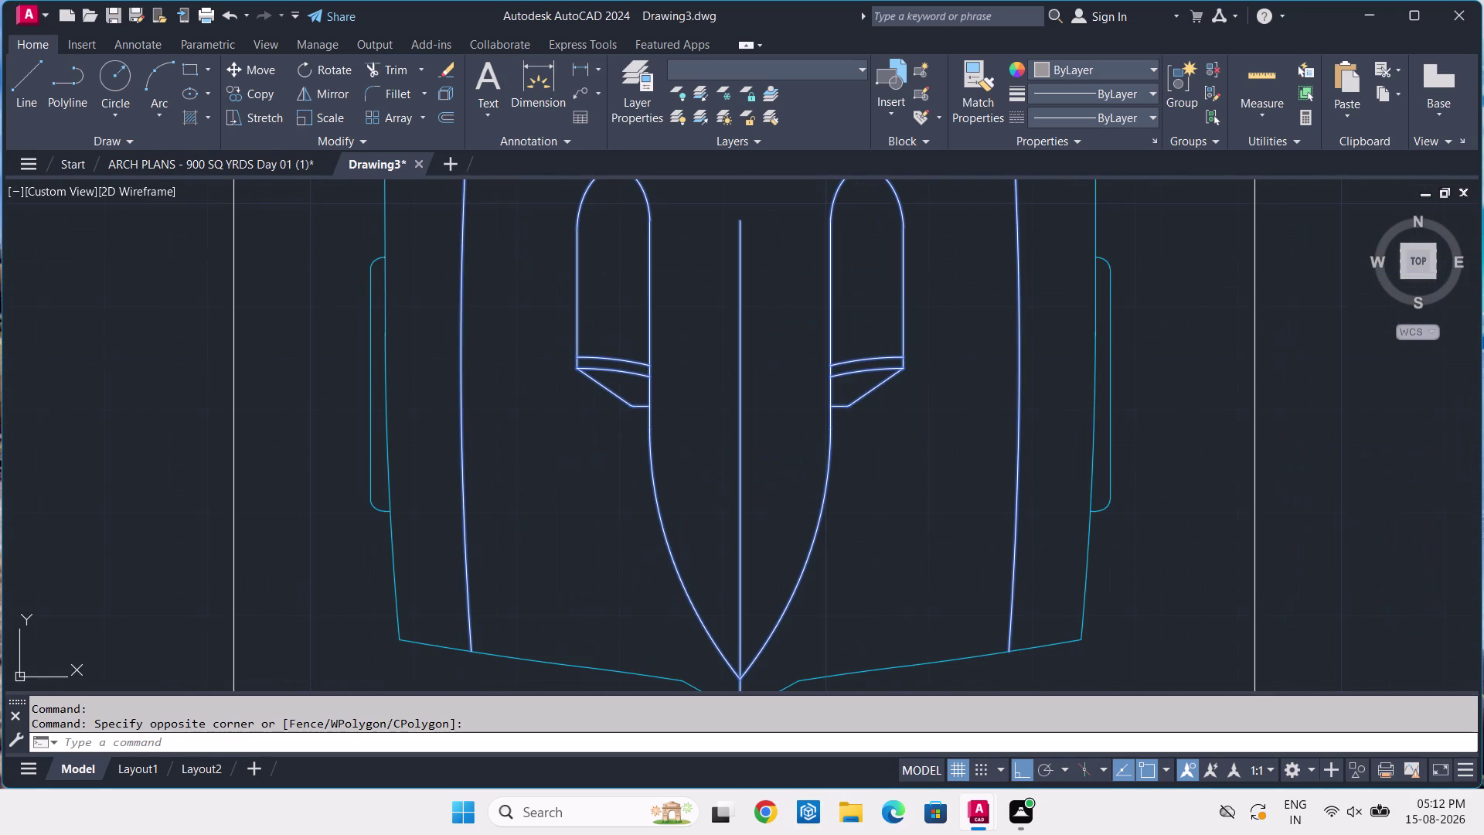
middle_drag(607, 596, 640, 662)
scroll(down, 3)
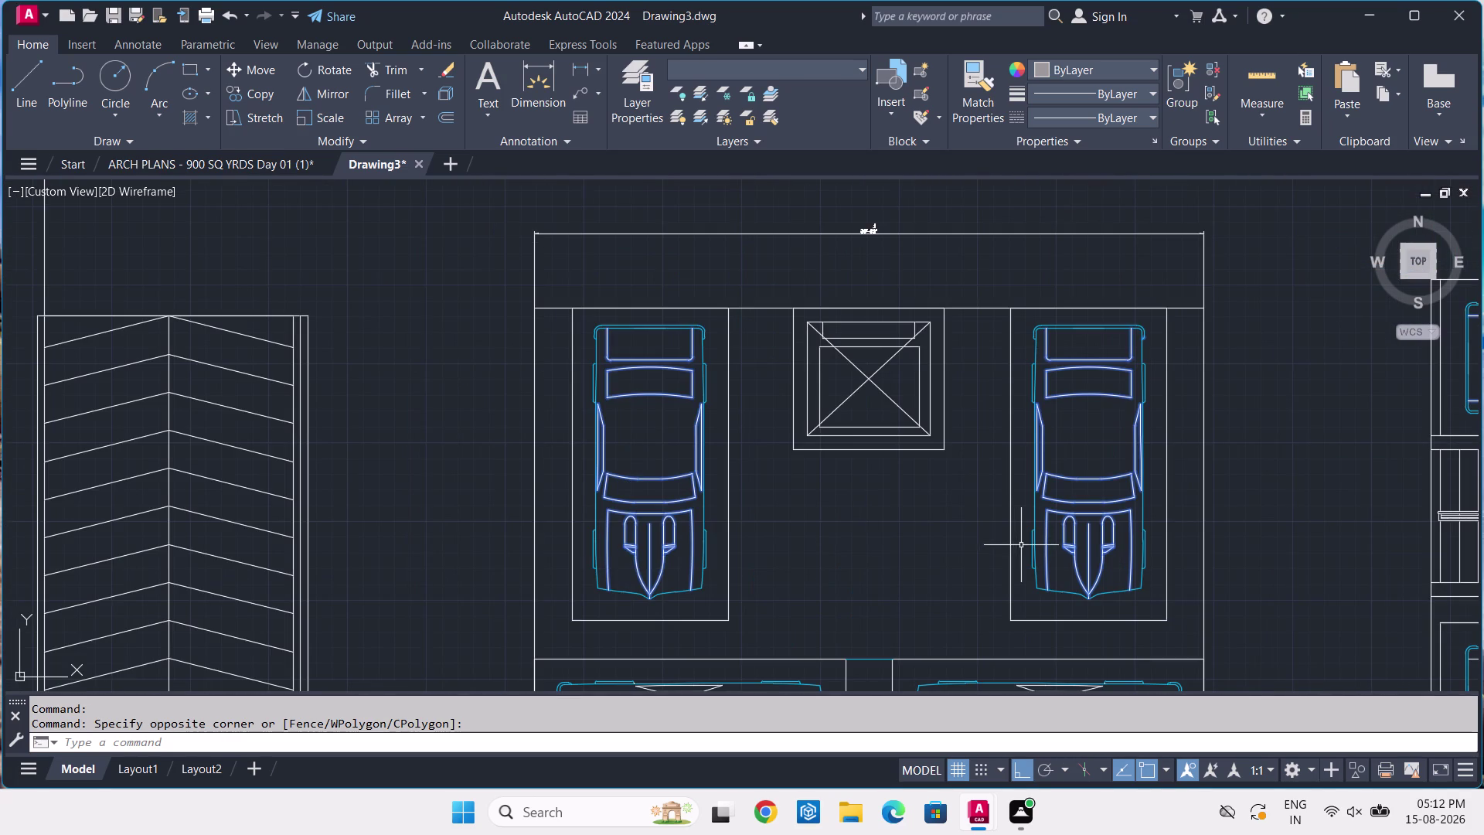
middle_drag(1021, 545, 407, 502)
middle_drag(1081, 278, 1015, 332)
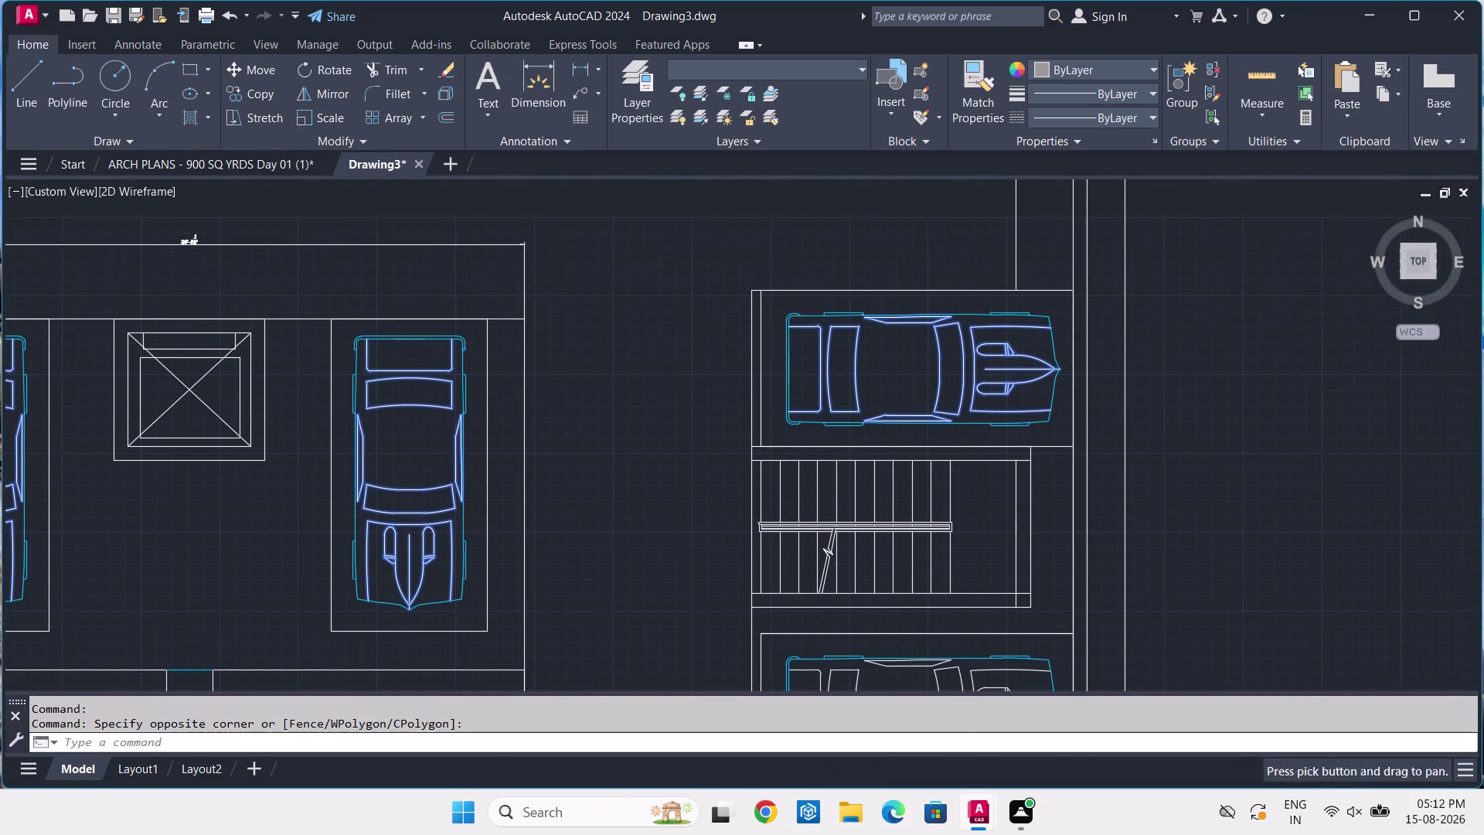
scroll(up, 3)
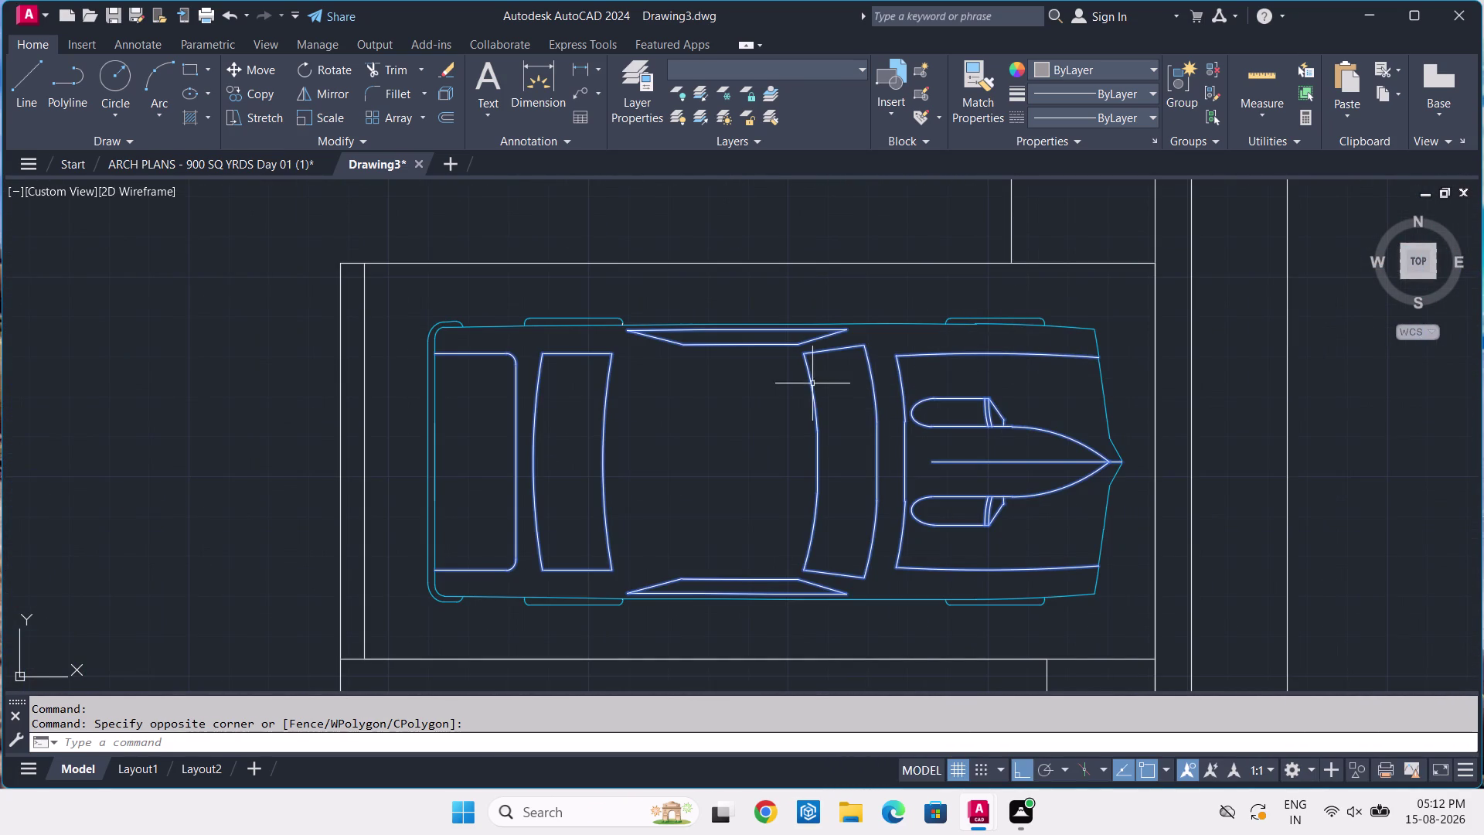
scroll(down, 3)
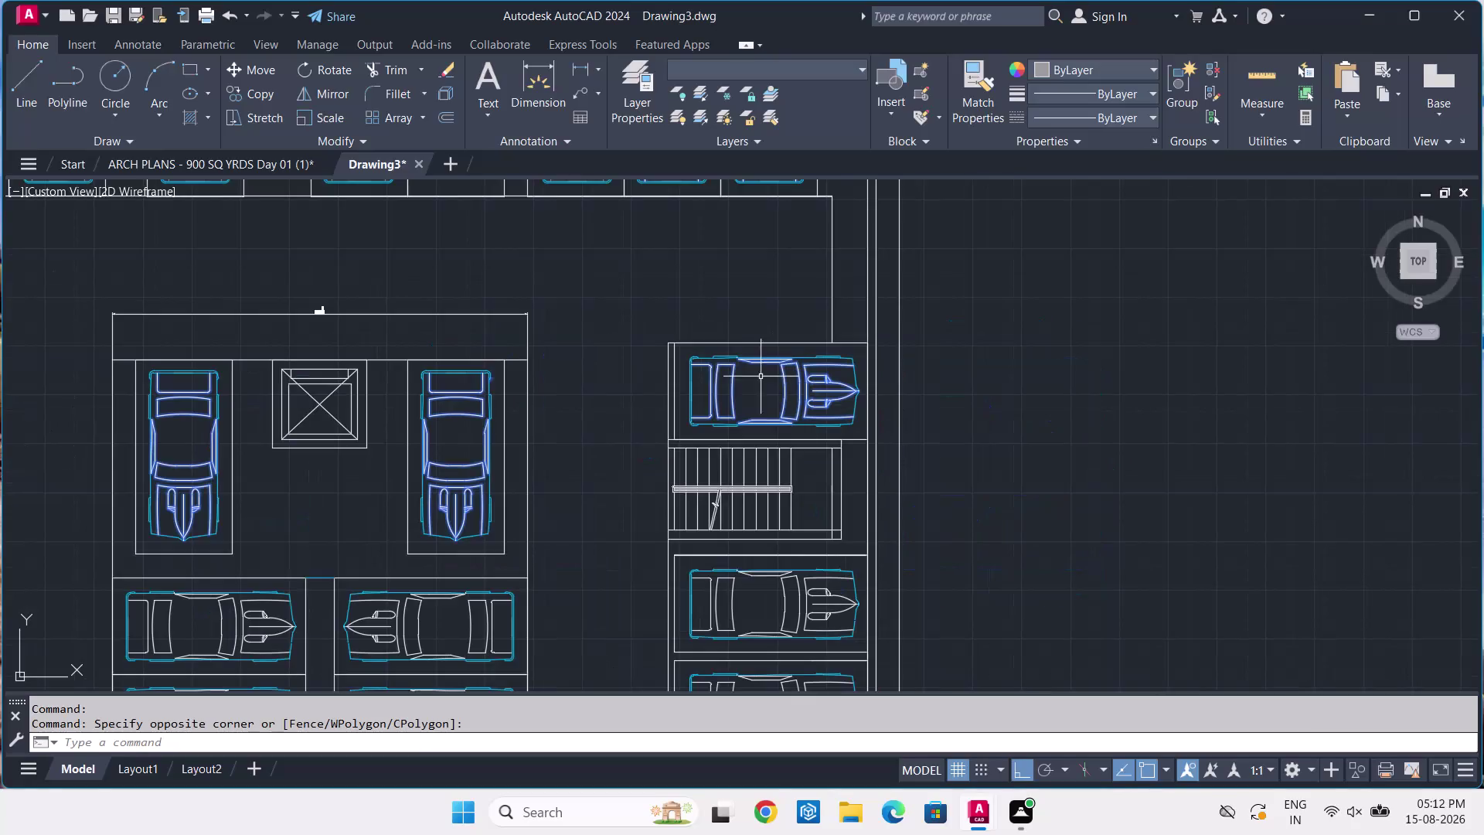
scroll(up, 3)
scroll(down, 3)
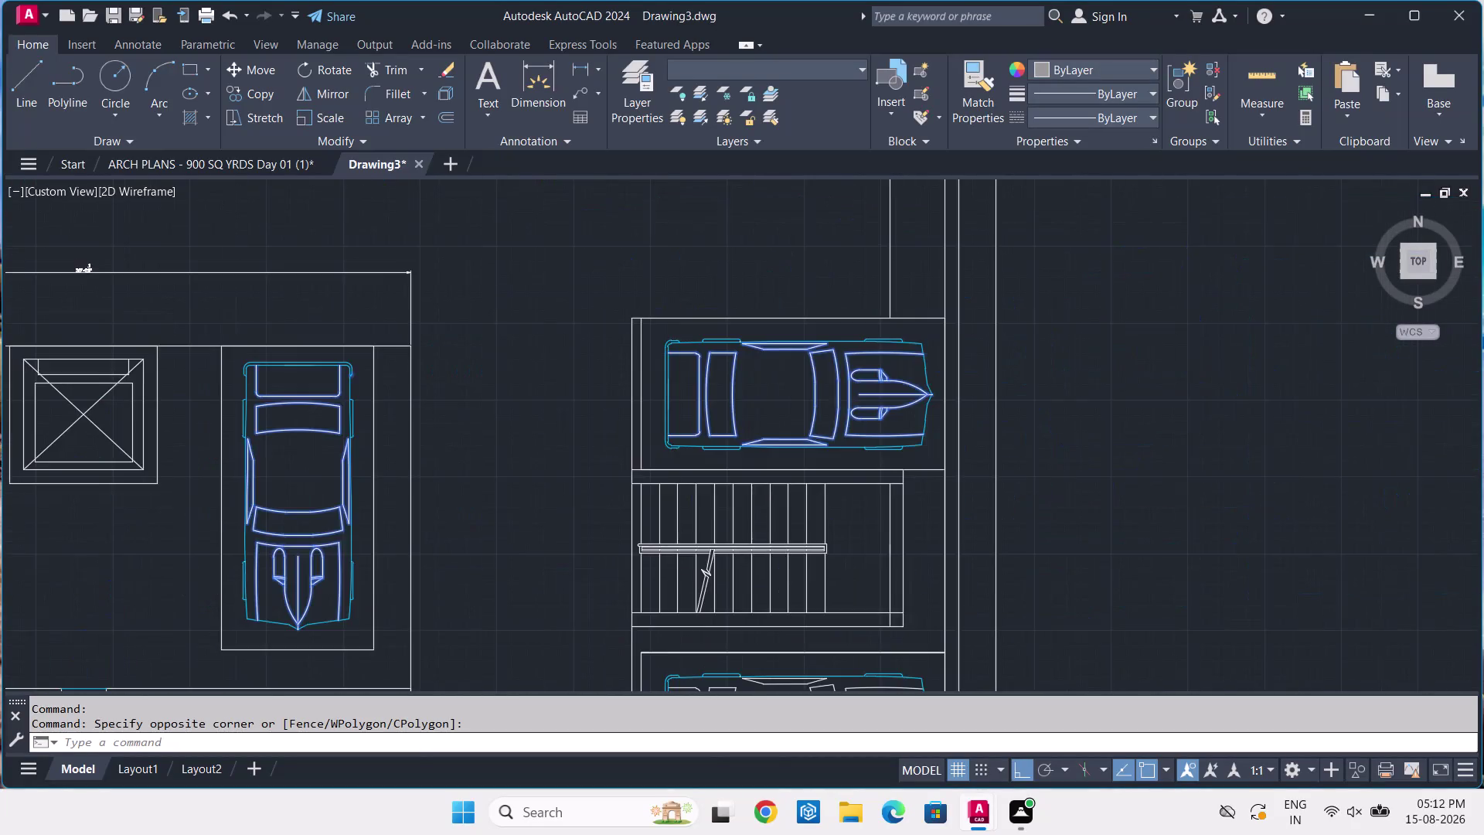
middle_drag(716, 374, 740, 684)
scroll(up, 3)
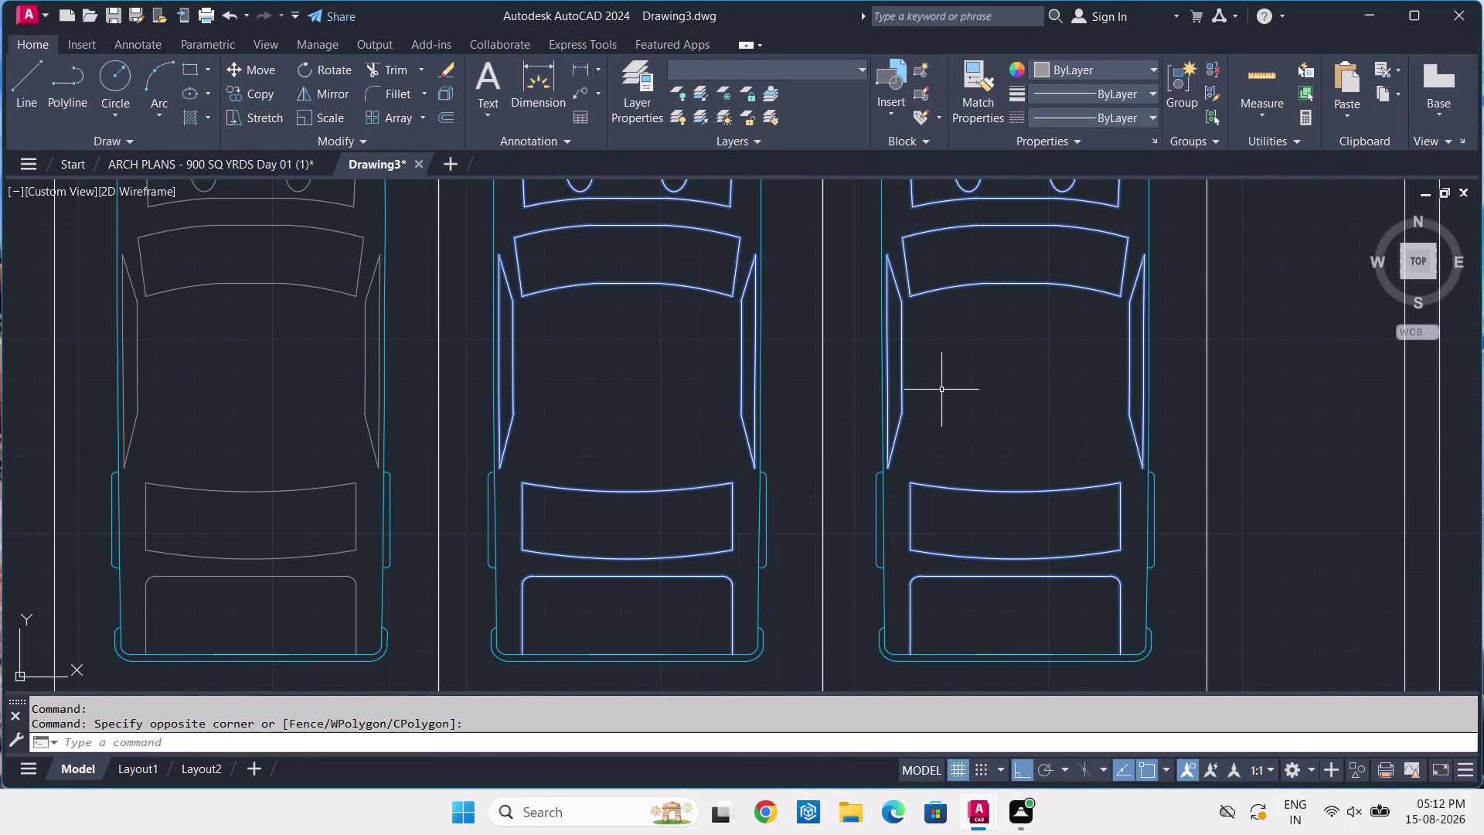
middle_drag(945, 390, 752, 697)
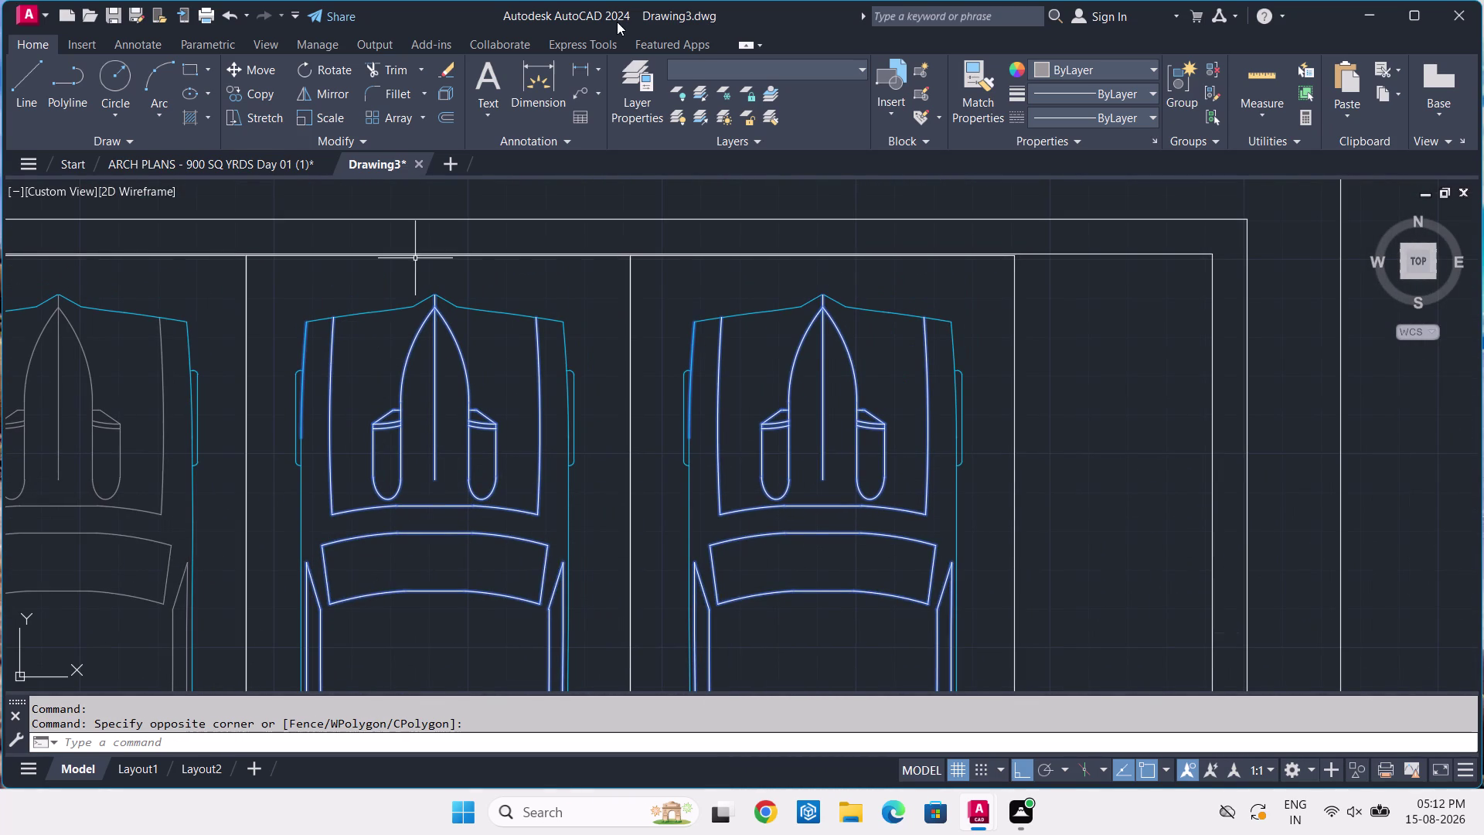
click(306, 337)
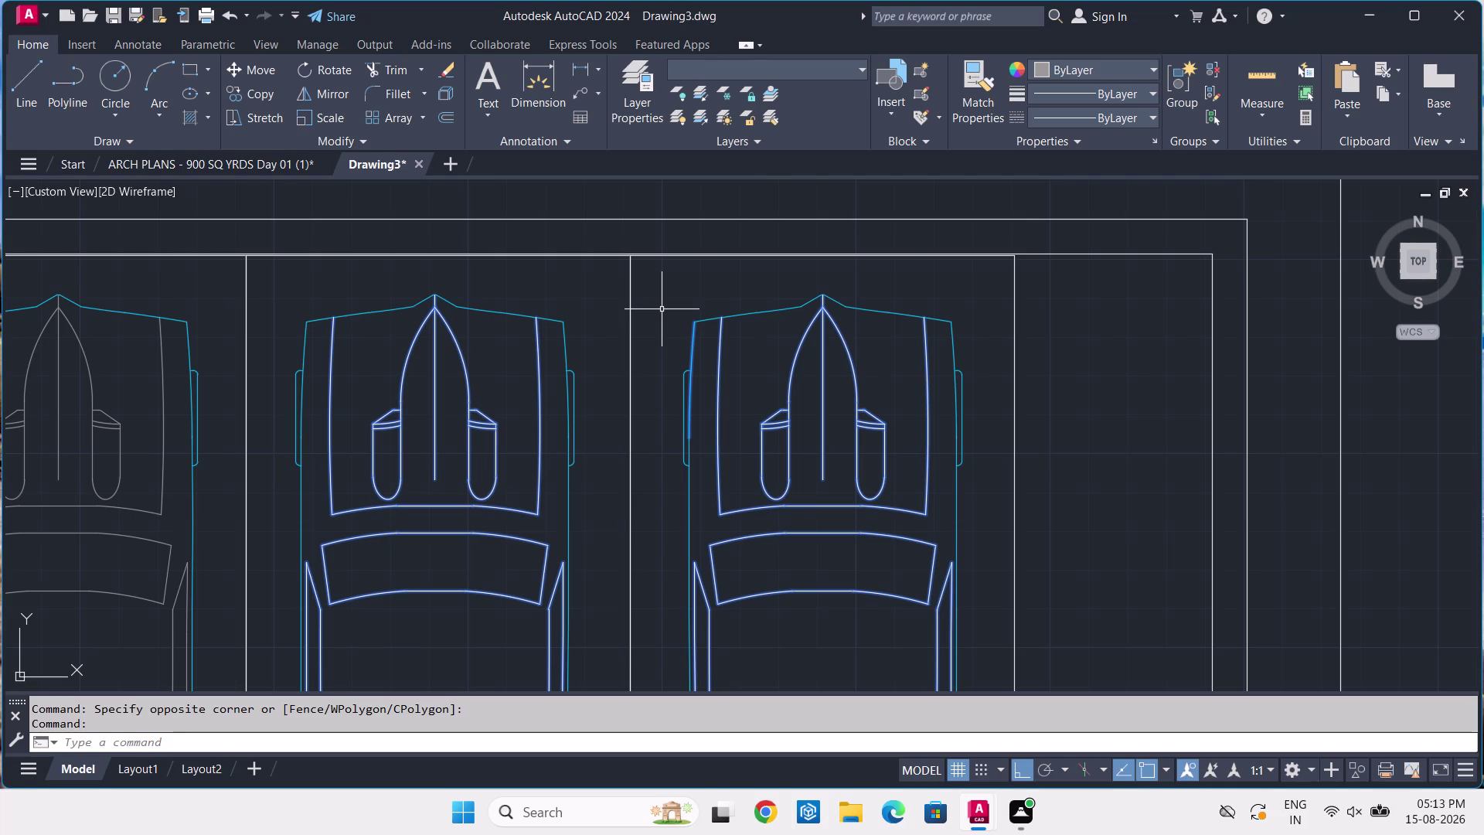
scroll(down, 3)
scroll(down, 3)
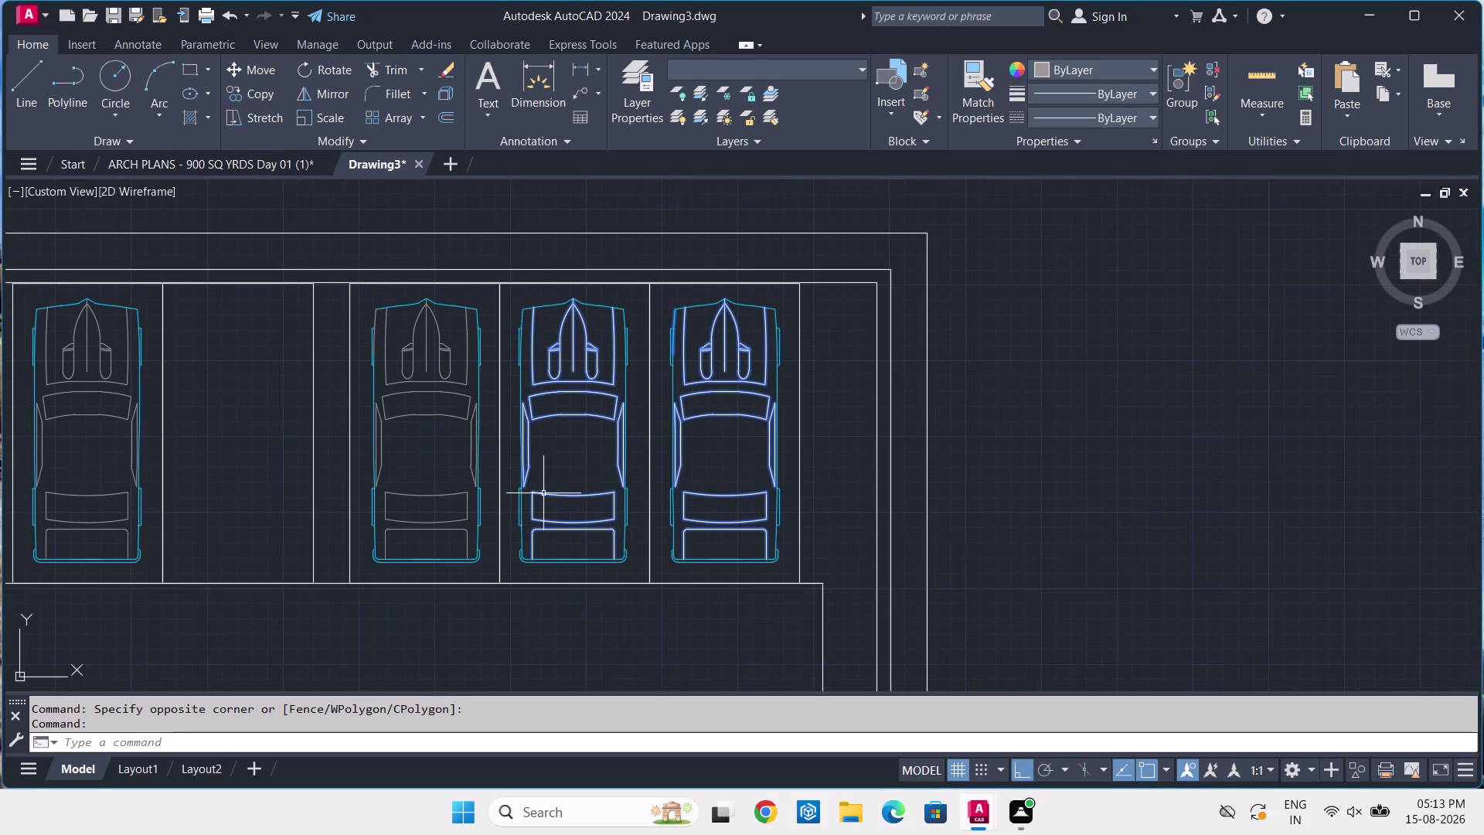
middle_drag(543, 494, 550, 487)
scroll(up, 3)
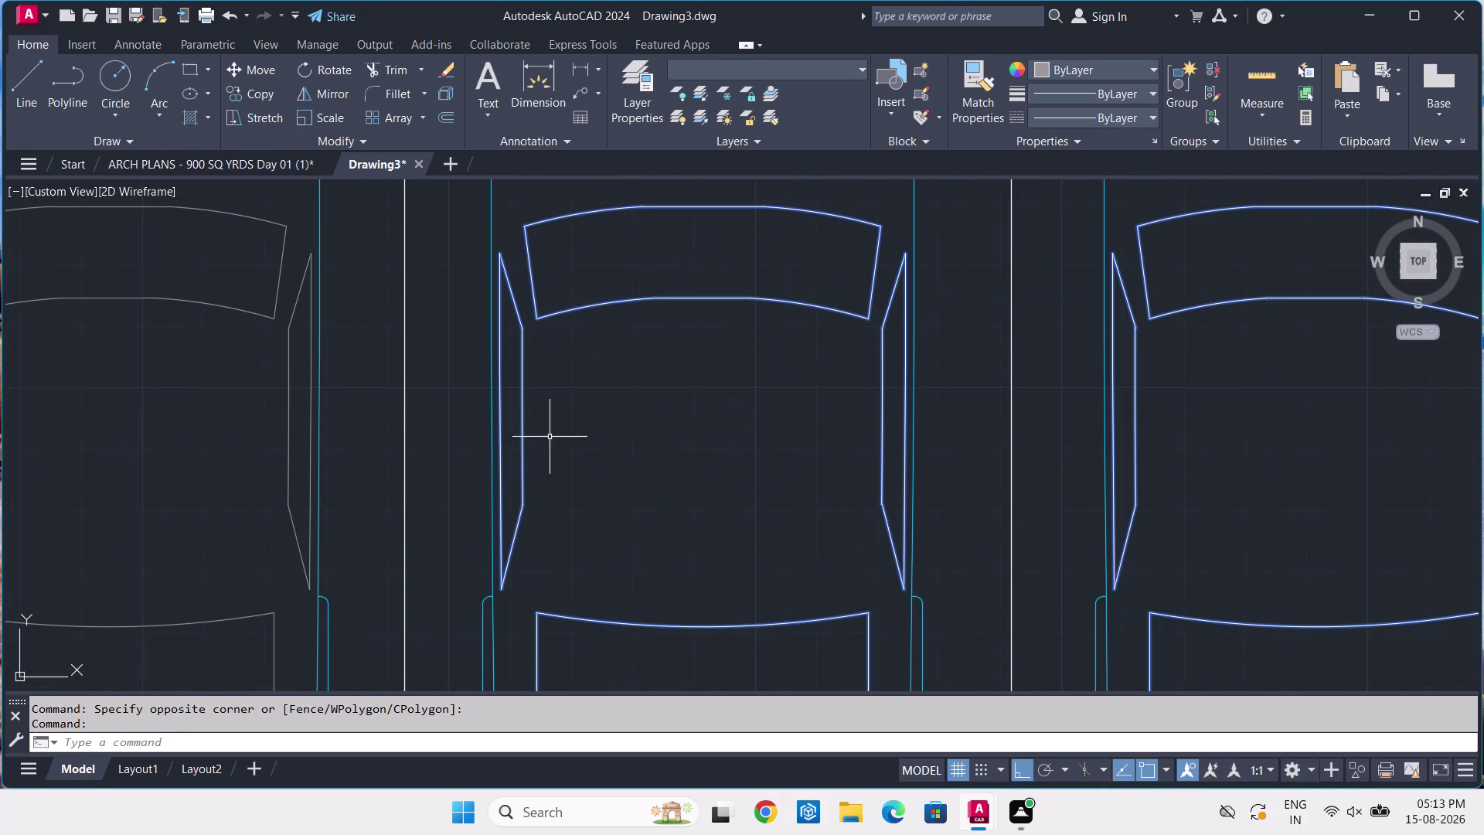
scroll(down, 3)
scroll(up, 3)
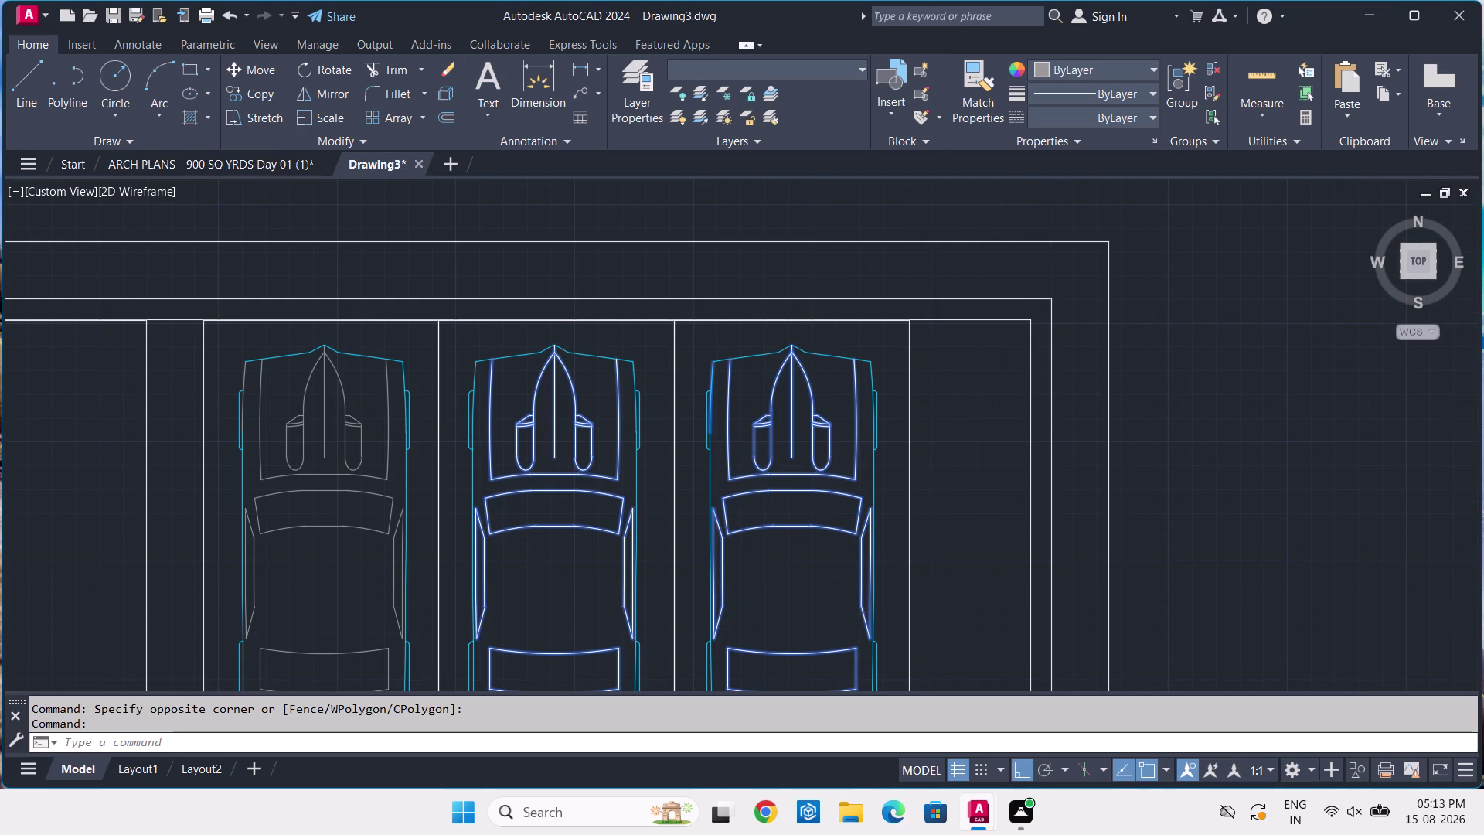
scroll(down, 3)
middle_drag(625, 529, 684, 448)
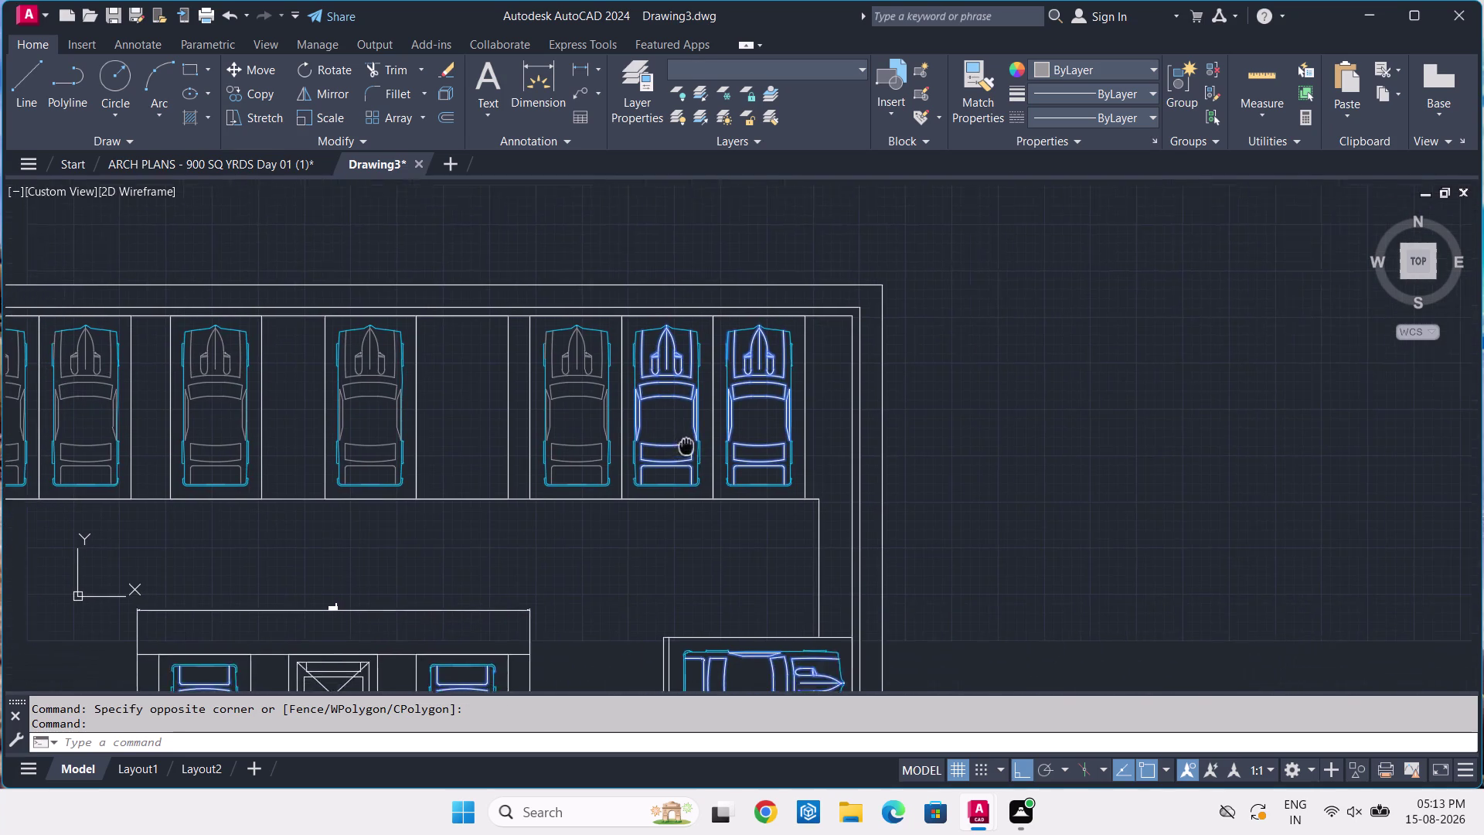
middle_drag(685, 448, 689, 432)
scroll(up, 3)
scroll(down, 3)
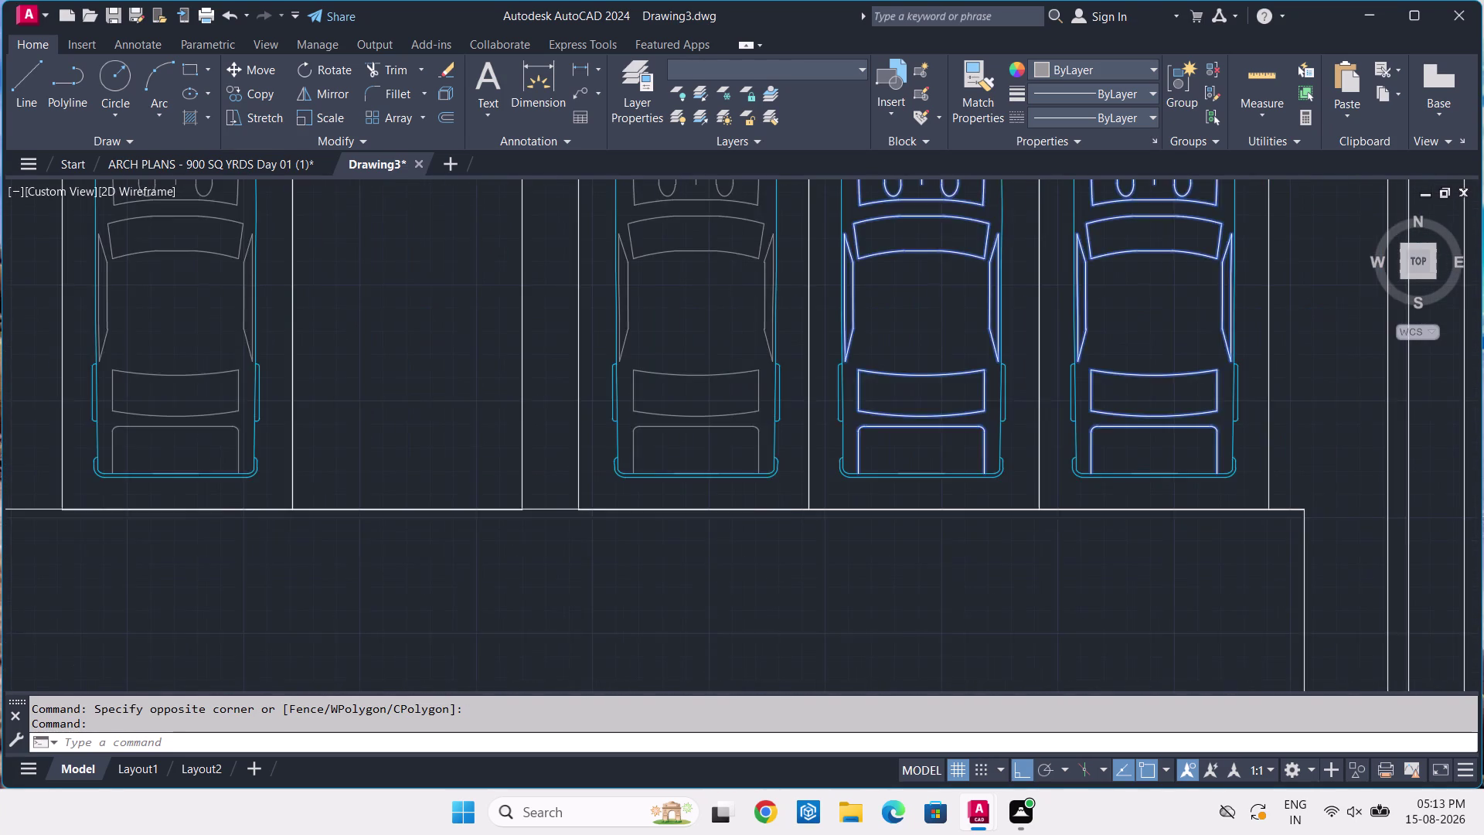
middle_drag(1168, 462, 986, 494)
scroll(up, 3)
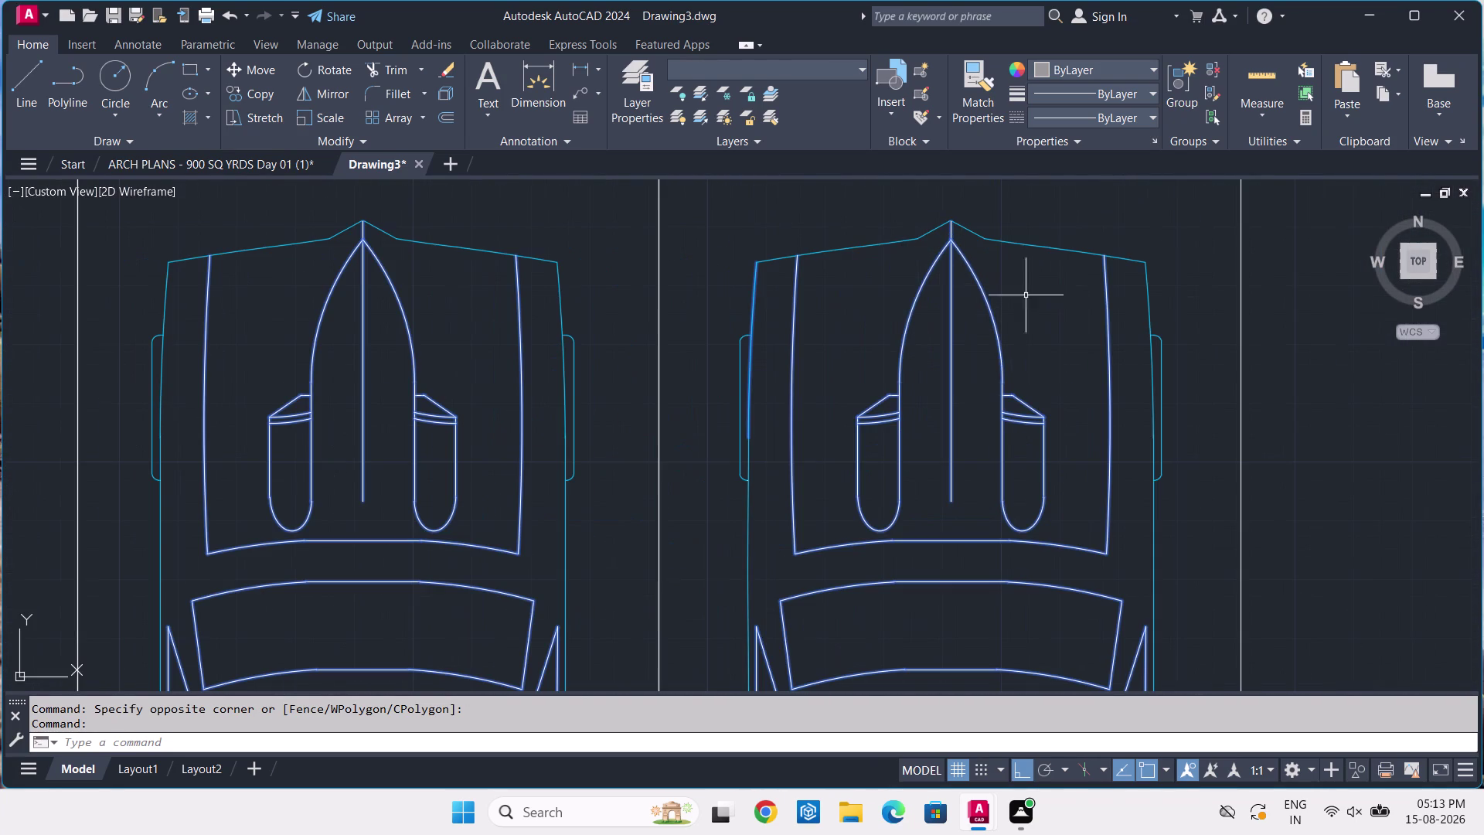
click(758, 268)
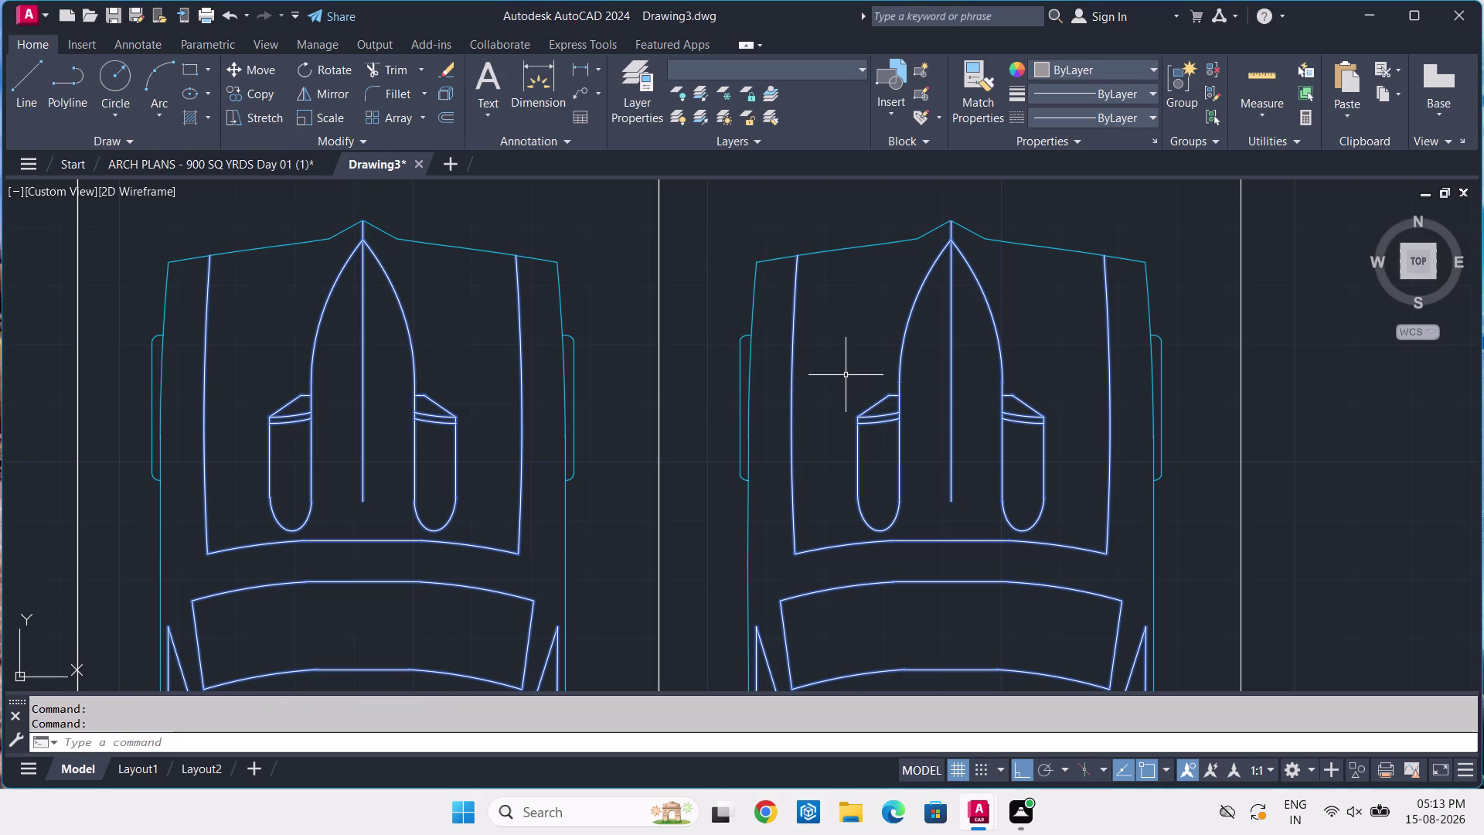
scroll(down, 3)
scroll(down, 3)
scroll(up, 3)
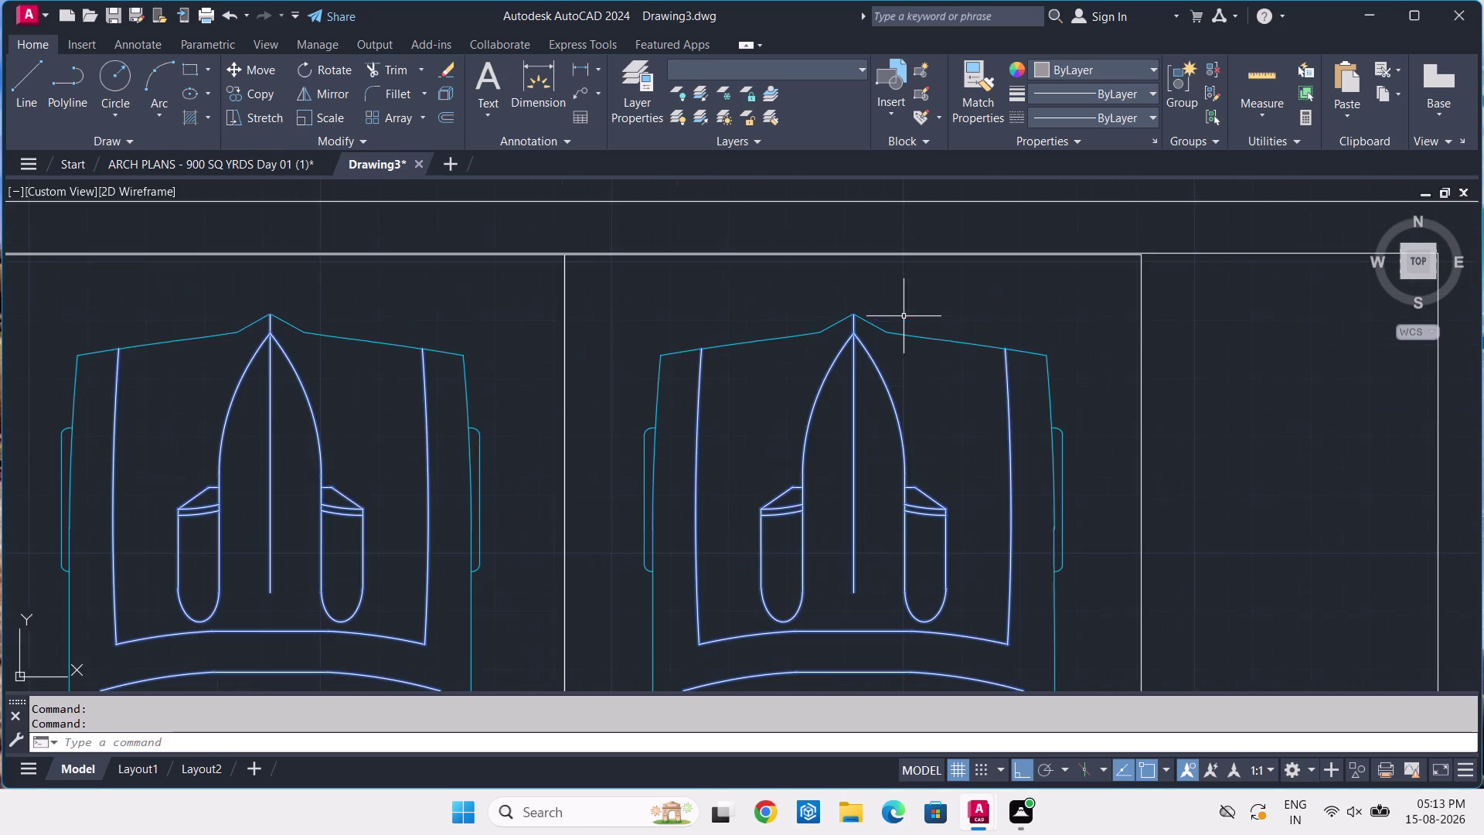
scroll(up, 3)
scroll(up, 3)
scroll(down, 3)
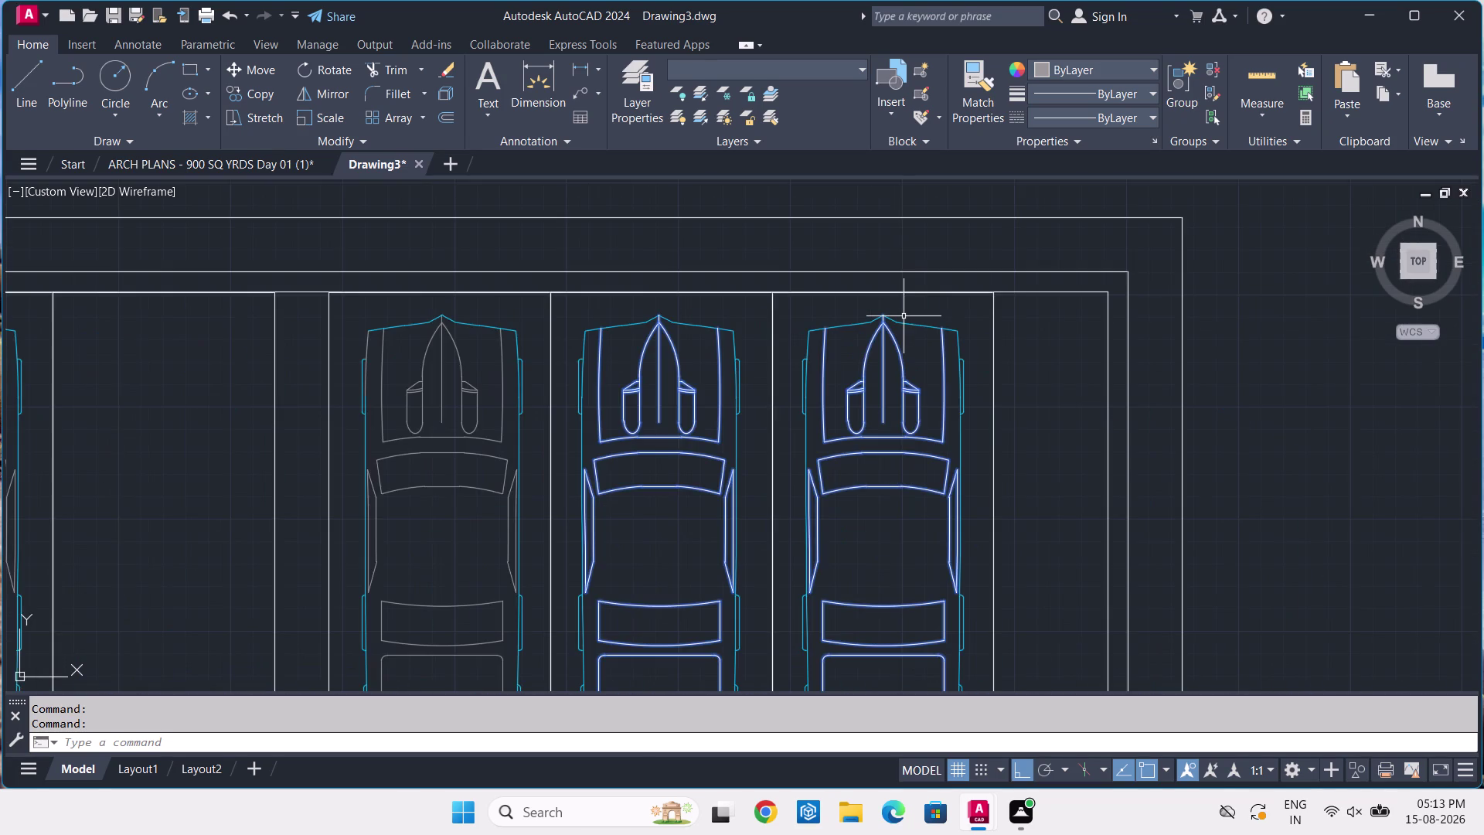
scroll(down, 3)
middle_drag(963, 564, 888, 417)
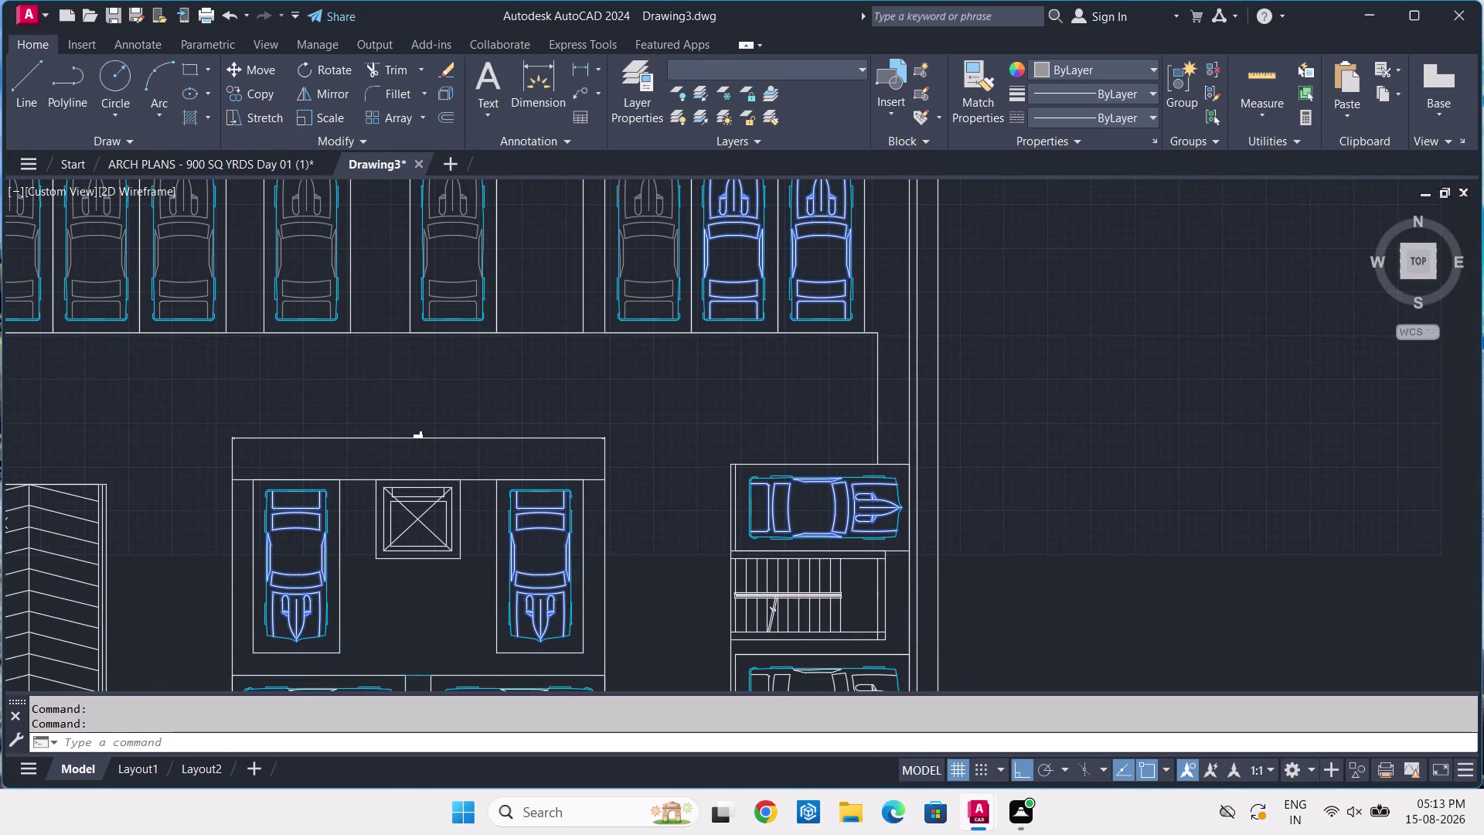
scroll(up, 3)
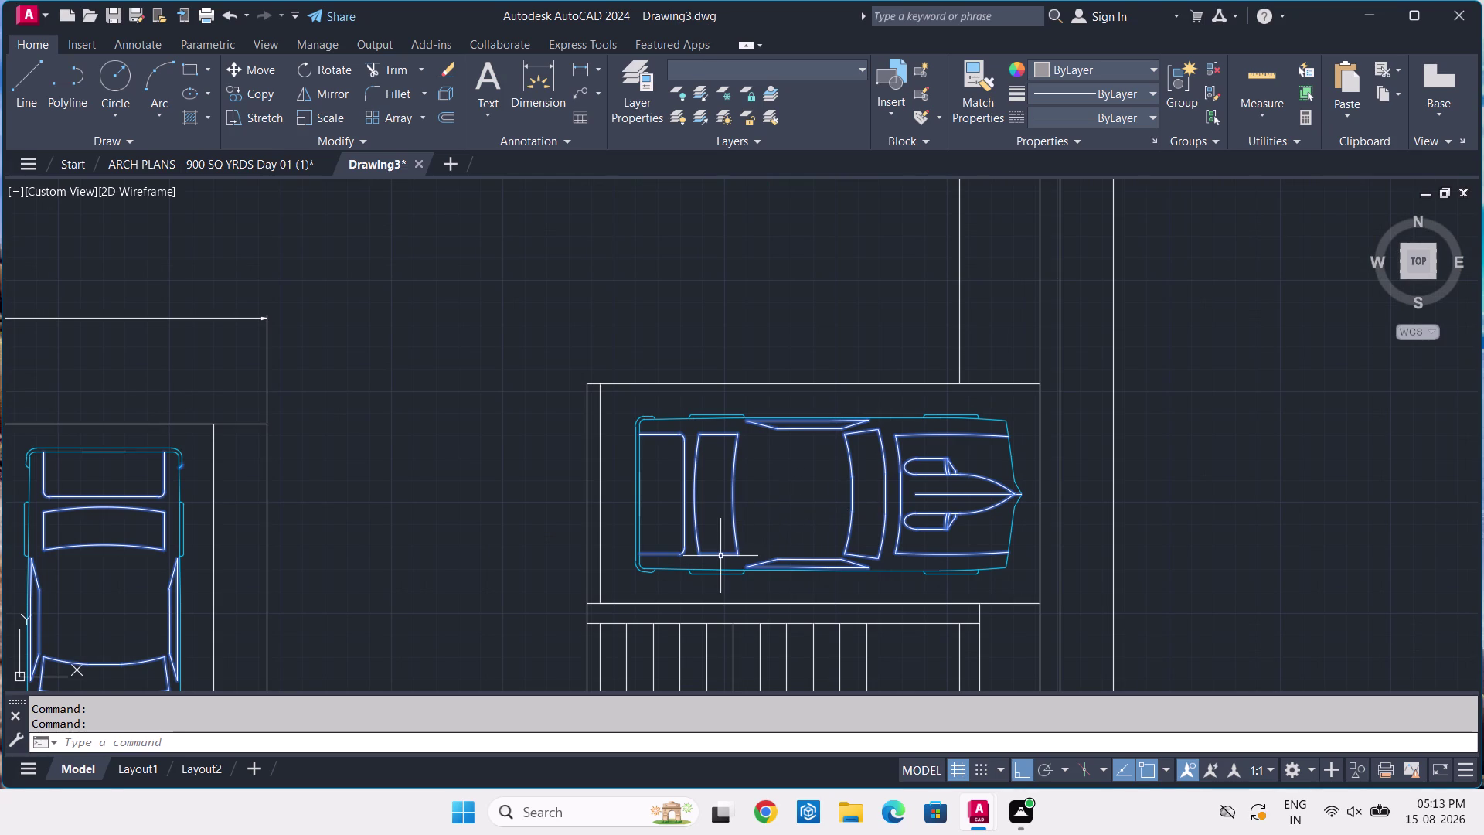
middle_drag(721, 569, 962, 296)
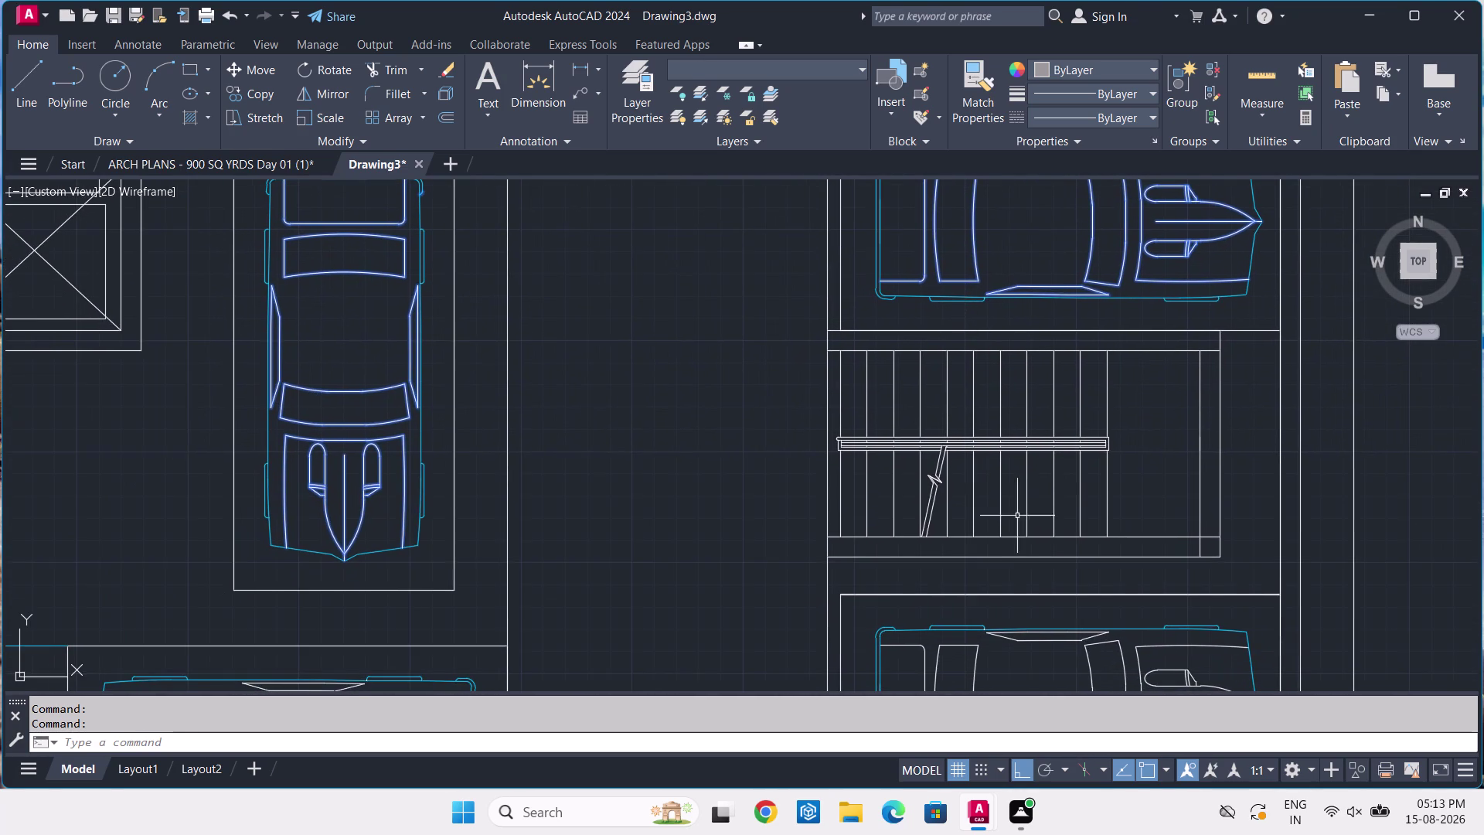
middle_drag(1001, 560, 1032, 309)
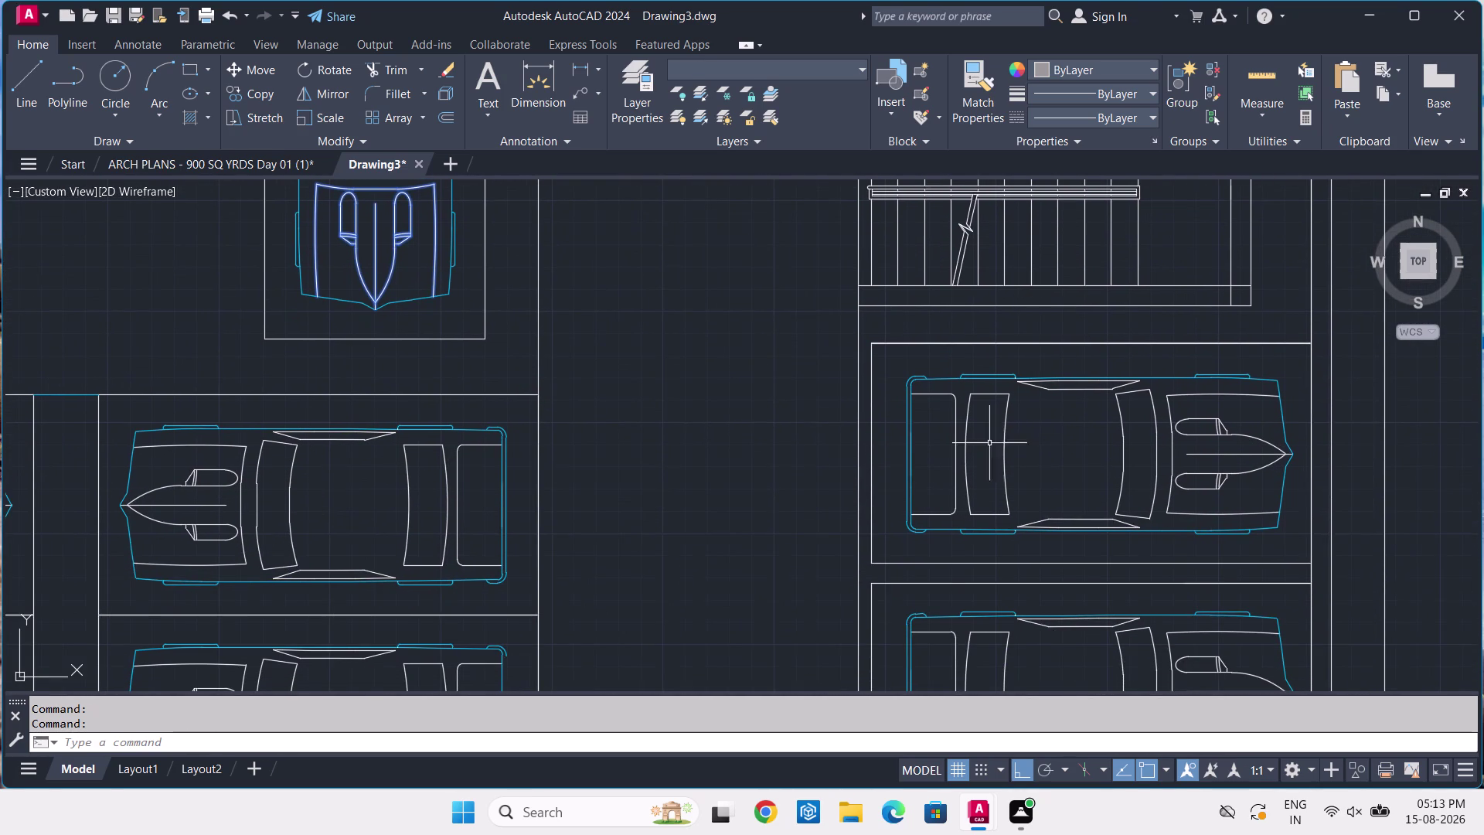
middle_drag(604, 578, 1154, 411)
scroll(down, 3)
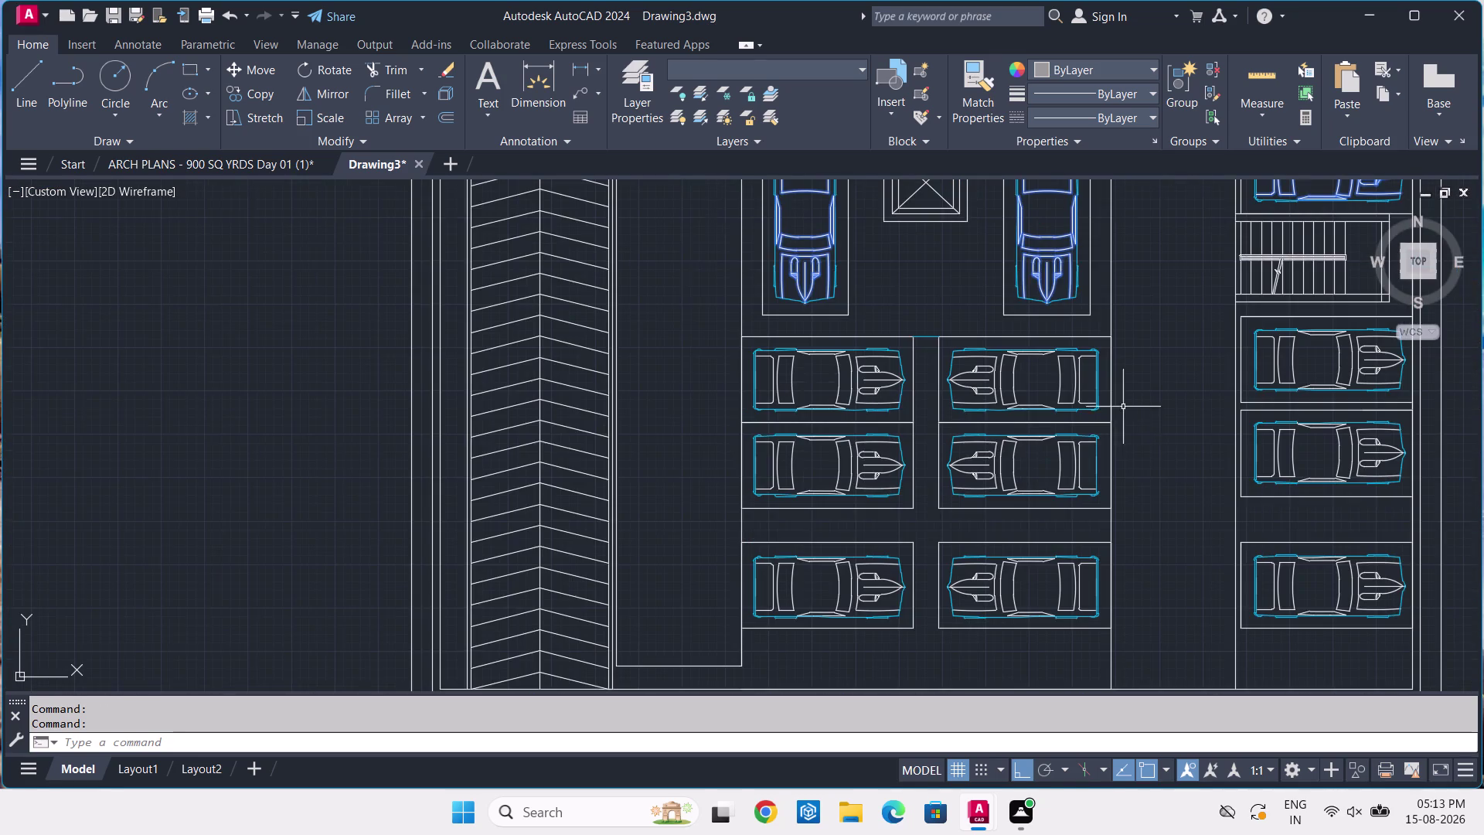
middle_drag(968, 413, 874, 591)
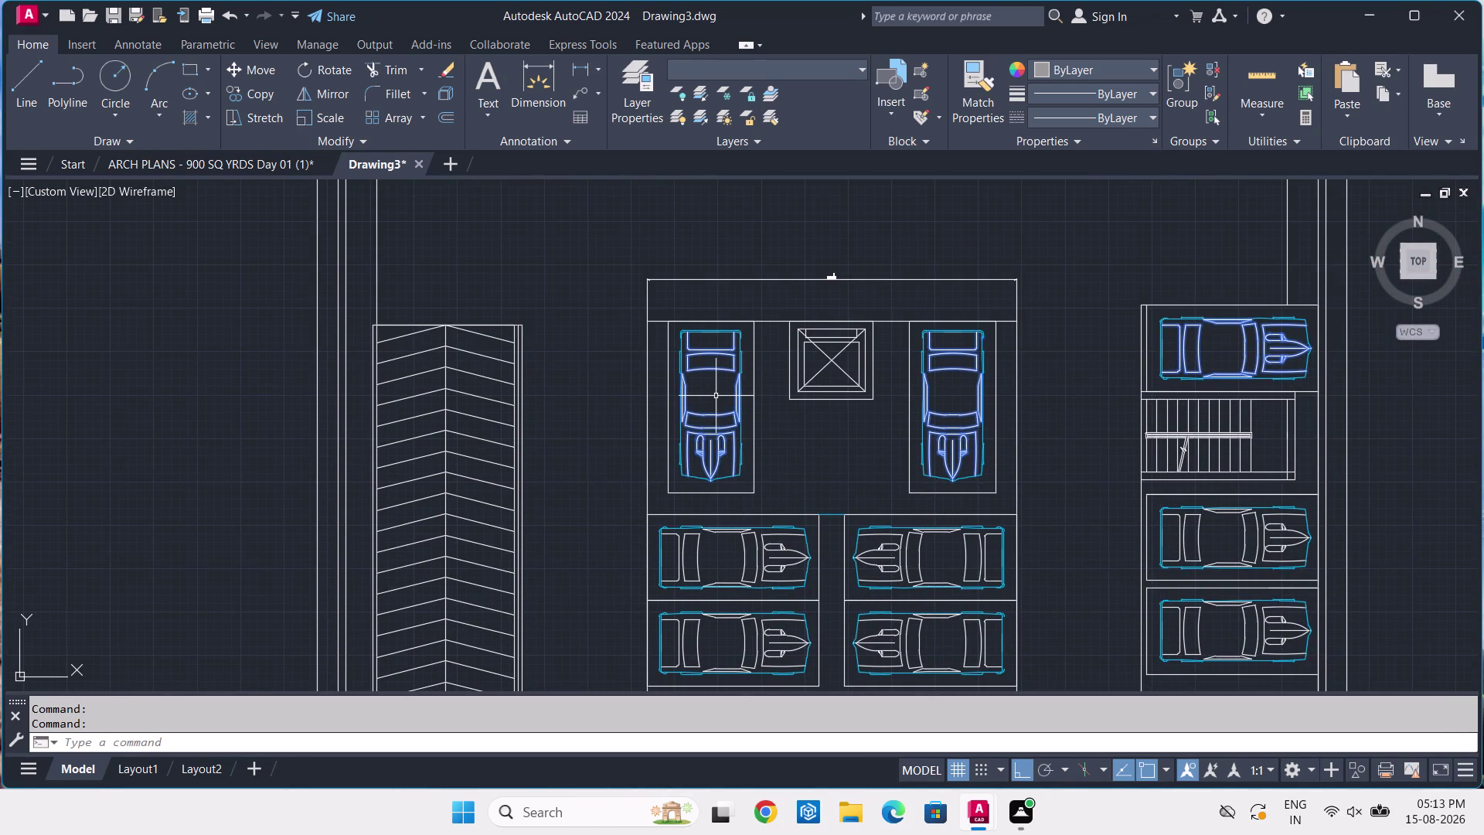
scroll(up, 3)
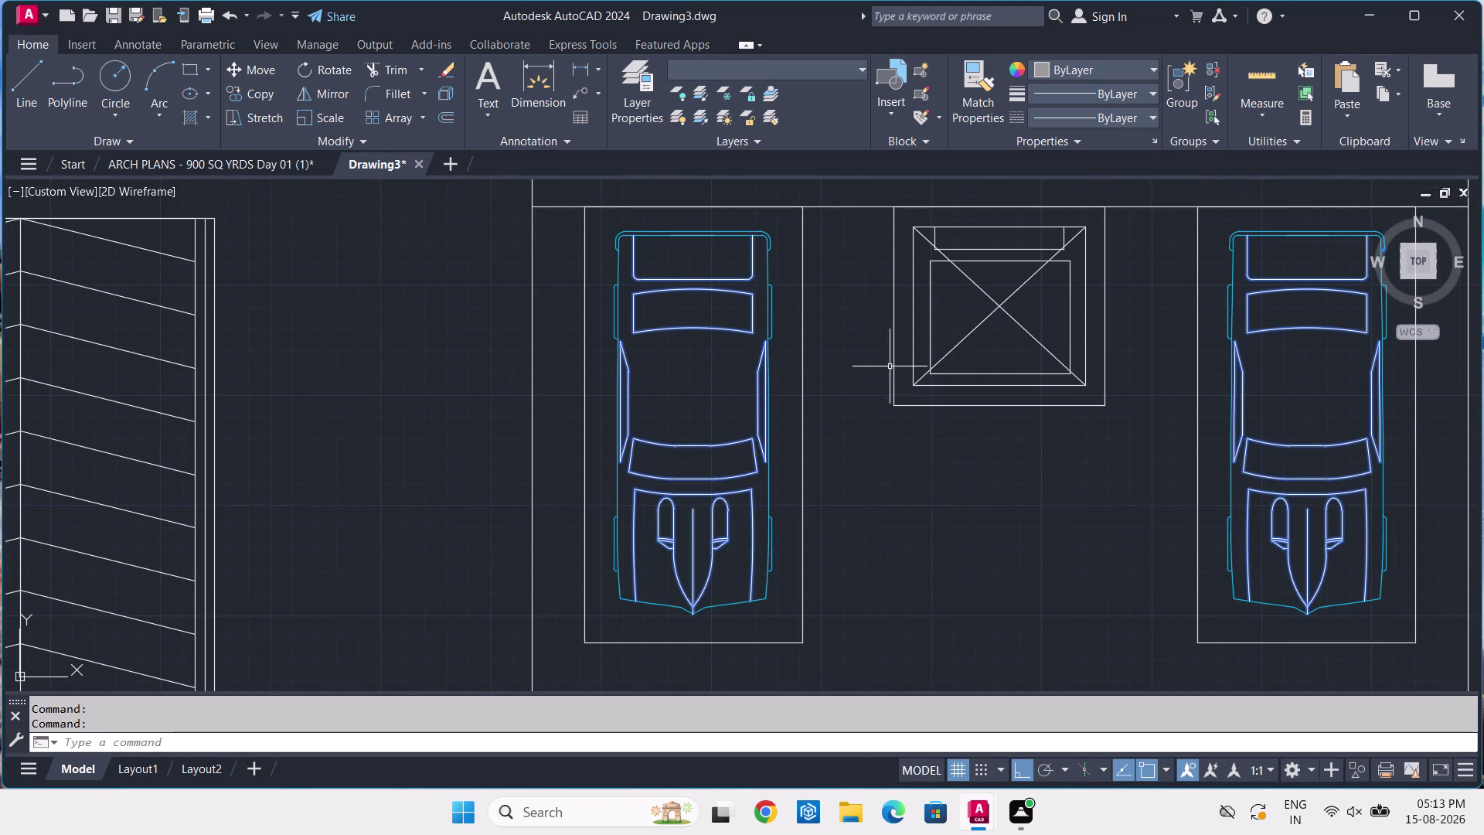
scroll(down, 3)
middle_drag(950, 371, 520, 397)
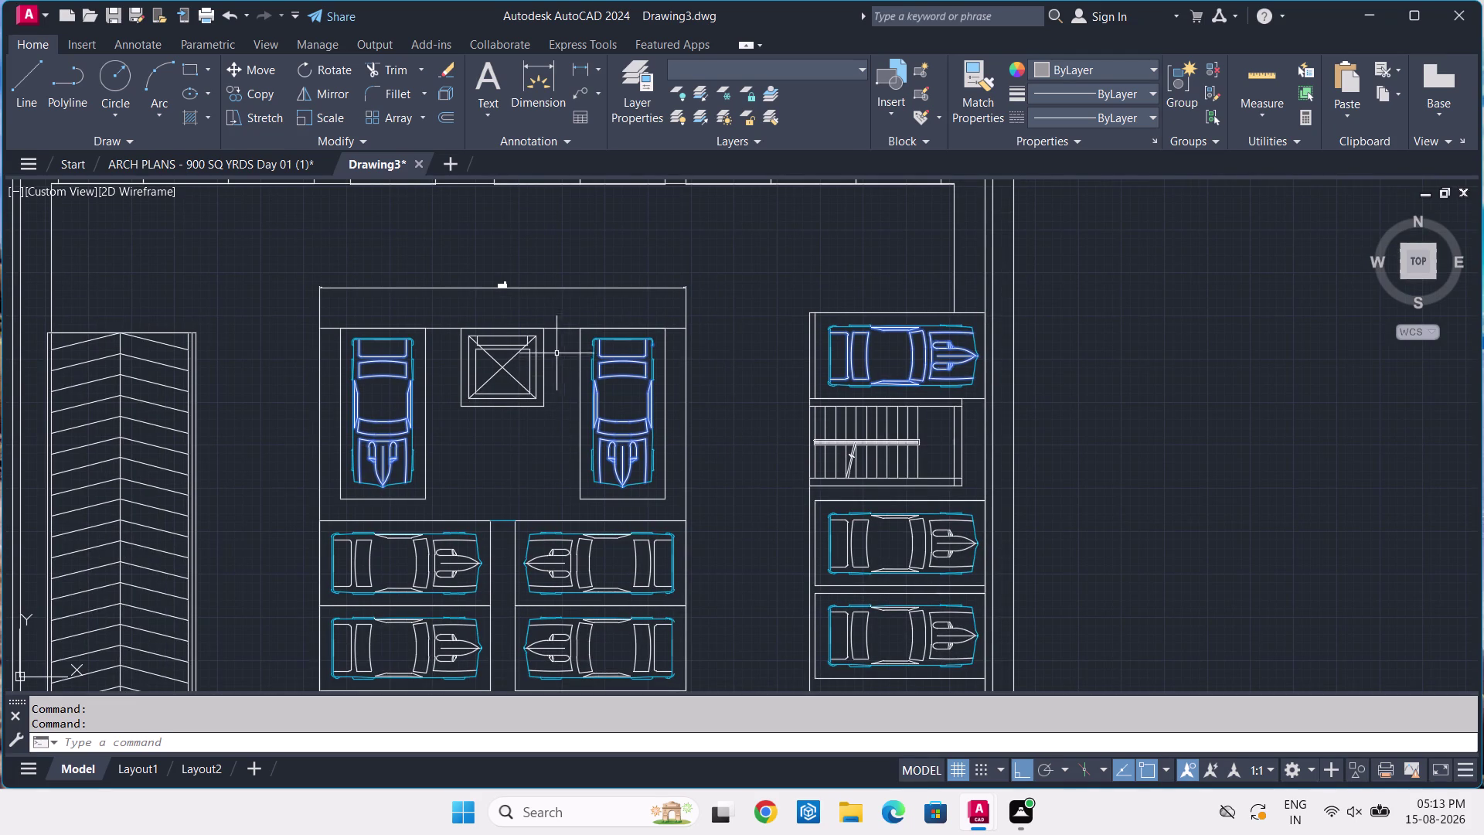
scroll(up, 3)
Window-select the car by the stairs, then pan back to the top row of bays.
click(979, 334)
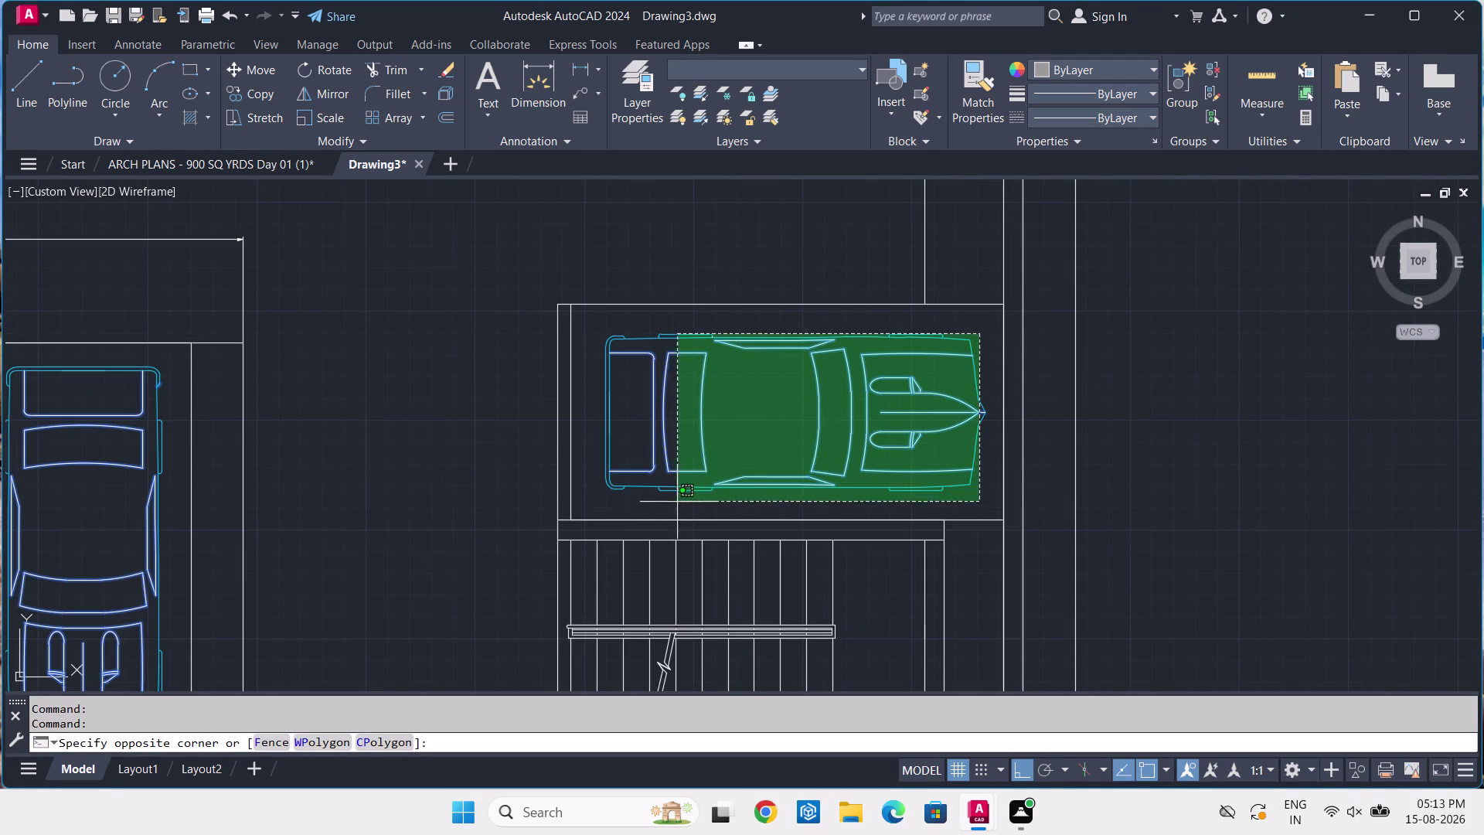
click(650, 495)
click(688, 335)
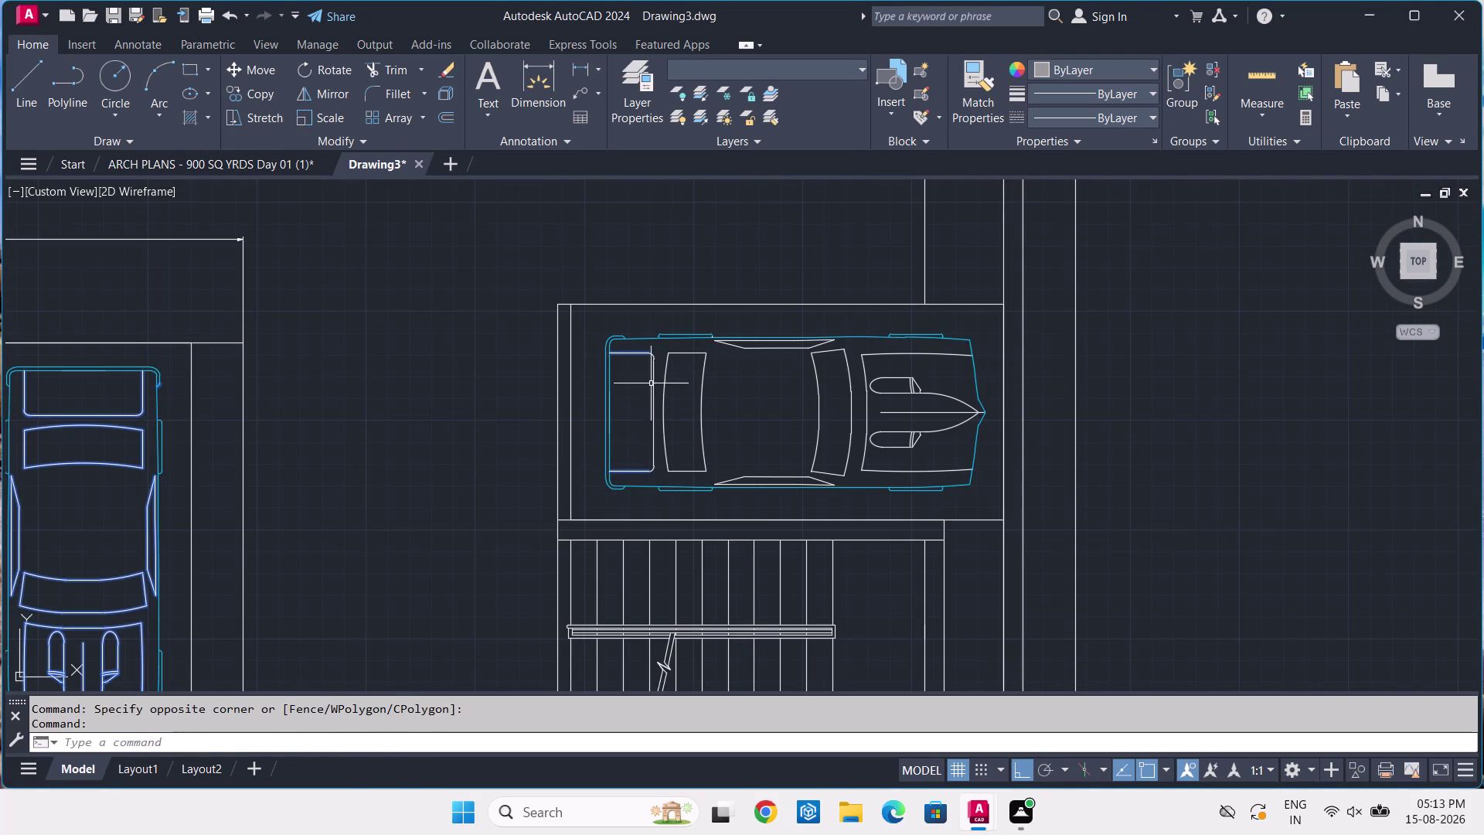
click(682, 342)
click(602, 475)
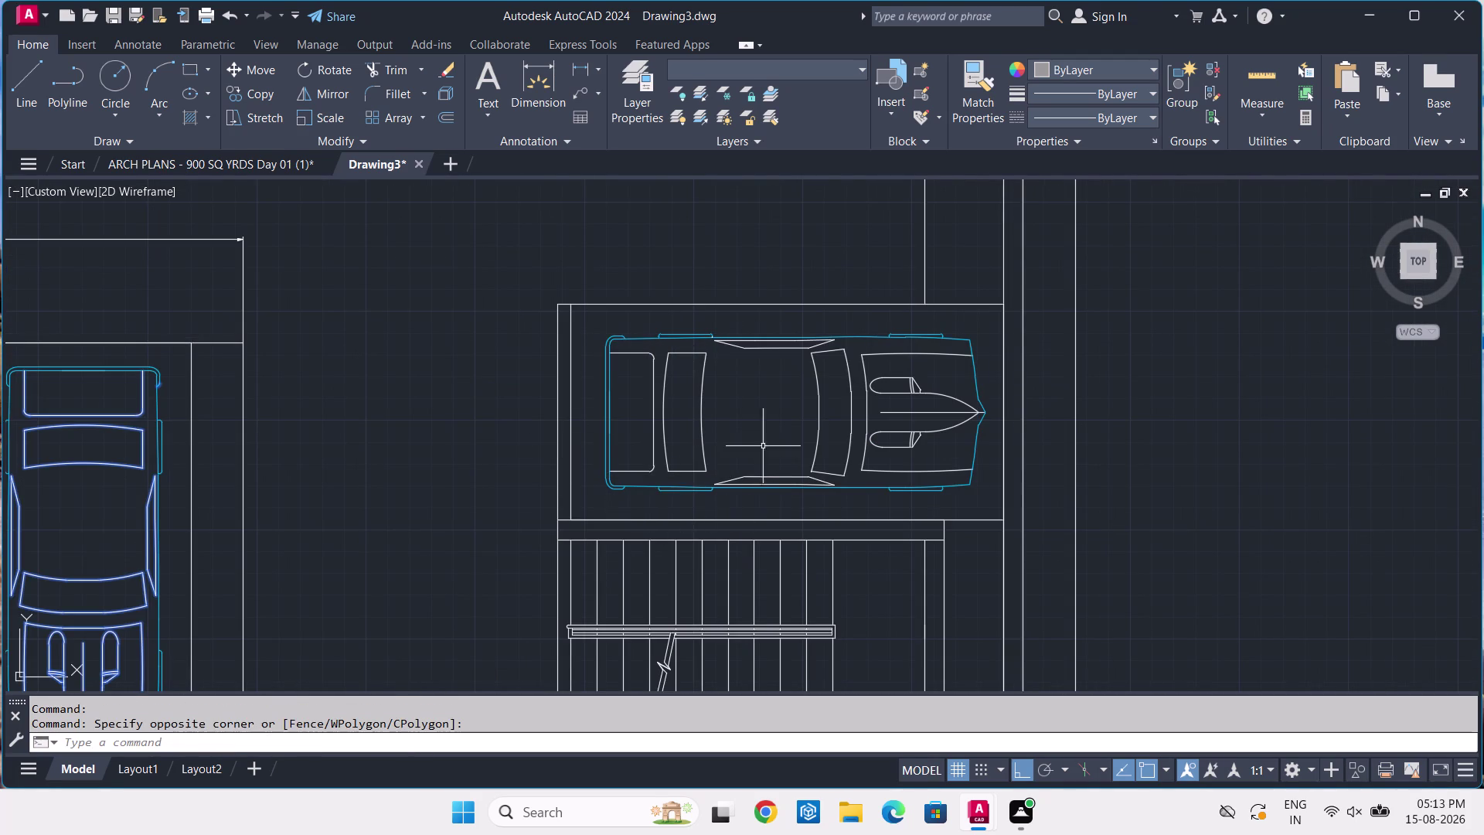
scroll(down, 3)
middle_drag(790, 324, 658, 536)
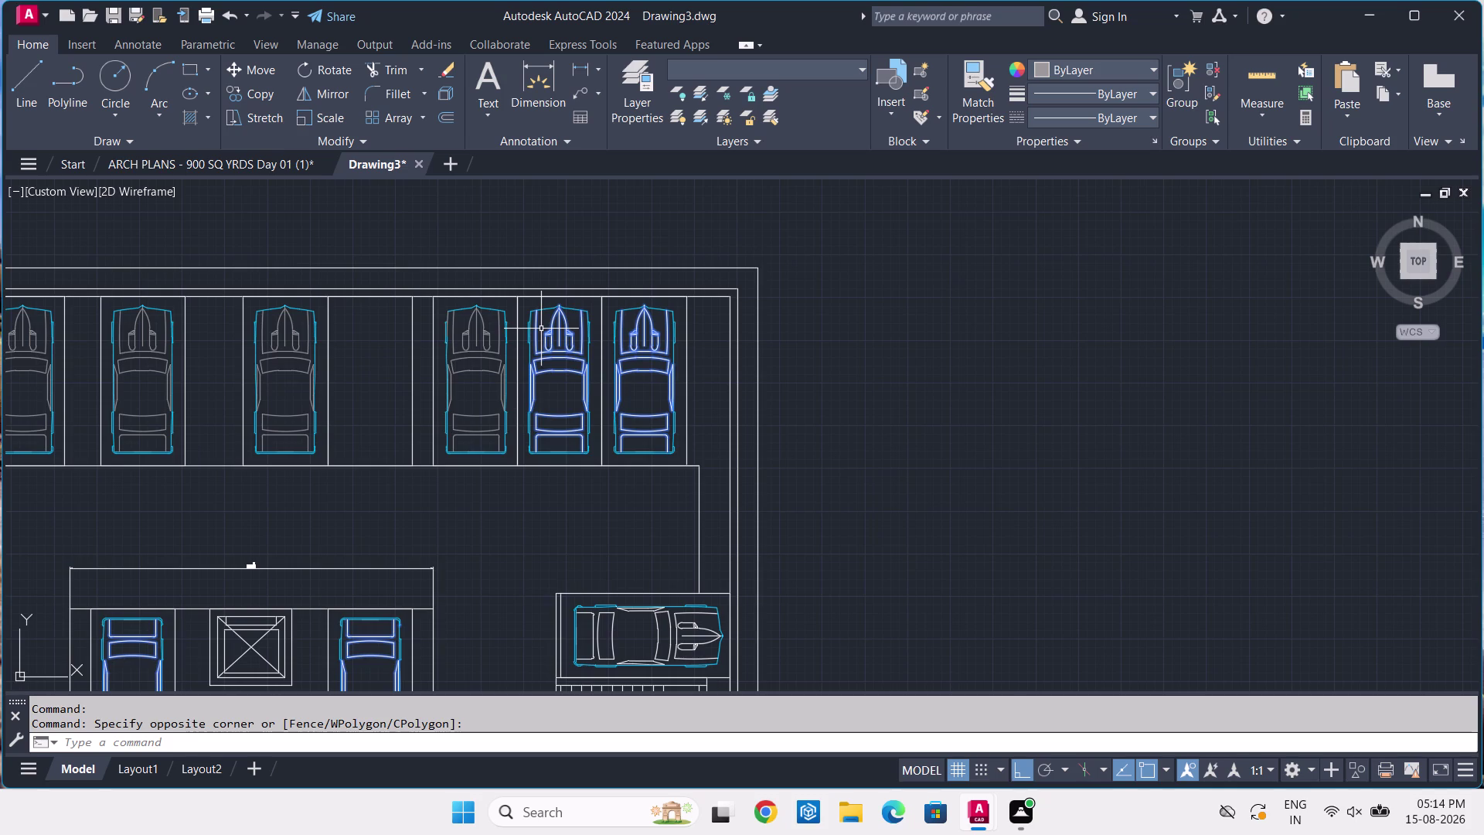
scroll(up, 3)
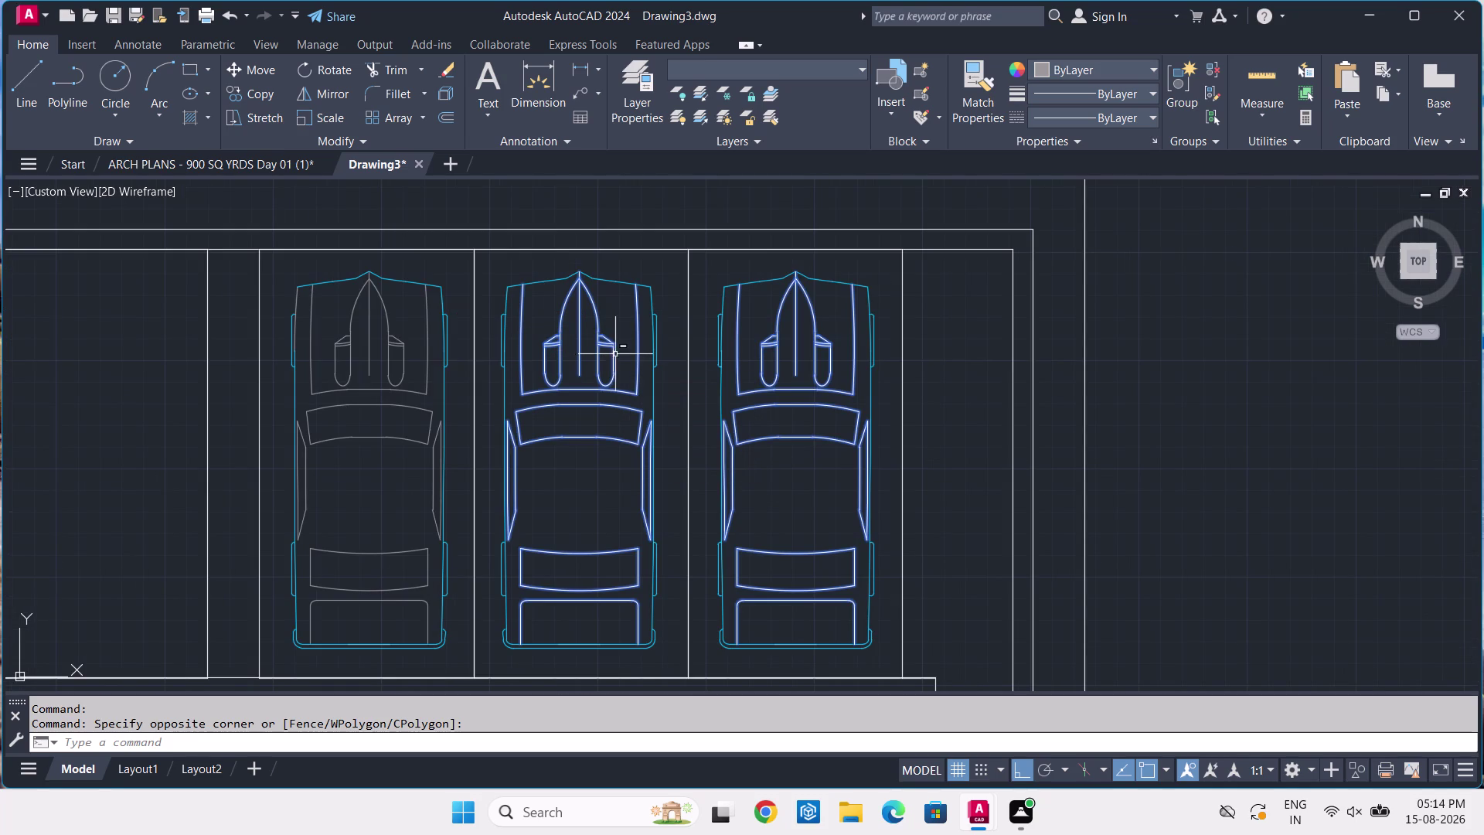
Window-select the rightmost top-row car and pick more objects, then clear the selection.
click(879, 273)
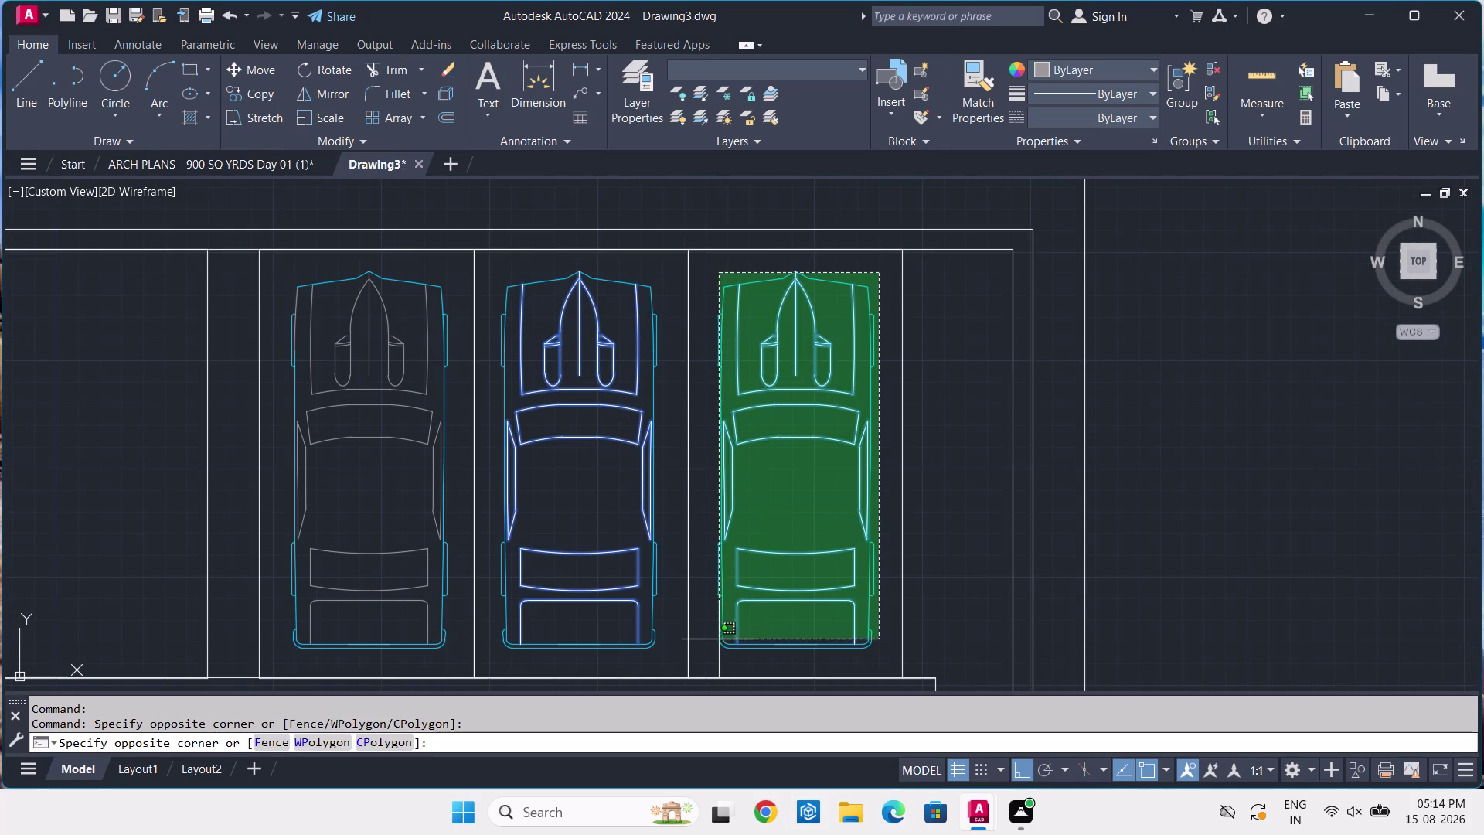
click(715, 658)
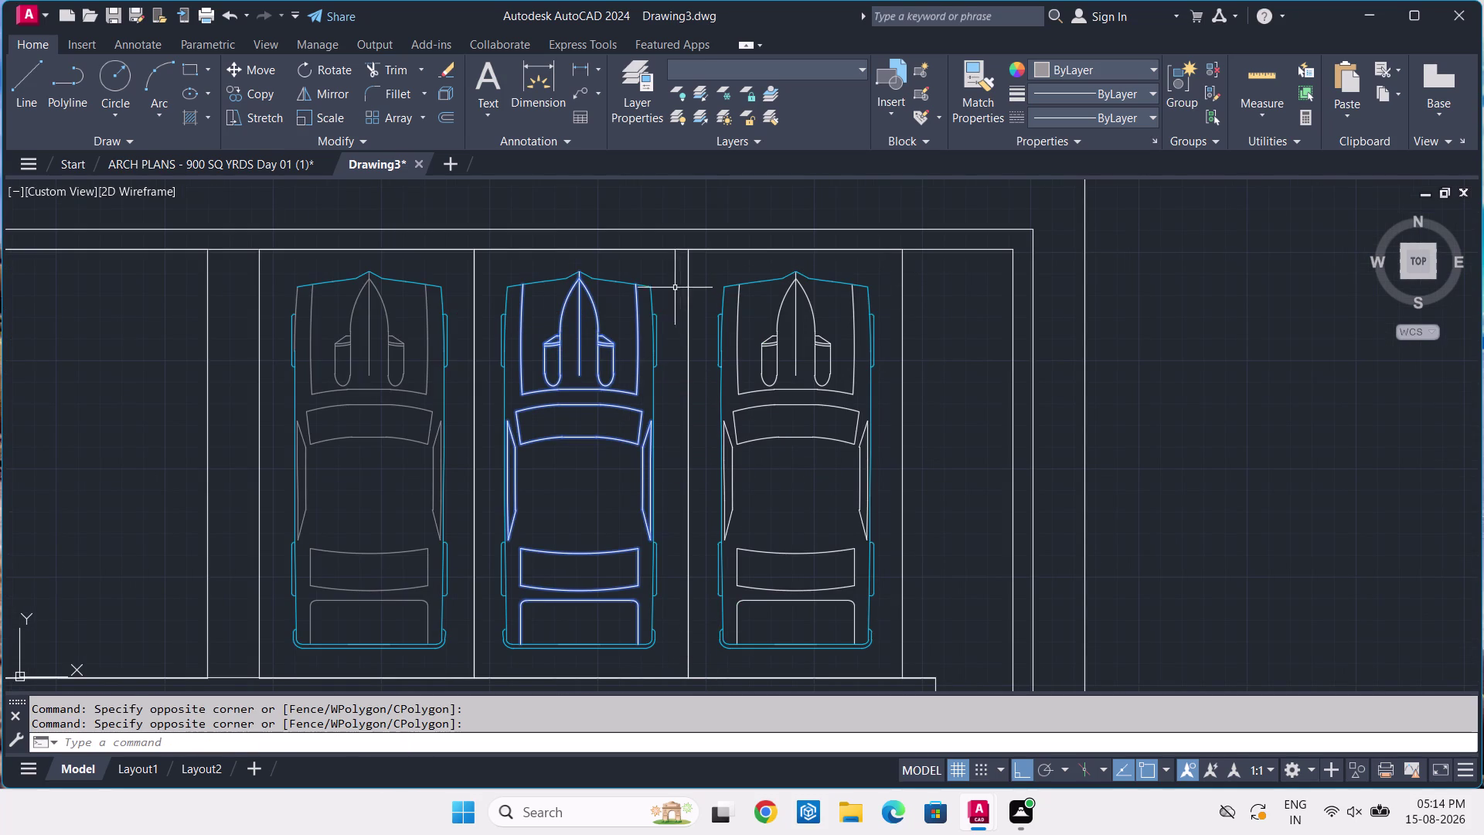
click(668, 274)
click(485, 659)
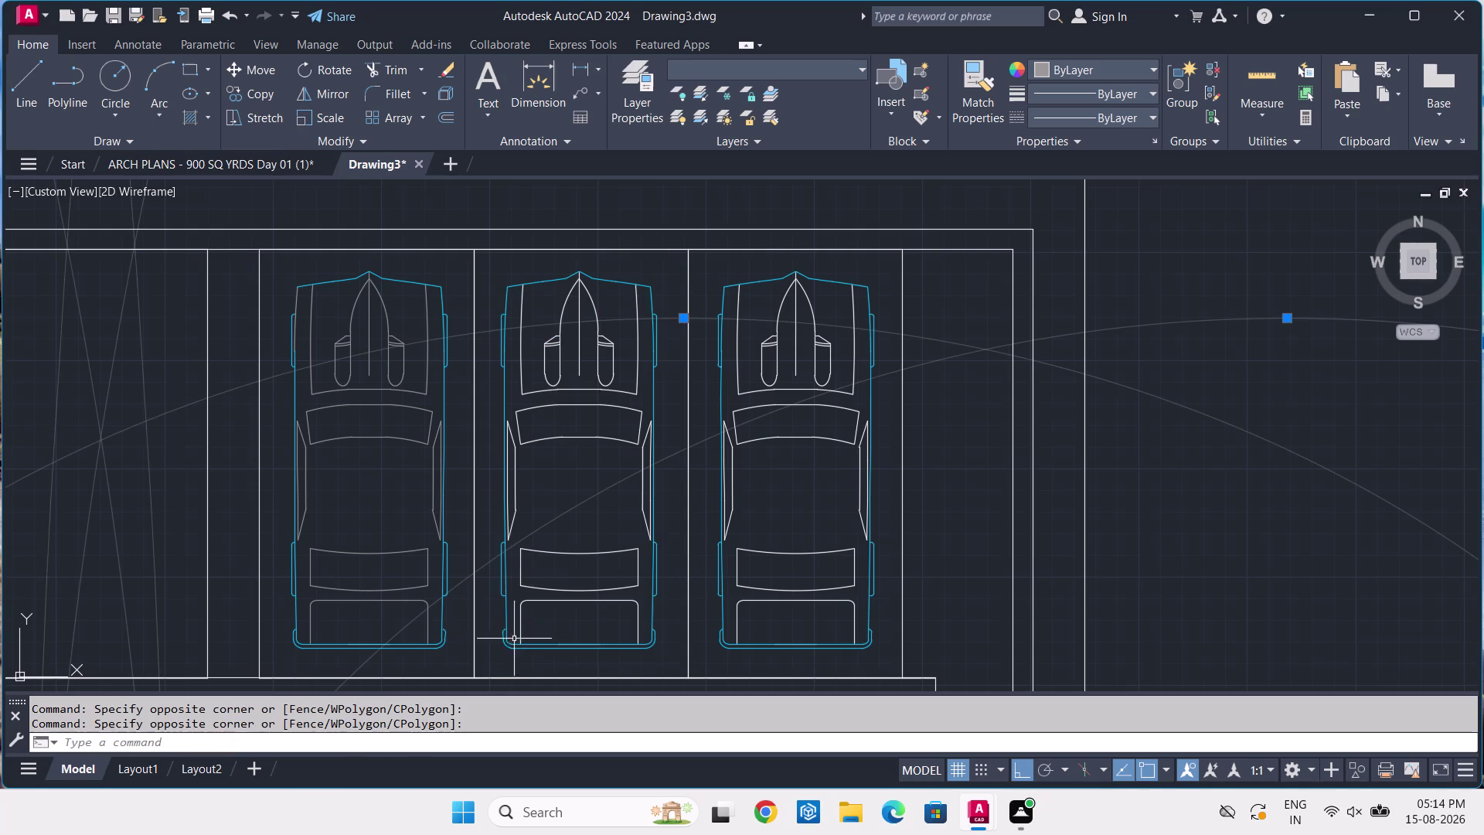
scroll(down, 3)
scroll(down, 3)
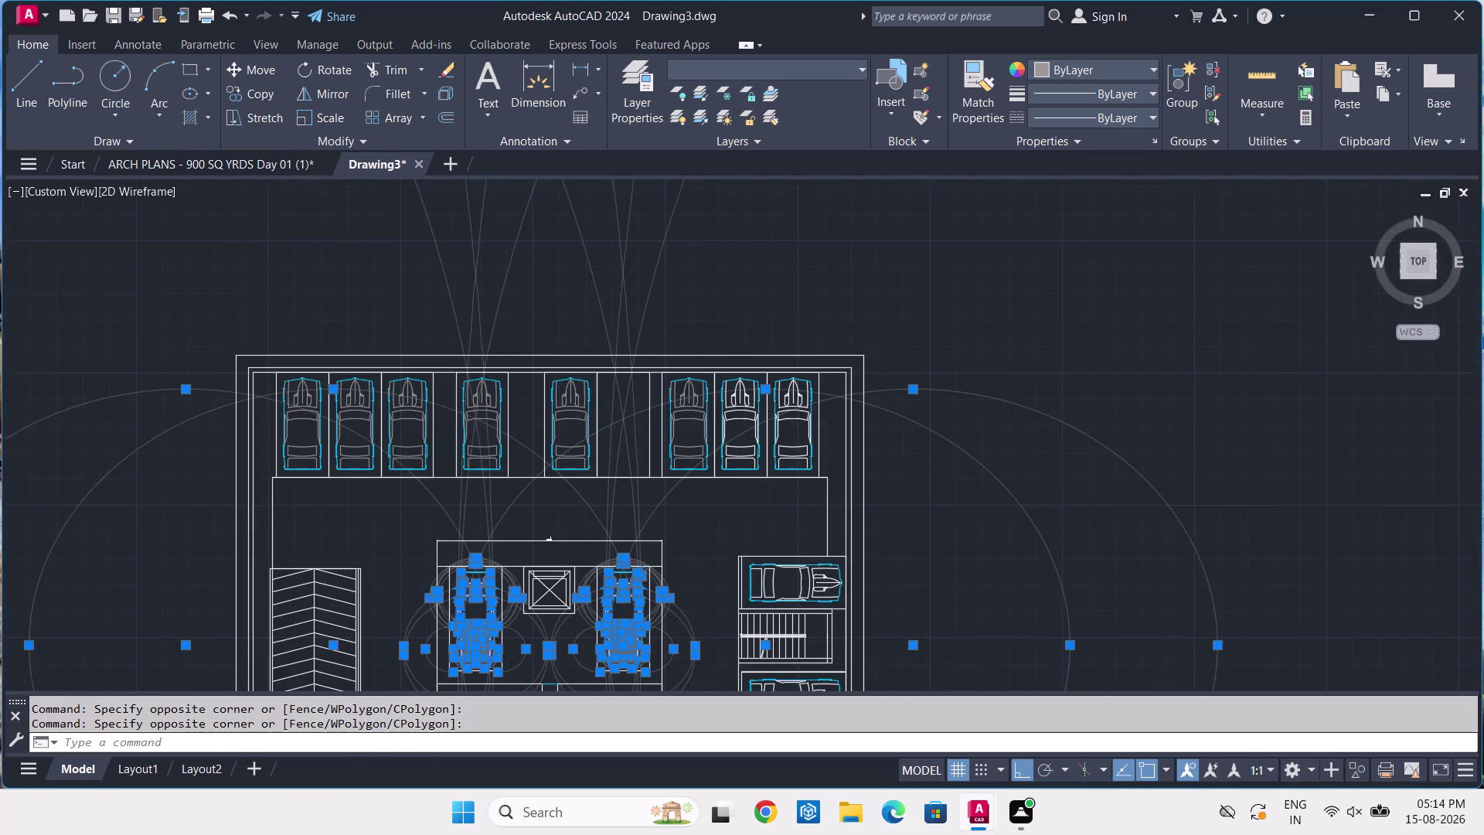
key(Escape)
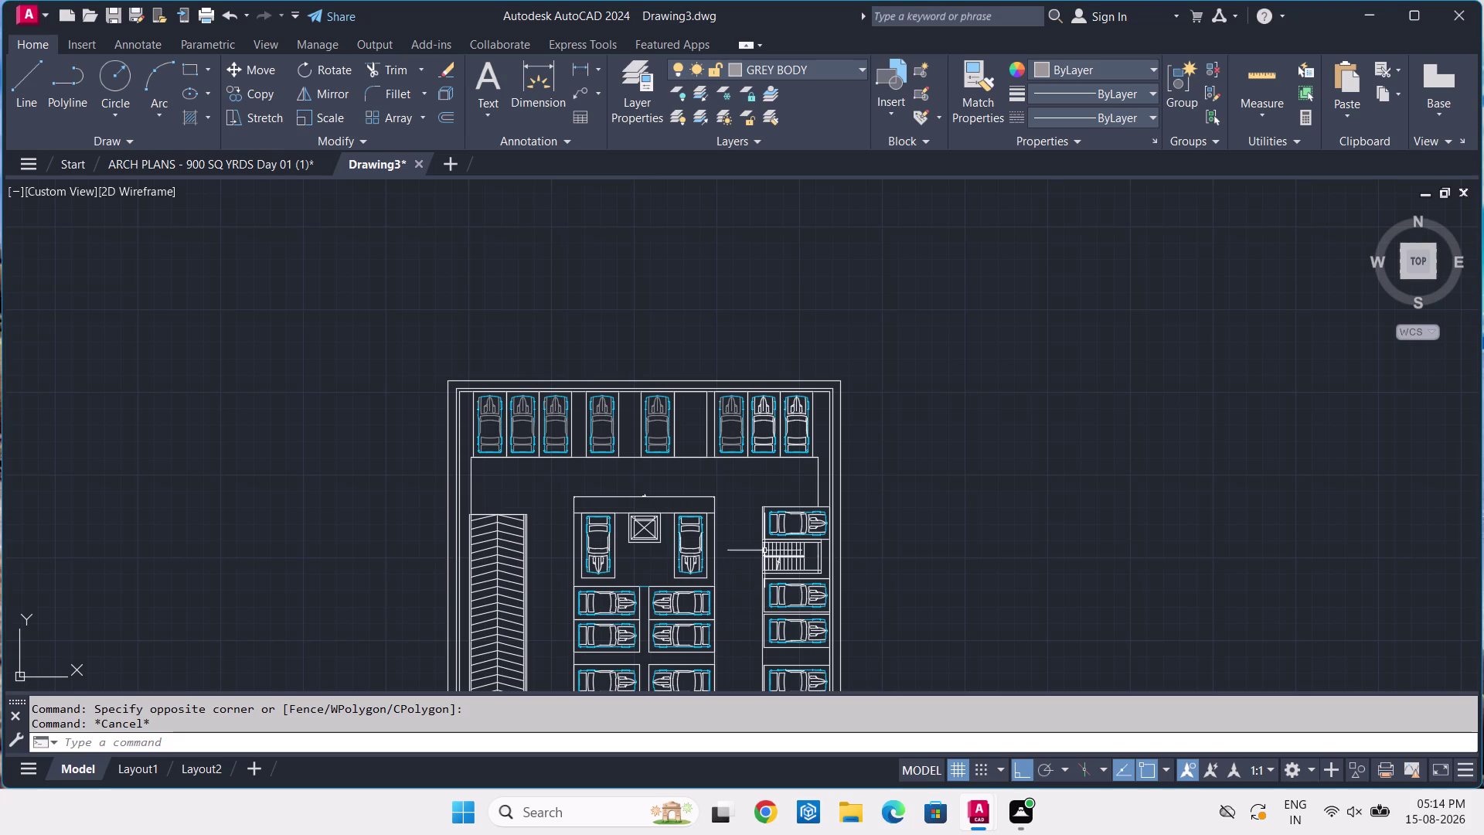
Zoom in on the car beside the lift and window-select its lines.
middle_drag(648, 576, 664, 468)
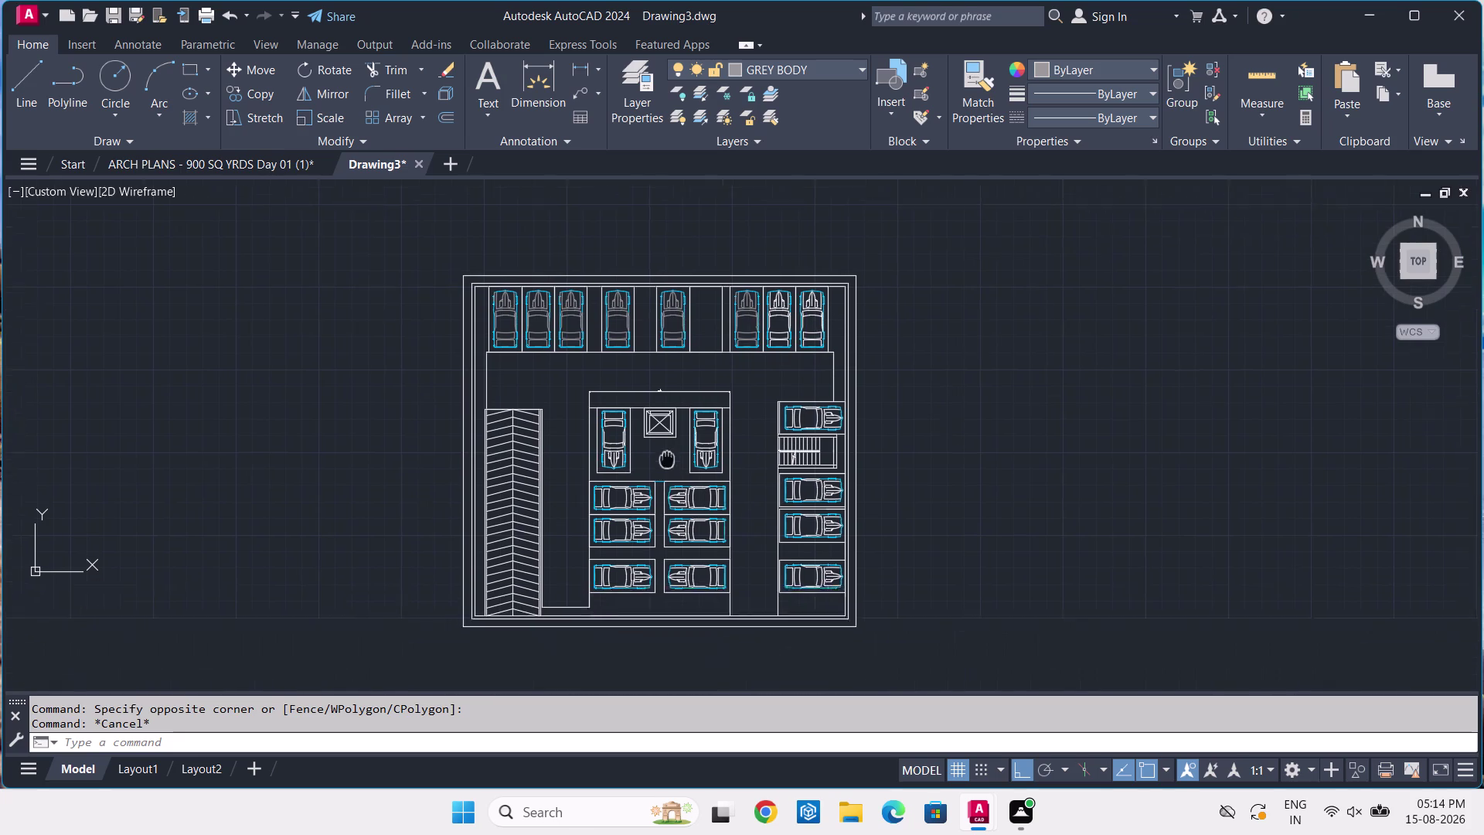
middle_drag(664, 468, 677, 422)
scroll(up, 3)
scroll(up, 3)
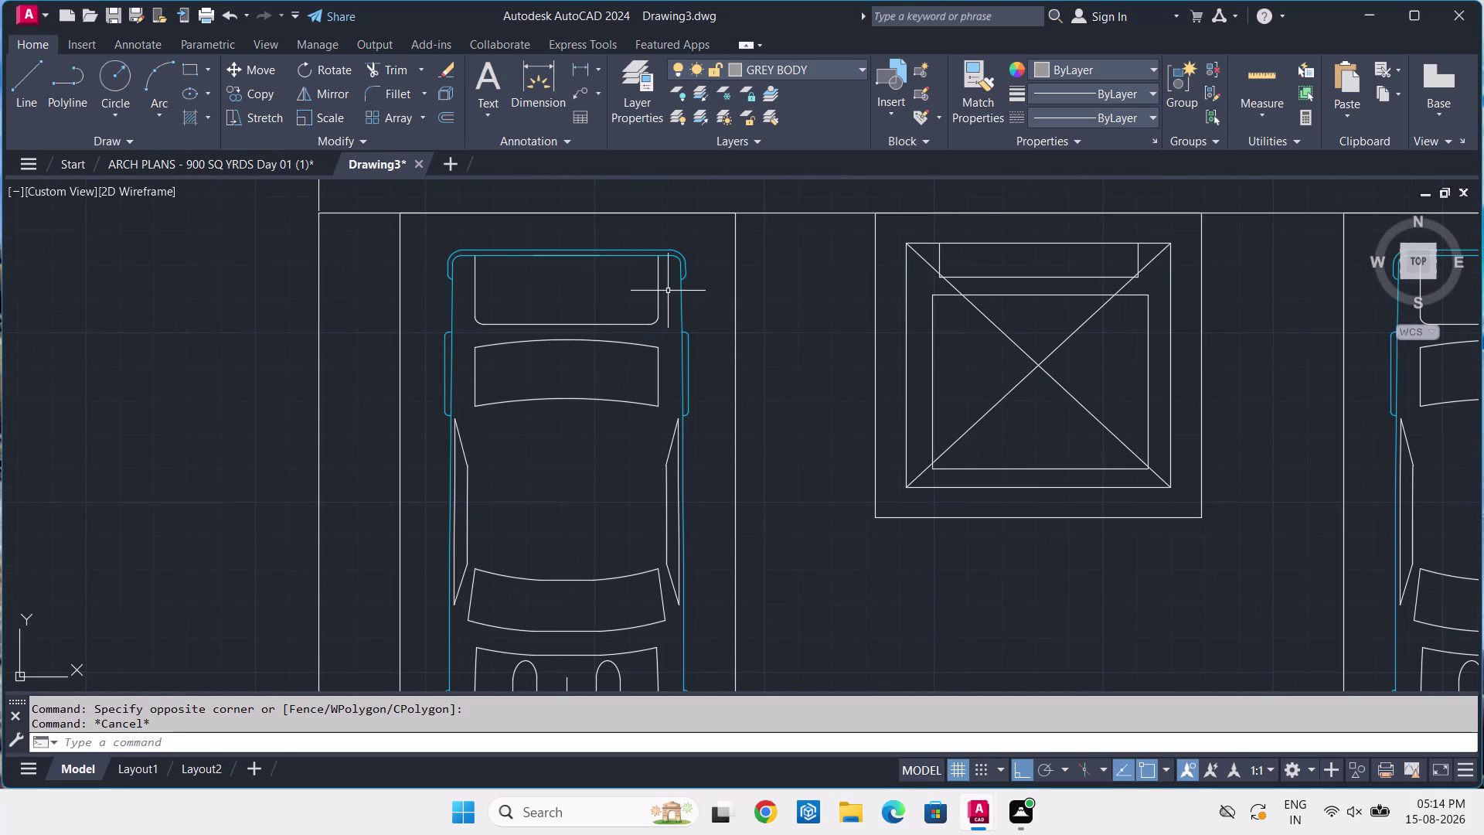
click(670, 287)
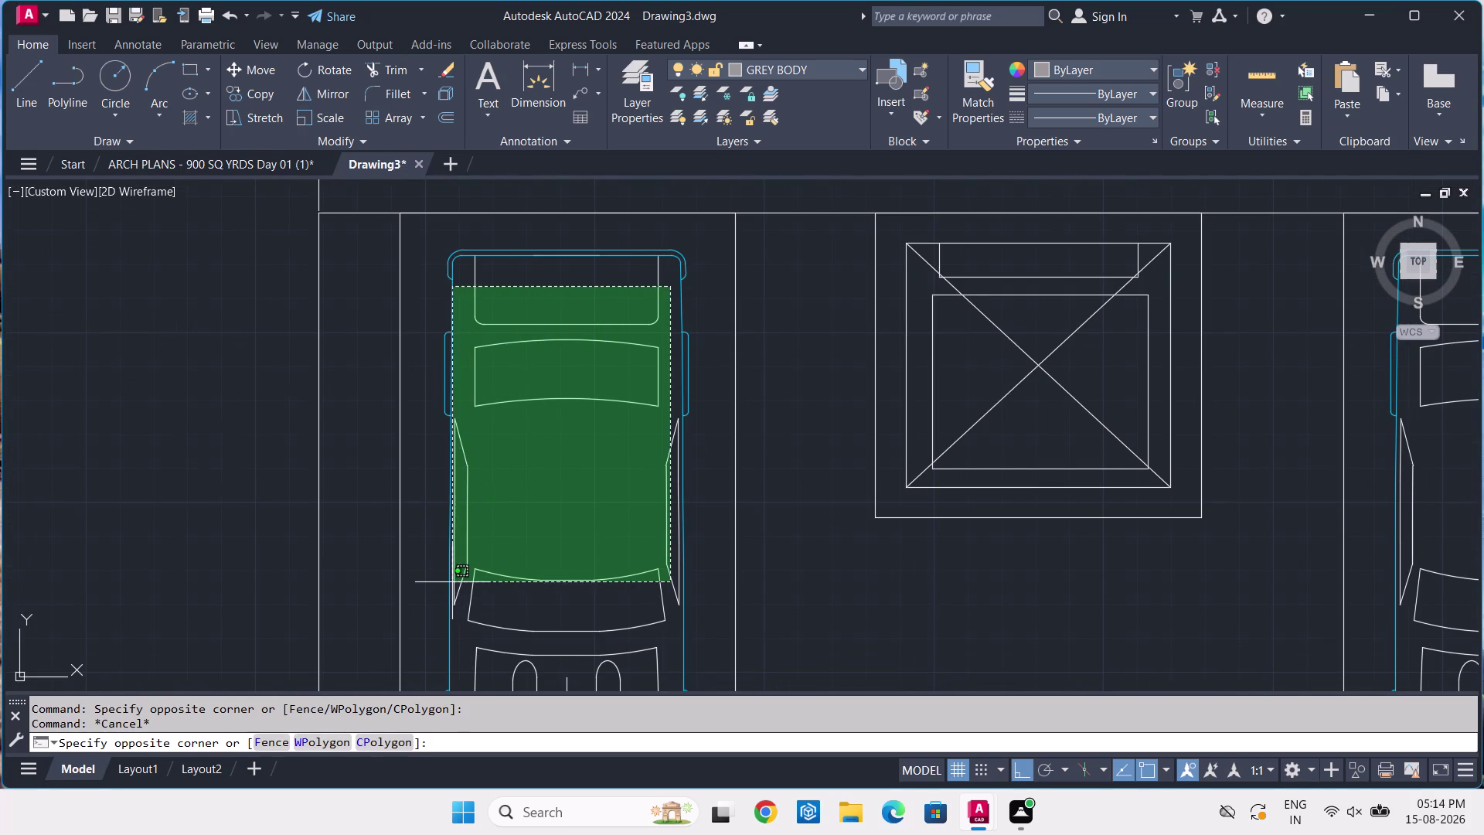
scroll(up, 3)
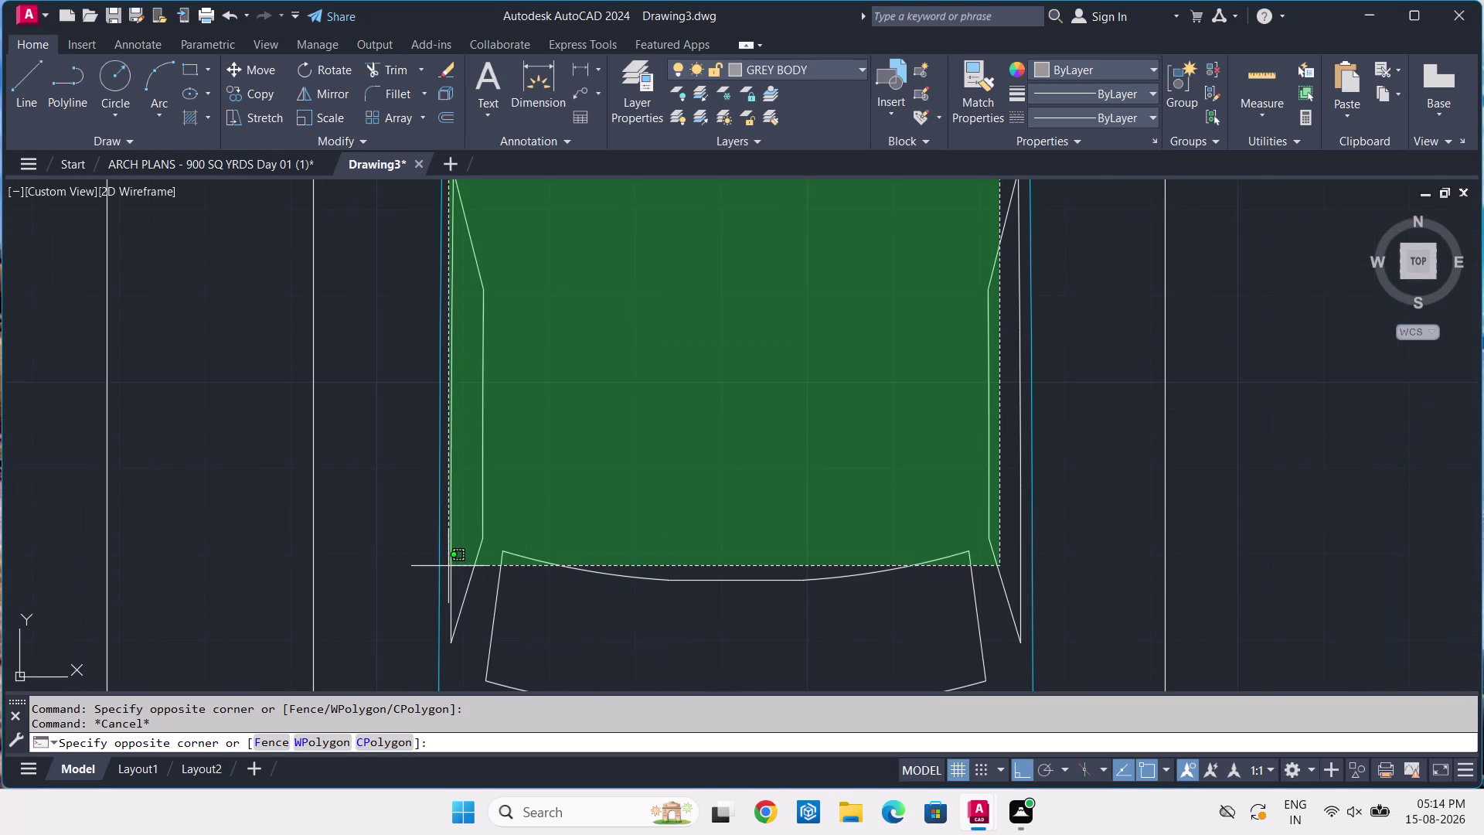
click(449, 566)
scroll(down, 3)
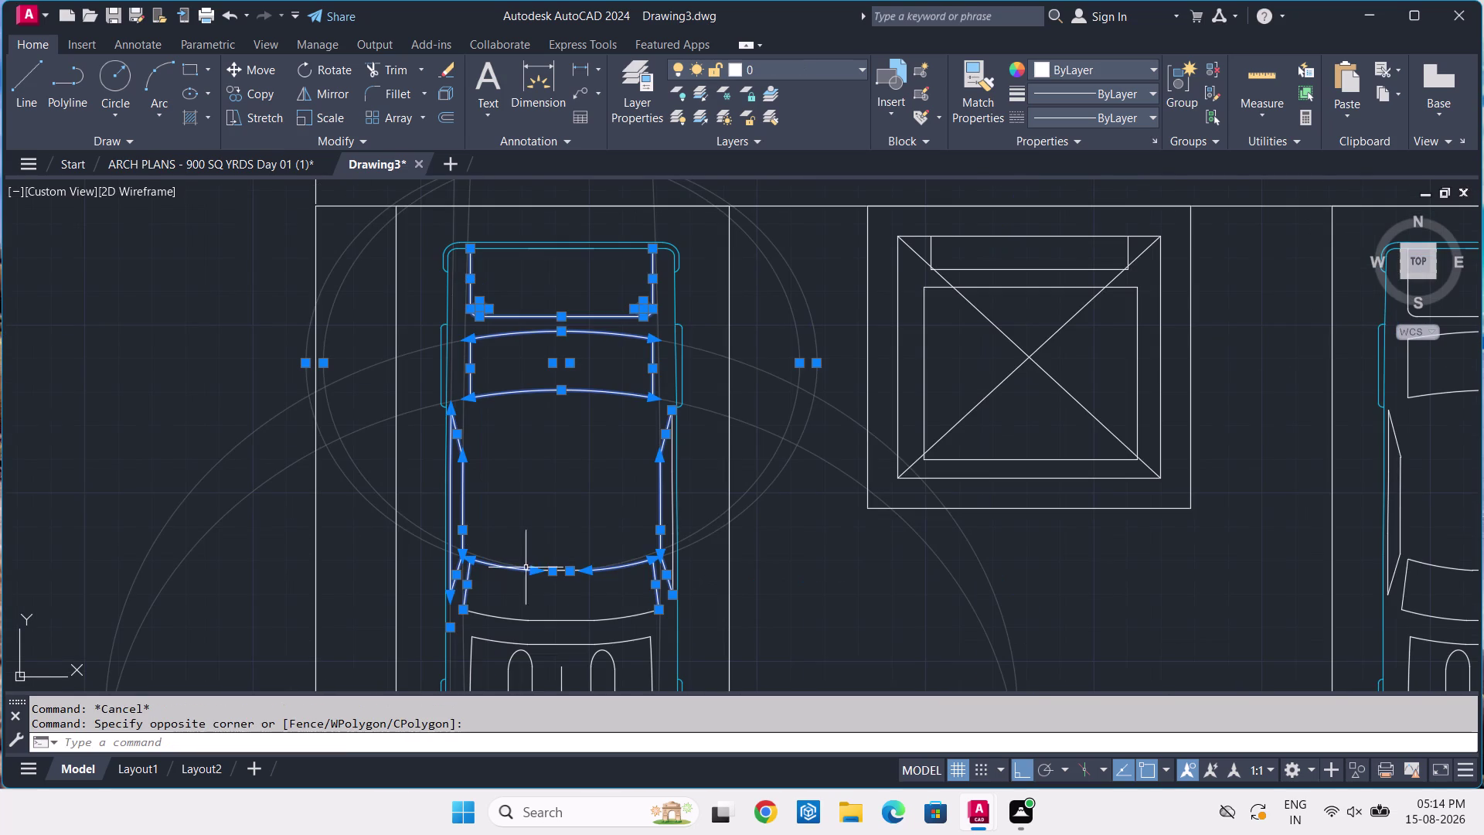
scroll(up, 3)
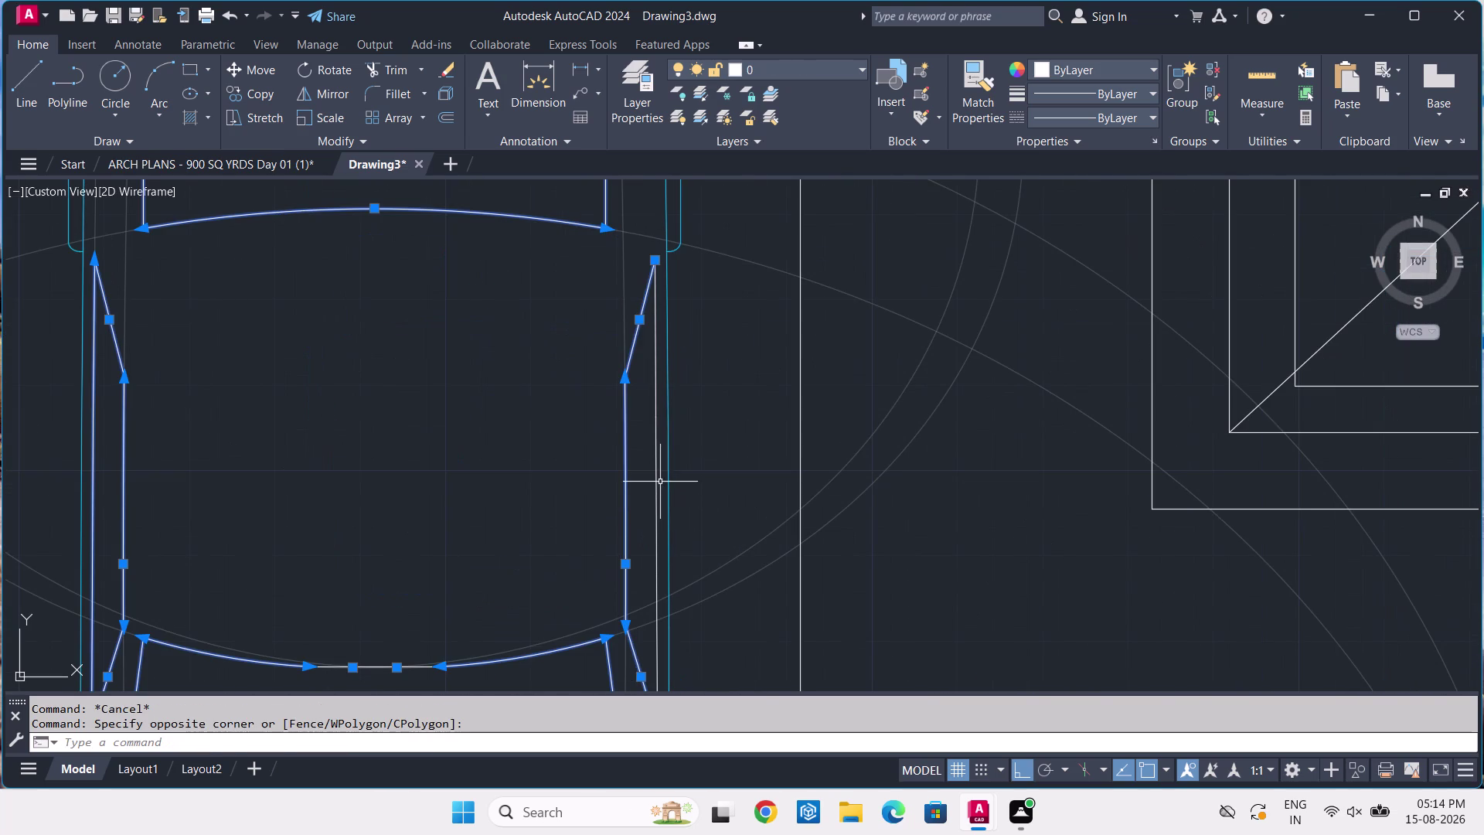
Add the remaining car parts and lower linework to the selection.
click(660, 481)
click(604, 532)
scroll(down, 3)
middle_drag(612, 599, 637, 436)
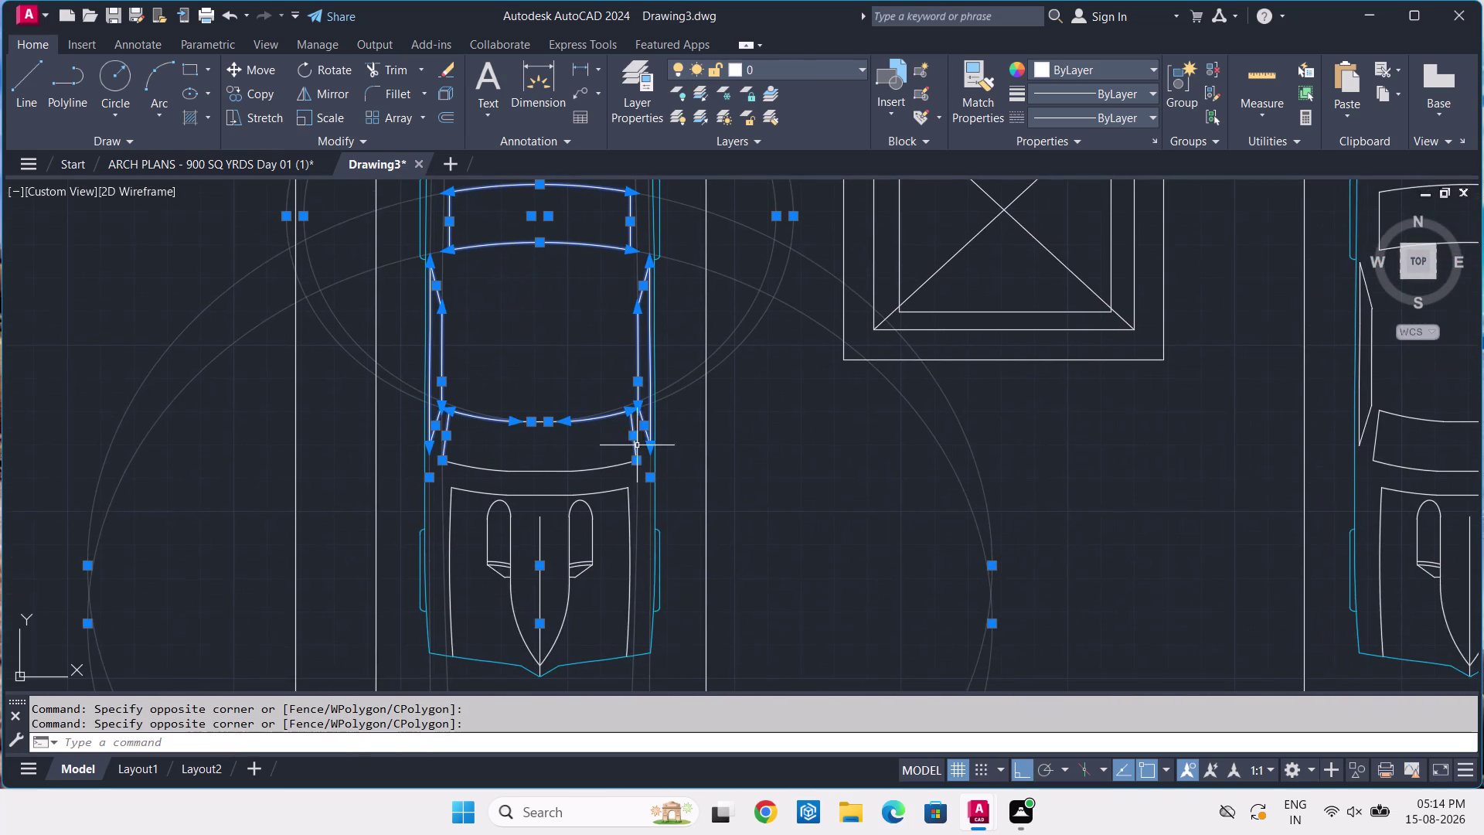
scroll(down, 3)
middle_drag(631, 466, 626, 443)
scroll(up, 3)
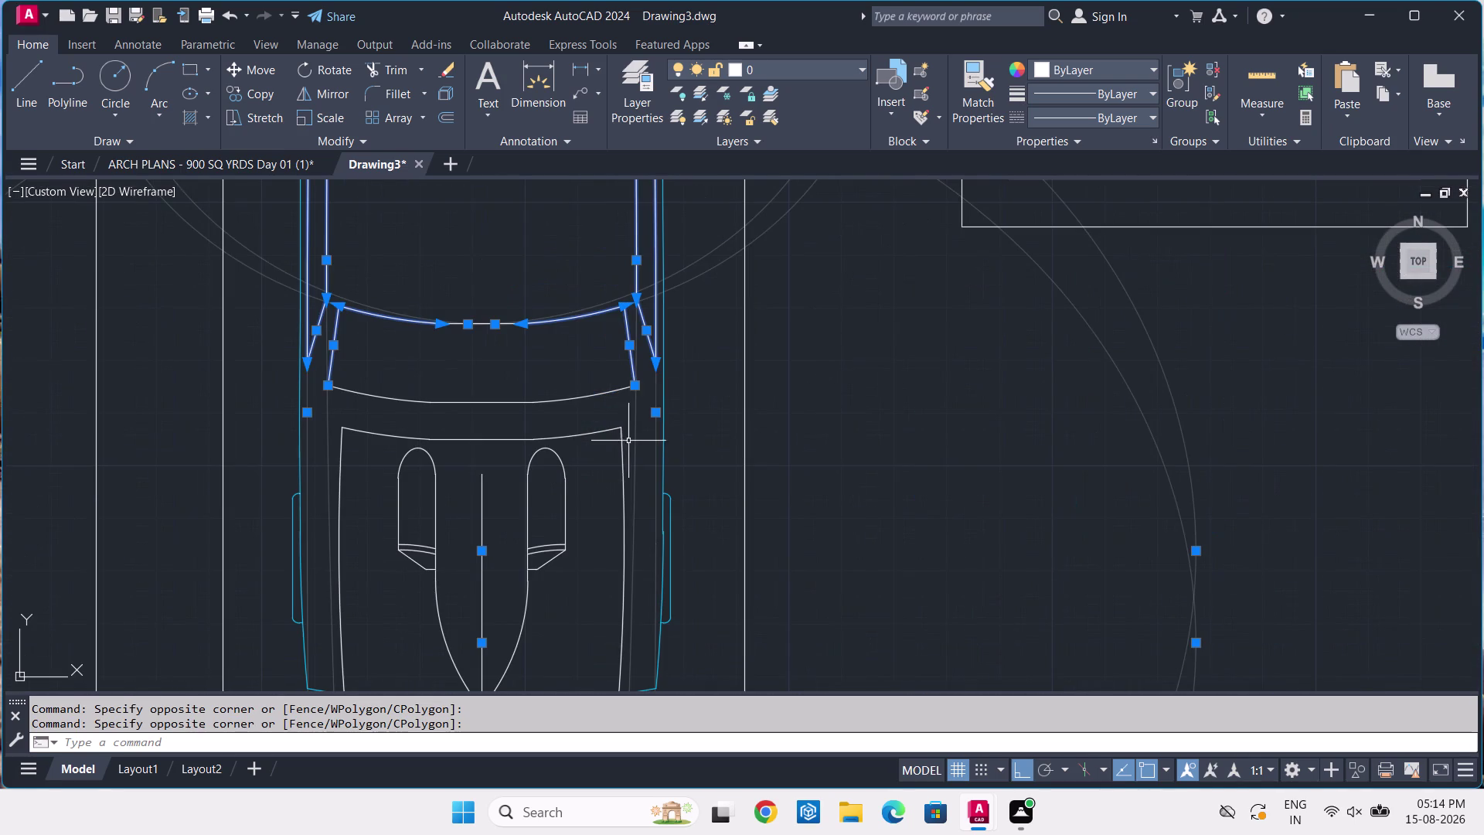
click(650, 364)
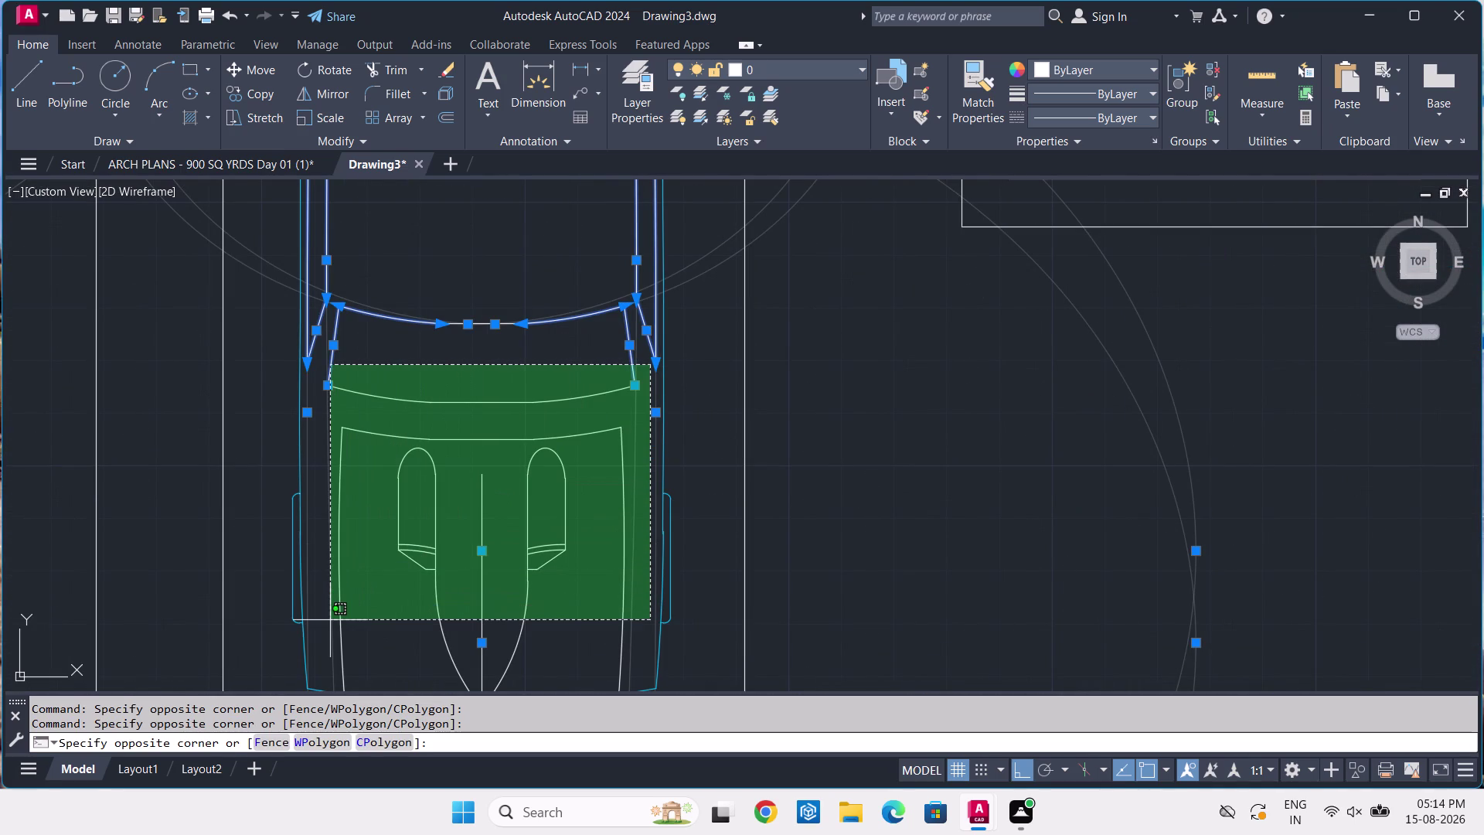
click(316, 617)
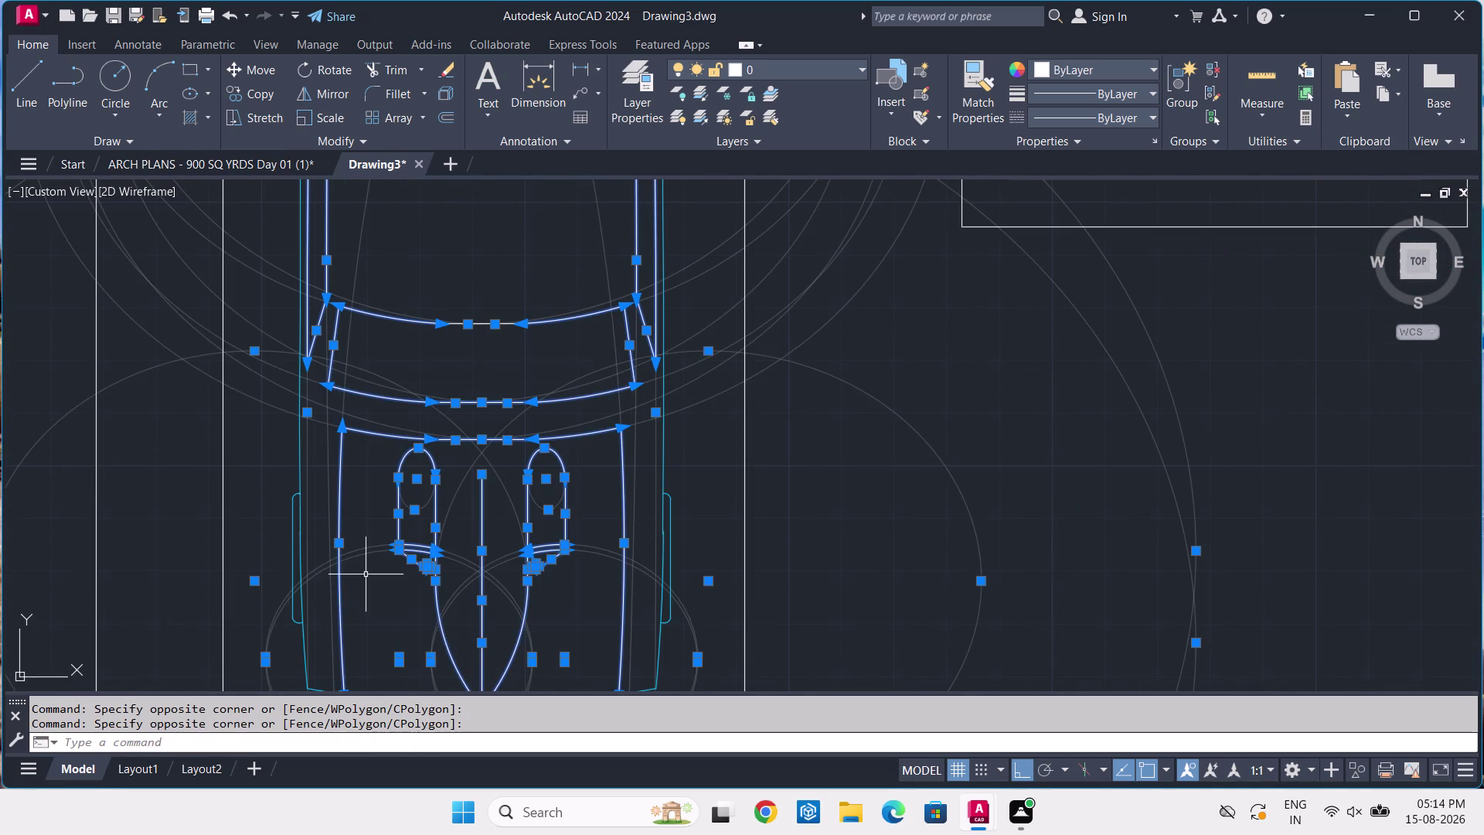
scroll(down, 3)
scroll(down, 3)
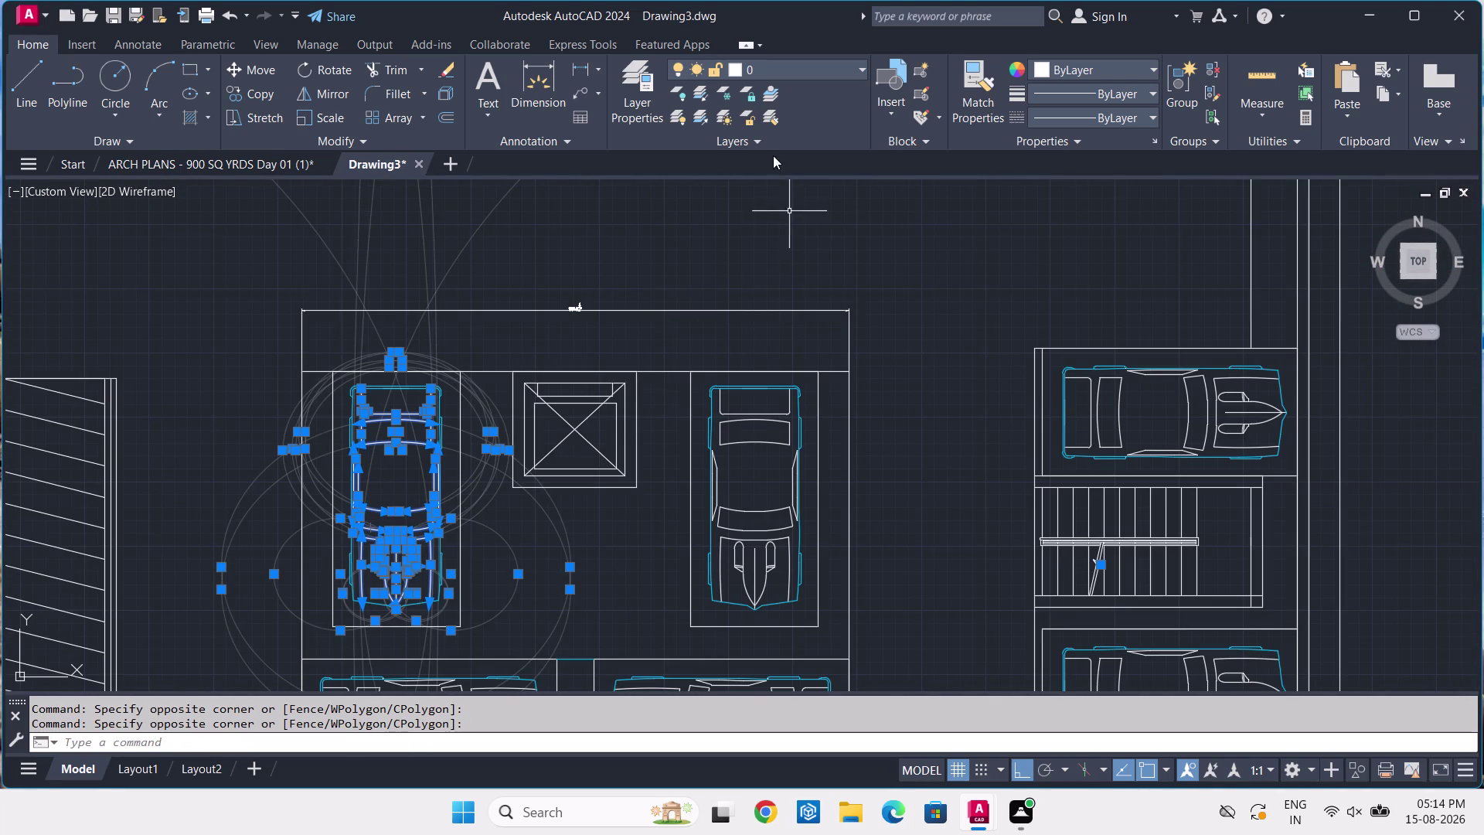
Erase the right bay's car and its leftover short line.
click(771, 68)
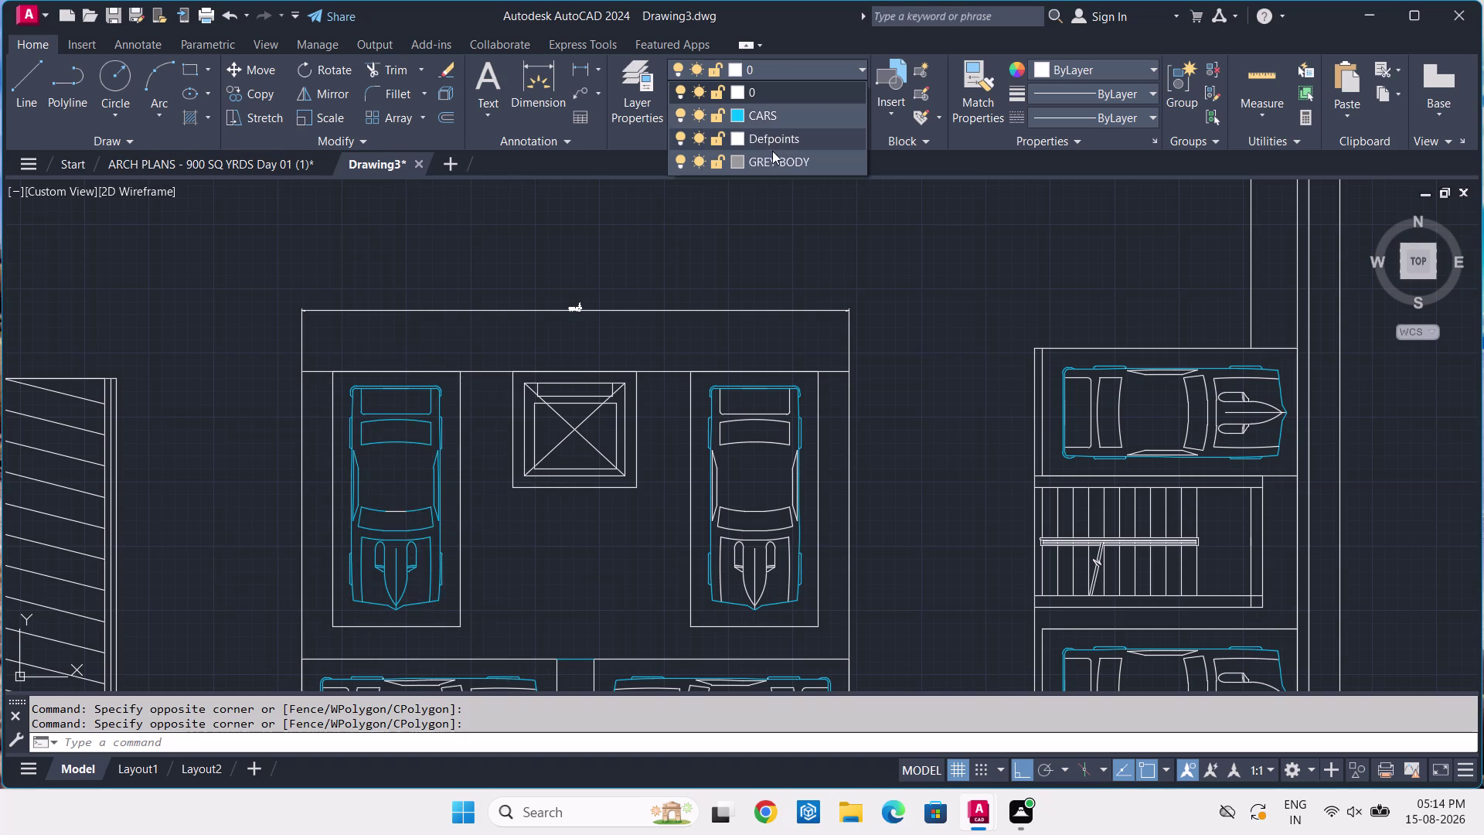
click(772, 159)
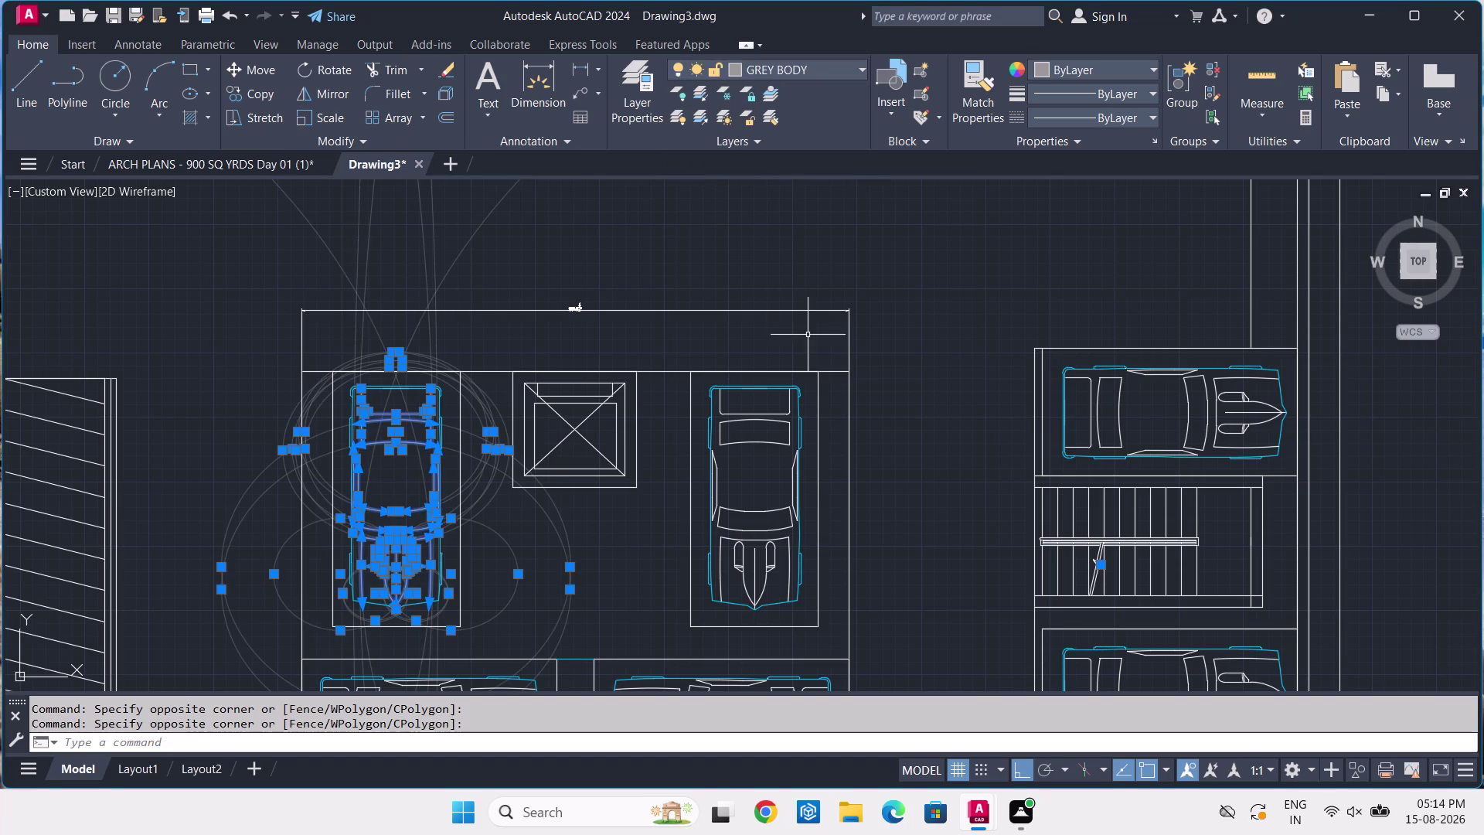
key(Escape)
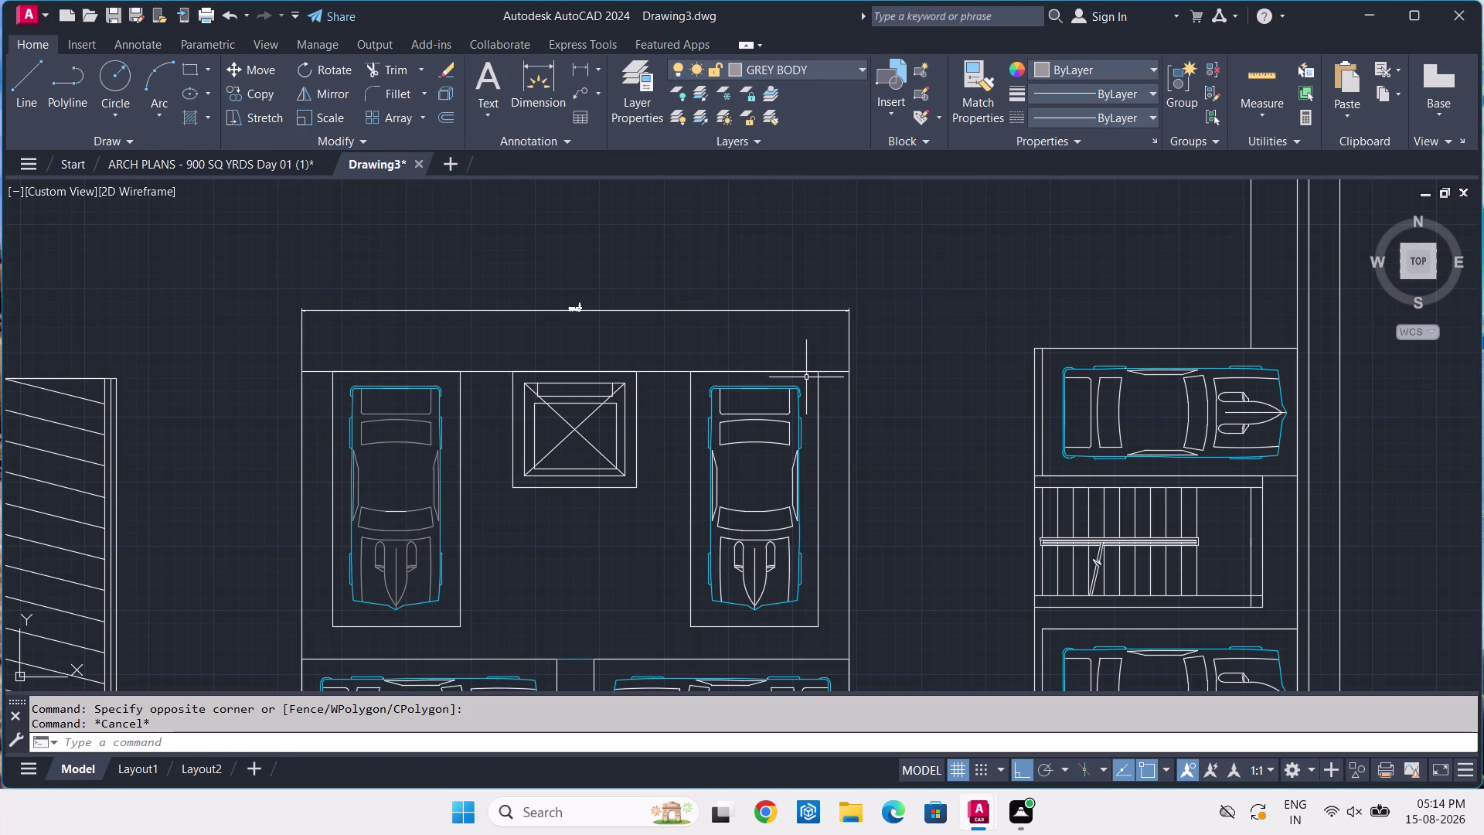
click(810, 388)
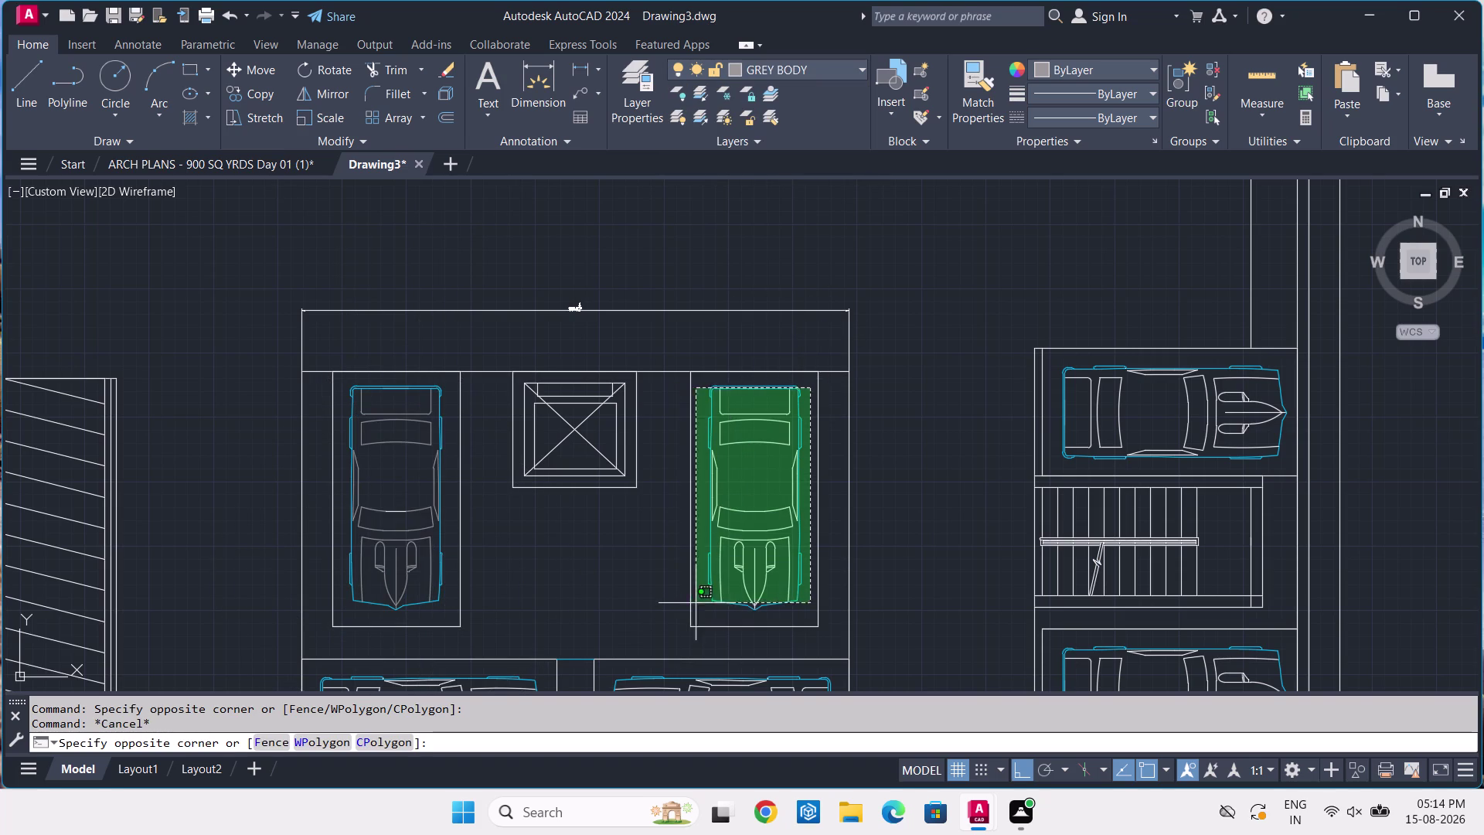
click(701, 610)
key(Delete)
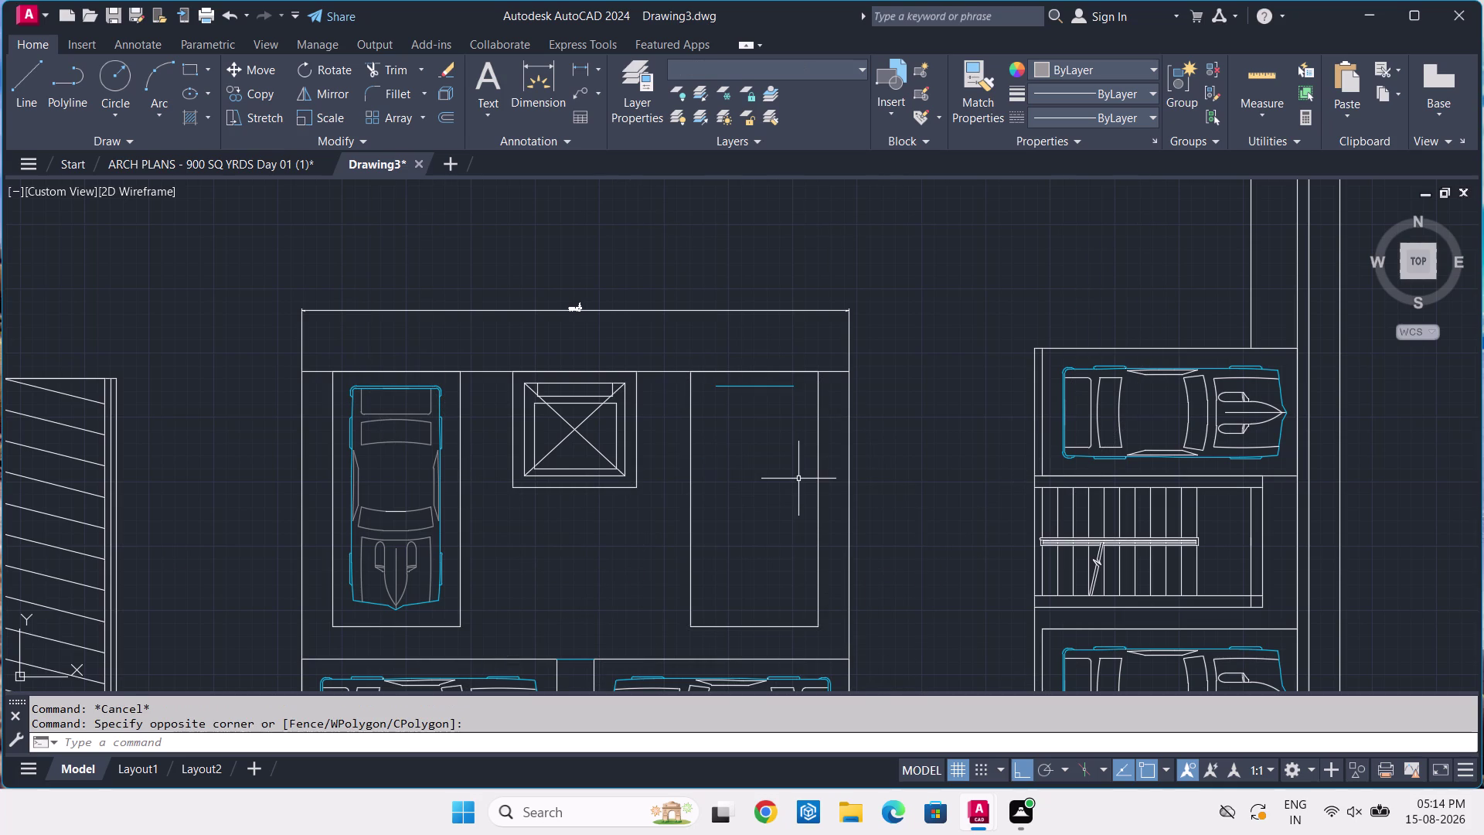
click(787, 383)
click(783, 390)
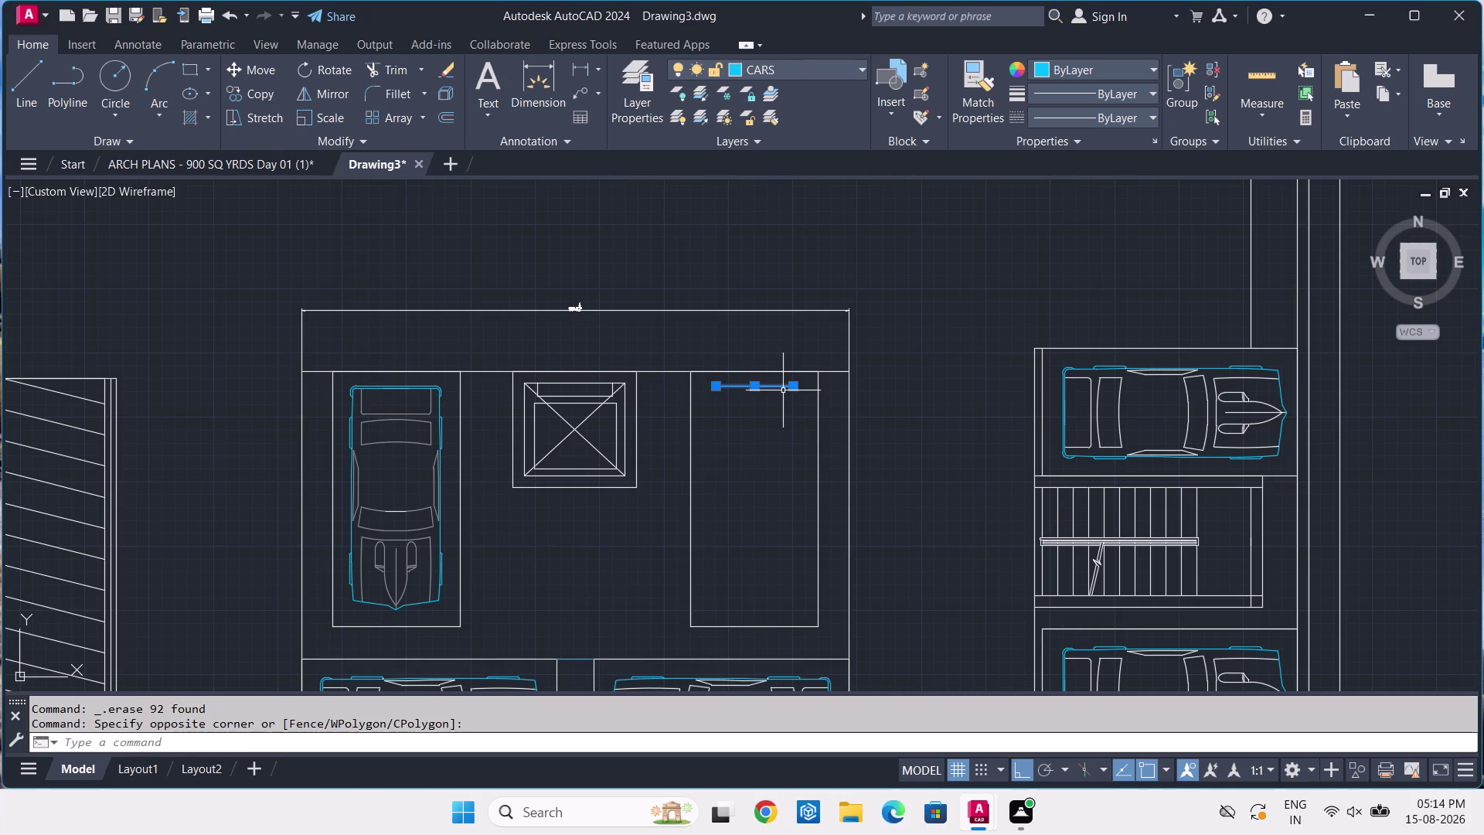
key(Delete)
Select the left bay's car and start COPY with a base point on it.
click(447, 379)
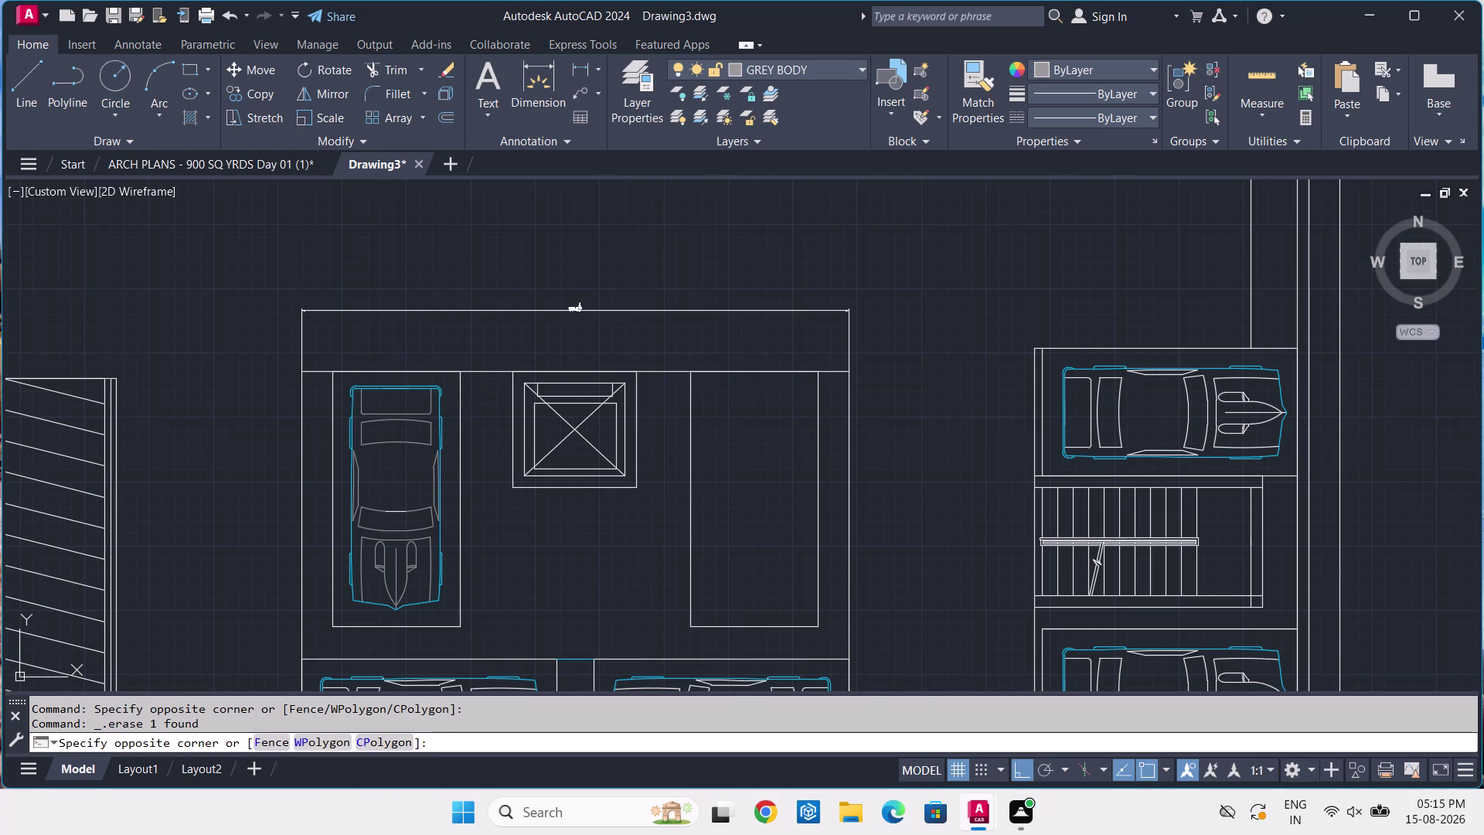
click(341, 614)
key(c)
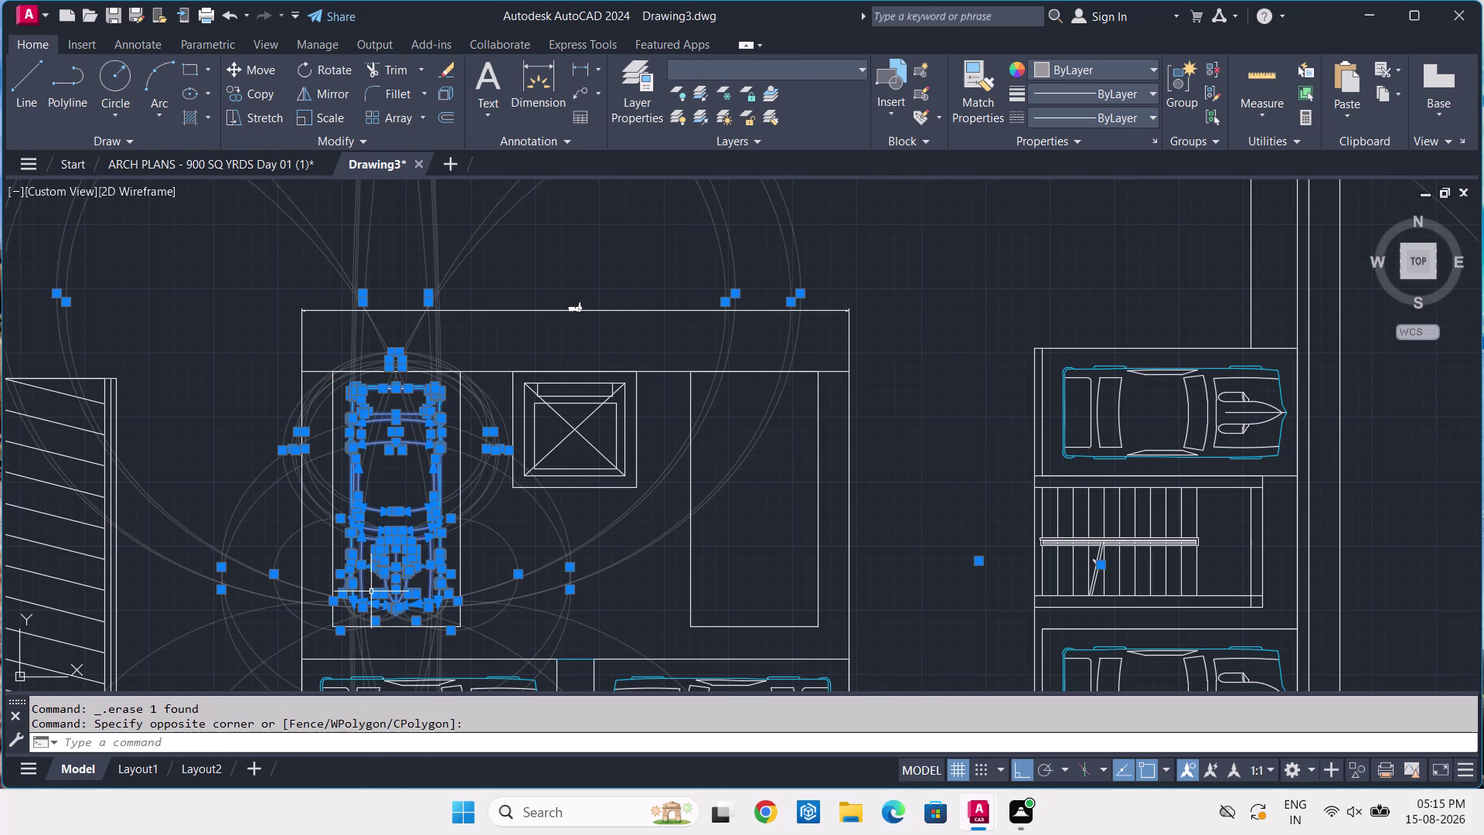
key(o)
key(space)
click(385, 536)
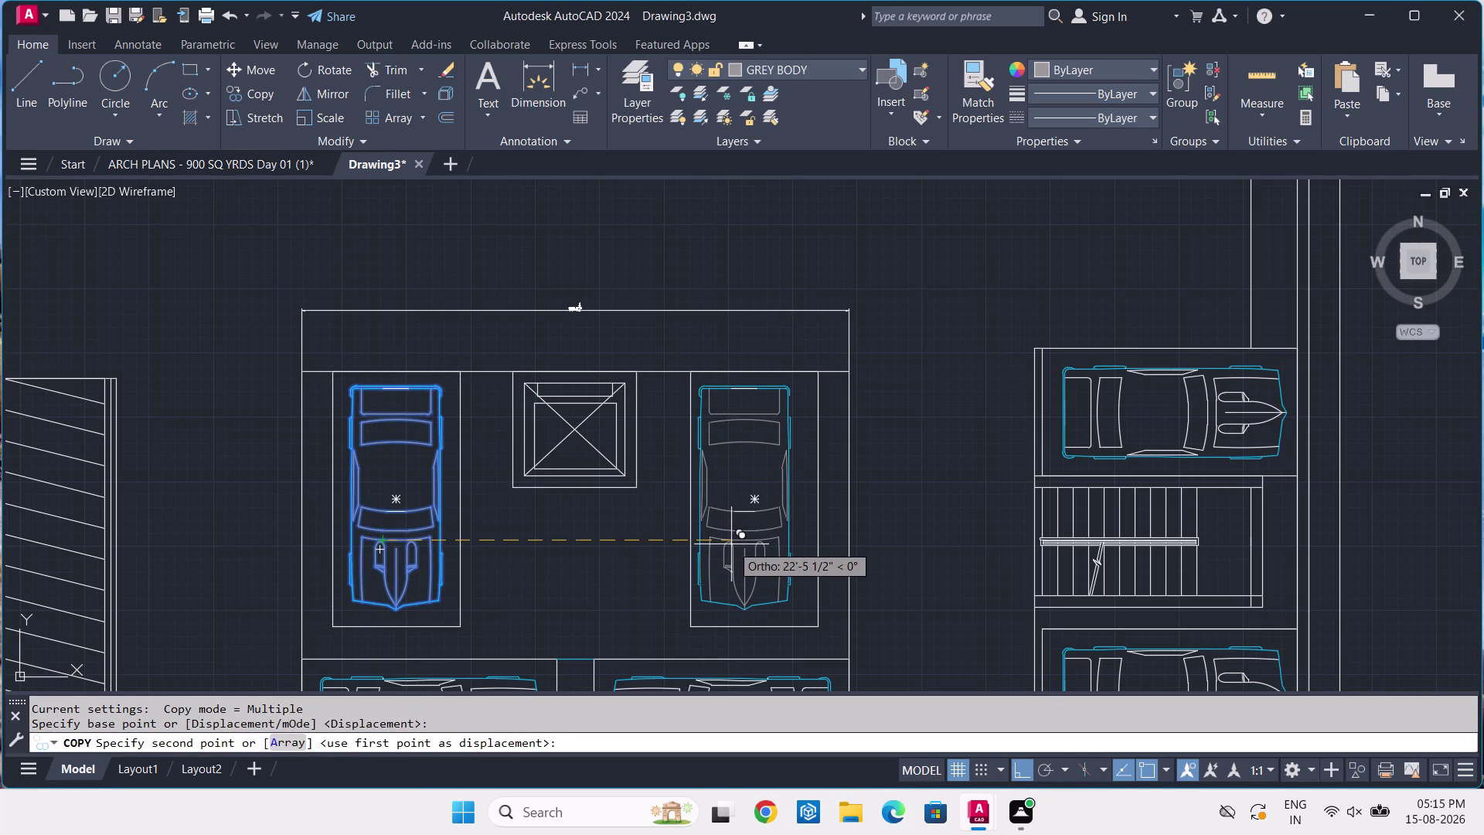
Place the car copy in the right bay, undoing the first misplaced copy.
click(732, 544)
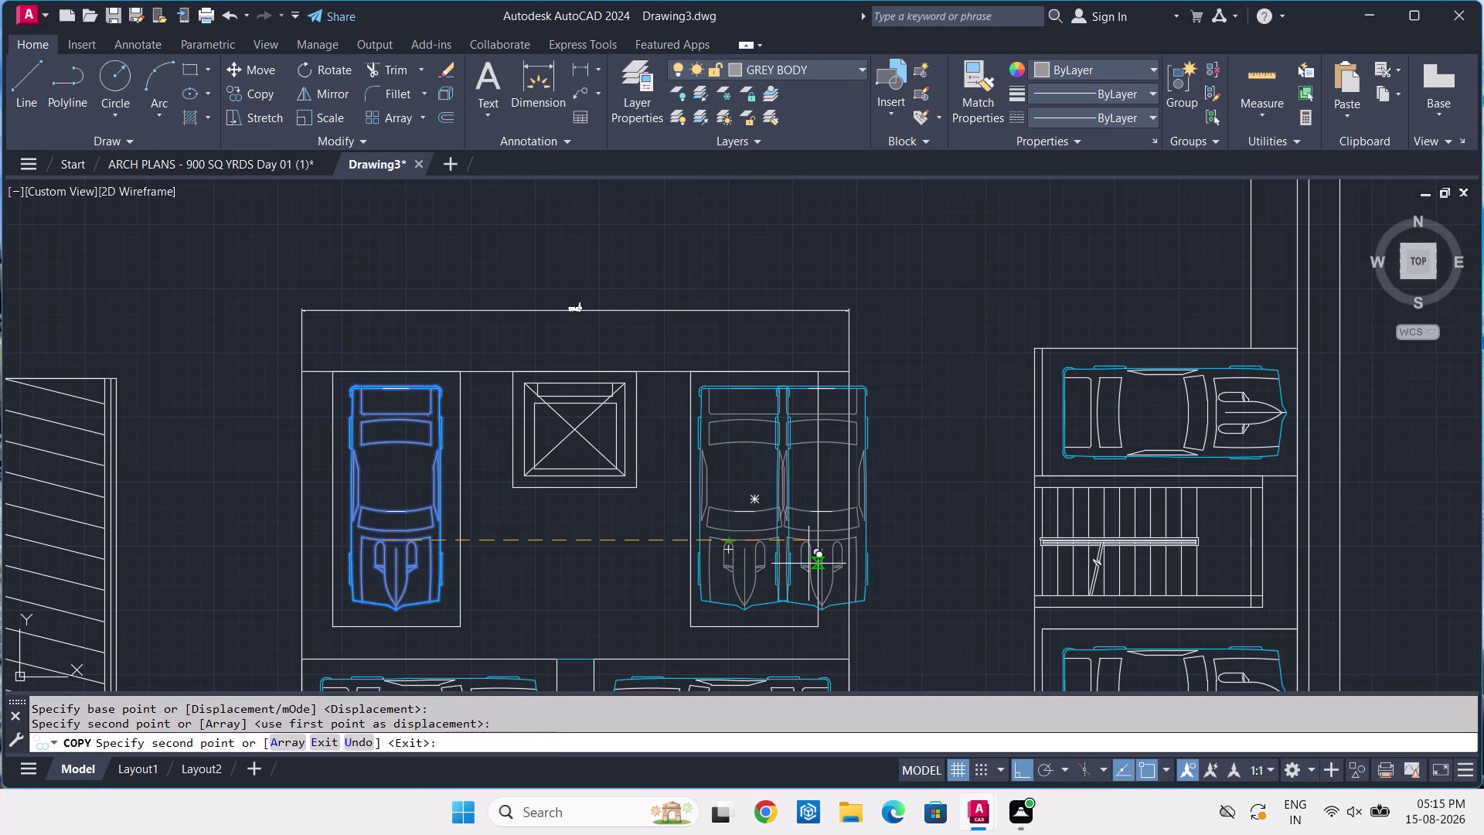
key(ctrl+z)
scroll(up, 3)
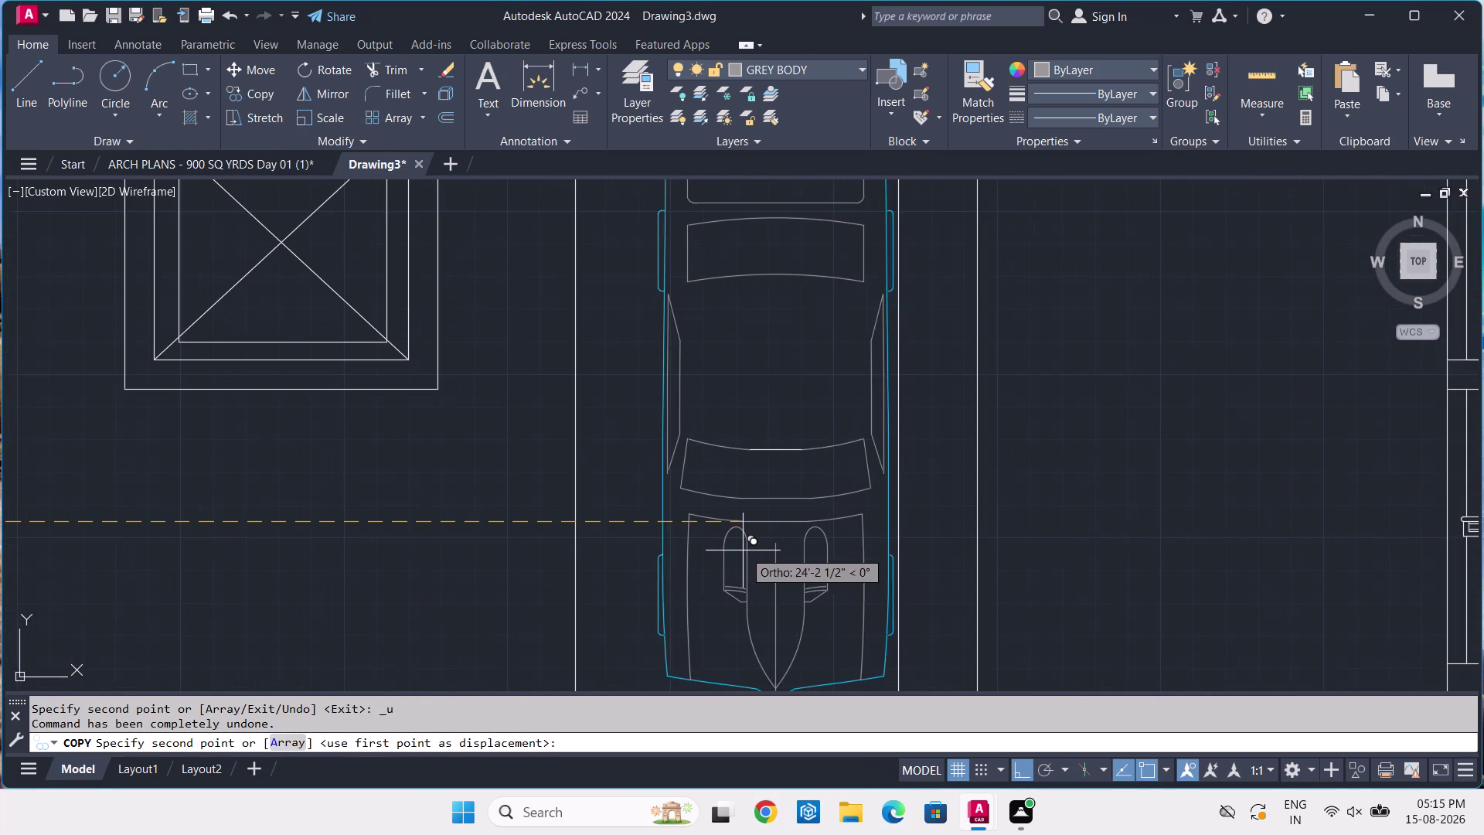
click(706, 539)
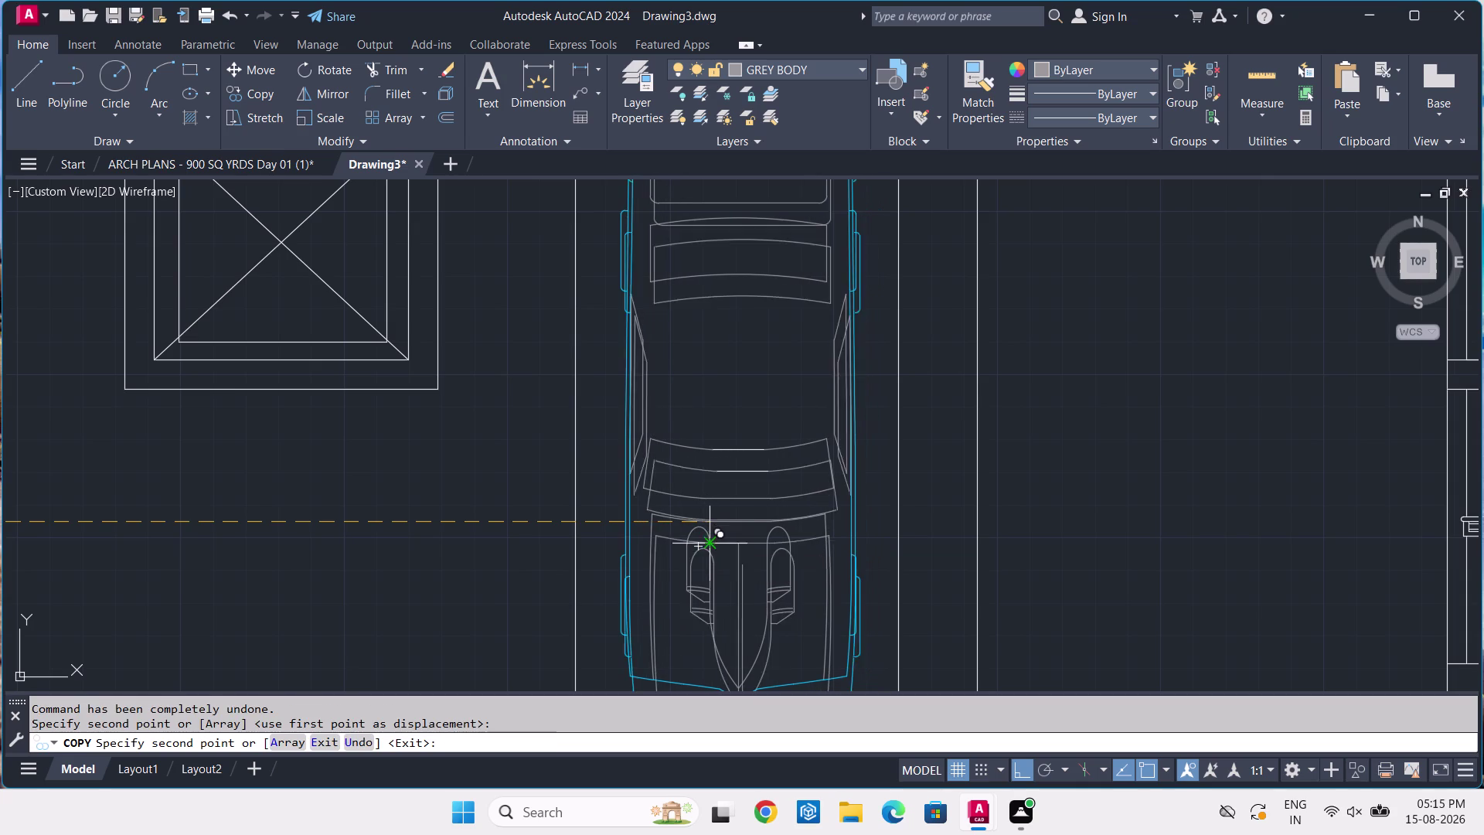
key(grave)
key(Escape)
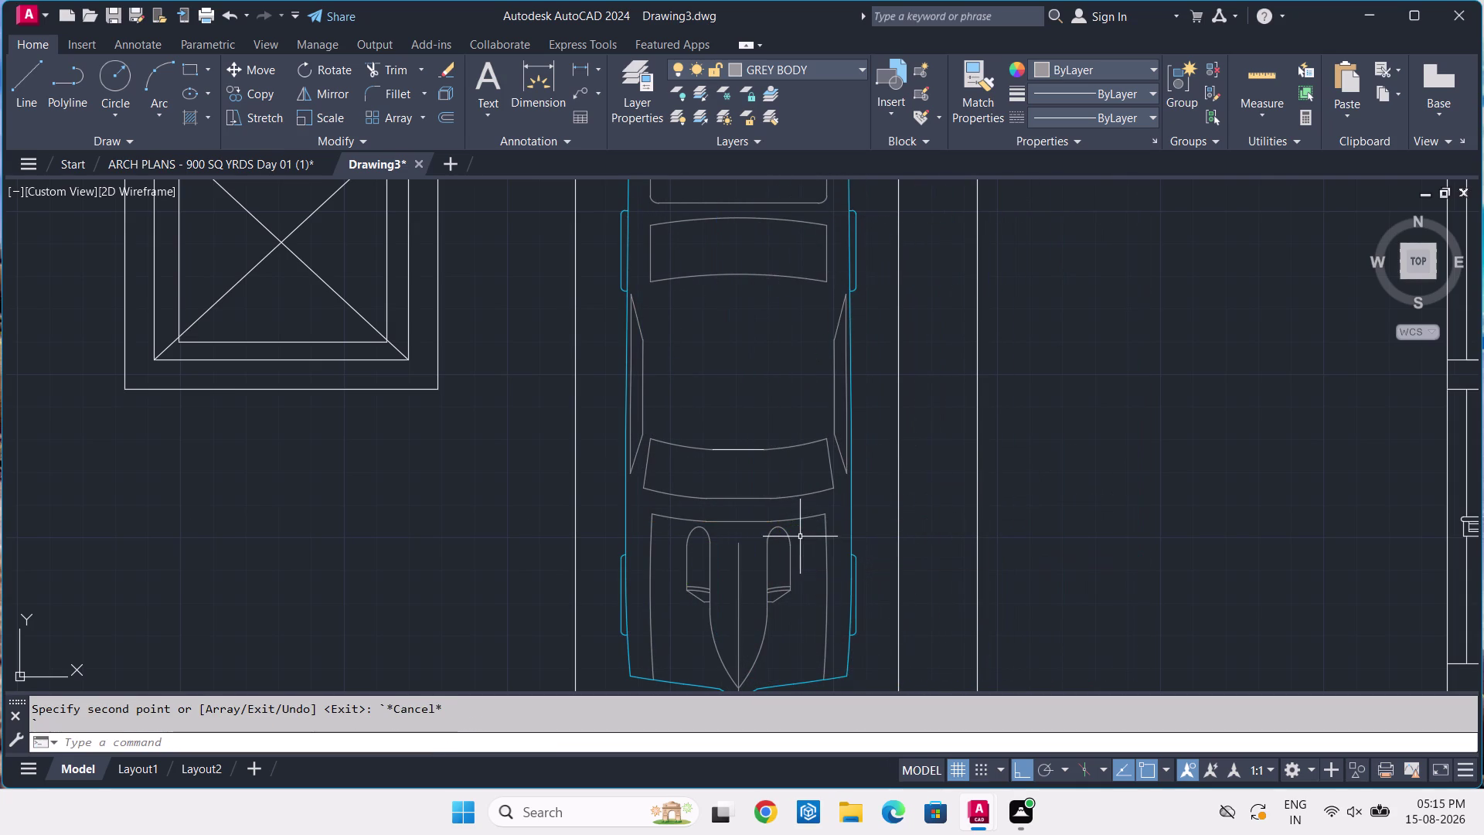
click(753, 451)
scroll(down, 3)
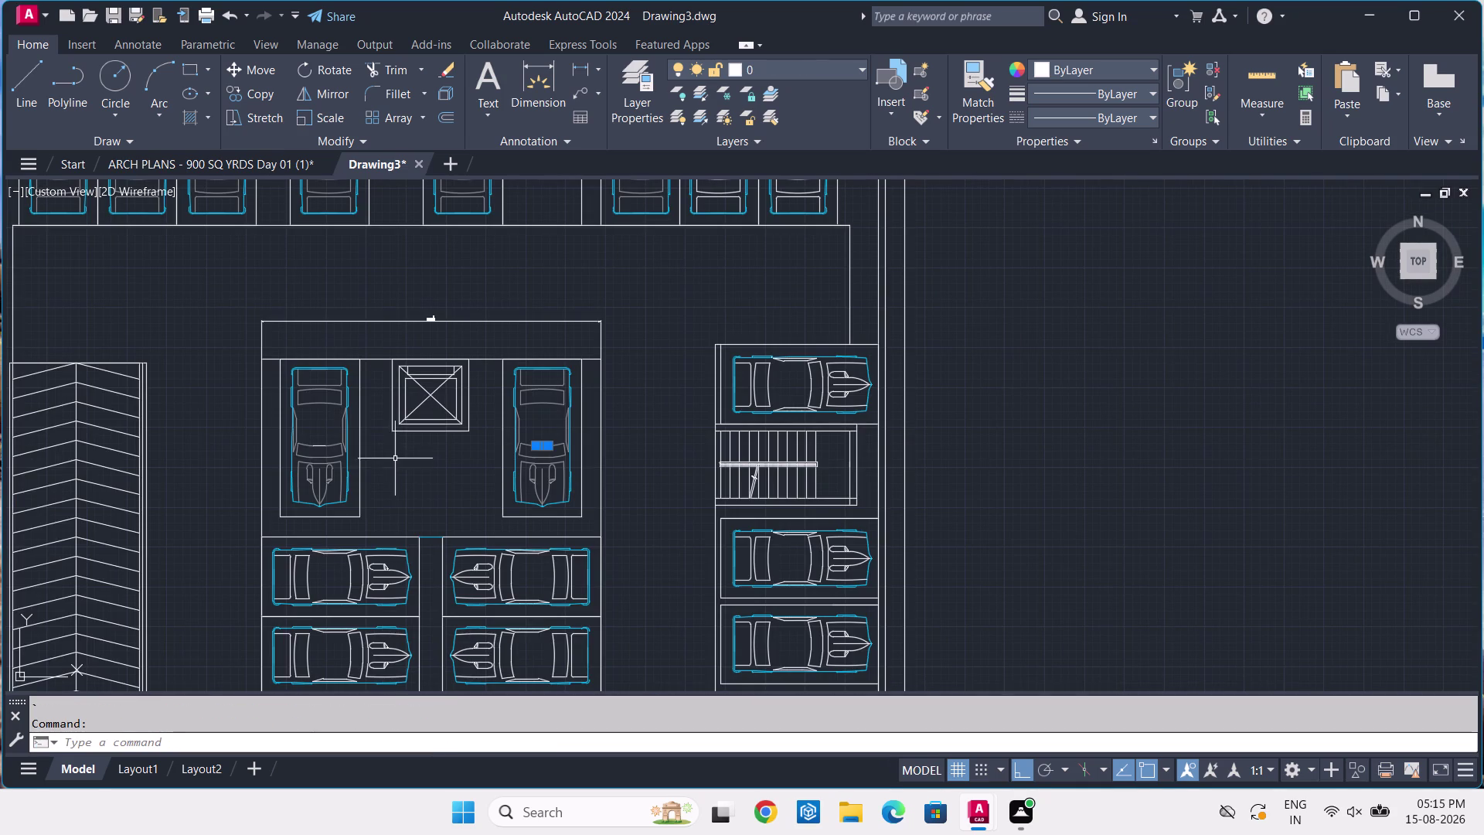
Move the curved cross lines of both lift-side cars onto the GREY BODY layer.
scroll(up, 3)
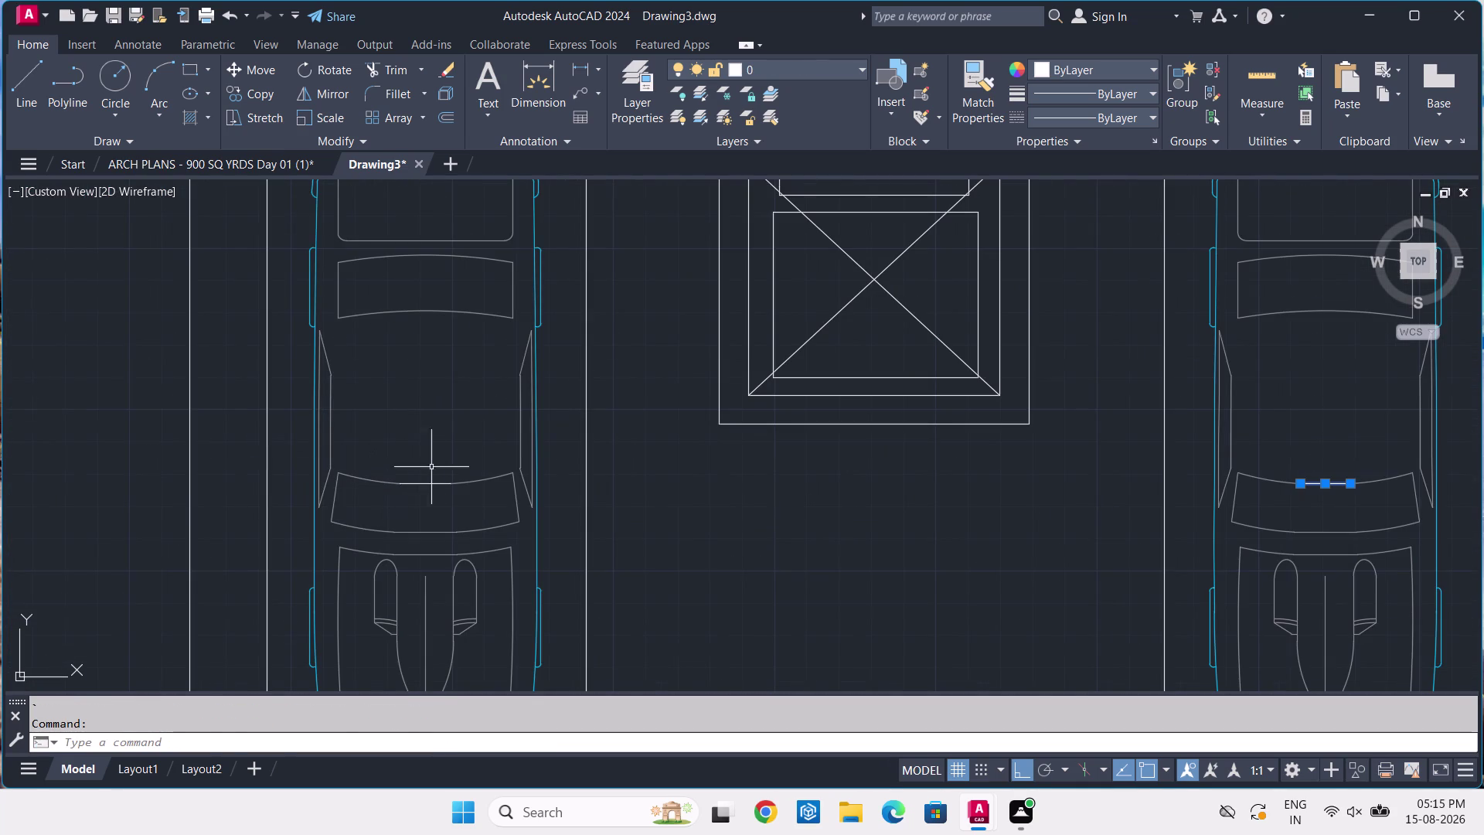
drag(431, 467, 433, 475)
click(423, 504)
click(754, 67)
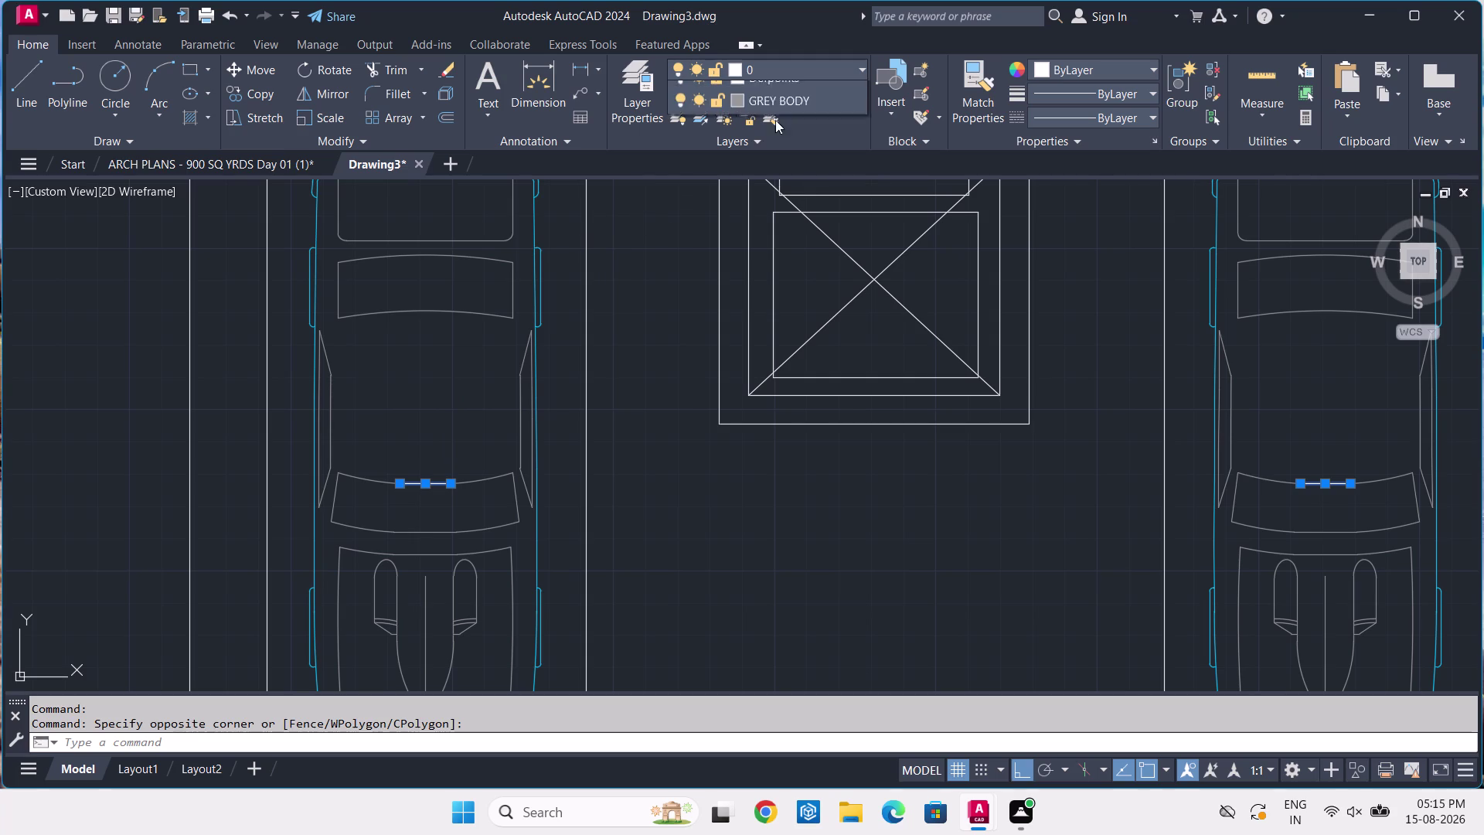
click(770, 161)
key(Escape)
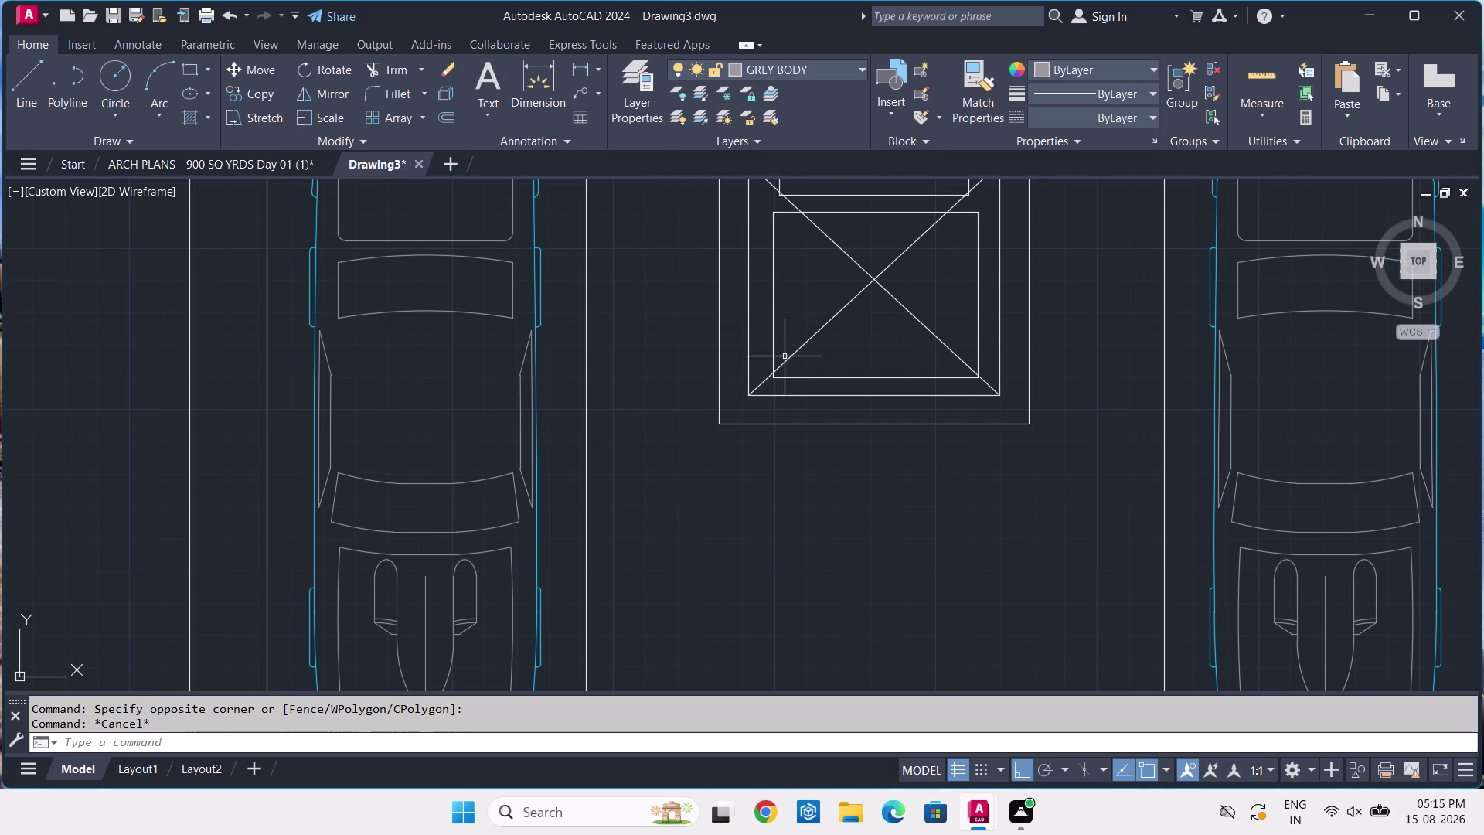
Pan and zoom to the top row of bays and begin a window around a car.
scroll(down, 3)
scroll(down, 3)
middle_drag(768, 473, 770, 345)
scroll(down, 3)
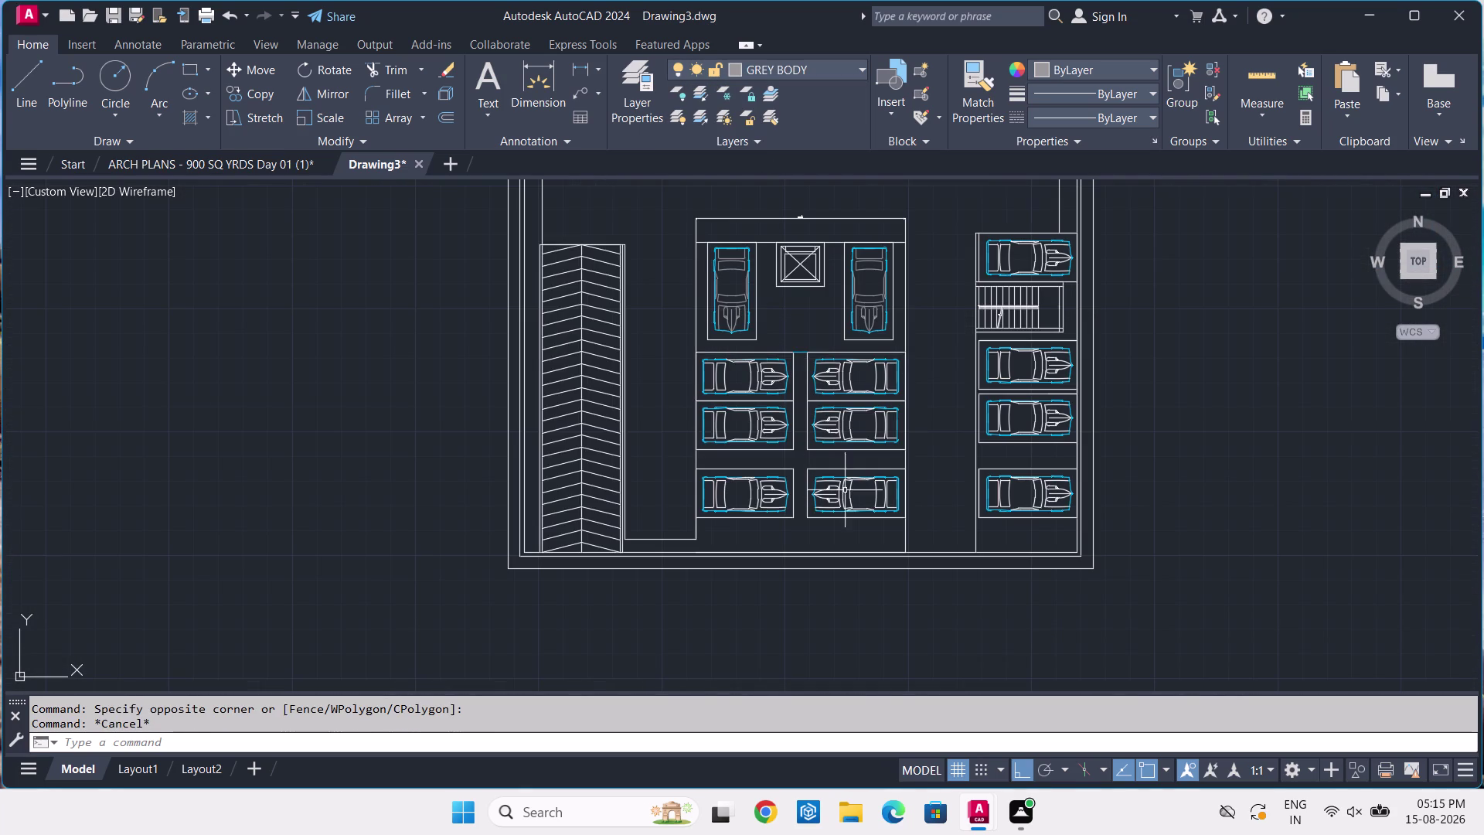
middle_drag(1126, 260, 1087, 393)
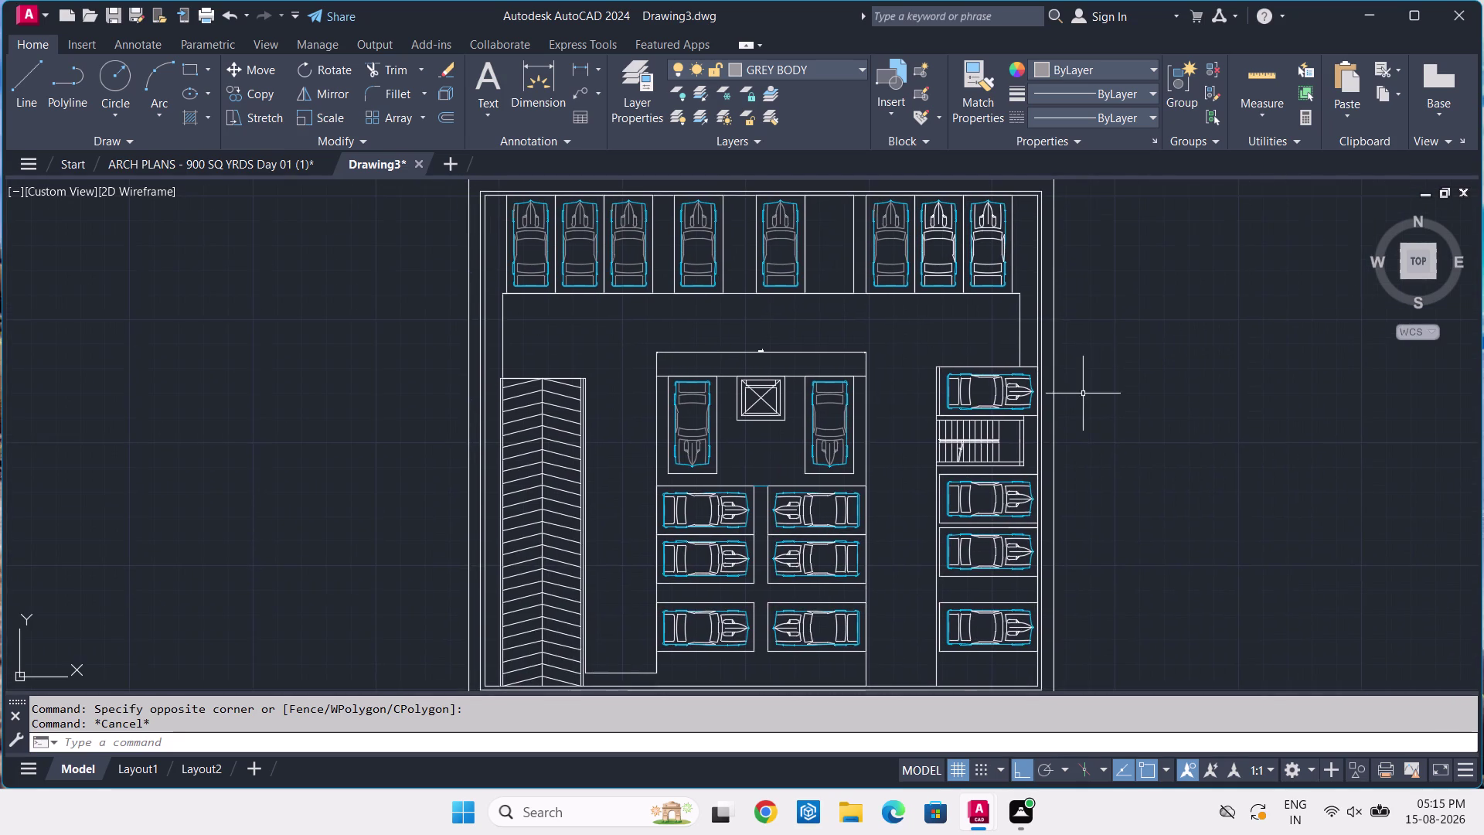
scroll(up, 3)
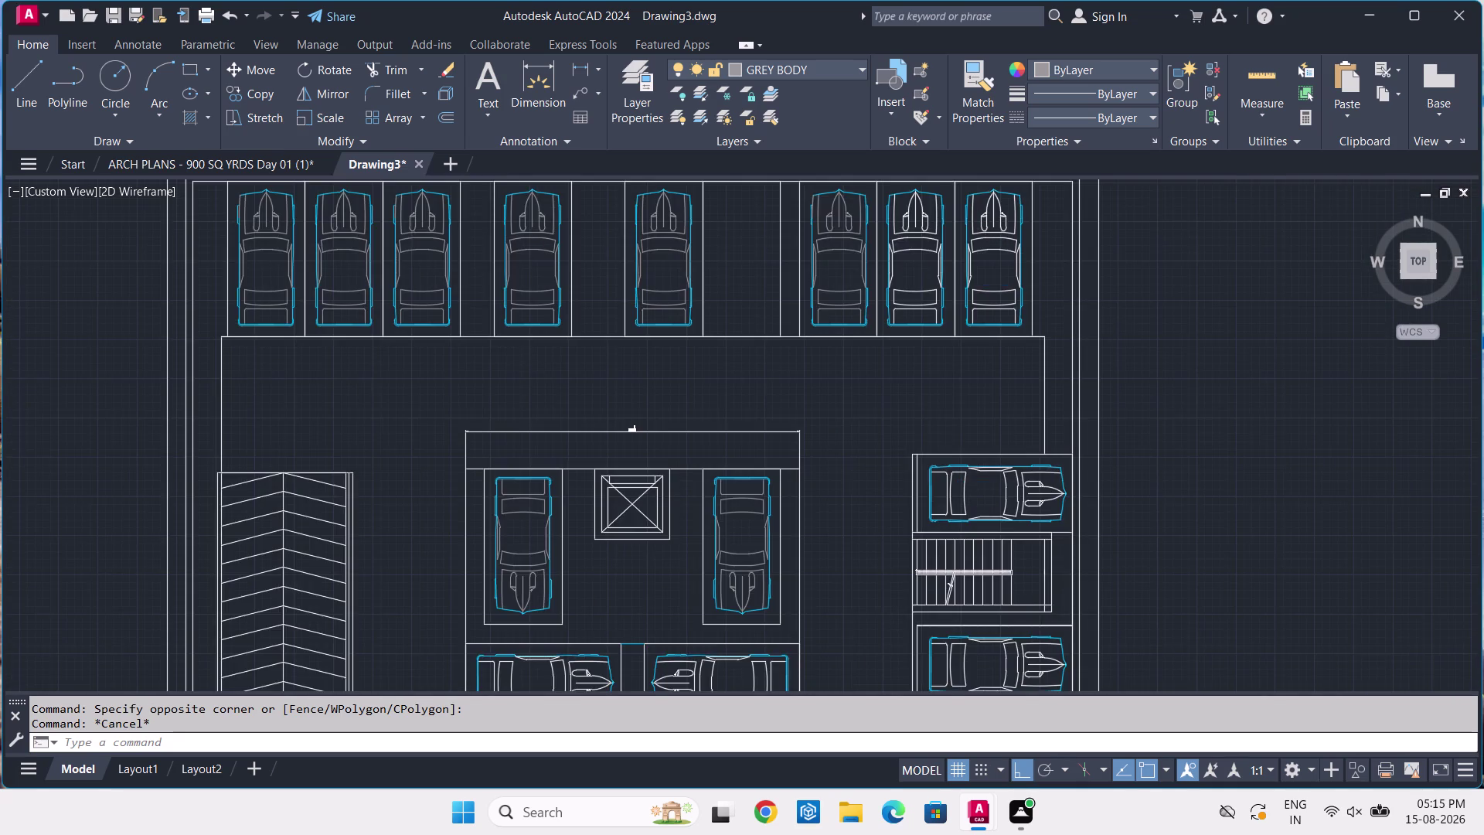
middle_drag(970, 221, 933, 391)
scroll(up, 3)
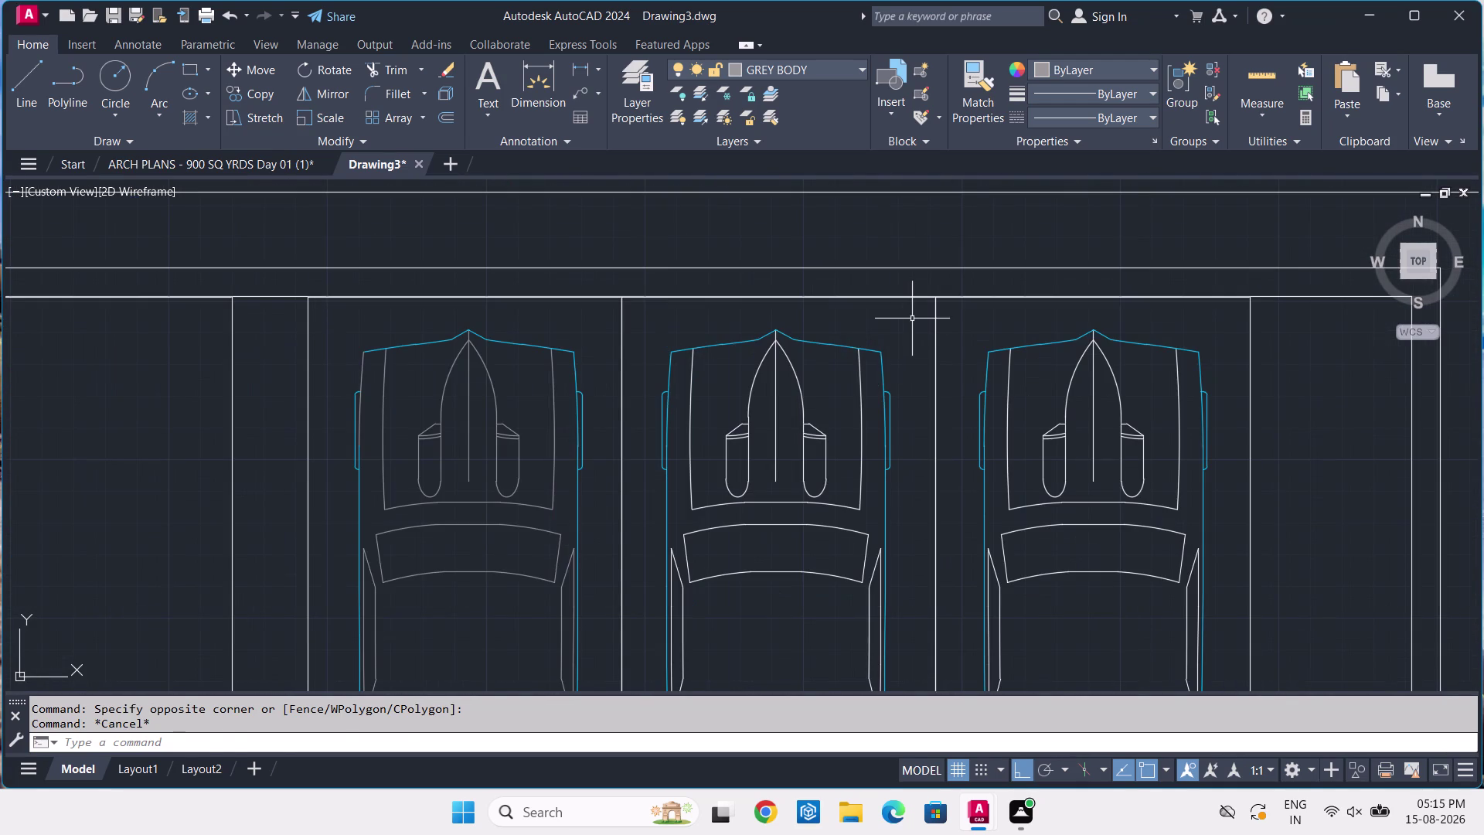
click(913, 316)
middle_drag(668, 627, 766, 479)
scroll(down, 3)
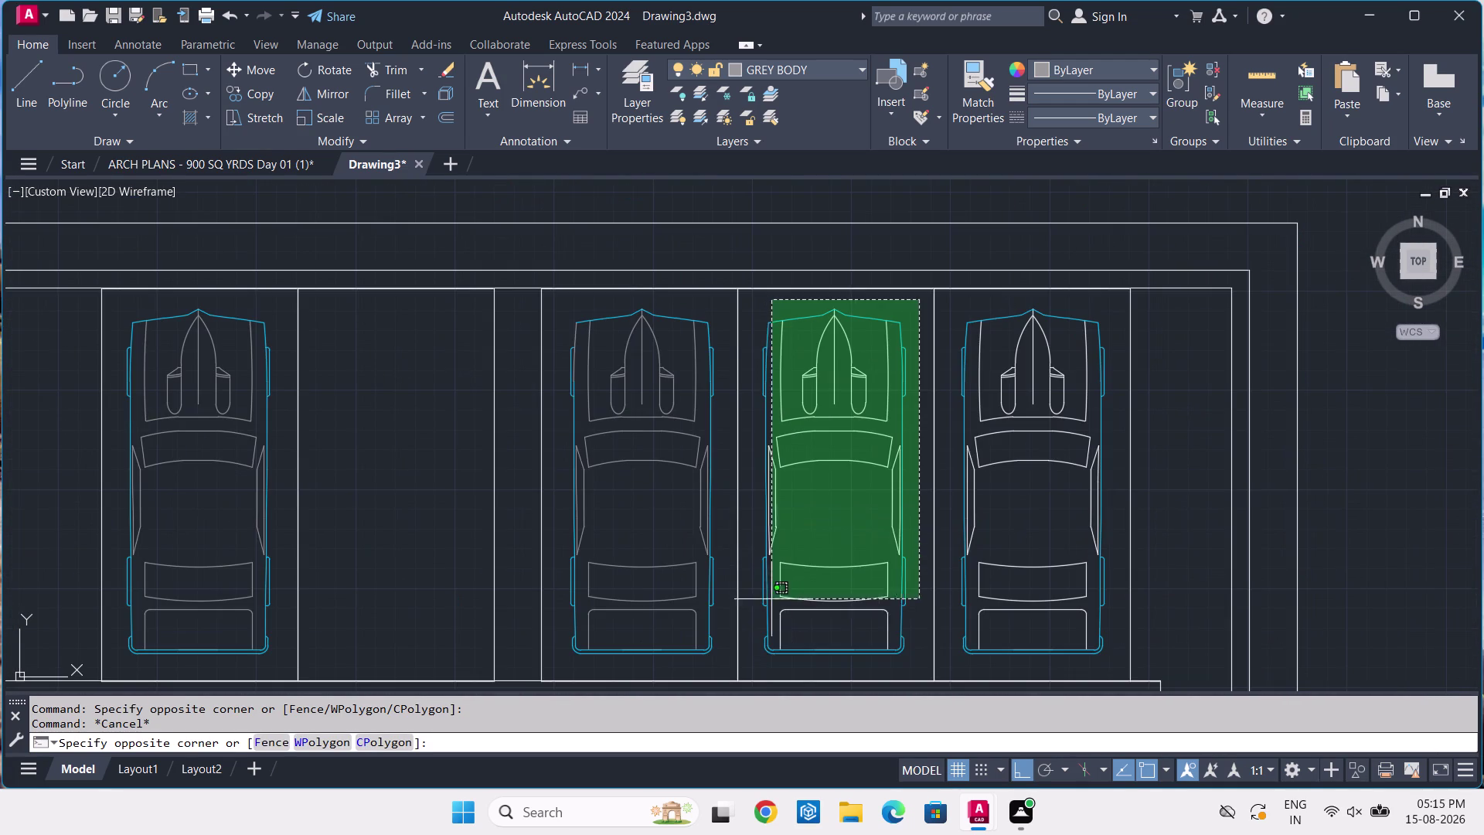
Erase the middle and right-hand cars of the top row.
click(758, 668)
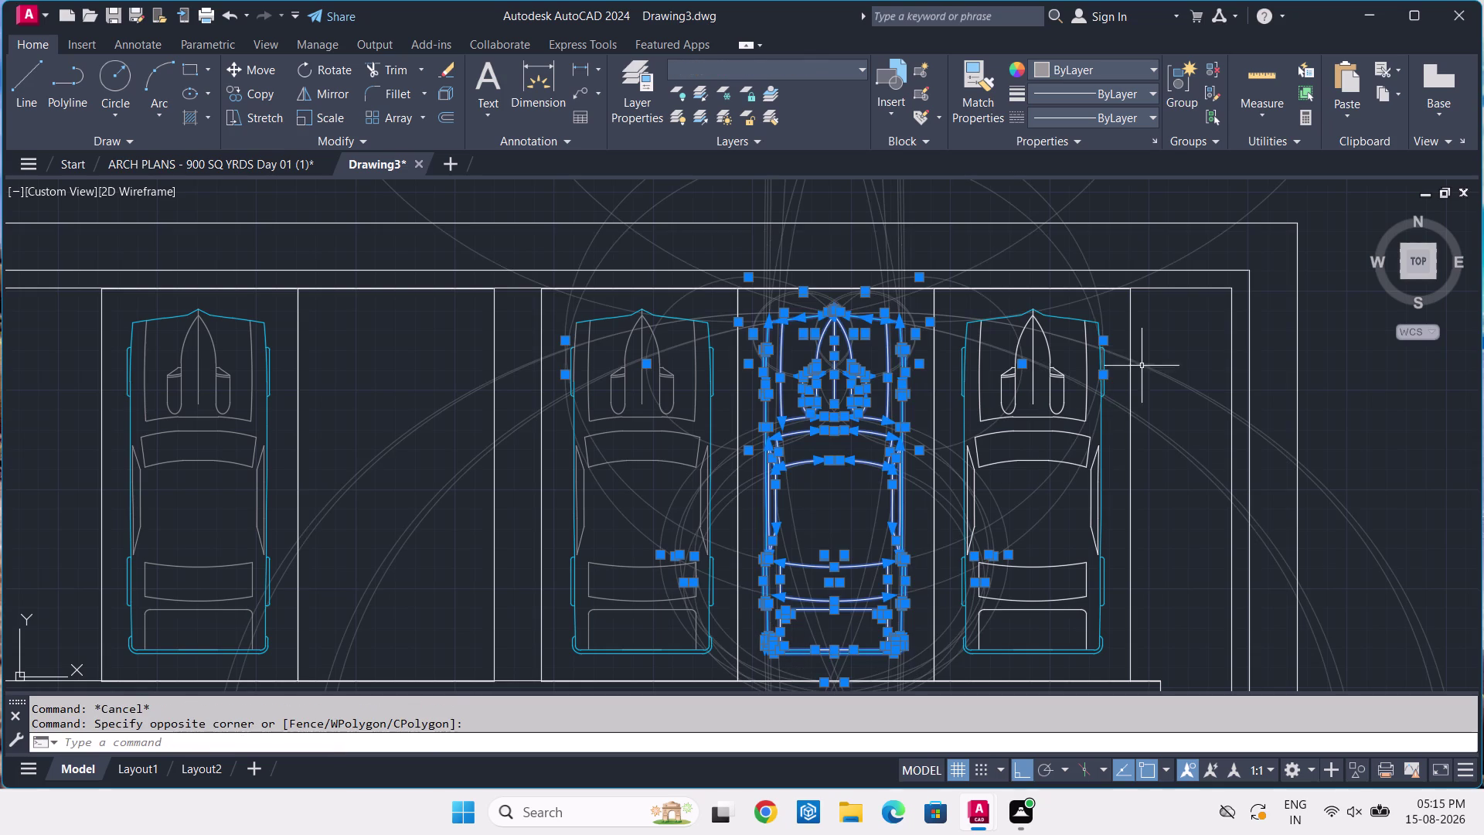
click(1116, 308)
click(947, 663)
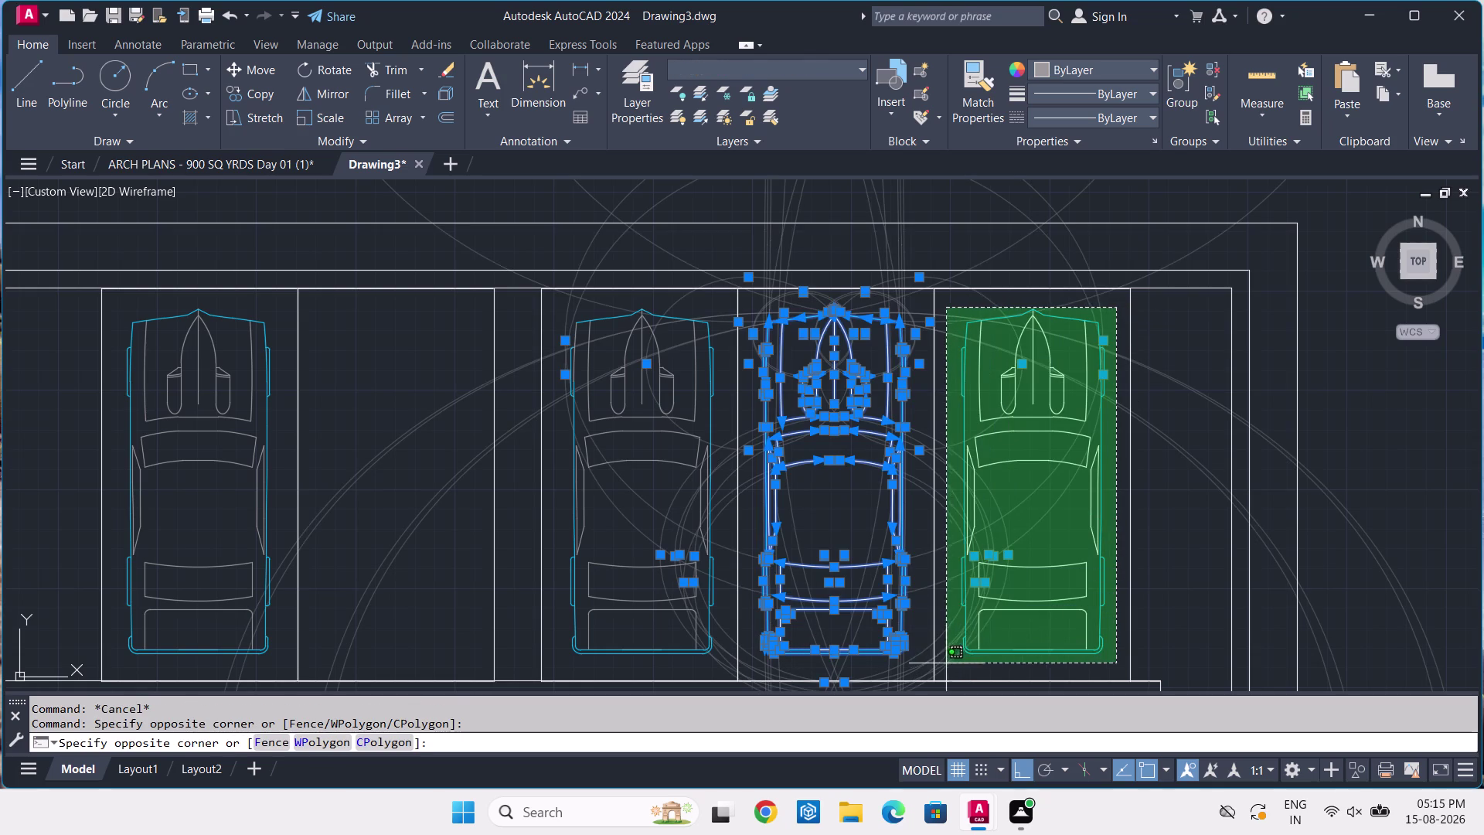
key(Delete)
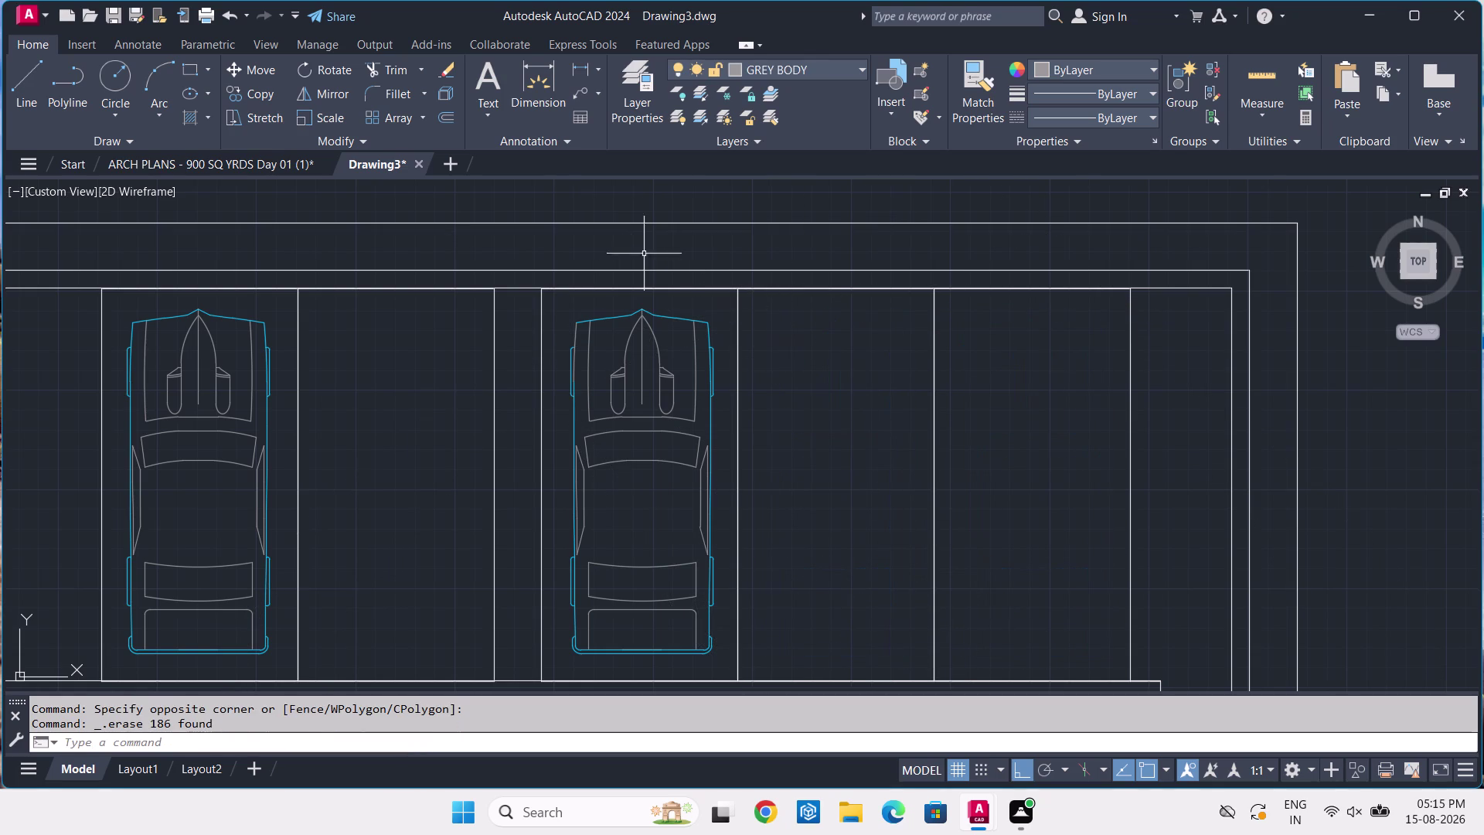
Copy the remaining car into the two empty bays to its right.
click(731, 305)
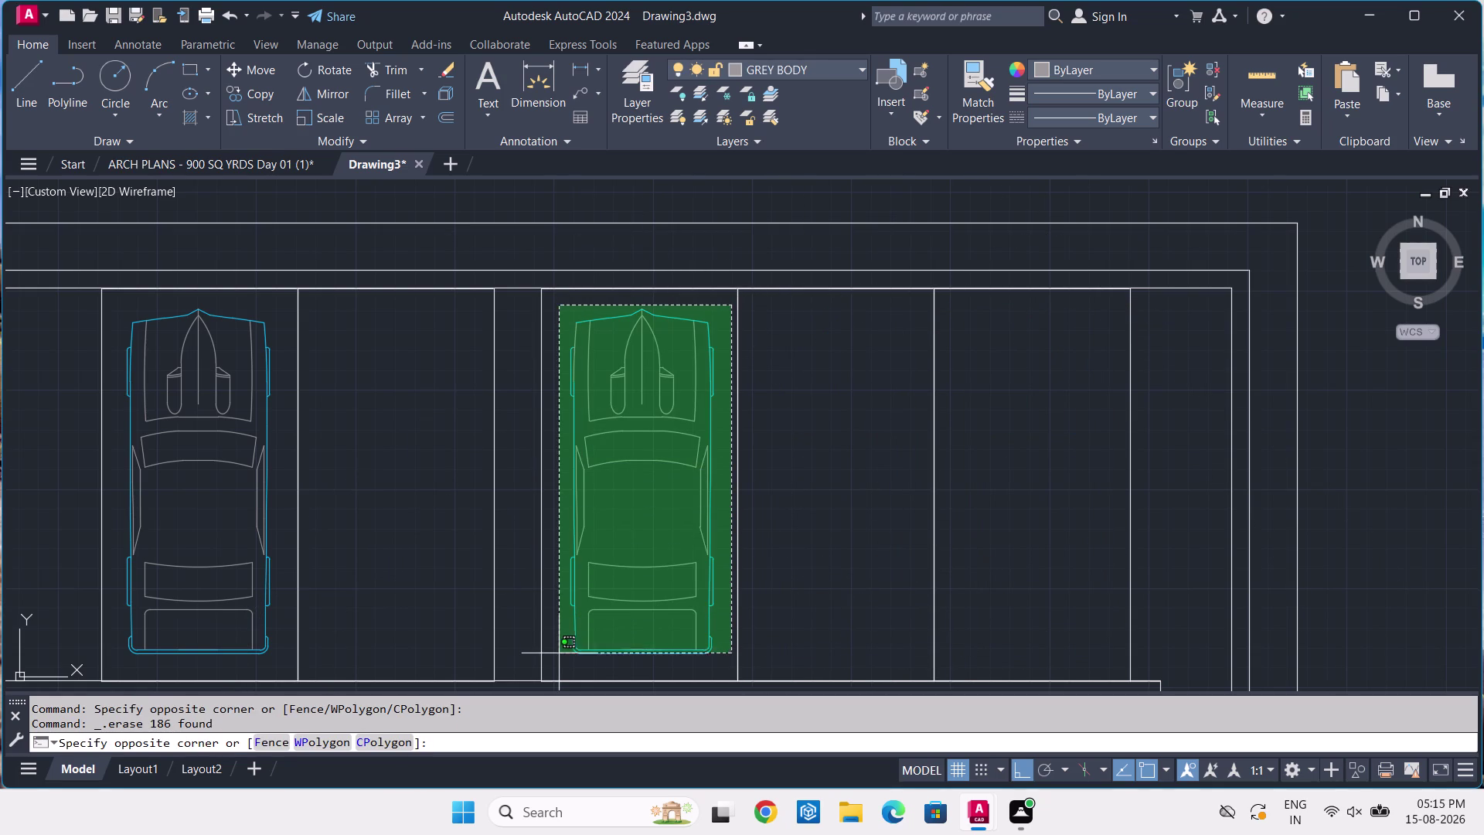
click(560, 665)
key(c)
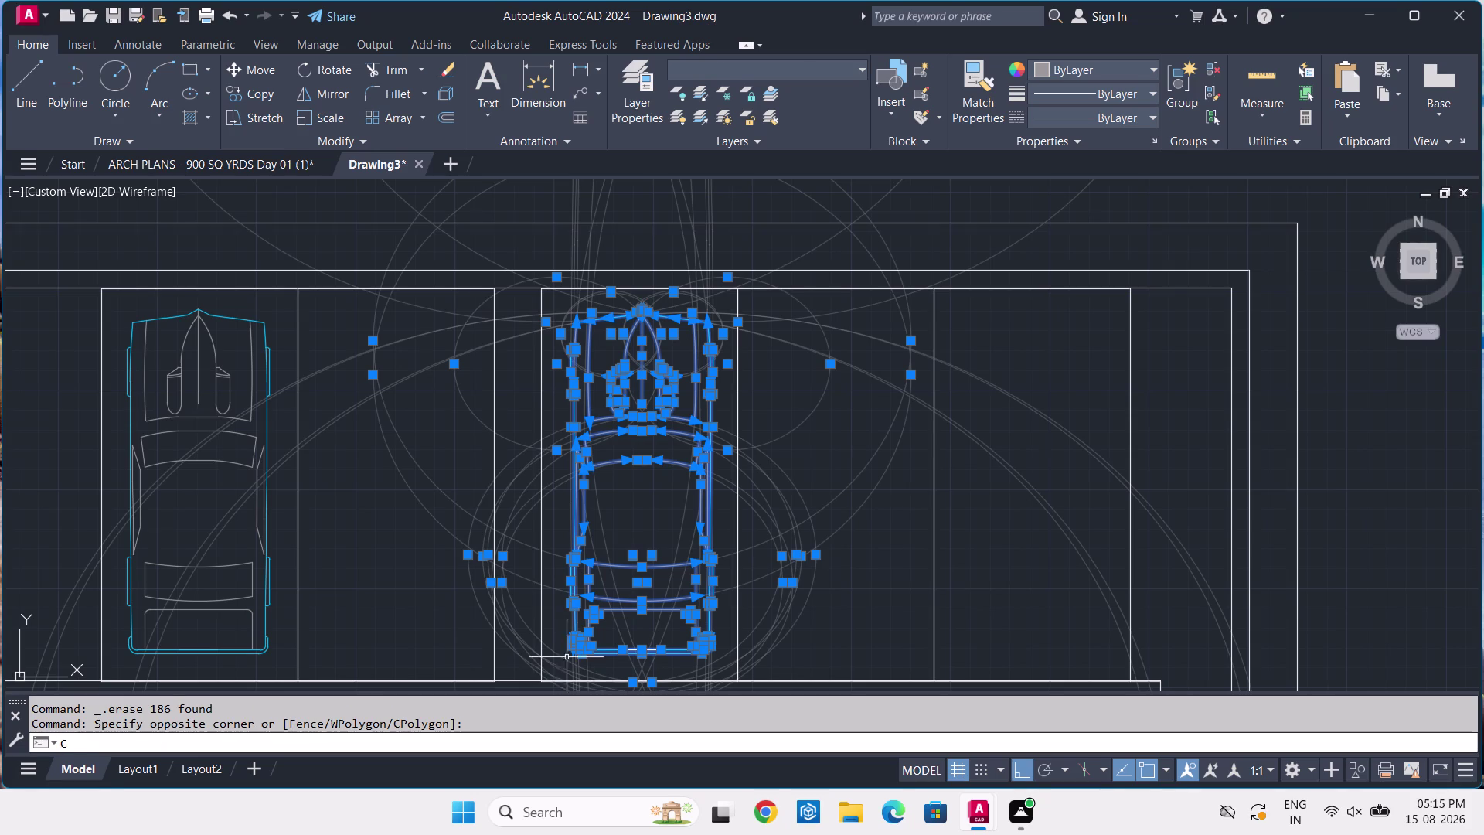
key(o)
key(space)
click(639, 480)
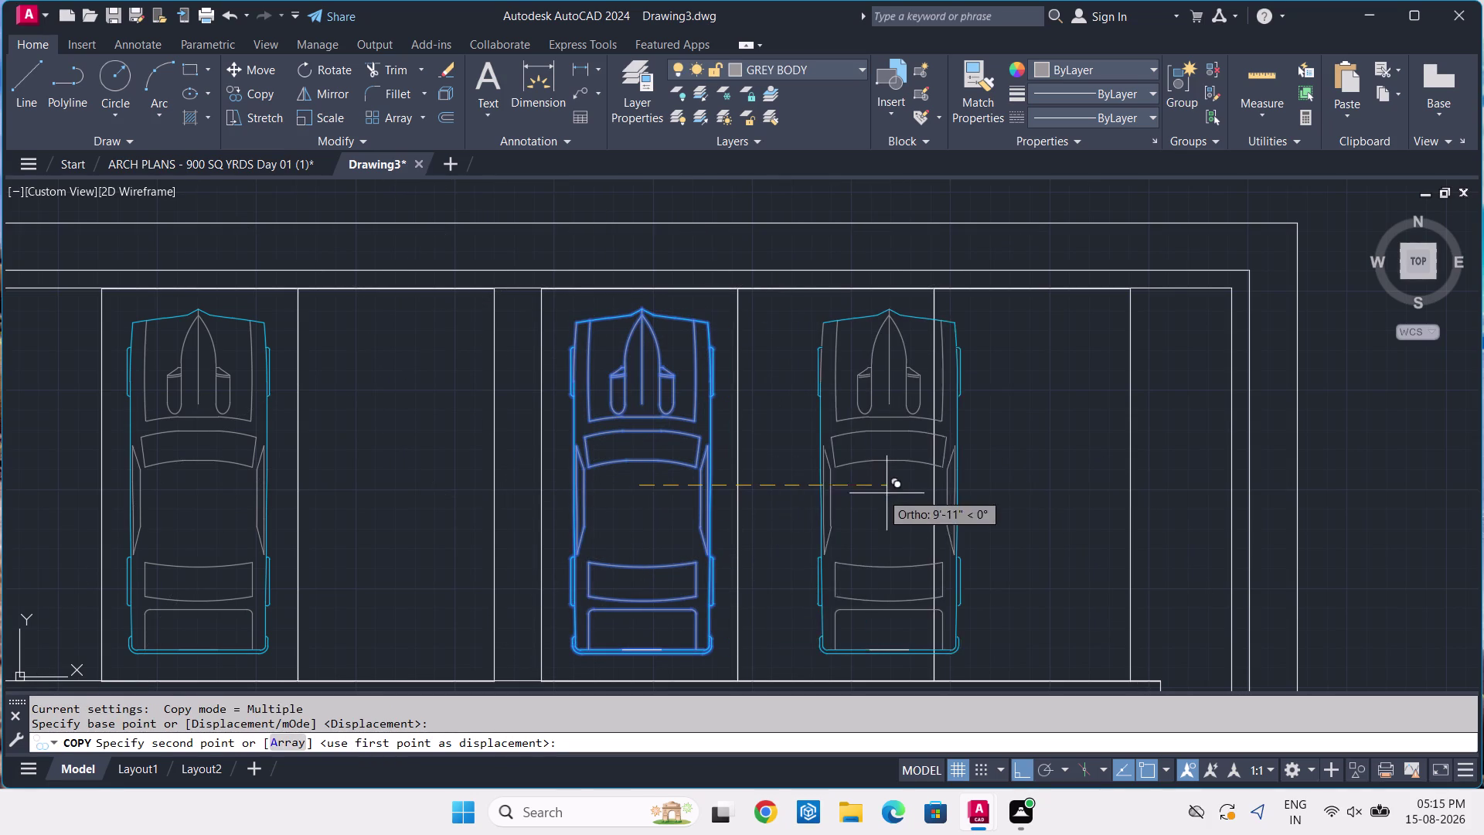
click(835, 494)
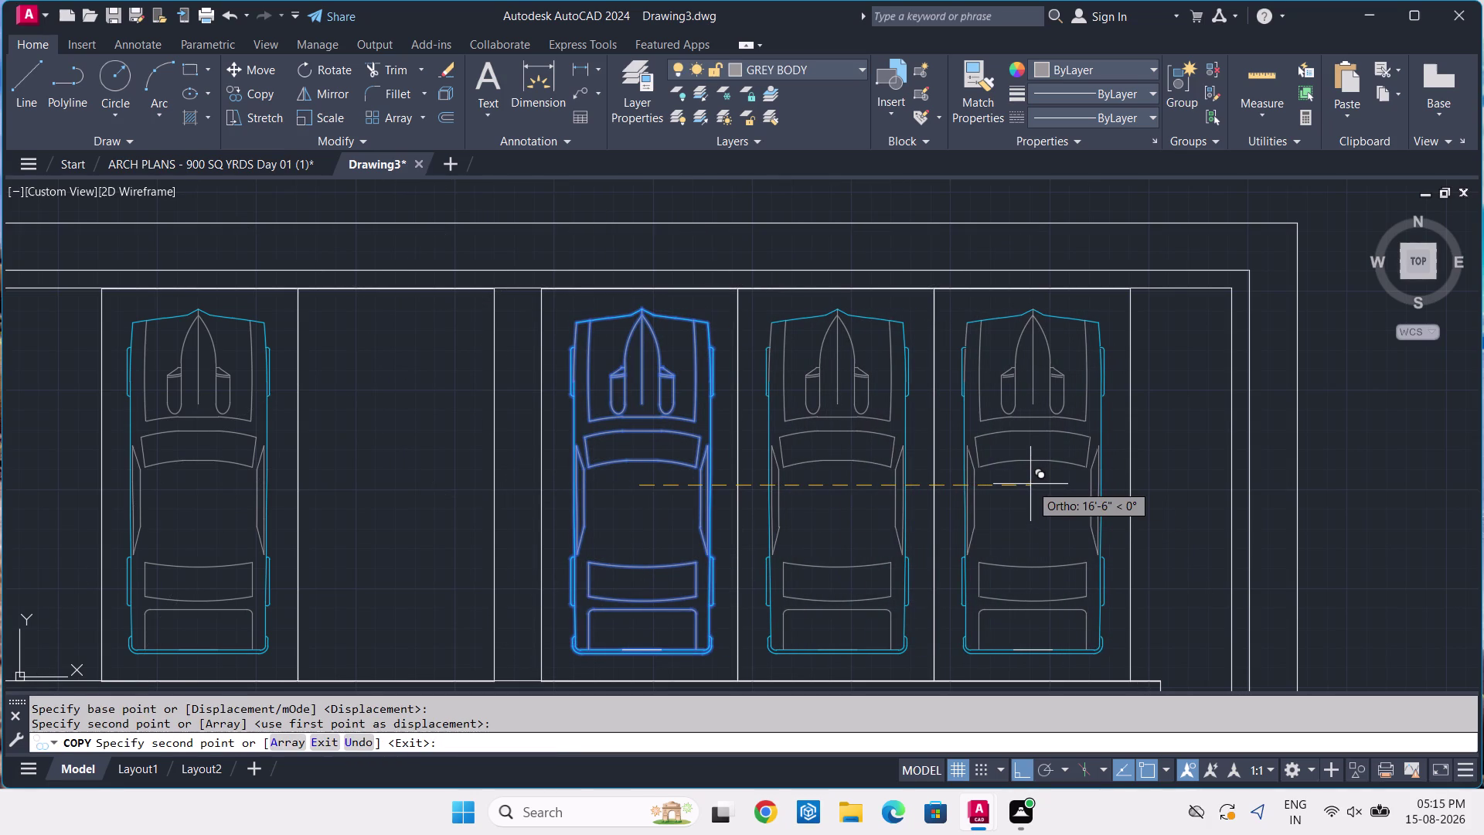
click(1029, 482)
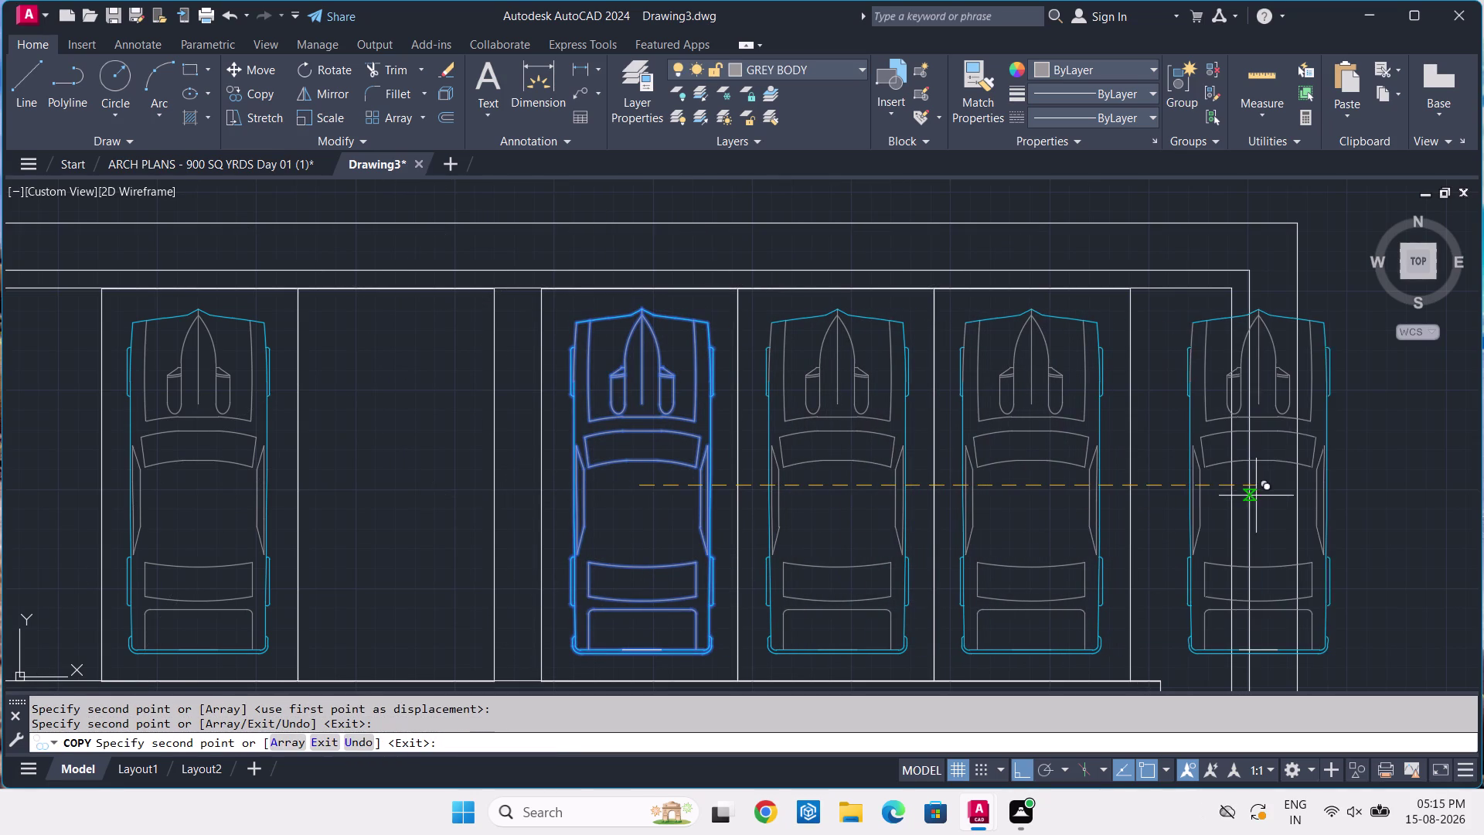
key(Escape)
Select the matching side edges on two of the cars.
scroll(up, 3)
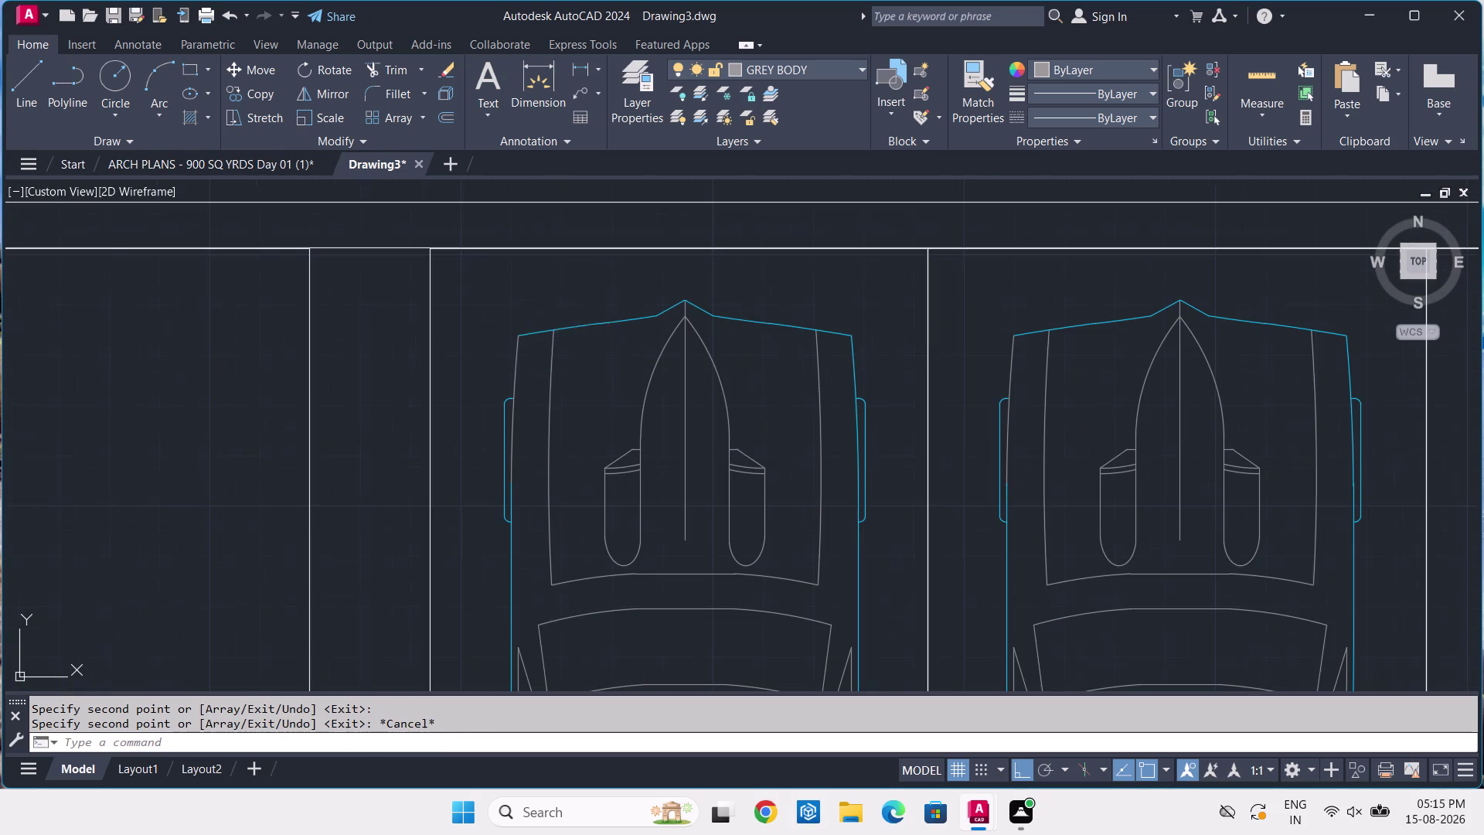
click(521, 350)
click(515, 347)
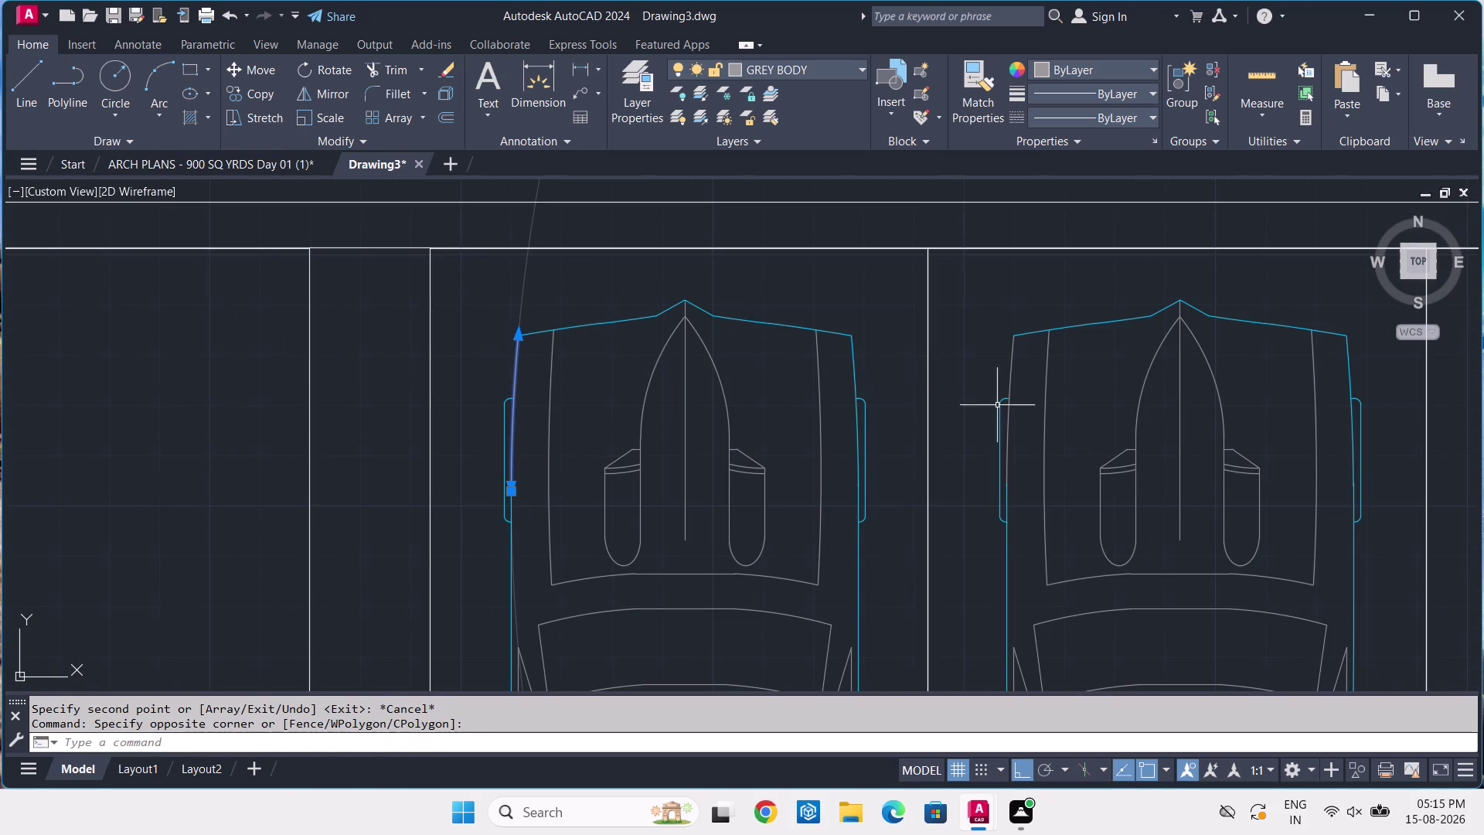
click(1021, 373)
click(987, 363)
scroll(down, 3)
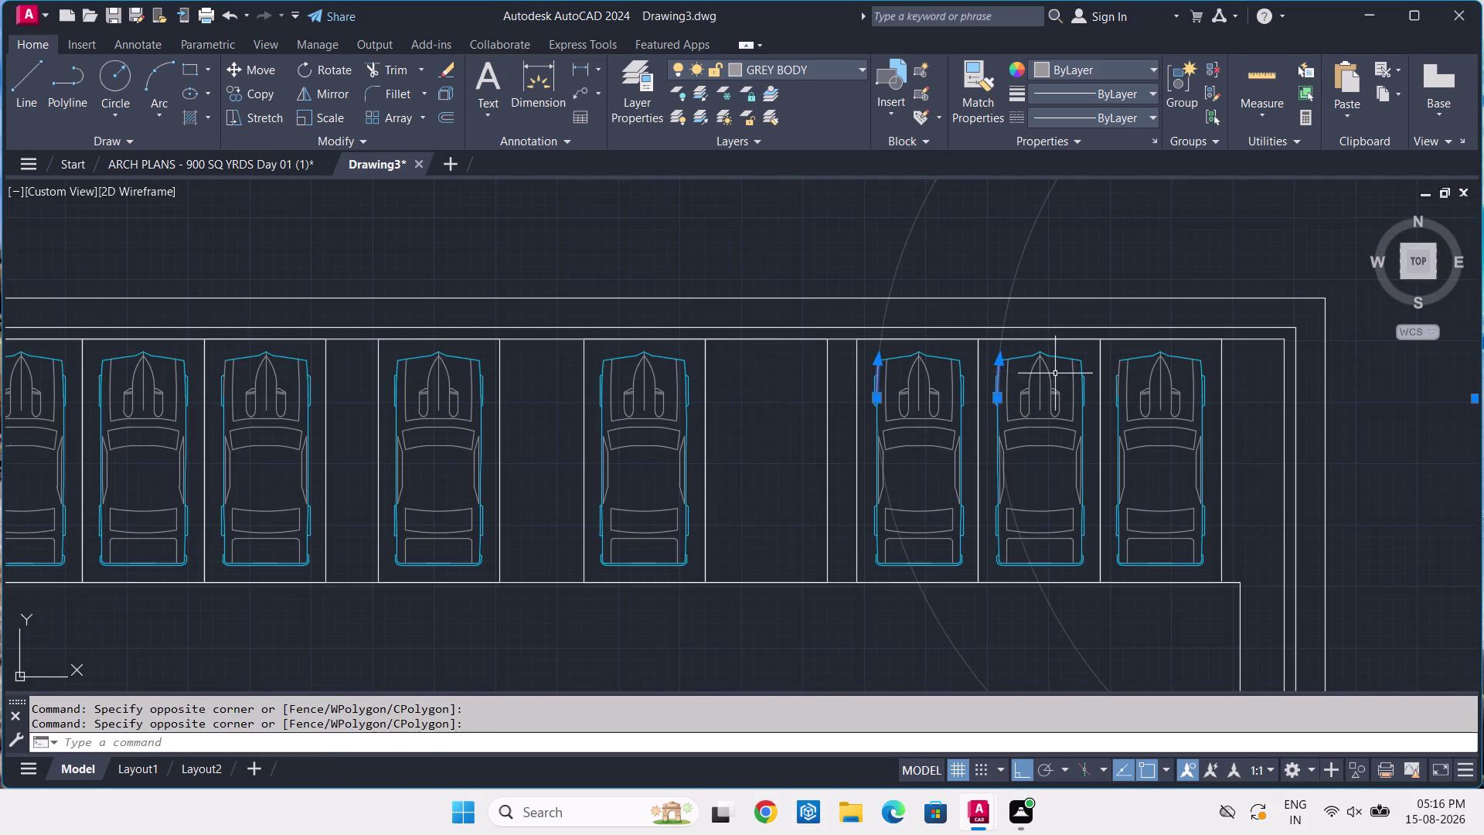
scroll(up, 3)
click(1096, 357)
click(1074, 362)
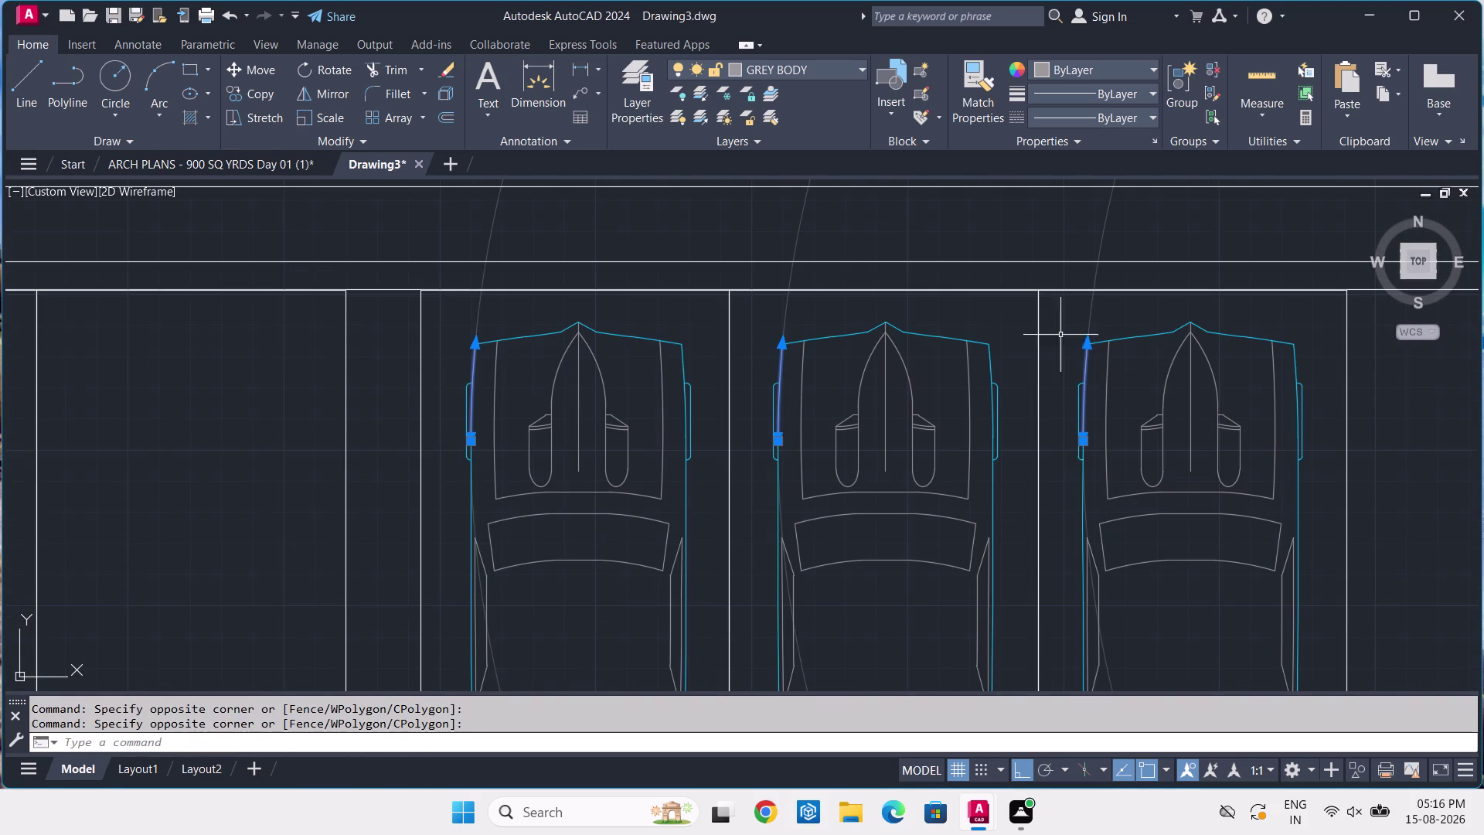
click(795, 66)
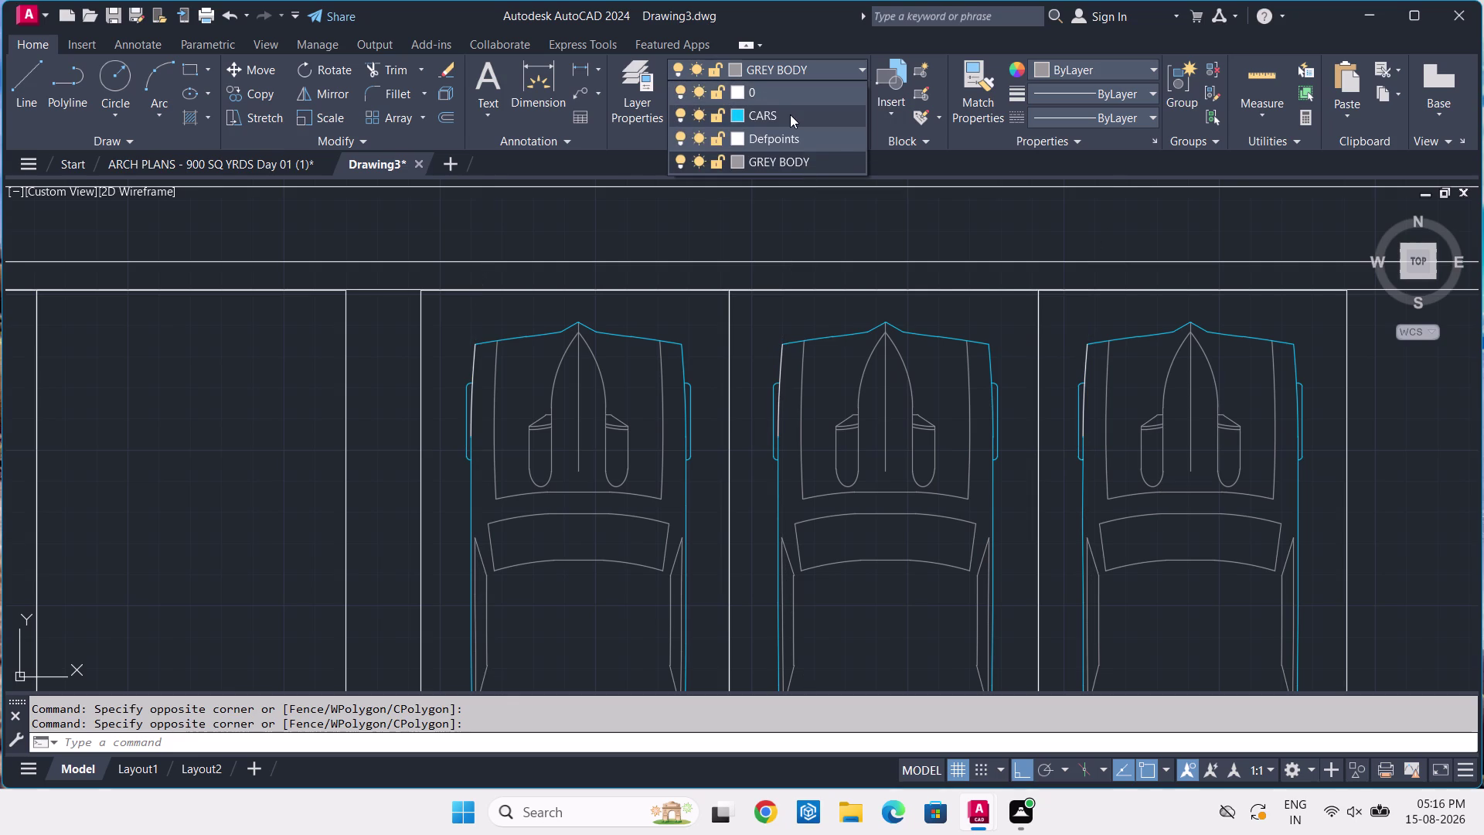
click(790, 114)
key(Escape)
scroll(down, 3)
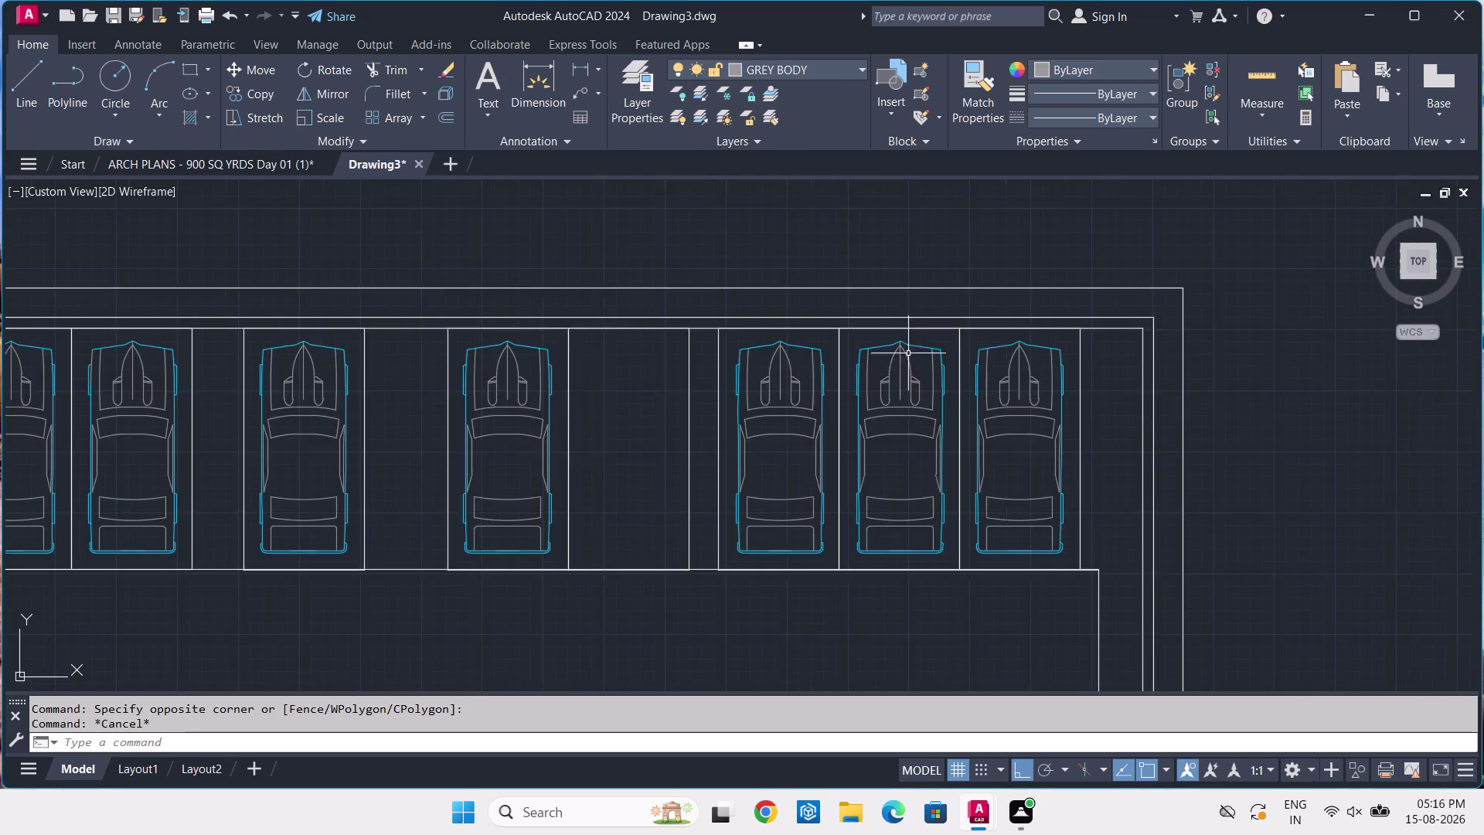
scroll(down, 3)
middle_drag(820, 476, 831, 430)
scroll(up, 3)
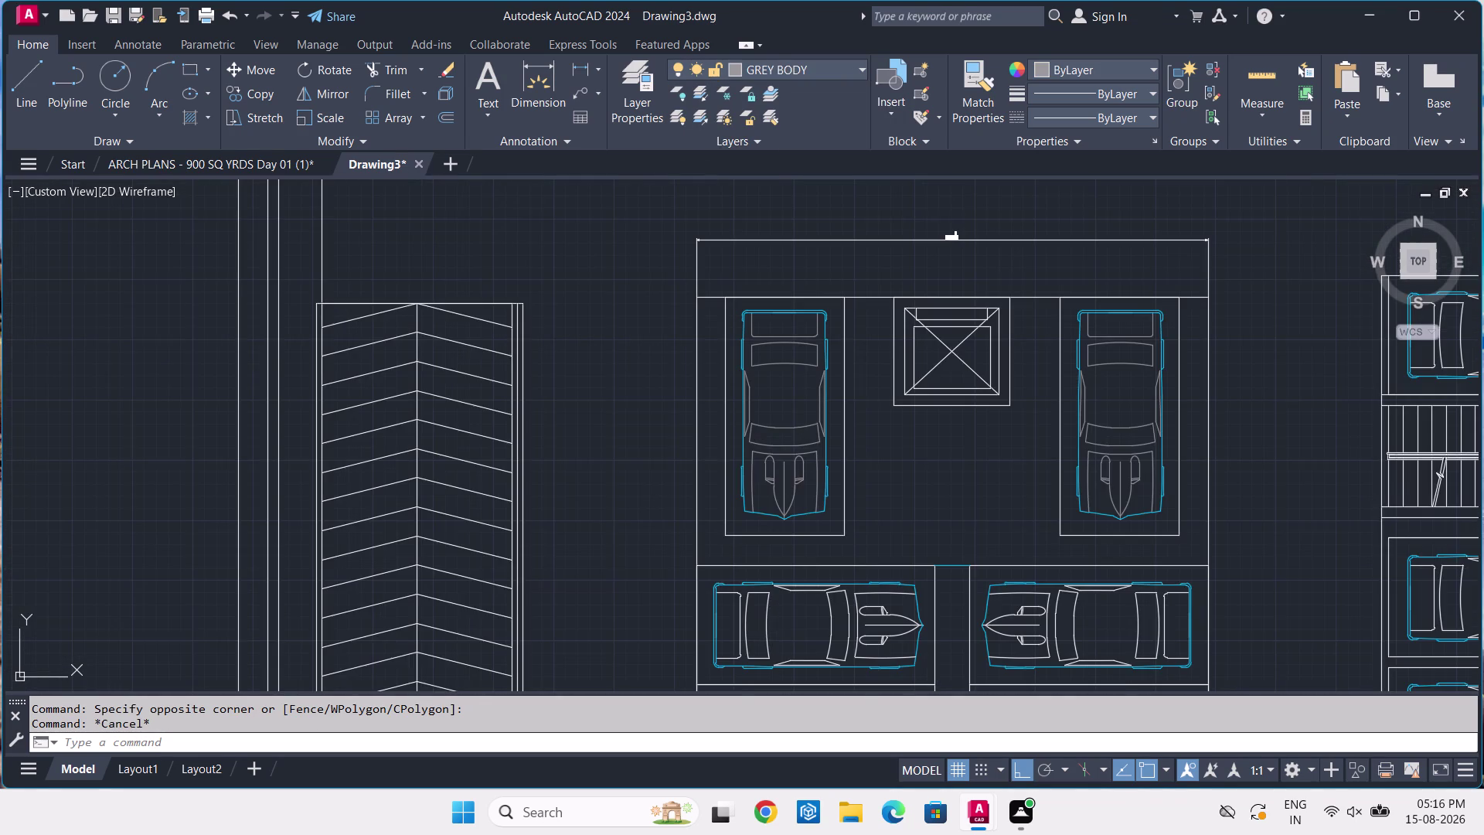
scroll(up, 3)
middle_drag(748, 555, 771, 337)
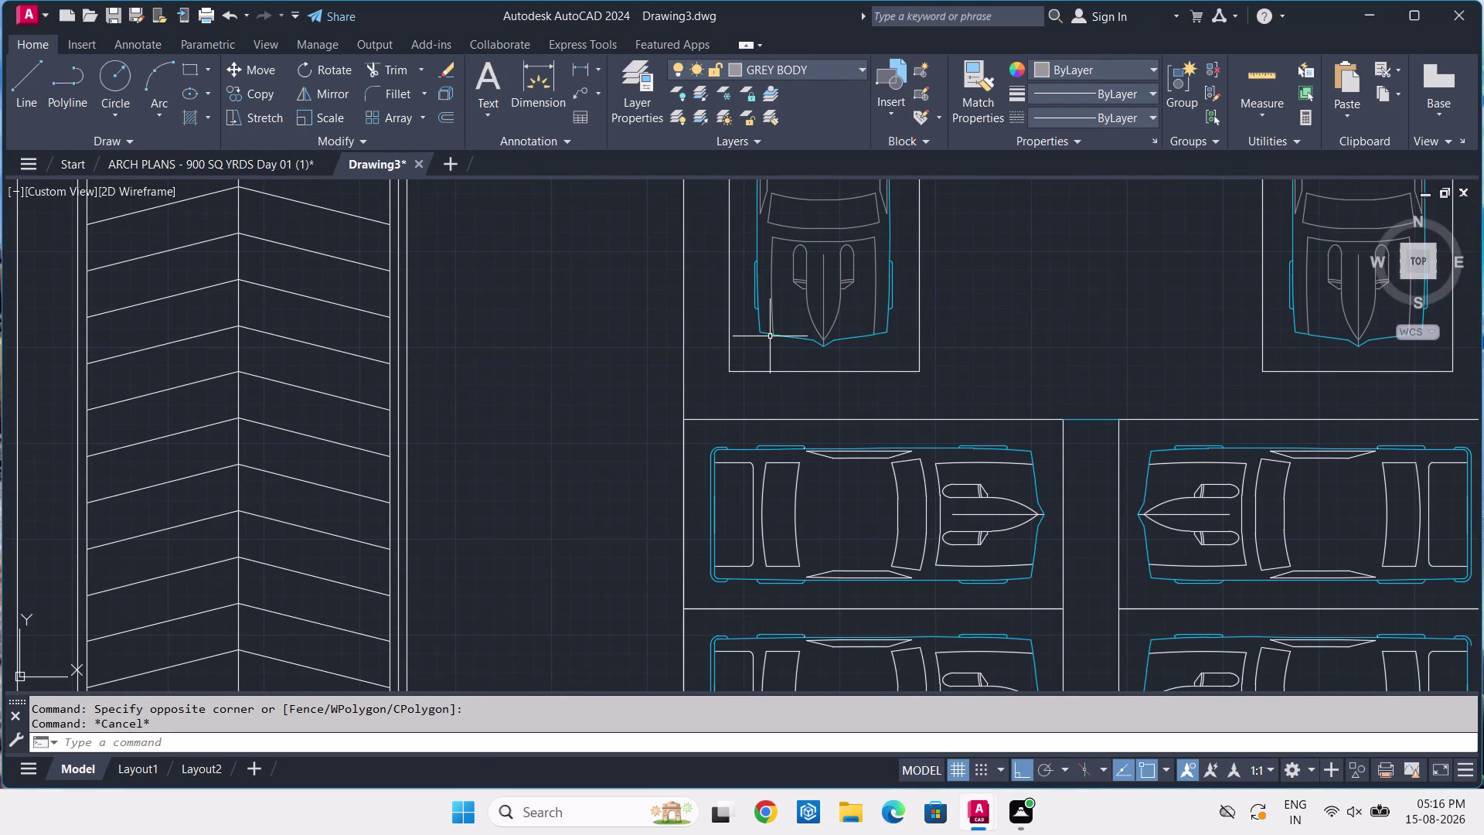
scroll(down, 3)
scroll(down, 3)
scroll(down, 3)
middle_drag(814, 480, 833, 396)
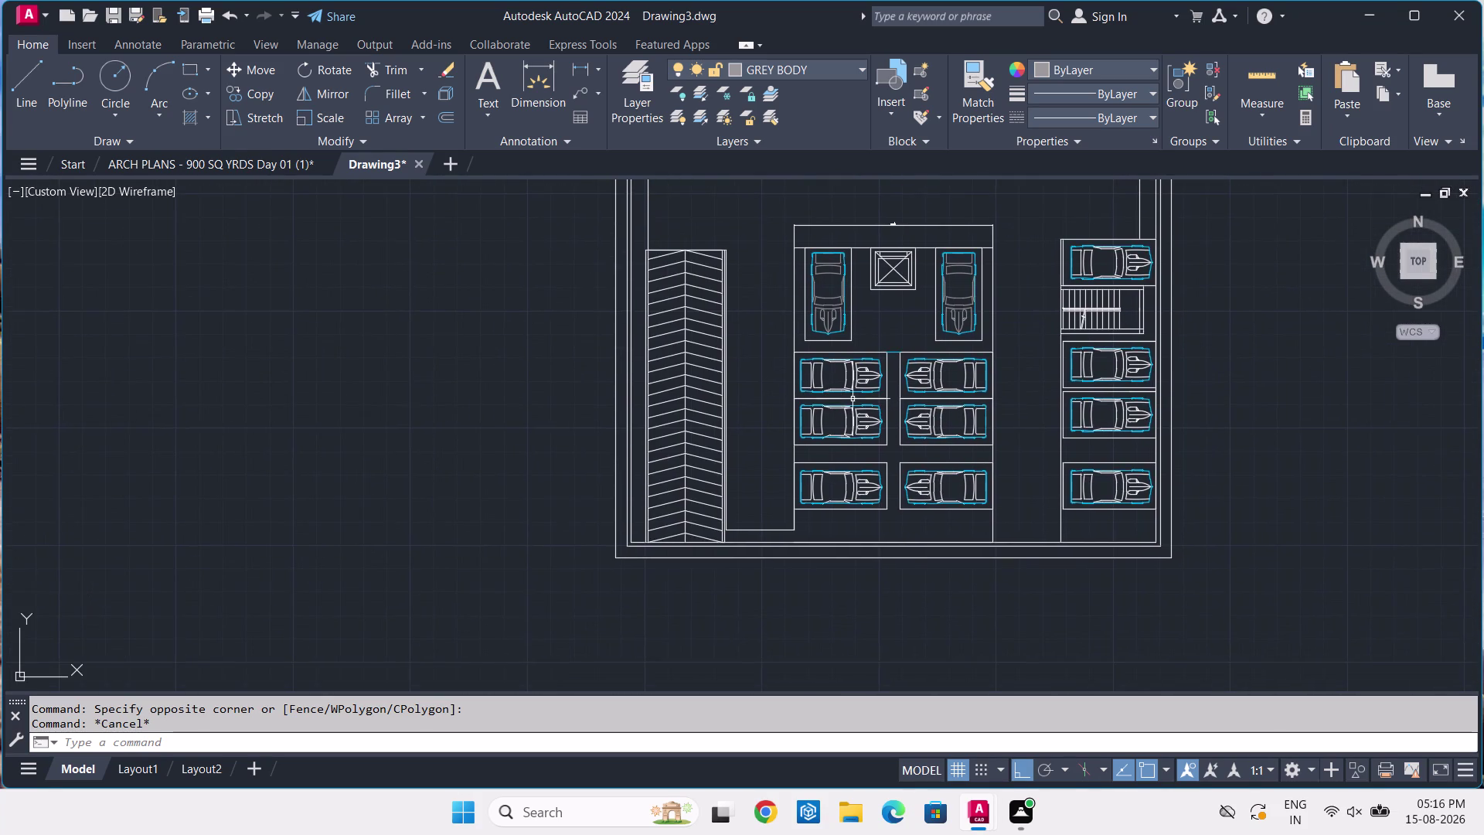
scroll(up, 3)
scroll(up, 3)
click(950, 313)
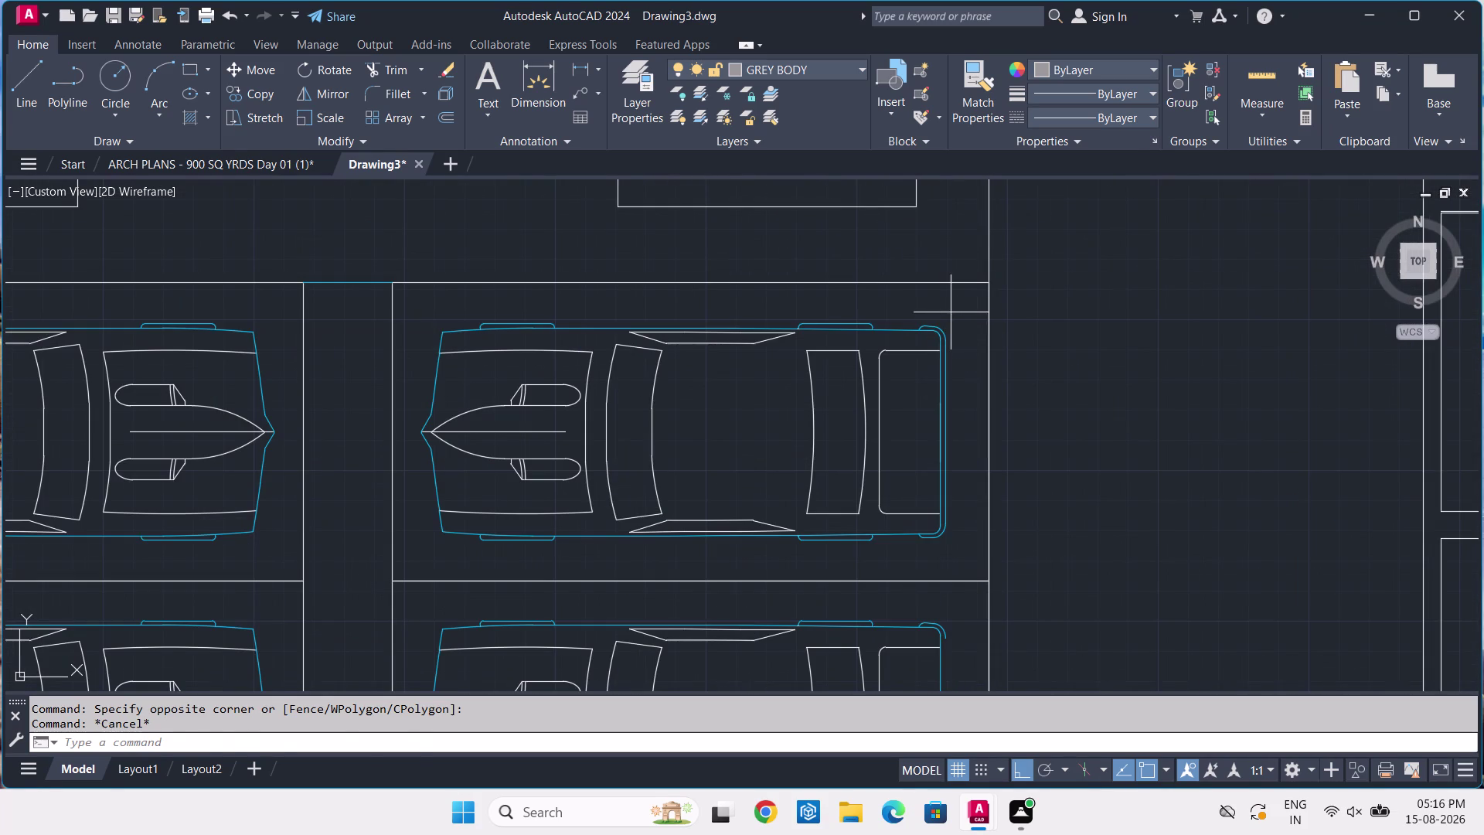
click(421, 568)
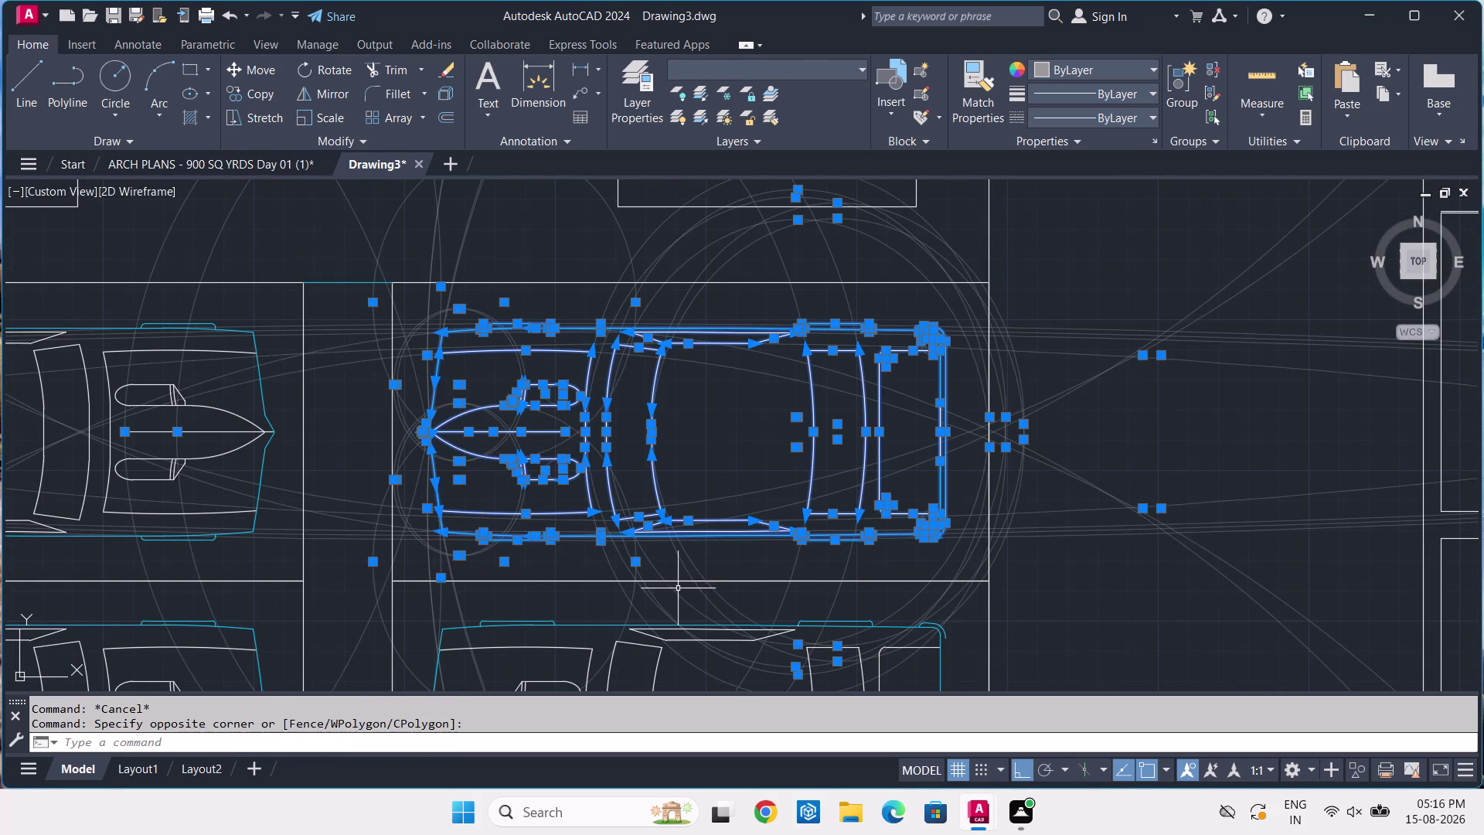
middle_drag(683, 570, 890, 280)
click(1174, 319)
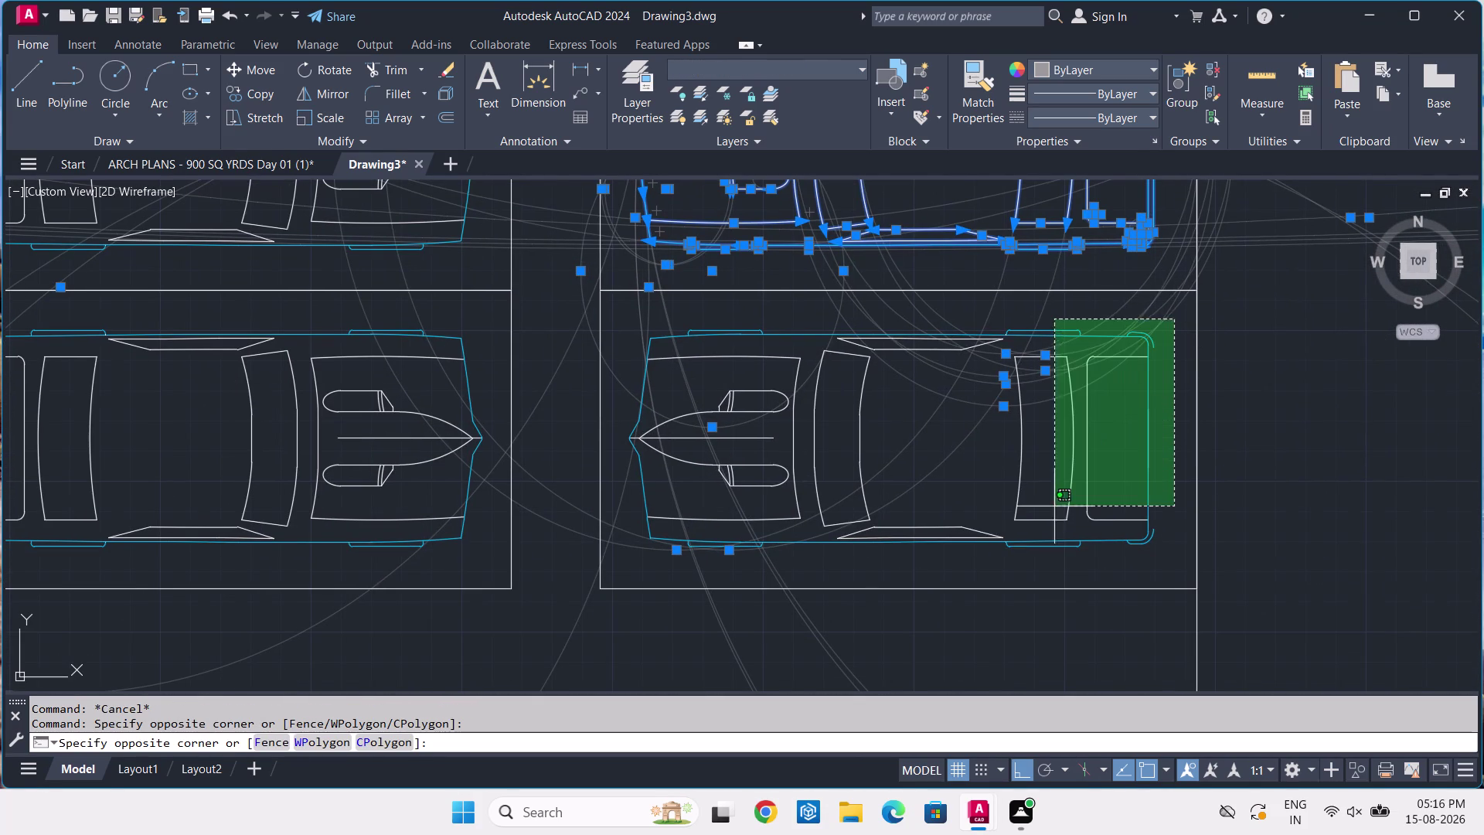
click(636, 566)
scroll(down, 3)
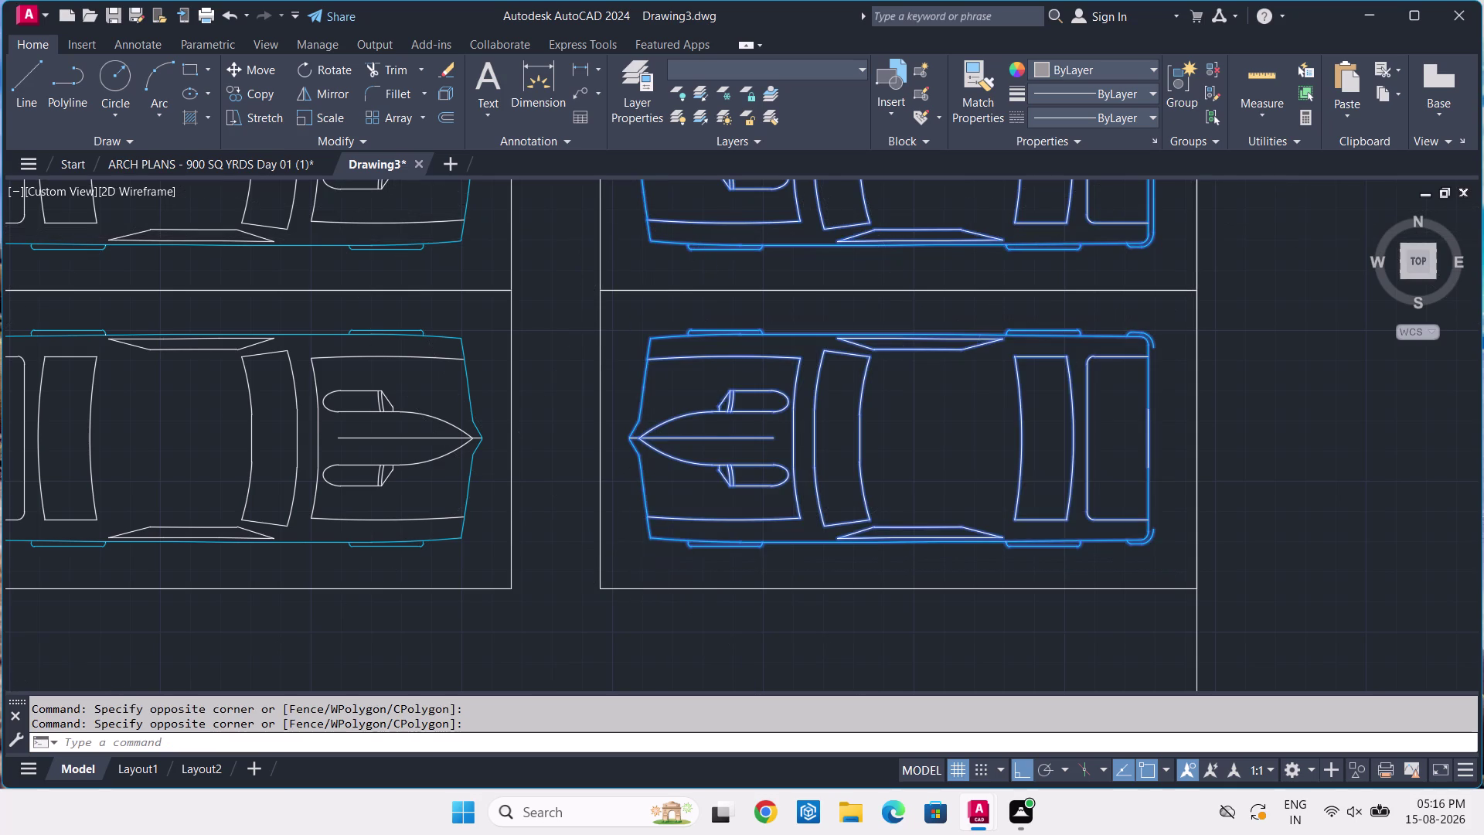
scroll(down, 3)
middle_drag(721, 571, 833, 401)
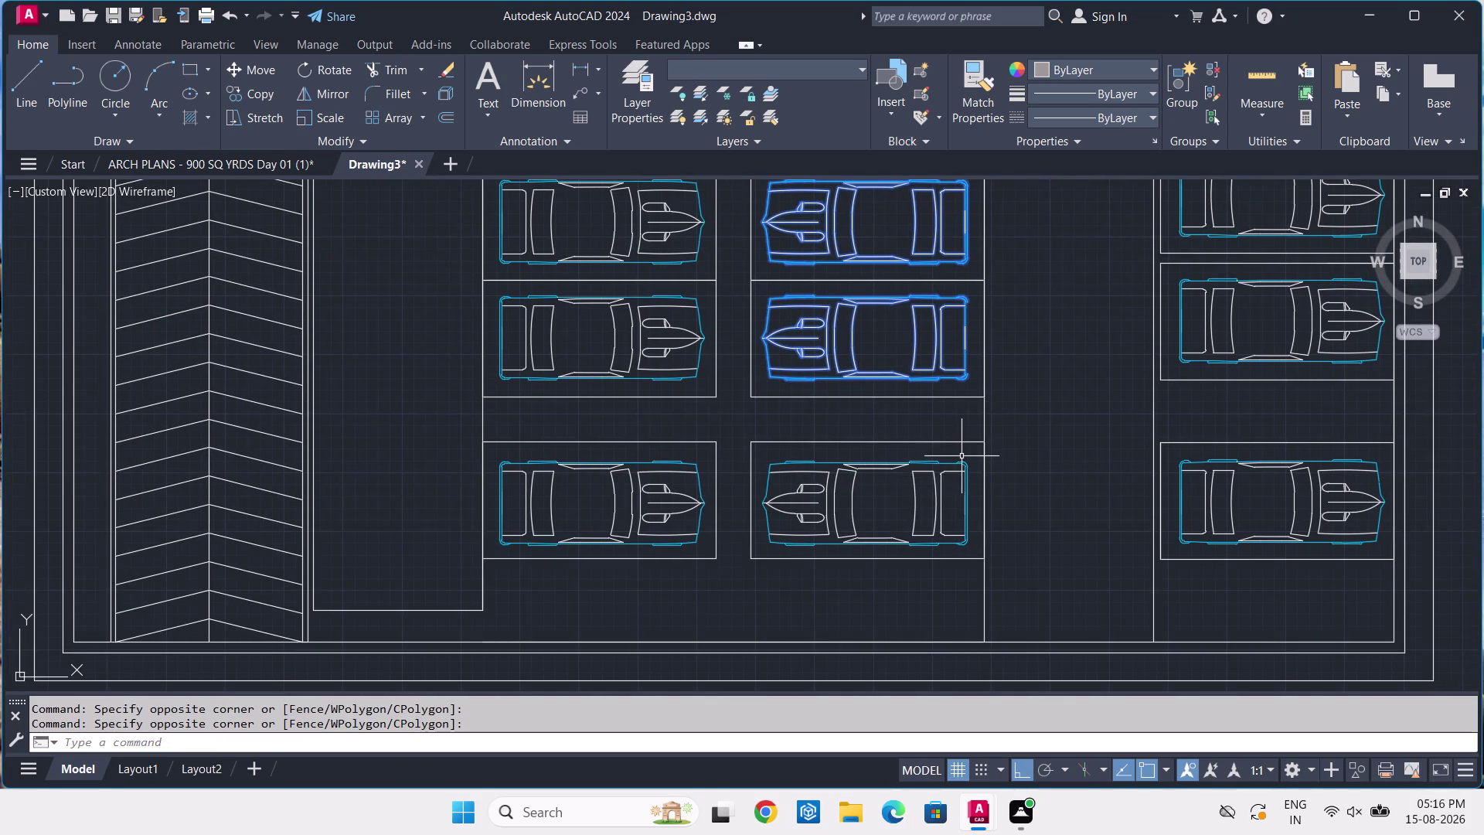
click(972, 458)
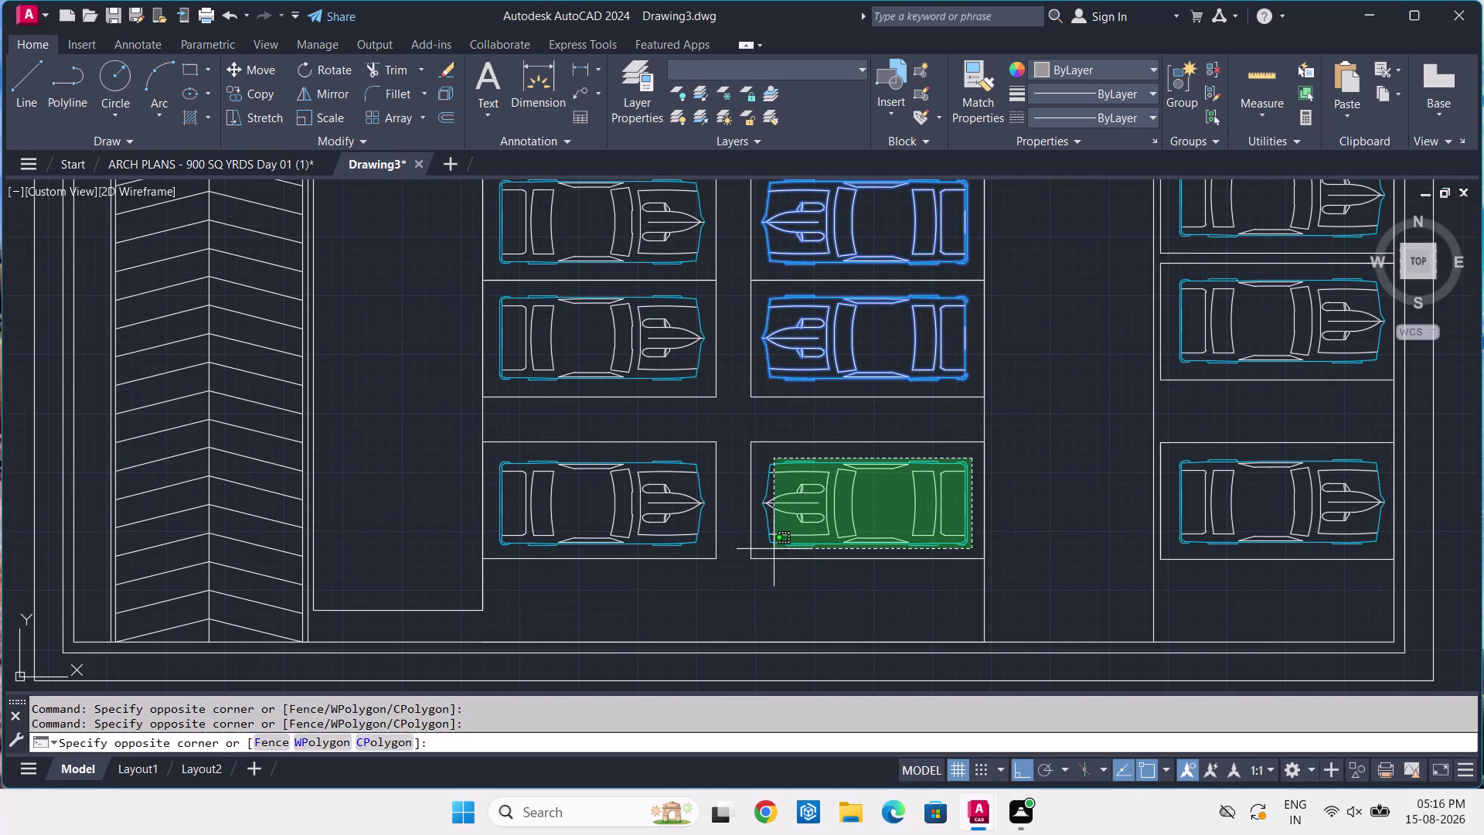
click(756, 551)
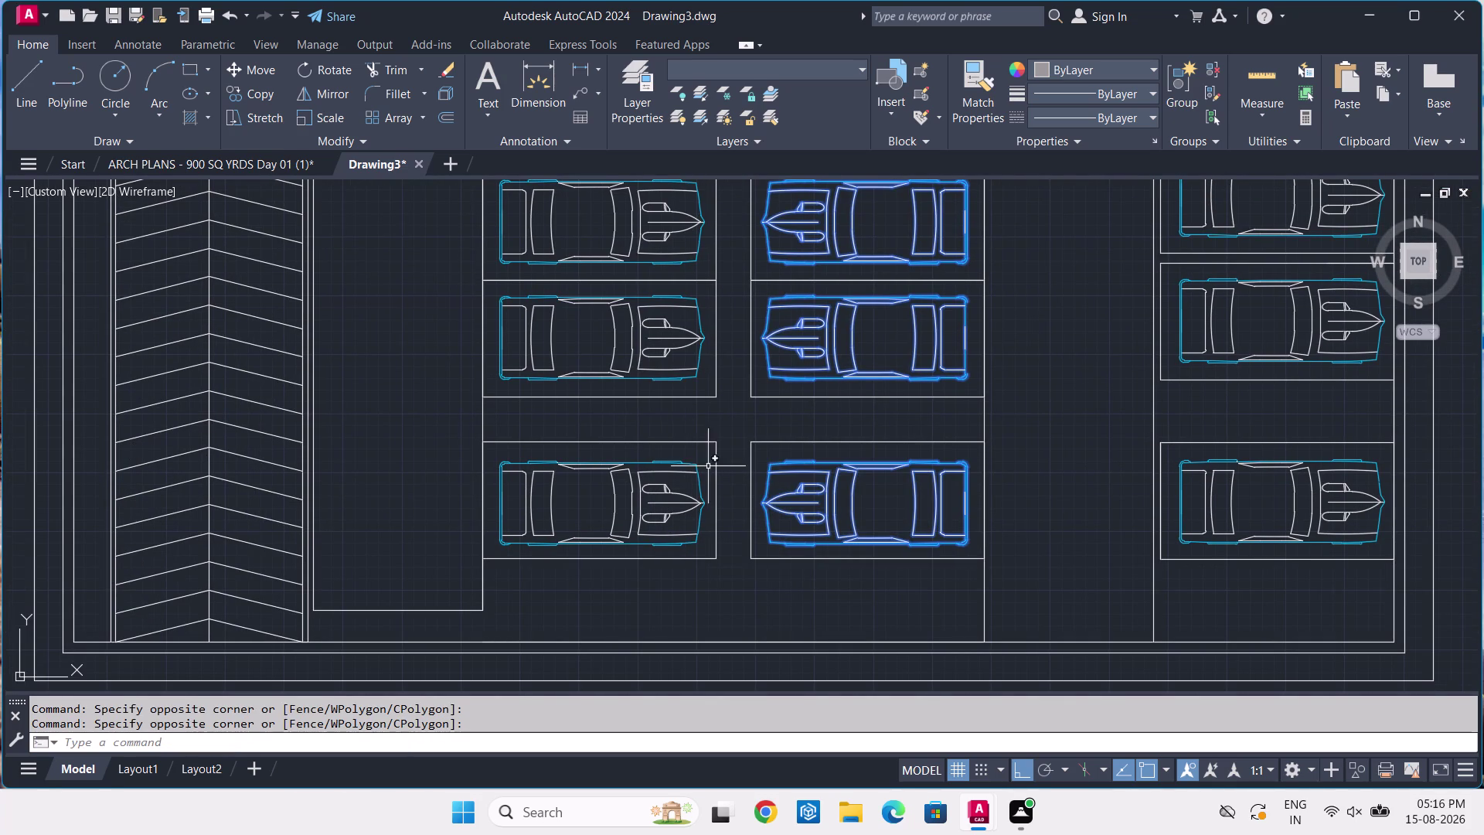
click(709, 450)
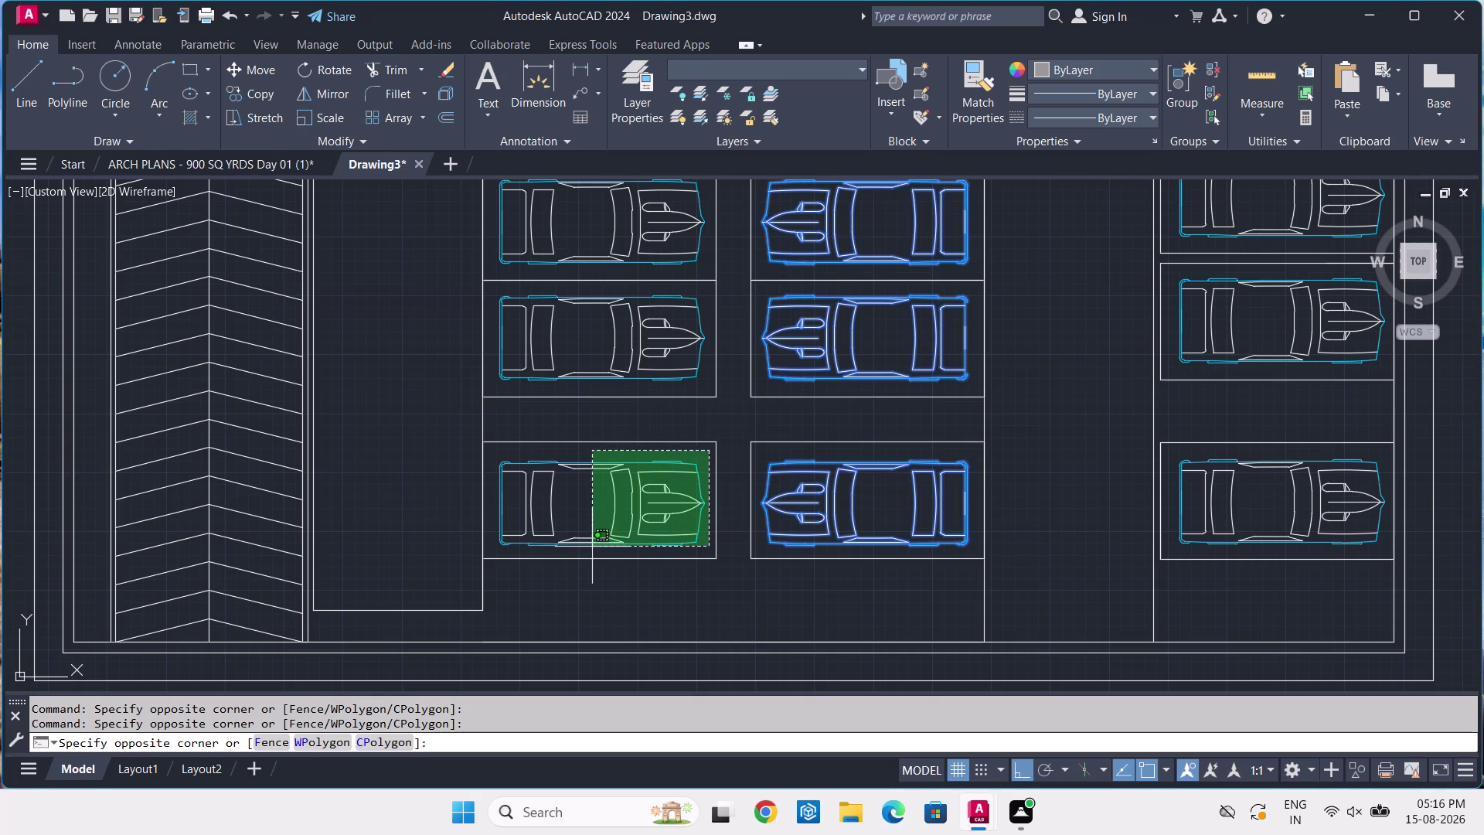
click(490, 551)
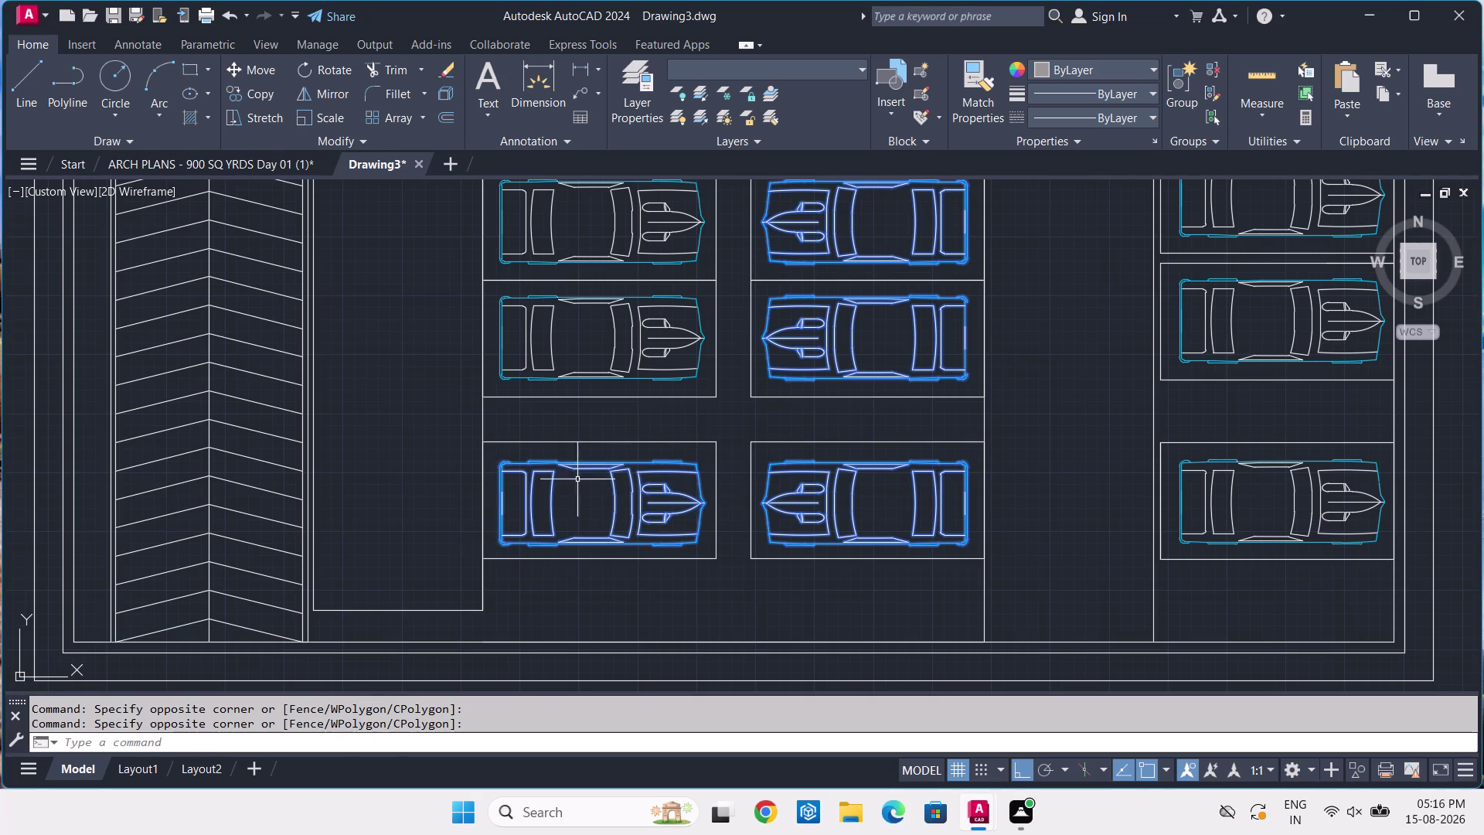
middle_drag(688, 315, 674, 399)
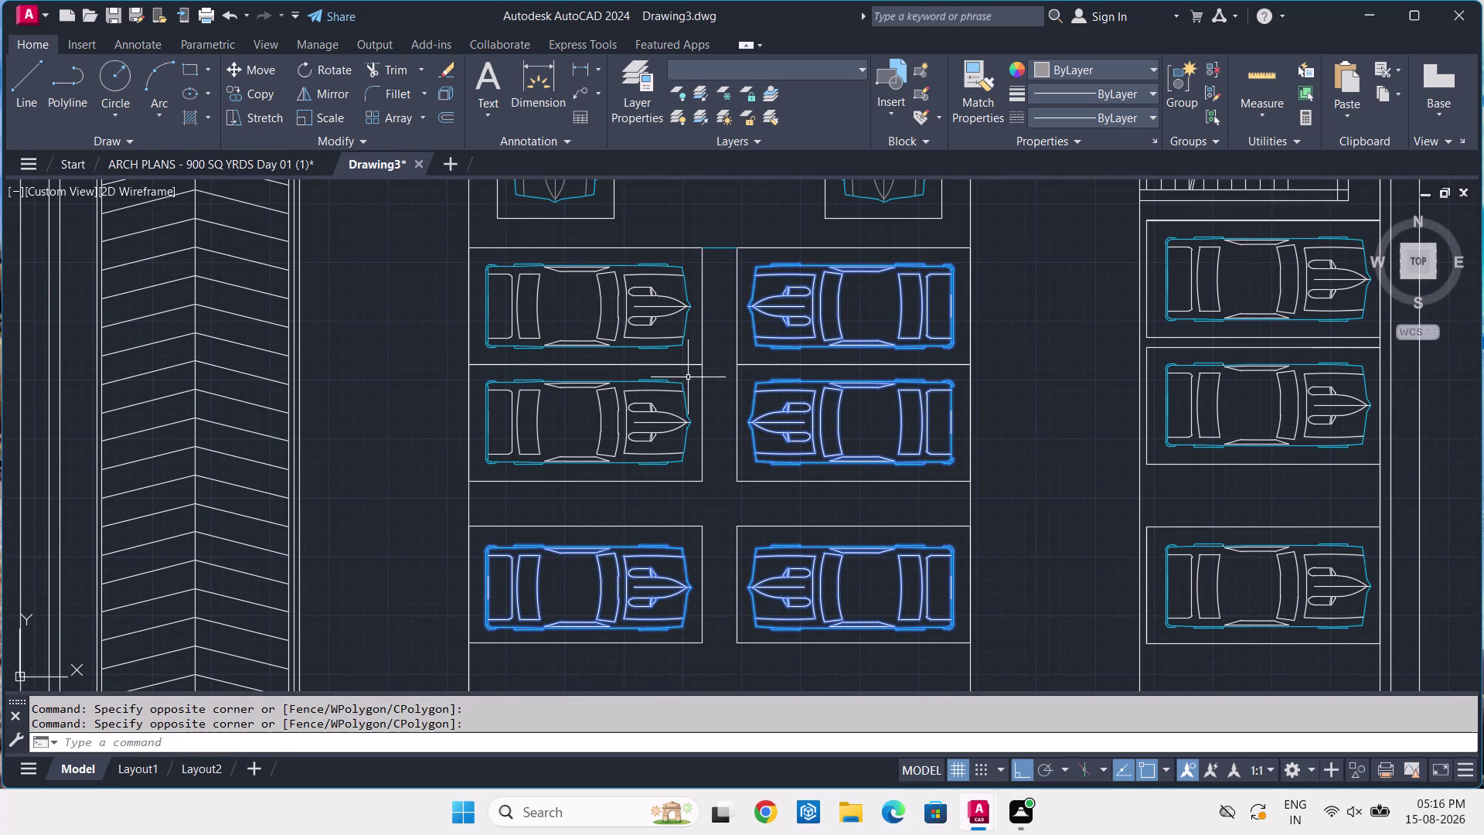
click(688, 373)
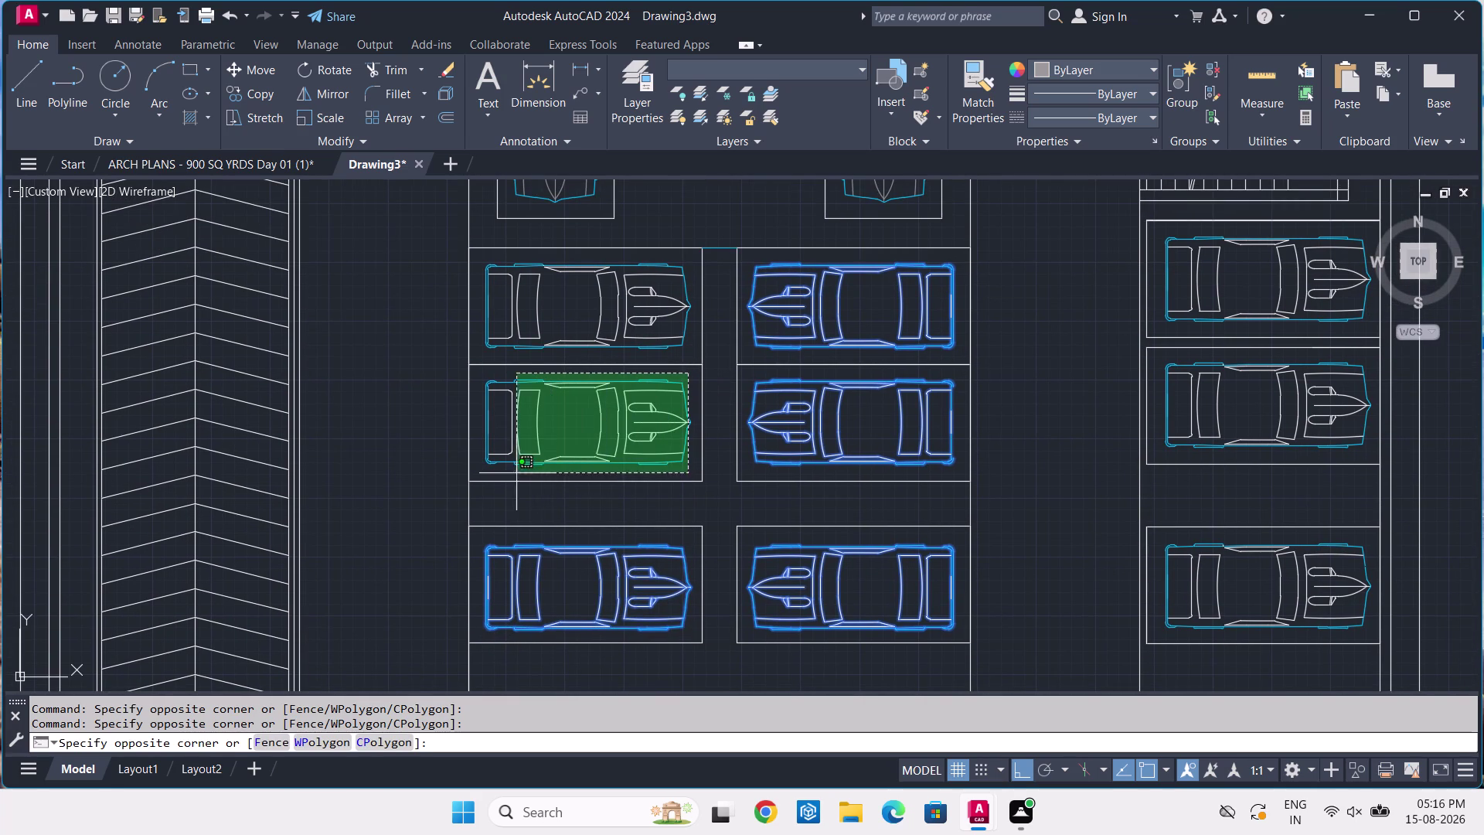
click(477, 468)
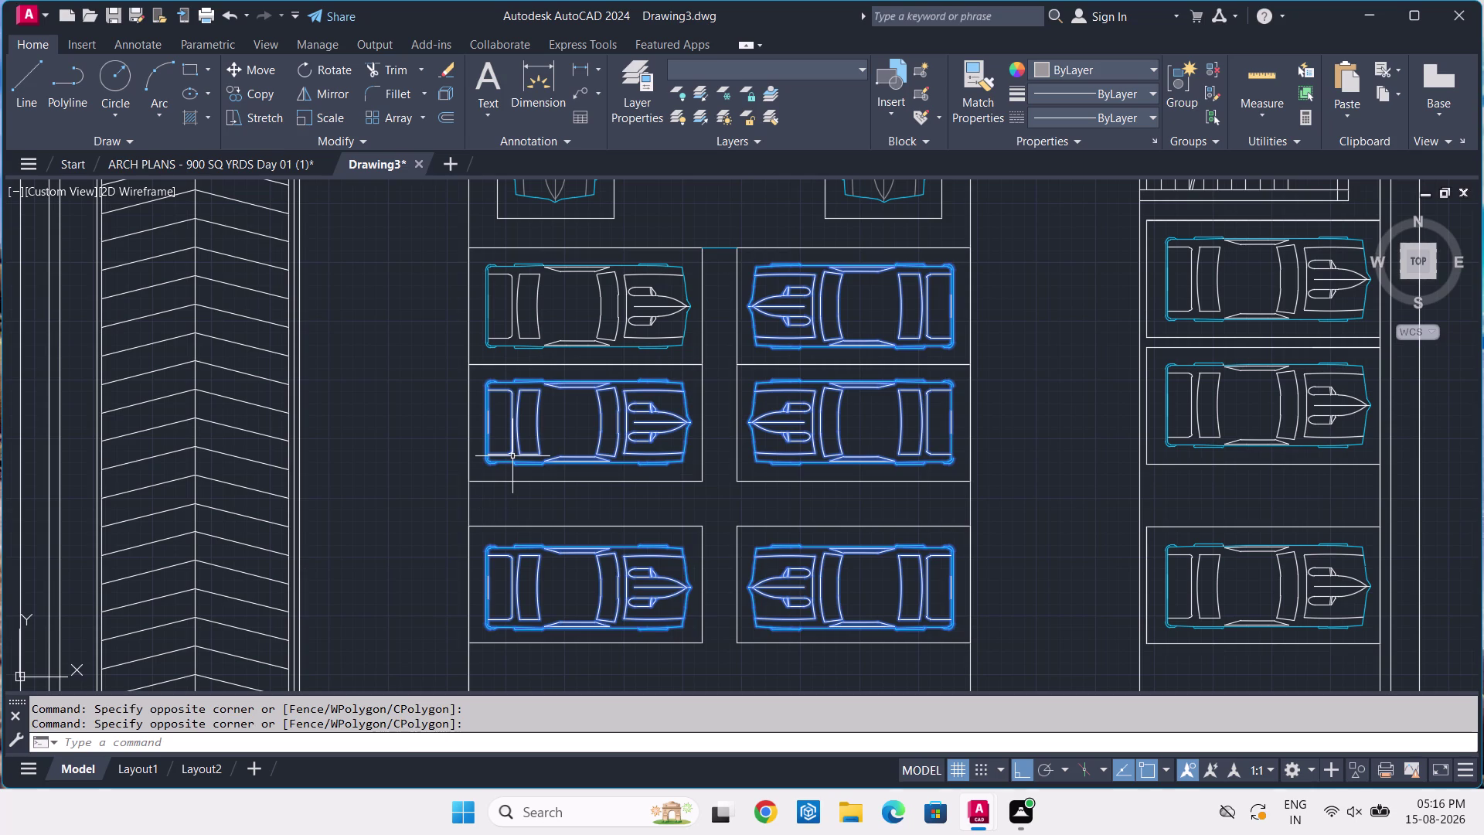
key(Escape)
scroll(up, 3)
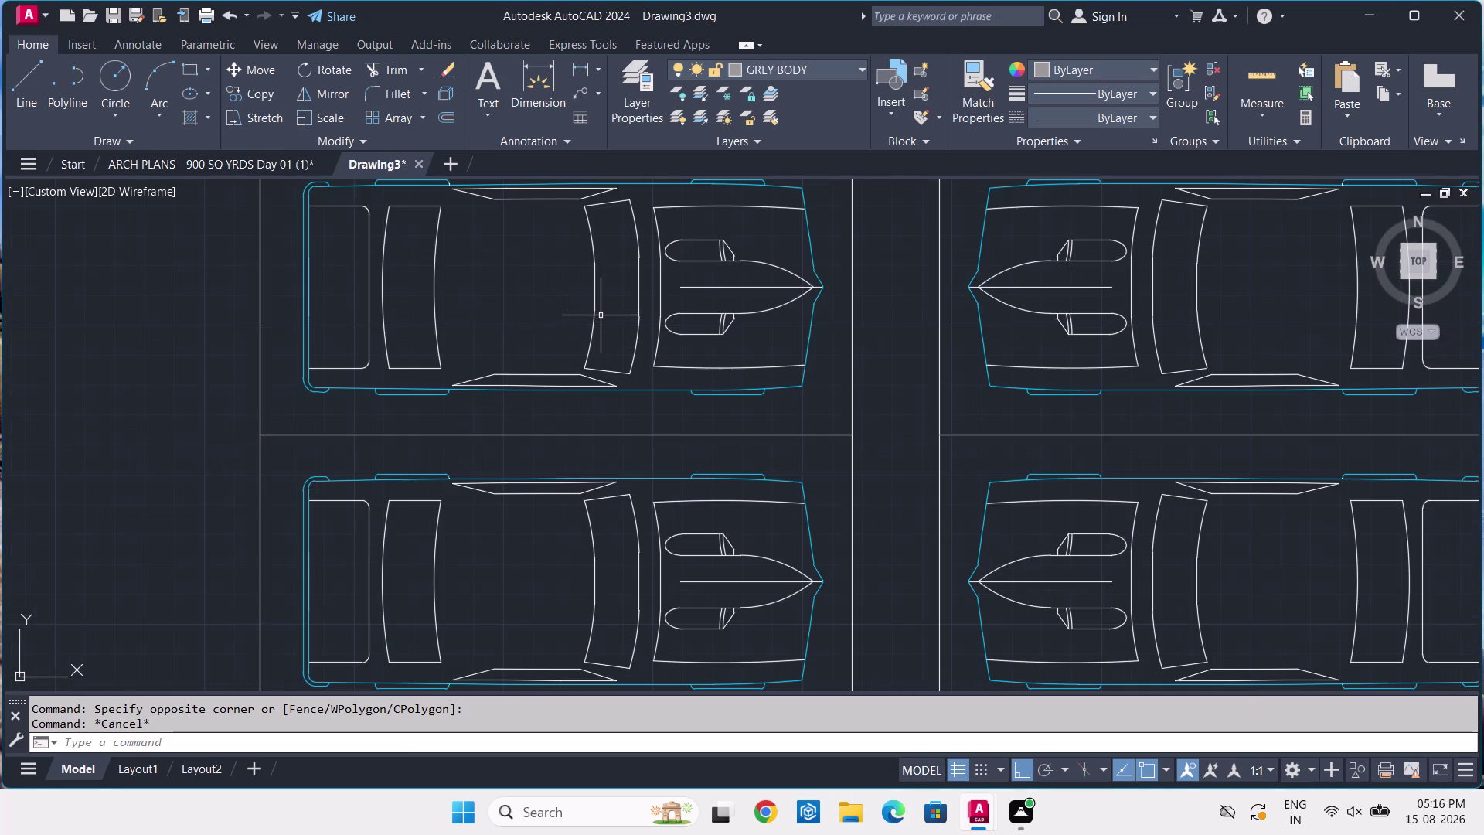
Zoom in on the left car and pick its small corner arc.
middle_drag(601, 316, 636, 387)
scroll(up, 3)
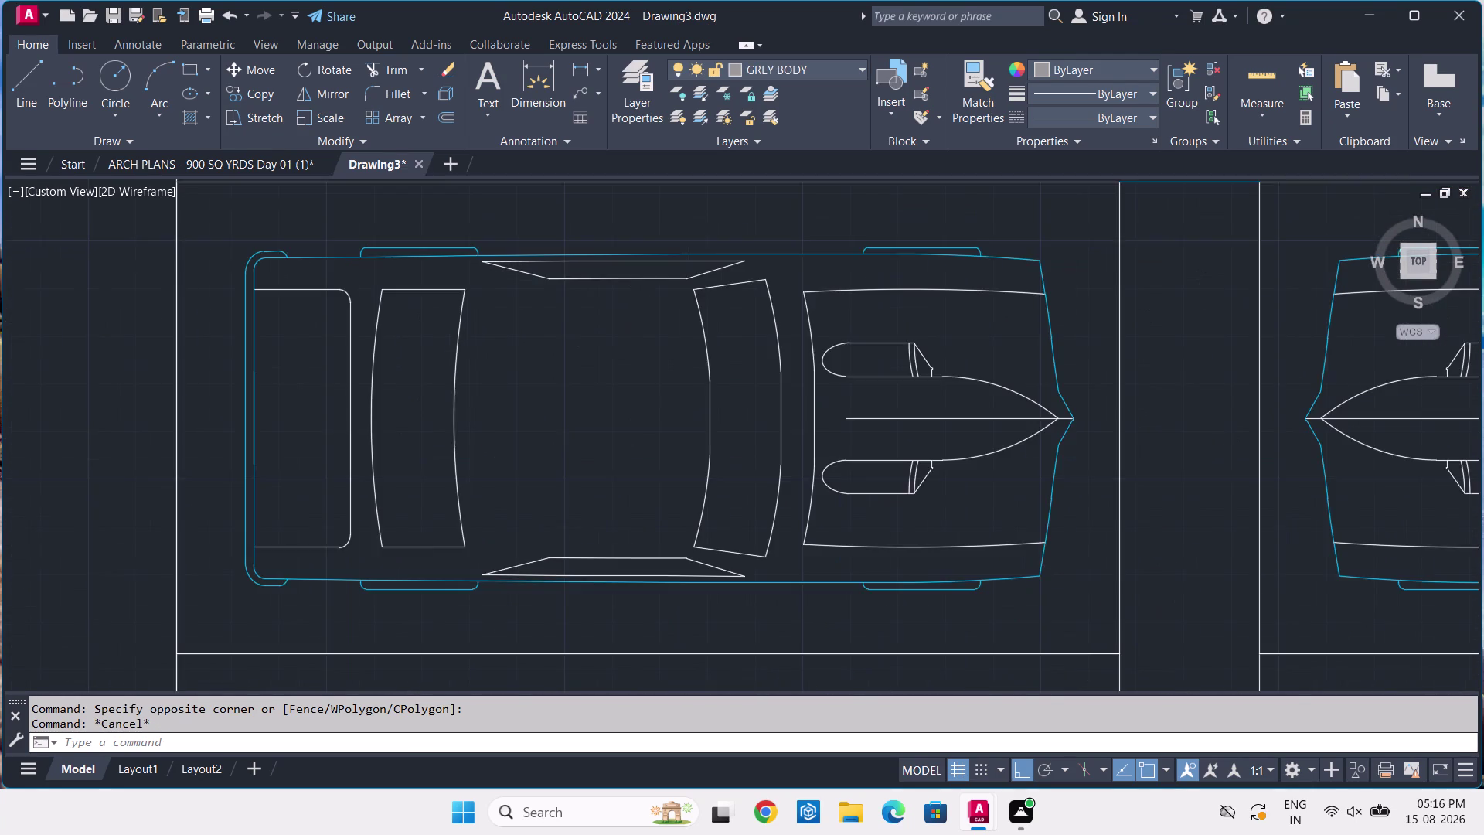
scroll(up, 3)
scroll(up, 3)
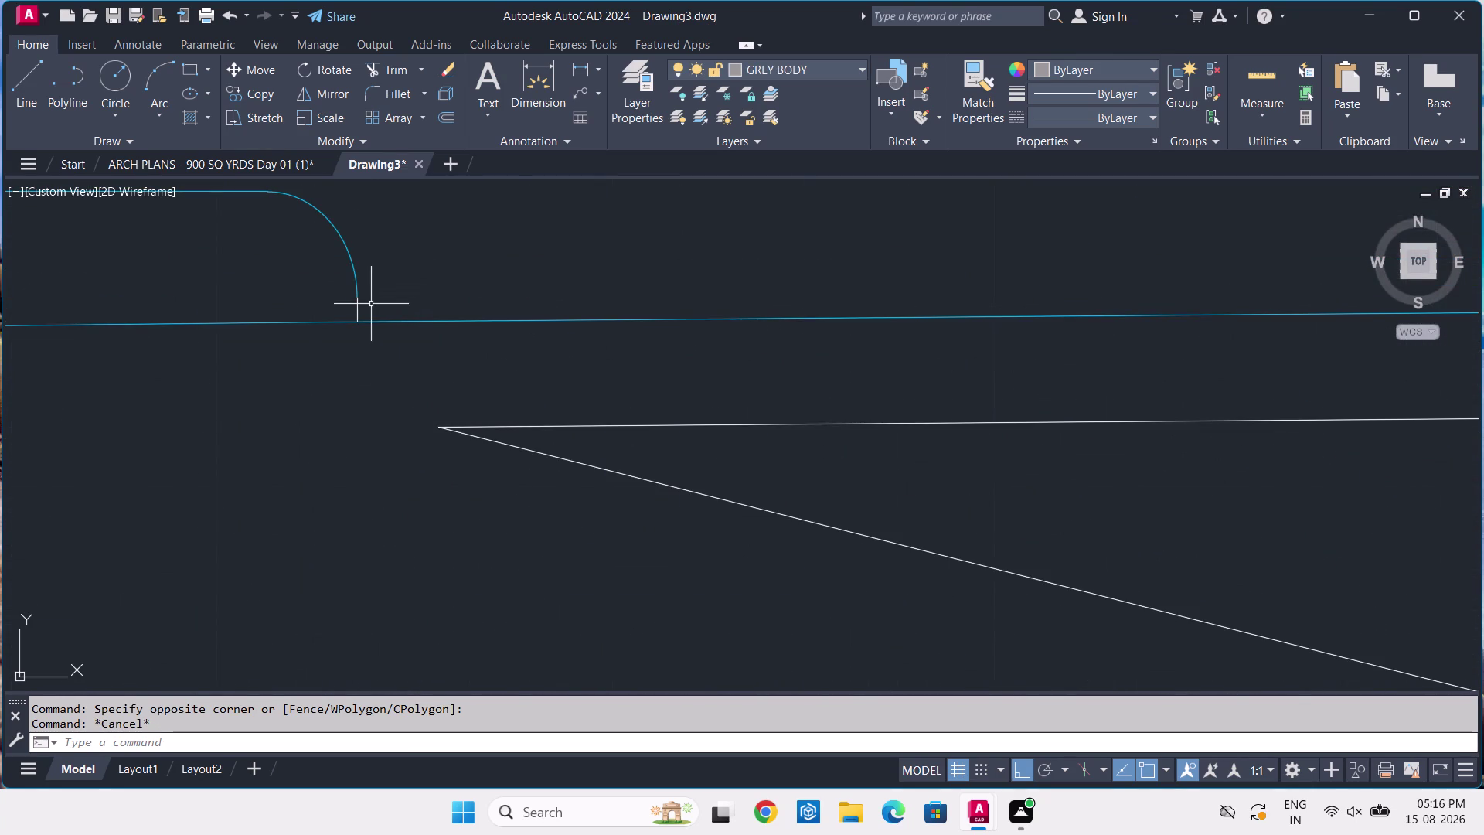
click(353, 300)
double_click(362, 308)
click(349, 316)
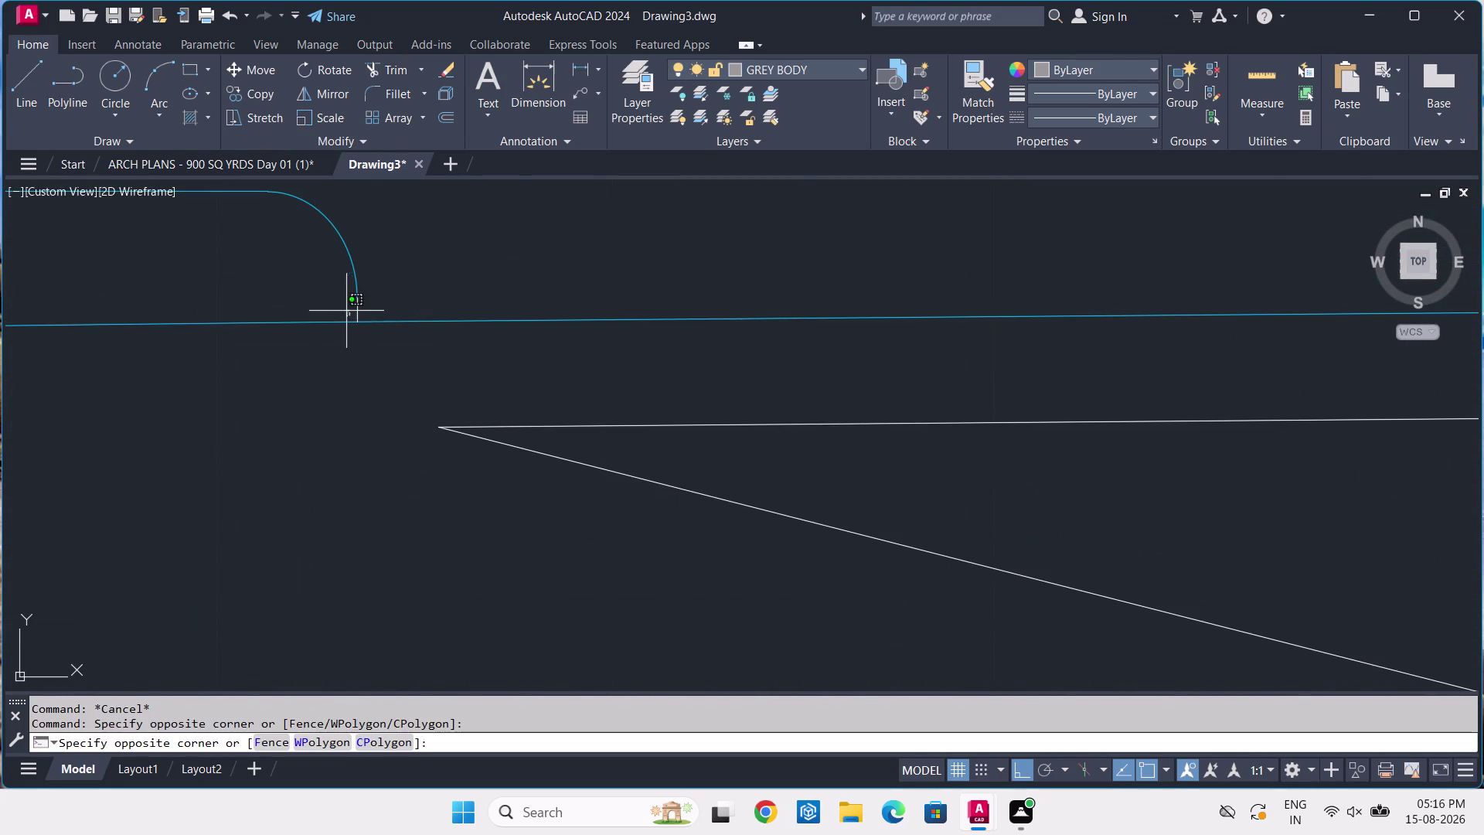
double_click(358, 307)
click(371, 312)
click(349, 303)
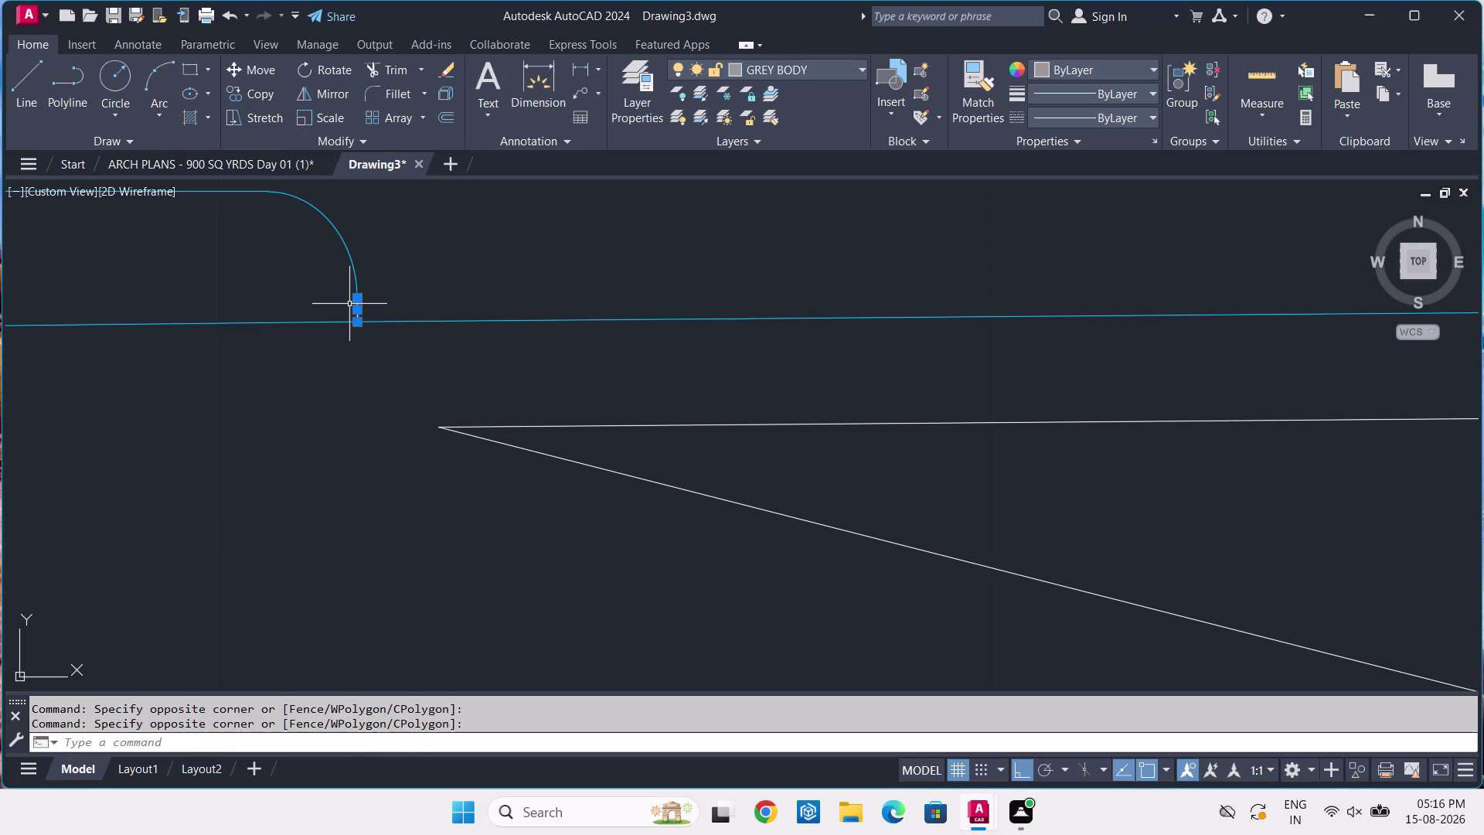
scroll(down, 3)
Pan along the car outline and select the loose line at its rear.
middle_drag(461, 505, 643, 233)
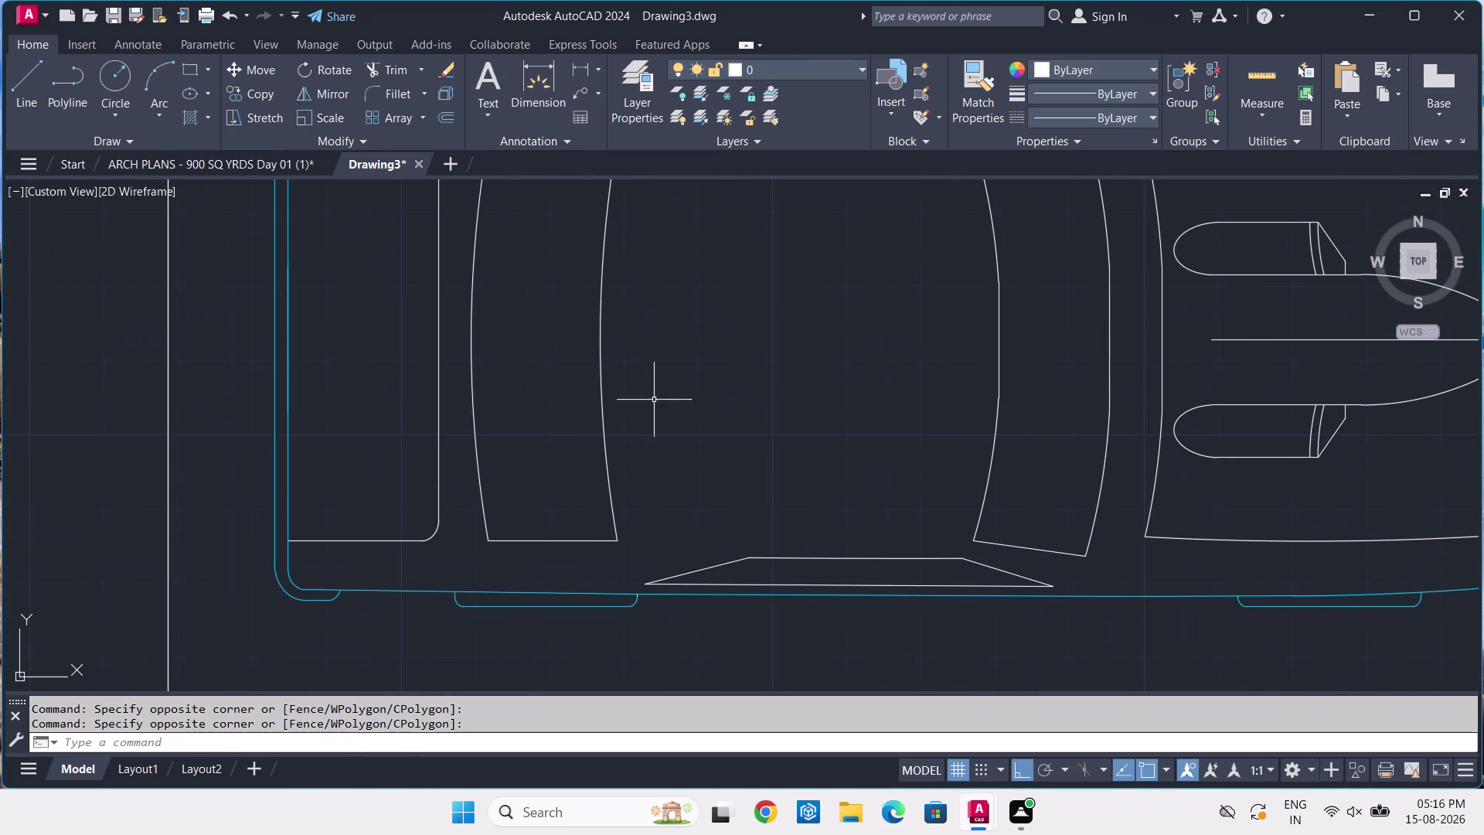
scroll(up, 3)
scroll(up, 3)
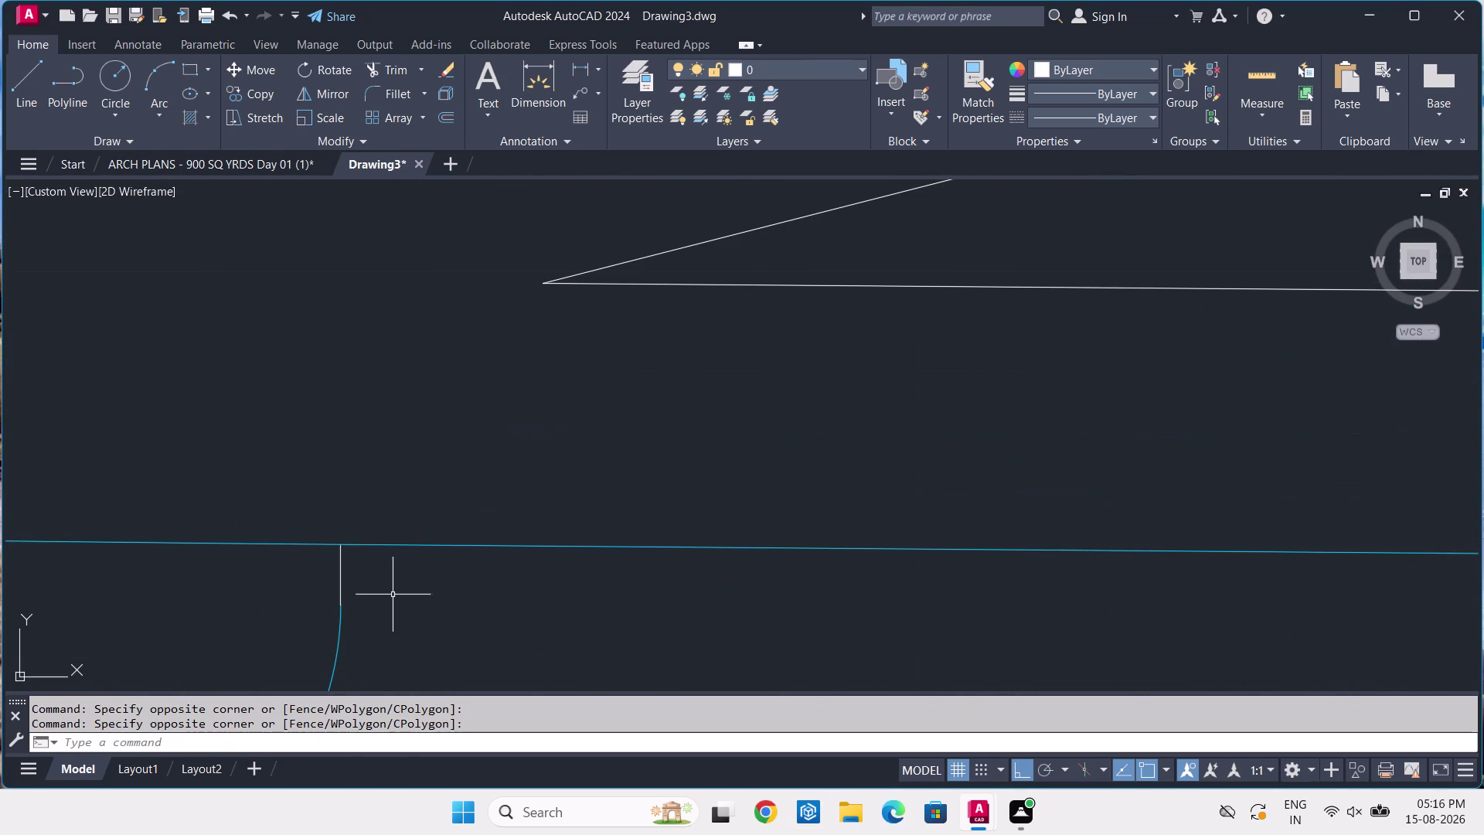
click(383, 560)
click(290, 597)
scroll(down, 3)
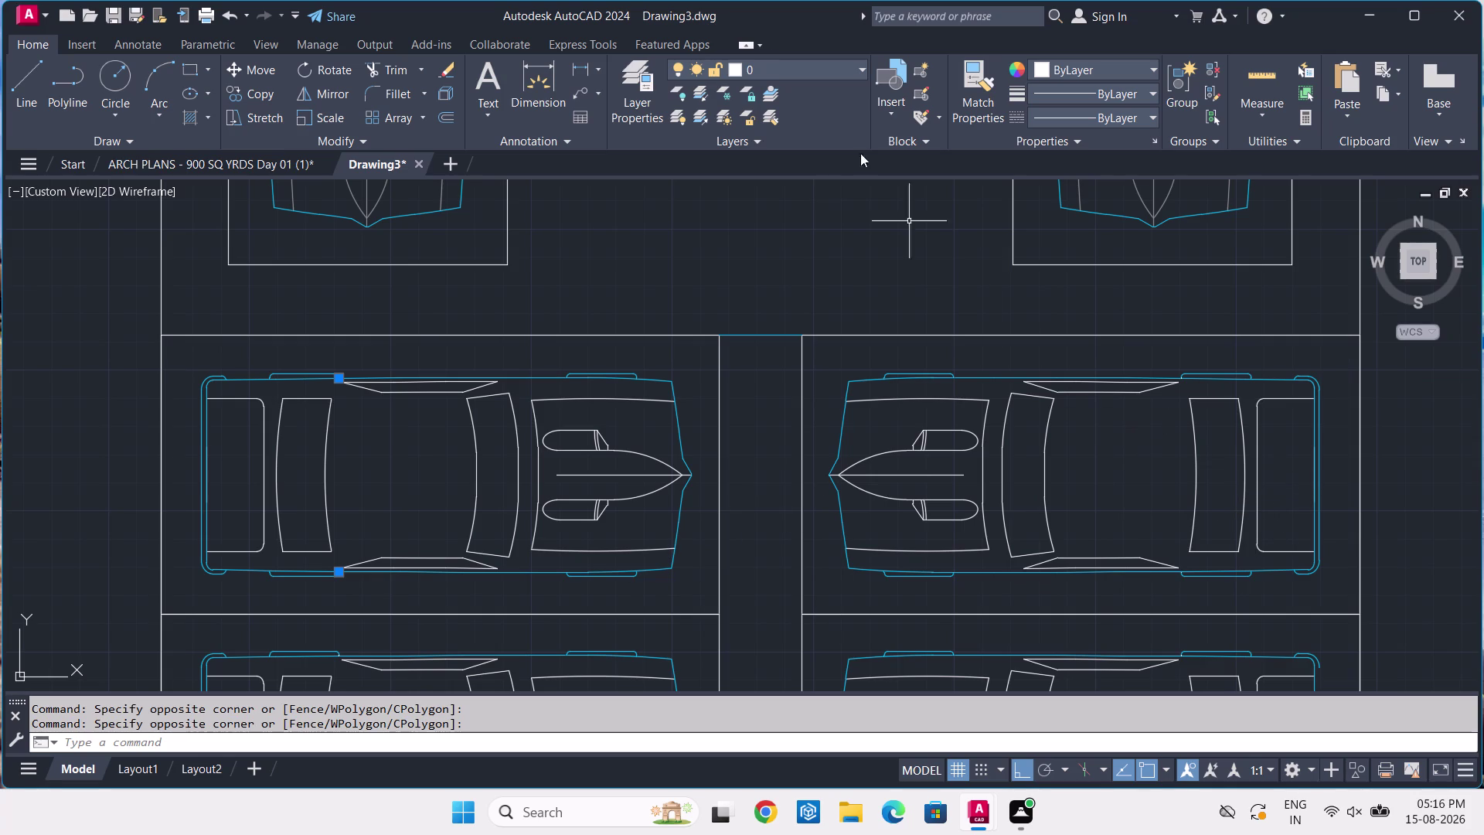
Assign the selected line to the CARS layer and clear the selection.
click(766, 60)
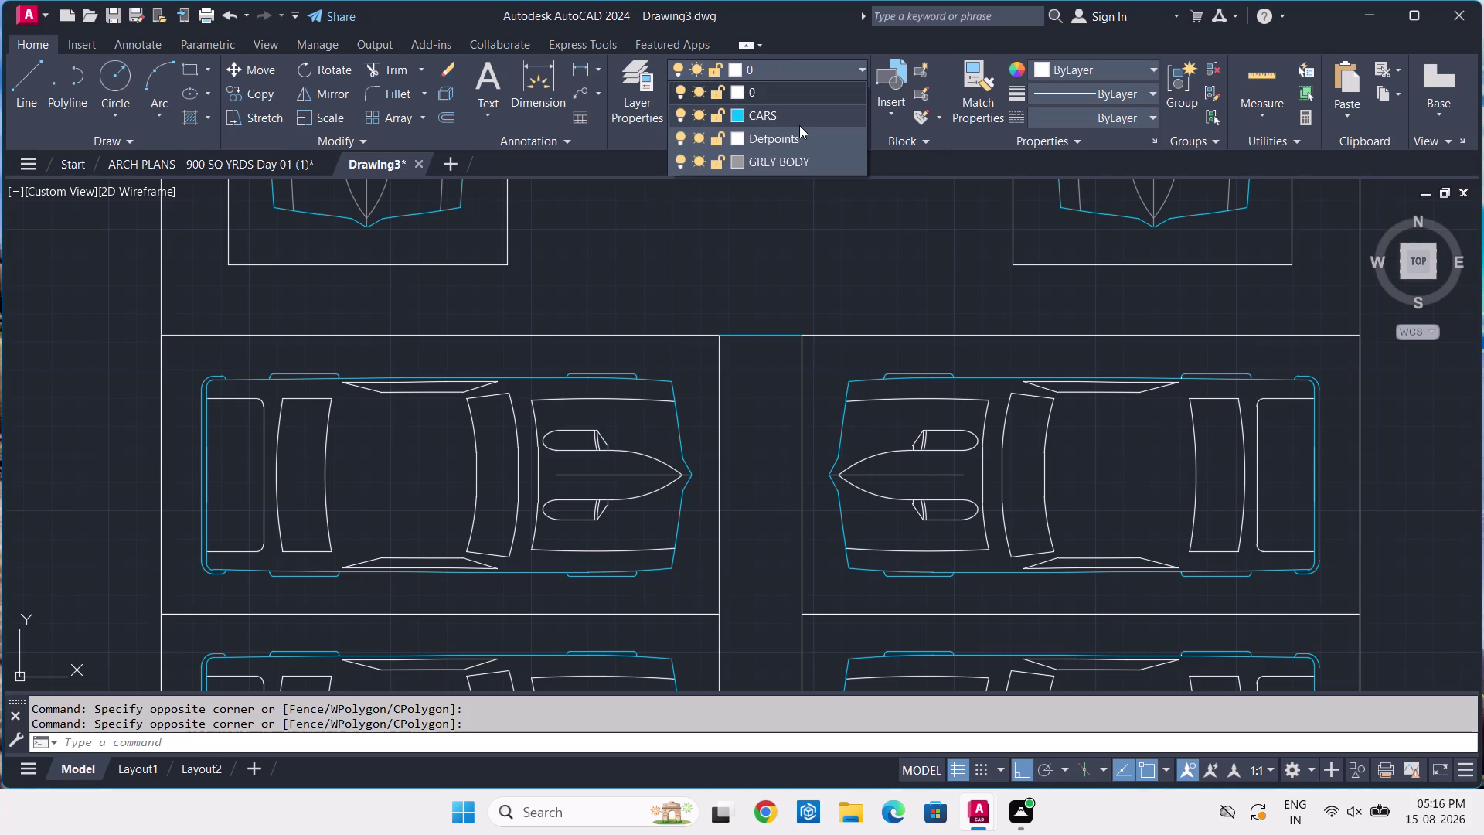
click(799, 126)
key(Escape)
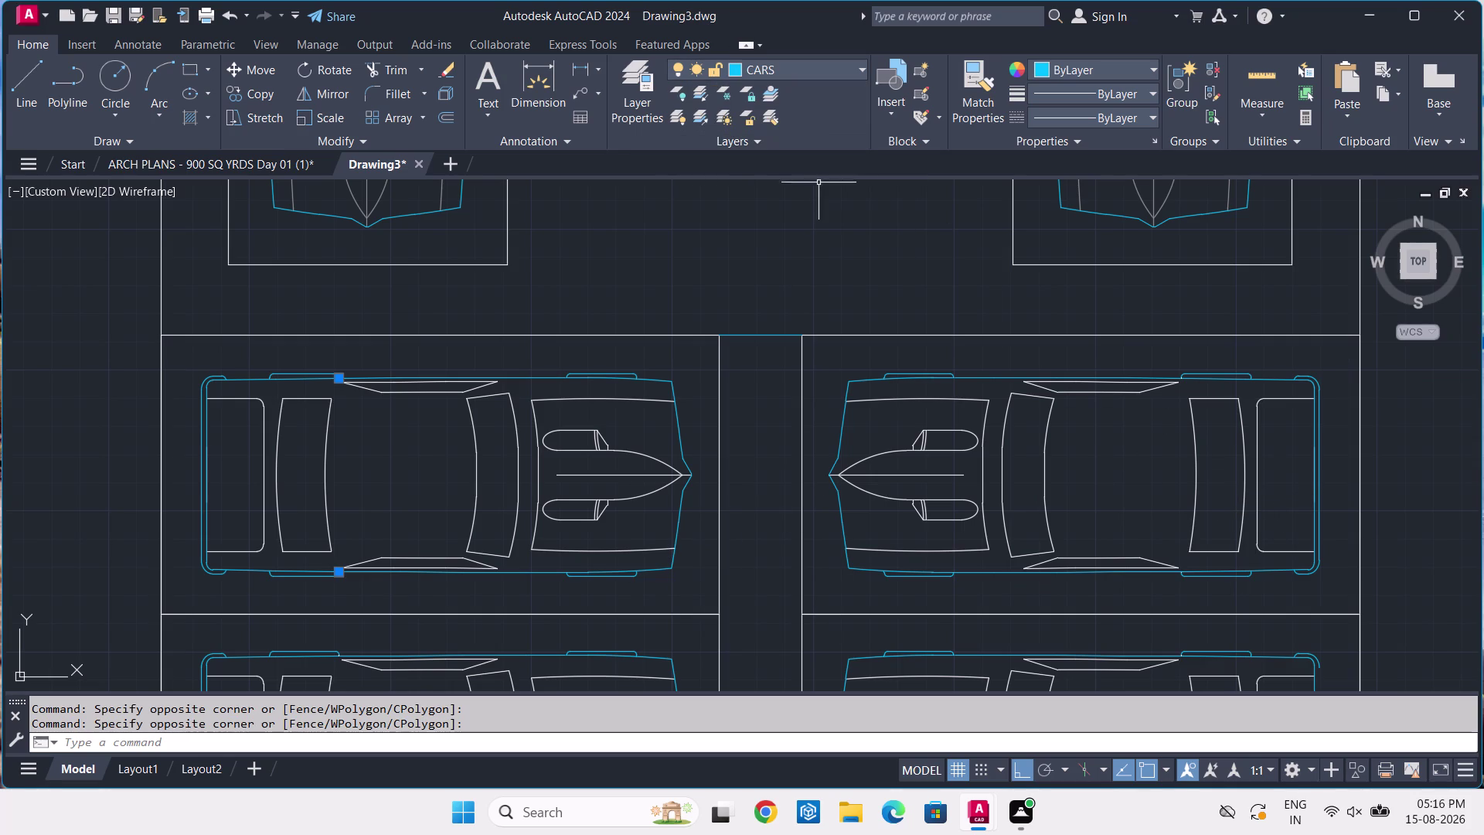
key(Escape)
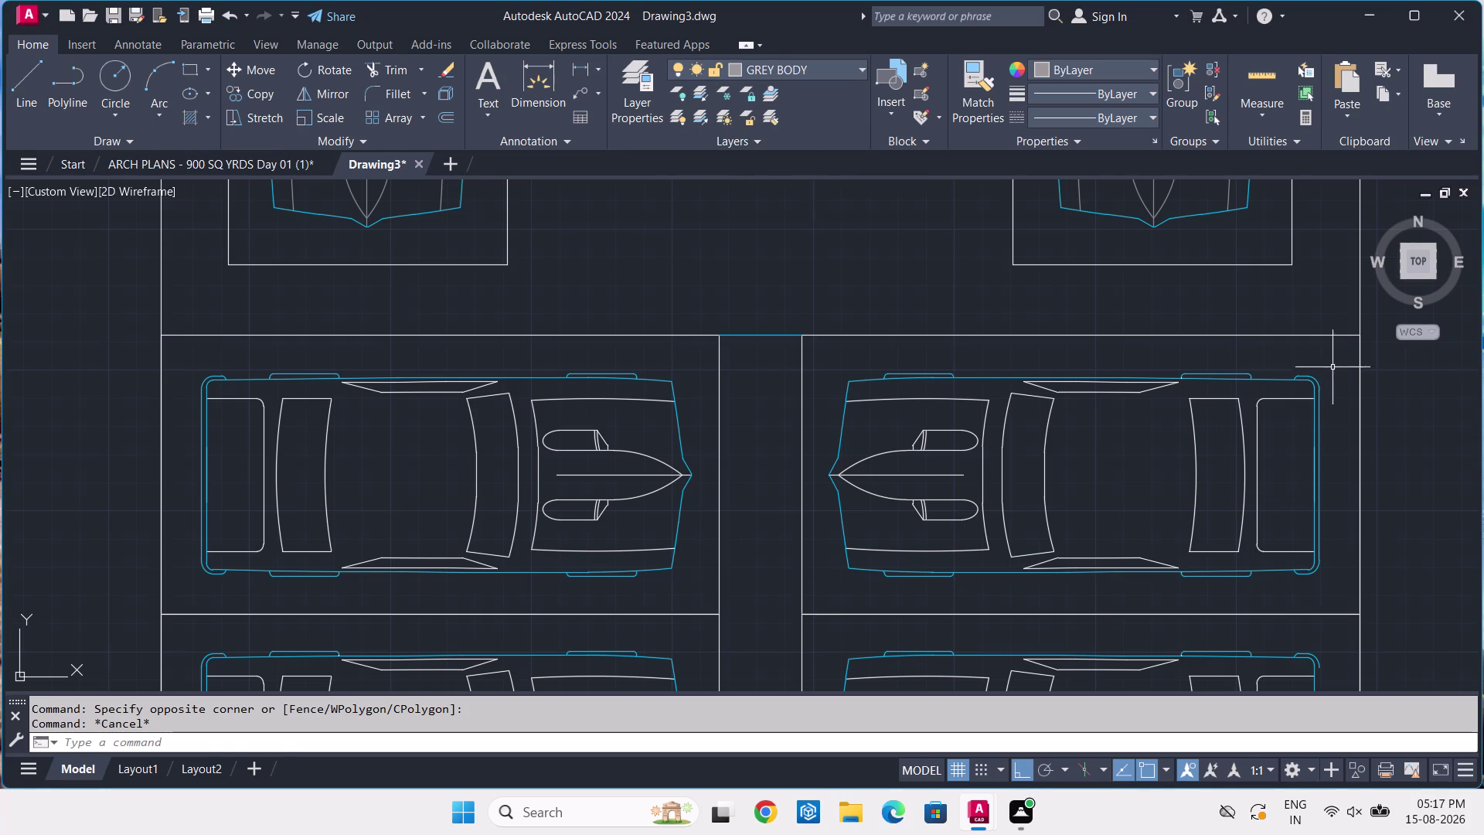
click(1343, 354)
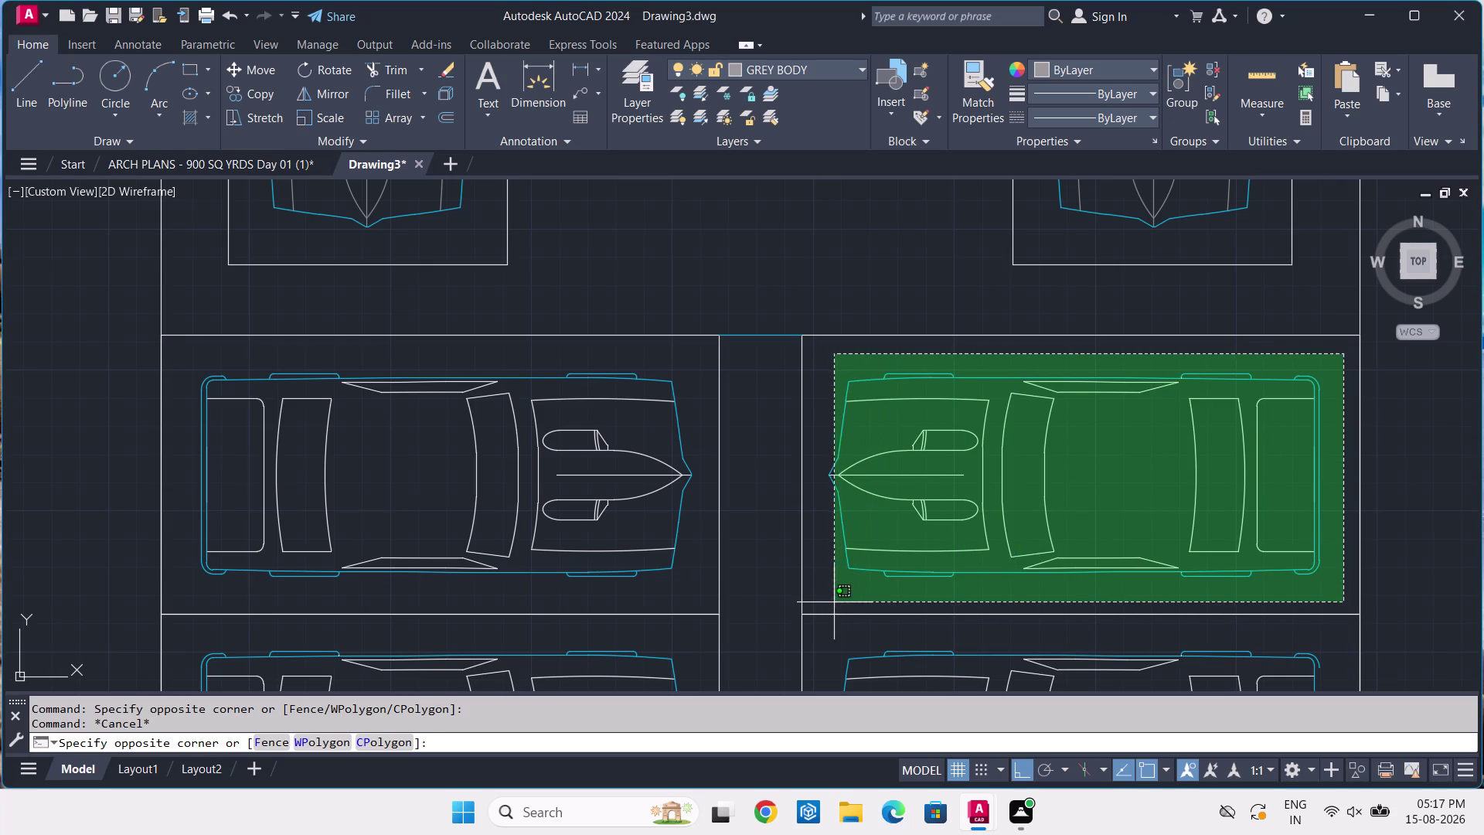
Window-select the parked car's linework in several passes while panning around the bay.
click(822, 596)
scroll(down, 3)
middle_drag(944, 583, 967, 325)
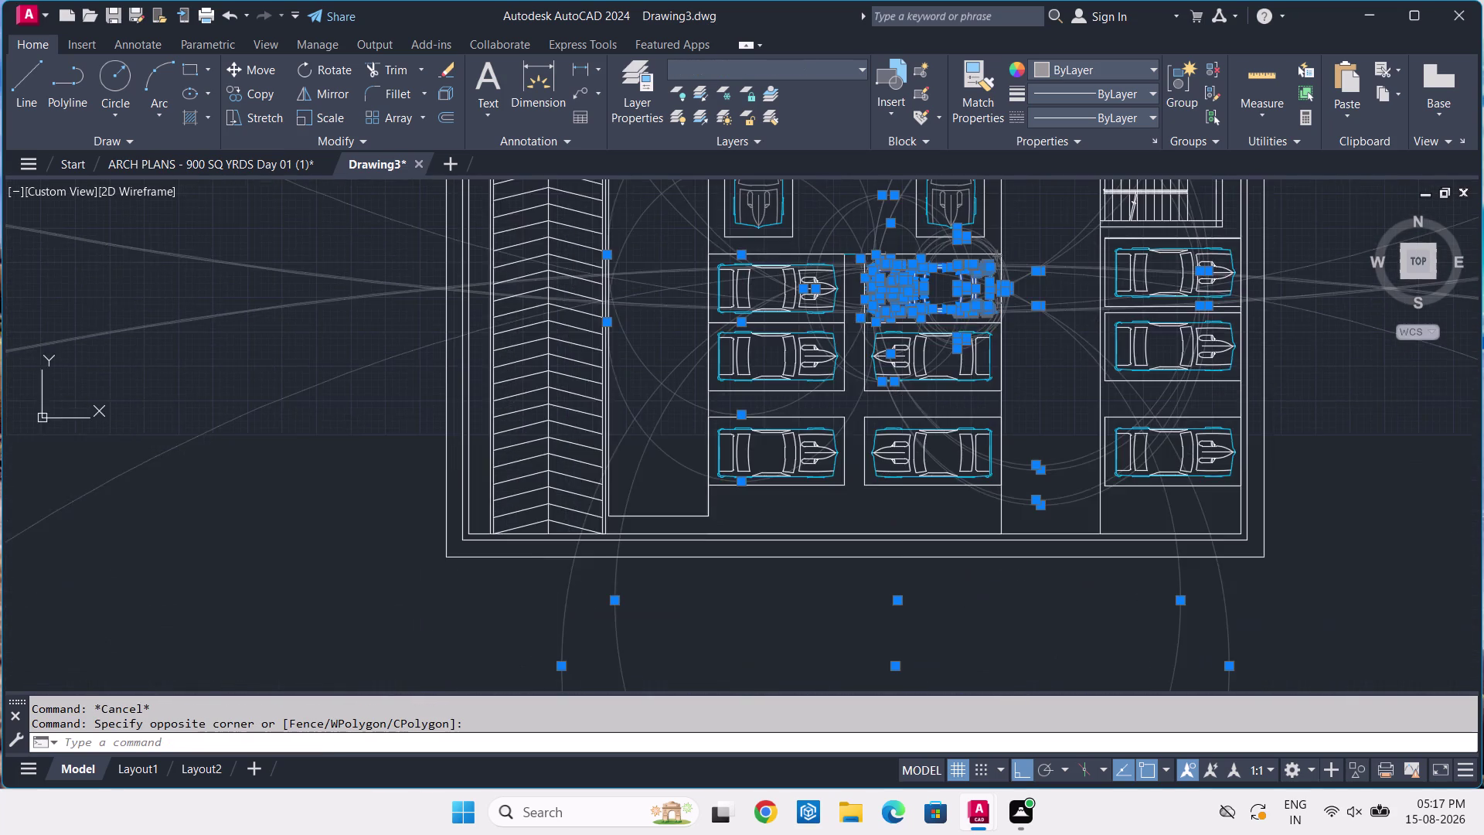
scroll(up, 3)
click(1053, 307)
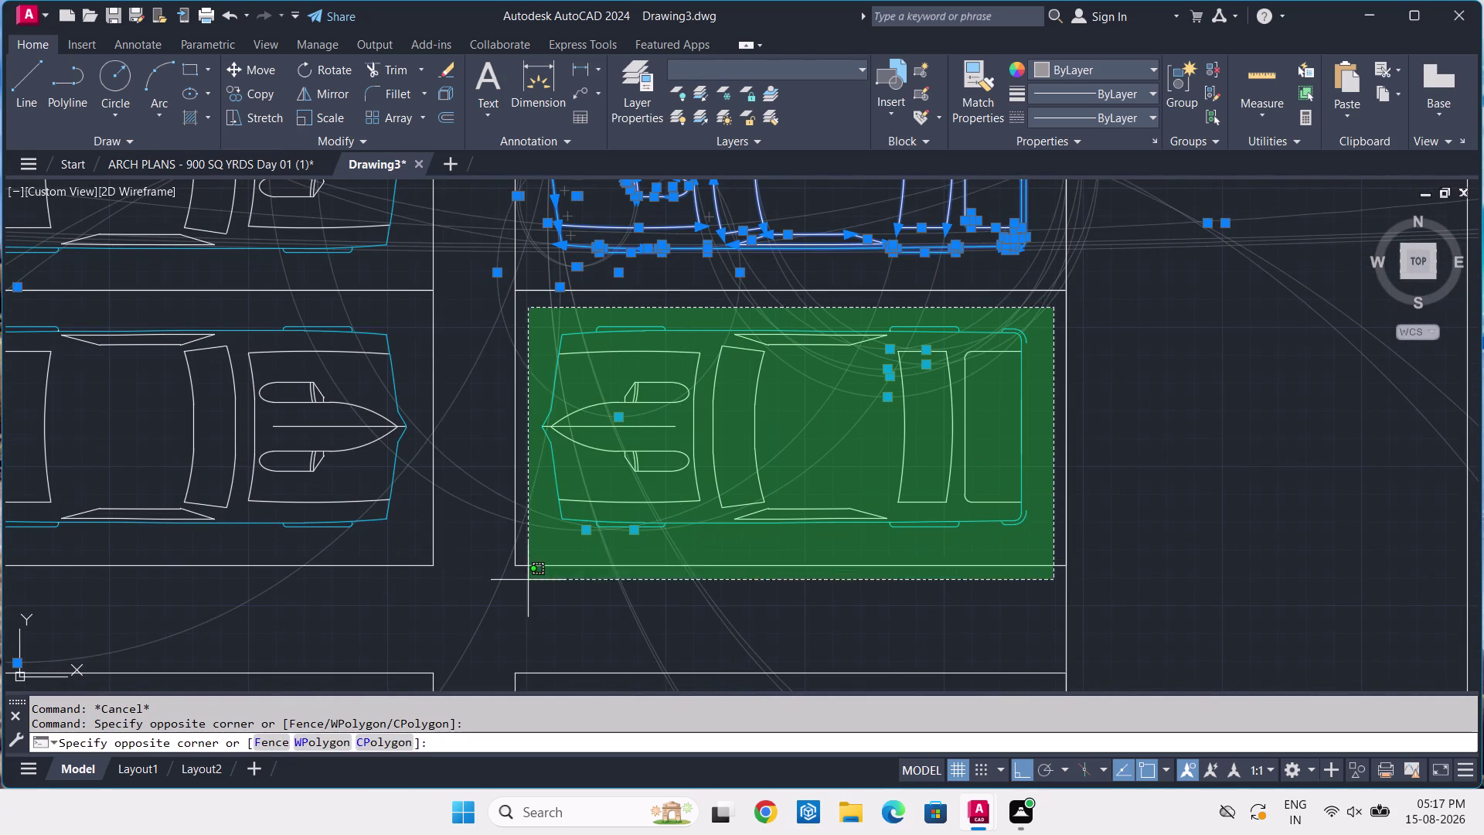
click(531, 541)
scroll(down, 3)
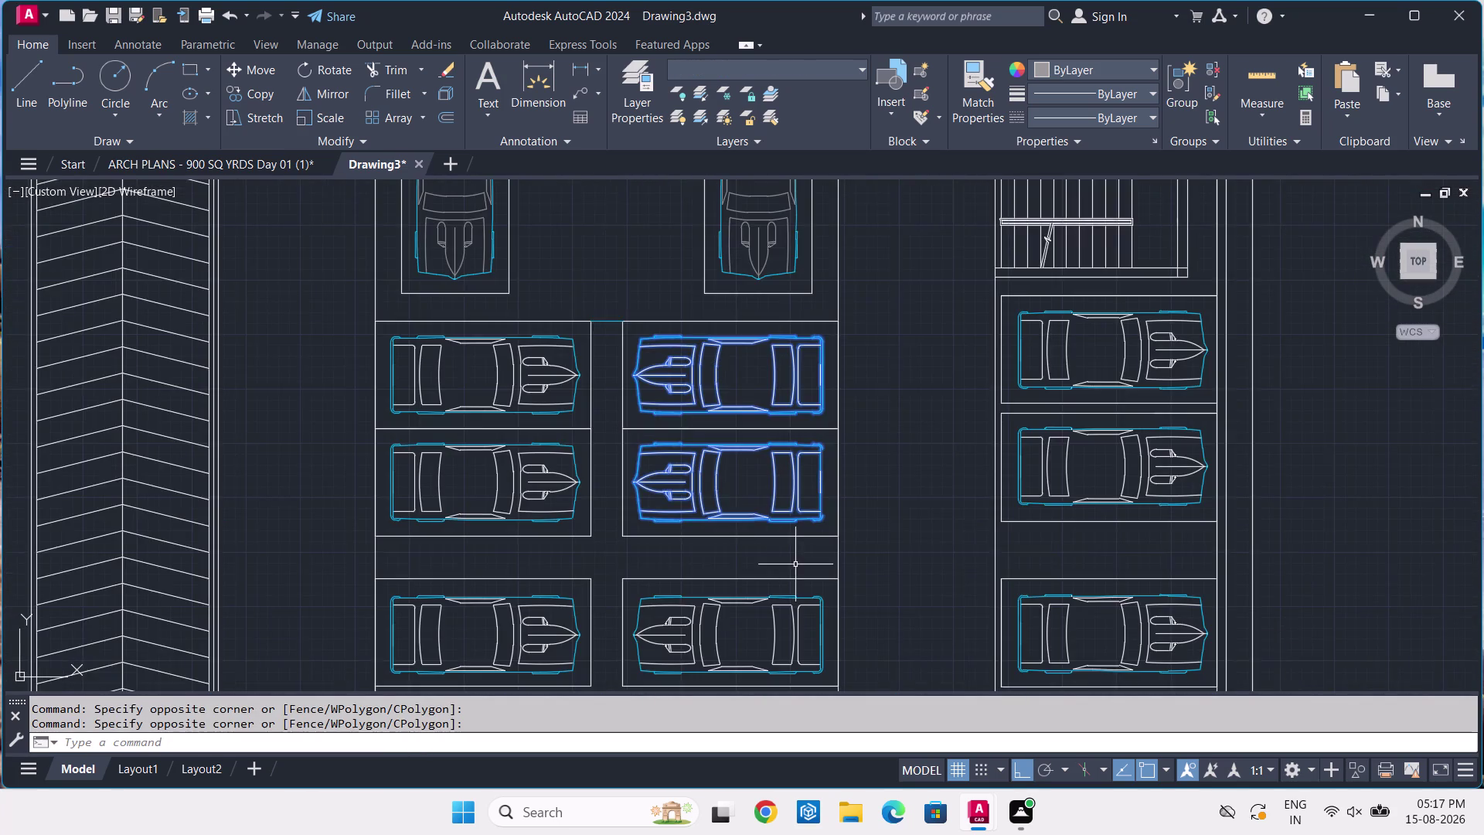
middle_drag(795, 564, 870, 328)
scroll(up, 3)
drag(924, 357, 926, 384)
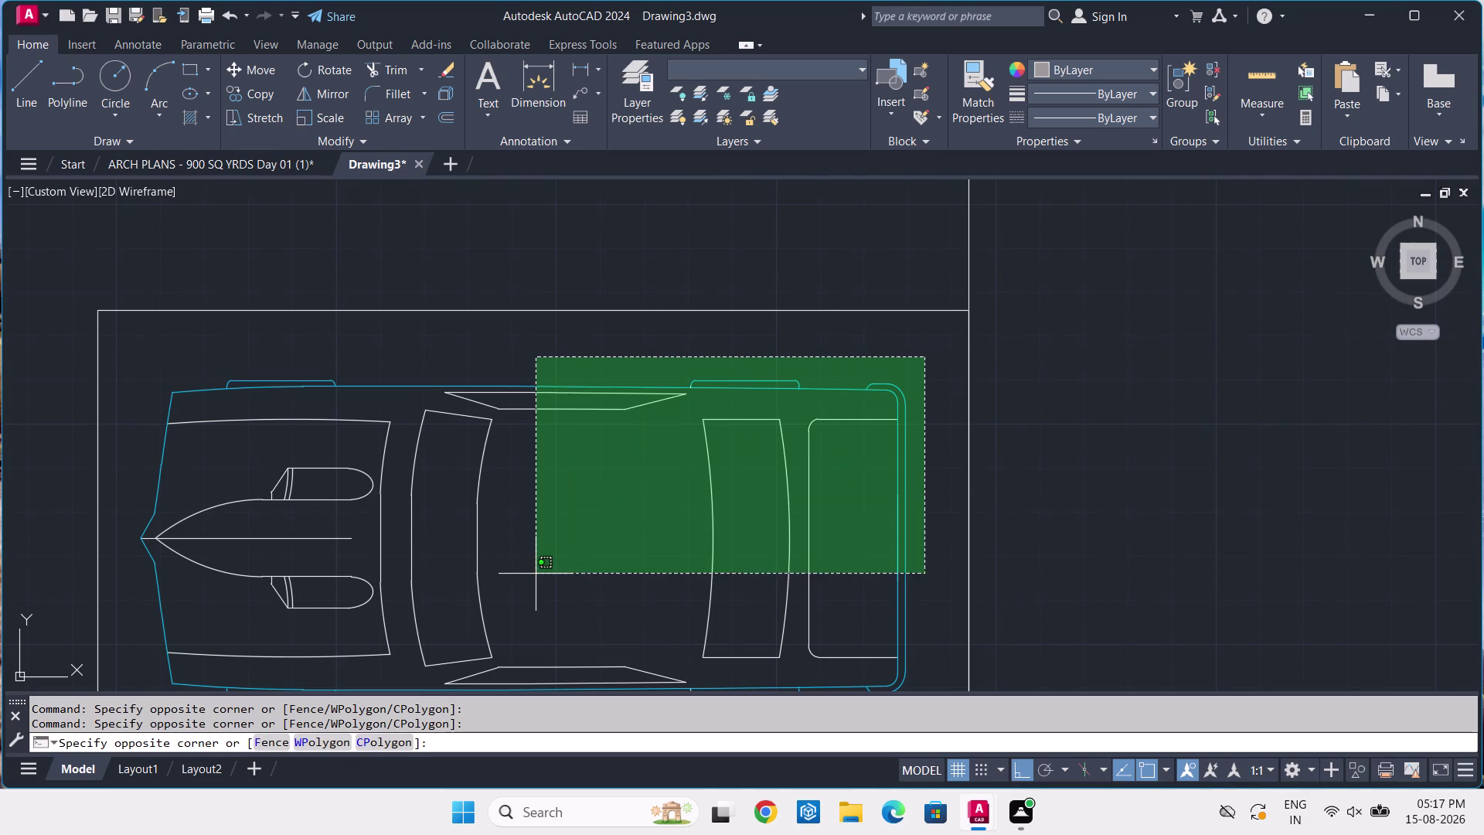
middle_drag(529, 569, 964, 331)
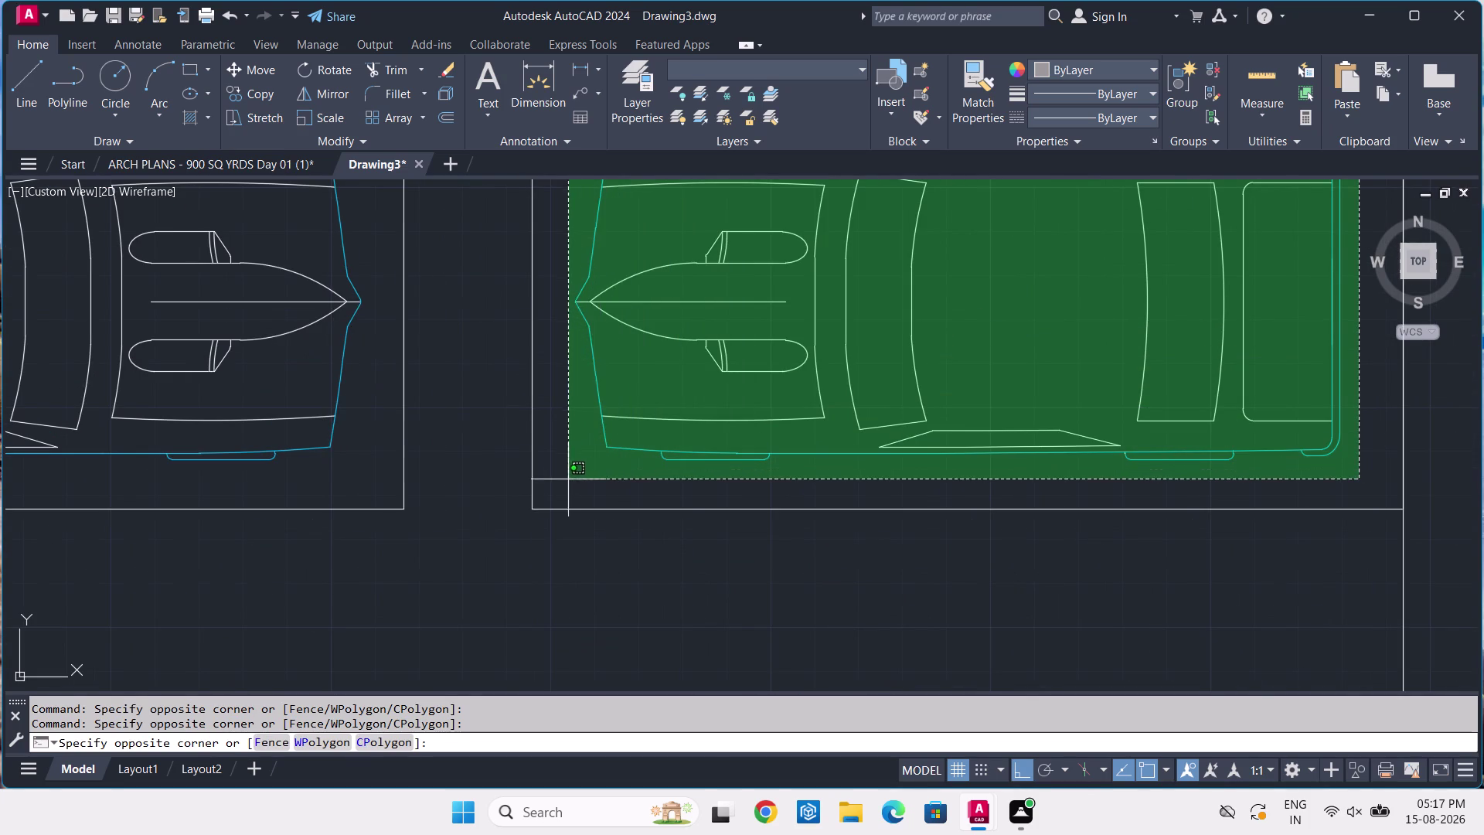
click(568, 479)
scroll(down, 3)
middle_drag(654, 444, 868, 489)
scroll(up, 3)
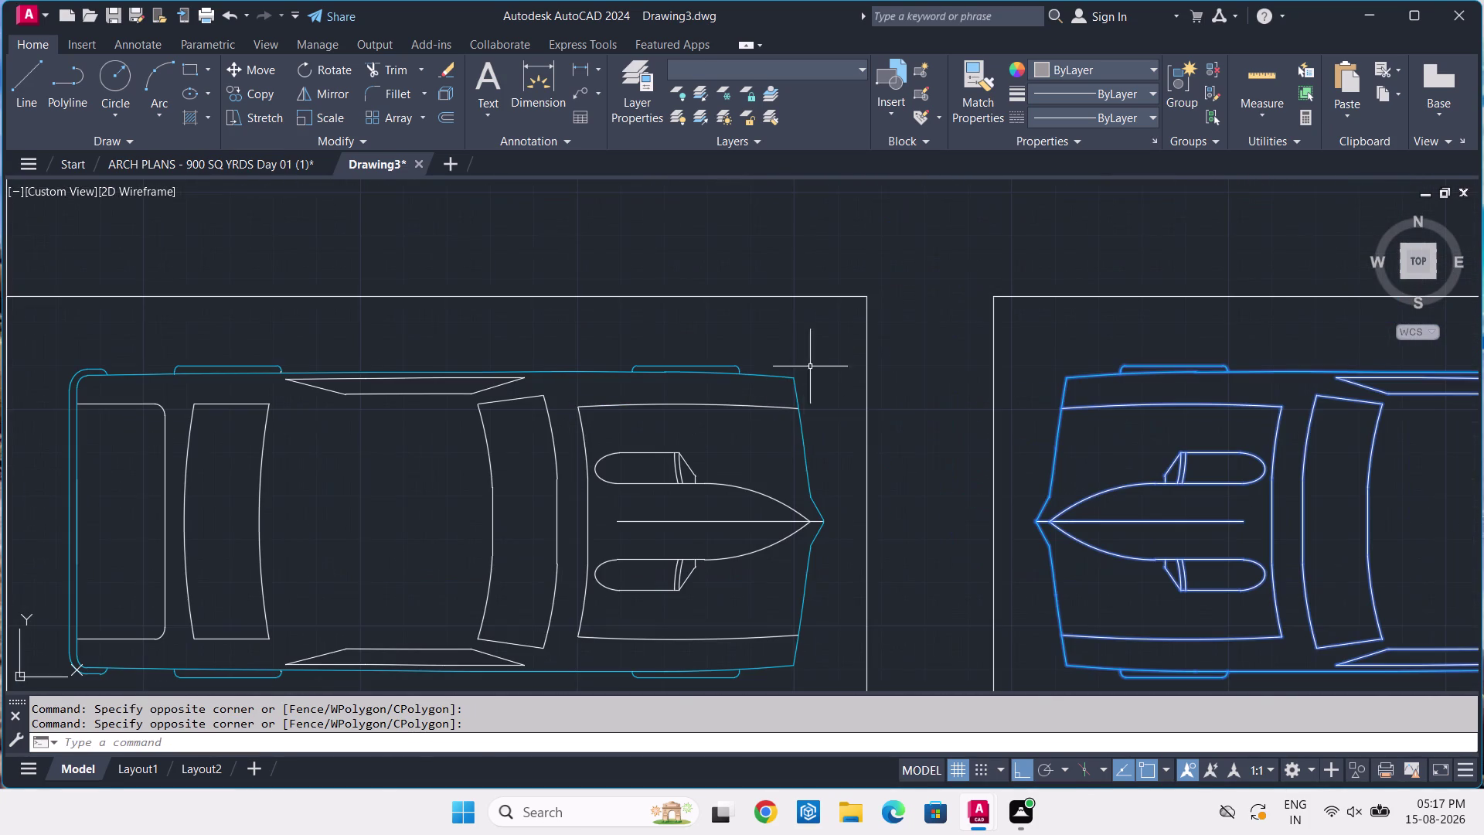
drag(837, 330, 828, 362)
Finish enclosing the whole car and erase its 464 objects from the bay.
middle_drag(645, 563, 877, 467)
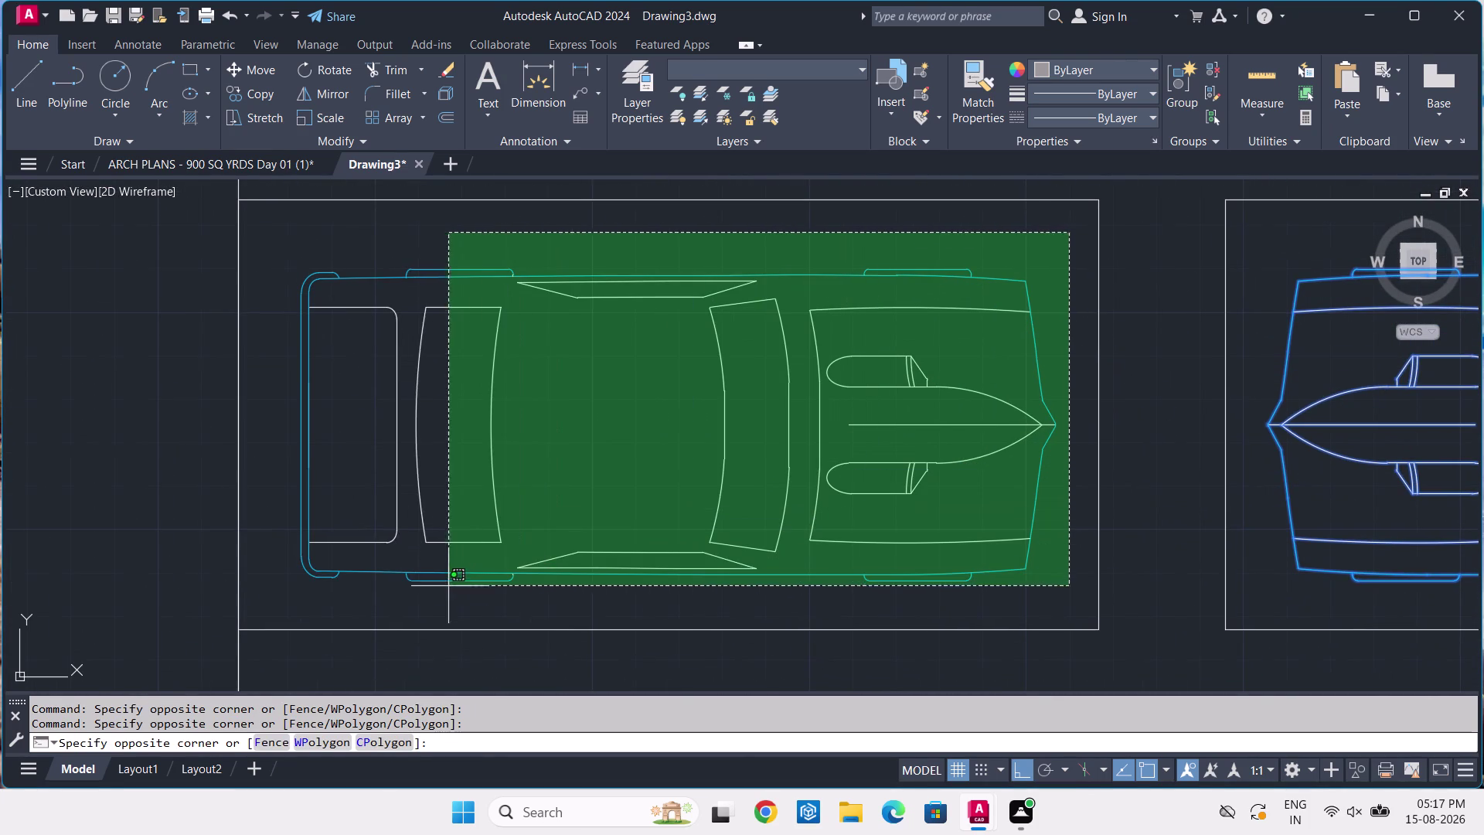
click(270, 599)
scroll(down, 3)
middle_drag(869, 380, 827, 481)
scroll(up, 3)
click(793, 290)
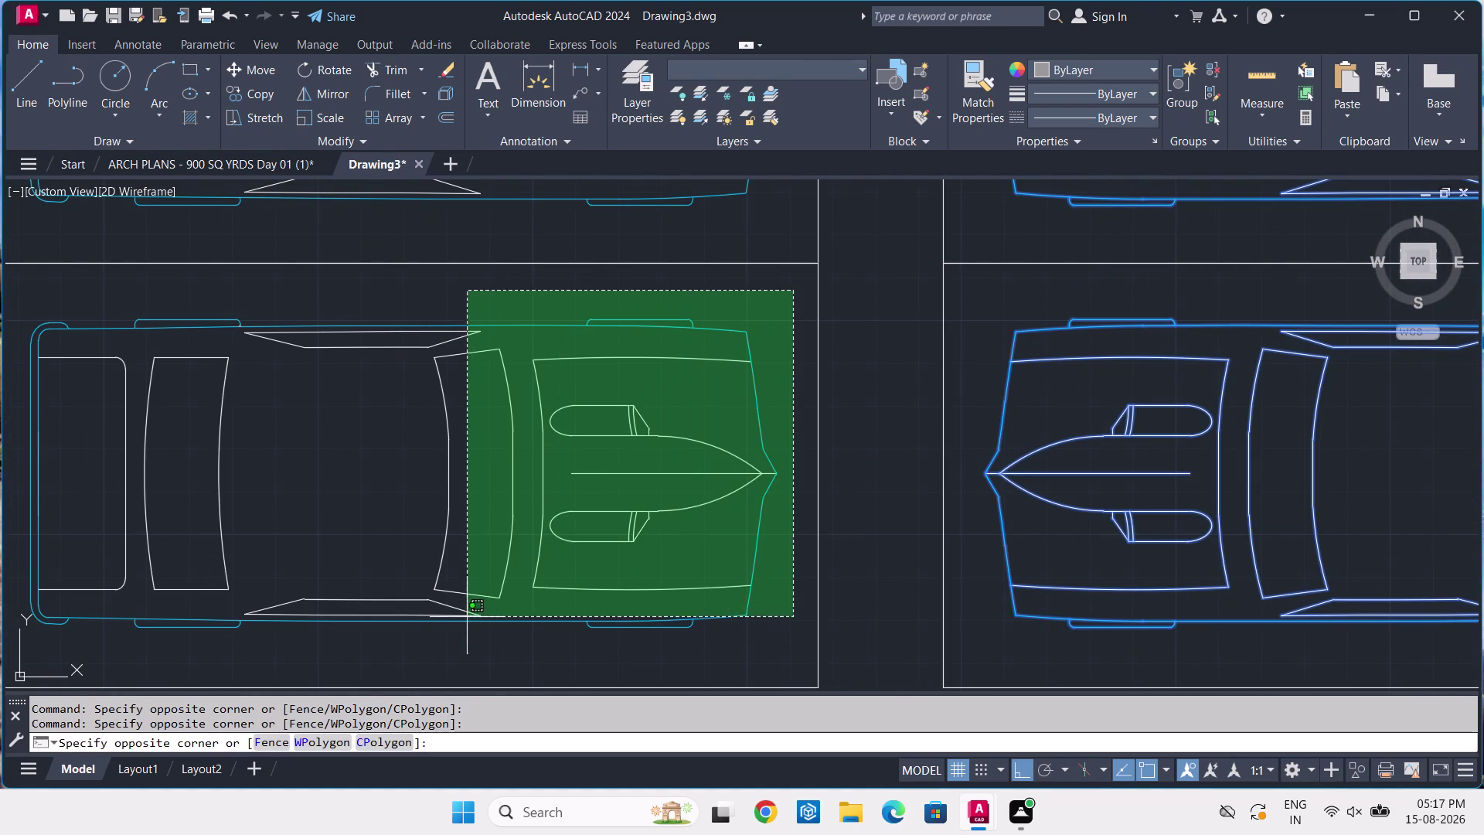
middle_drag(468, 609, 774, 557)
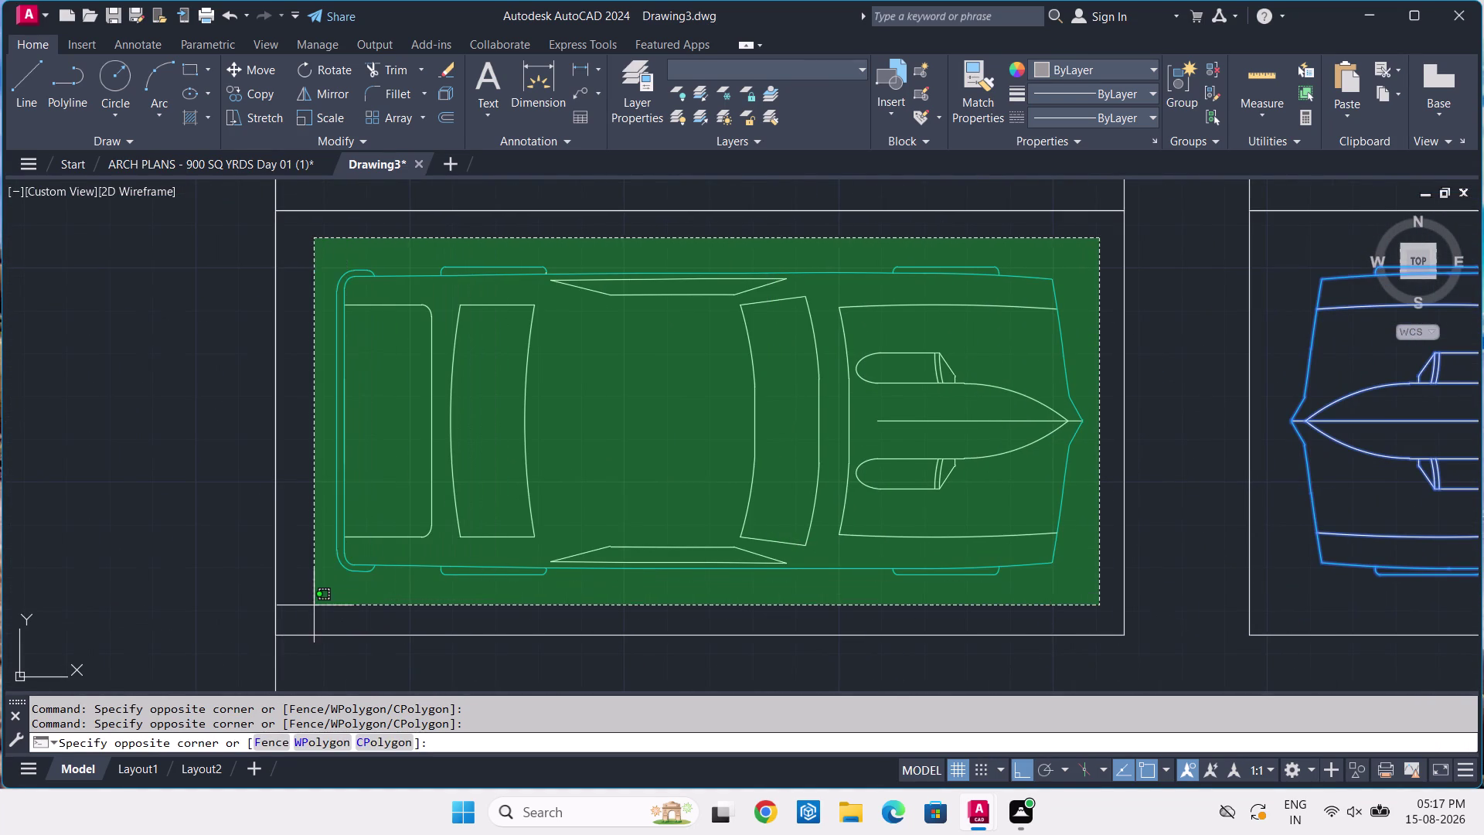
click(312, 605)
key(Delete)
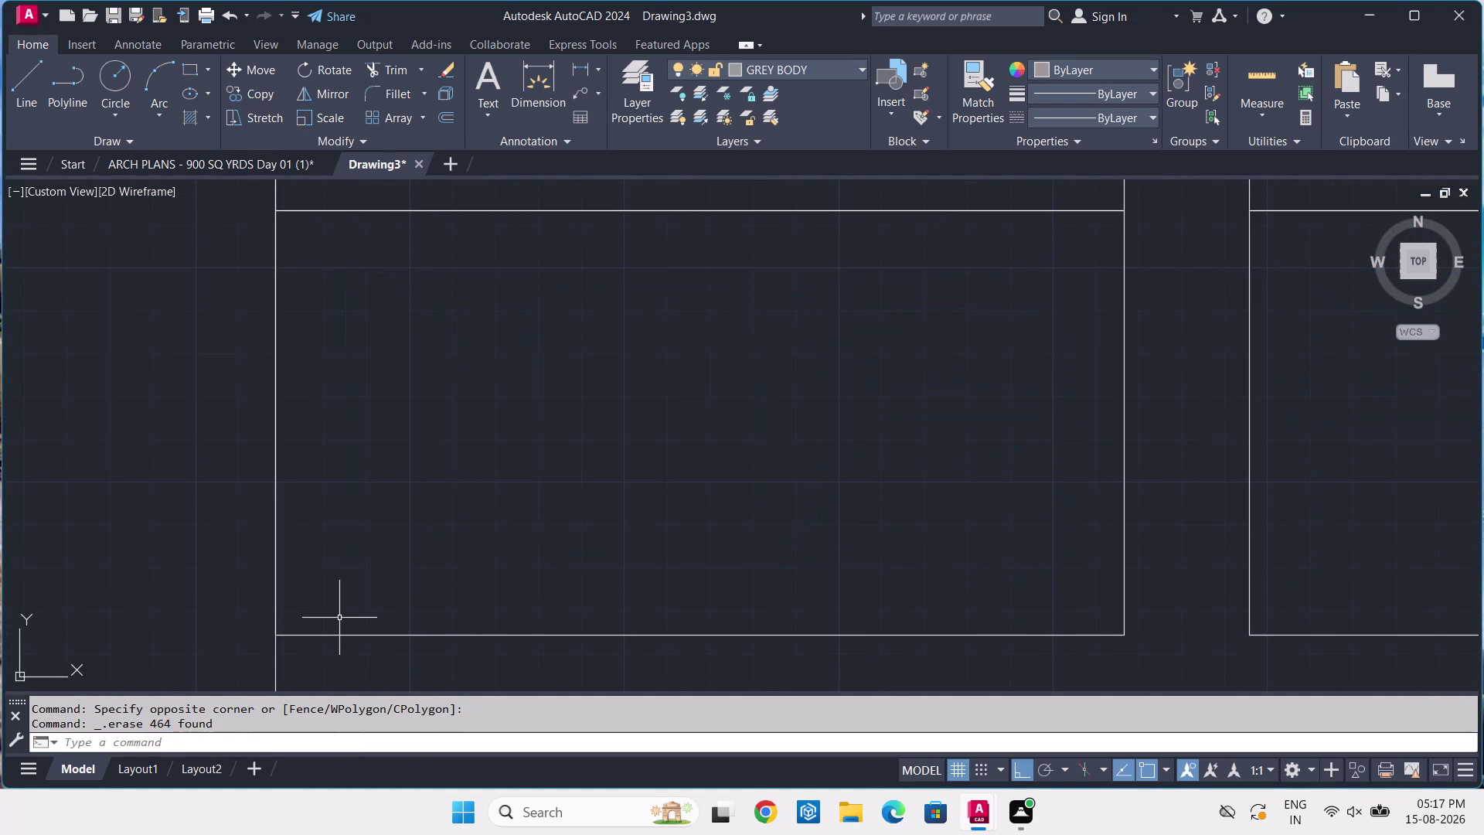
Window-select all of the neighbouring car's lines and recentre the view on it.
scroll(down, 3)
middle_drag(660, 379, 670, 548)
scroll(up, 3)
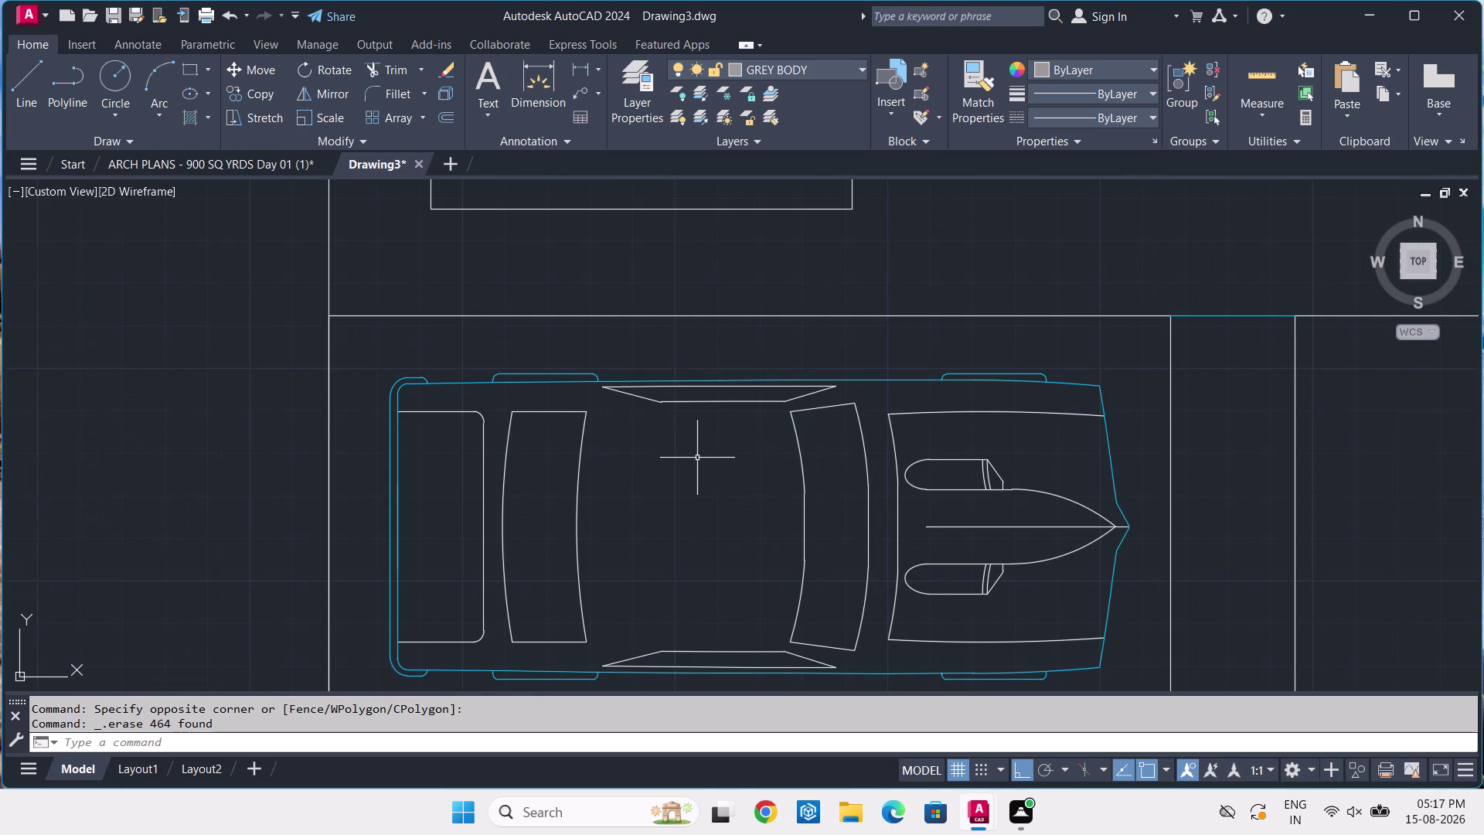
click(1091, 401)
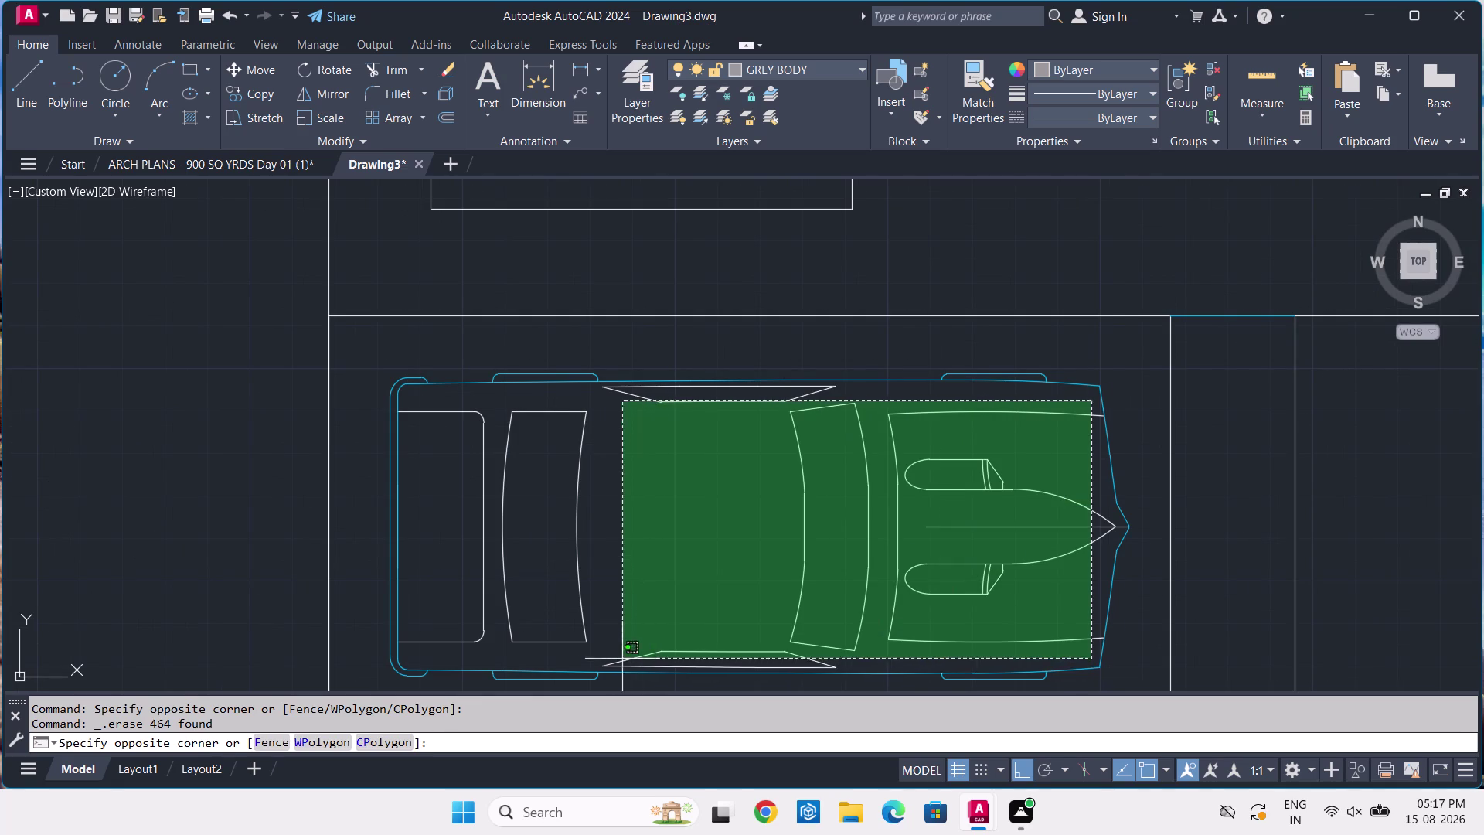
click(448, 660)
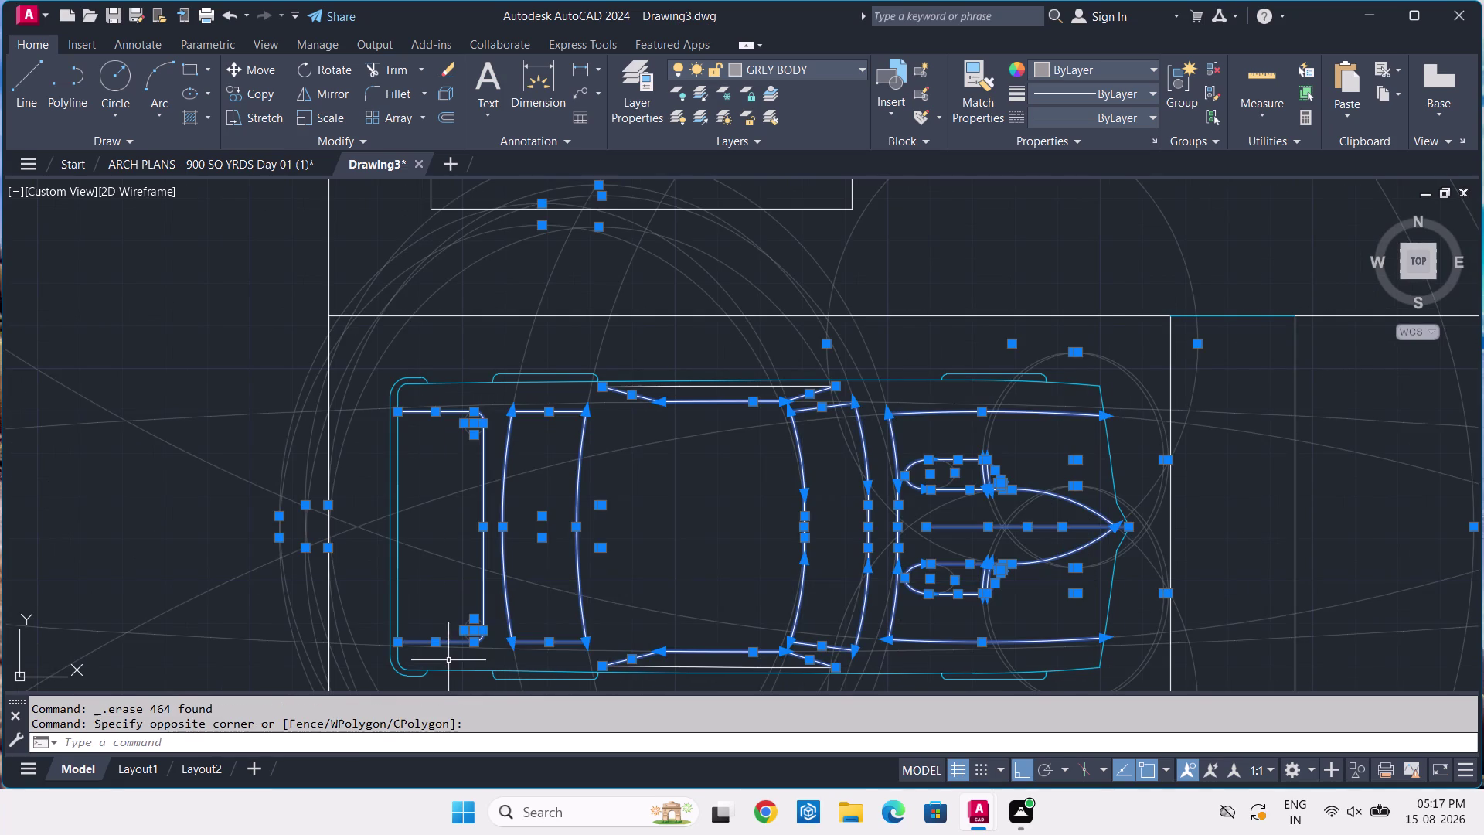
middle_drag(691, 635, 713, 570)
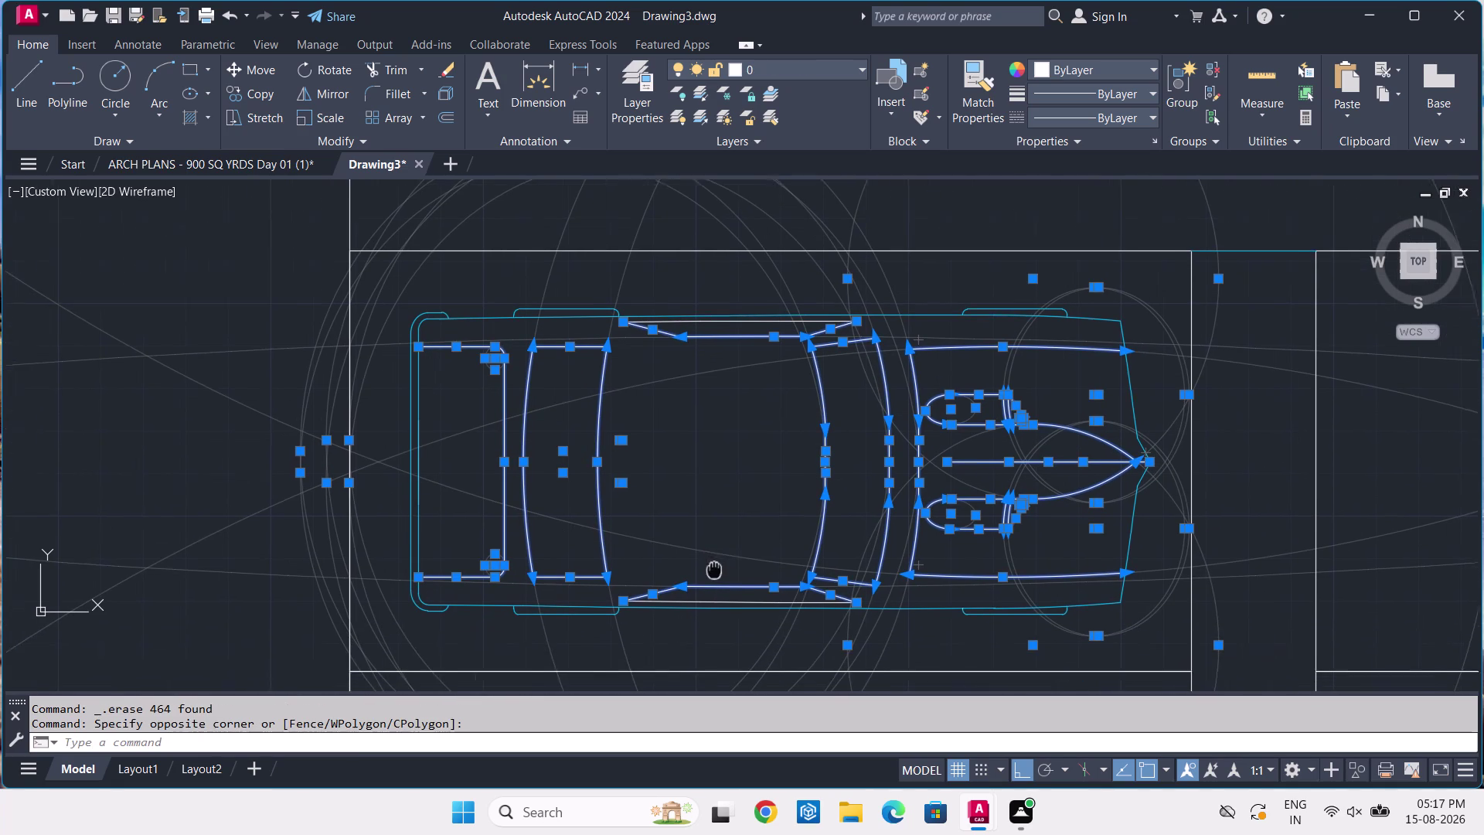
middle_drag(713, 570, 718, 562)
Move the car's inner body lines to the GREY BODY layer, then window-select the whole car.
click(747, 593)
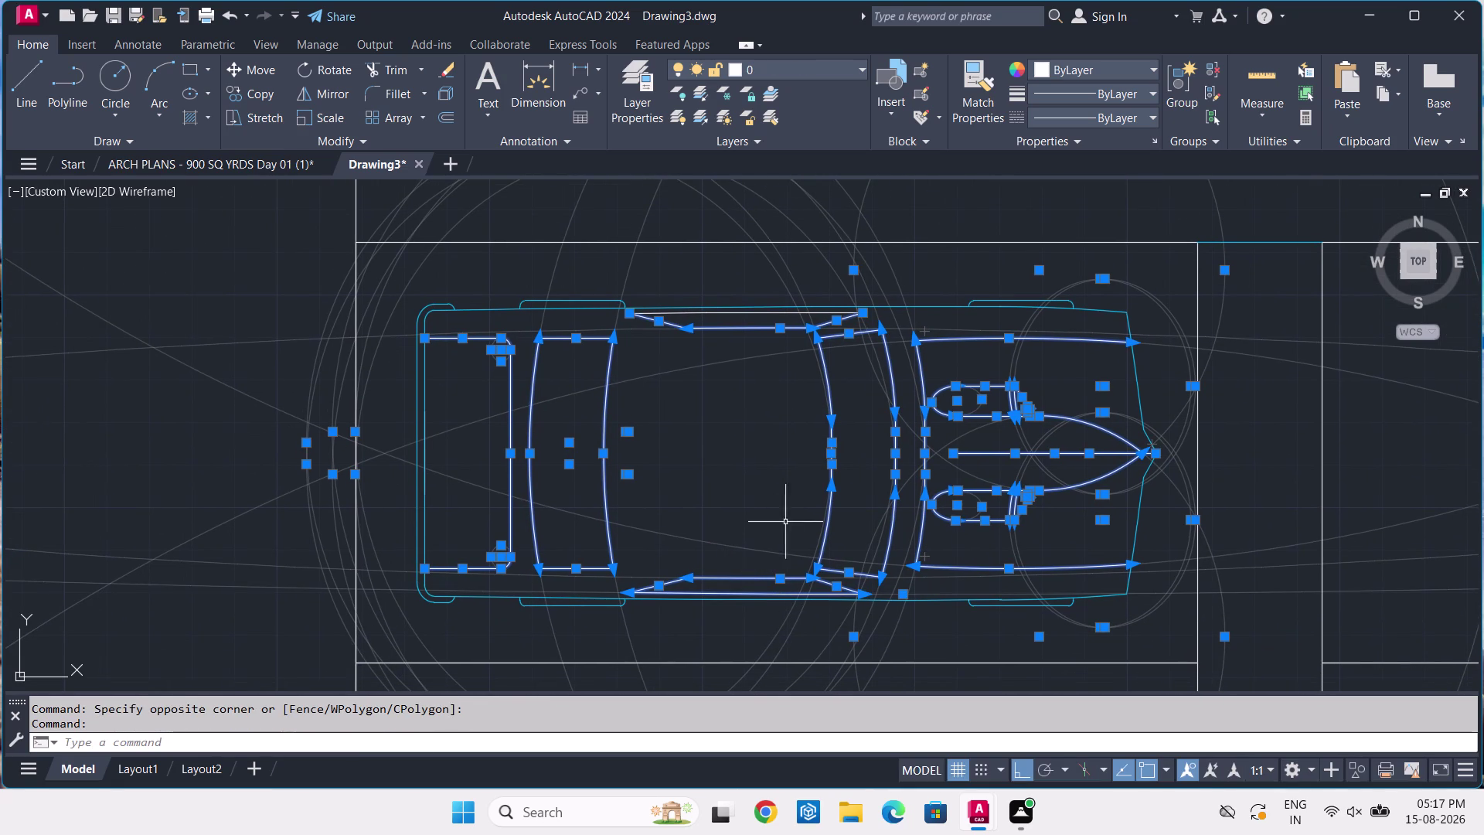
click(758, 313)
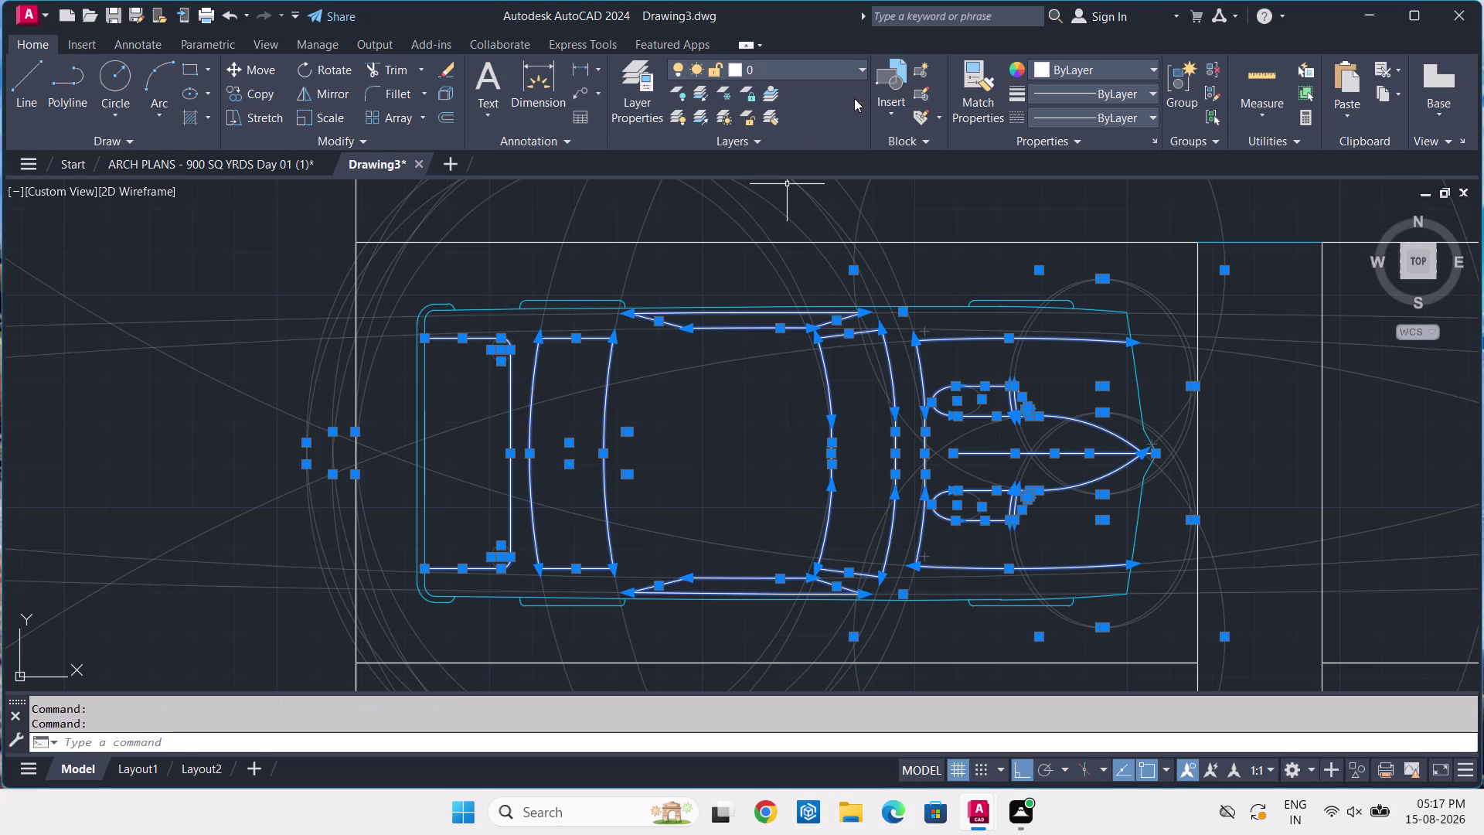
click(805, 78)
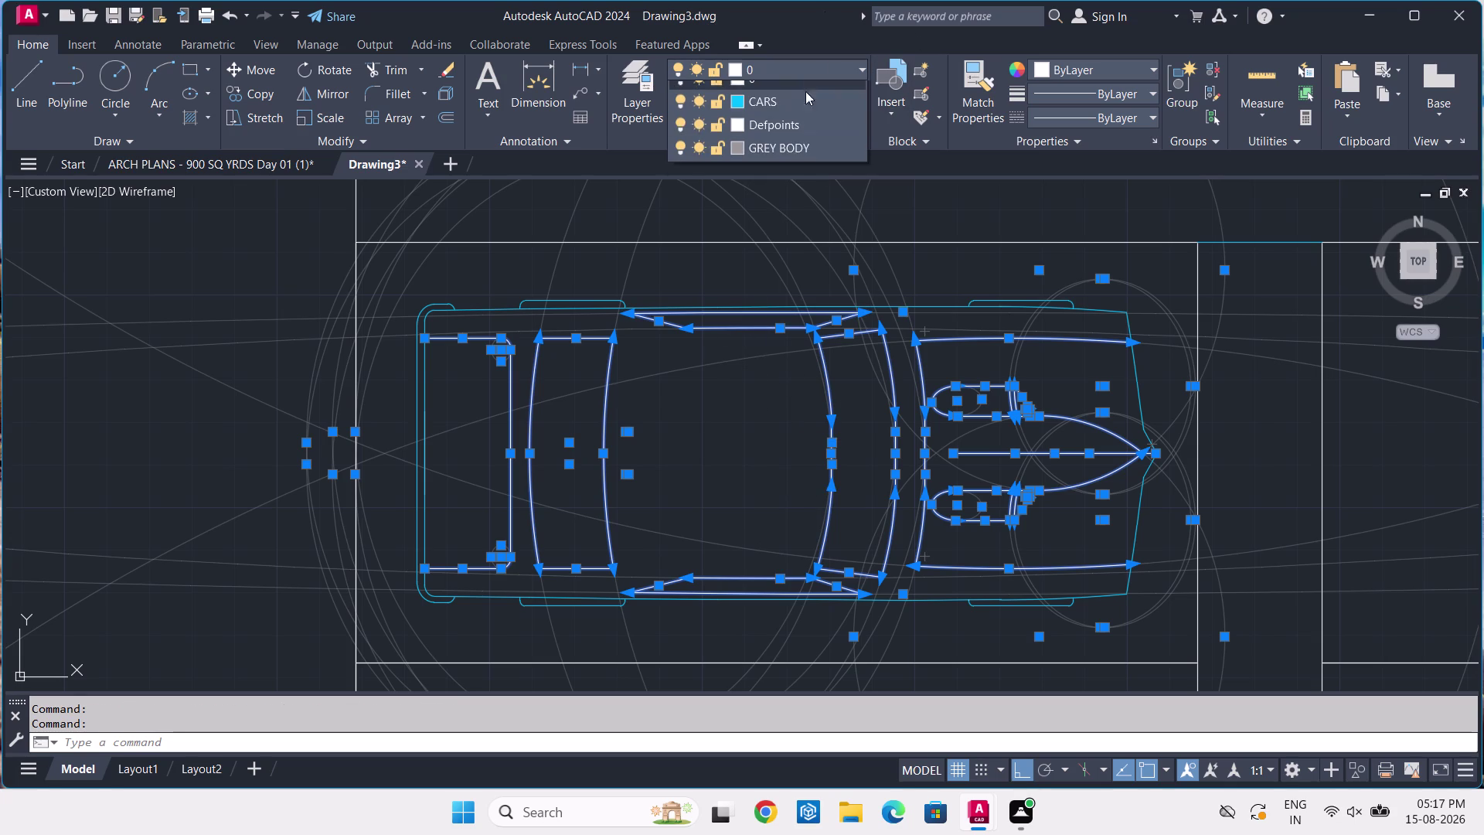
click(790, 159)
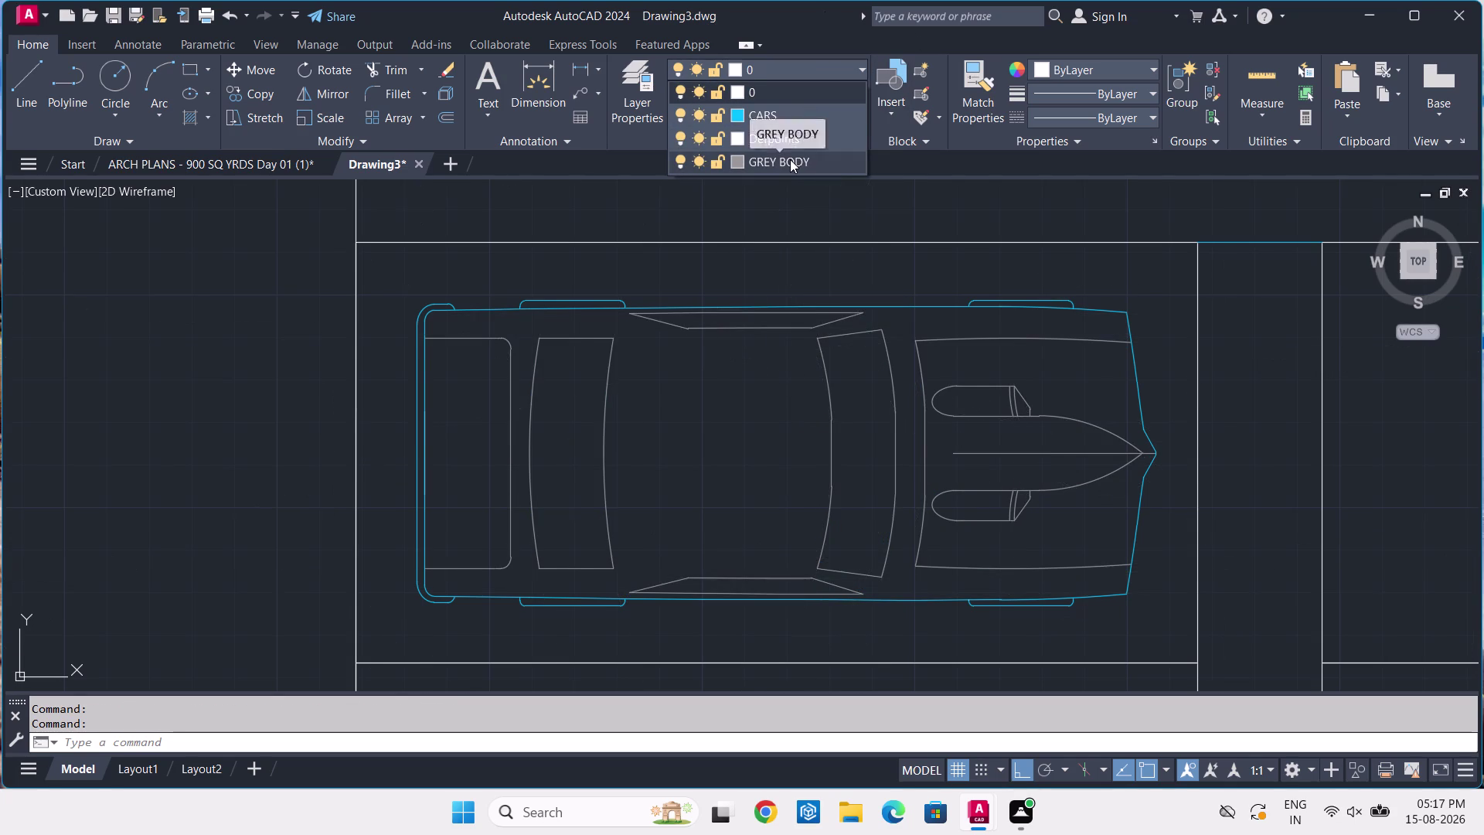
key(Escape)
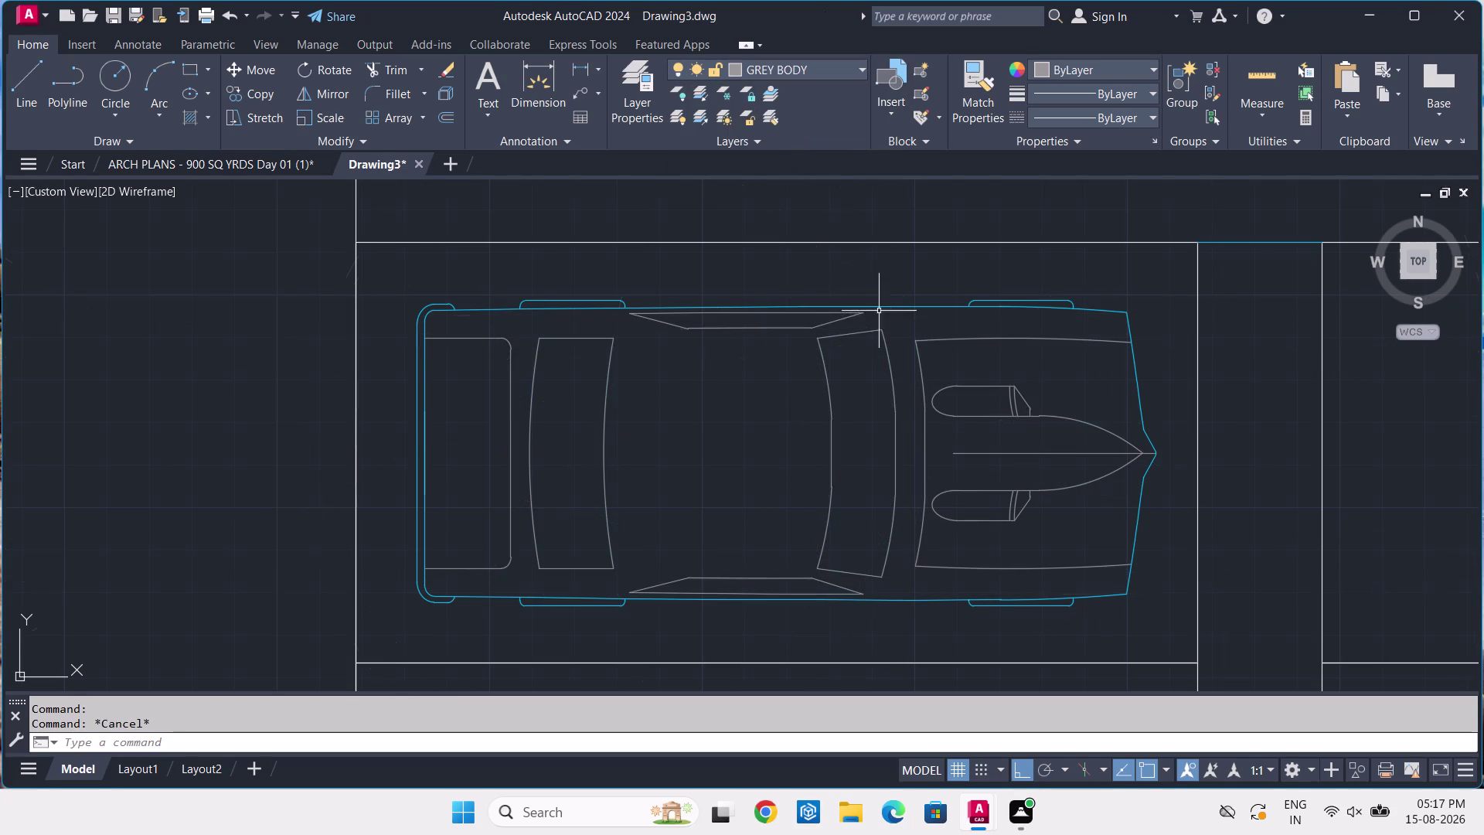
click(1173, 277)
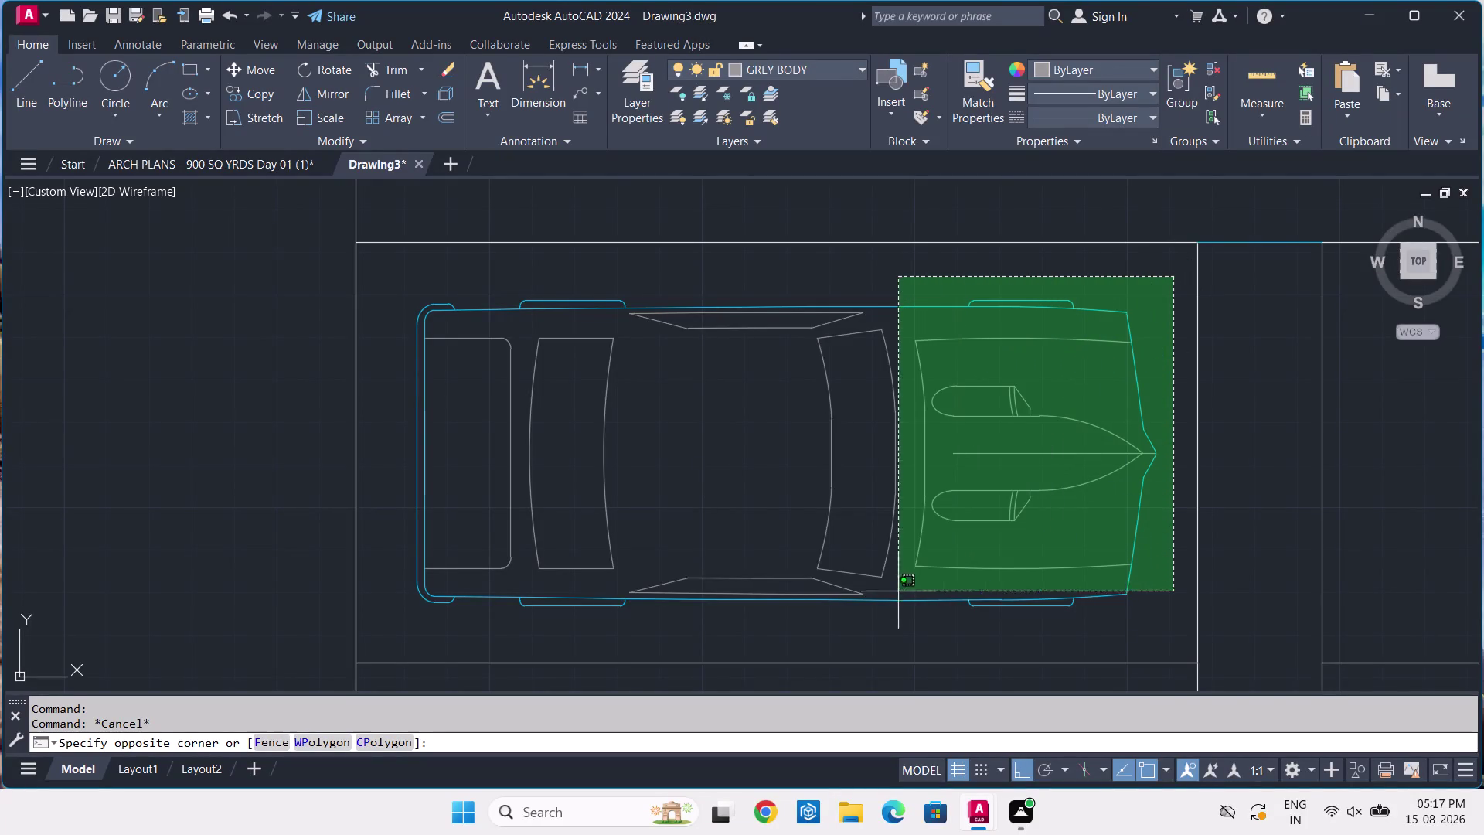
click(410, 630)
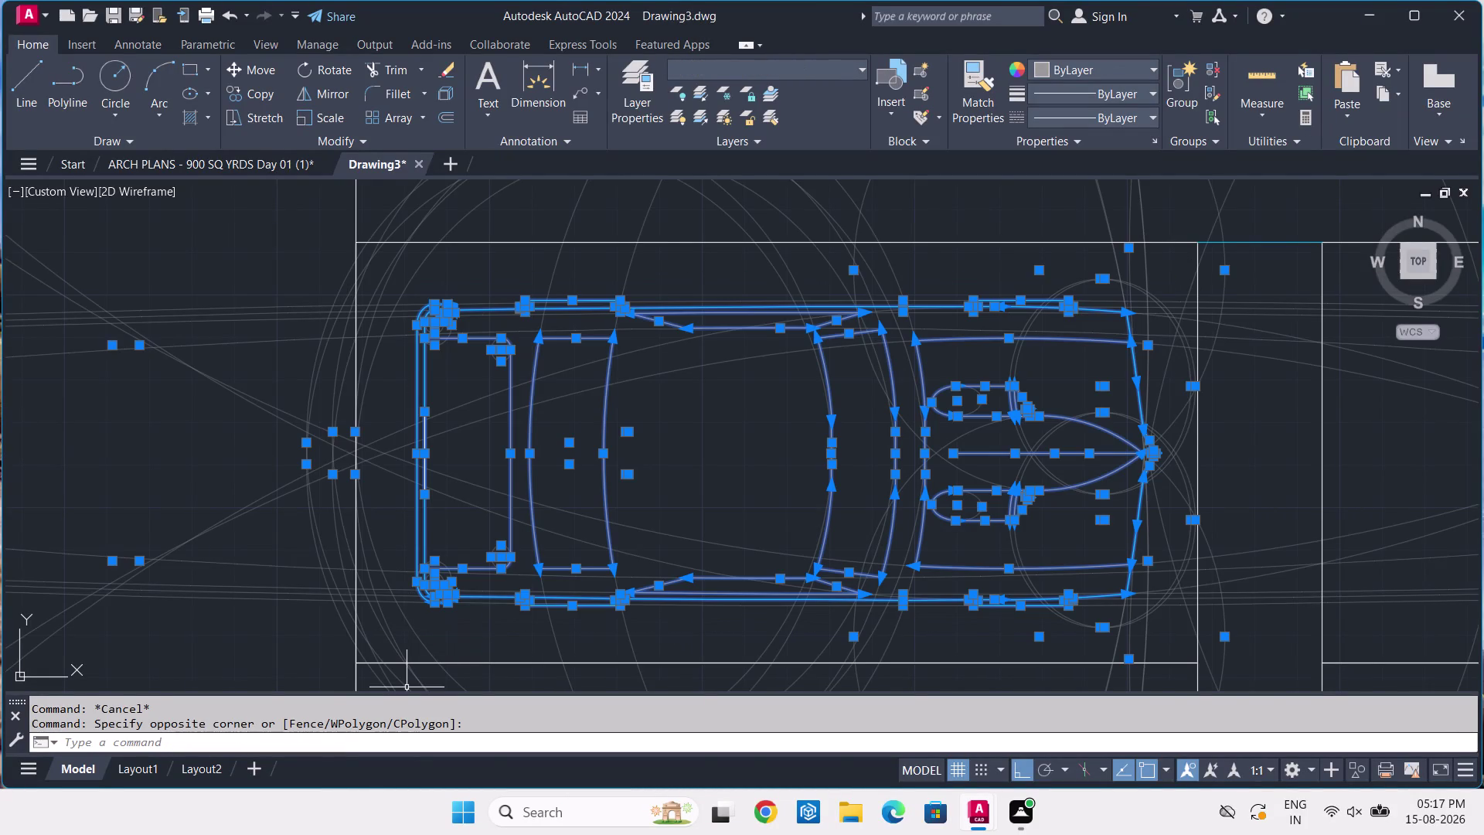
Start copying the 93-object car with CO and pick its base point.
text(CO)
key(space)
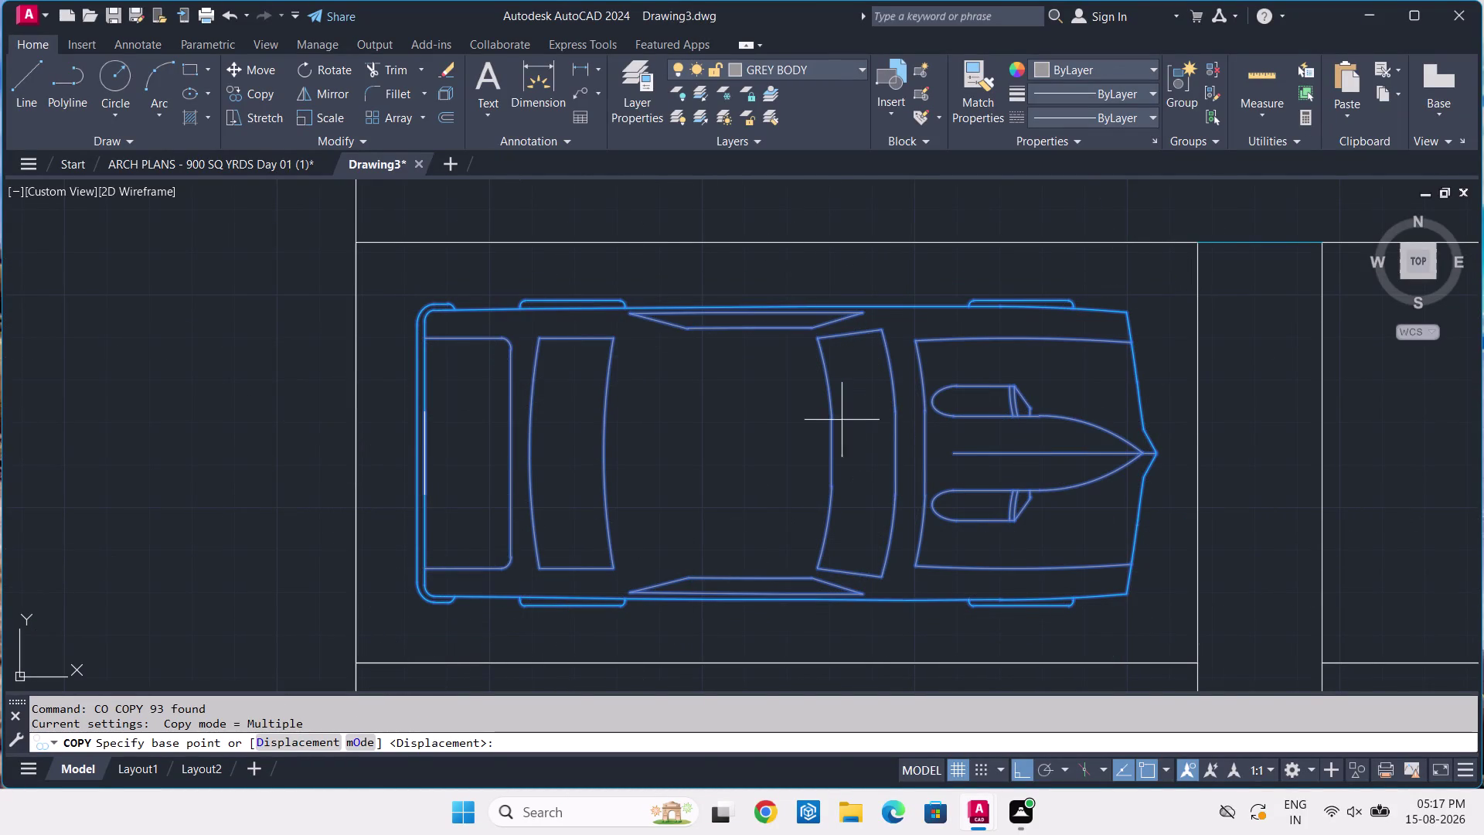
click(788, 412)
scroll(down, 3)
middle_drag(806, 541, 849, 363)
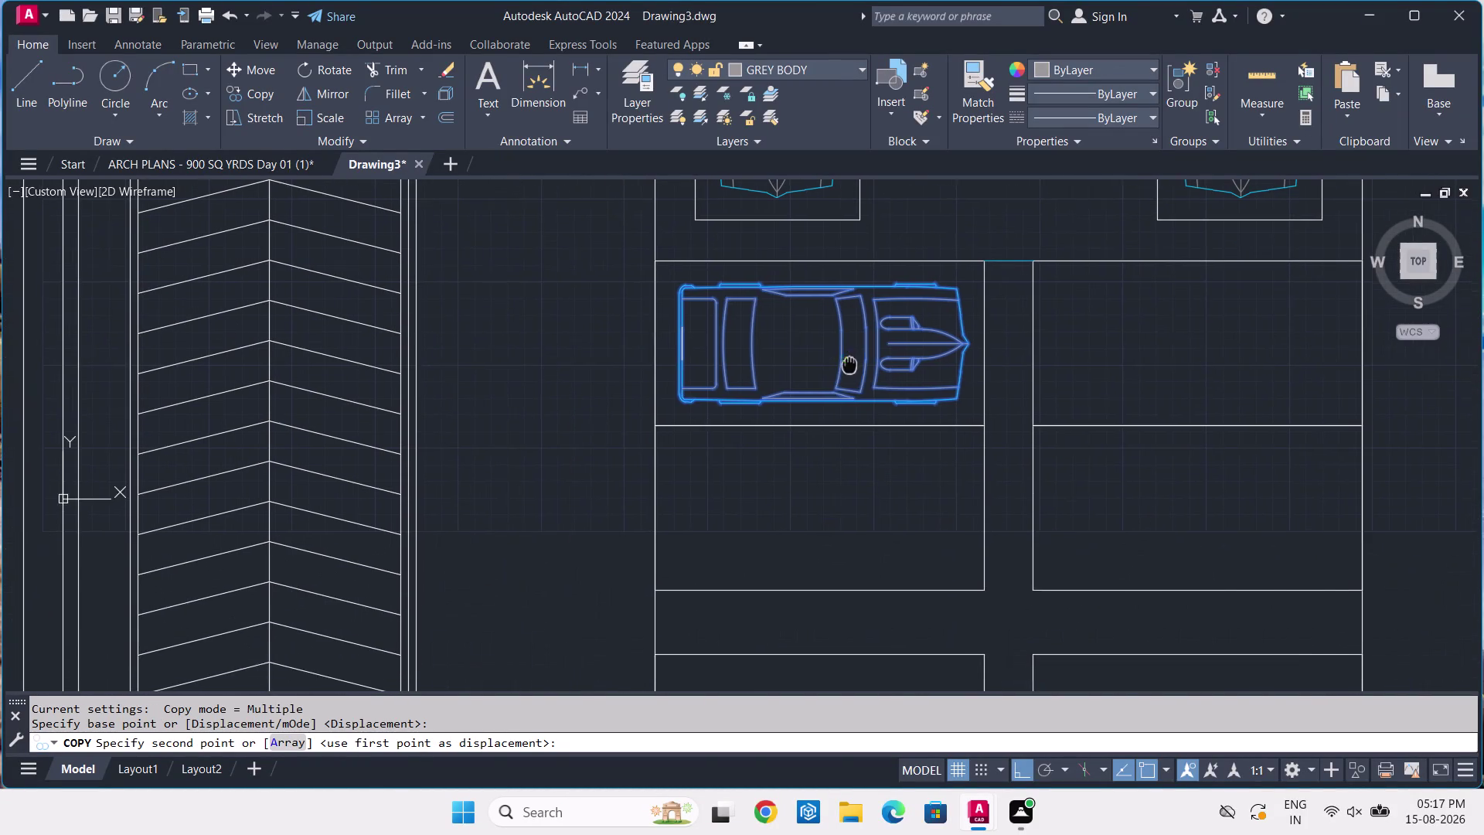
middle_drag(839, 476, 893, 340)
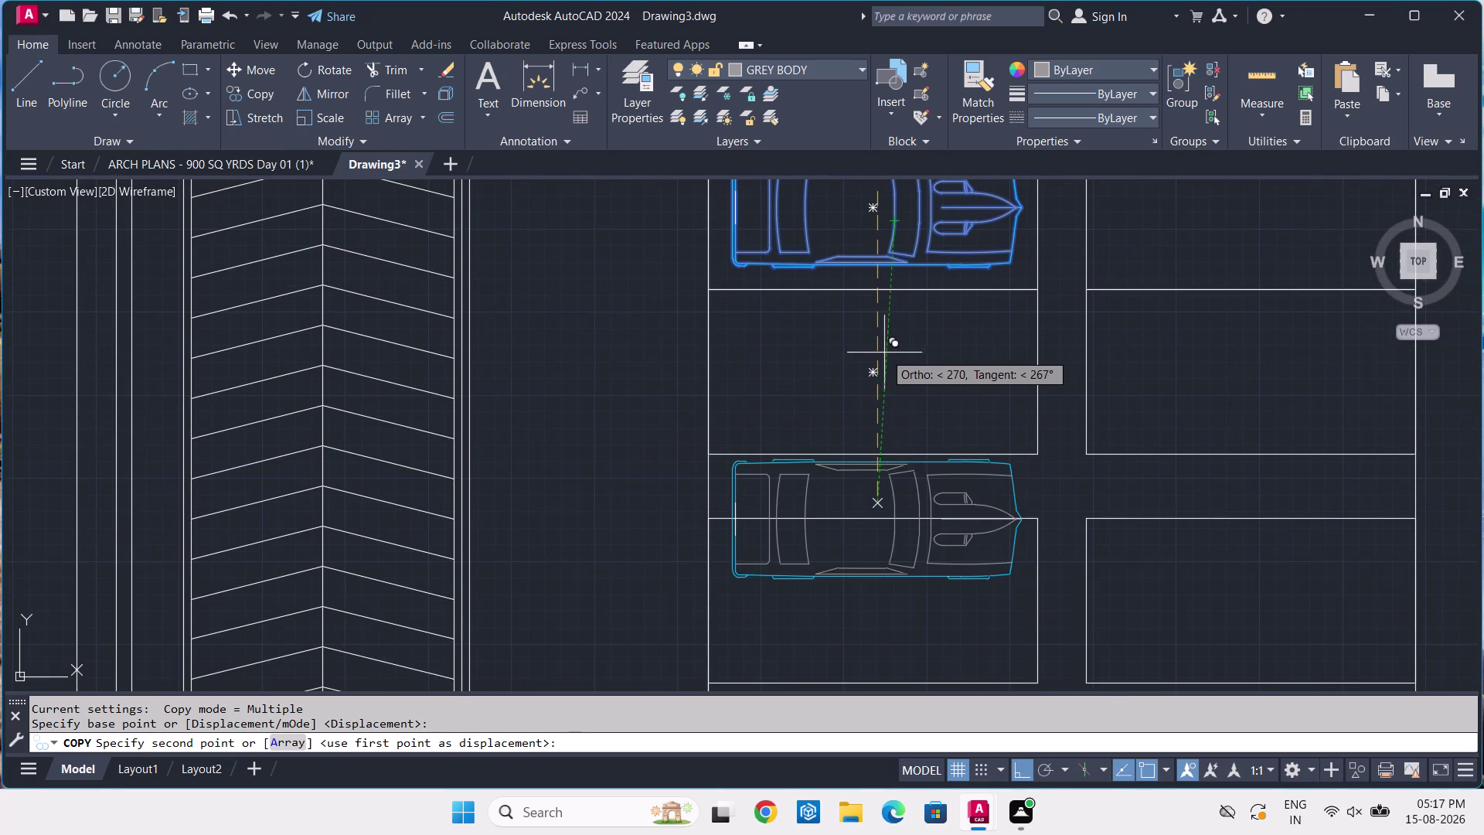
scroll(up, 3)
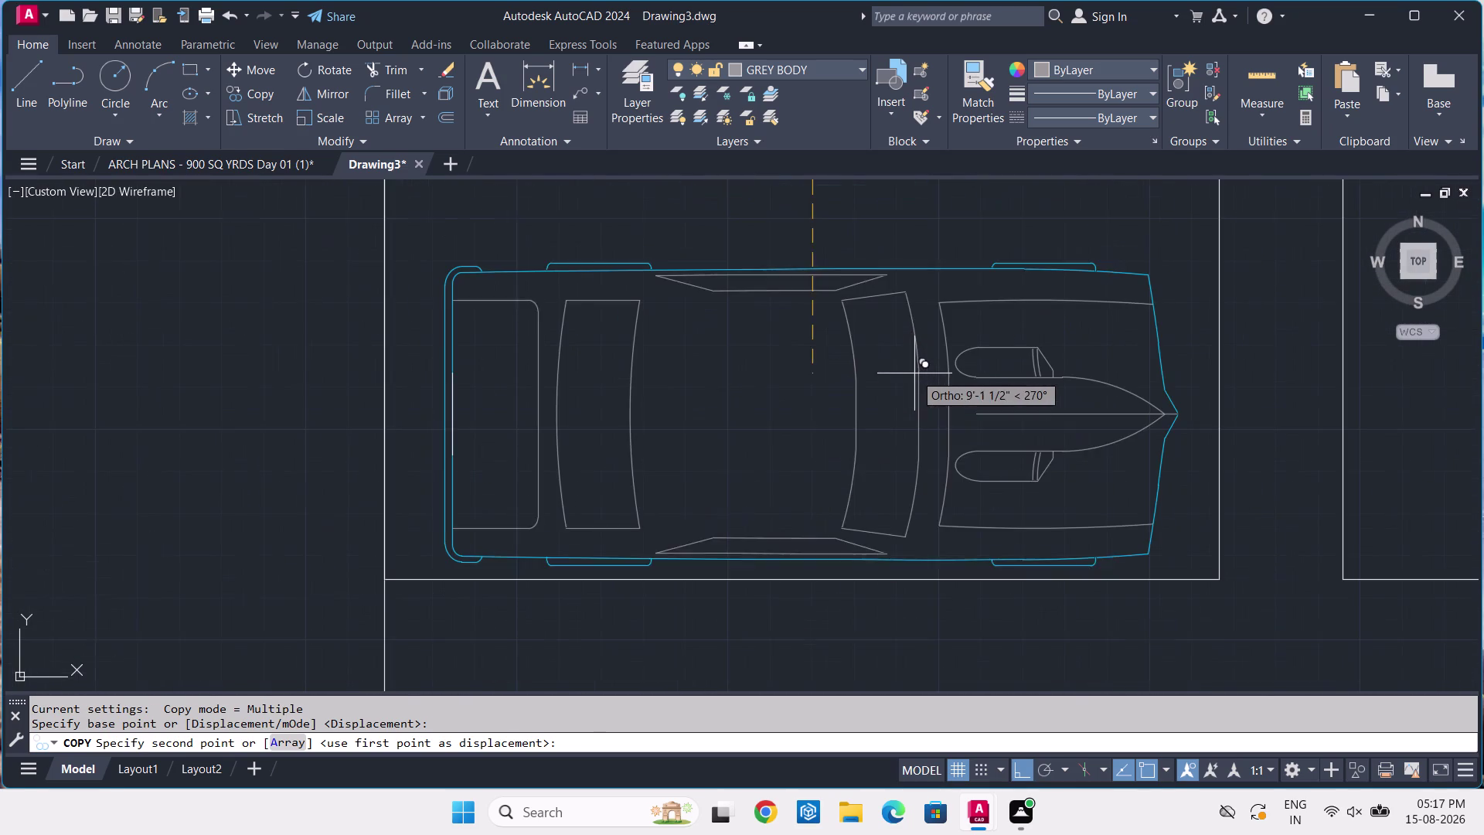
middle_drag(903, 334, 904, 403)
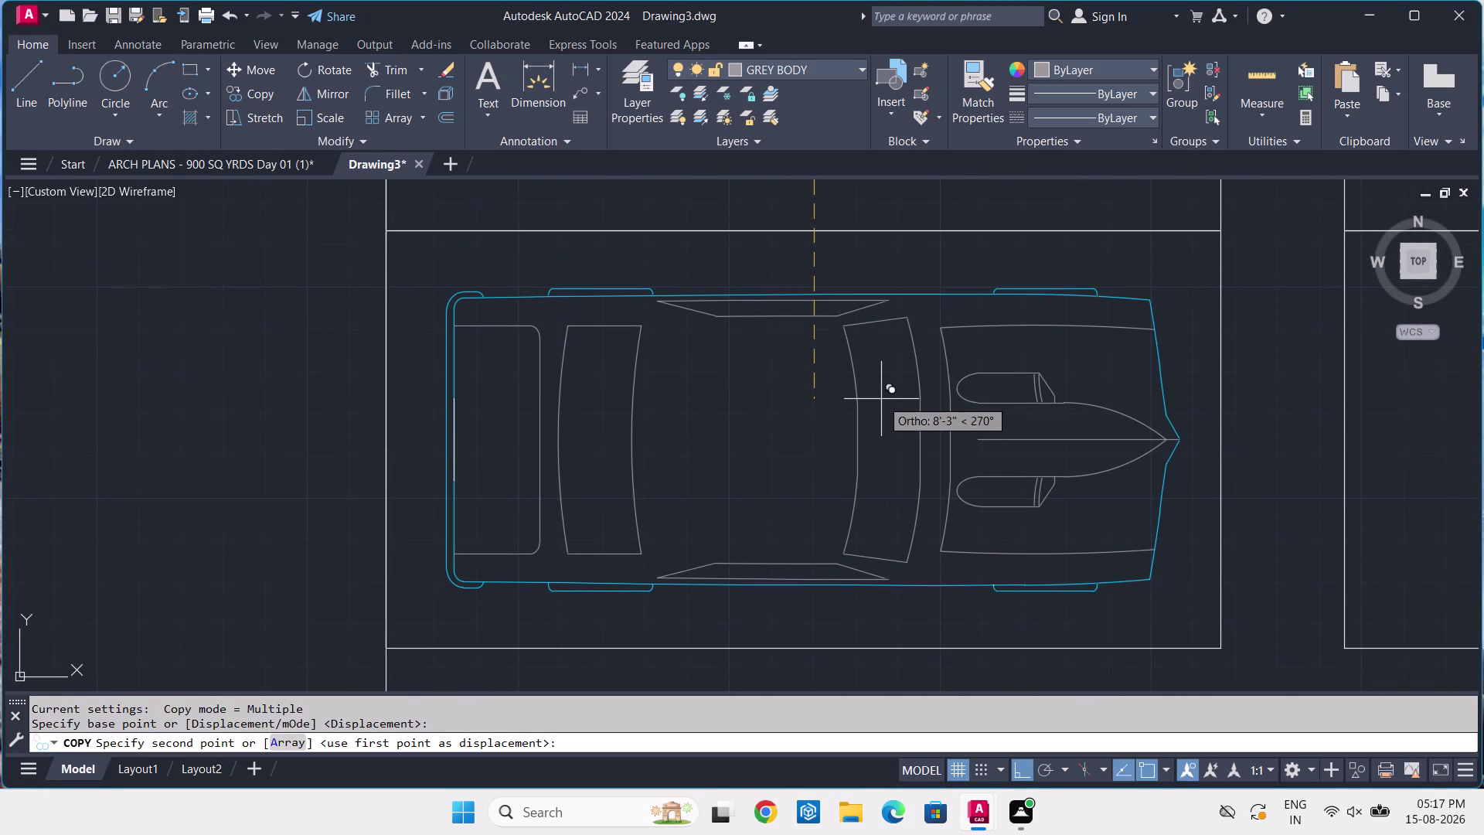
Place the car copy in the bay directly below and end the command.
click(881, 398)
scroll(down, 3)
scroll(up, 3)
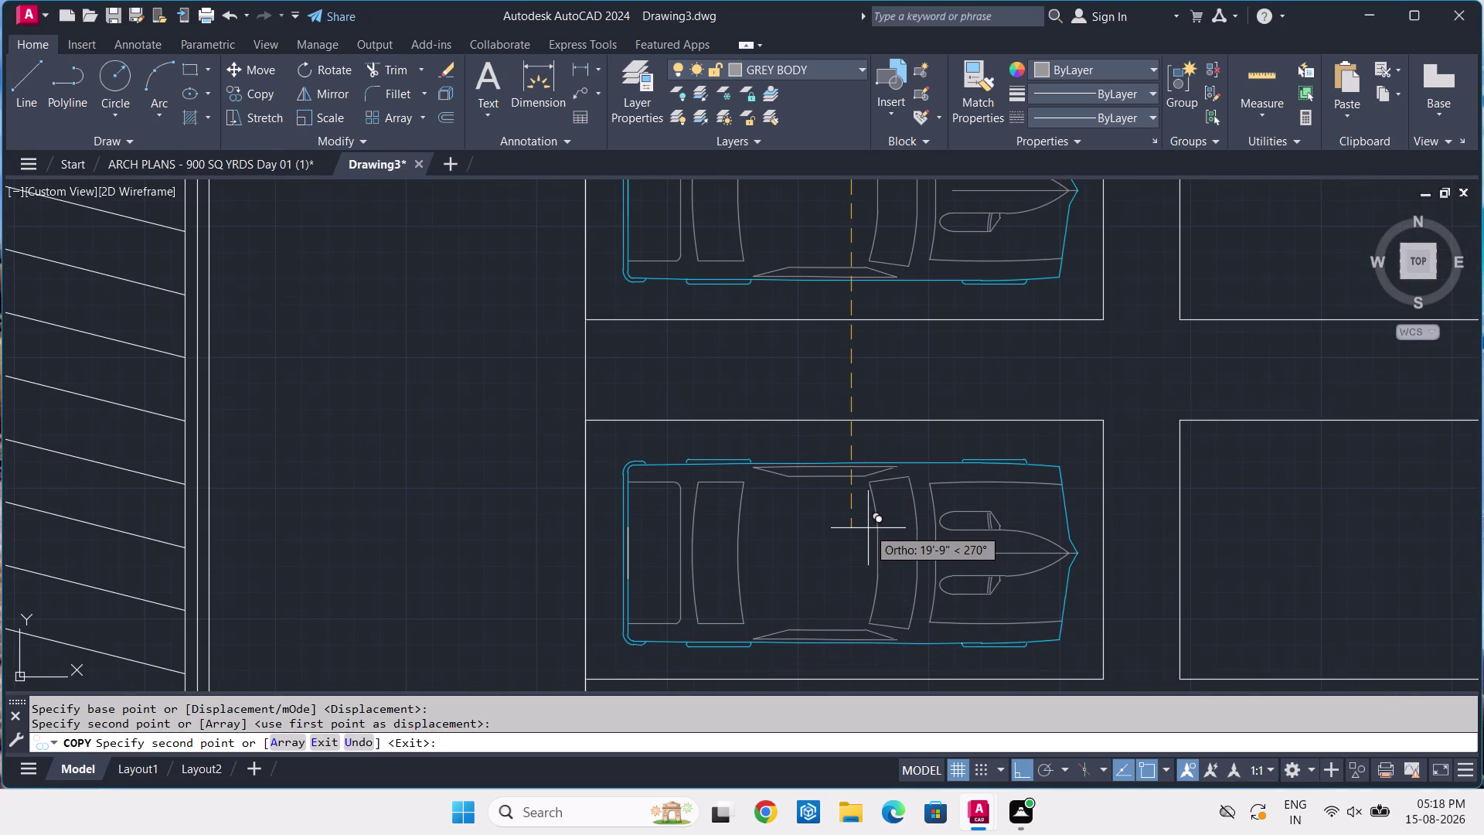
click(868, 522)
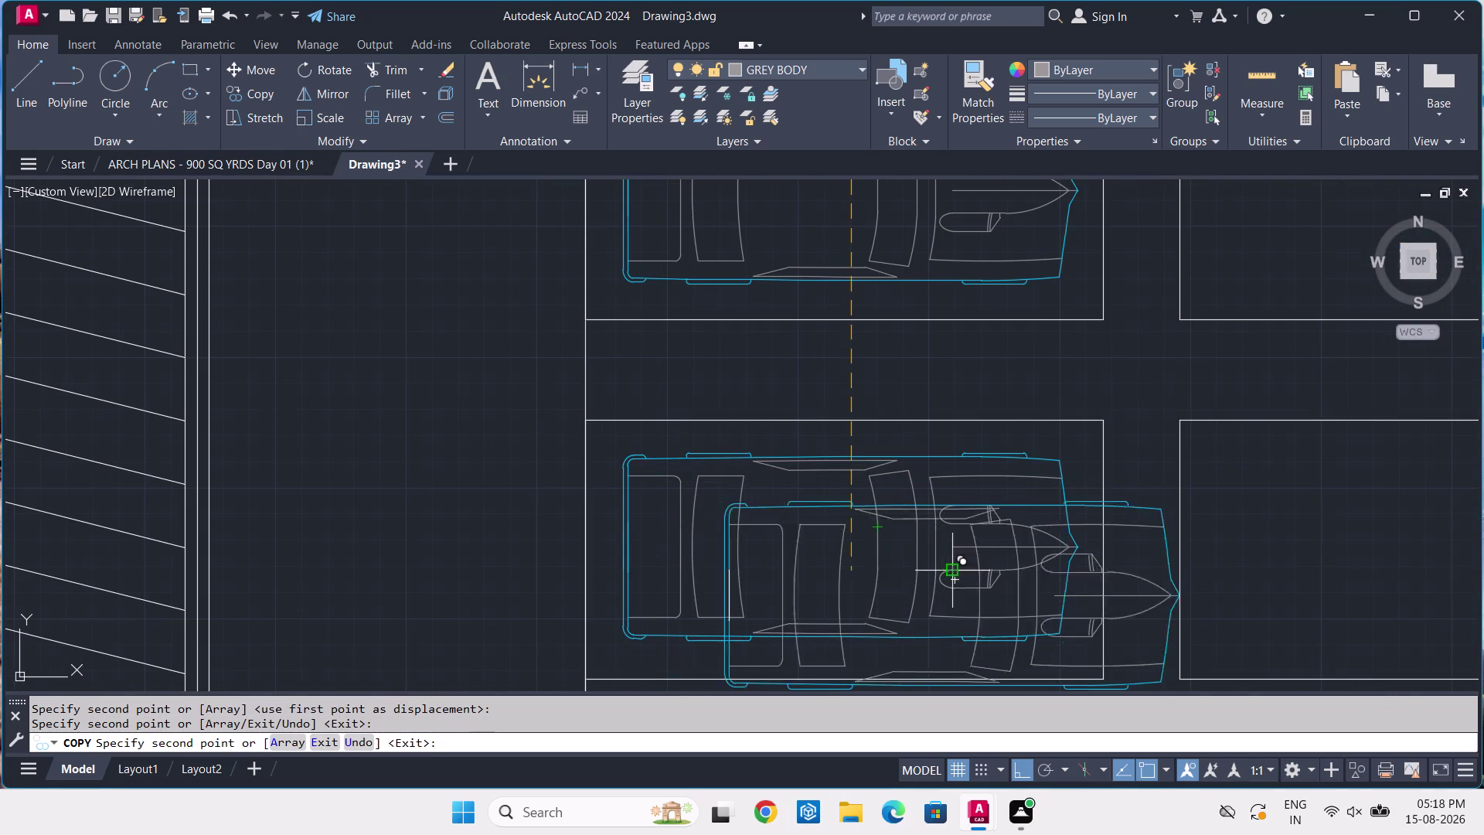
key(Escape)
scroll(down, 3)
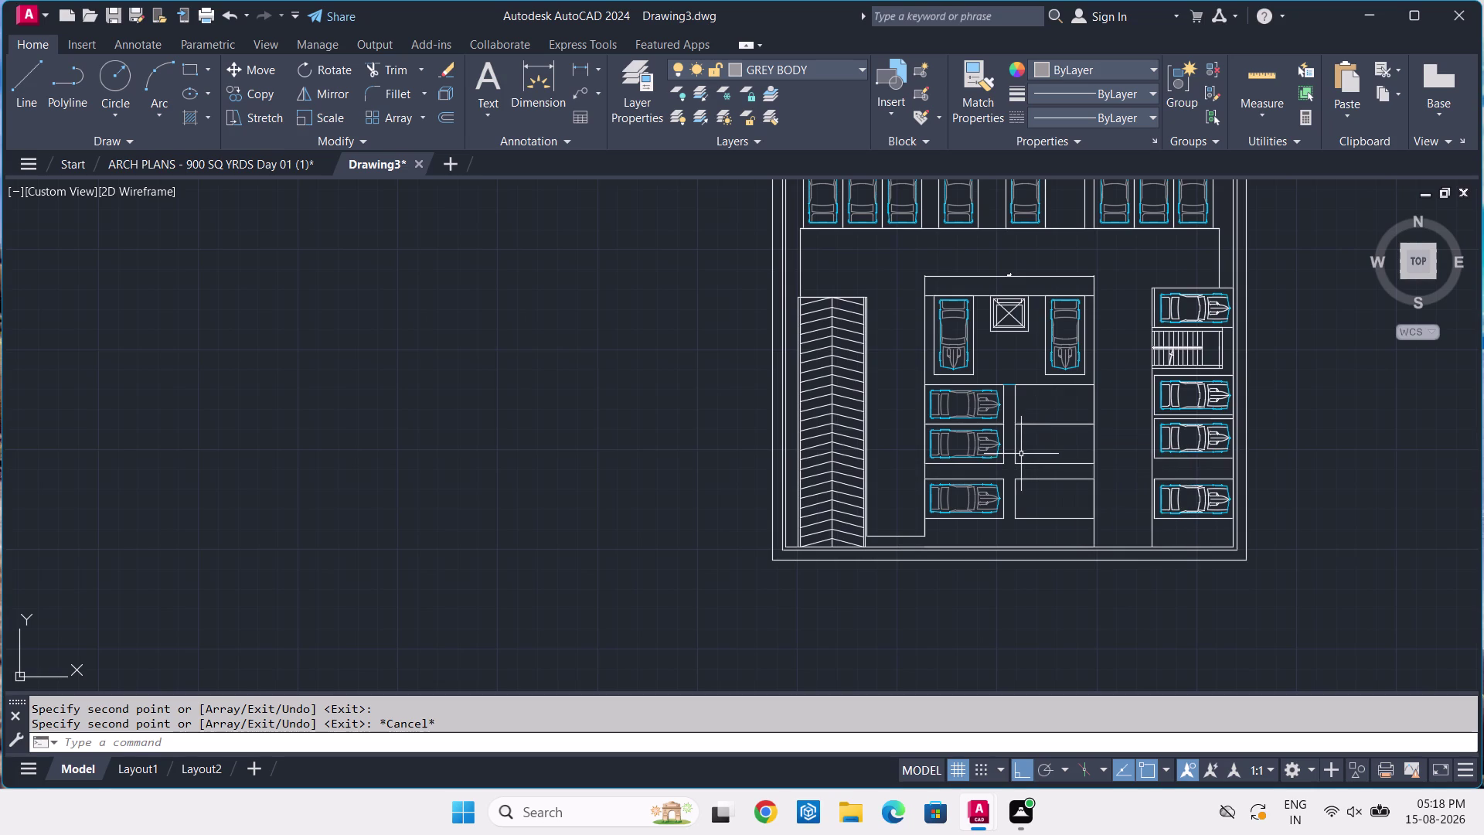
scroll(up, 3)
scroll(up, 3)
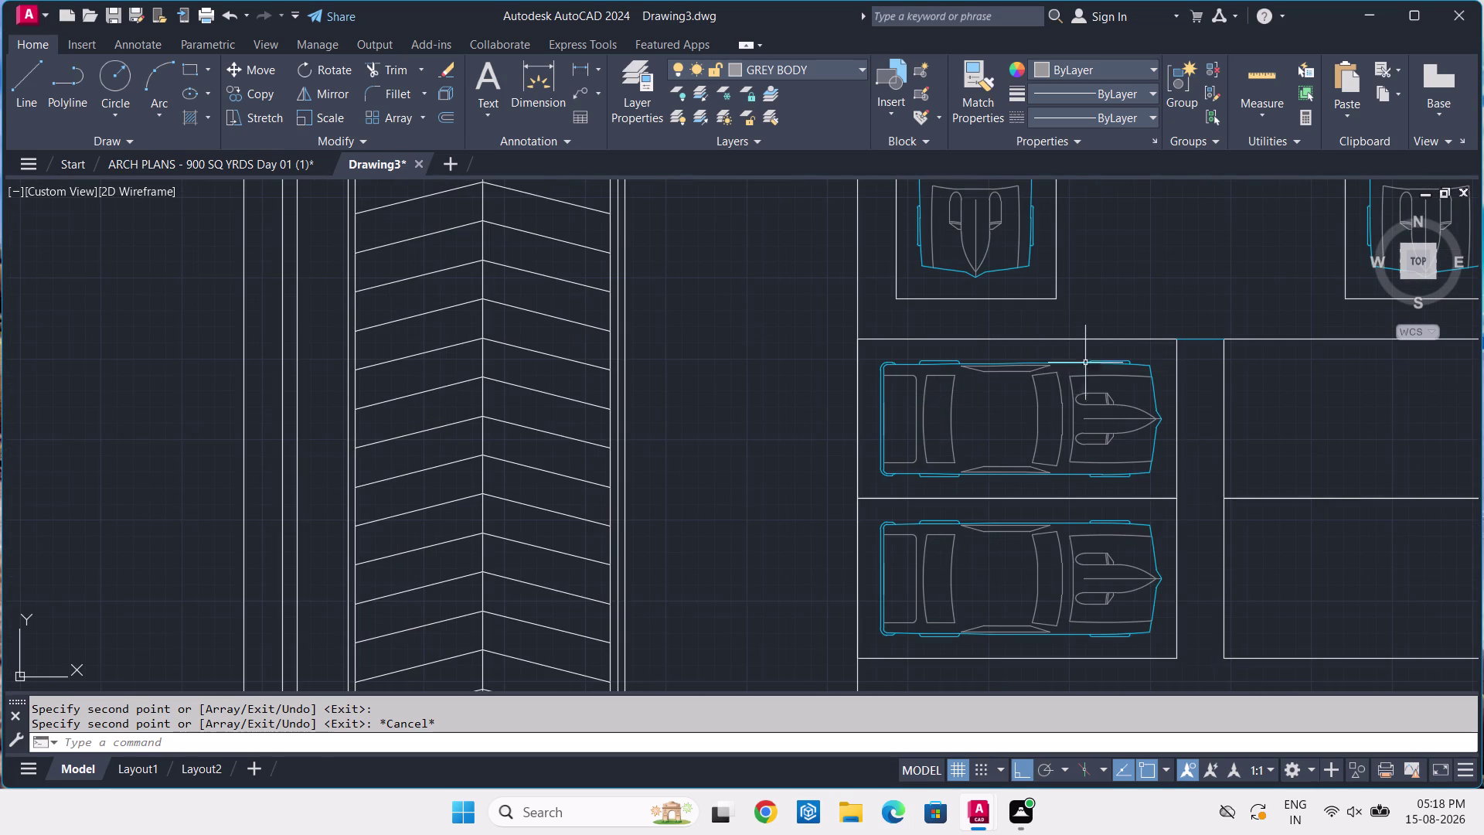
Crossing-select the upper and second cars in the left column.
click(1165, 354)
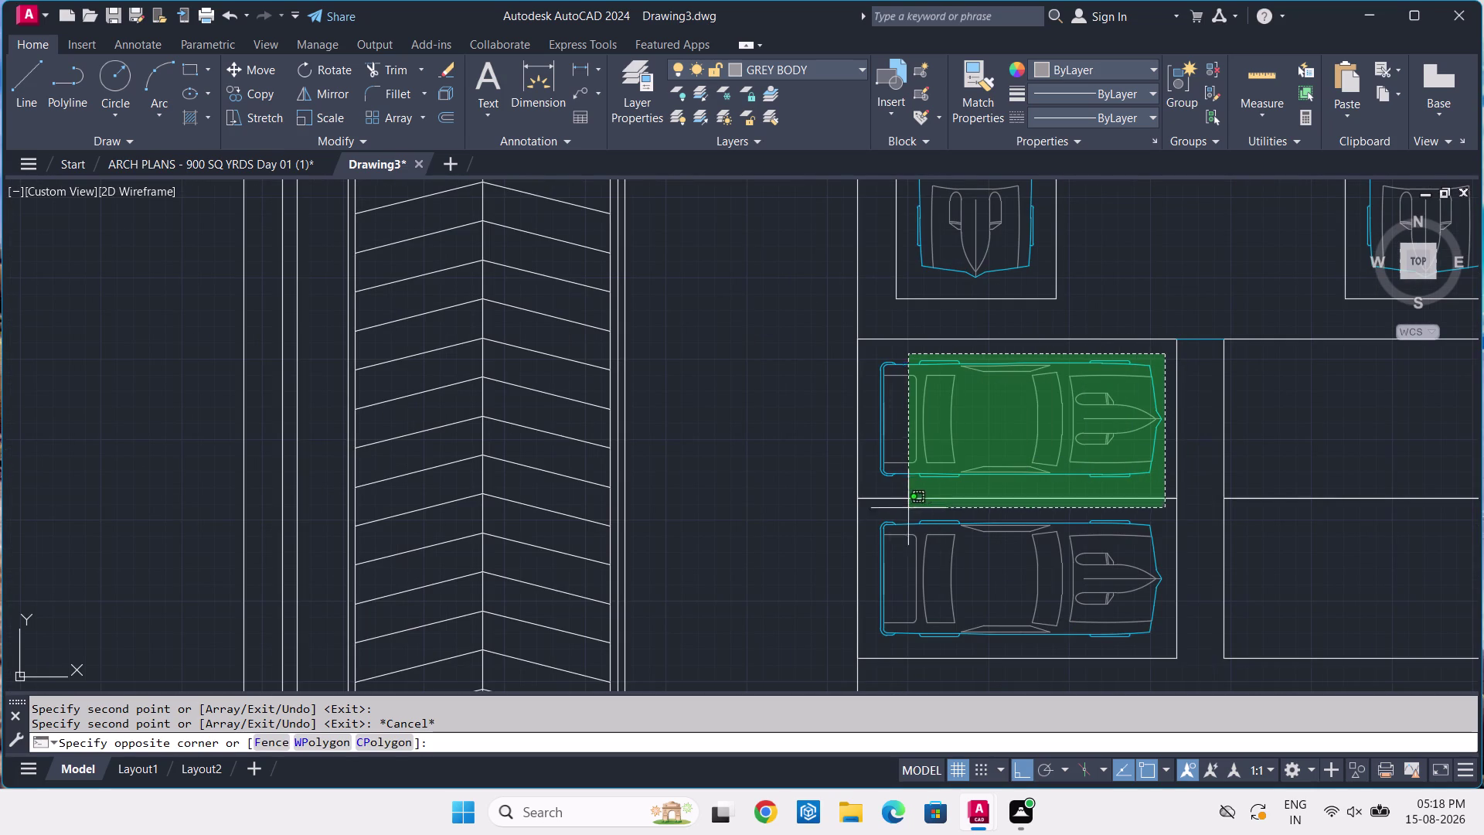
click(875, 497)
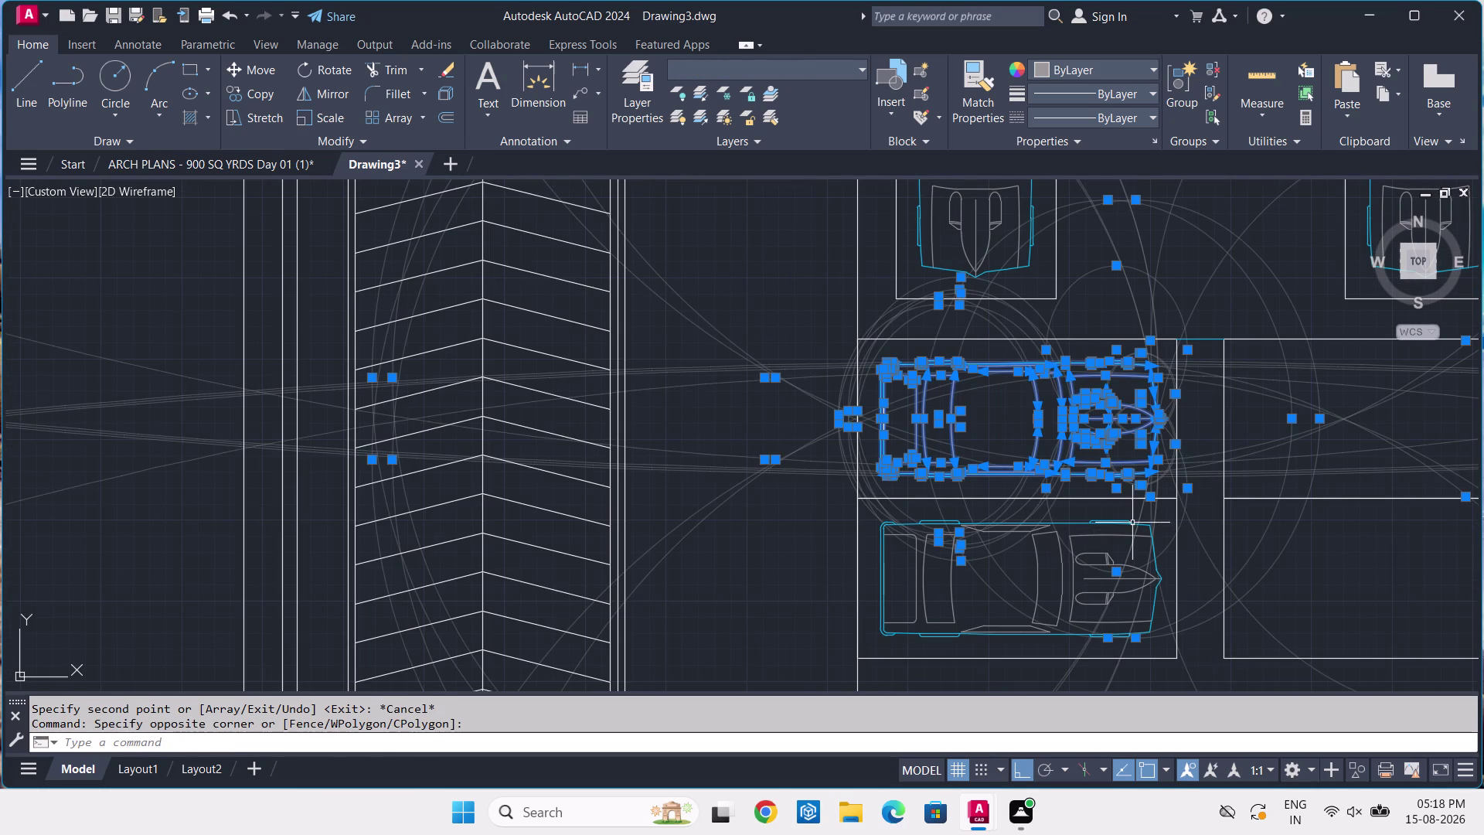
click(1169, 516)
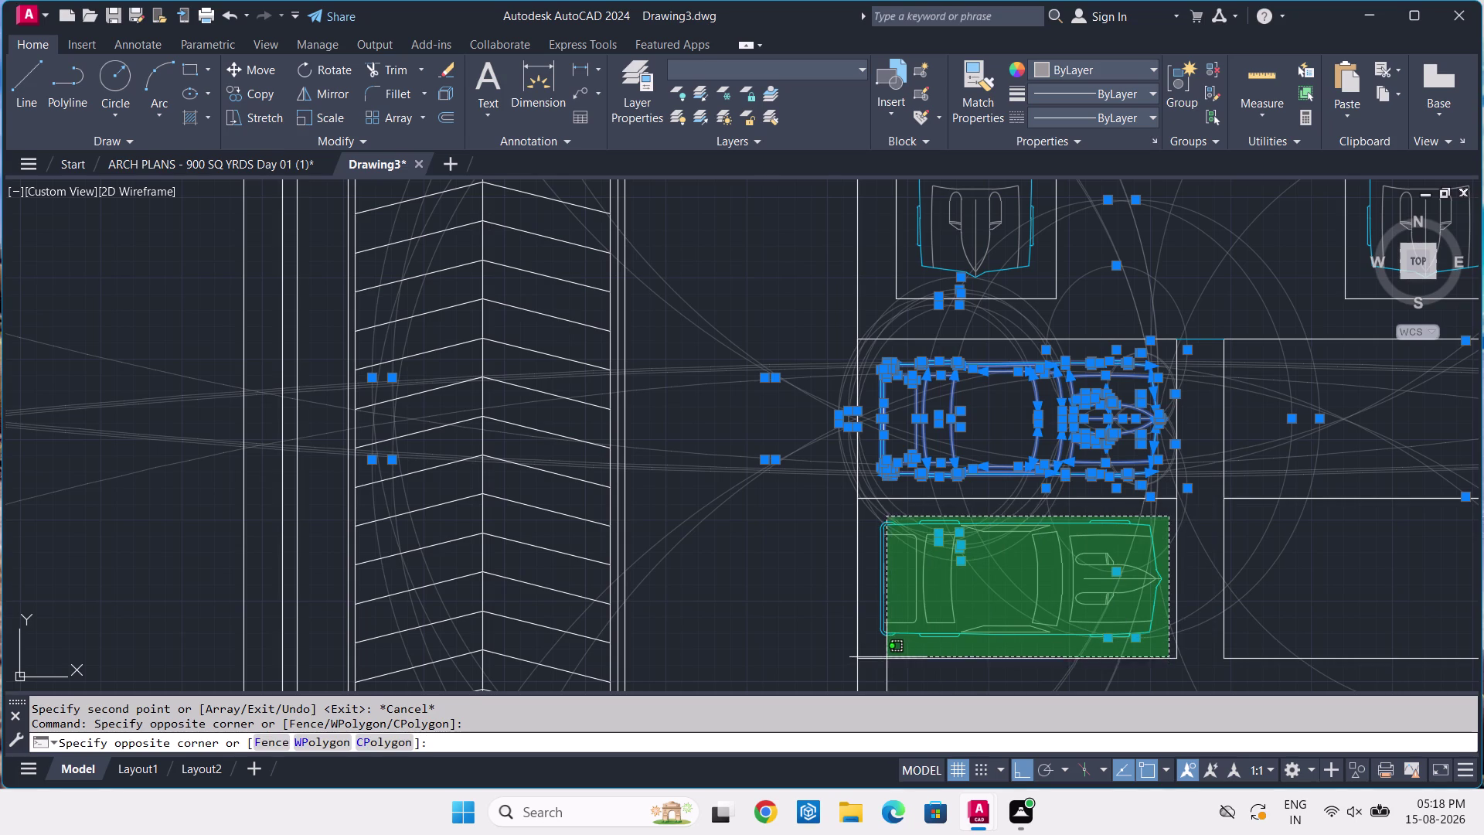
click(873, 649)
Add the bottom car to the 279-object selection and start MIRROR with MI.
scroll(down, 3)
middle_drag(1025, 623, 1045, 418)
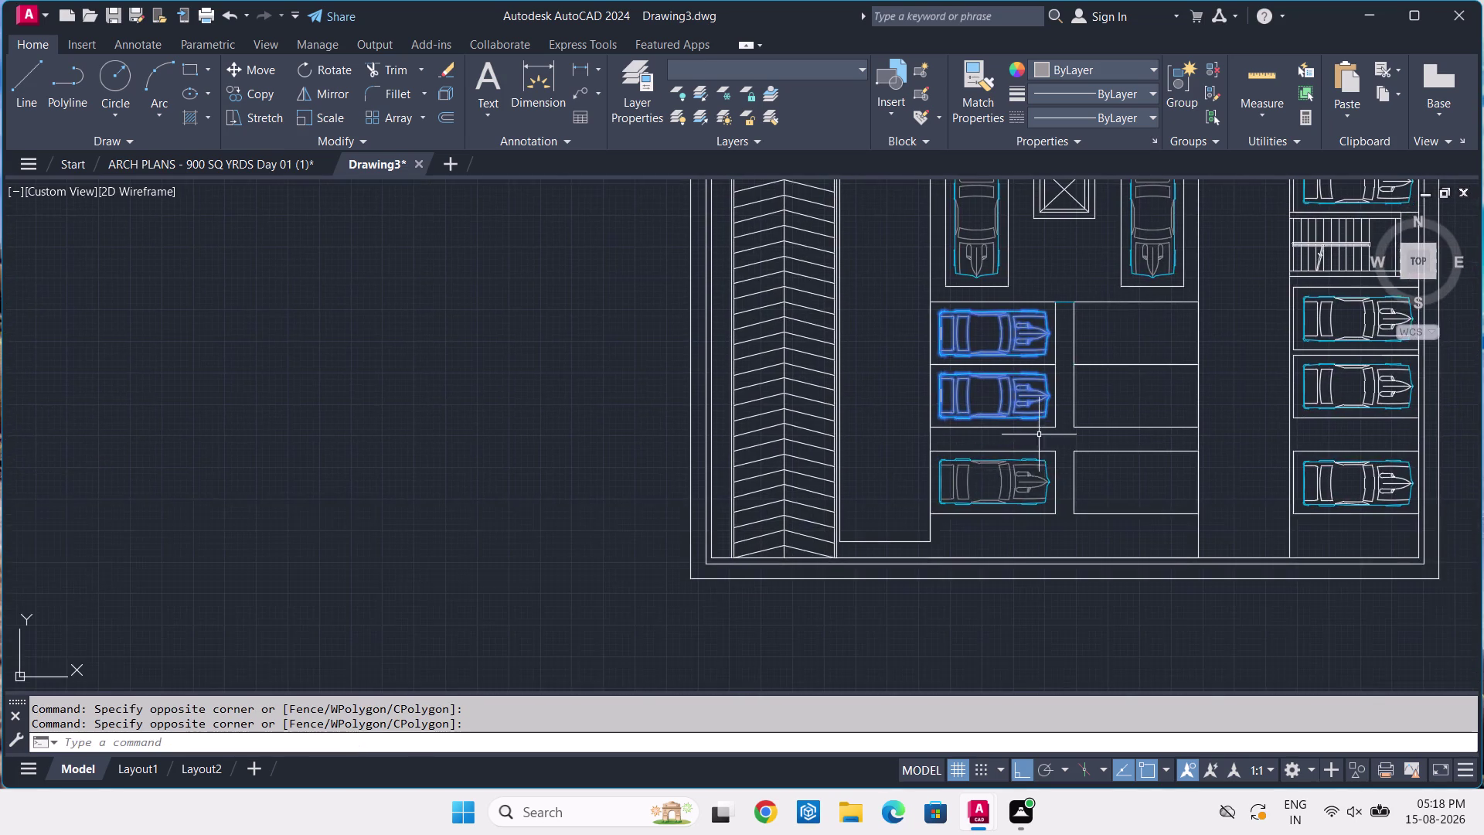
scroll(up, 3)
click(1127, 398)
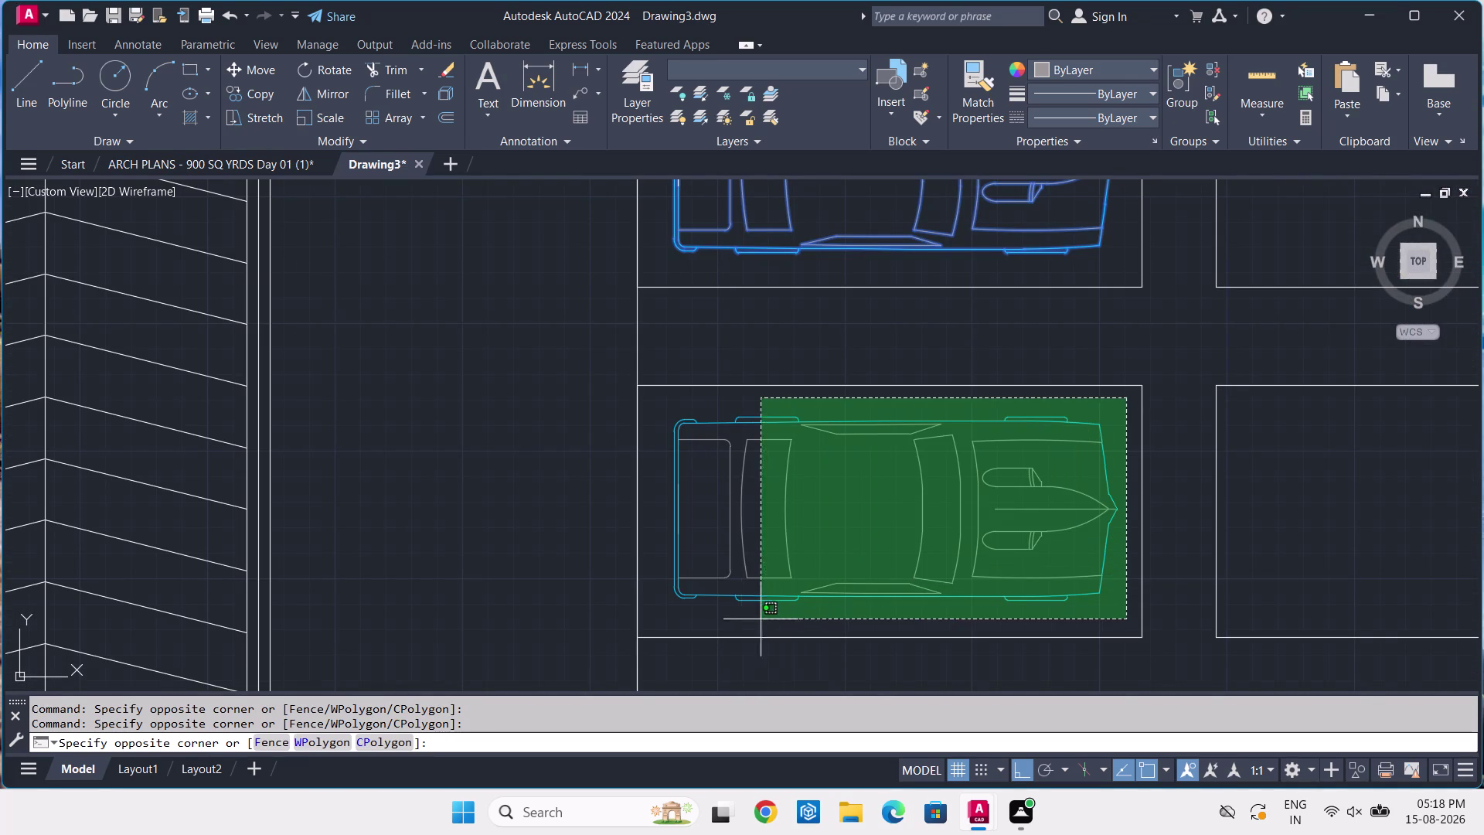
click(660, 615)
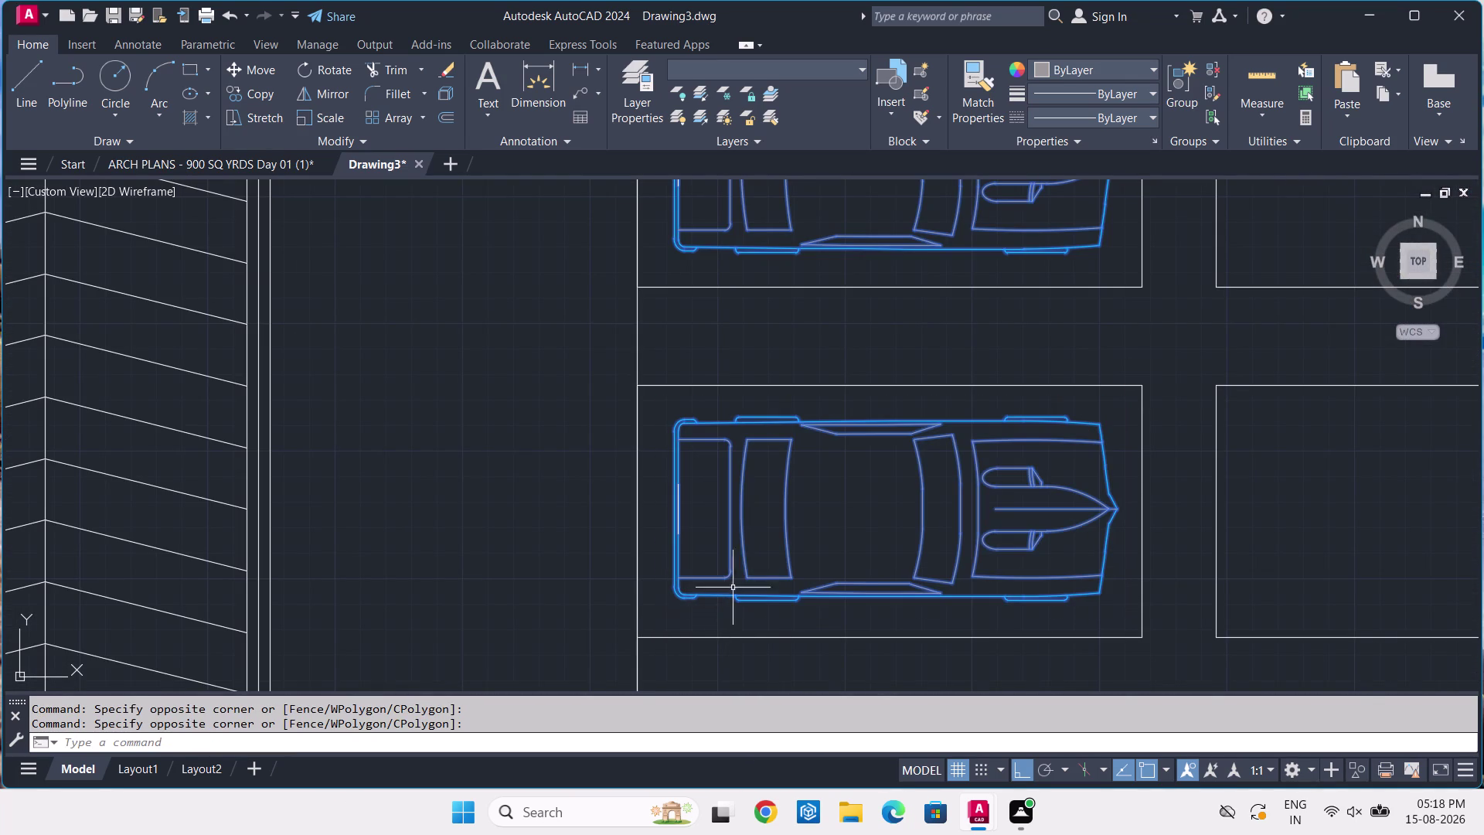
text(M)
text(I)
key(space)
scroll(down, 3)
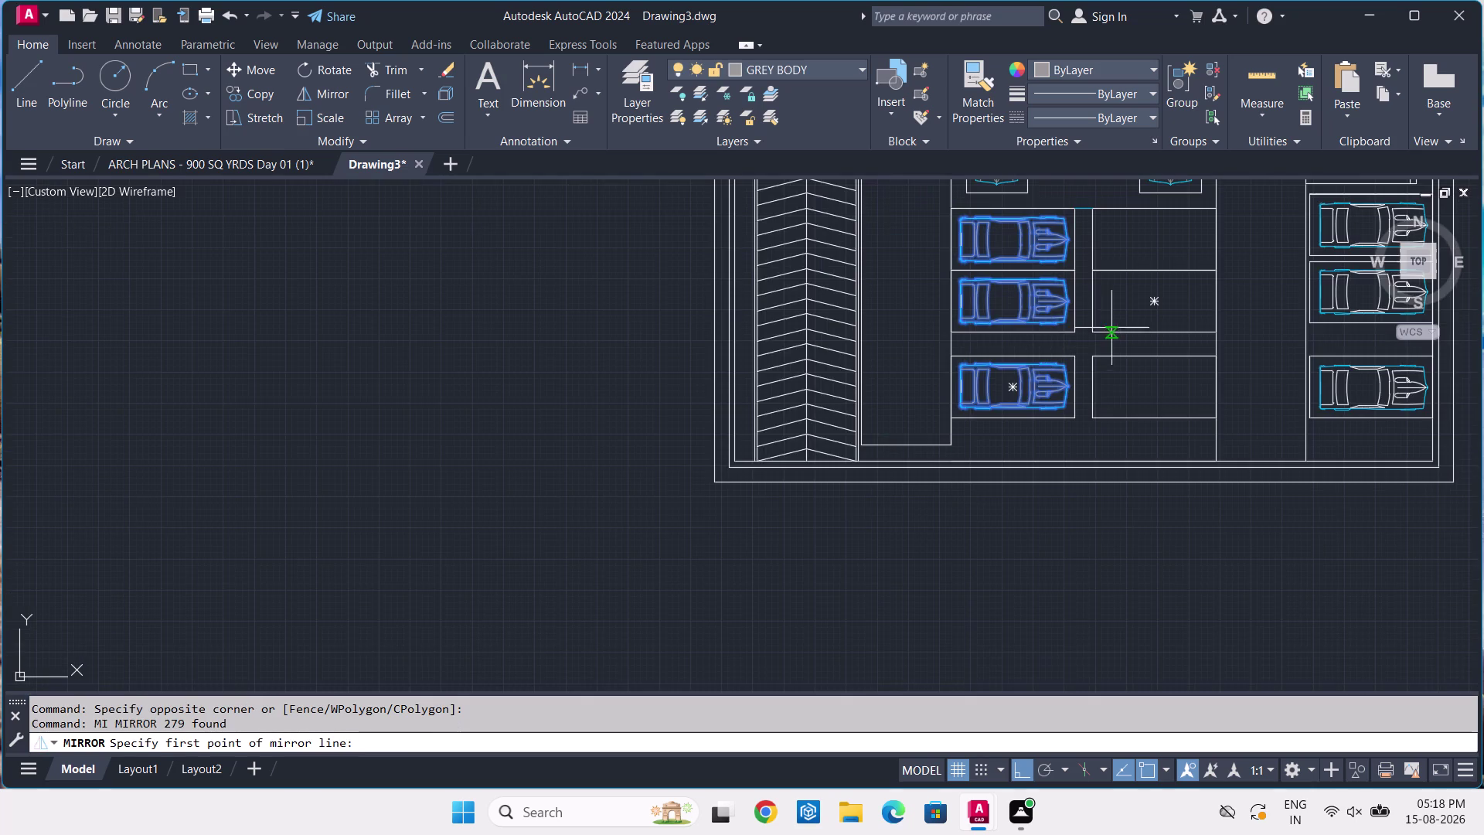
Mirror the three cars across the vertical line between the bays, keeping the originals.
middle_drag(1112, 328, 1029, 525)
click(1001, 407)
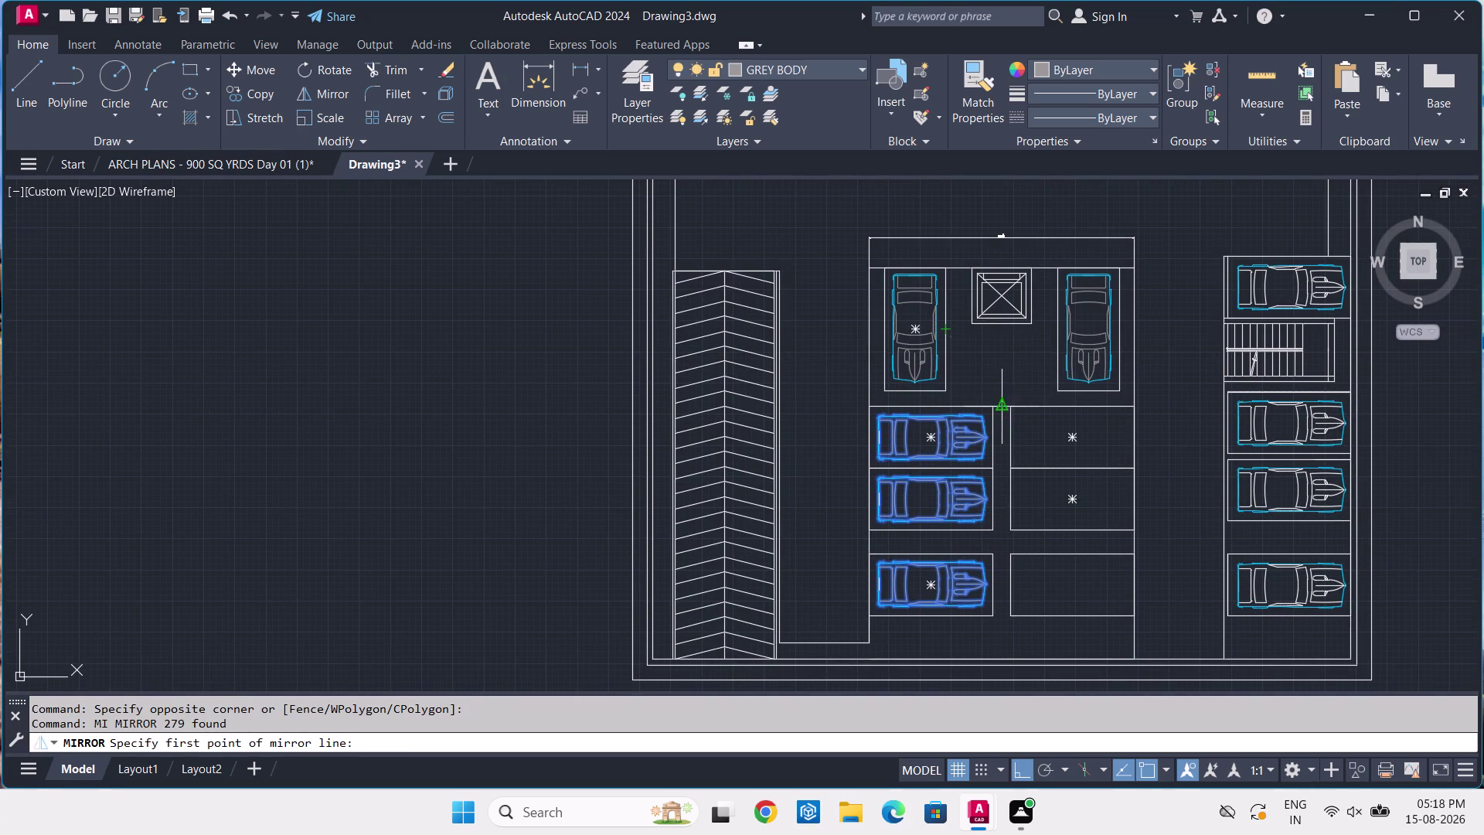
click(1001, 664)
key(Return)
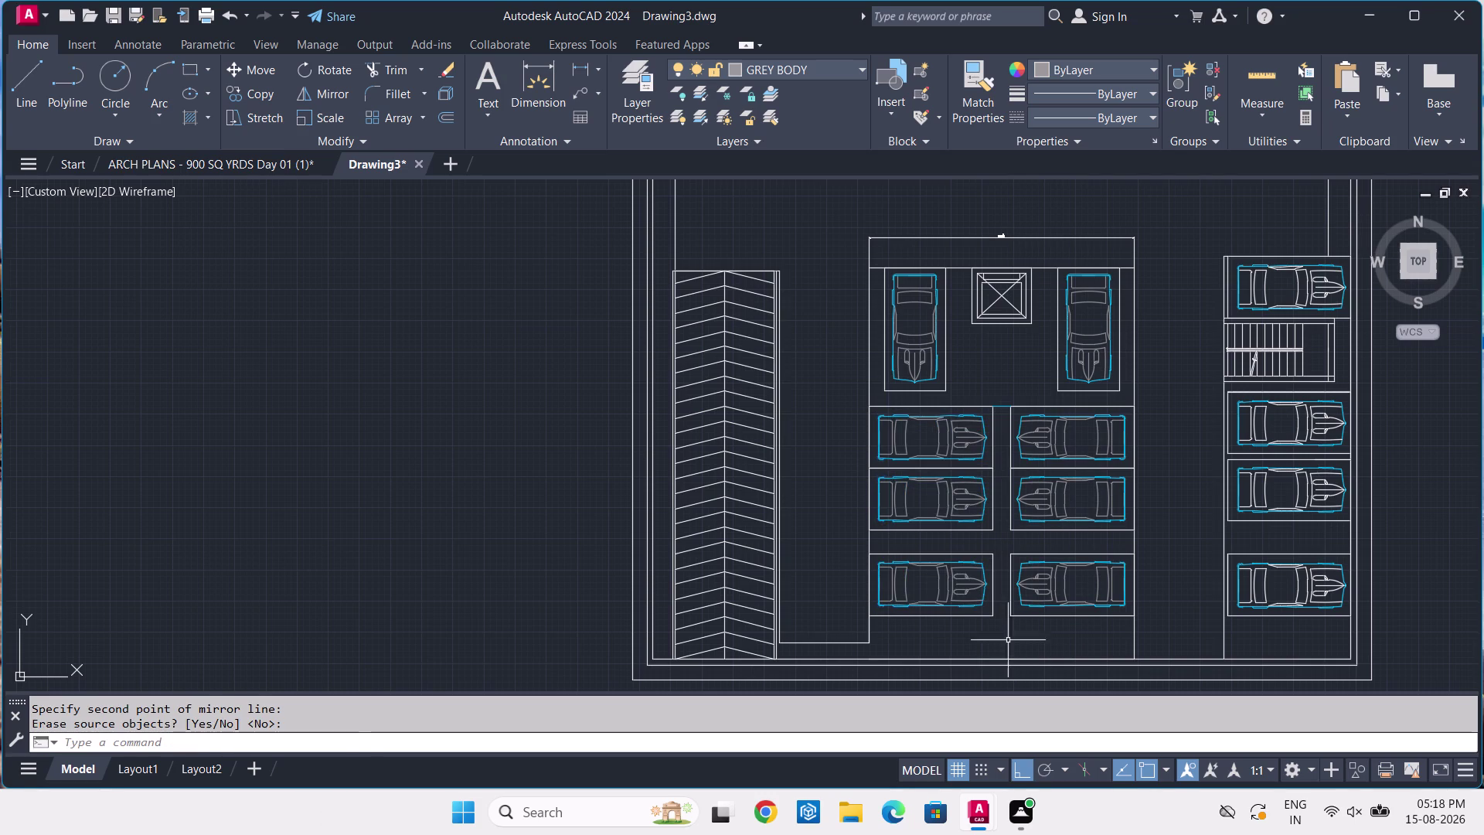
Zoom across the mirrored cars and check a rear edge line, then clear it.
scroll(up, 3)
scroll(up, 3)
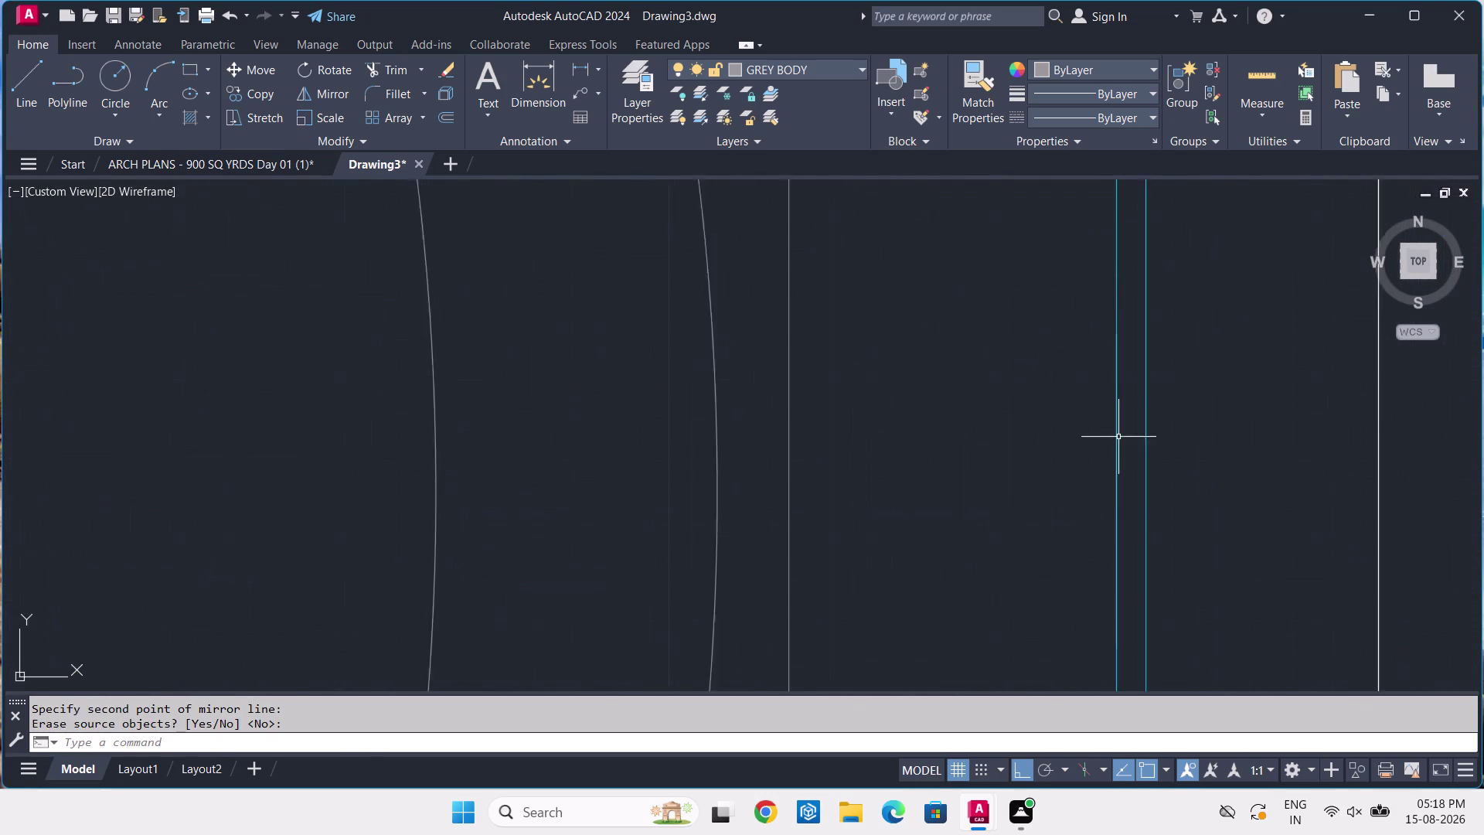
scroll(up, 3)
scroll(down, 3)
middle_drag(1100, 518, 1150, 397)
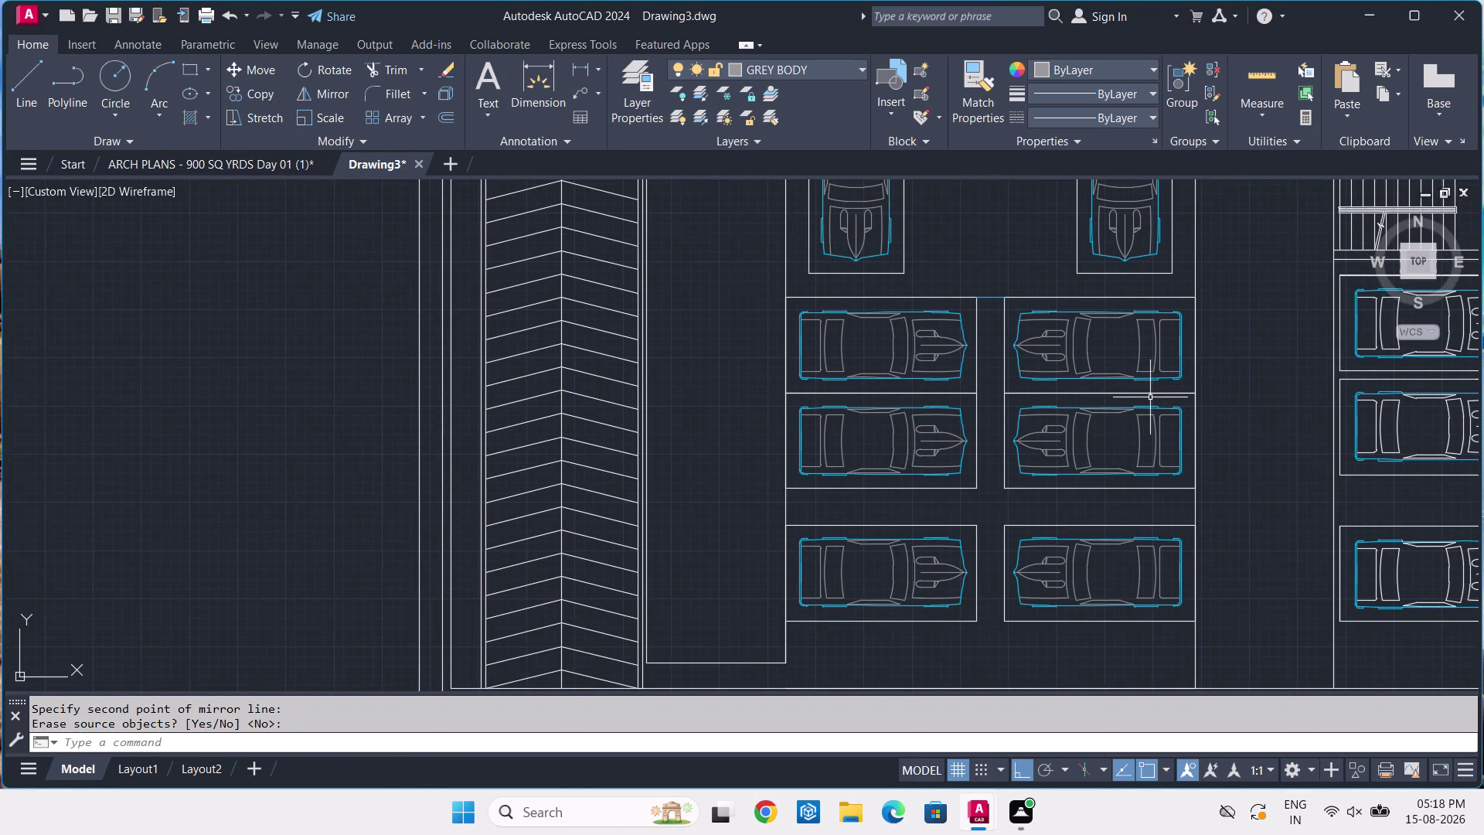
scroll(up, 3)
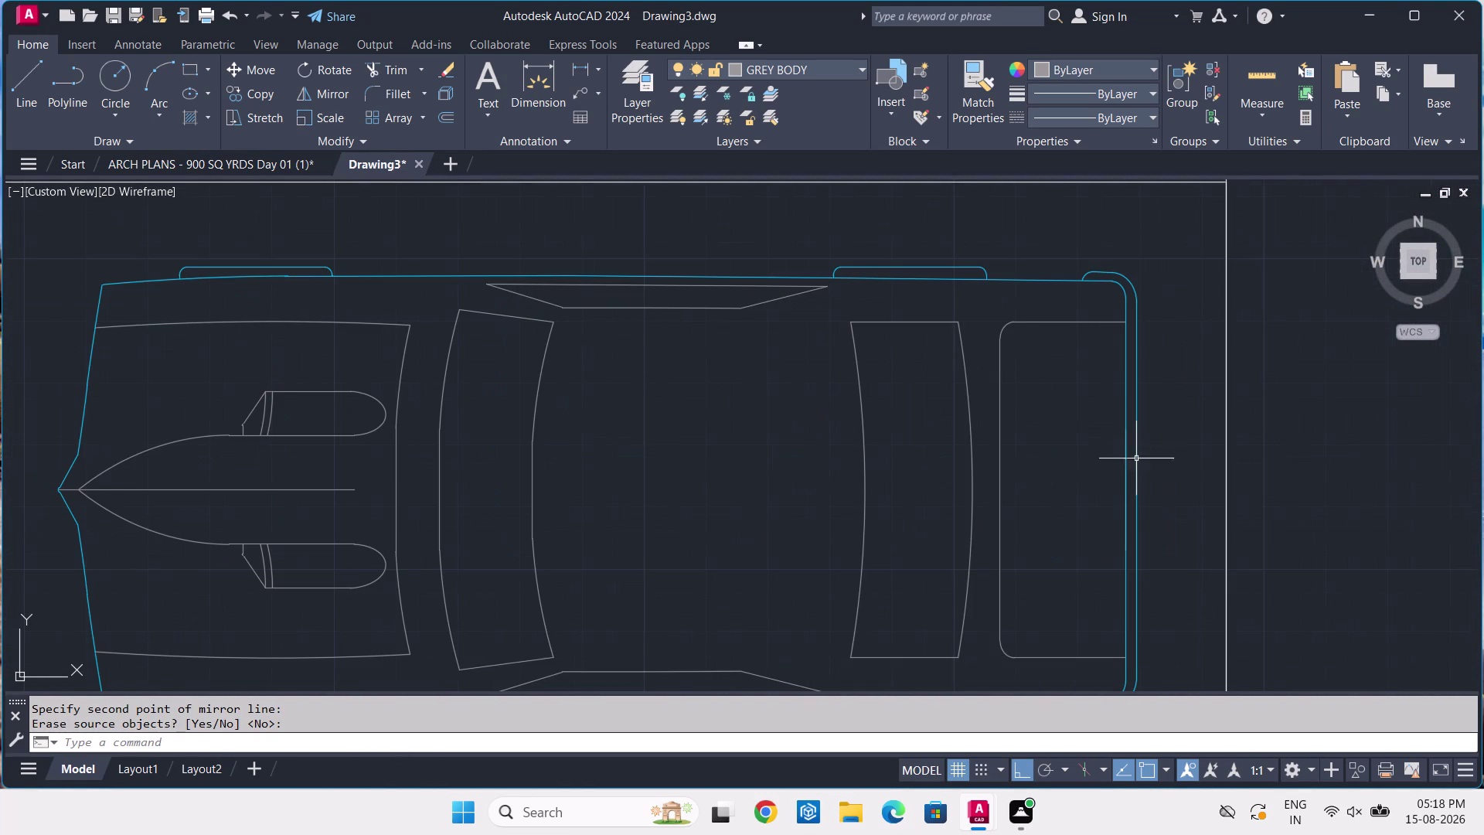
click(1126, 457)
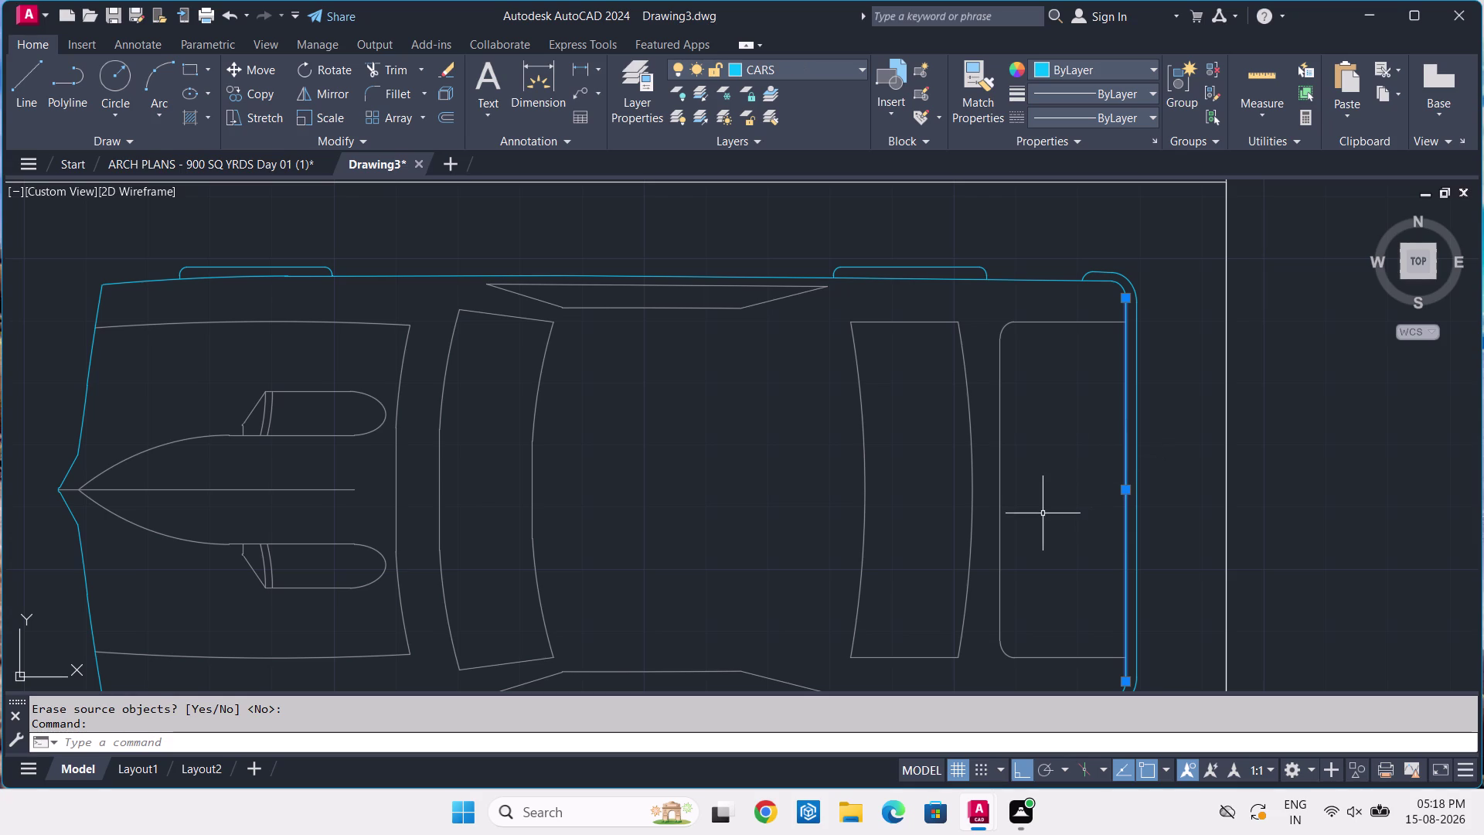
scroll(down, 3)
key(Escape)
Pan over to the right-hand column of bays and centre on a car.
scroll(down, 3)
middle_drag(905, 579, 1039, 367)
scroll(up, 3)
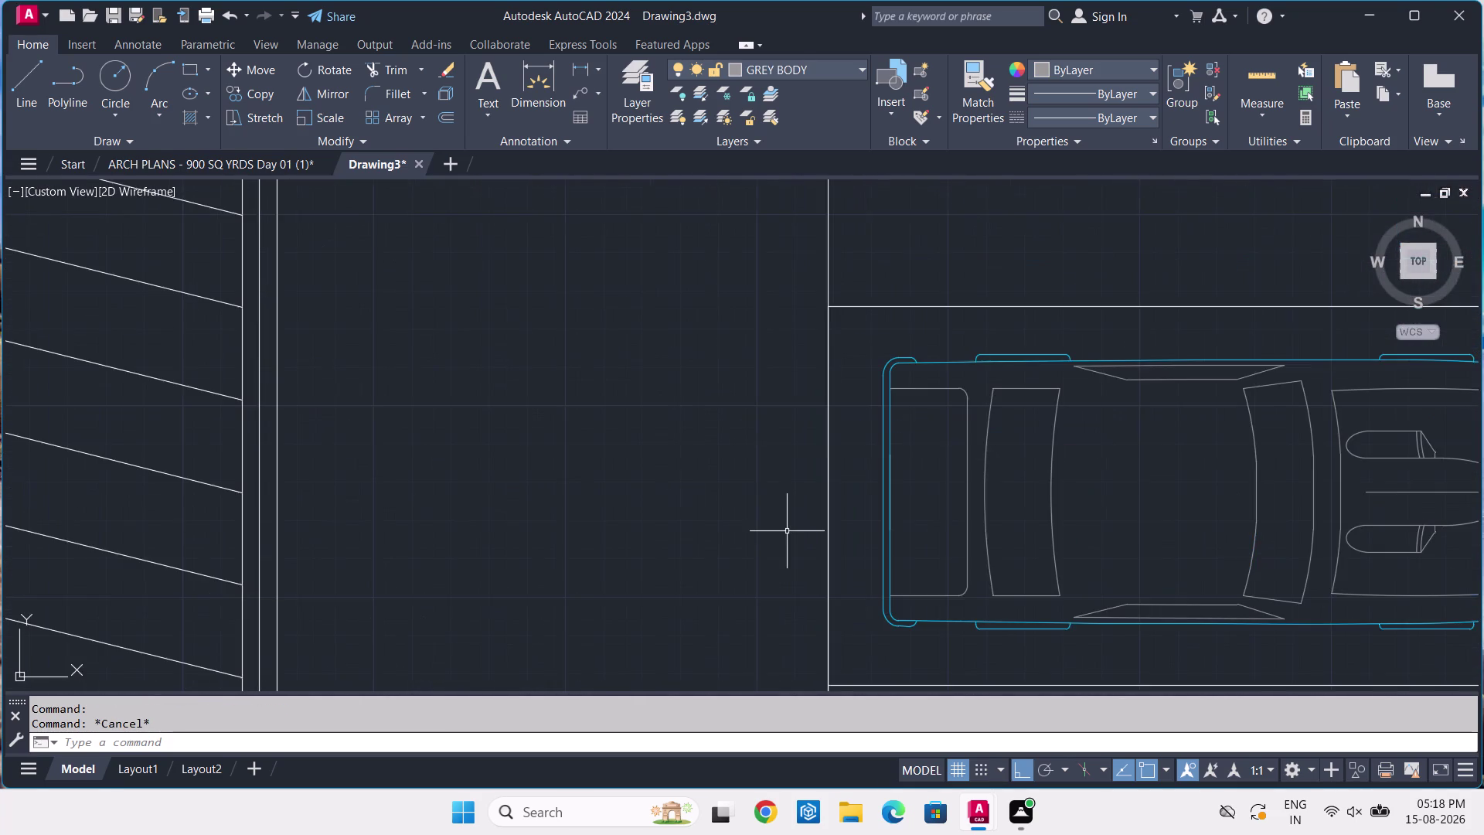
scroll(down, 3)
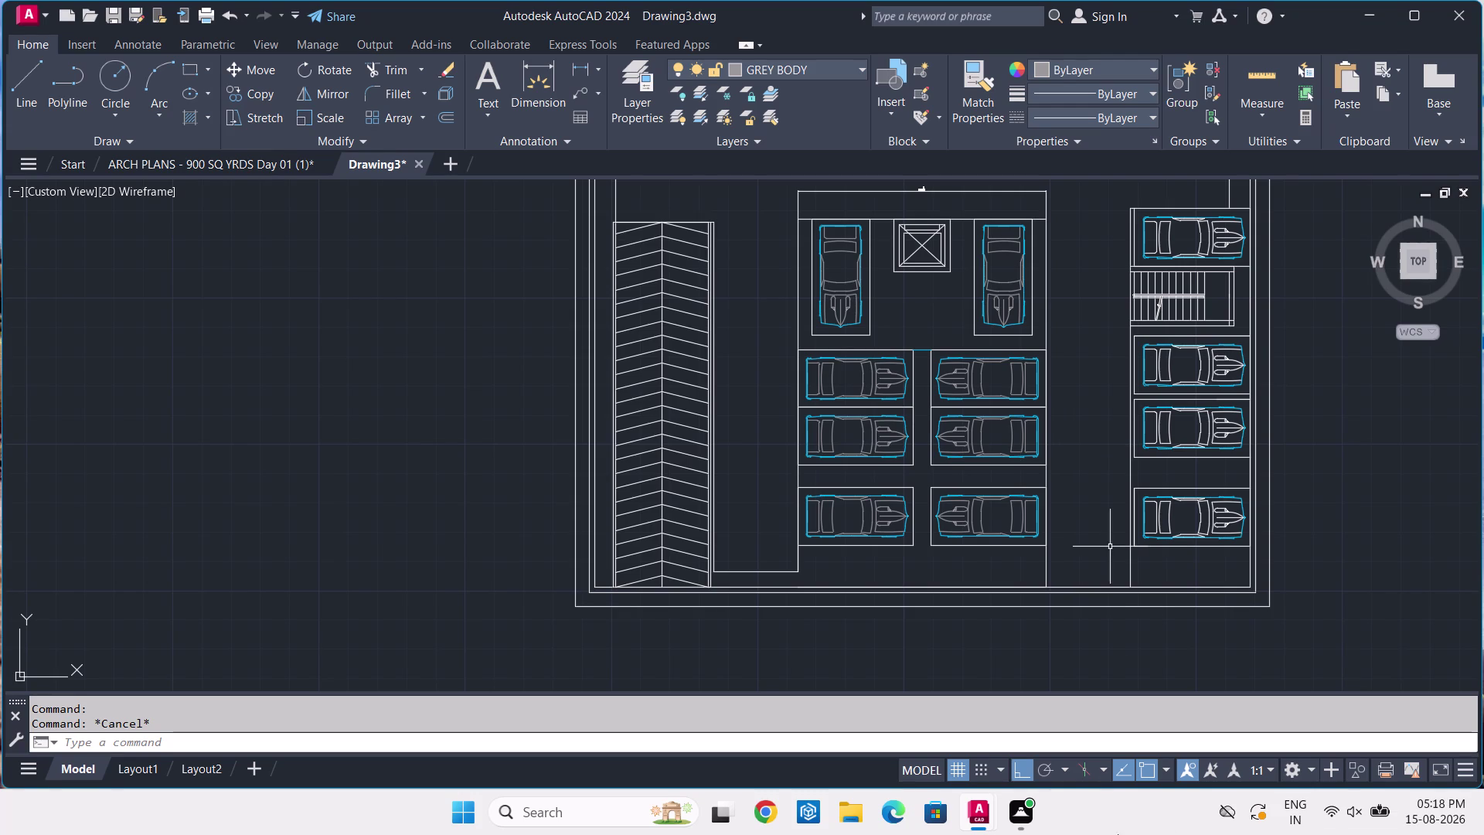
middle_drag(1255, 298, 1167, 403)
scroll(up, 3)
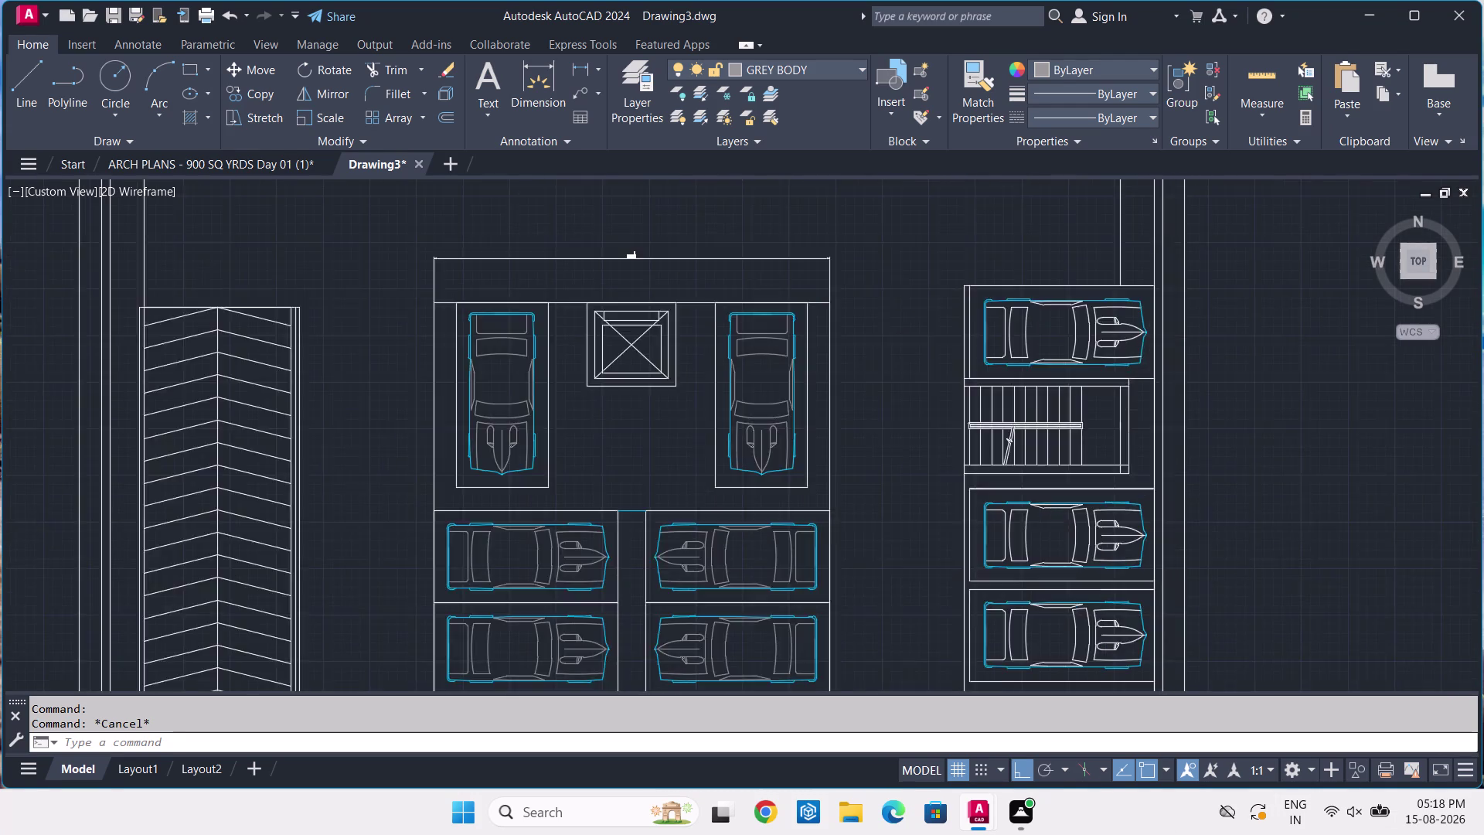
middle_drag(1124, 334, 1108, 388)
scroll(up, 3)
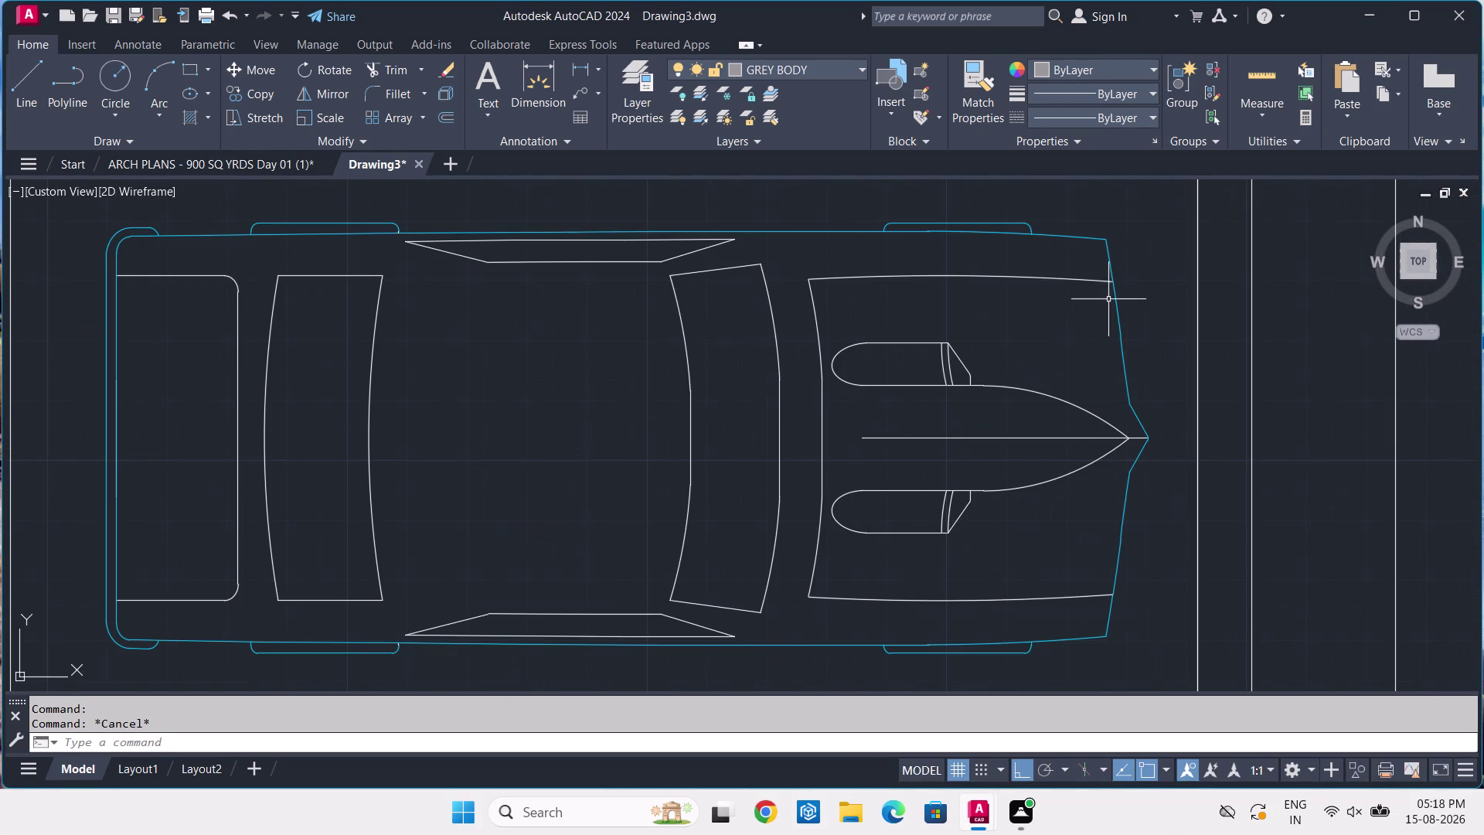
Crossing-select the first two cars beside the staircase.
scroll(down, 3)
click(1147, 225)
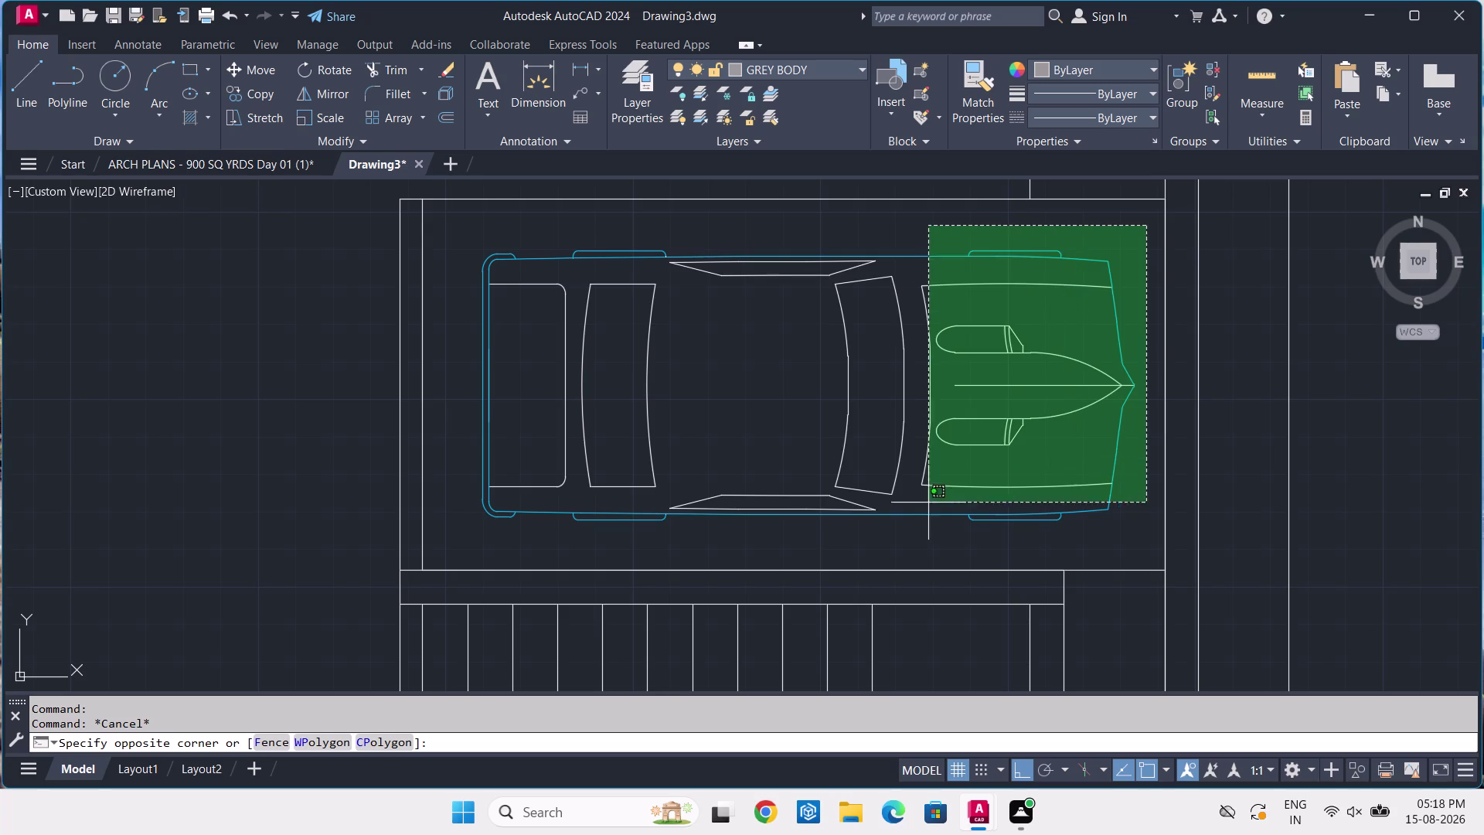
click(454, 545)
scroll(down, 3)
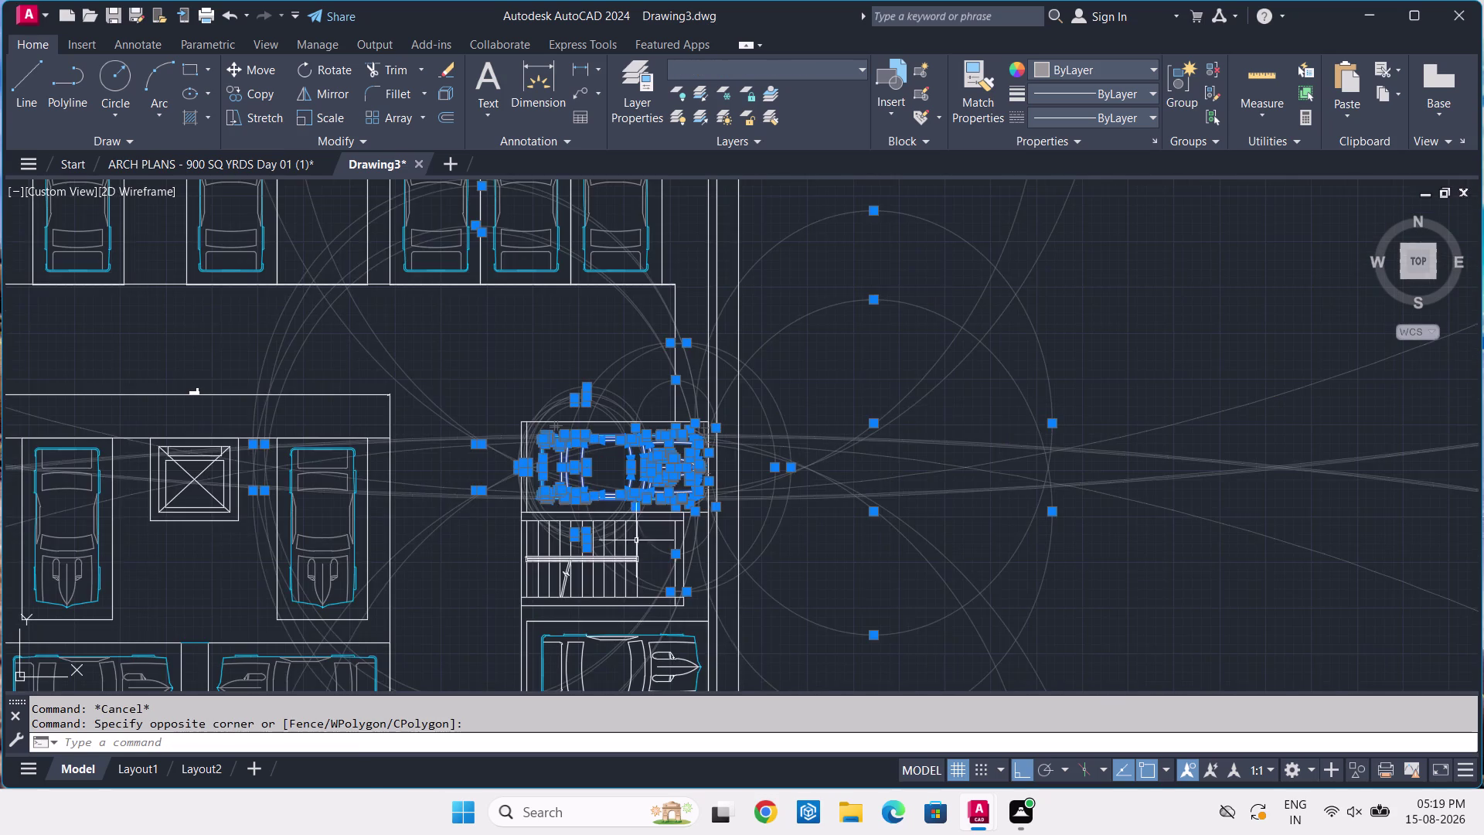
middle_drag(739, 645, 993, 311)
scroll(up, 3)
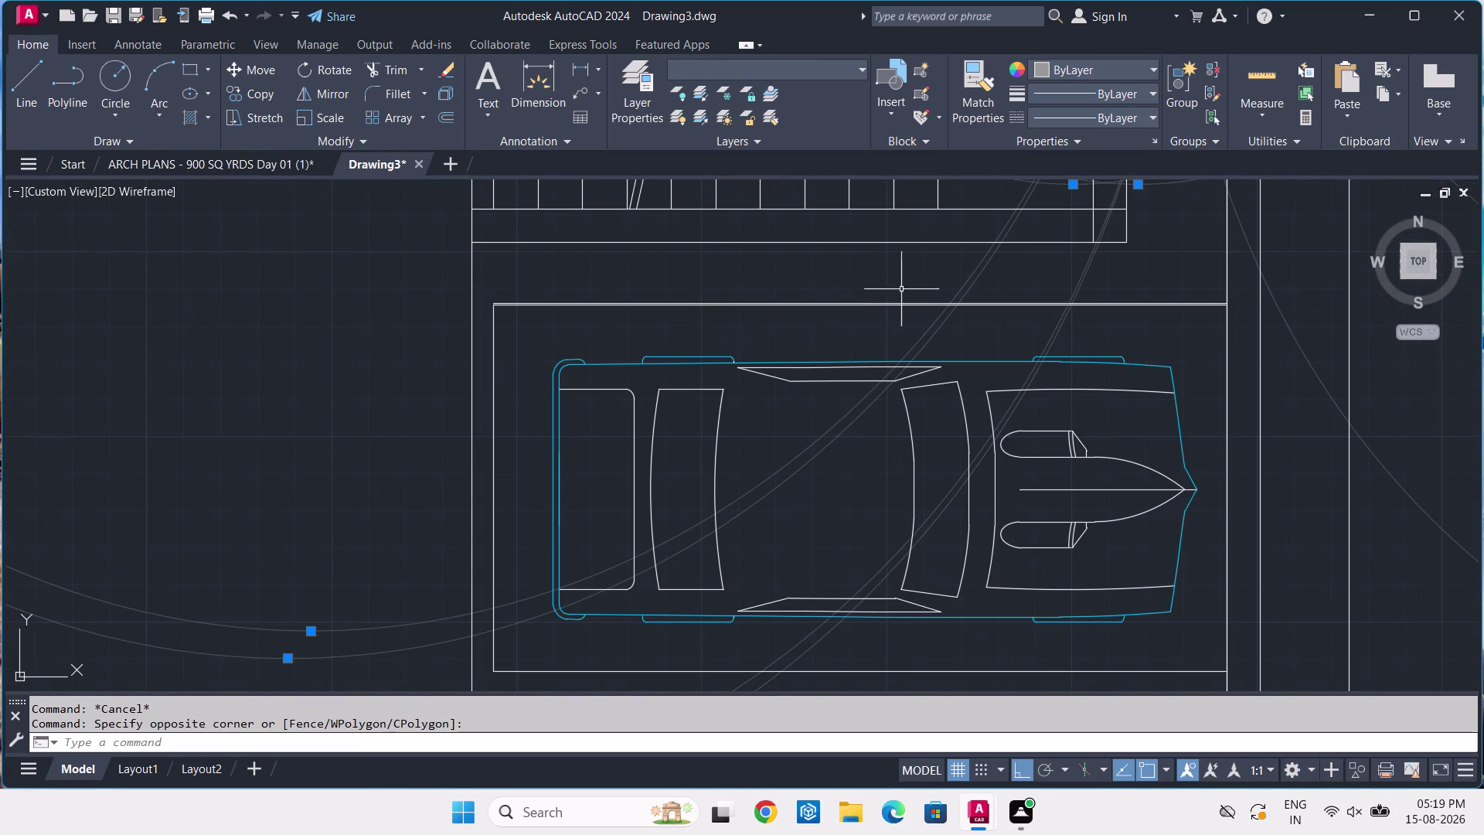
click(1218, 326)
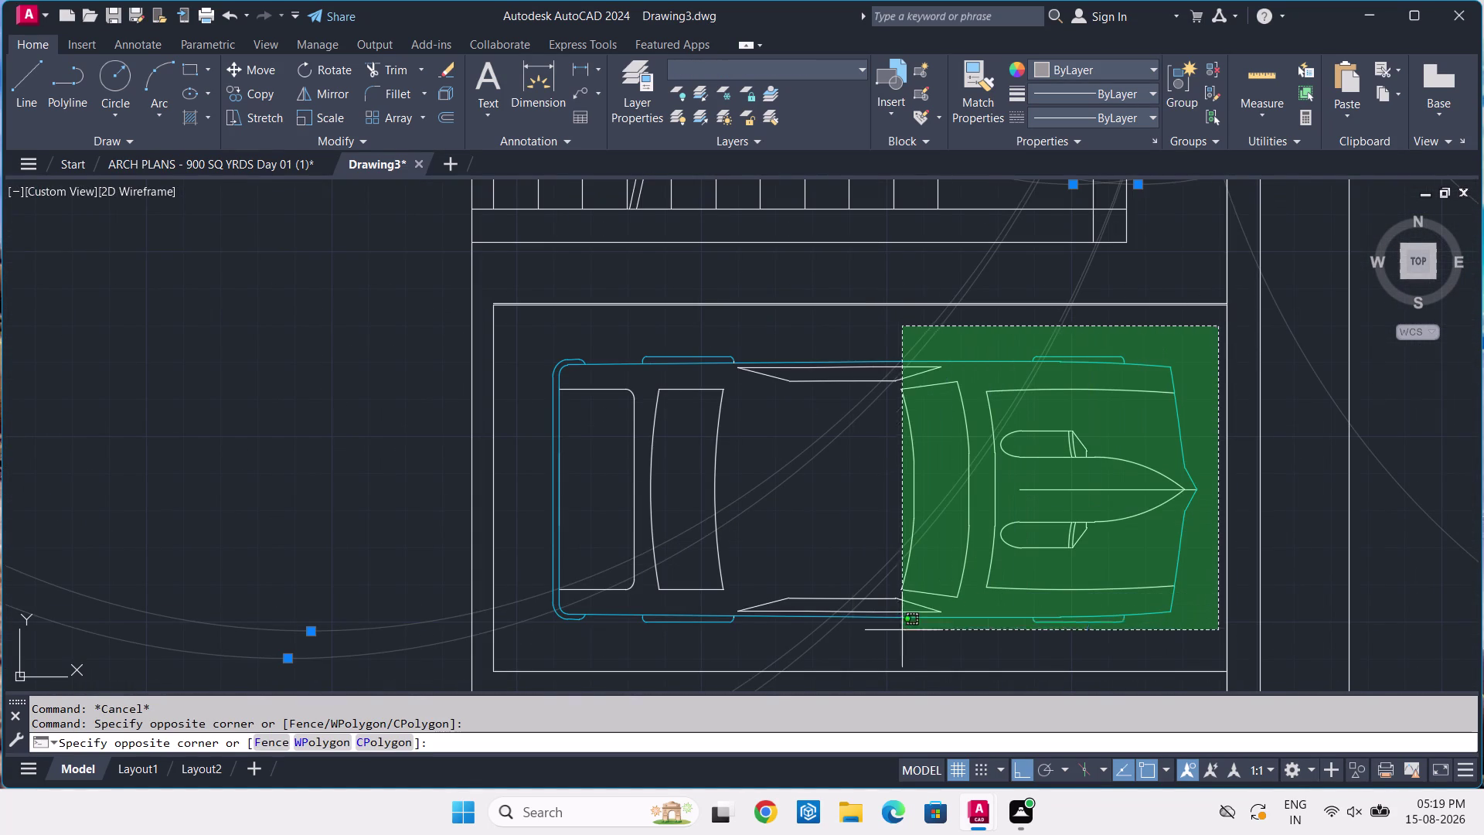
click(535, 638)
Add two more cars to the selection and delete all 372 objects.
scroll(down, 3)
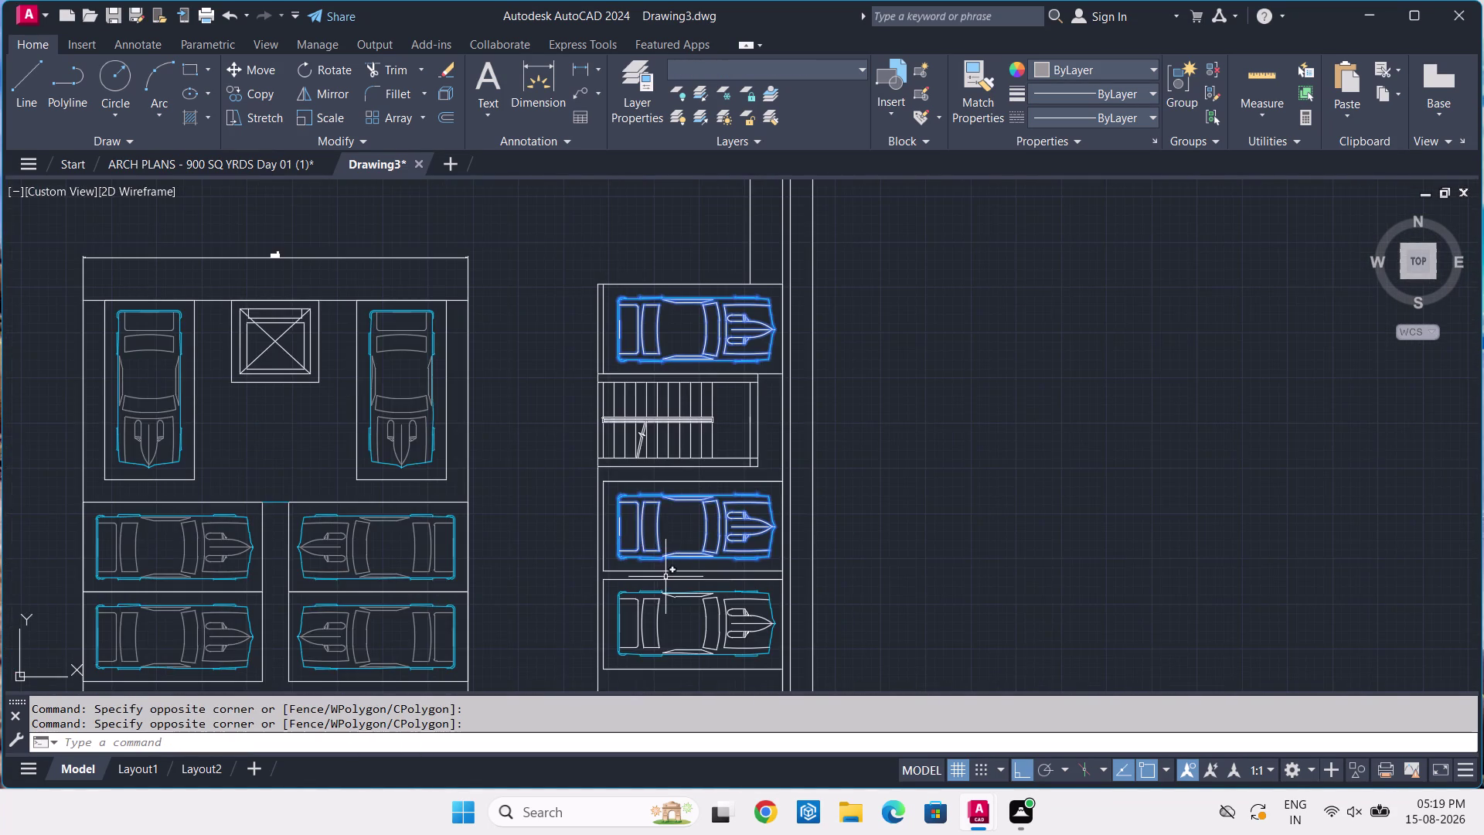
middle_drag(666, 576, 806, 293)
scroll(up, 3)
click(962, 237)
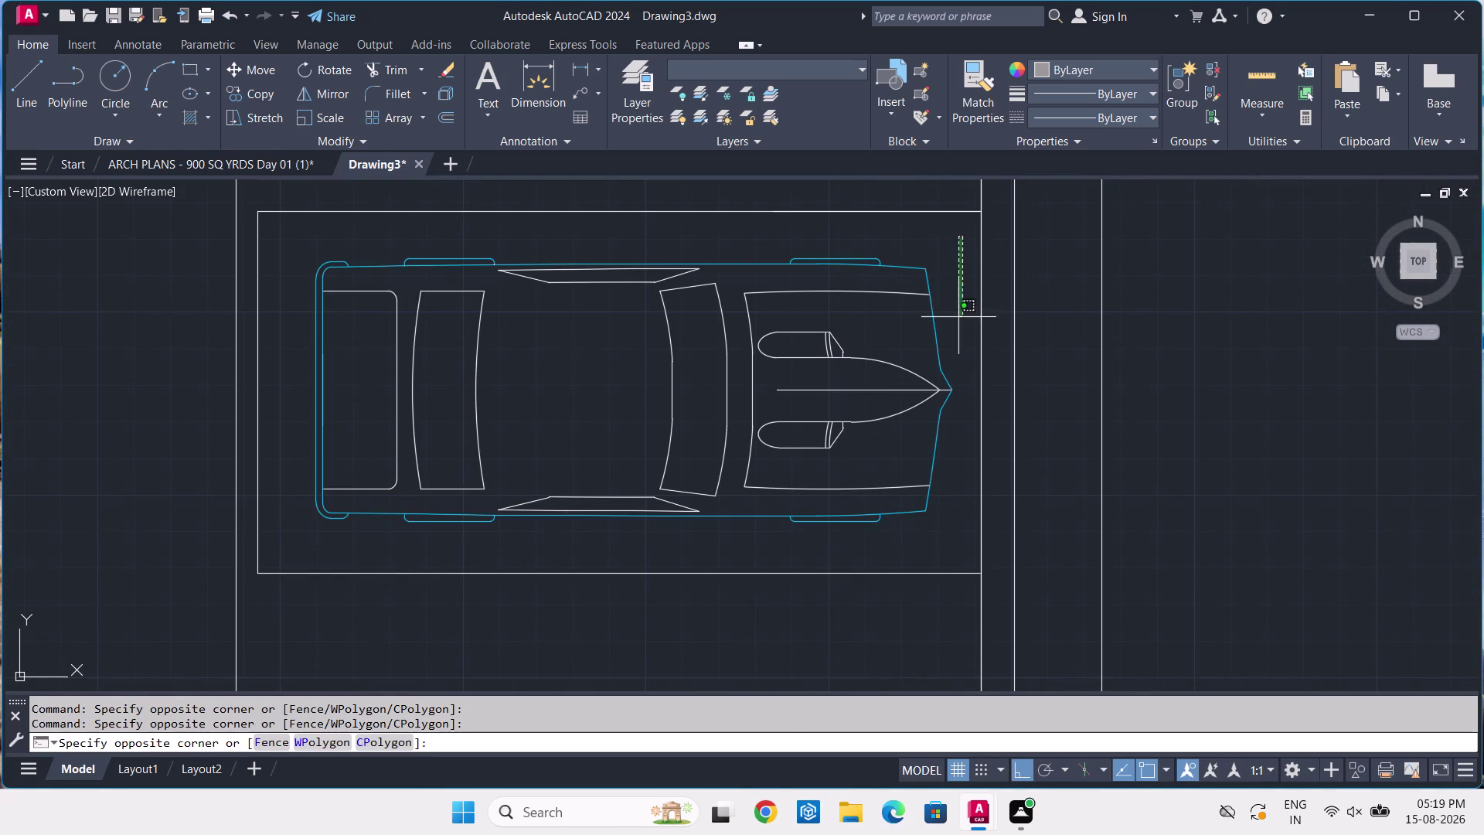
click(292, 547)
scroll(down, 3)
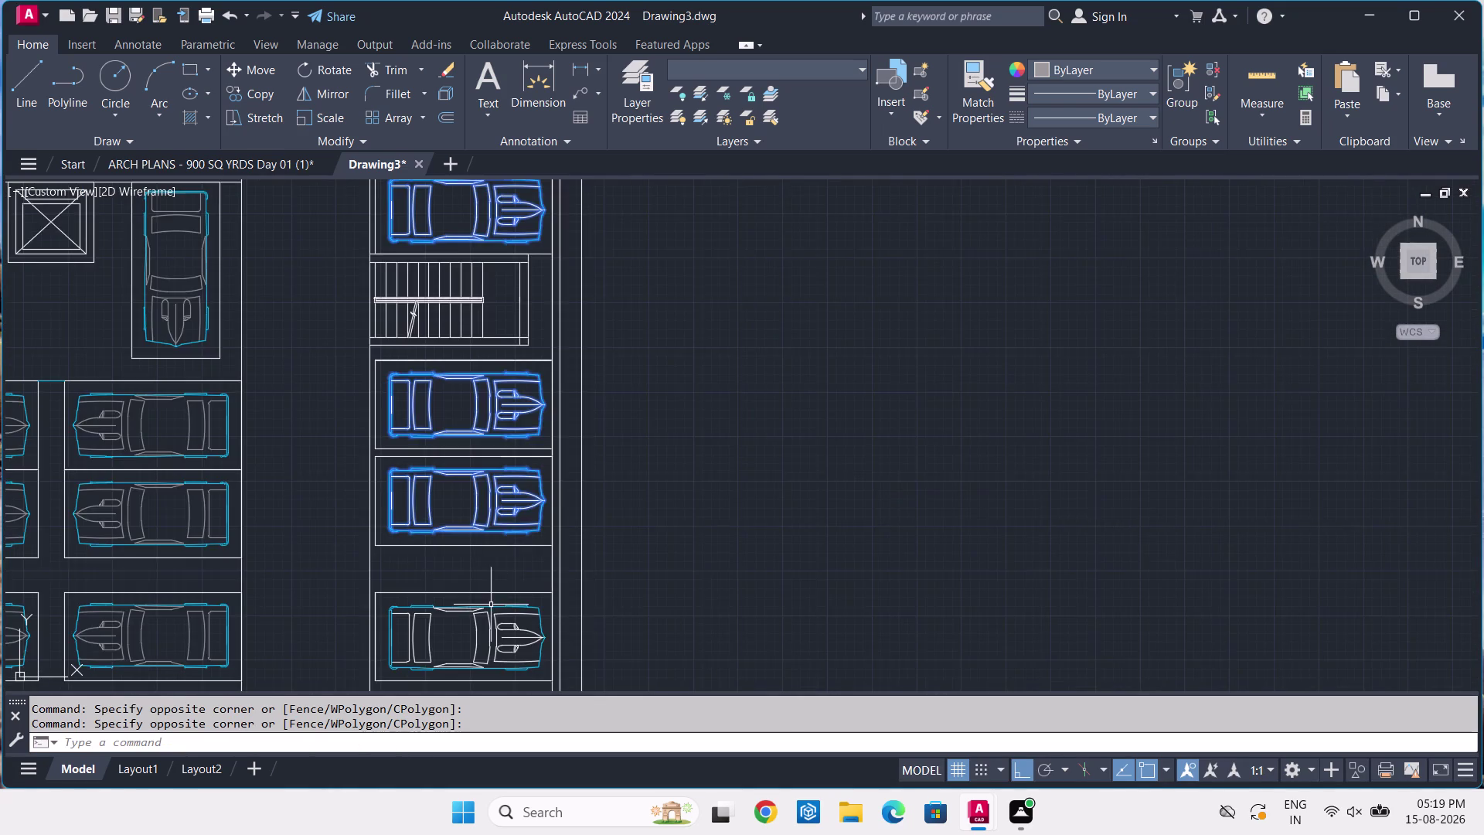
middle_drag(495, 597, 637, 367)
scroll(up, 3)
click(811, 395)
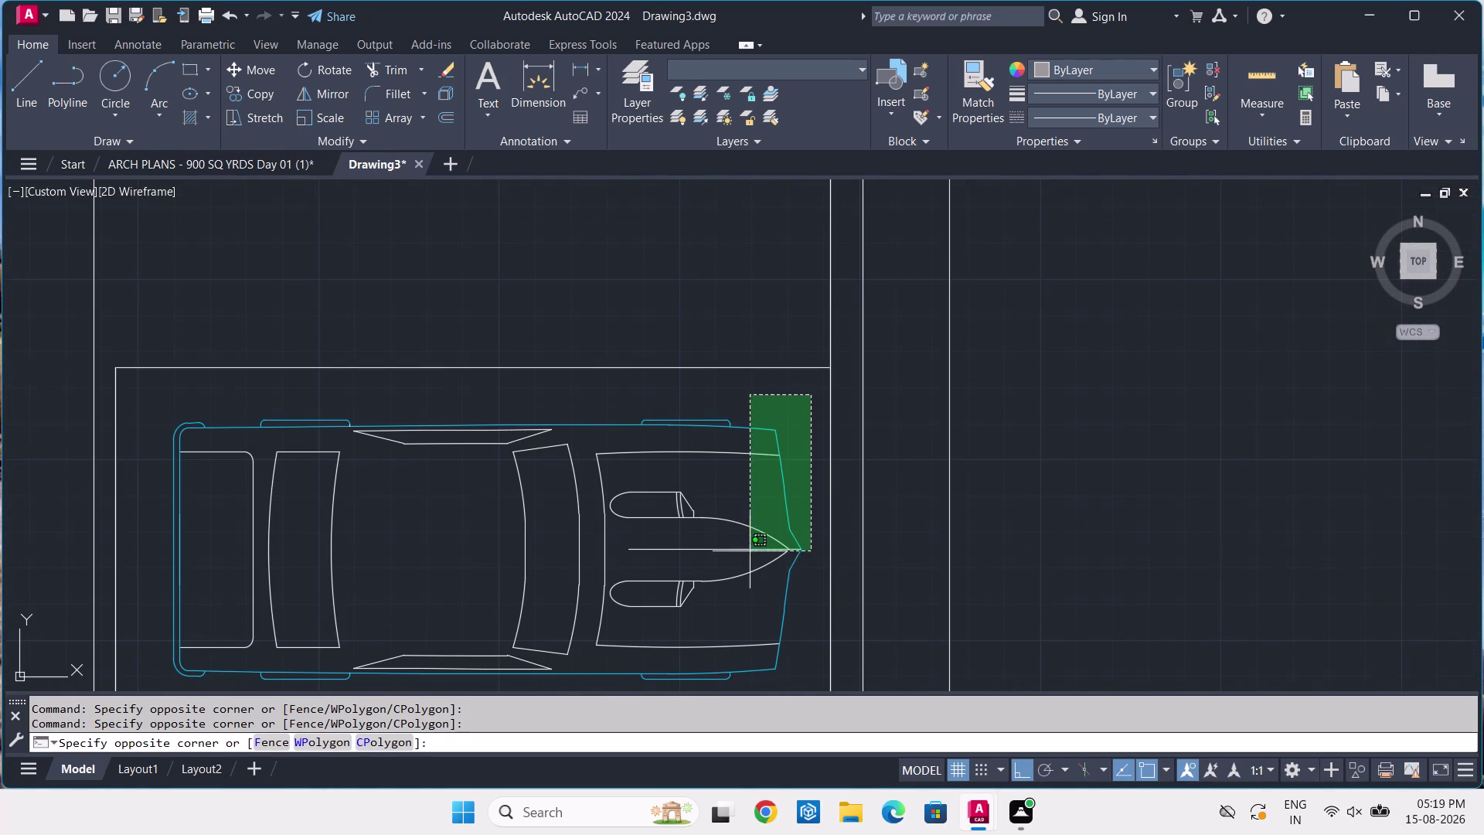
middle_drag(604, 632, 913, 513)
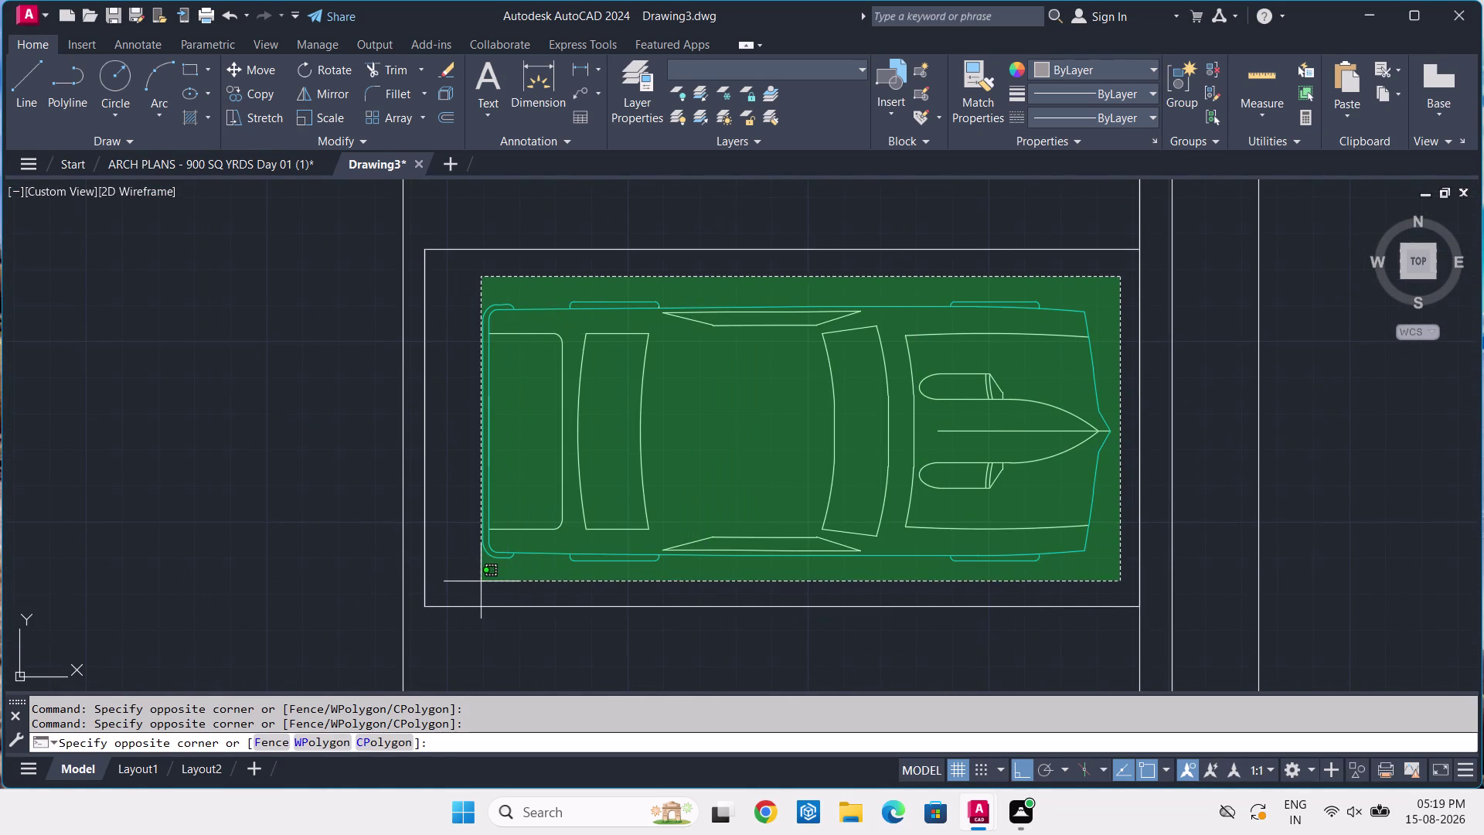
click(478, 578)
key(Delete)
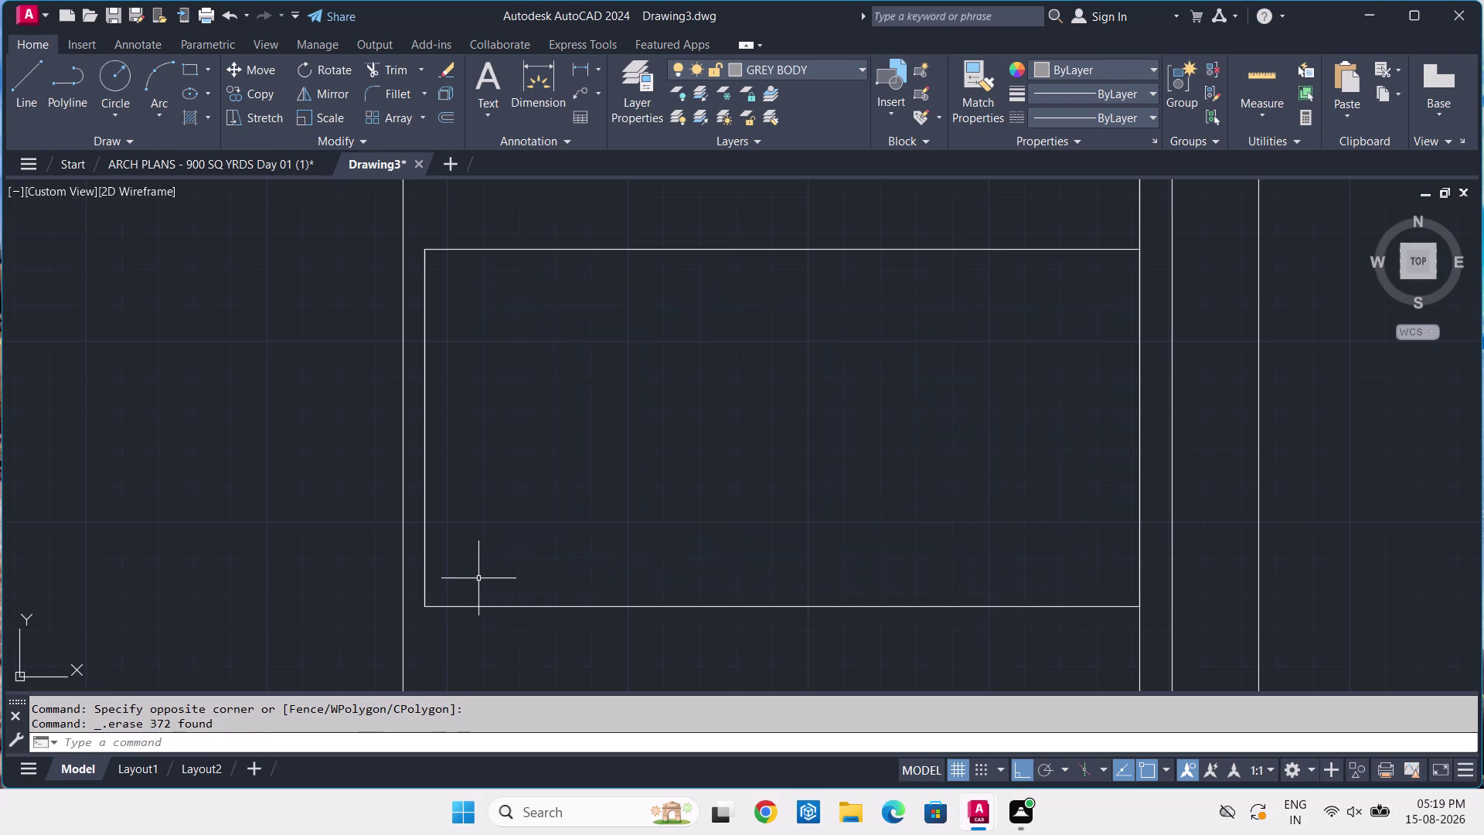
Zoom onto the central bays and begin a crossing window around the lower-left car.
scroll(down, 3)
scroll(down, 3)
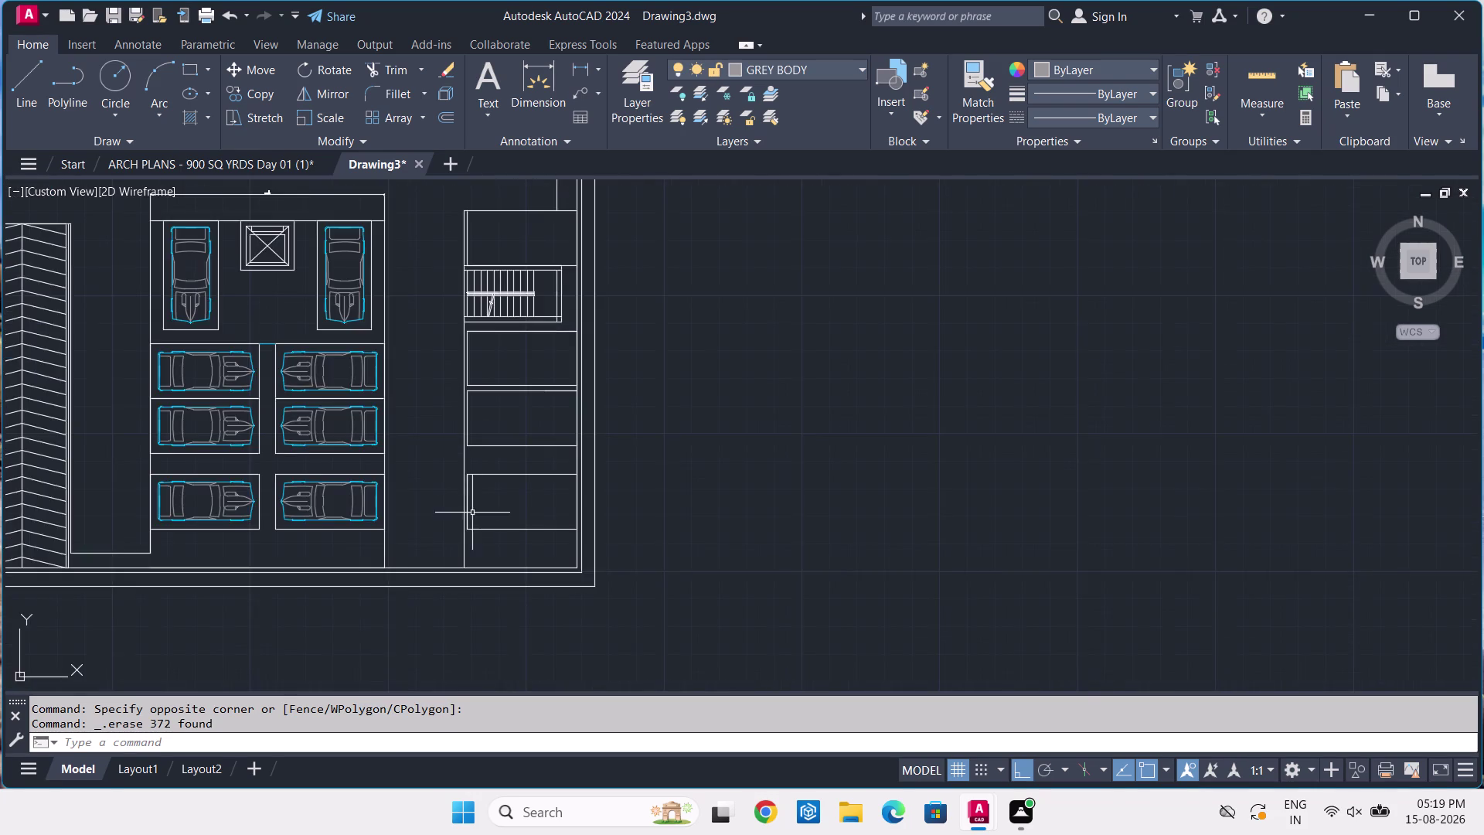
middle_drag(472, 517, 1024, 590)
scroll(up, 3)
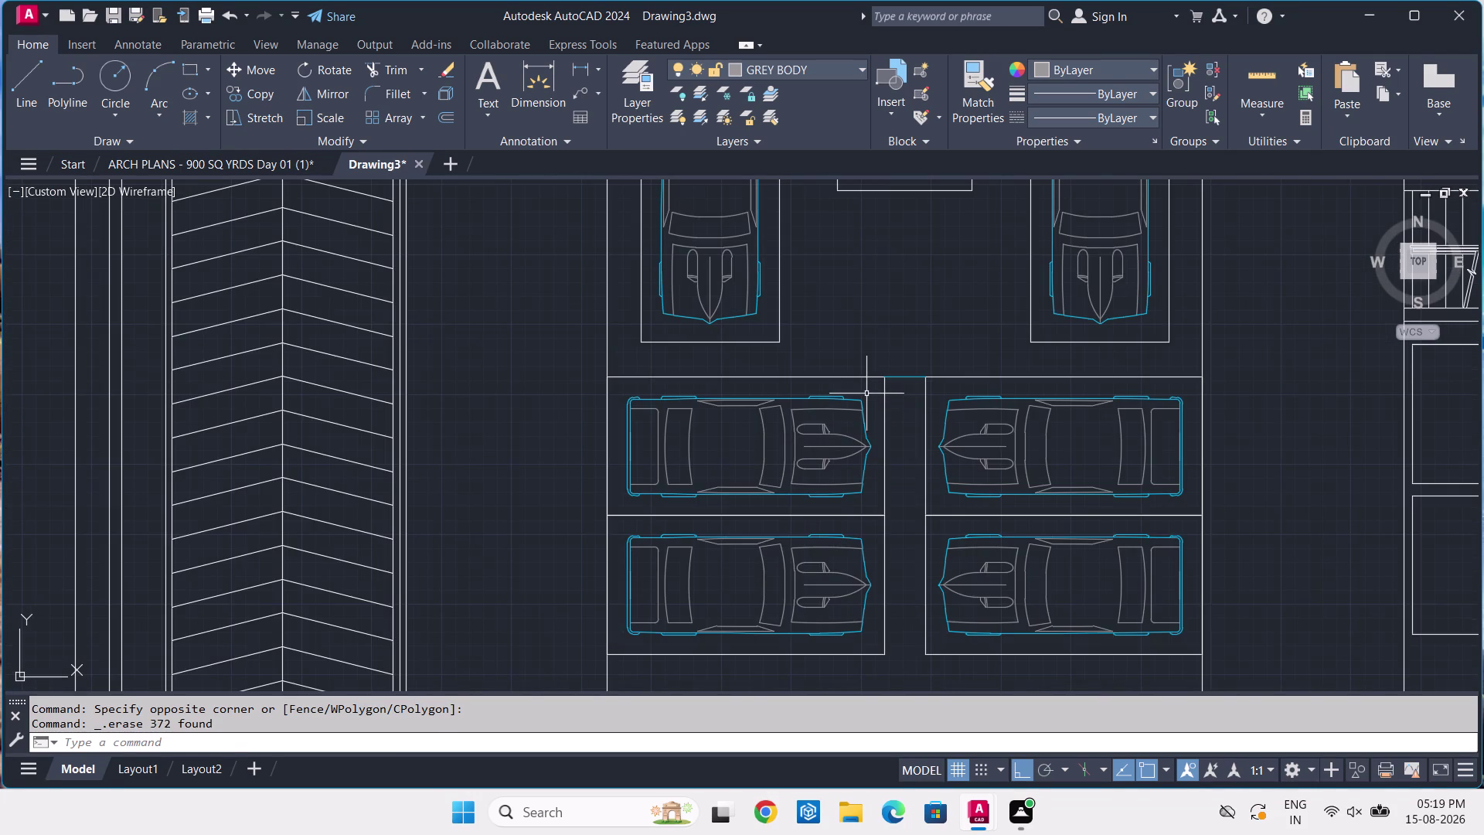
click(873, 388)
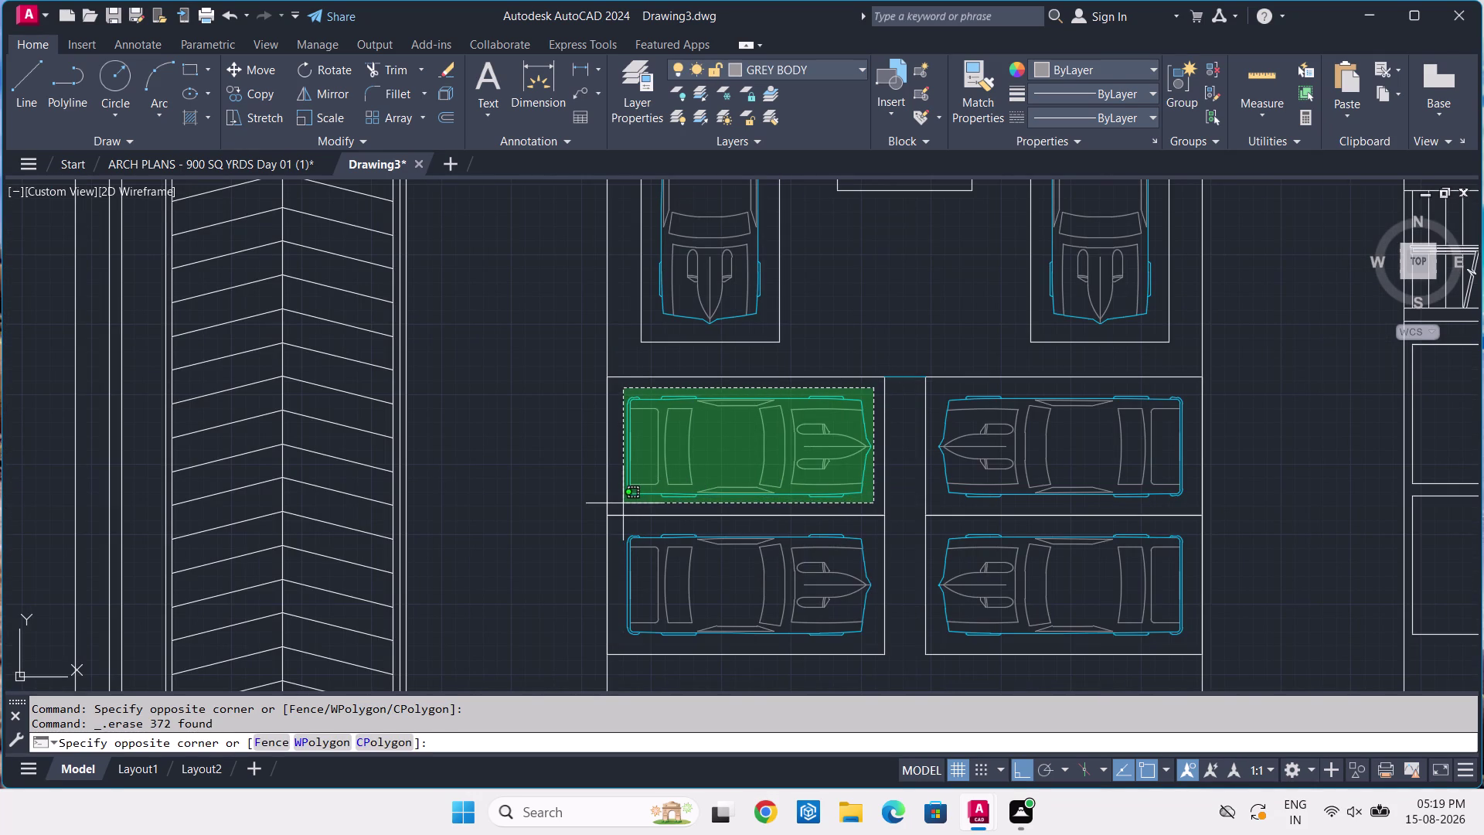
Start copying the selected car with CO, Ortho off, from a base point on it.
click(619, 504)
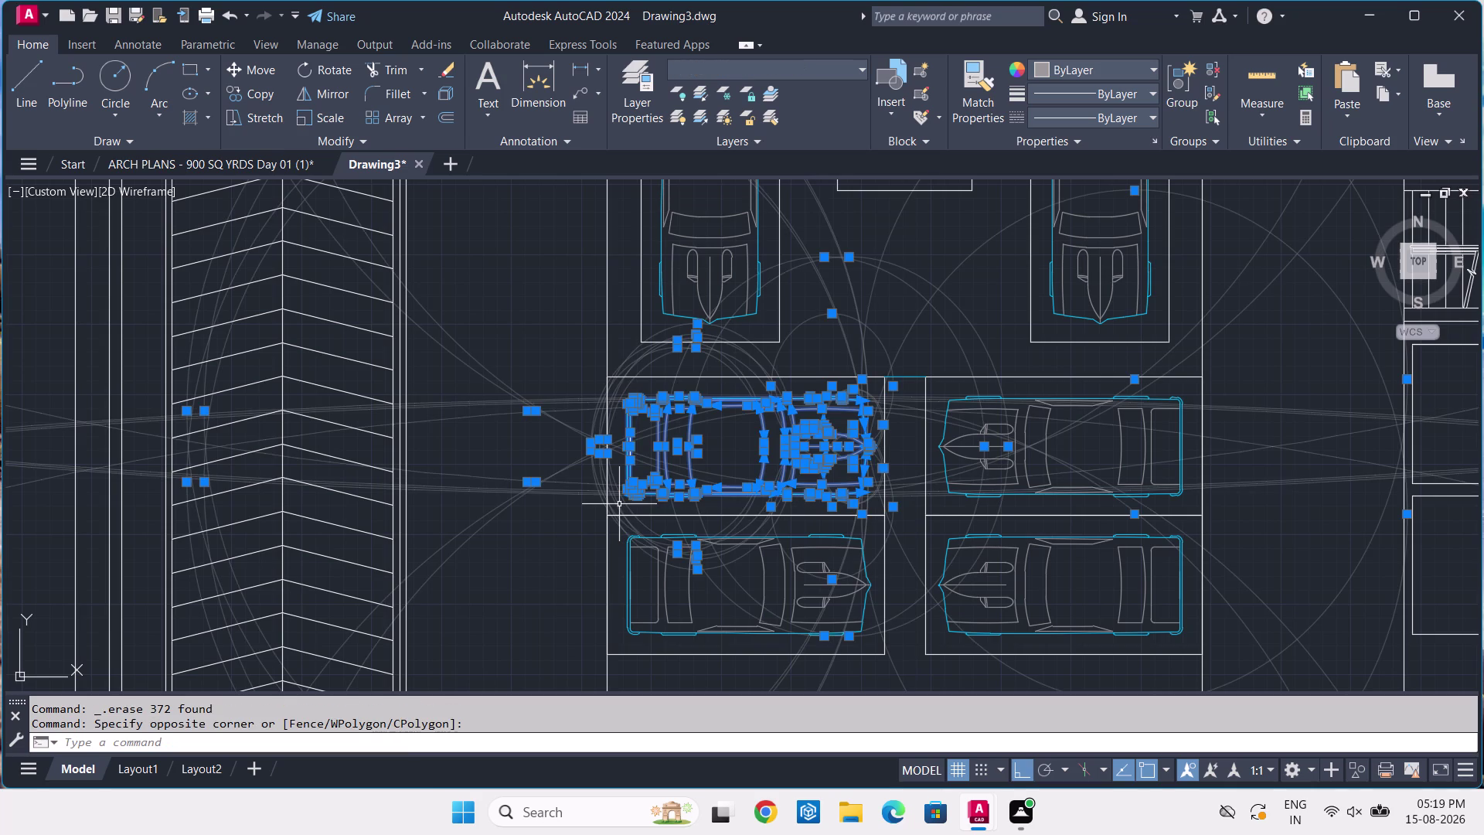
text(CO)
key(space)
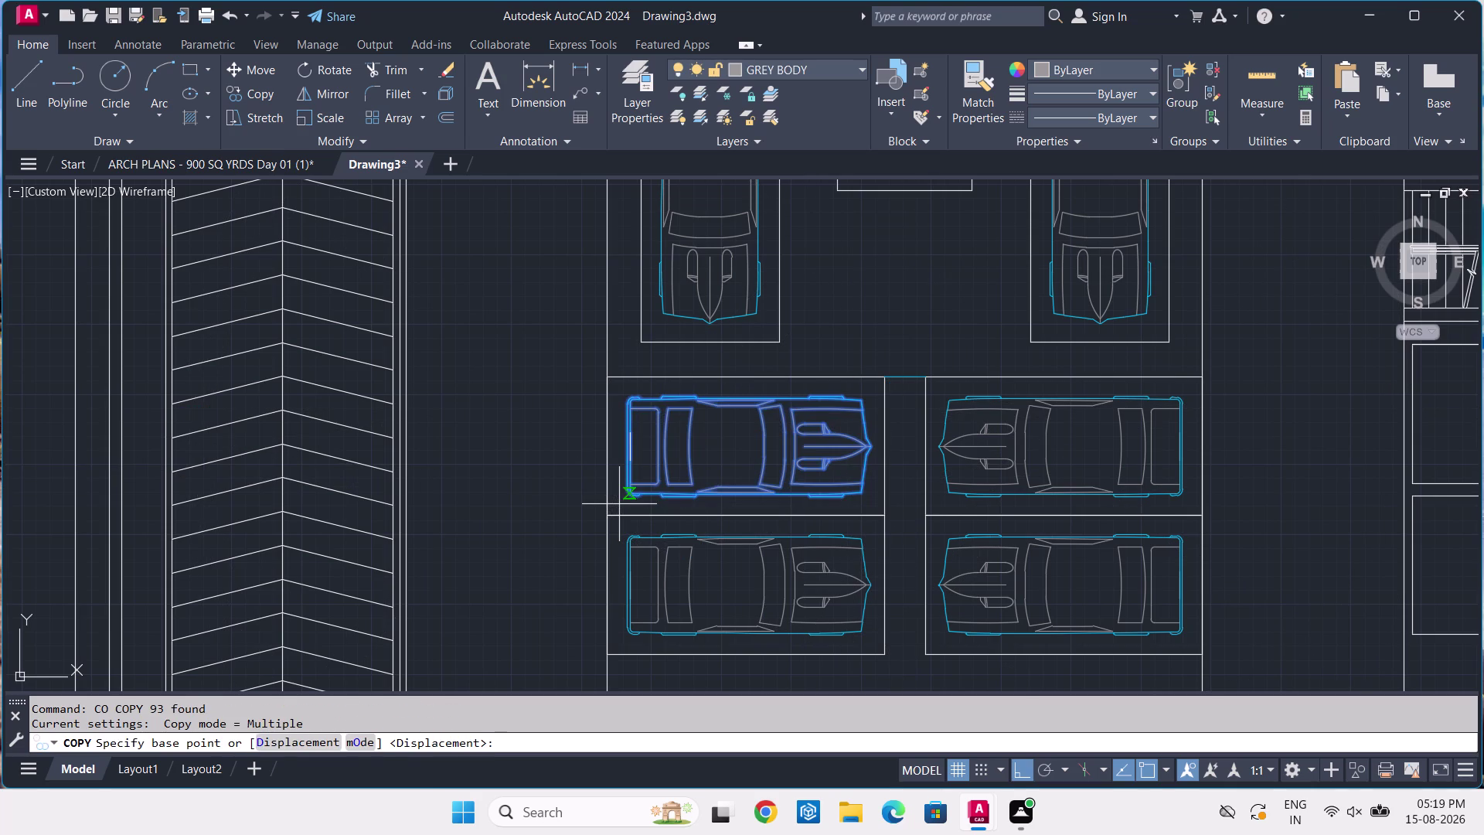
key(F8)
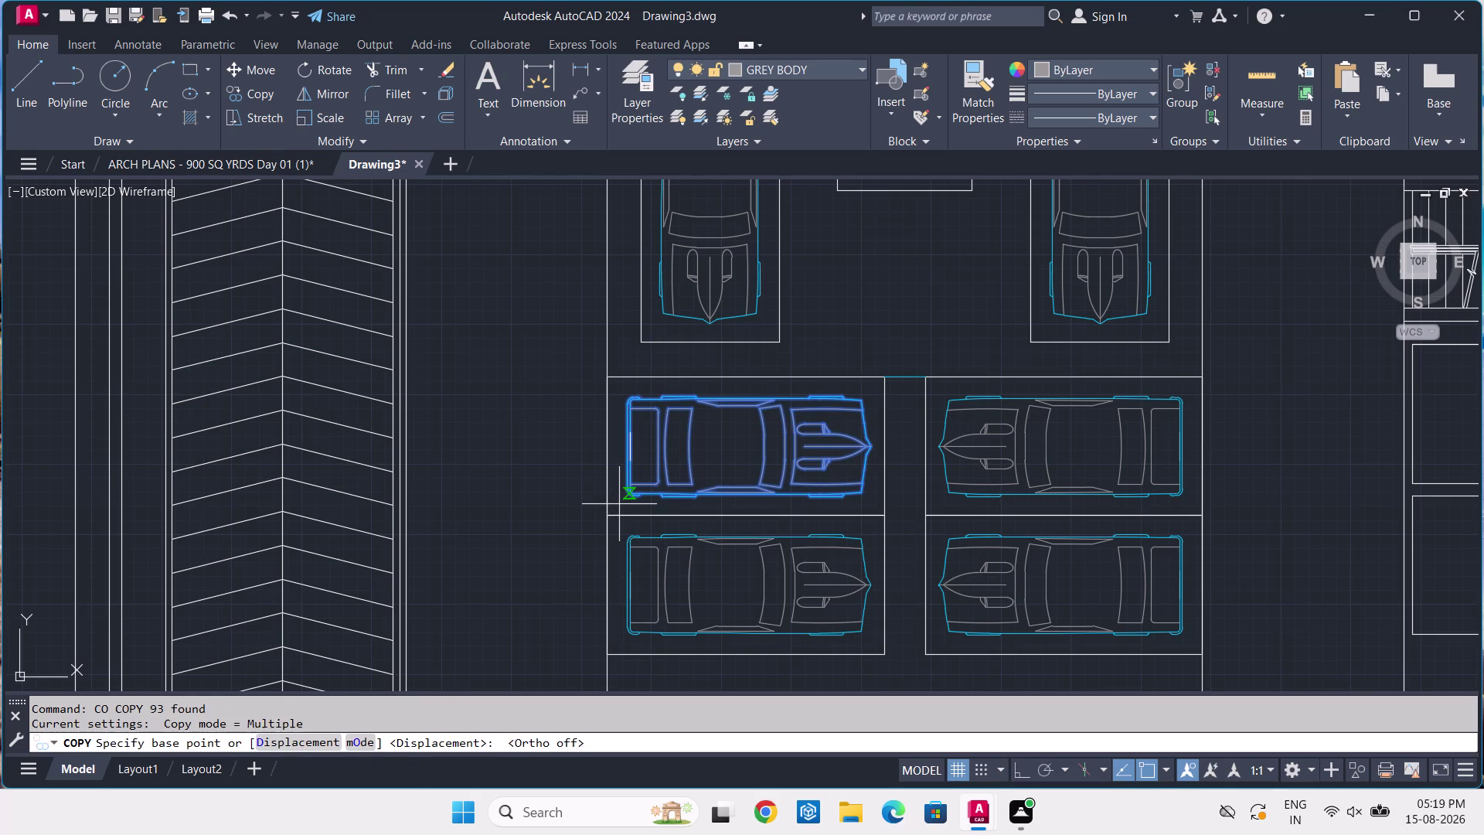
click(733, 434)
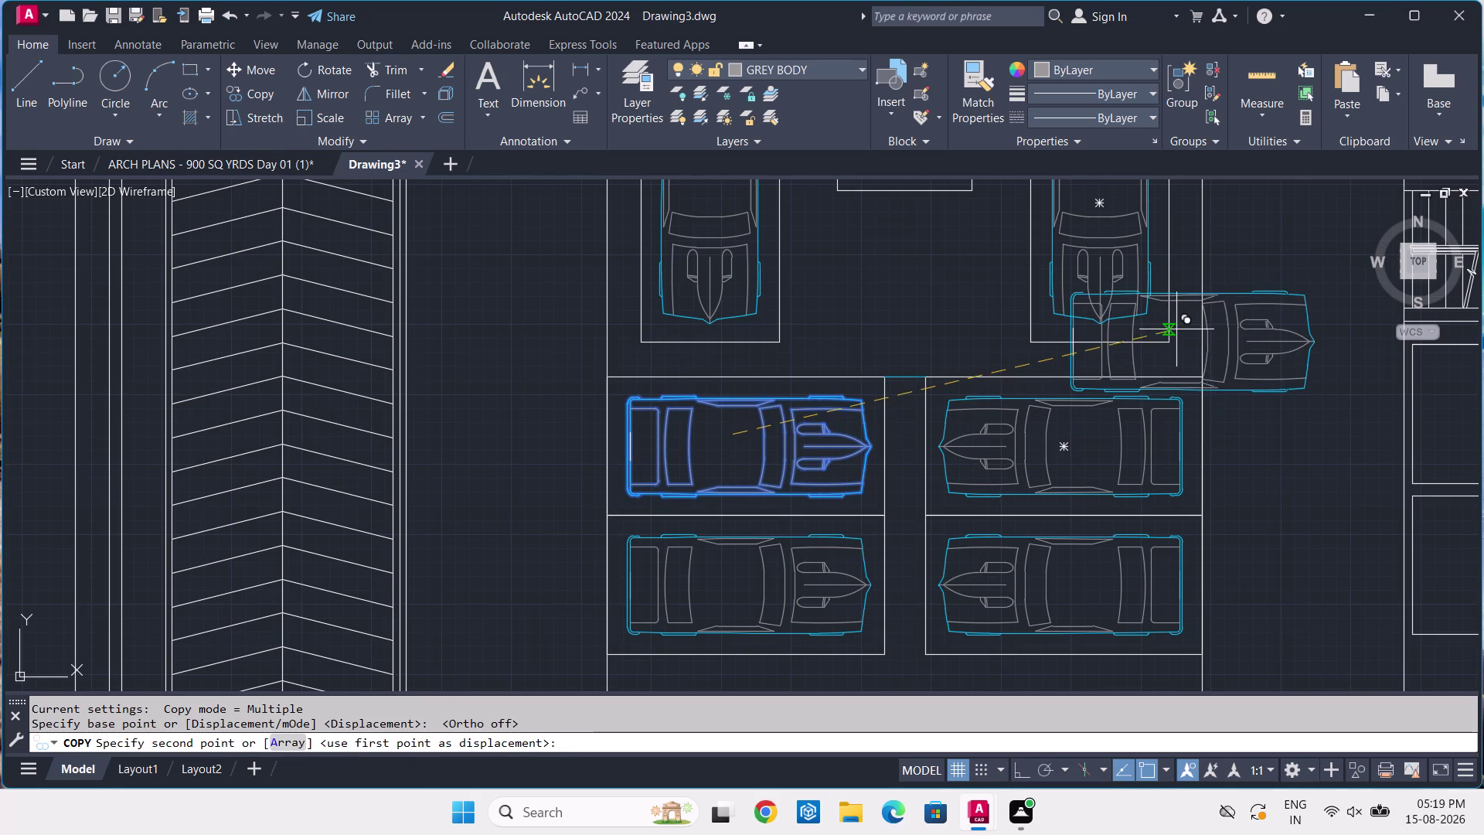
Place car copies in the bay beside the stairs and the second right-hand bay.
middle_drag(1176, 329, 366, 521)
scroll(up, 3)
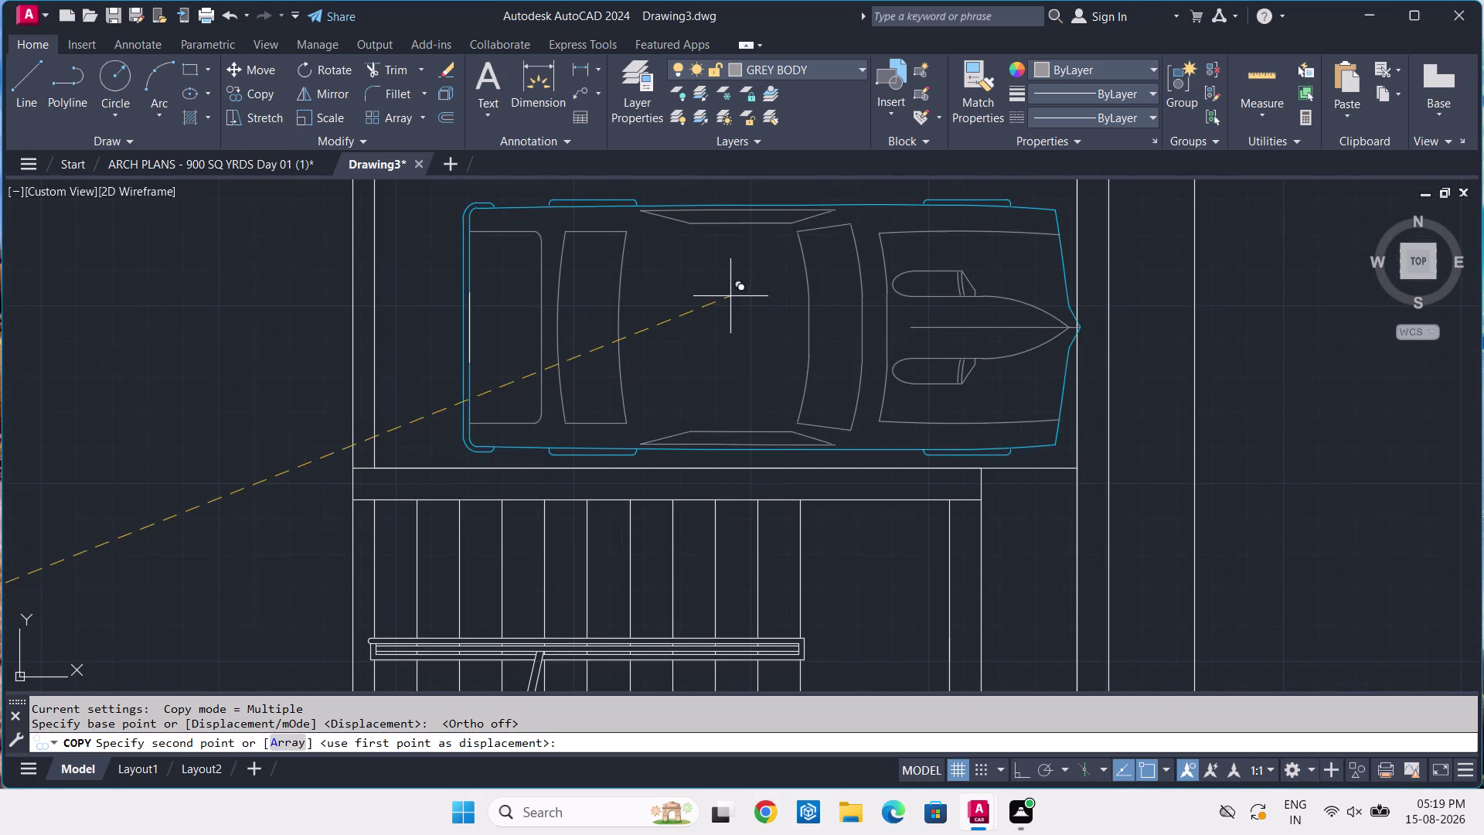
middle_drag(725, 287, 742, 354)
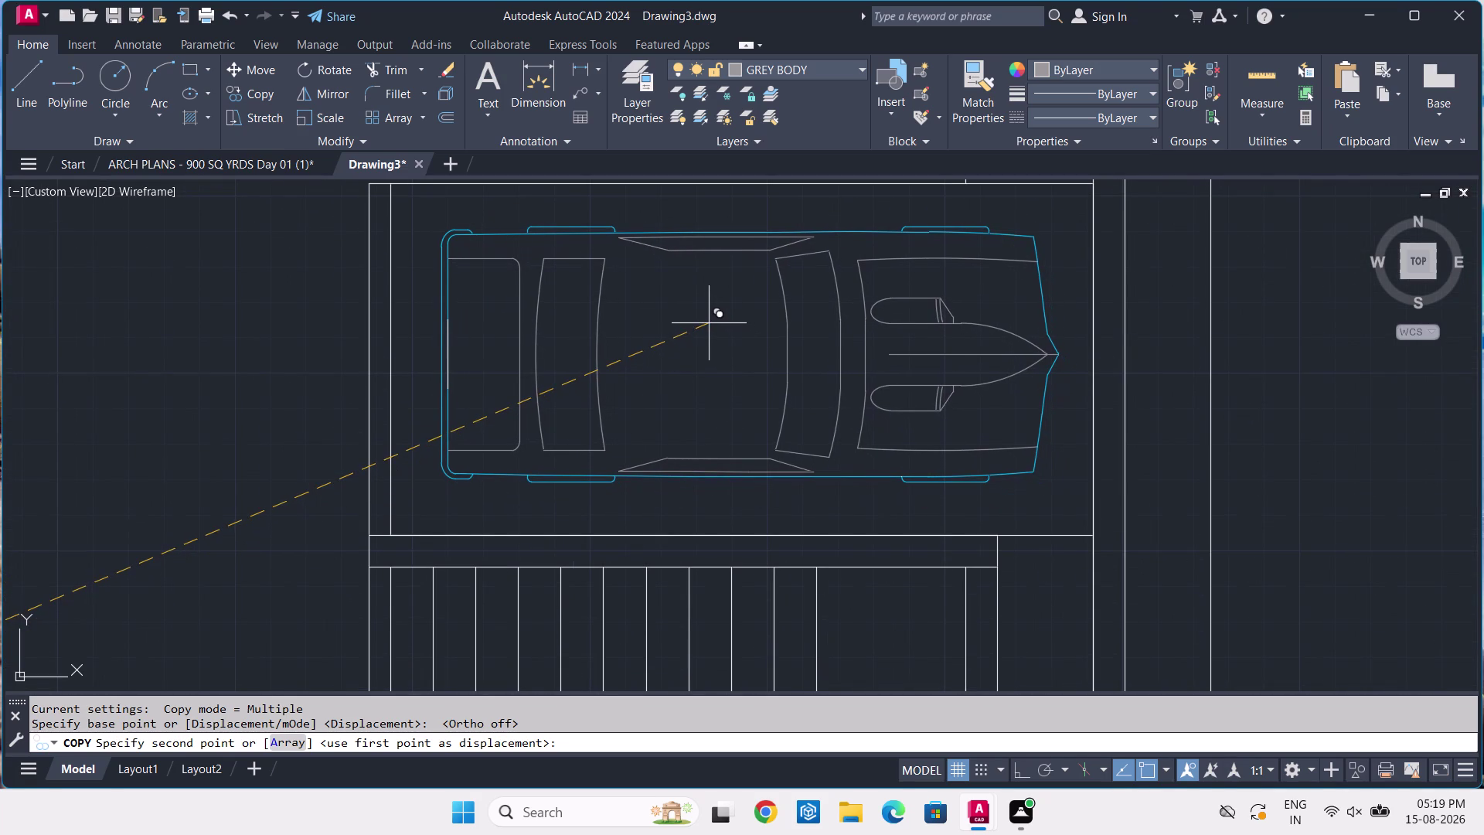
click(710, 324)
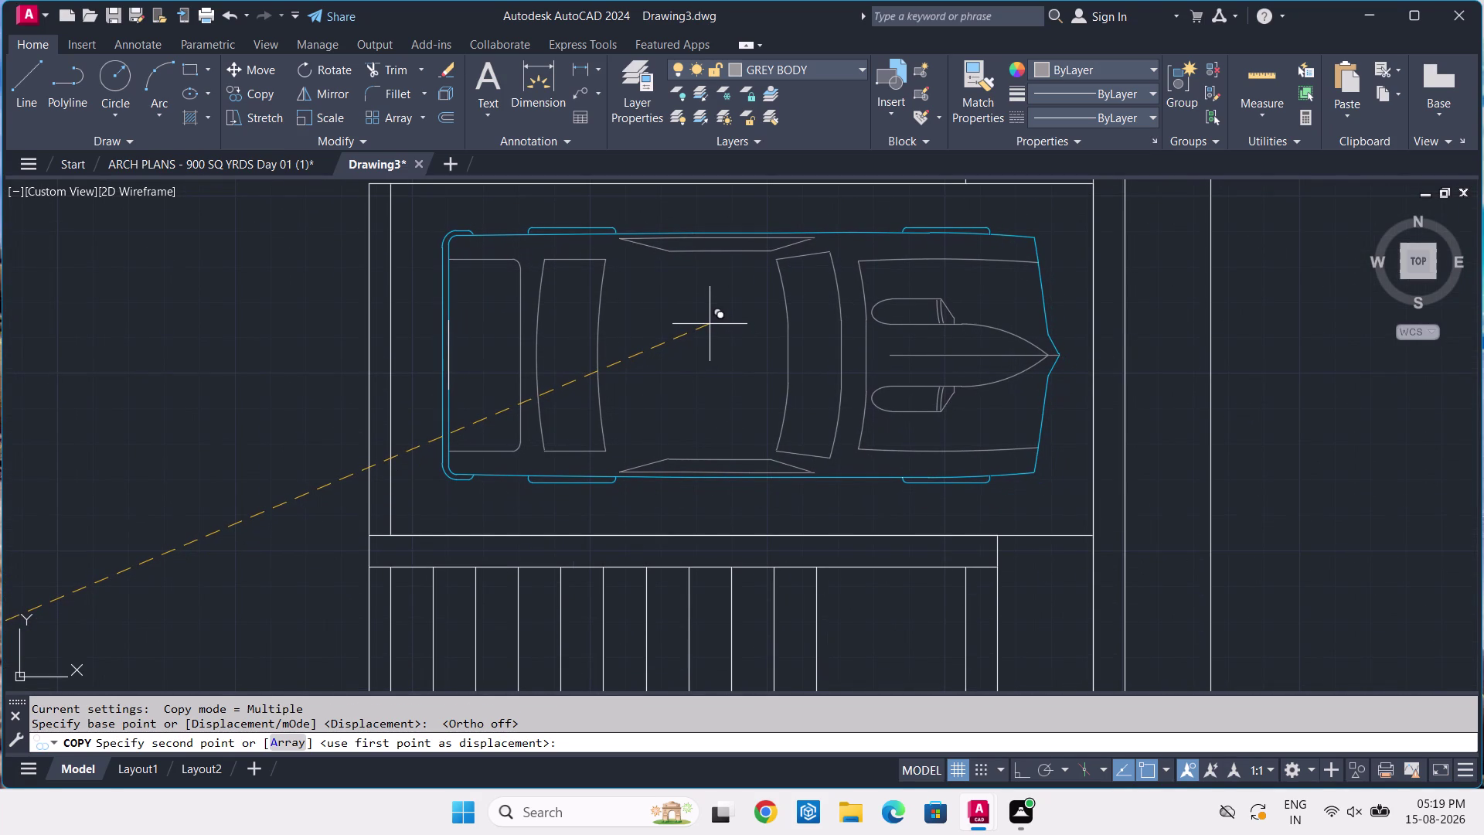
scroll(down, 3)
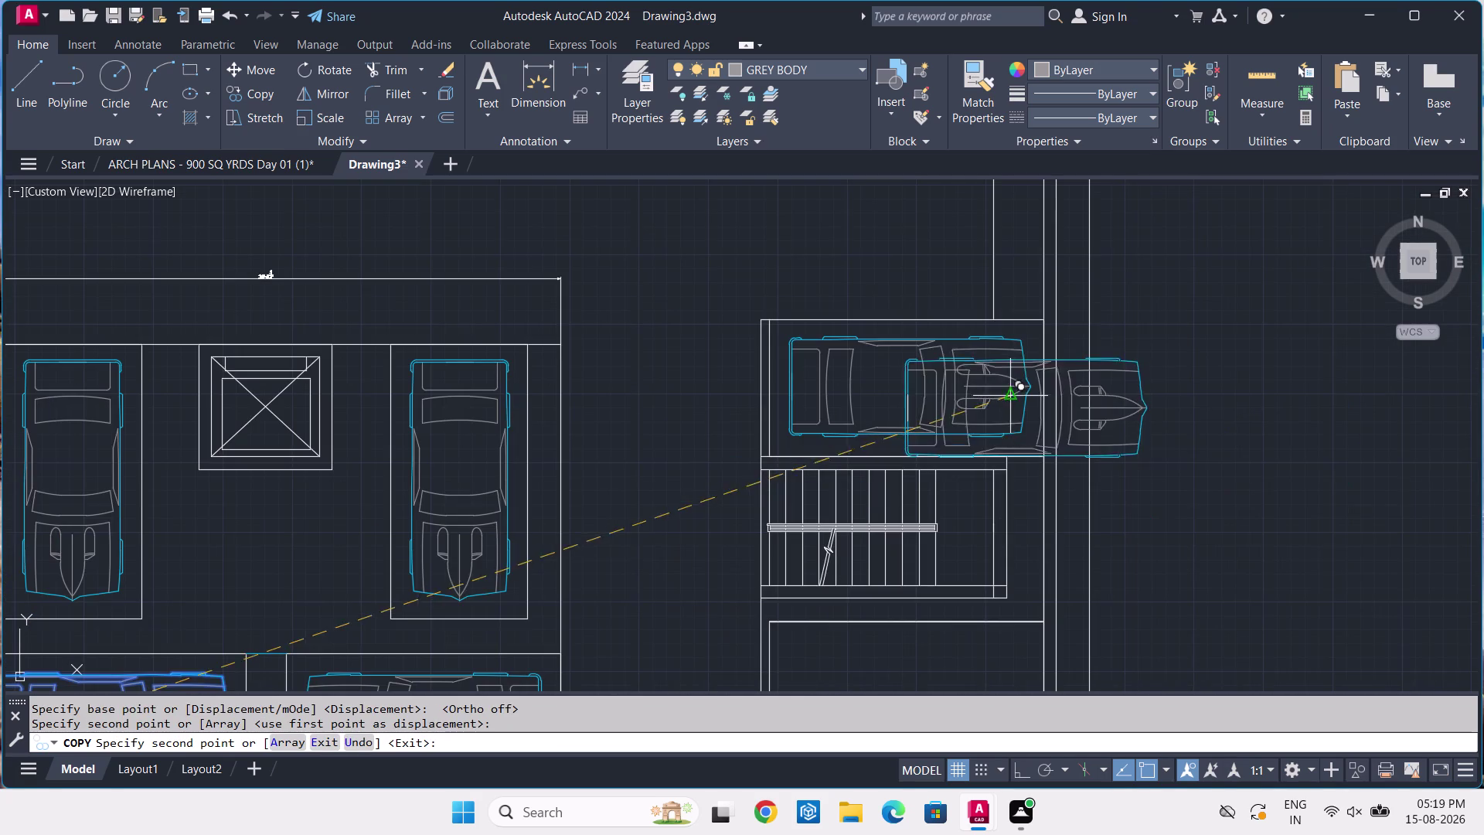
middle_drag(996, 473, 932, 282)
middle_drag(833, 488, 840, 419)
scroll(up, 3)
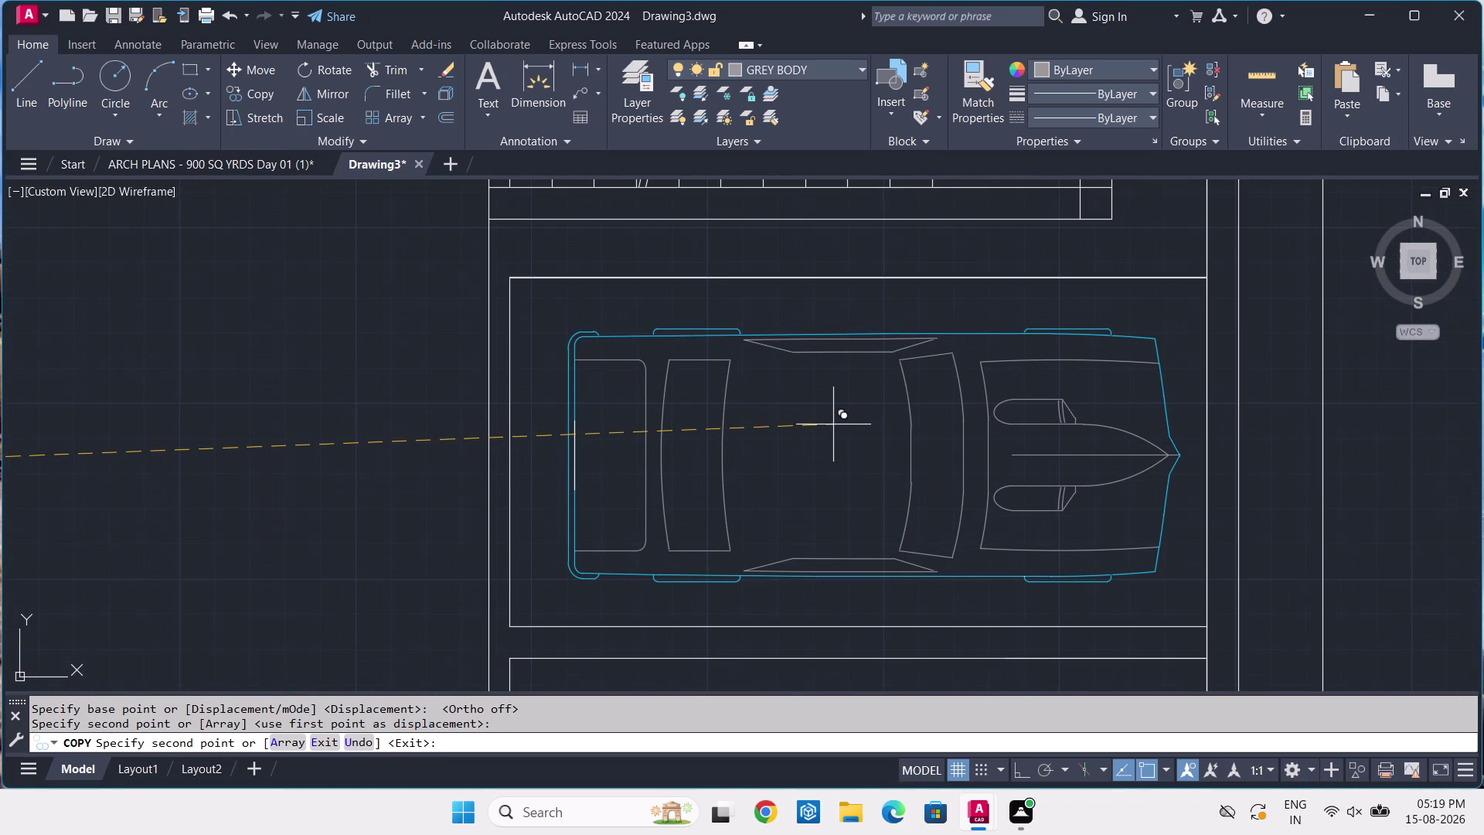
click(823, 422)
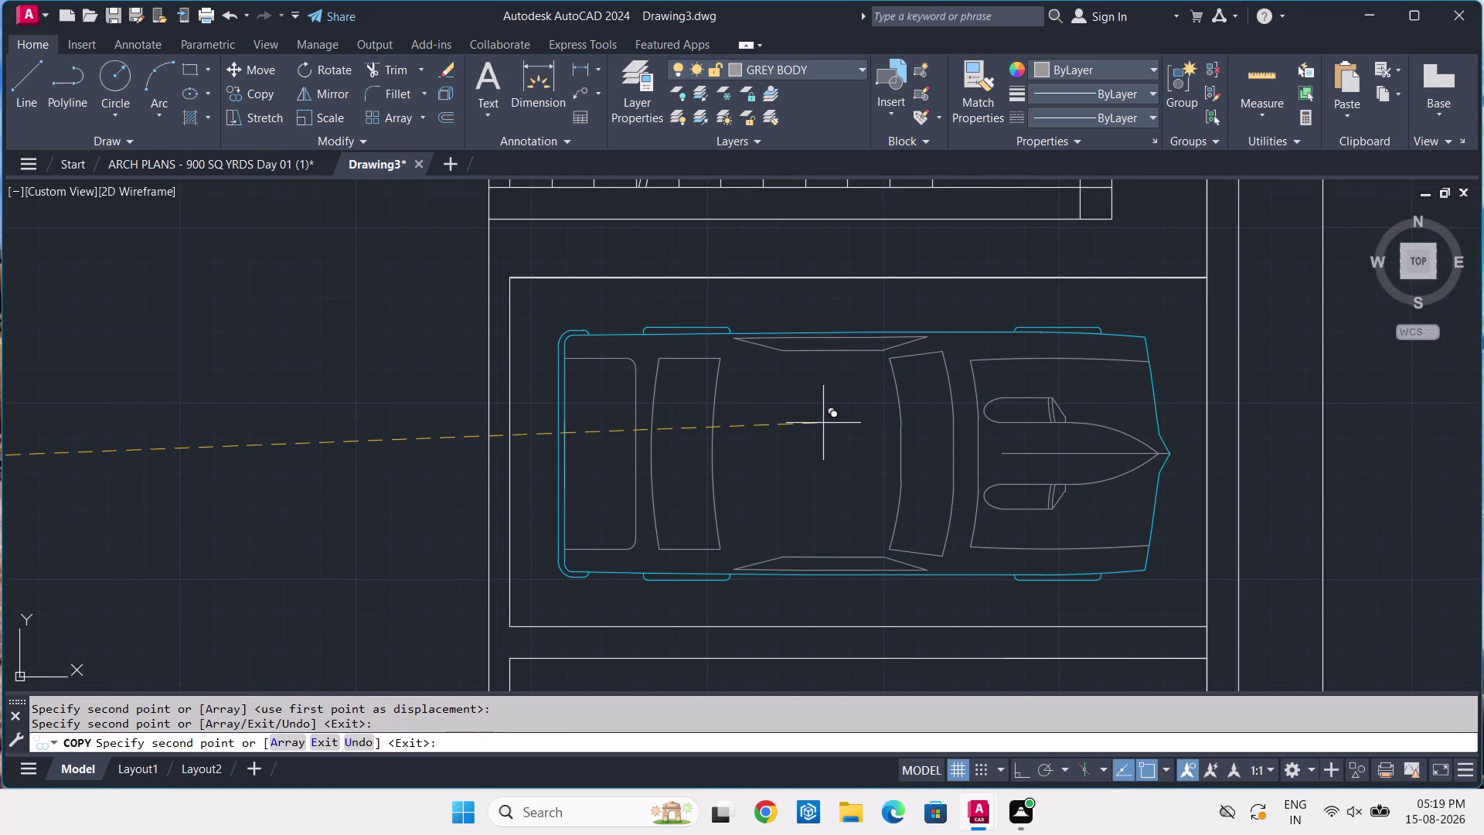
Place car copies in the third and bottom right-hand bays, then end the copy.
scroll(down, 3)
middle_drag(831, 459, 830, 359)
scroll(up, 3)
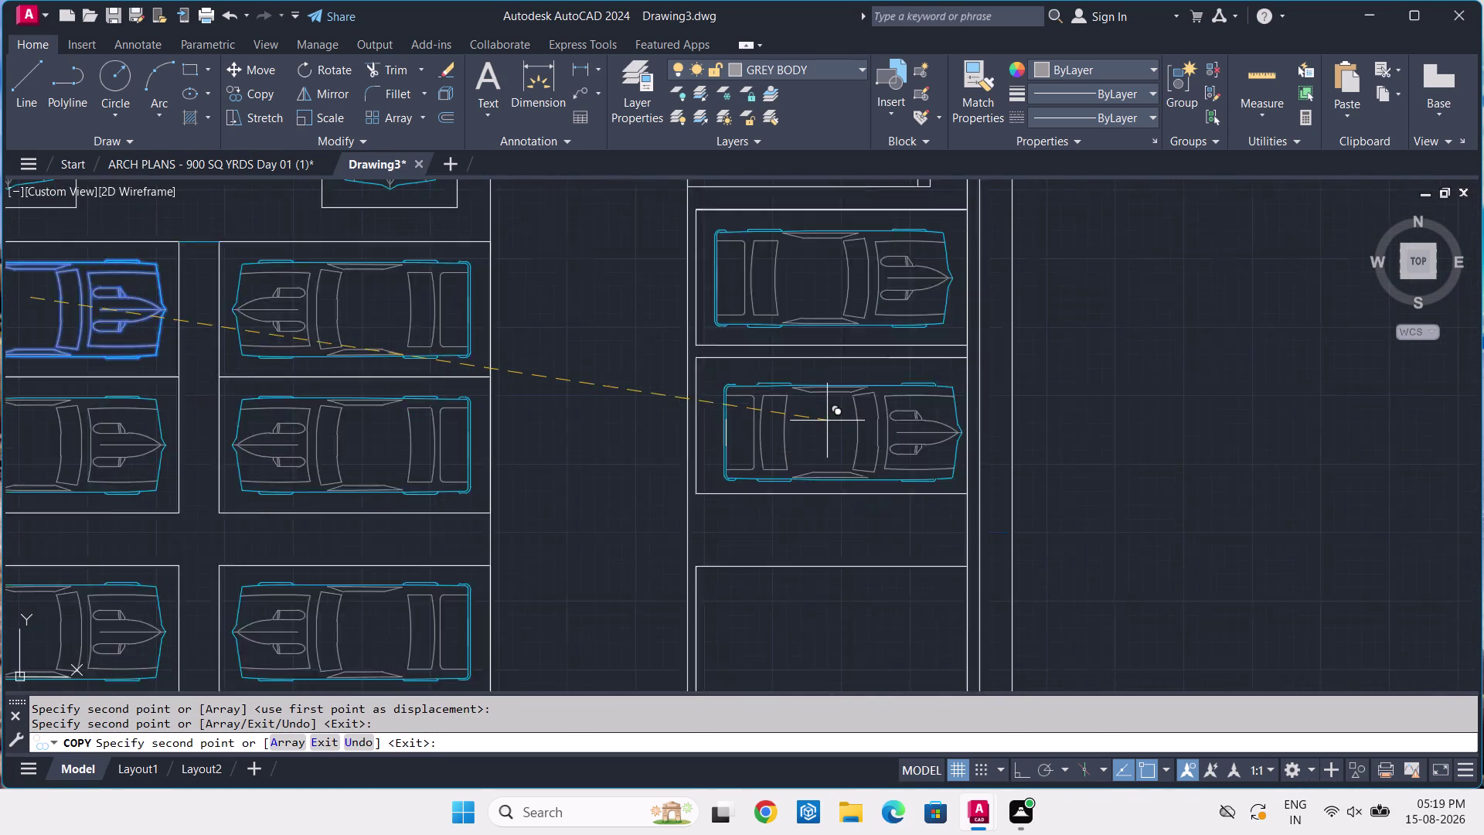
scroll(up, 3)
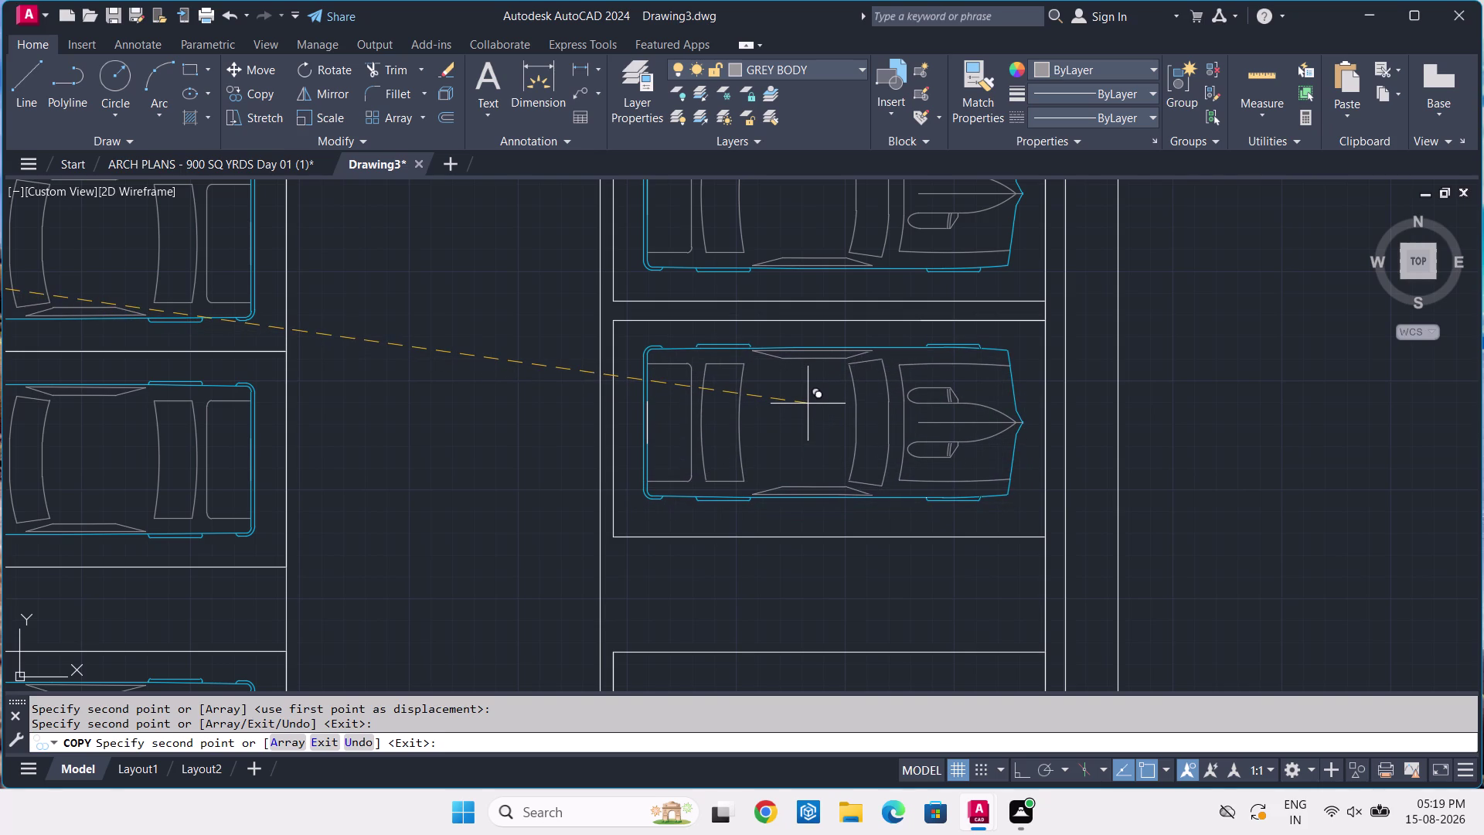
scroll(up, 3)
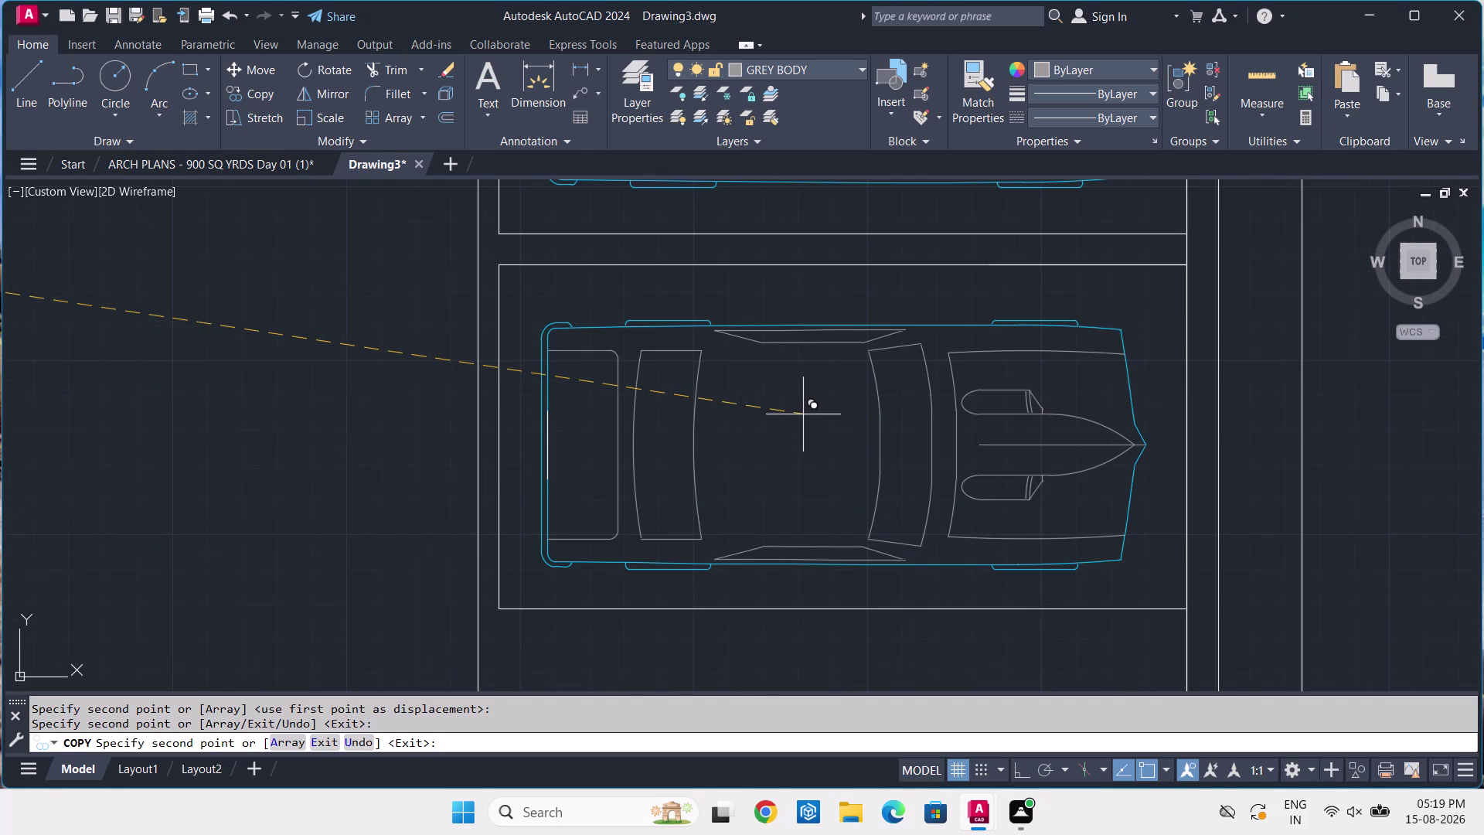
click(799, 412)
scroll(down, 3)
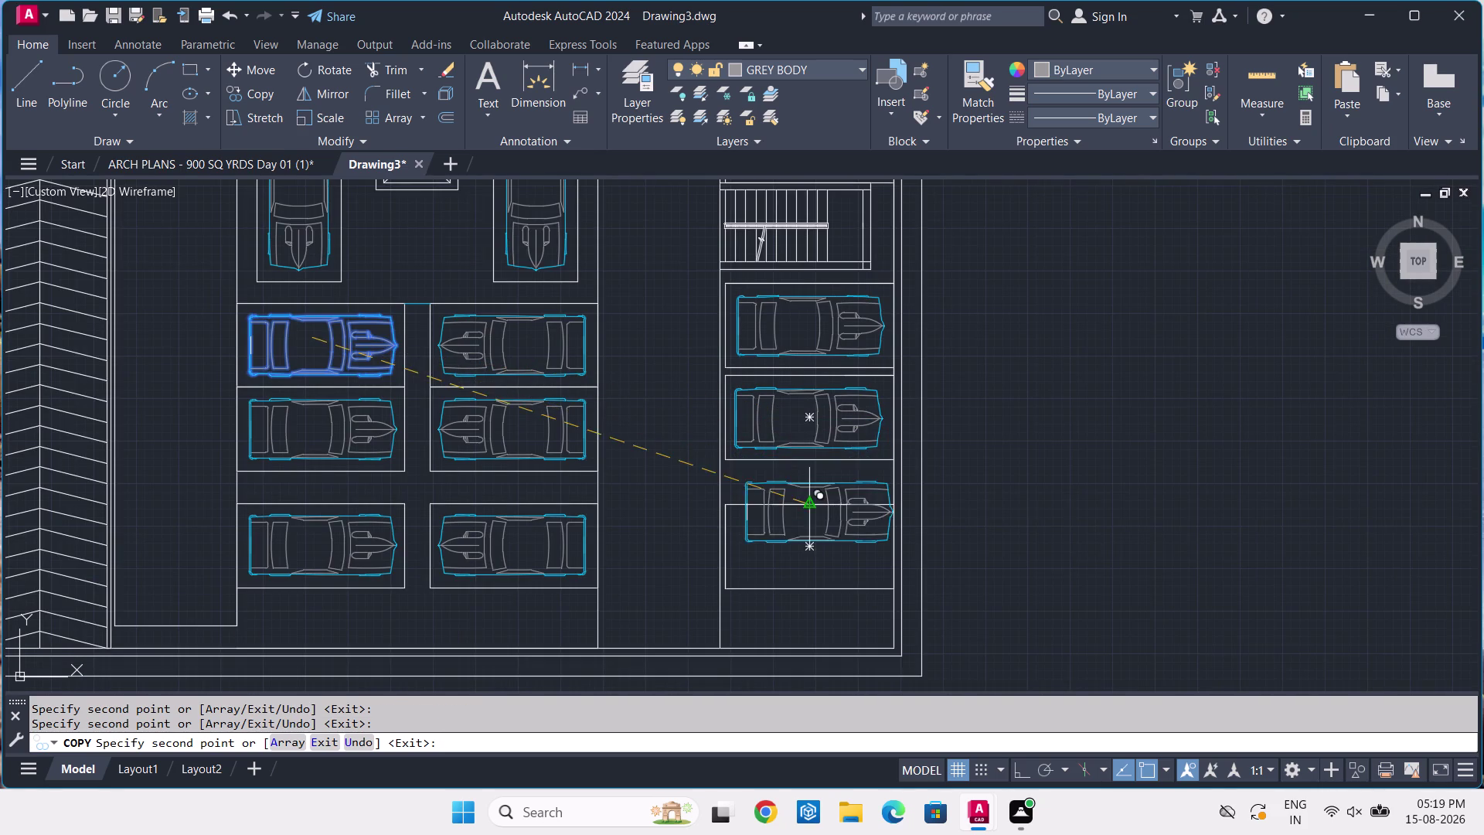
middle_drag(807, 472, 812, 423)
scroll(up, 3)
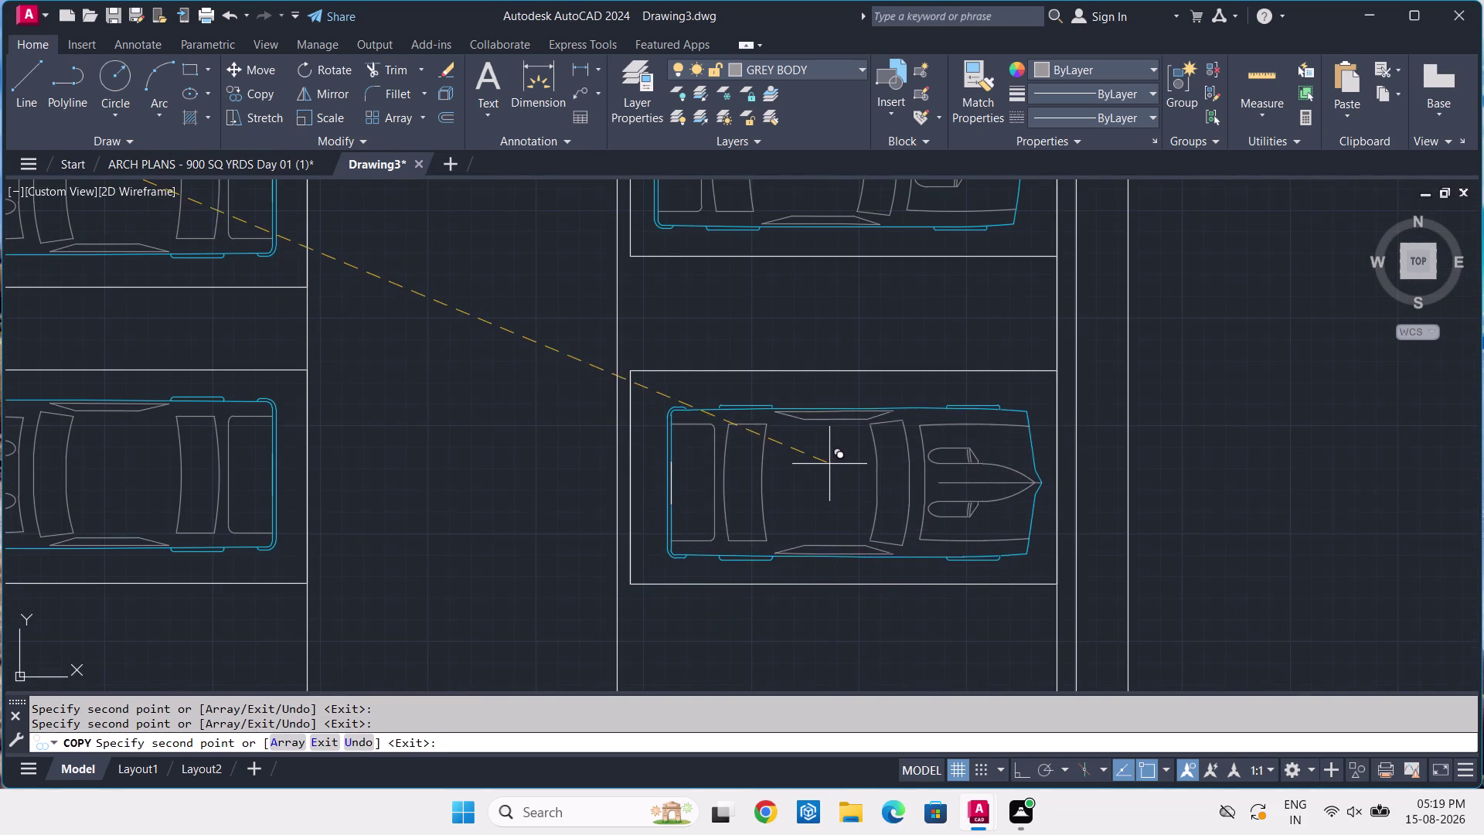
scroll(up, 3)
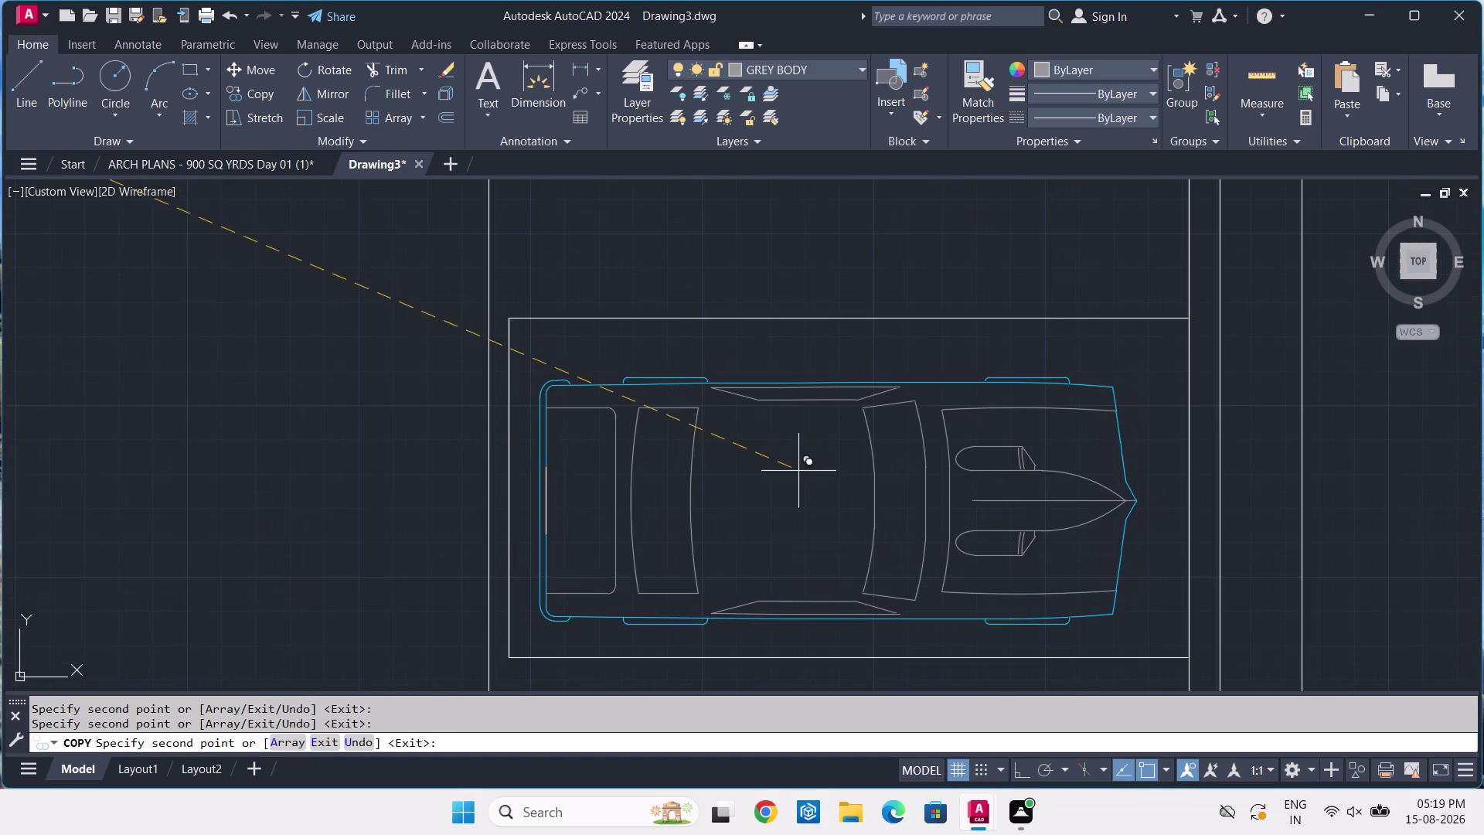
click(812, 463)
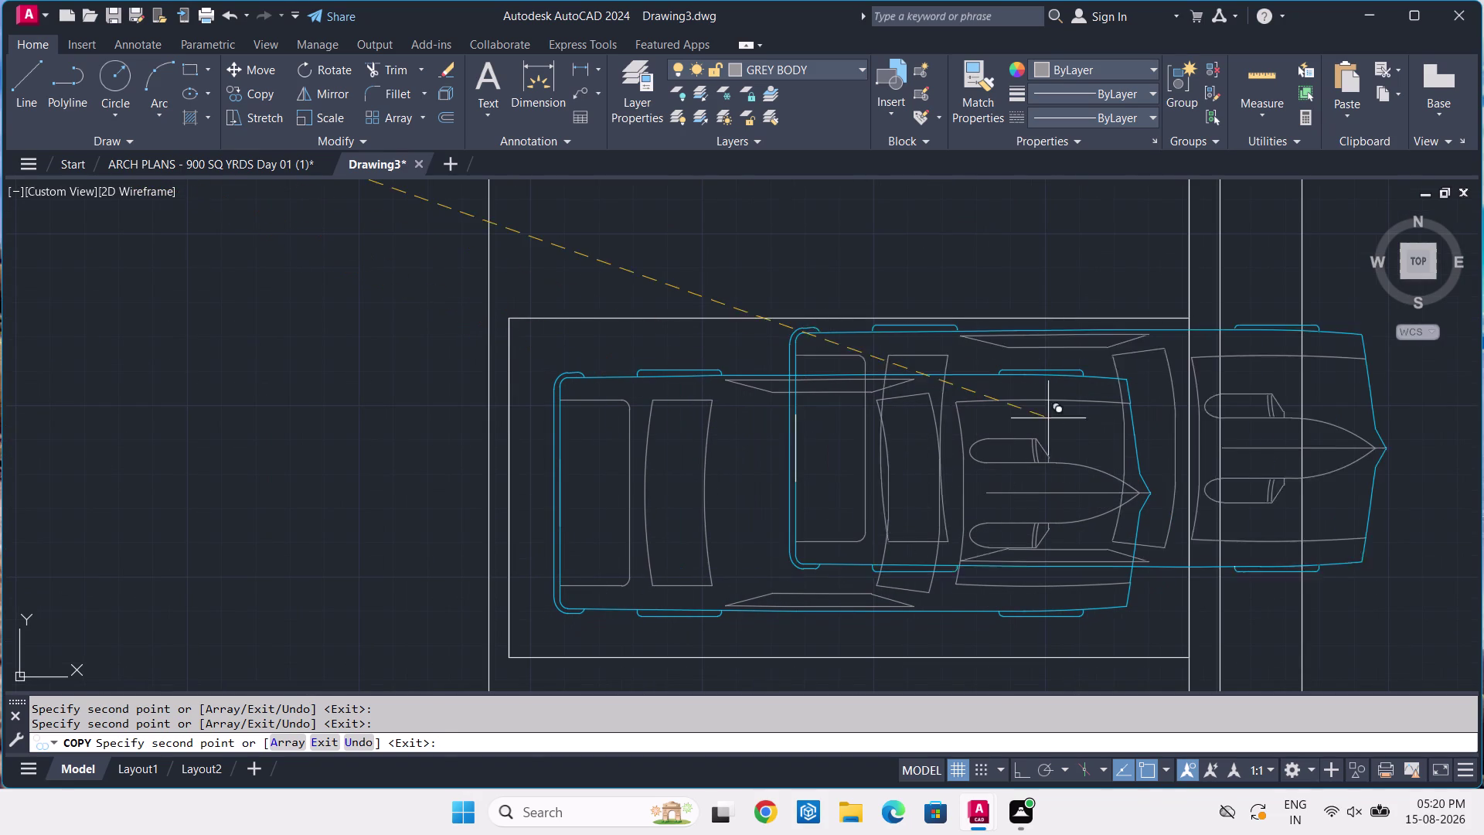
key(Escape)
scroll(down, 3)
scroll(down, 3)
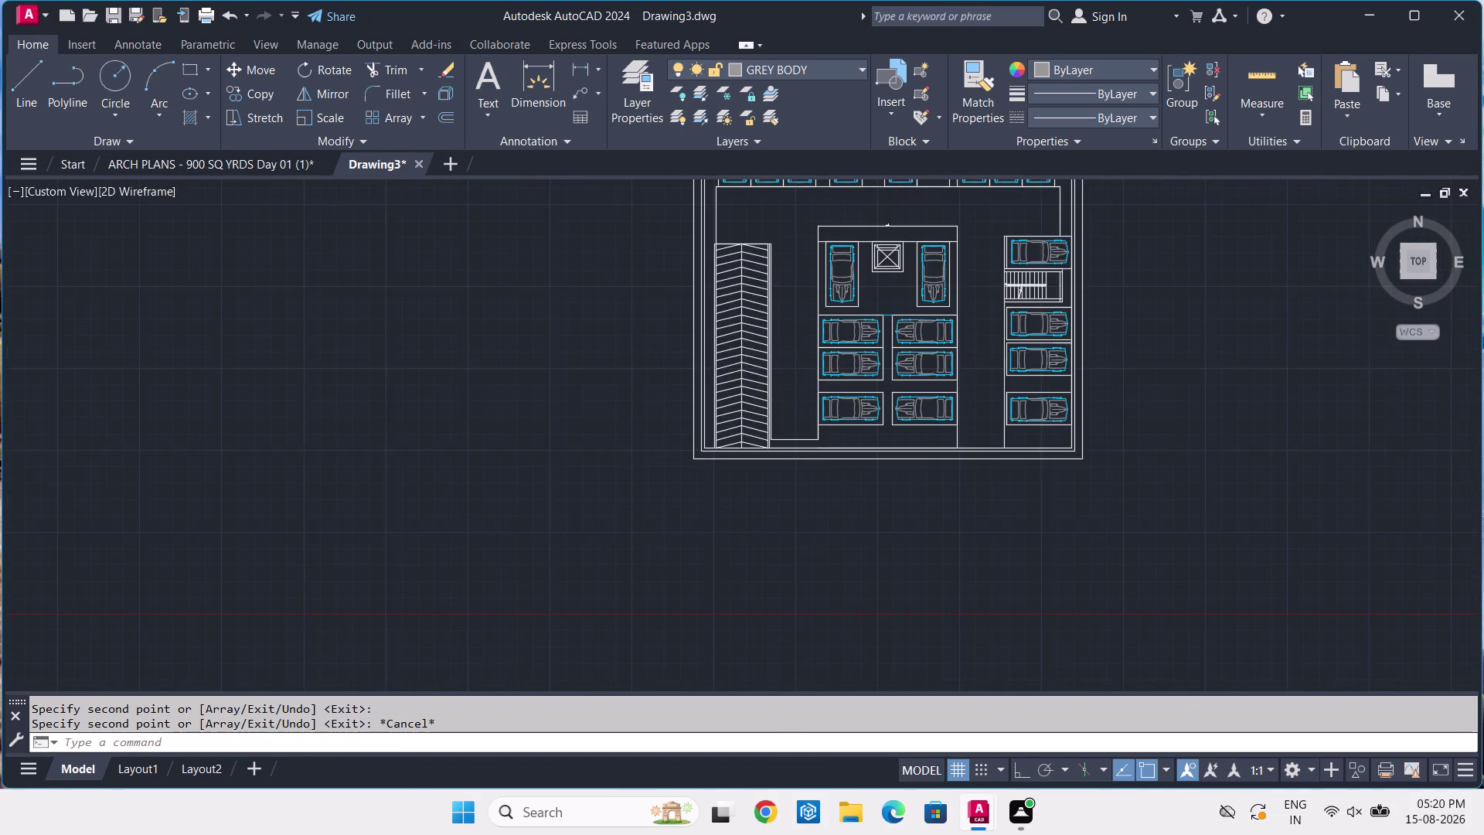
Check the ARCH PLANS reference drawing, then return to and frame Drawing3's cellar floor.
middle_drag(1059, 401, 1063, 427)
scroll(up, 3)
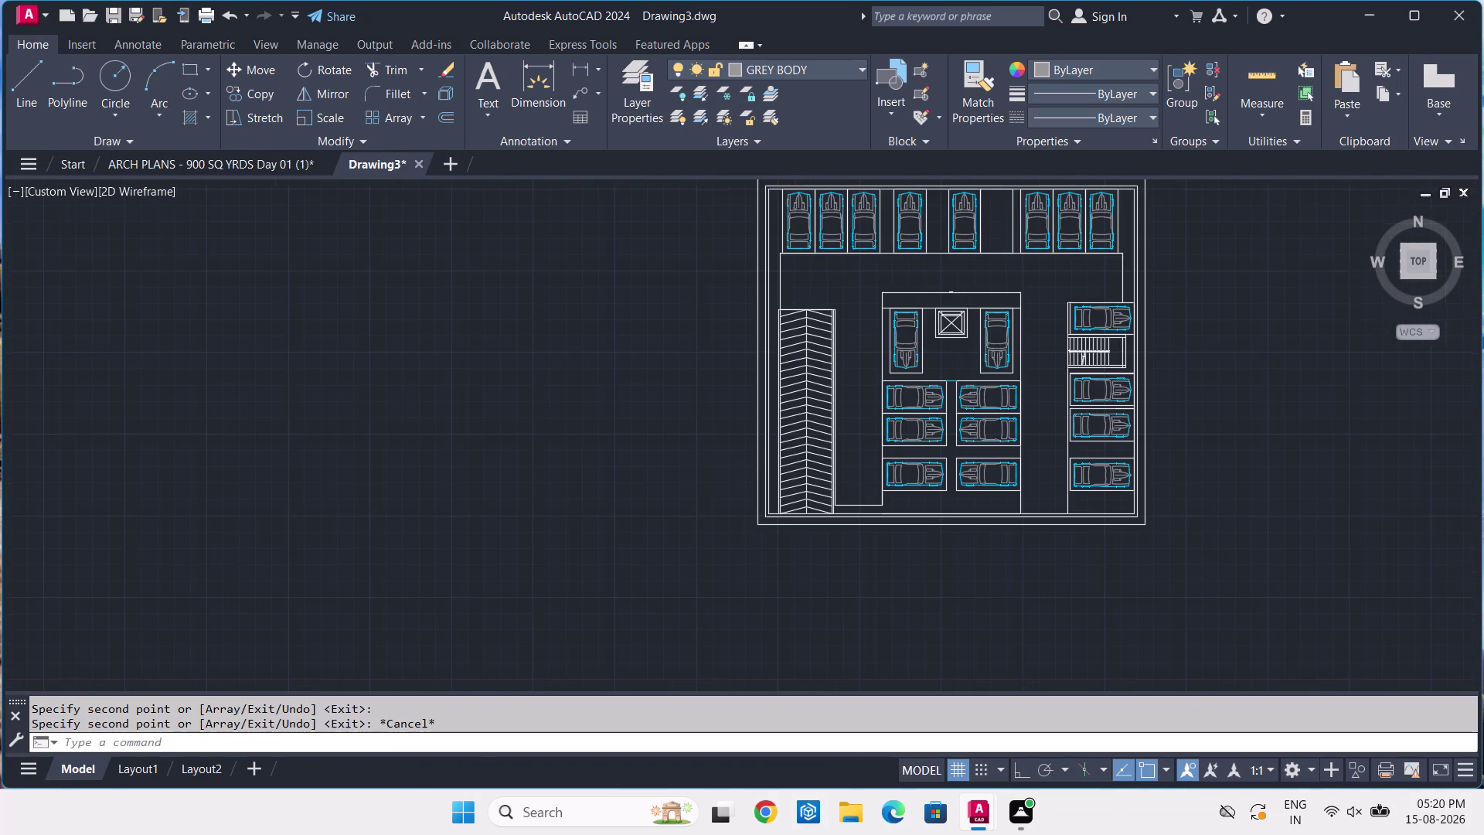
click(273, 167)
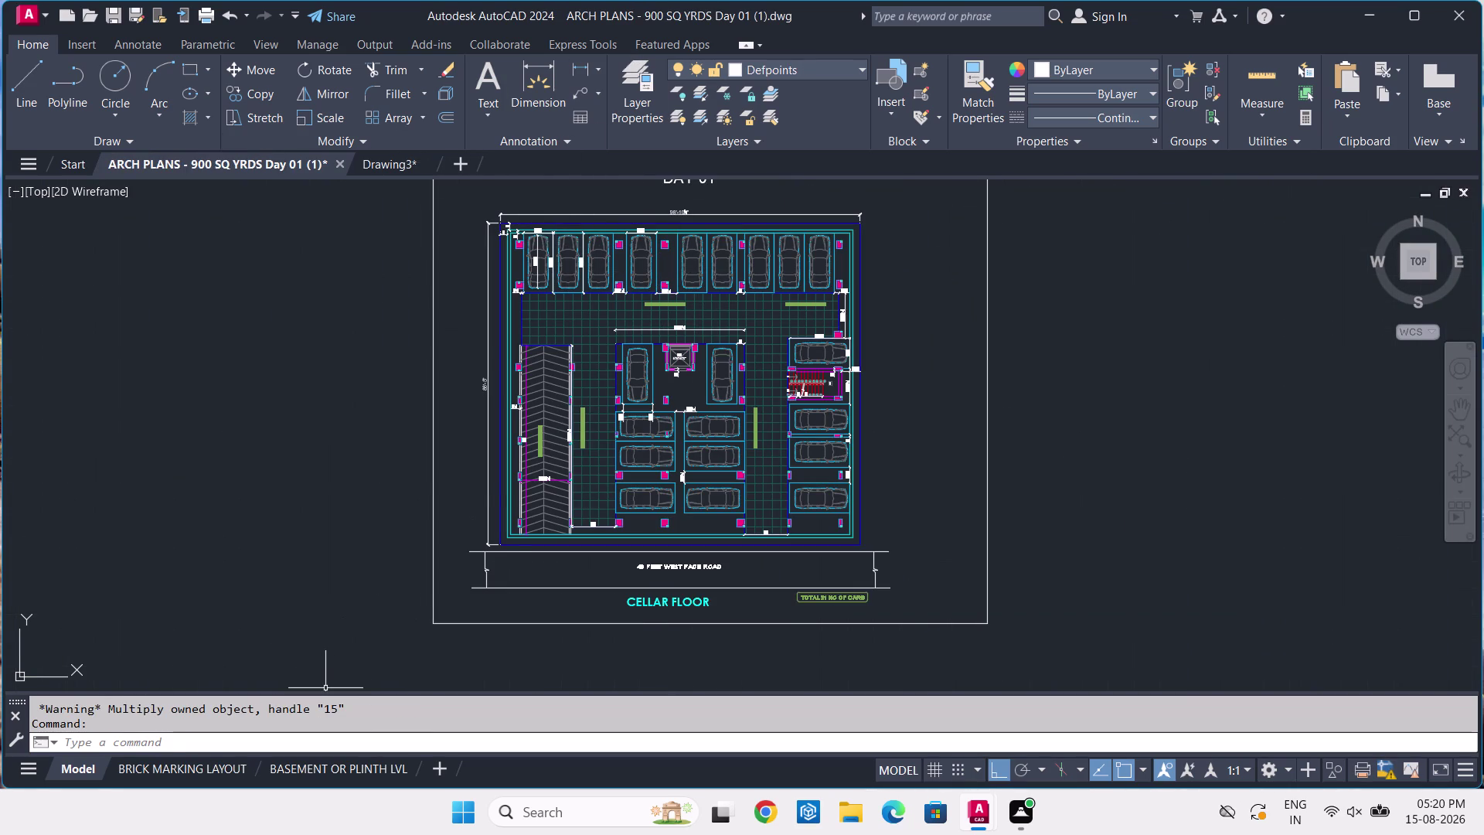
click(403, 161)
scroll(down, 3)
middle_drag(782, 329, 767, 382)
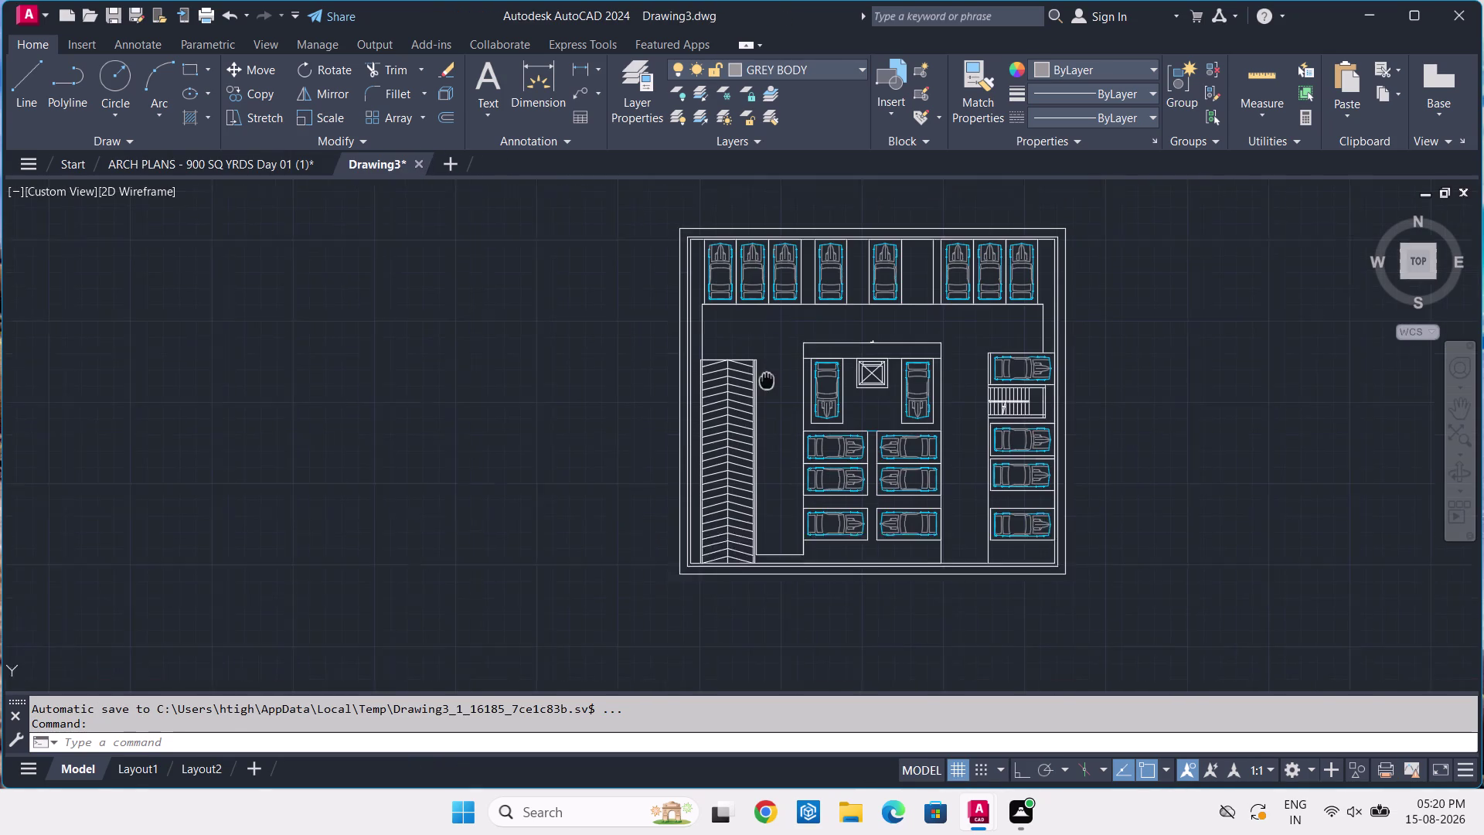
middle_drag(767, 382, 753, 399)
Open the Layer Properties Manager after a brief look at the layer dropdown.
click(753, 71)
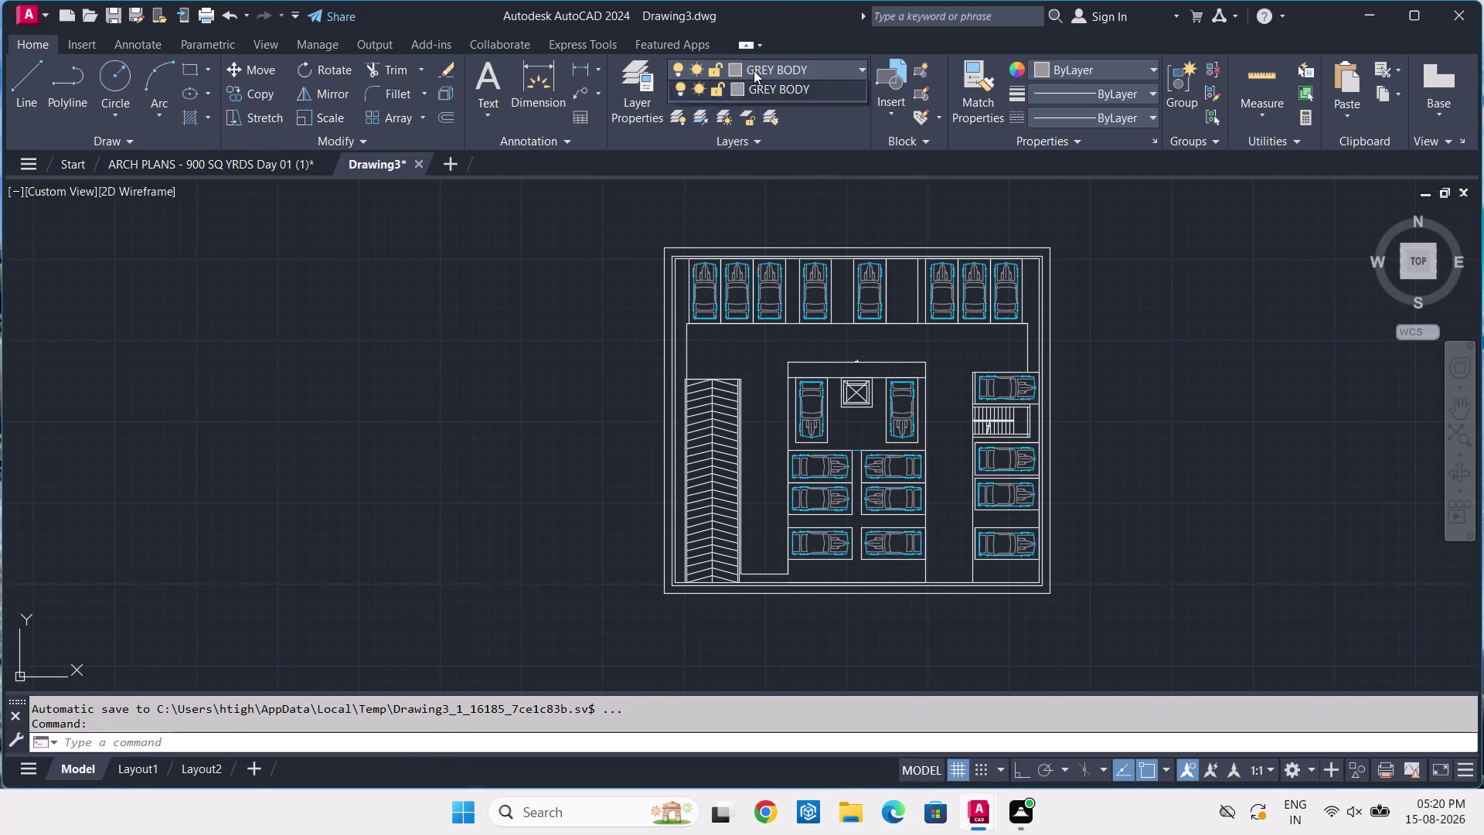
click(628, 75)
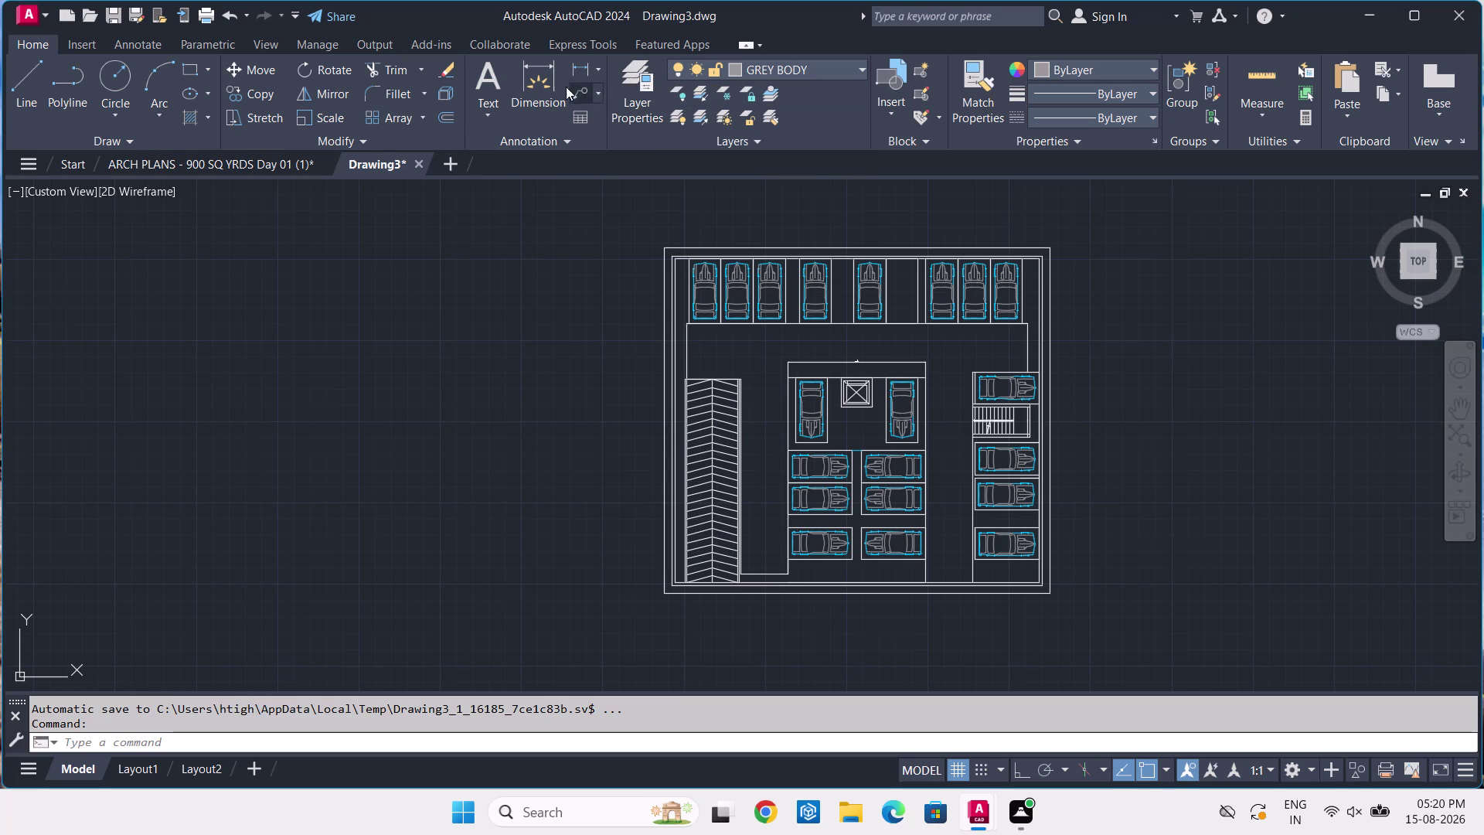
click(636, 94)
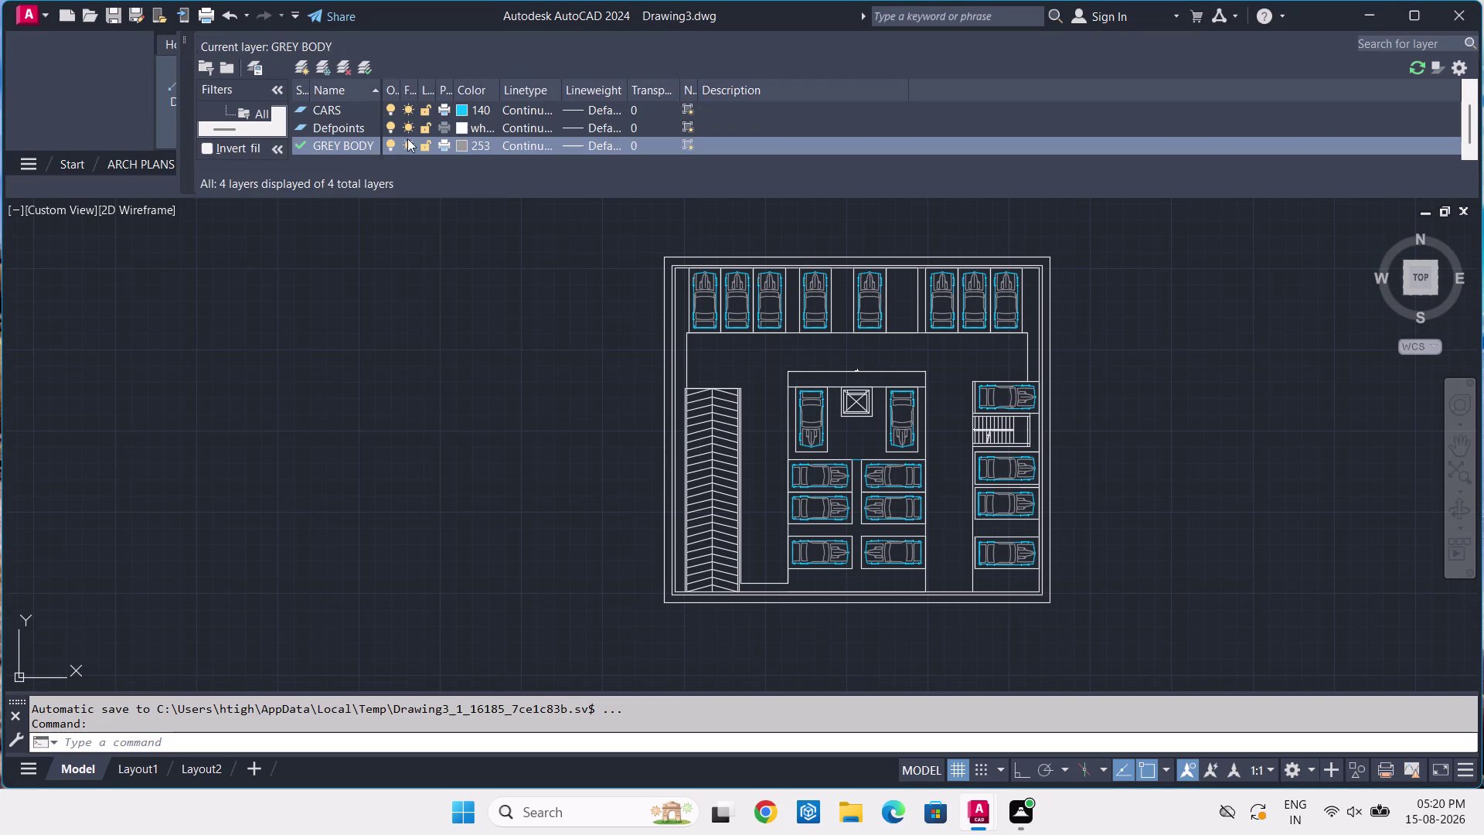
Create a new layer named BORDER in the Layer Properties Manager.
right_click(315, 142)
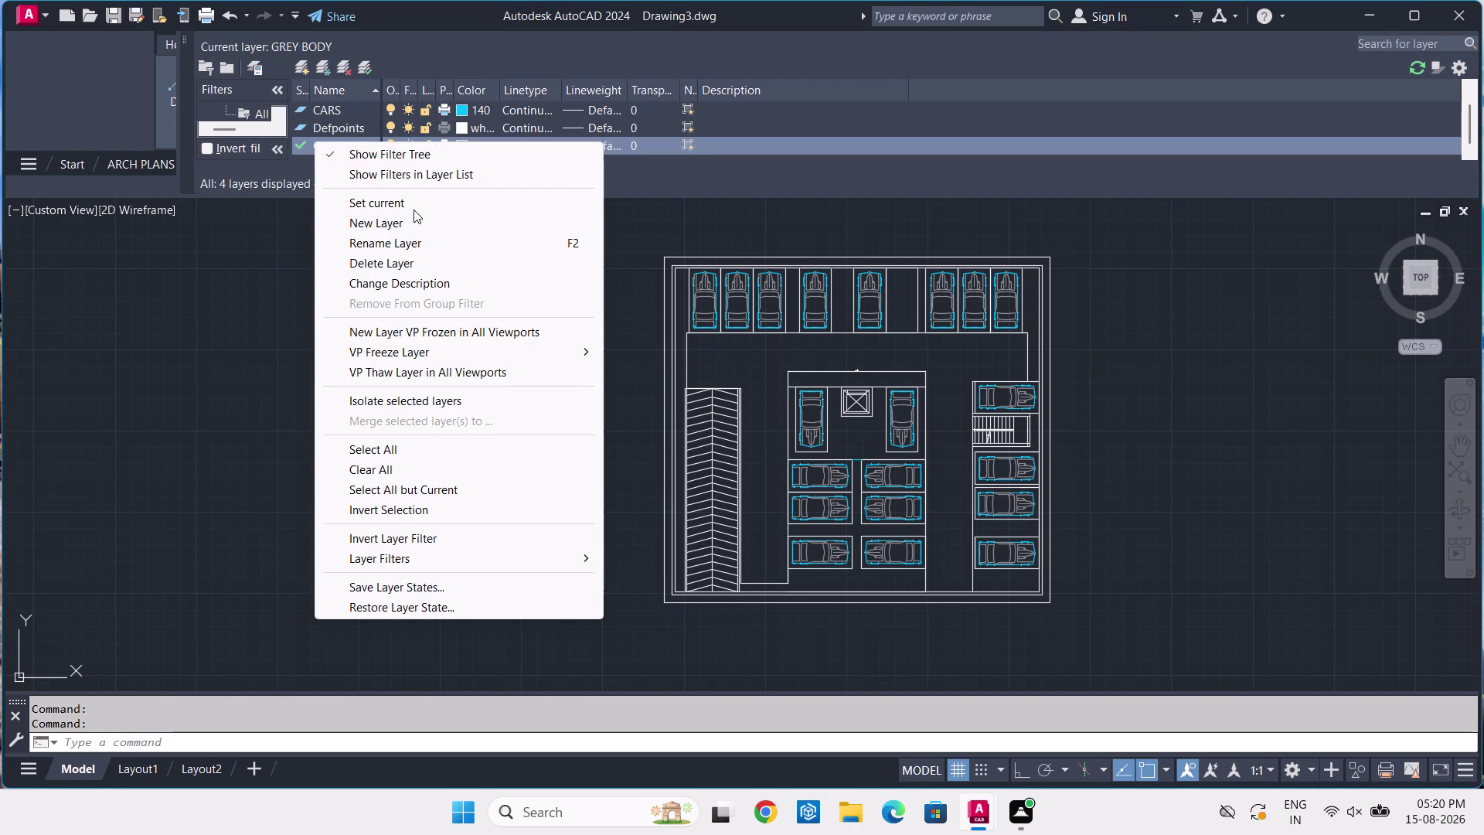
click(416, 221)
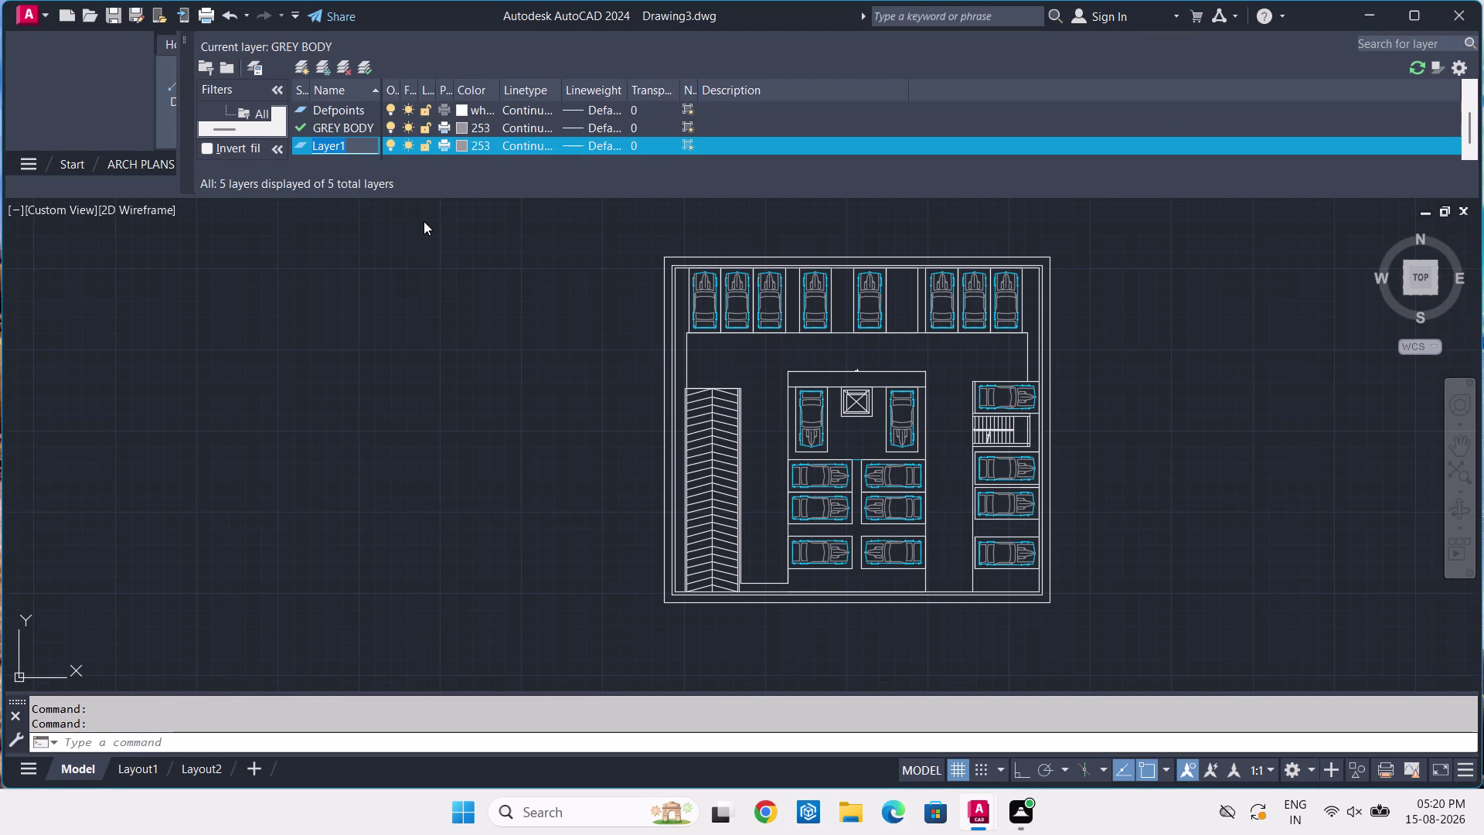
text(BOR)
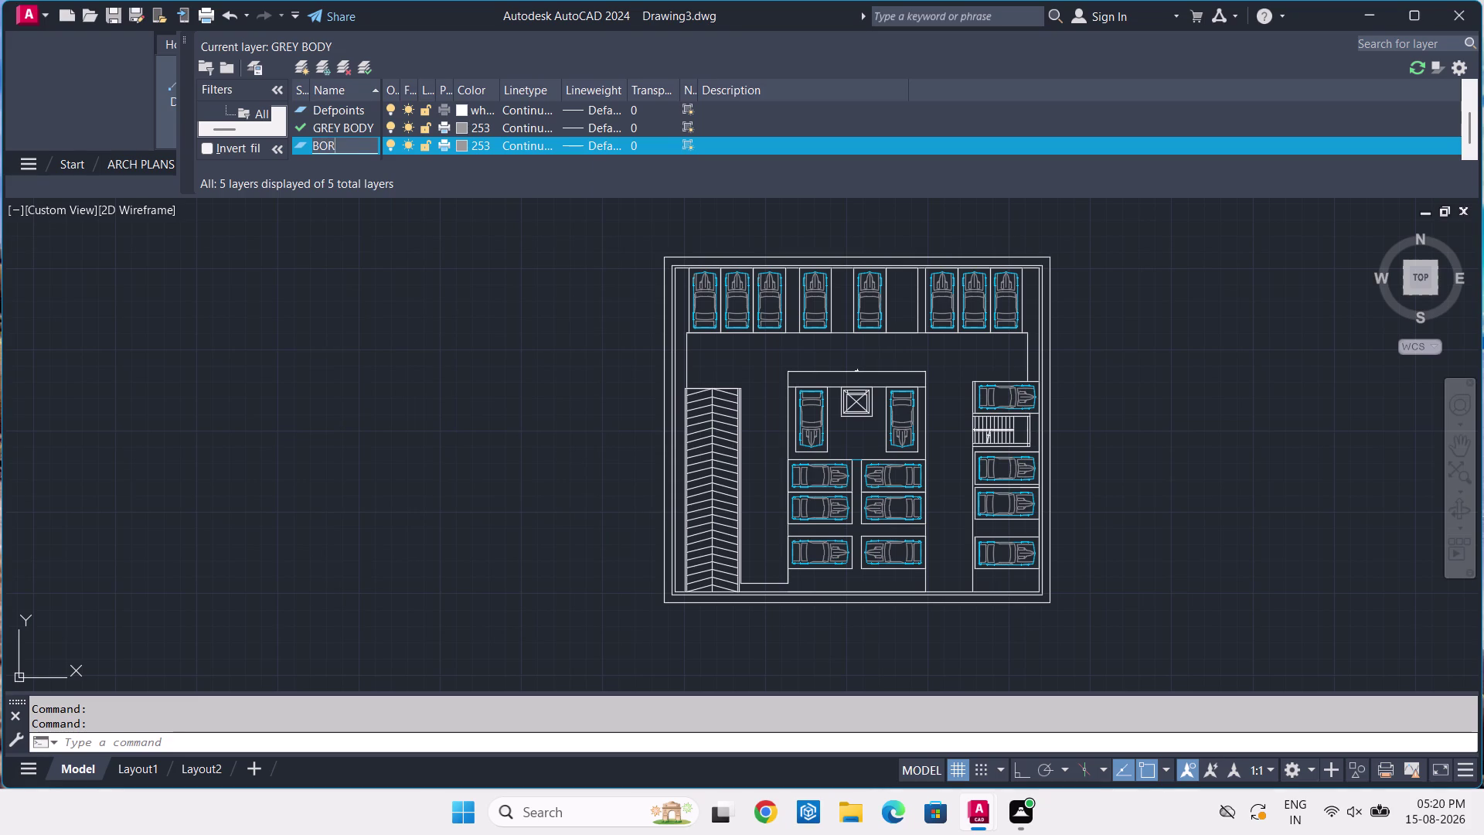
text(DER)
Set the BORDER layer's colour to blue and close the layer palette.
click(462, 140)
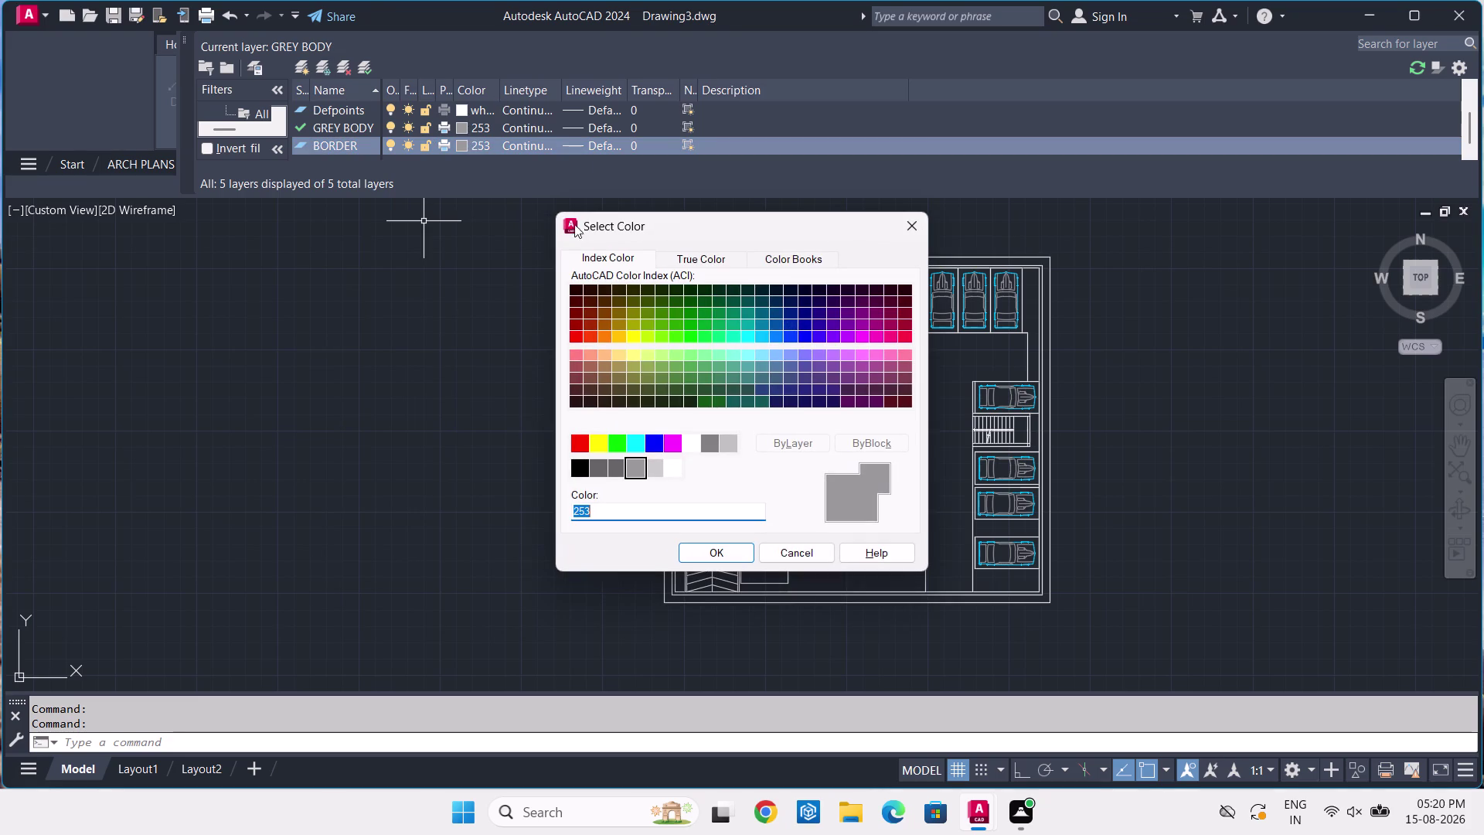
click(804, 340)
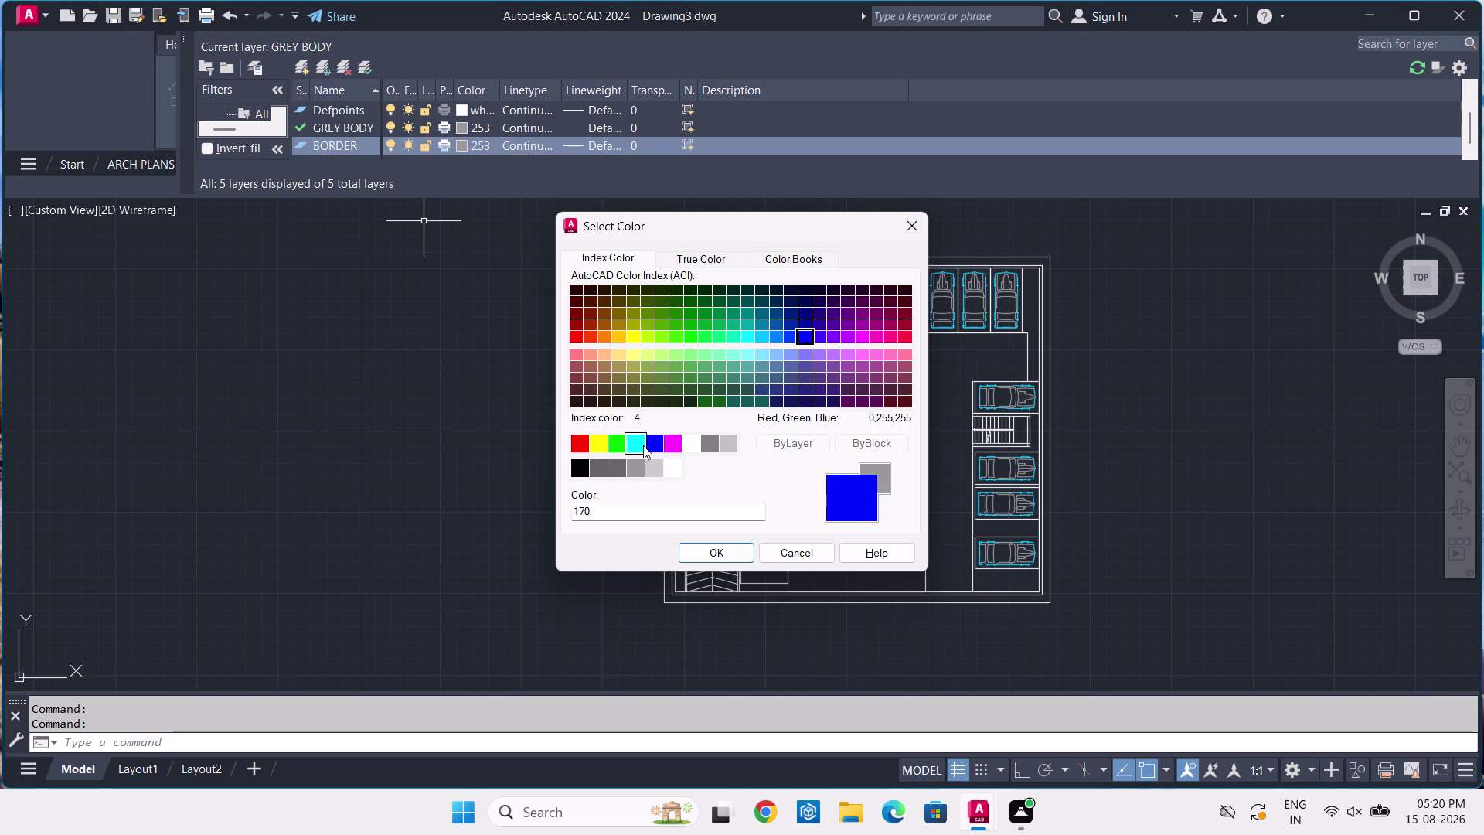
click(659, 442)
click(717, 561)
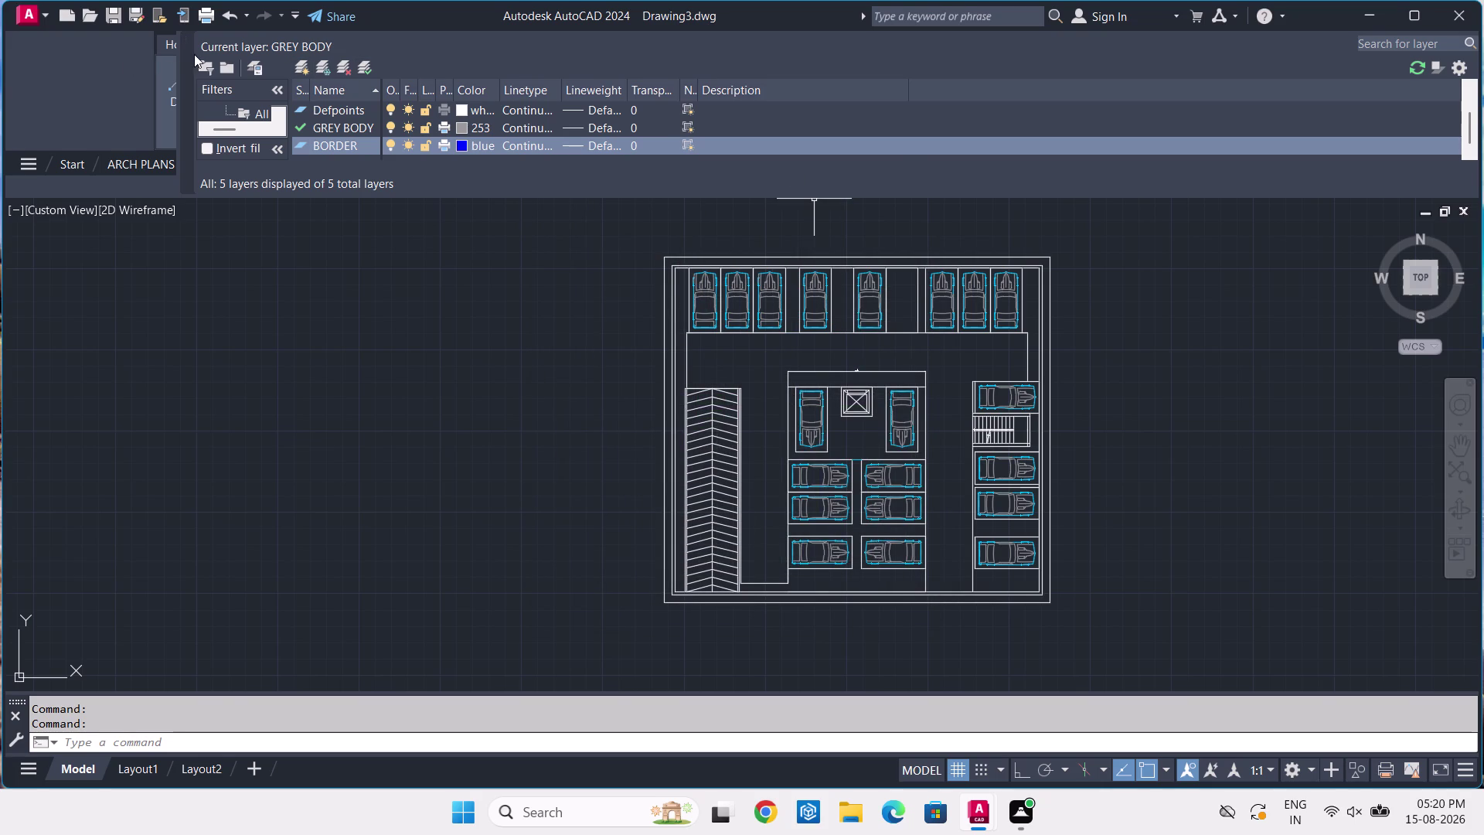
click(183, 40)
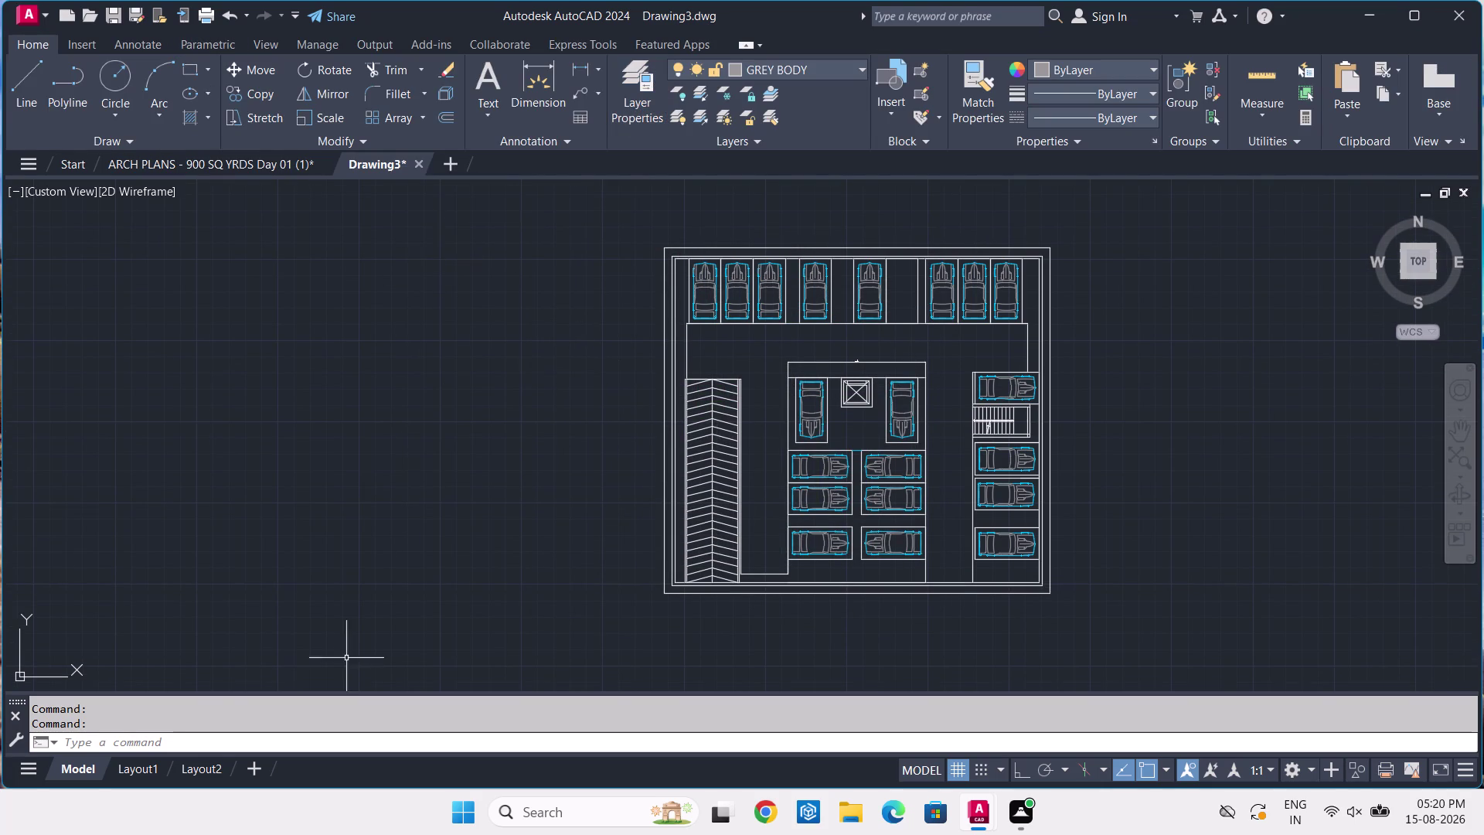
click(260, 168)
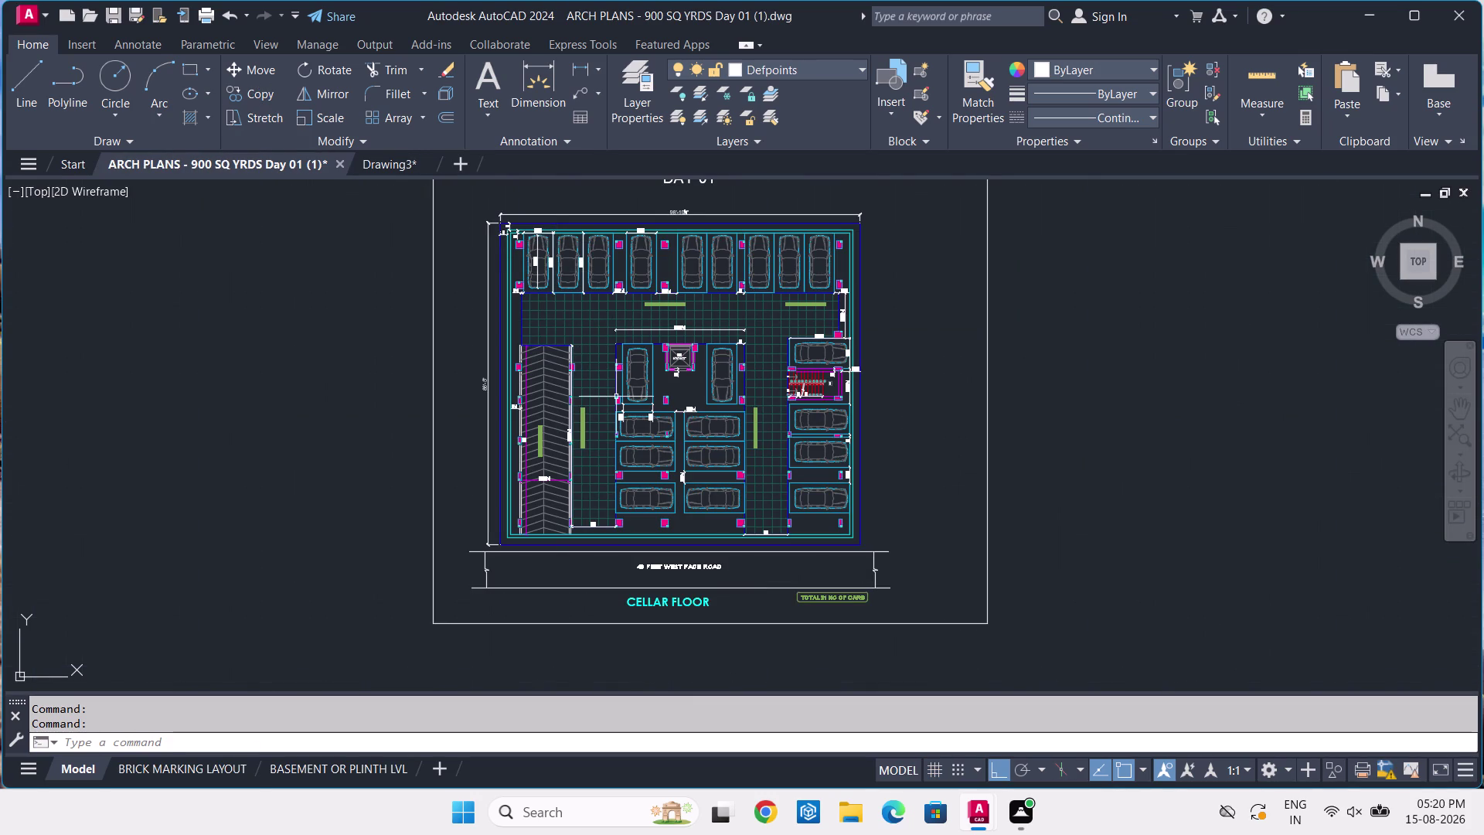
scroll(up, 3)
scroll(up, 3)
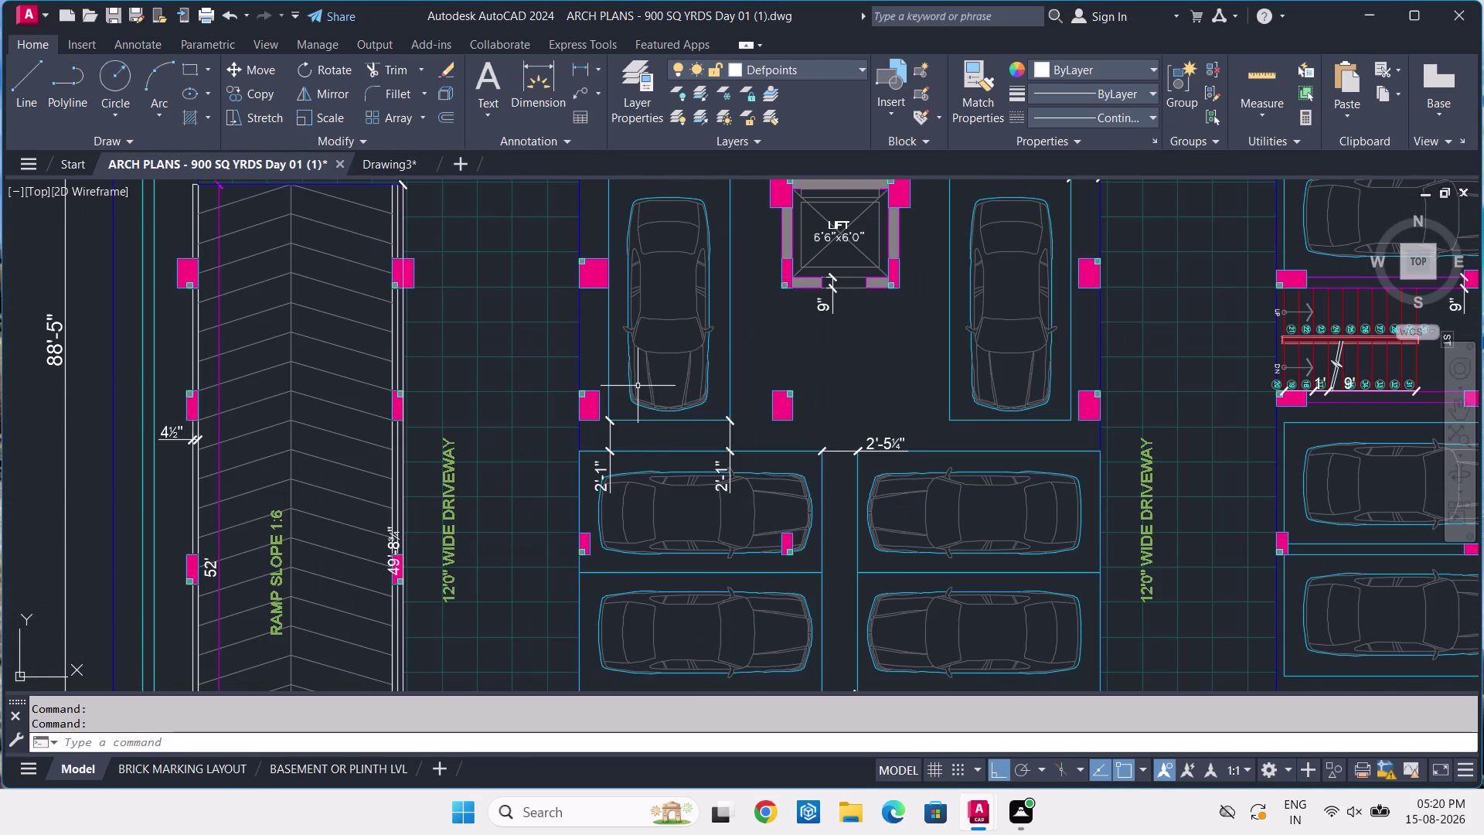
scroll(down, 3)
middle_drag(629, 427, 602, 371)
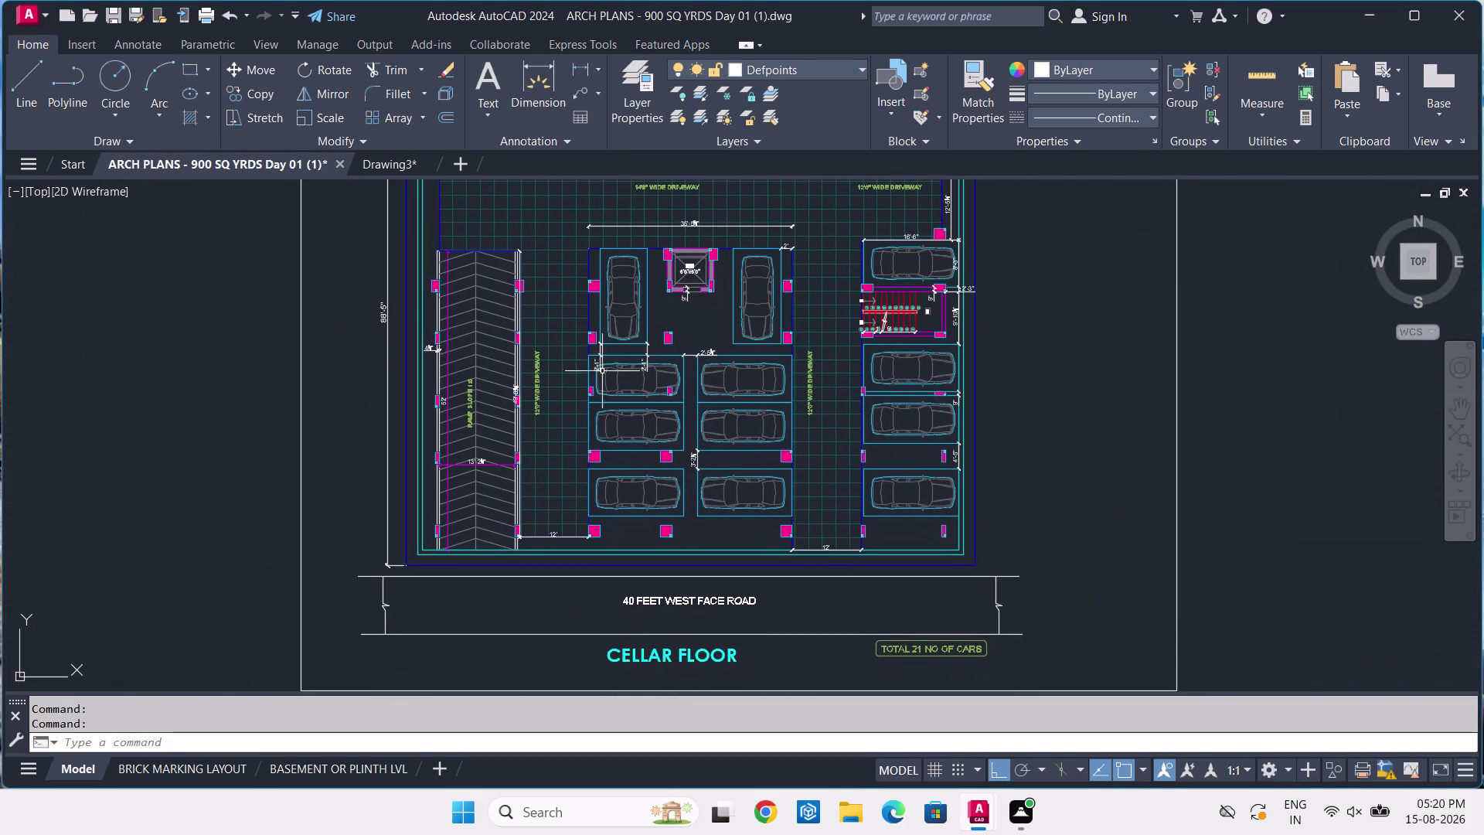
scroll(up, 3)
middle_drag(630, 384, 616, 499)
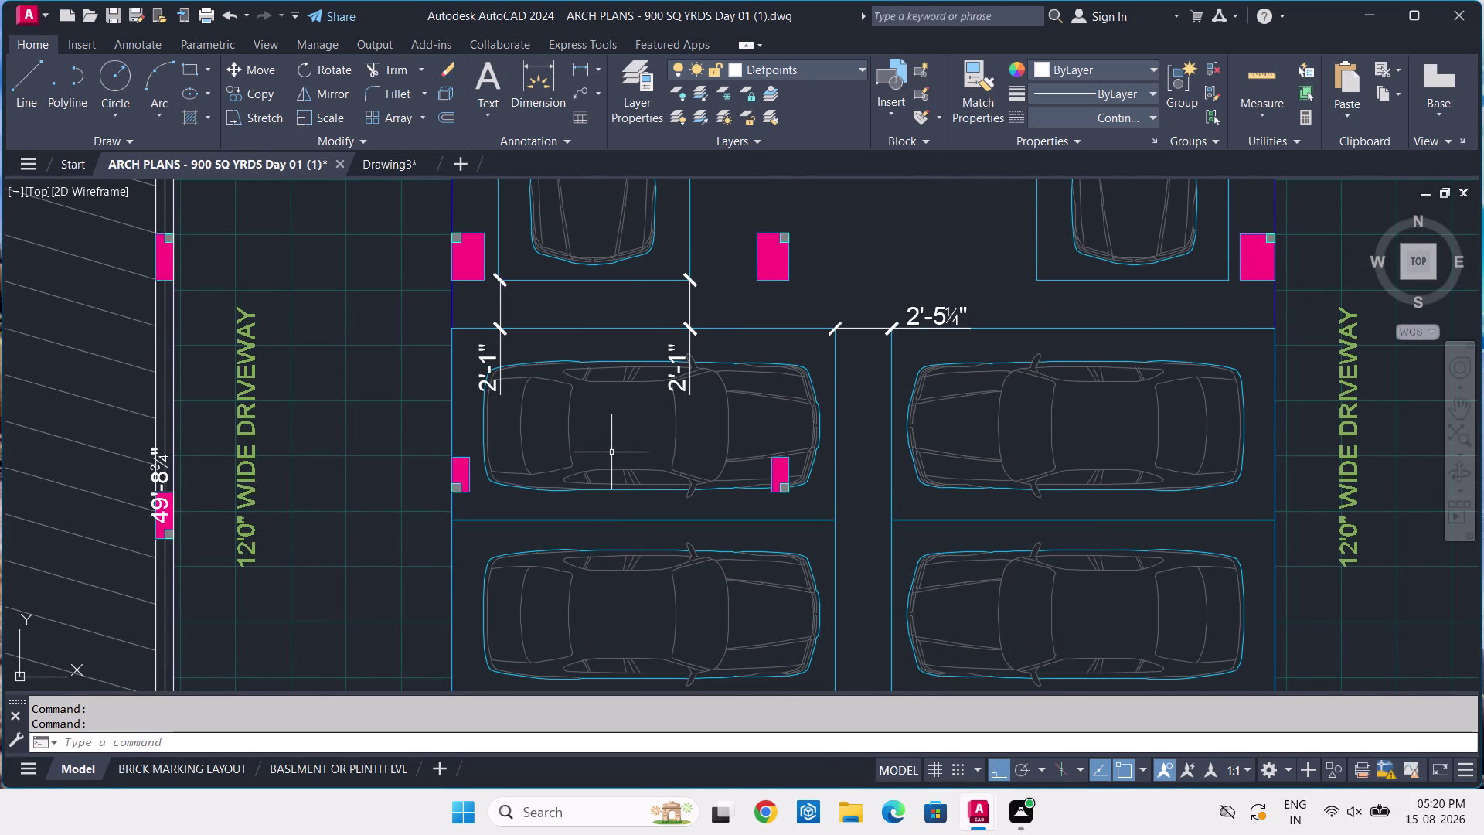
scroll(down, 3)
scroll(down, 3)
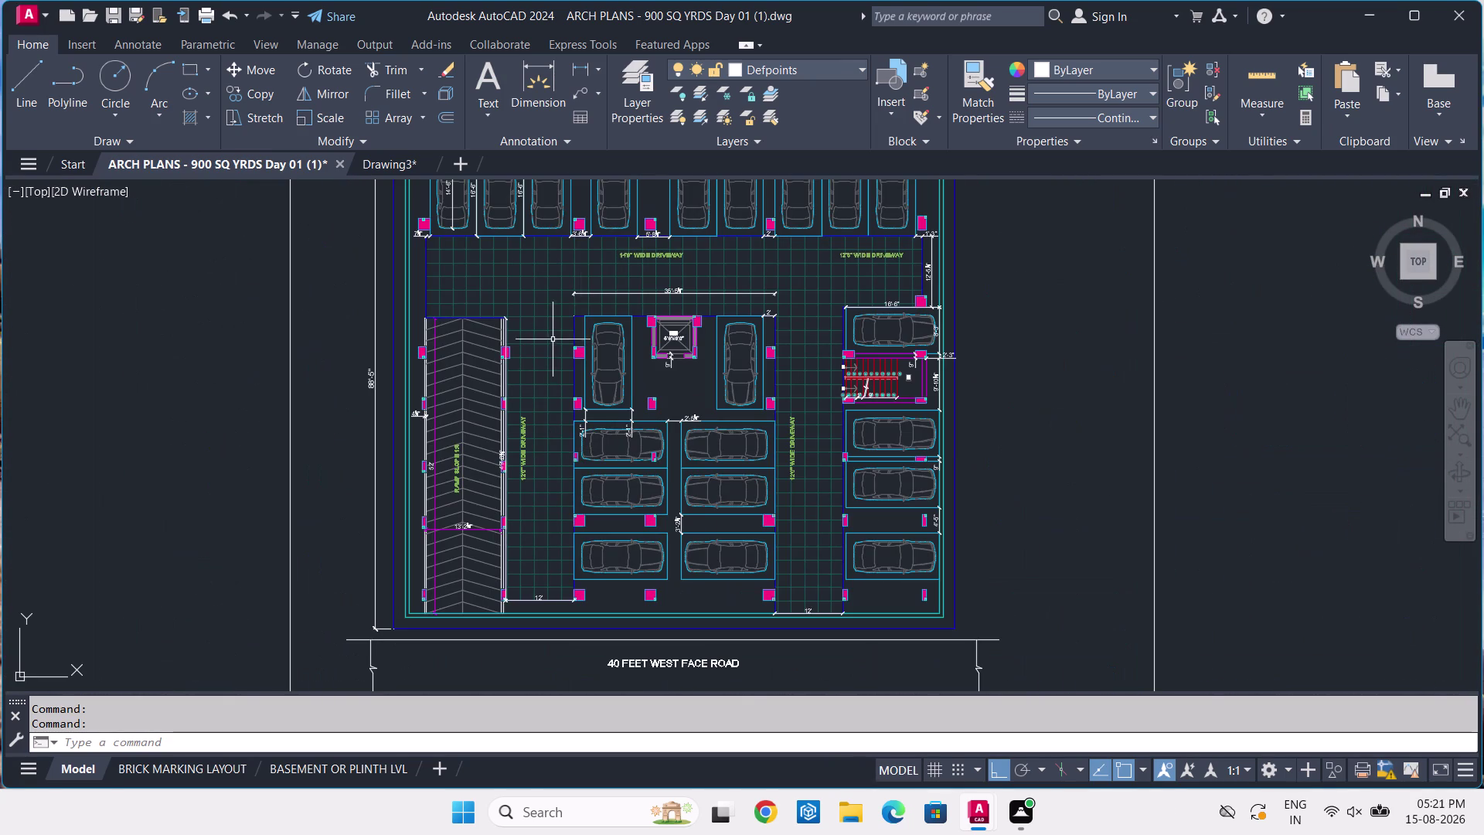
click(377, 164)
middle_drag(779, 288, 806, 353)
scroll(up, 3)
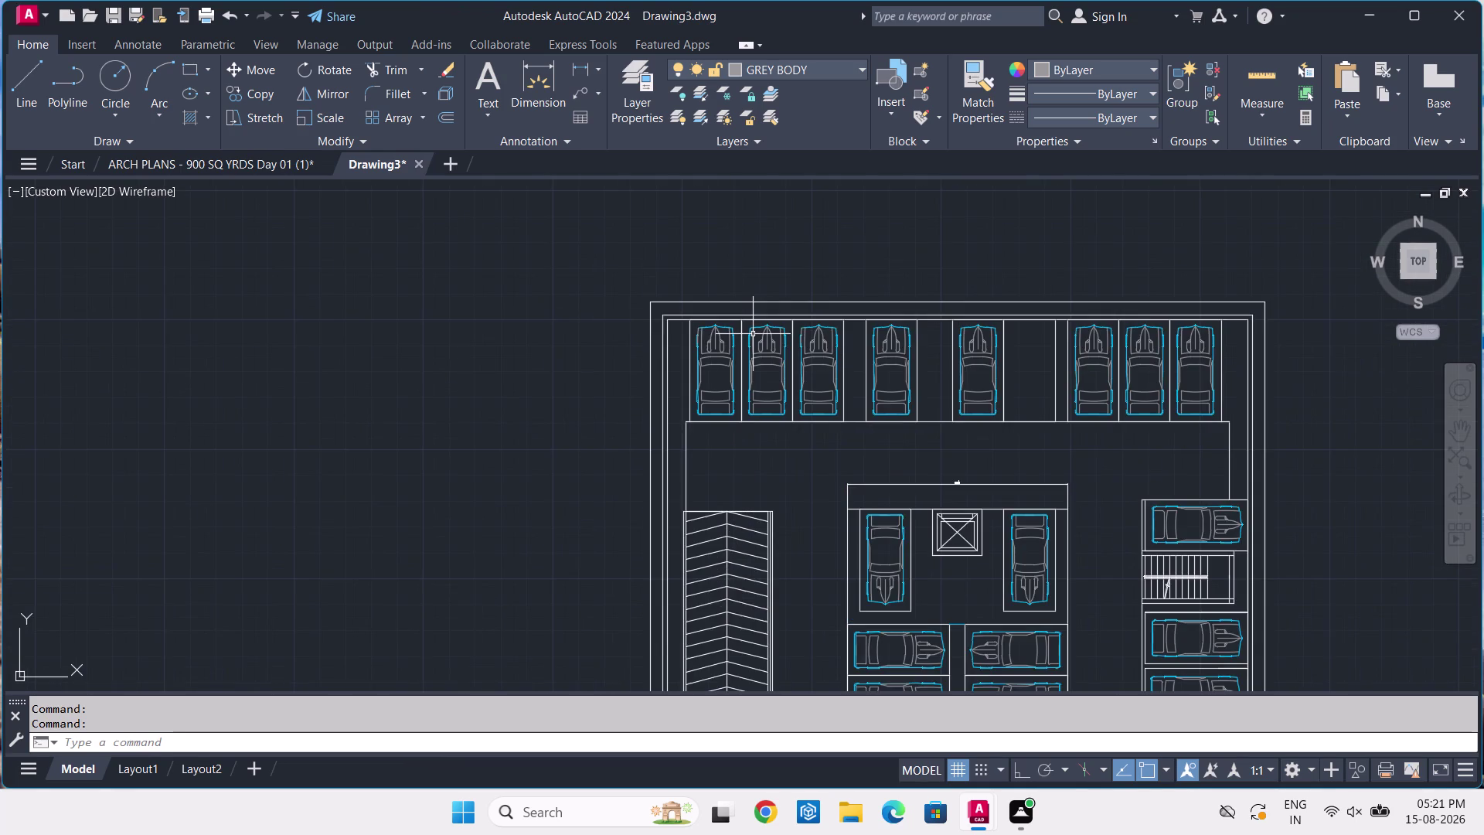
Window-select the first four top-row bay outlines.
scroll(up, 3)
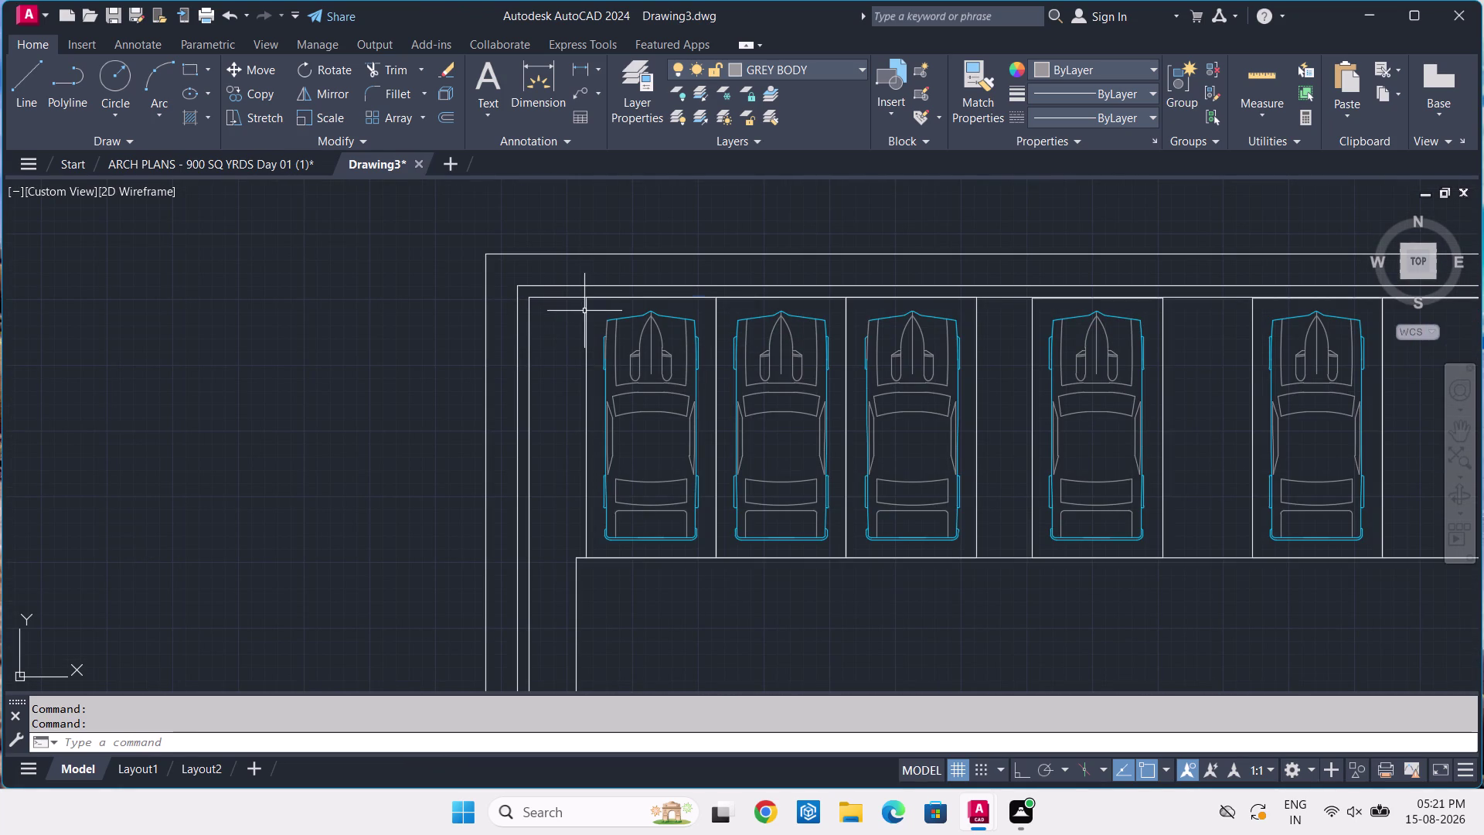
click(584, 311)
click(849, 304)
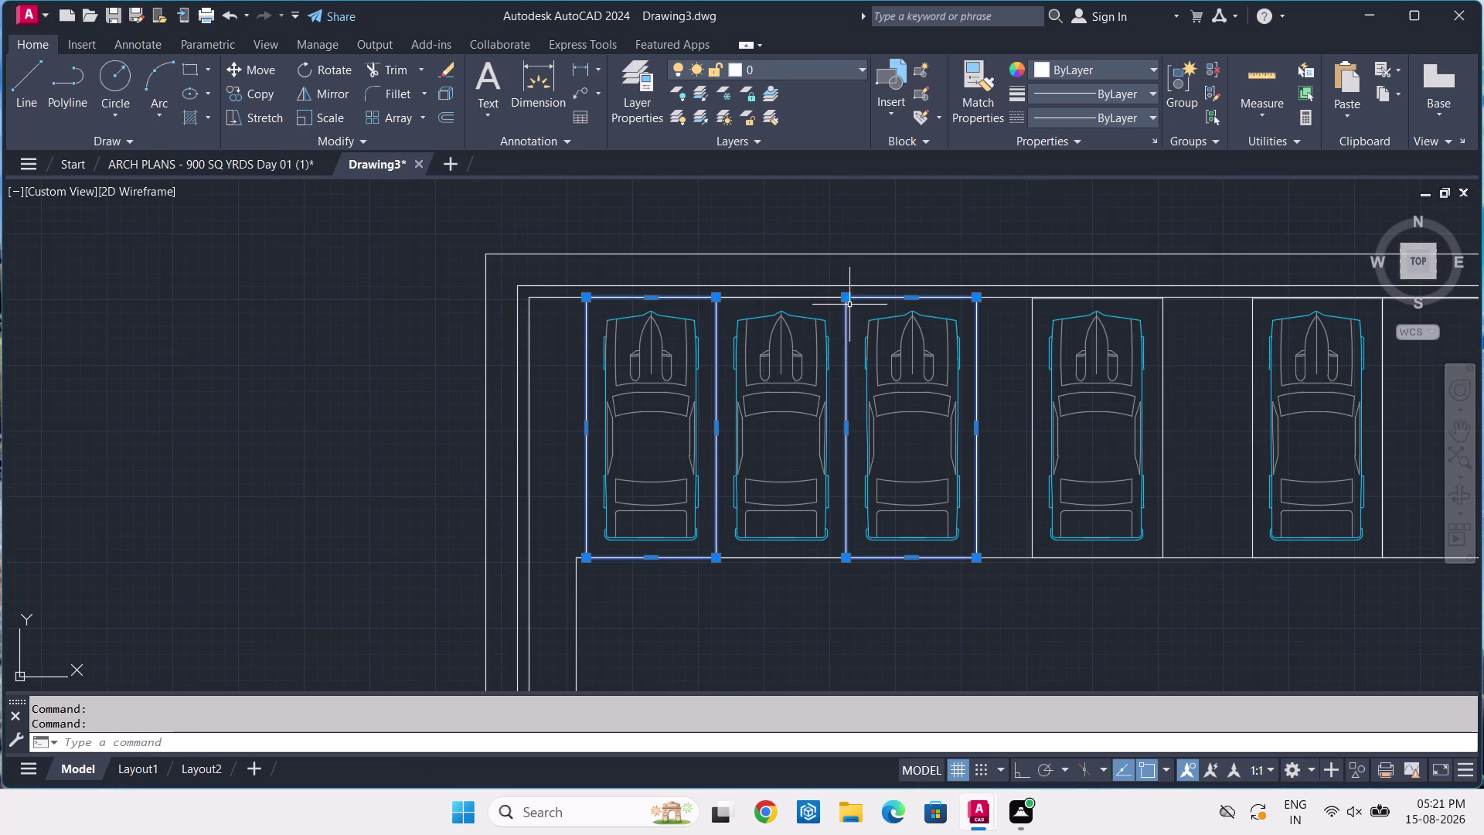
click(826, 297)
click(1033, 313)
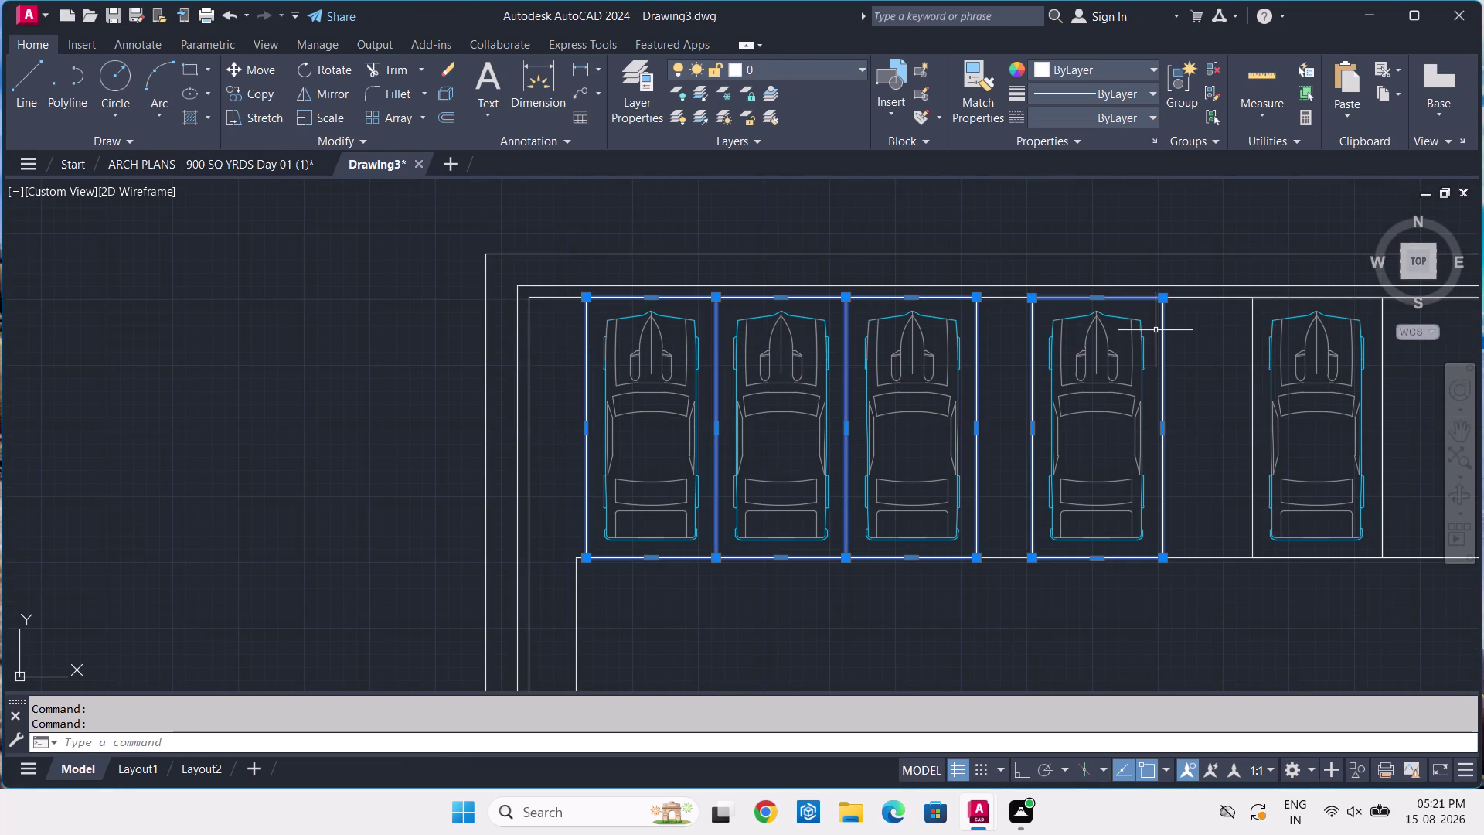
Check the top parking row on the reference cellar plan, then return to Drawing3.
click(228, 163)
middle_drag(581, 275, 598, 379)
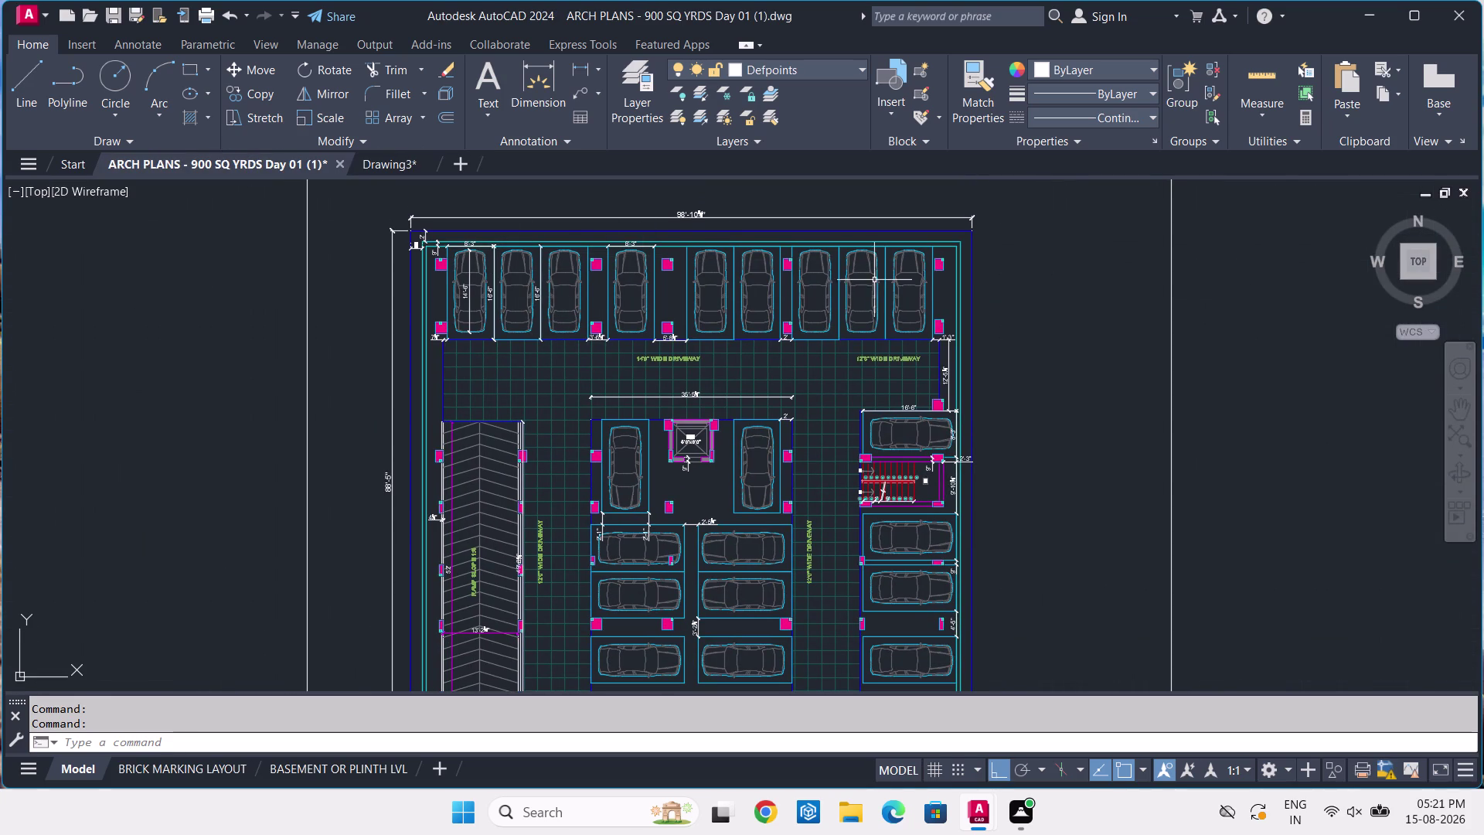
middle_drag(884, 279, 903, 310)
scroll(up, 3)
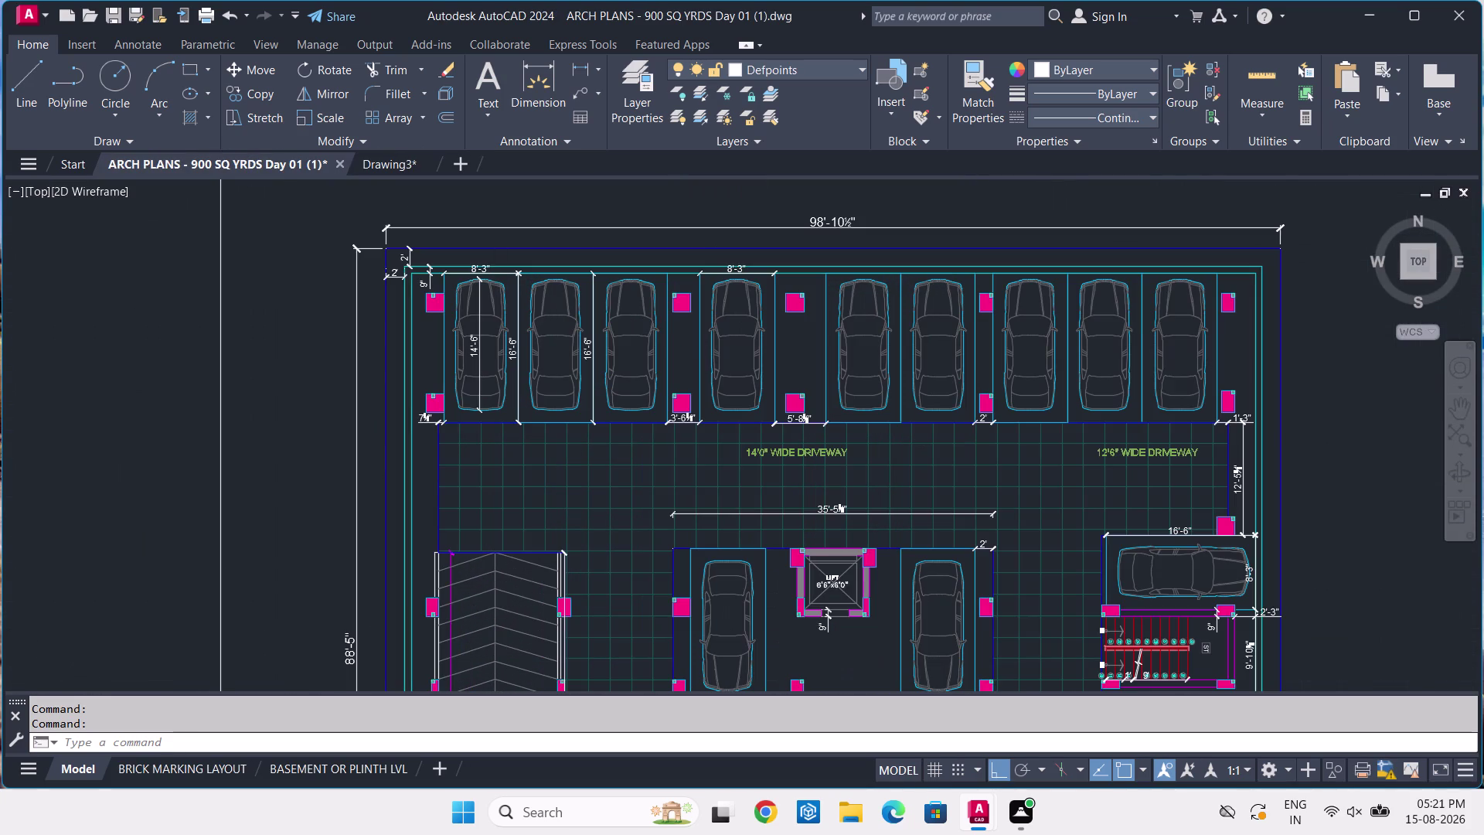
scroll(up, 3)
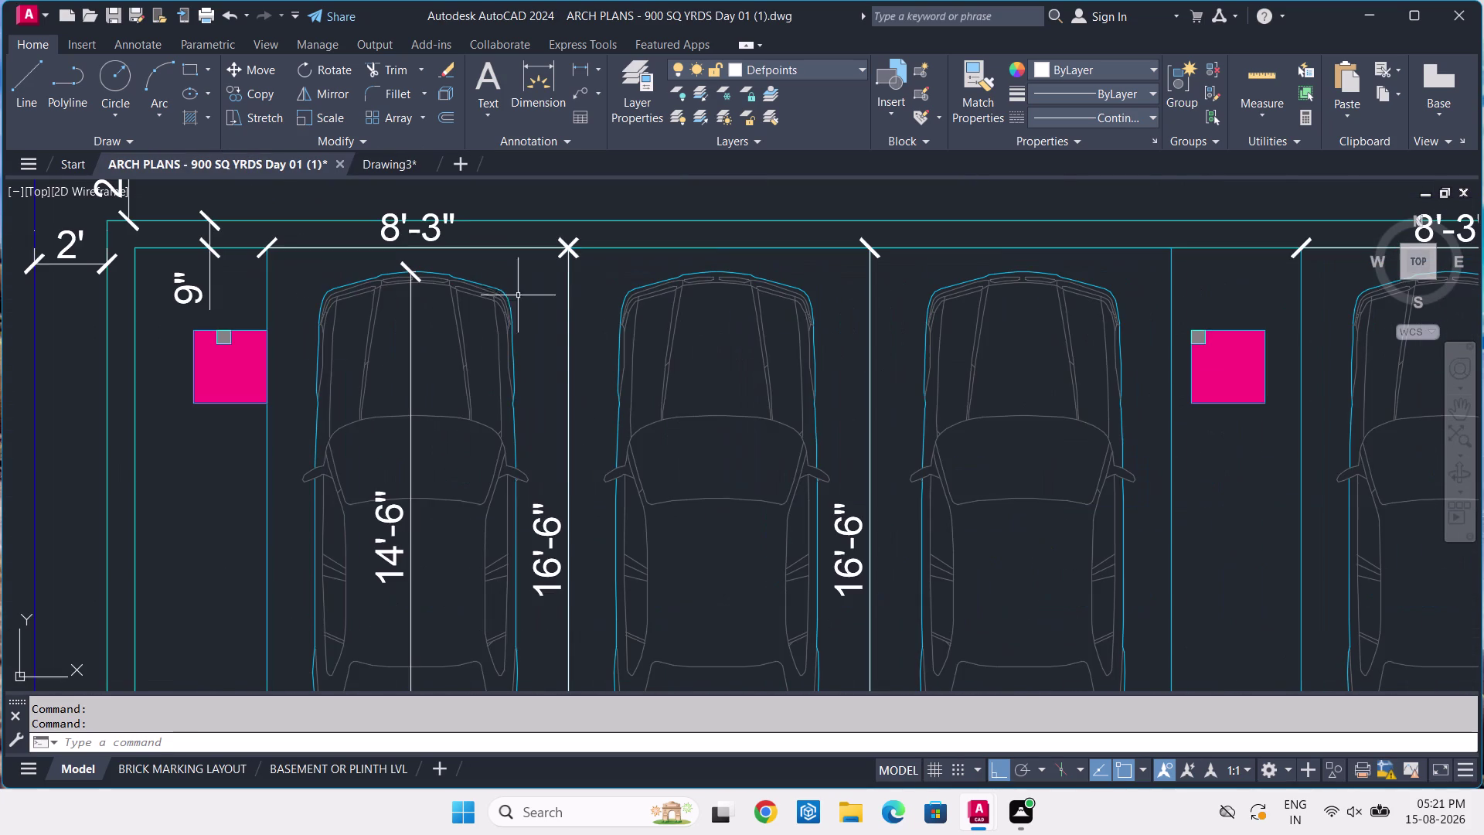
click(391, 159)
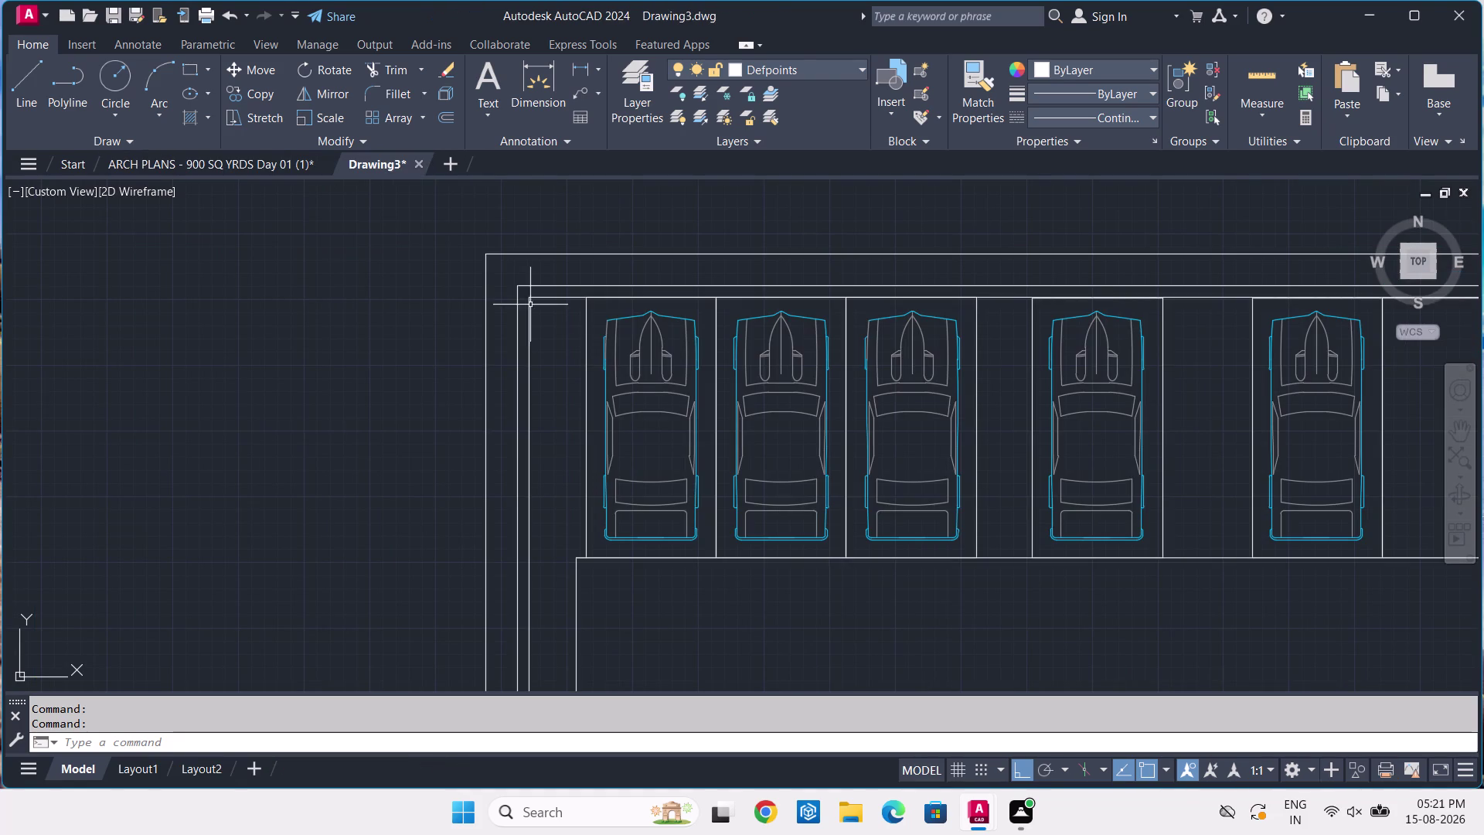
Reselect the first five top-row bay outlines with selection windows.
click(571, 301)
click(571, 300)
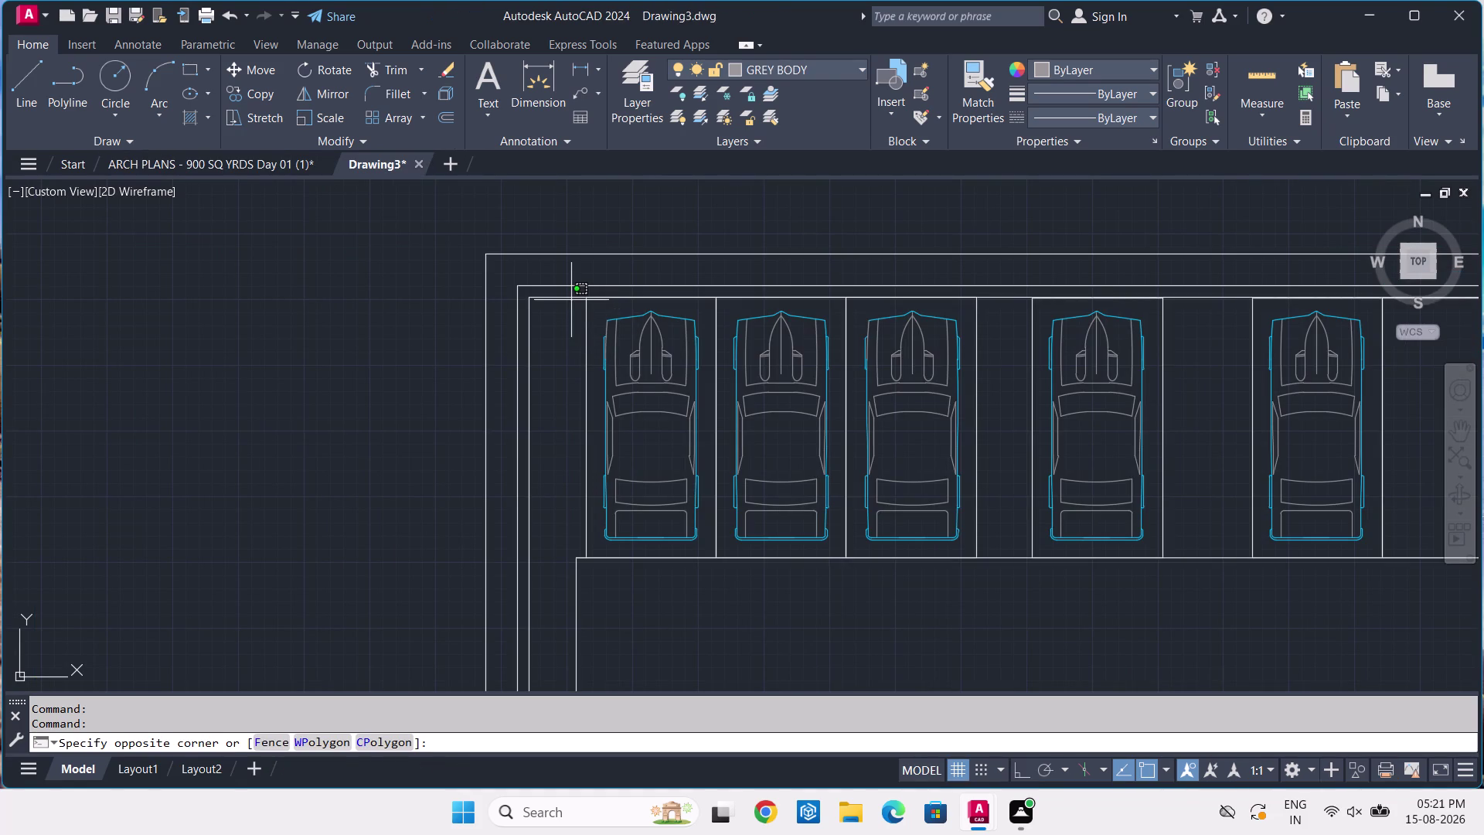
click(576, 297)
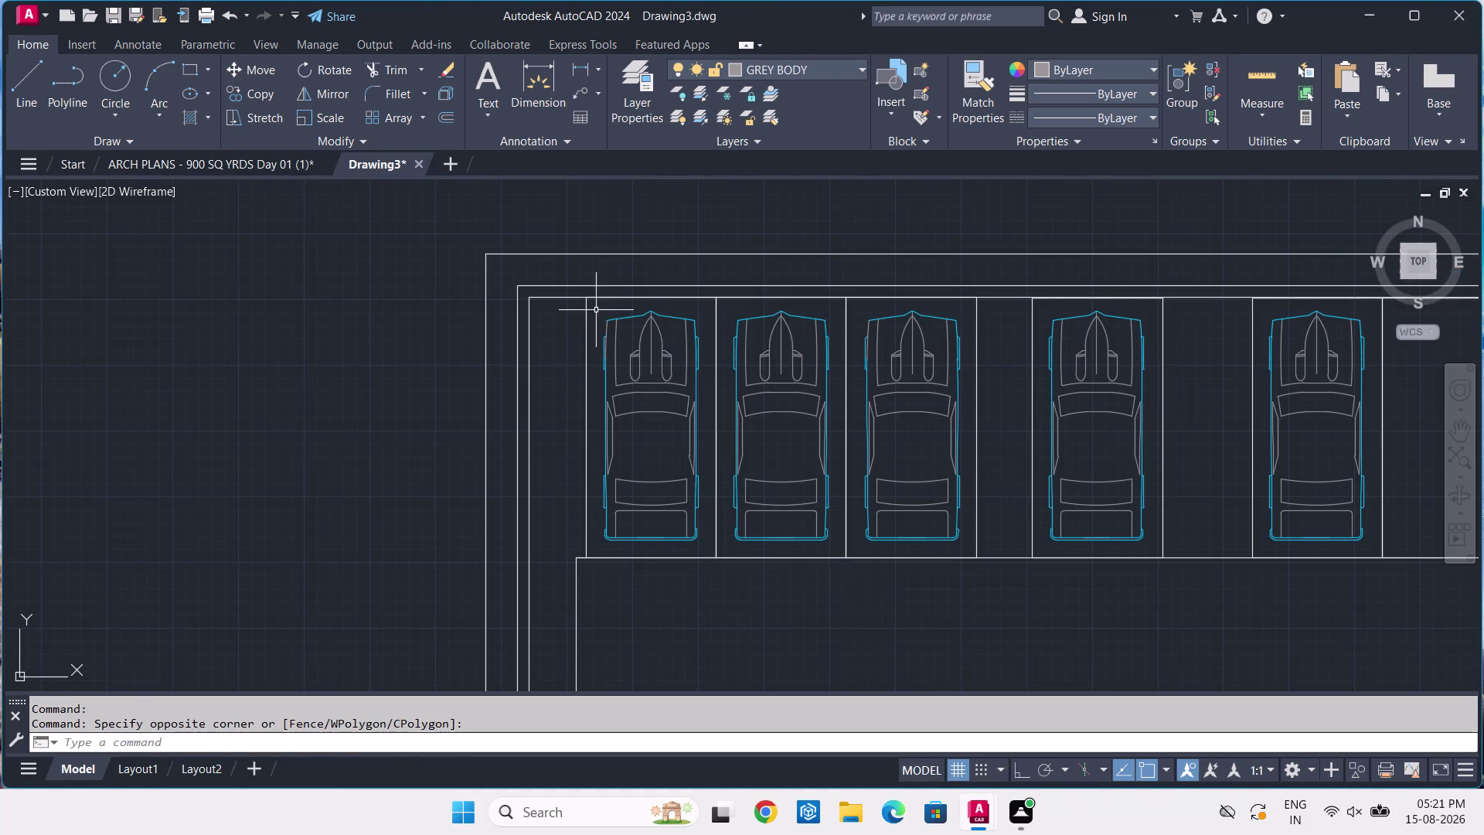
click(595, 309)
click(580, 312)
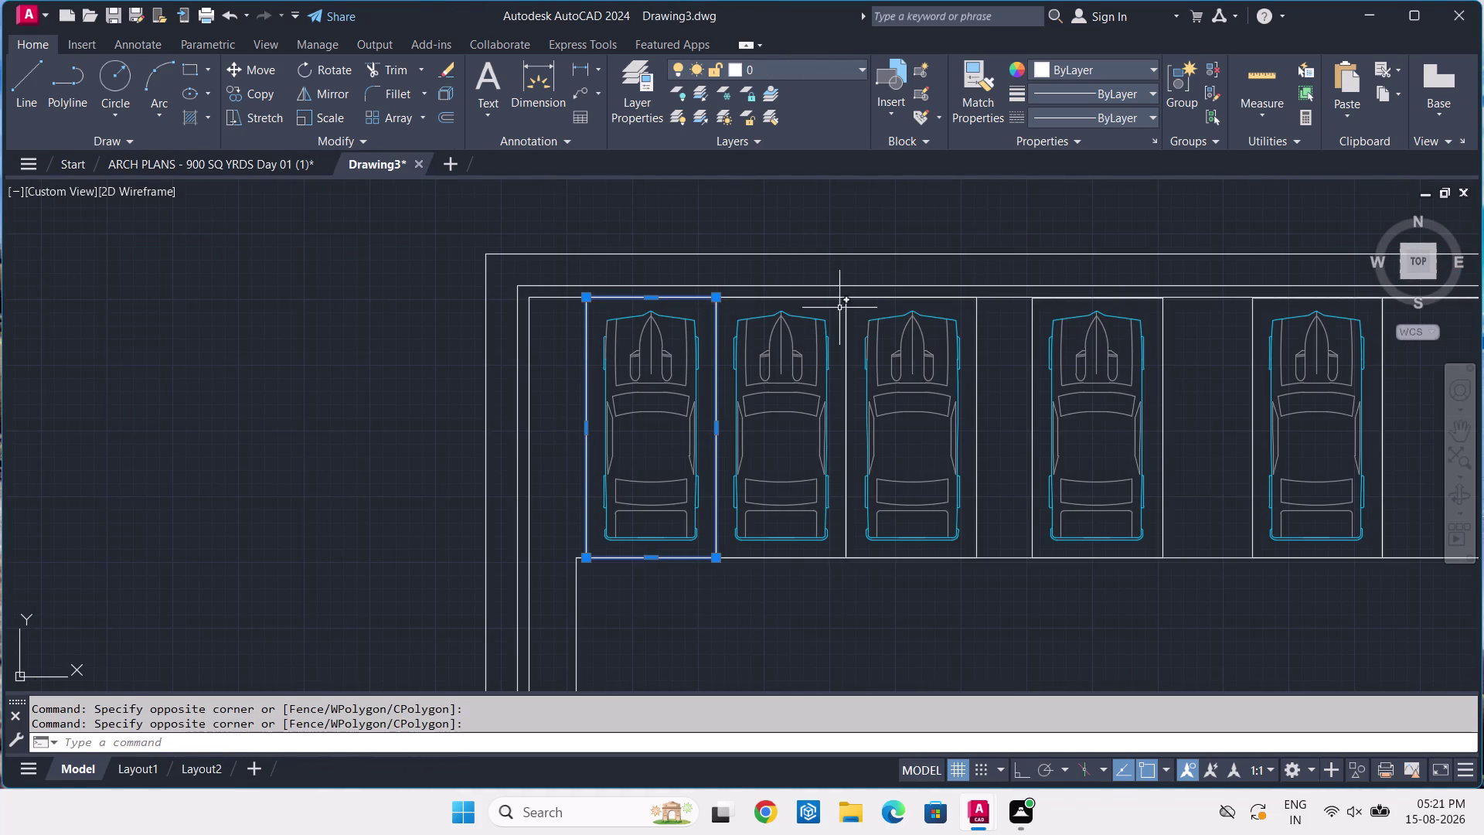
click(857, 309)
click(836, 310)
click(1002, 319)
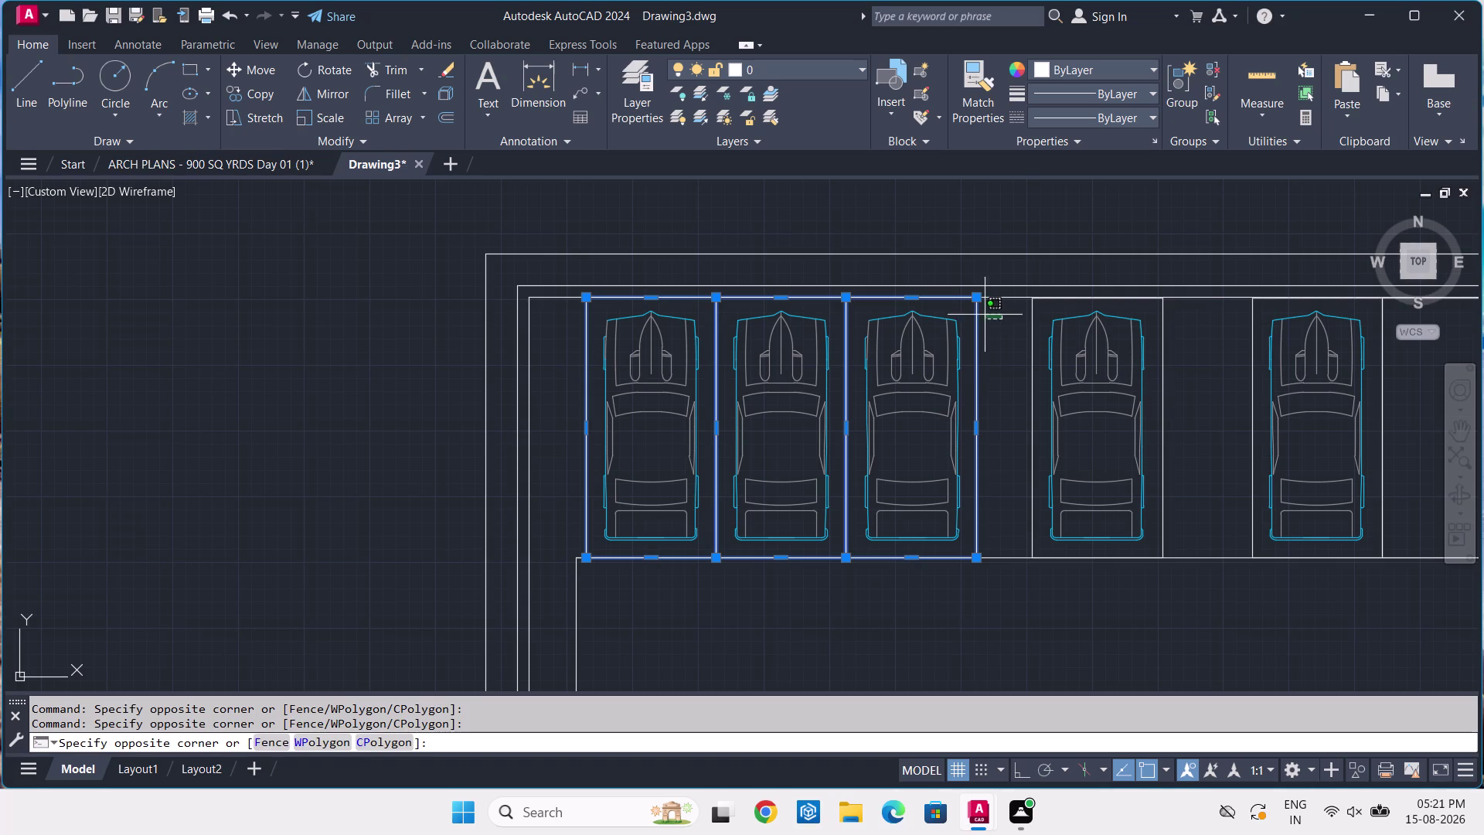
click(986, 328)
click(1044, 306)
click(1010, 312)
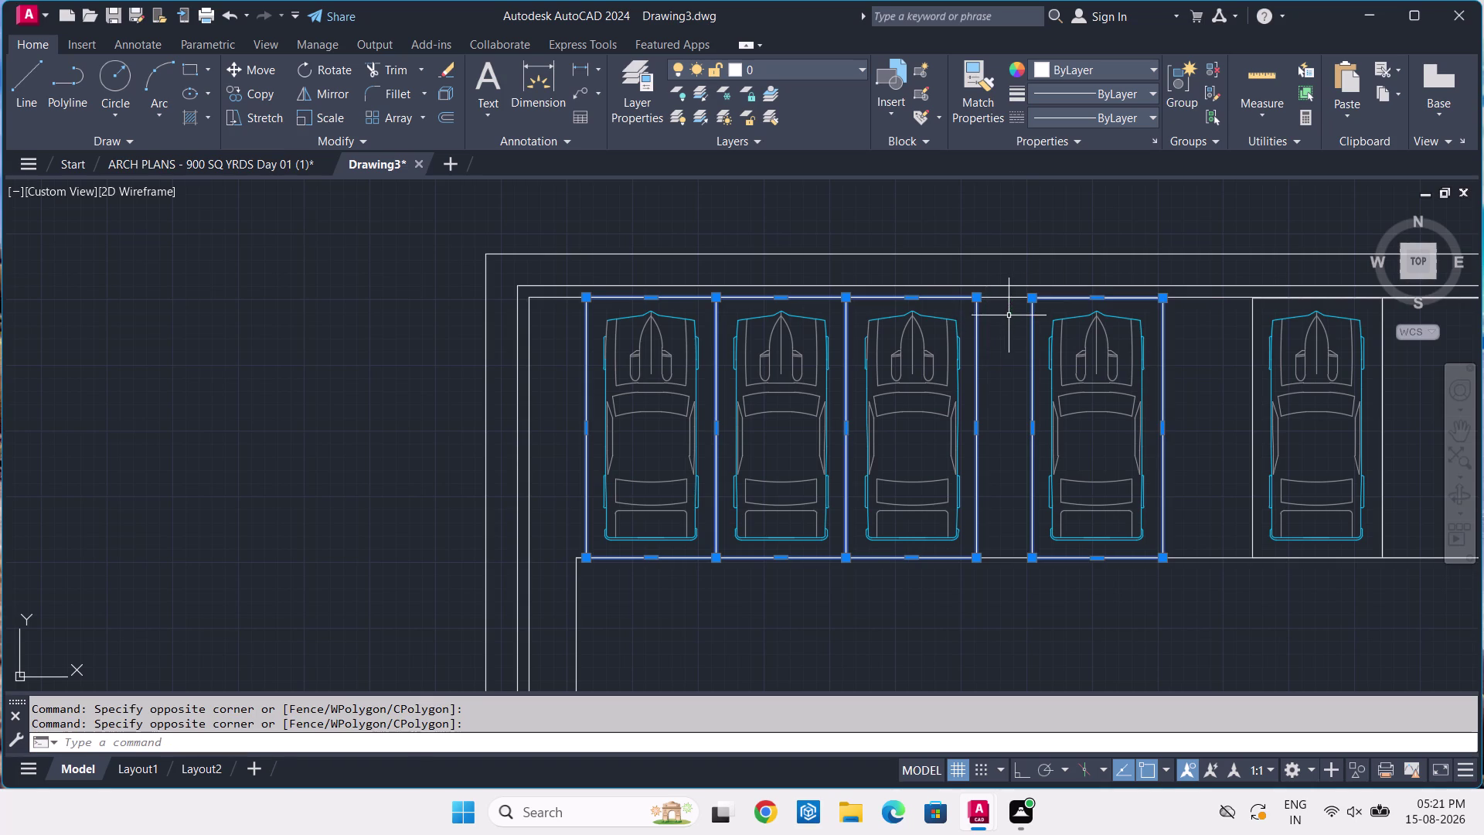
click(1267, 303)
click(1237, 330)
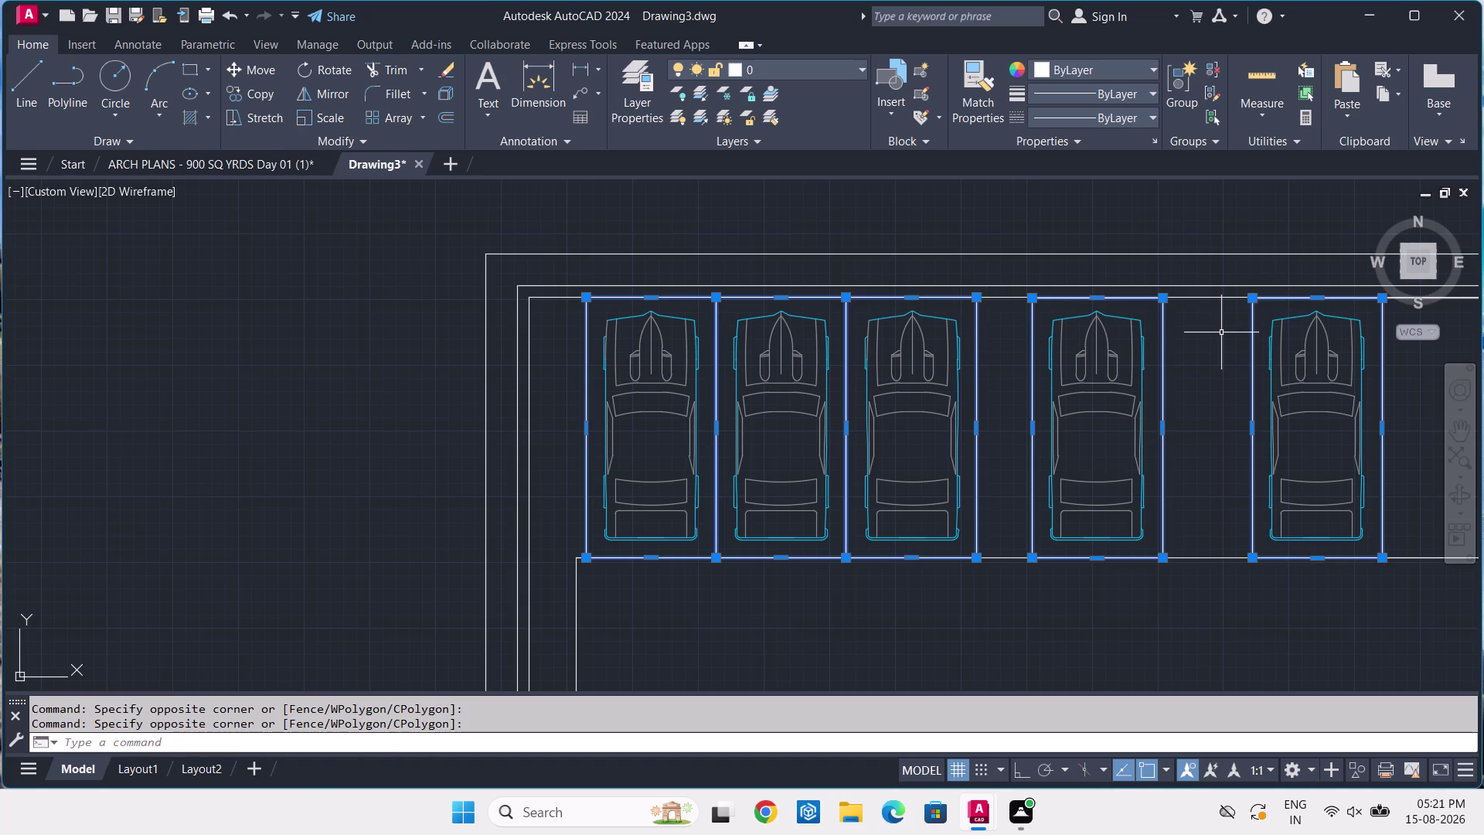
Add the empty bay and remaining right-hand top-row outlines to the selection.
scroll(down, 3)
middle_drag(1205, 359, 797, 308)
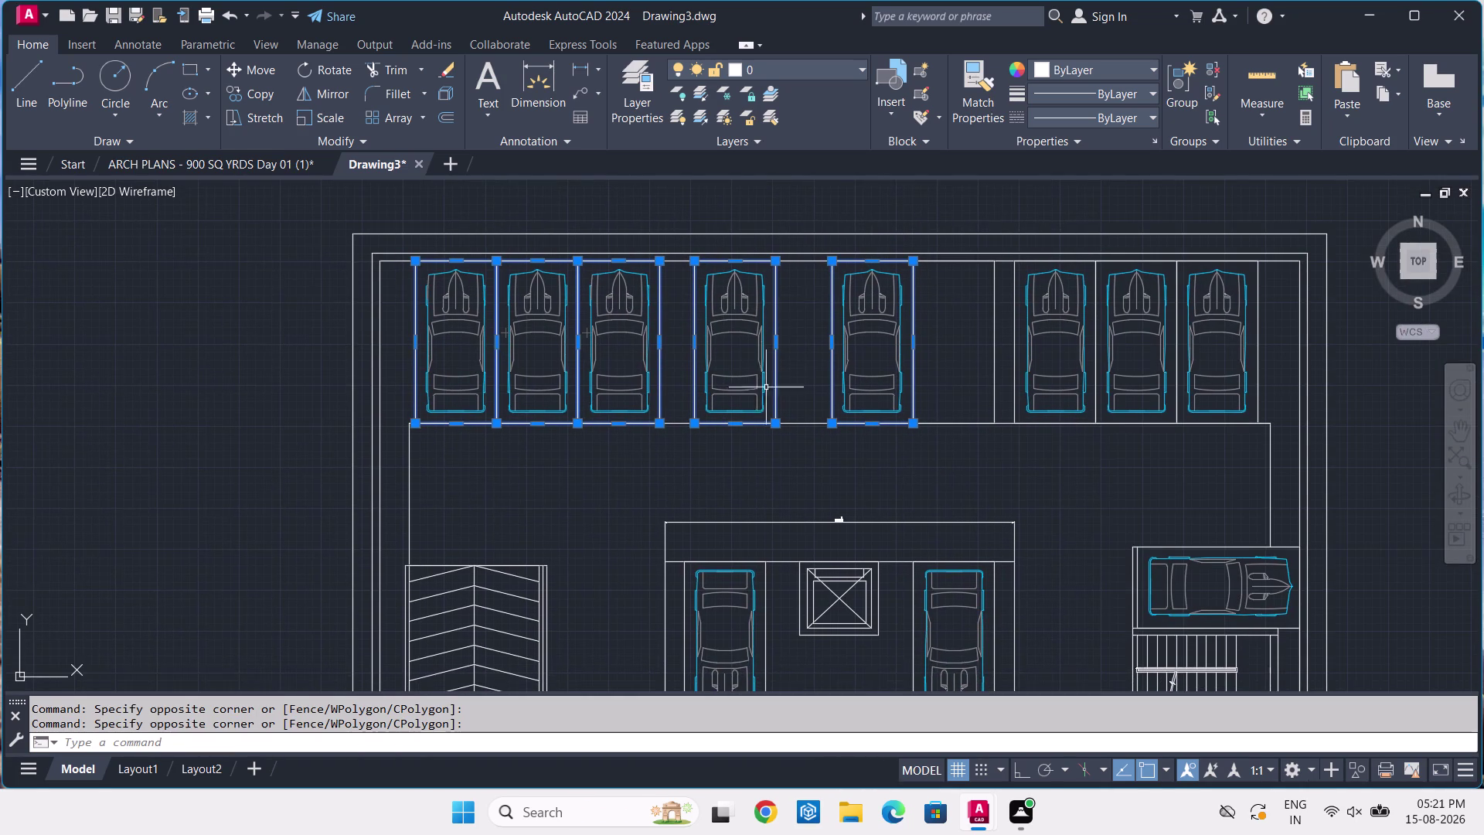
scroll(up, 3)
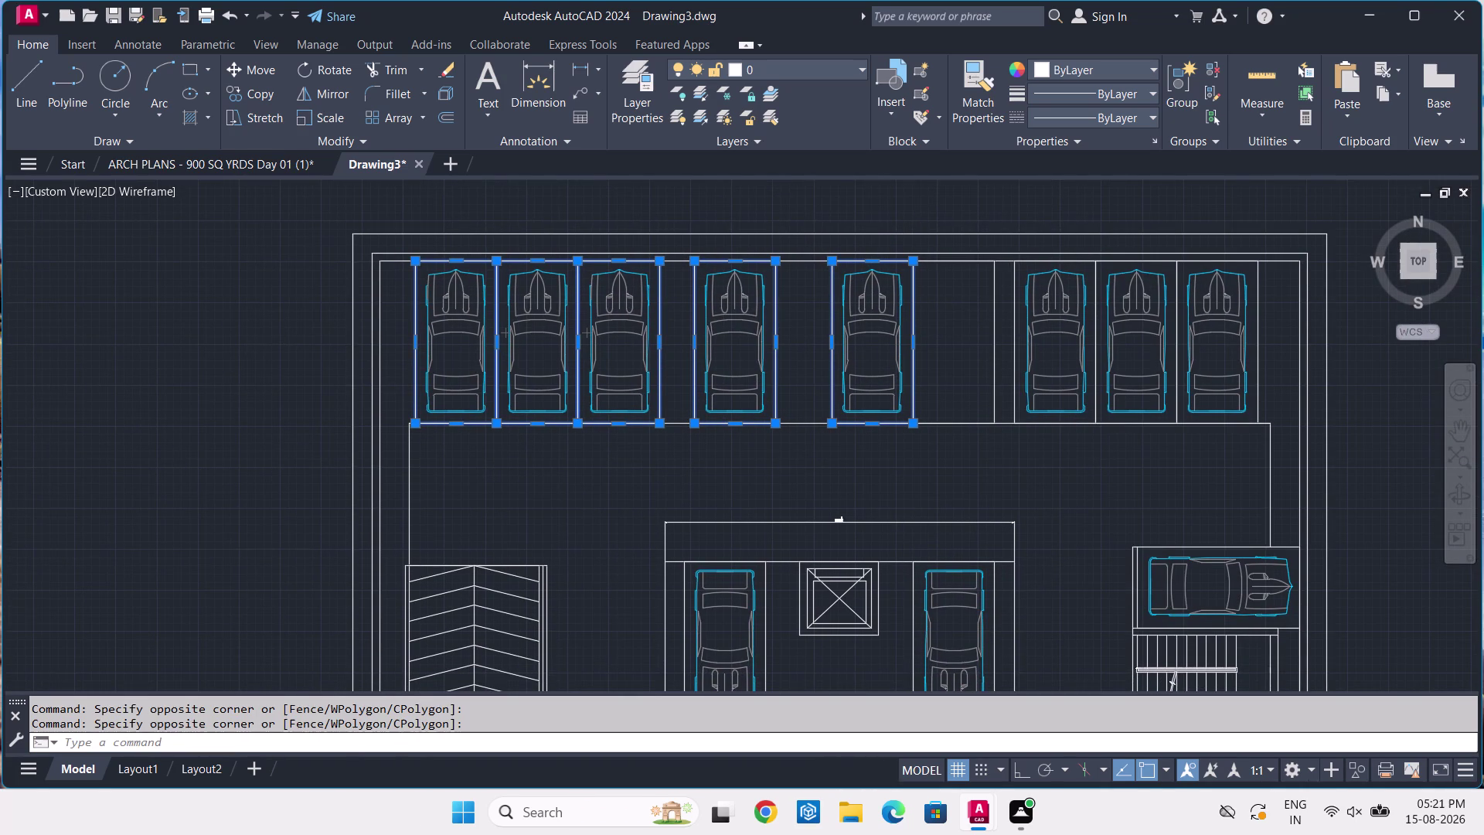
click(992, 259)
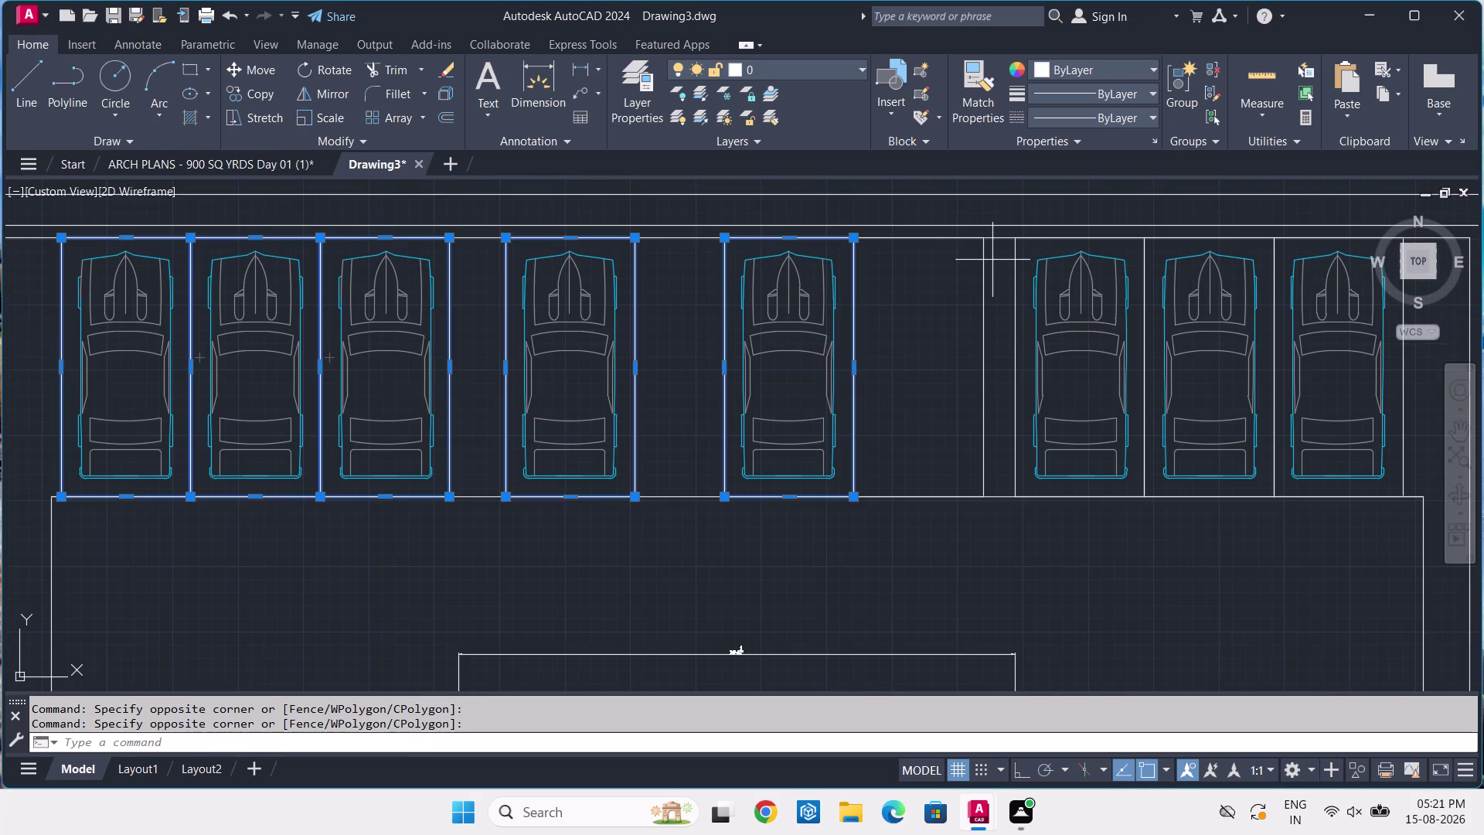
click(981, 264)
click(1024, 255)
click(994, 265)
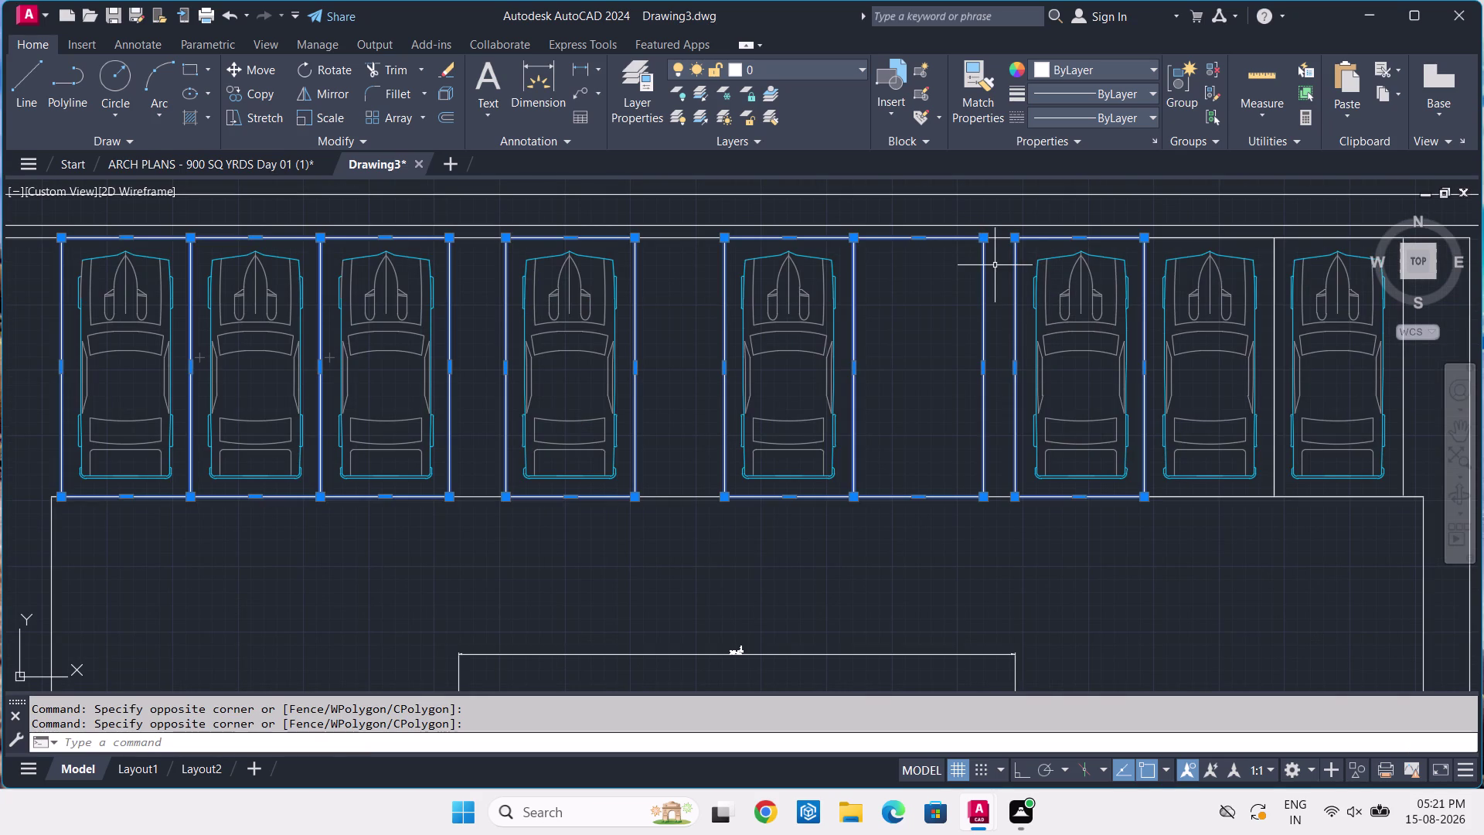
scroll(down, 3)
middle_drag(1140, 326, 1140, 331)
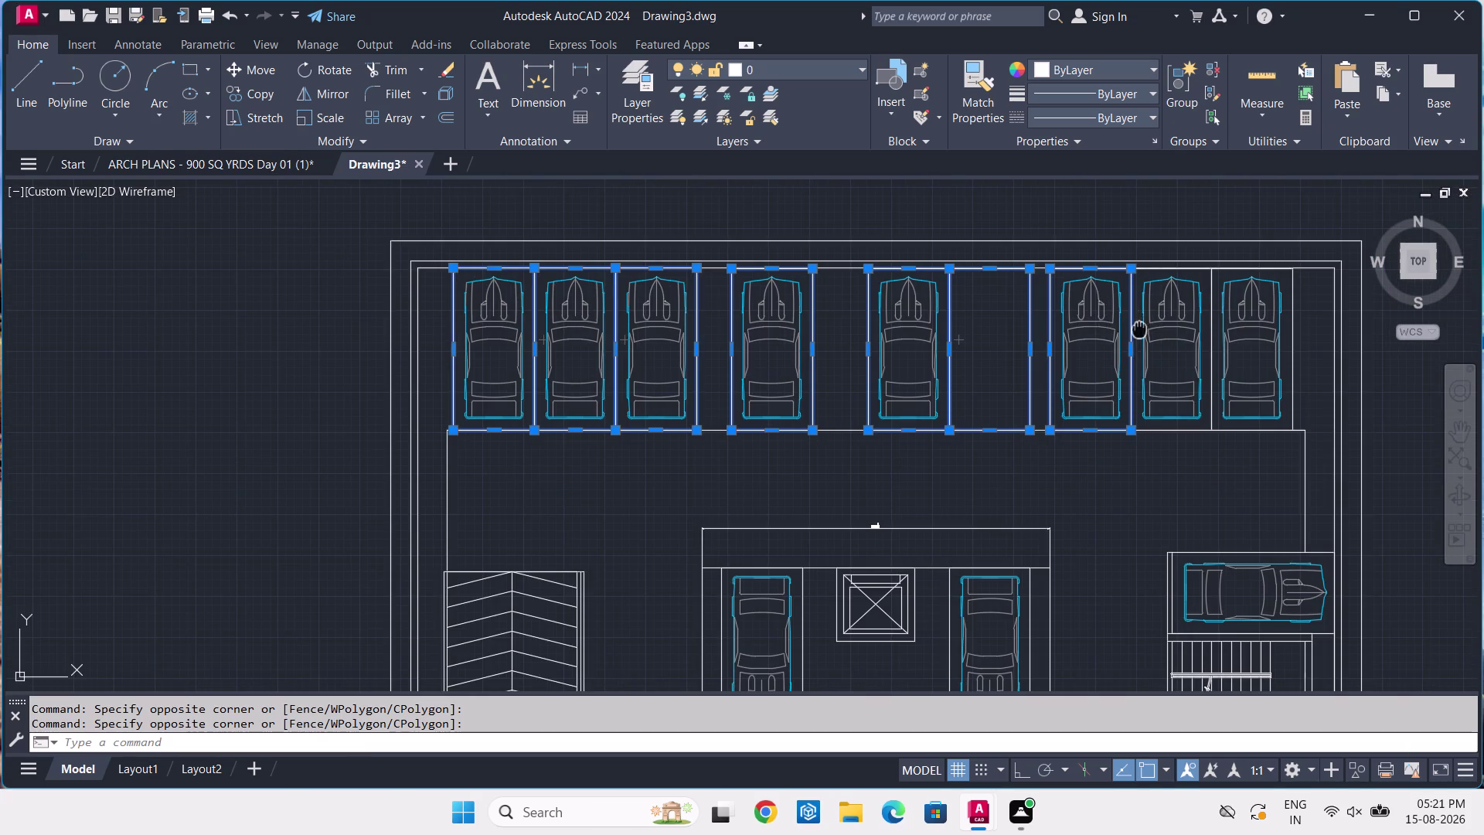
middle_drag(1139, 330, 859, 355)
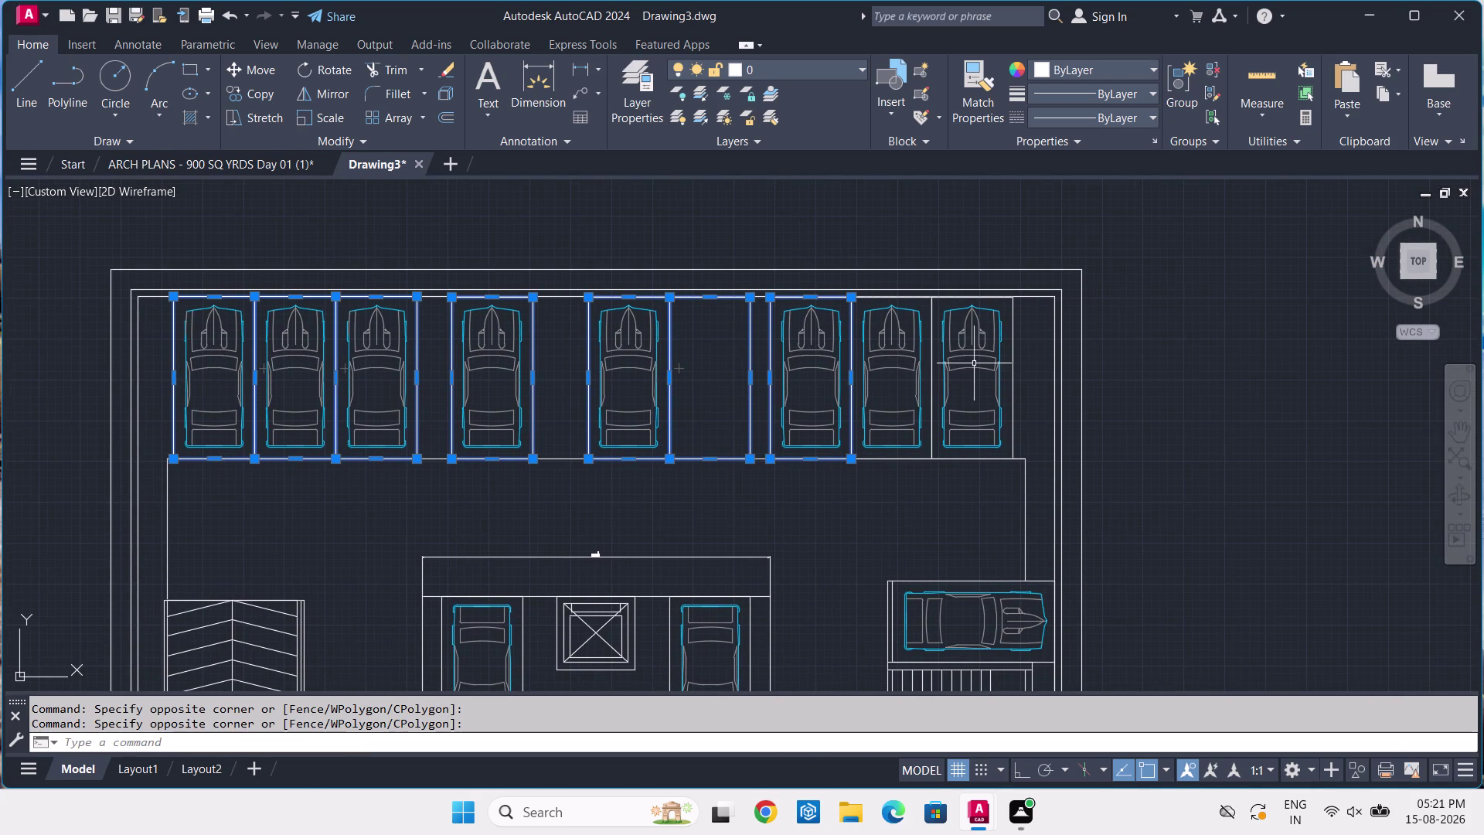
scroll(up, 3)
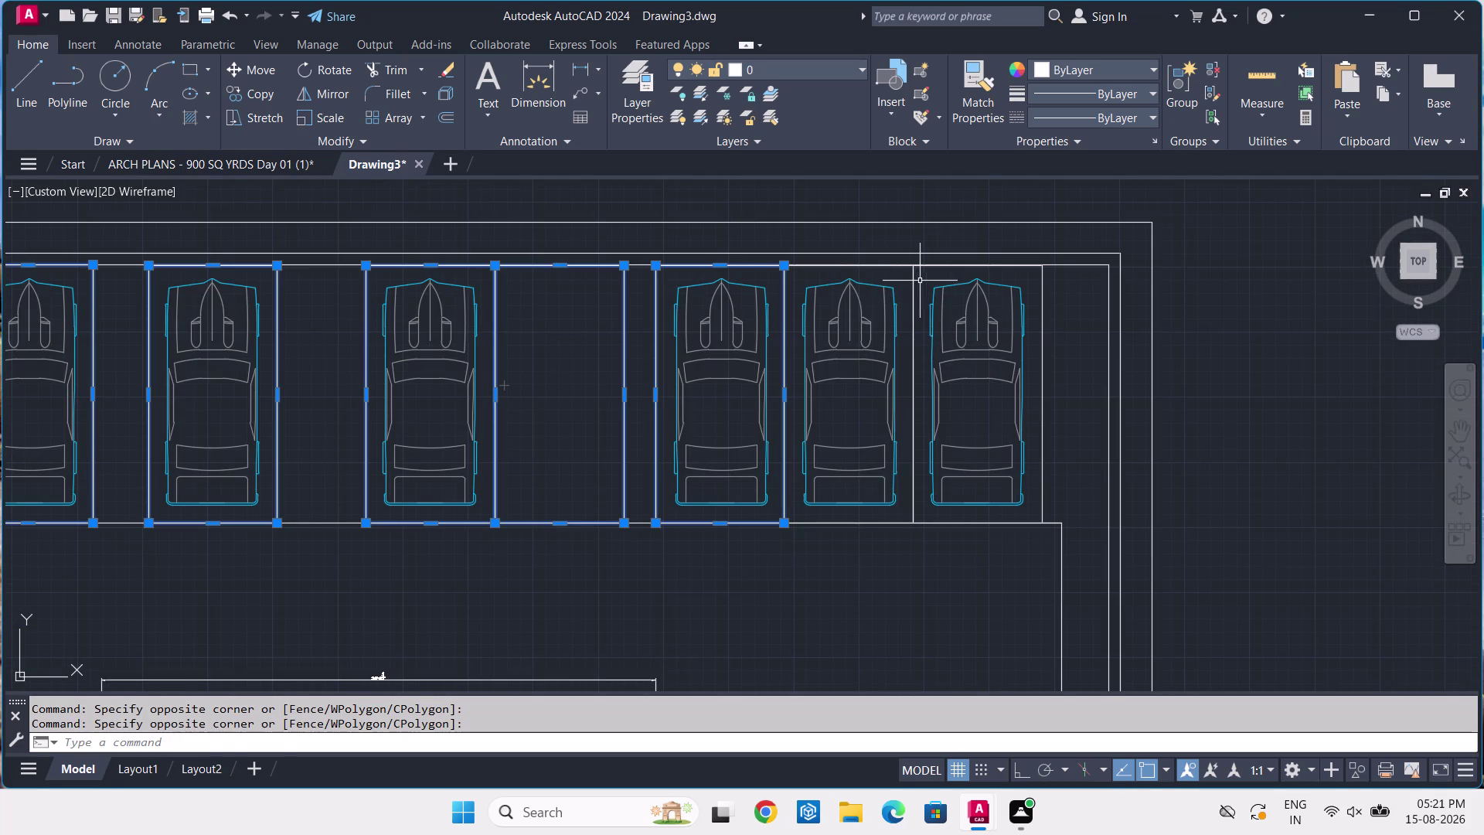
click(921, 281)
click(903, 283)
Add the bay outline left of the crossed lift shaft to the selection.
scroll(down, 3)
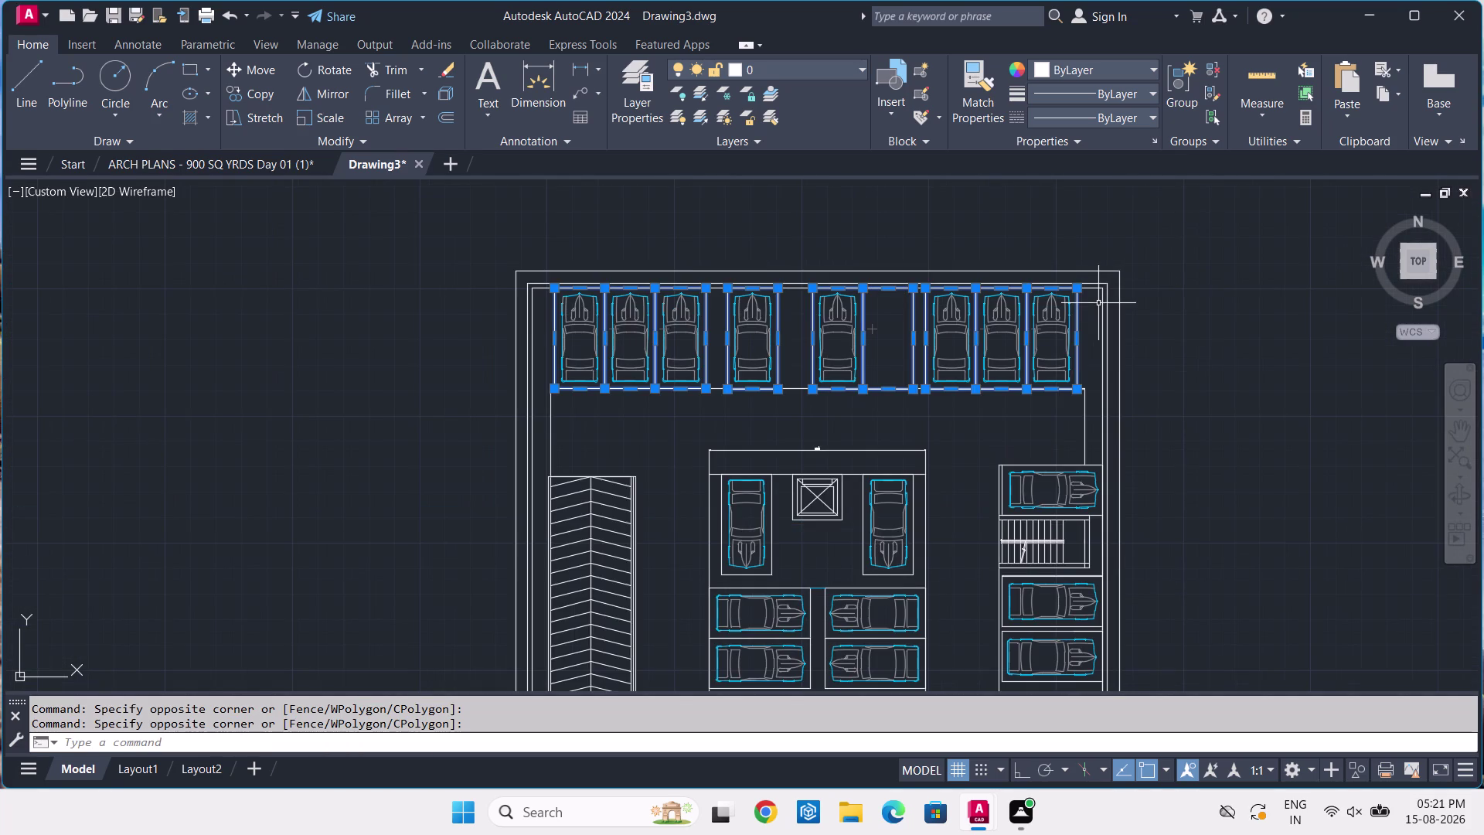
middle_drag(1047, 425, 1027, 329)
scroll(up, 3)
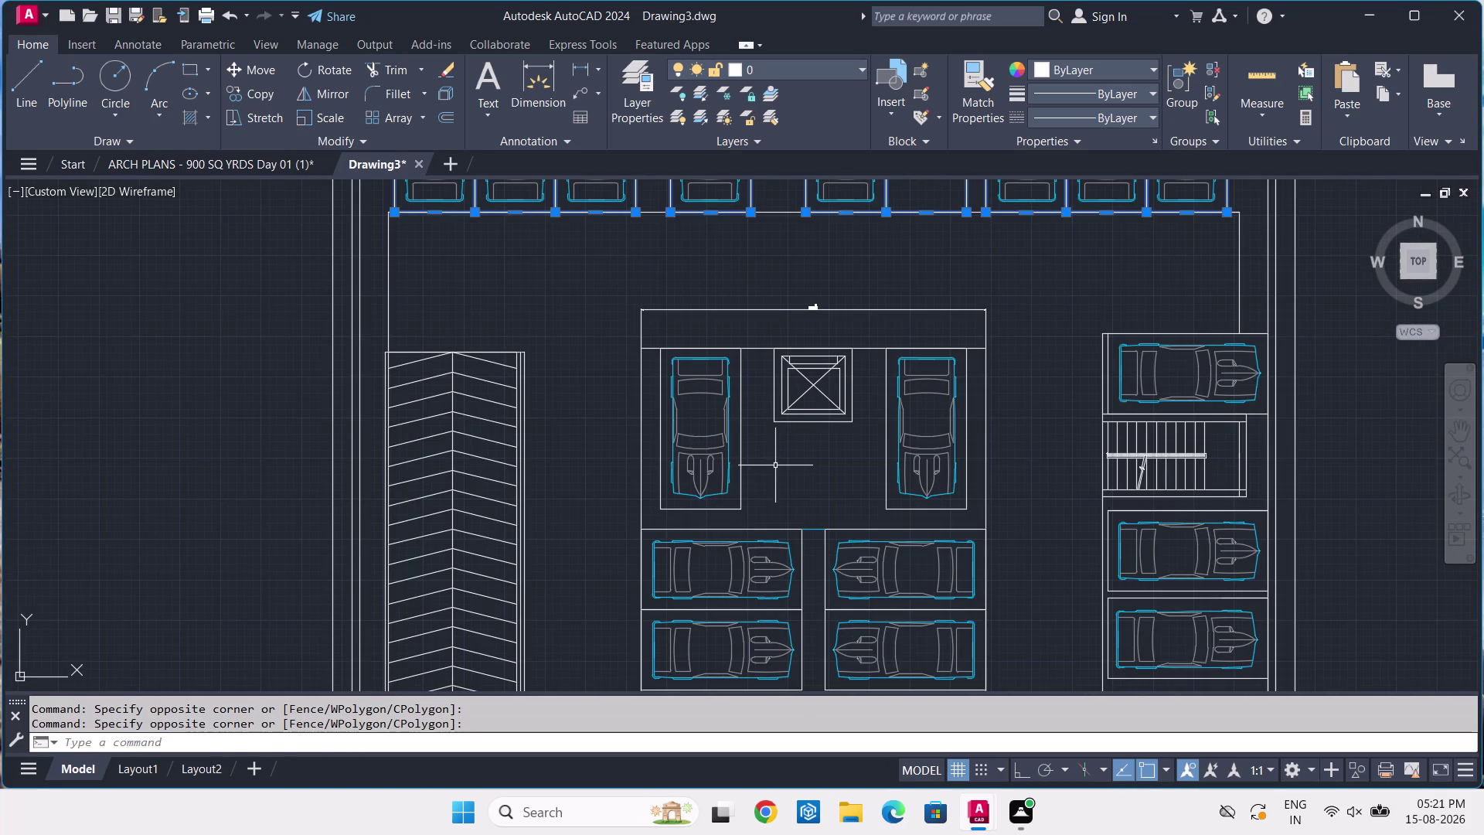
click(752, 493)
click(736, 513)
scroll(up, 3)
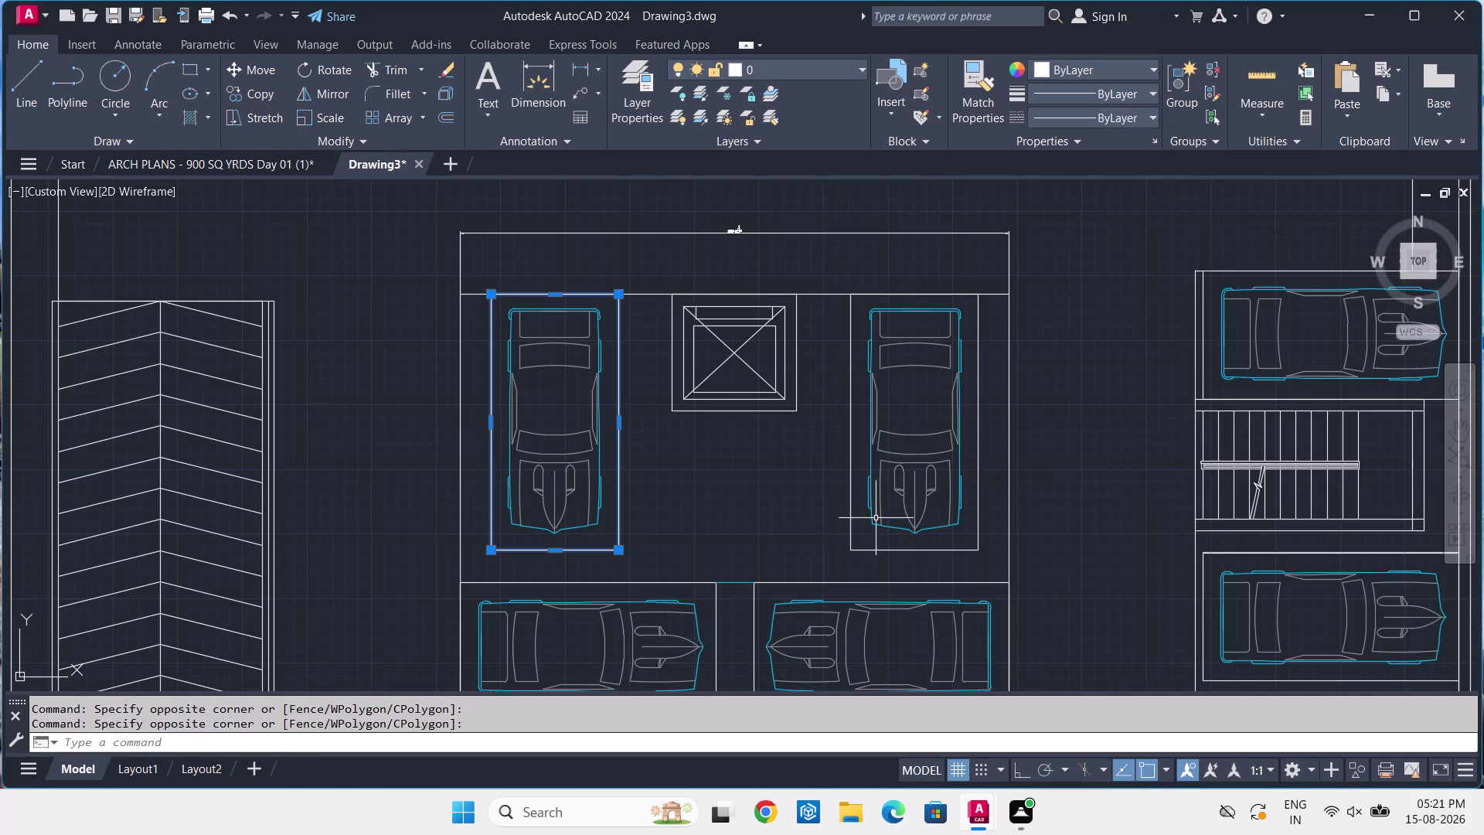
Add more right-hand bay outlines to the selection and pan across the plan.
click(872, 525)
click(819, 553)
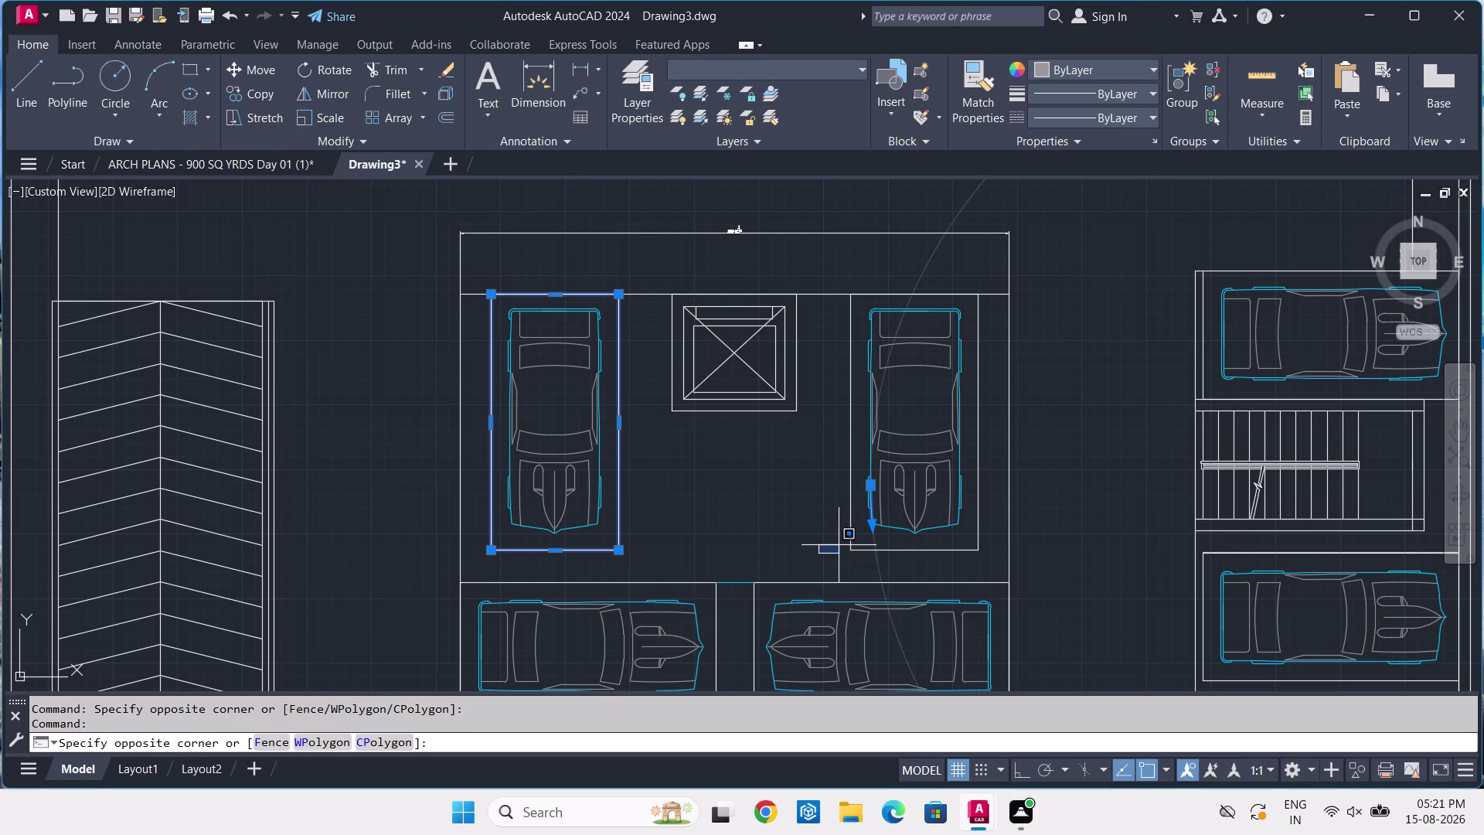
click(862, 547)
click(864, 541)
click(833, 556)
scroll(down, 3)
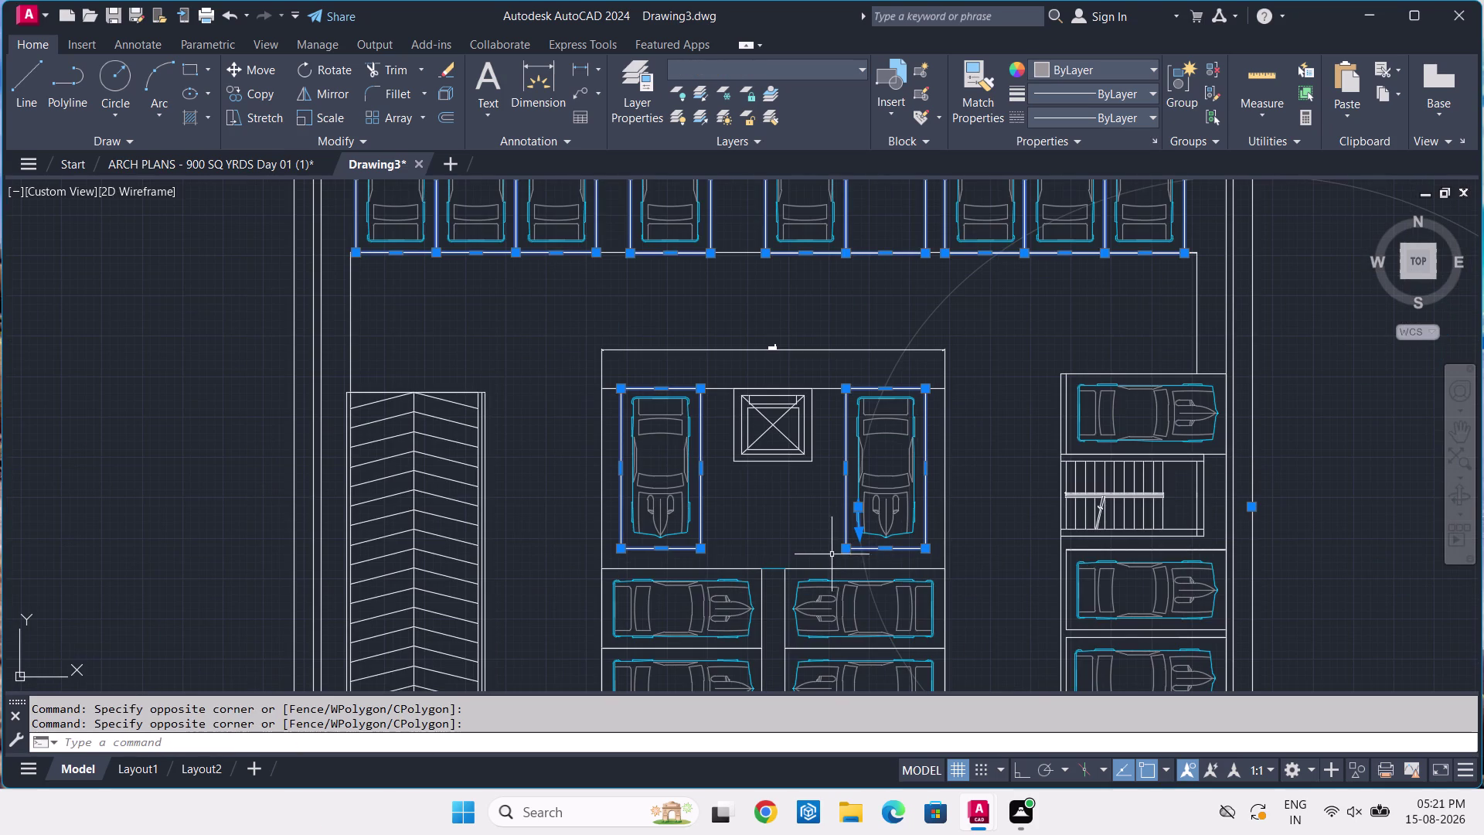
middle_drag(830, 558, 774, 485)
scroll(down, 3)
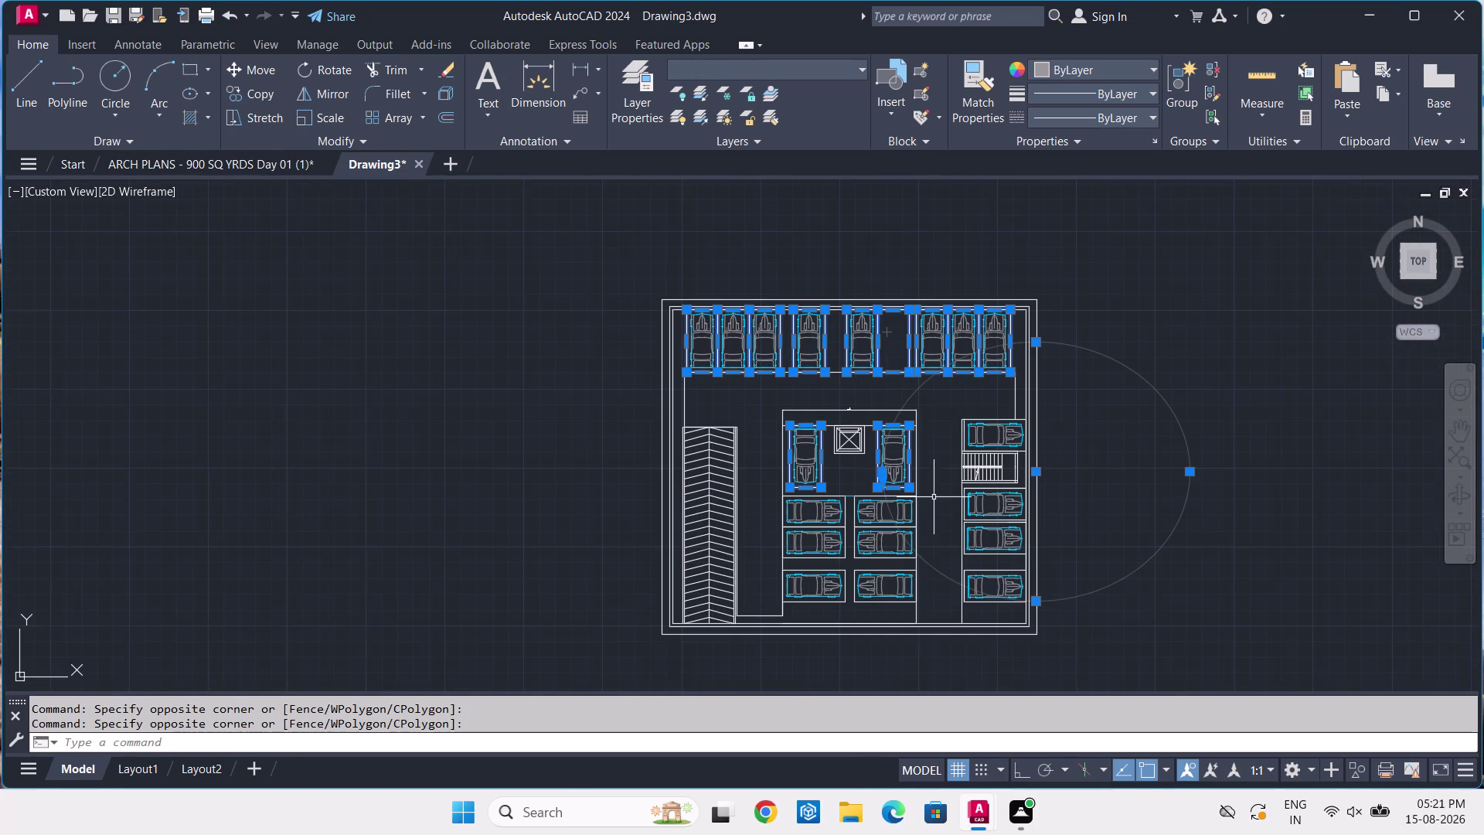
scroll(up, 3)
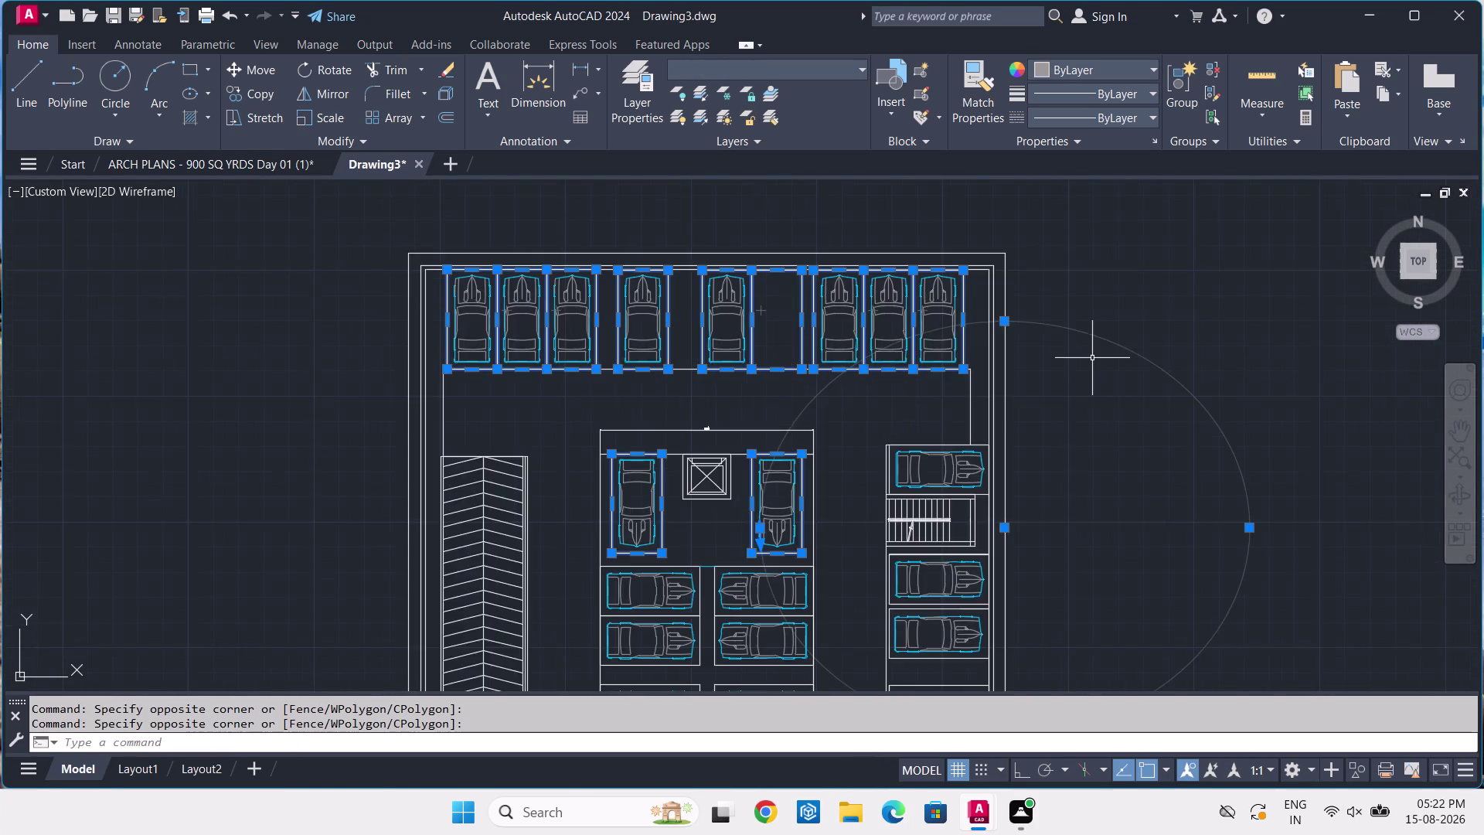
scroll(up, 3)
middle_drag(1023, 339, 1096, 550)
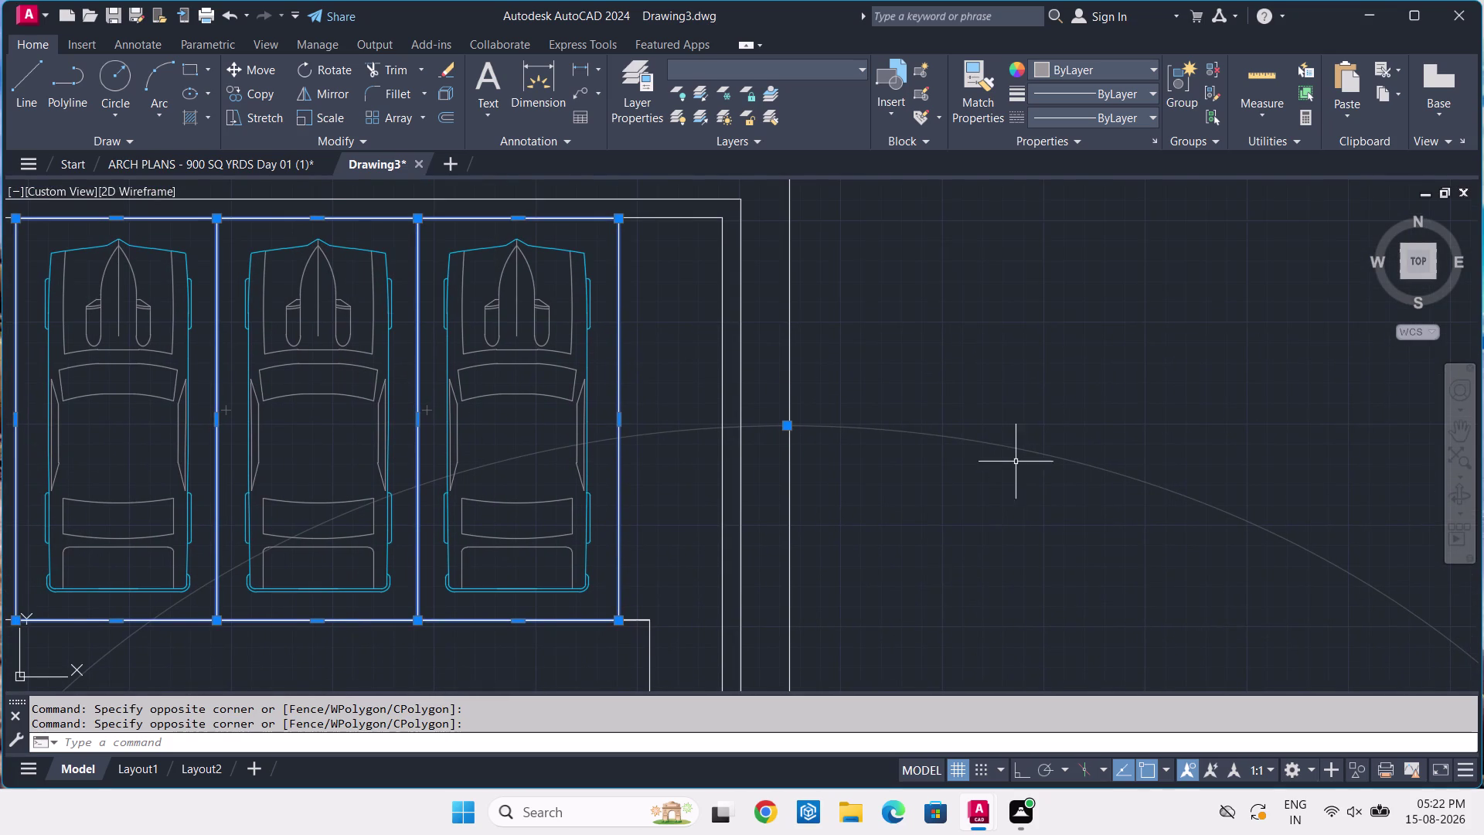
Undo the accidental orbit that tilted the parking plan.
click(869, 371)
click(735, 472)
middle_drag(663, 481, 973, 398)
scroll(down, 3)
scroll(down, 3)
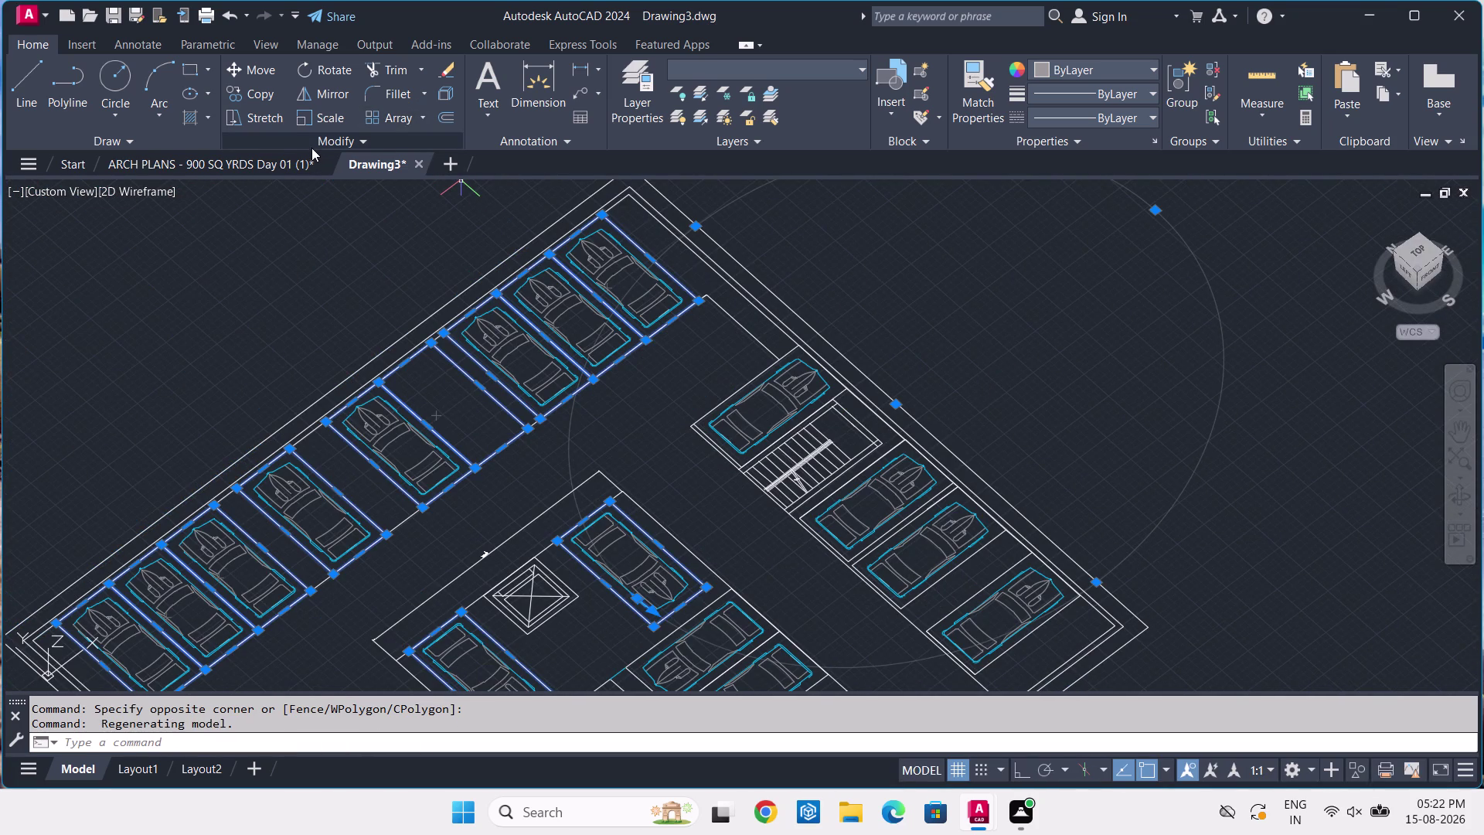
click(235, 16)
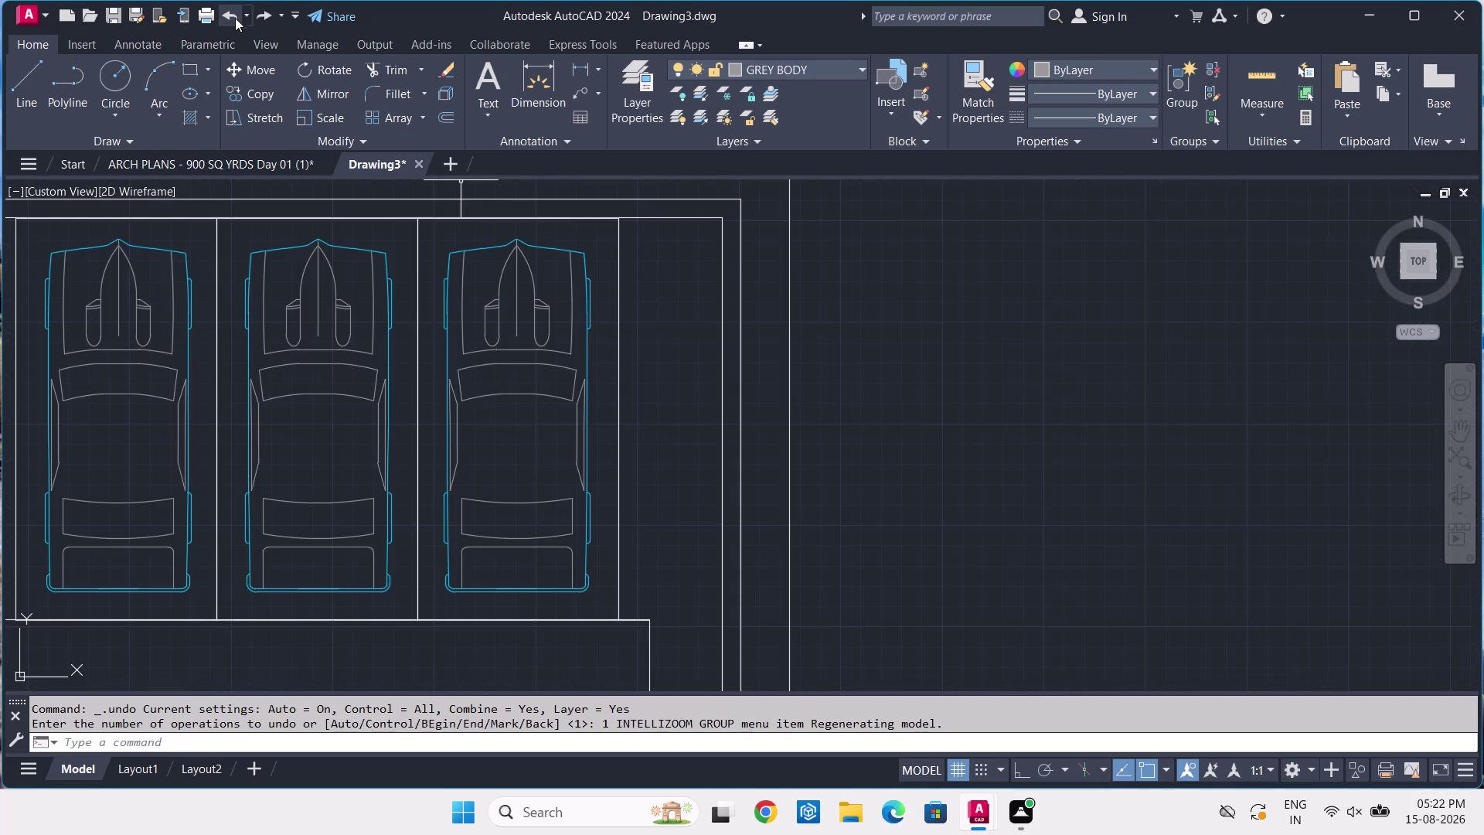
Zoom to the top row of bays and start a crossing window over one car.
scroll(down, 3)
scroll(down, 3)
middle_drag(807, 471, 905, 430)
scroll(down, 3)
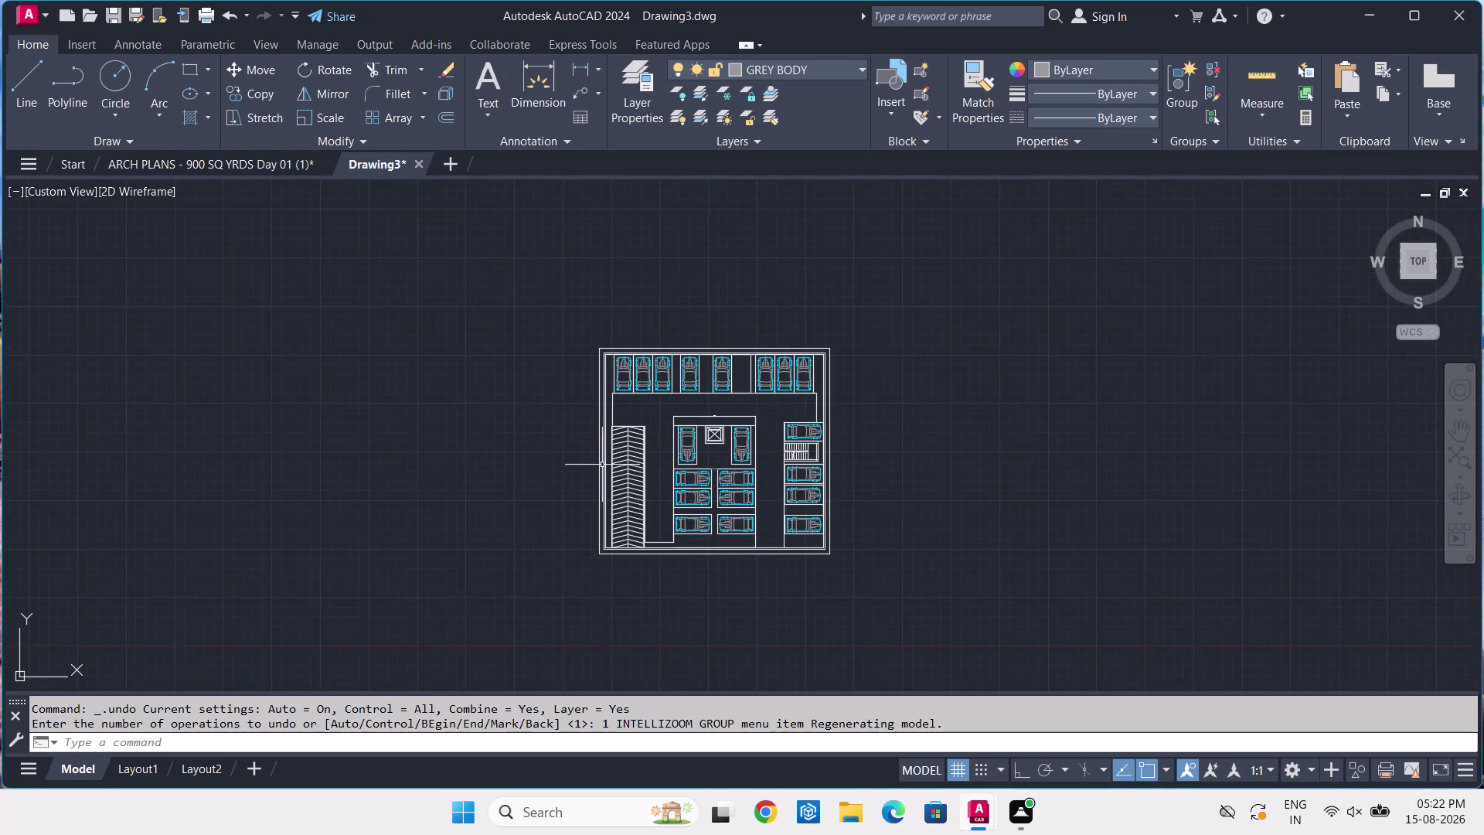
scroll(up, 3)
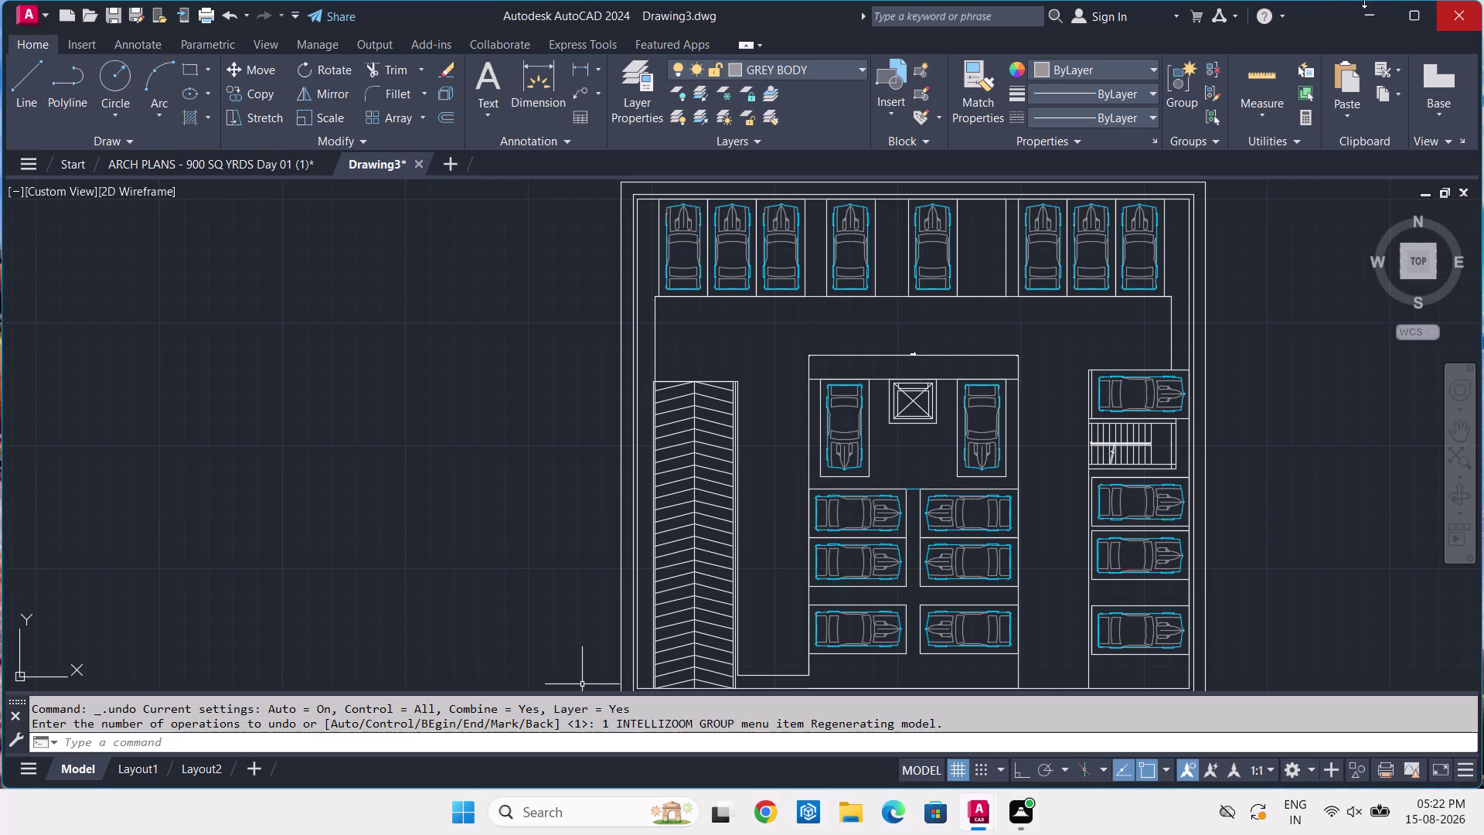
scroll(up, 3)
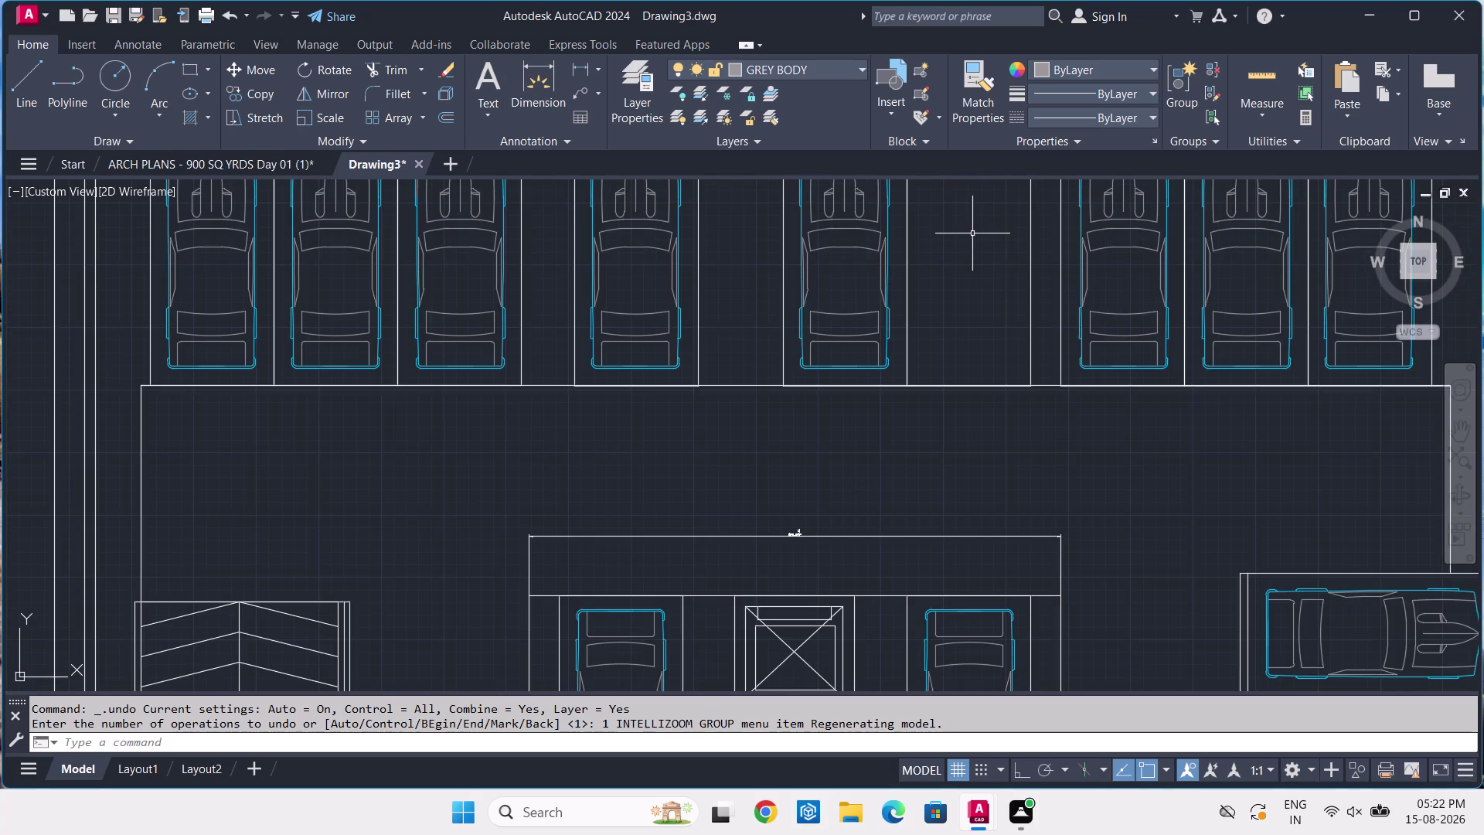
middle_drag(972, 233, 960, 415)
scroll(up, 3)
click(1082, 355)
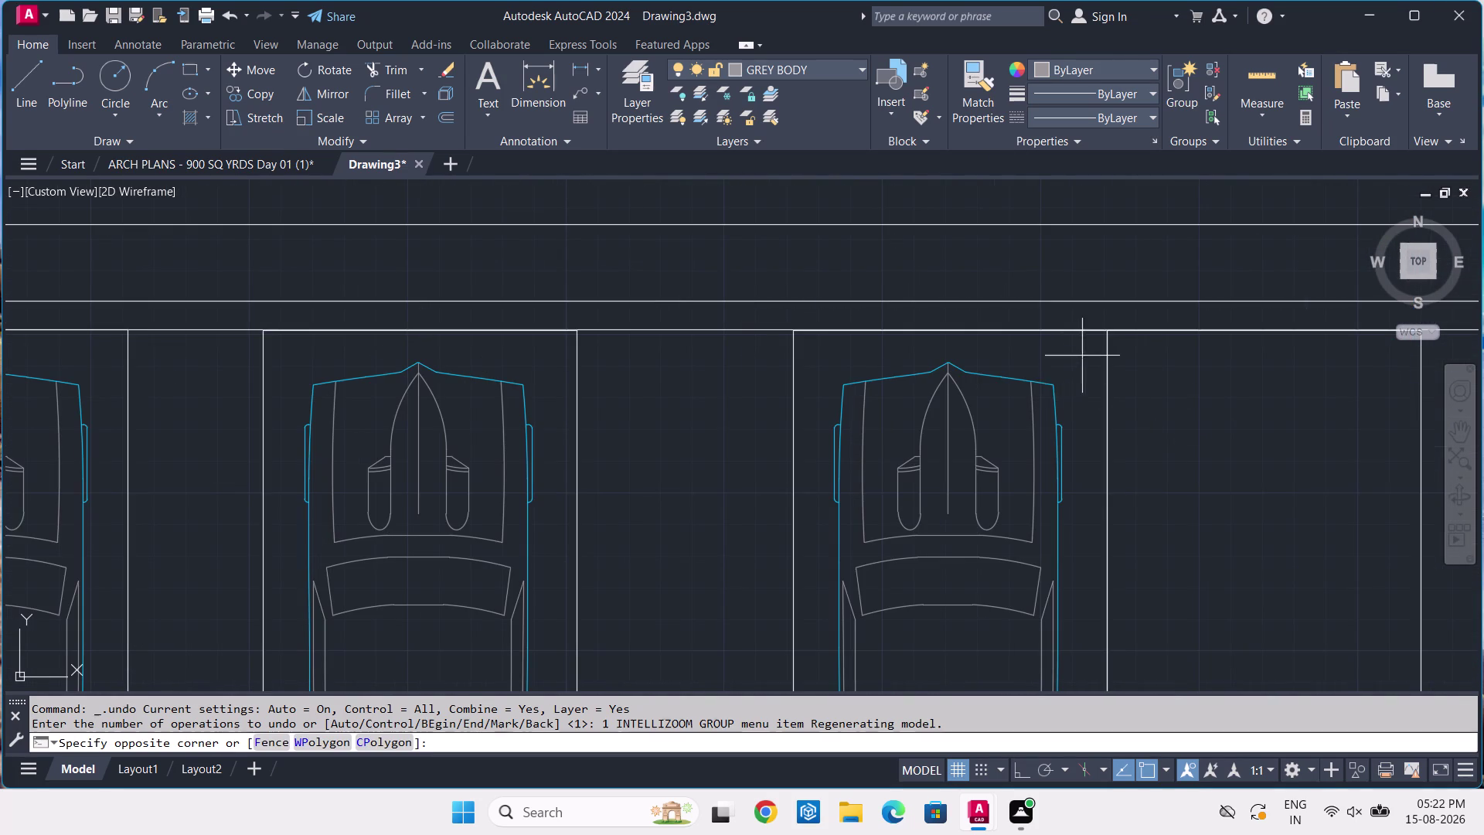
middle_drag(820, 603, 863, 375)
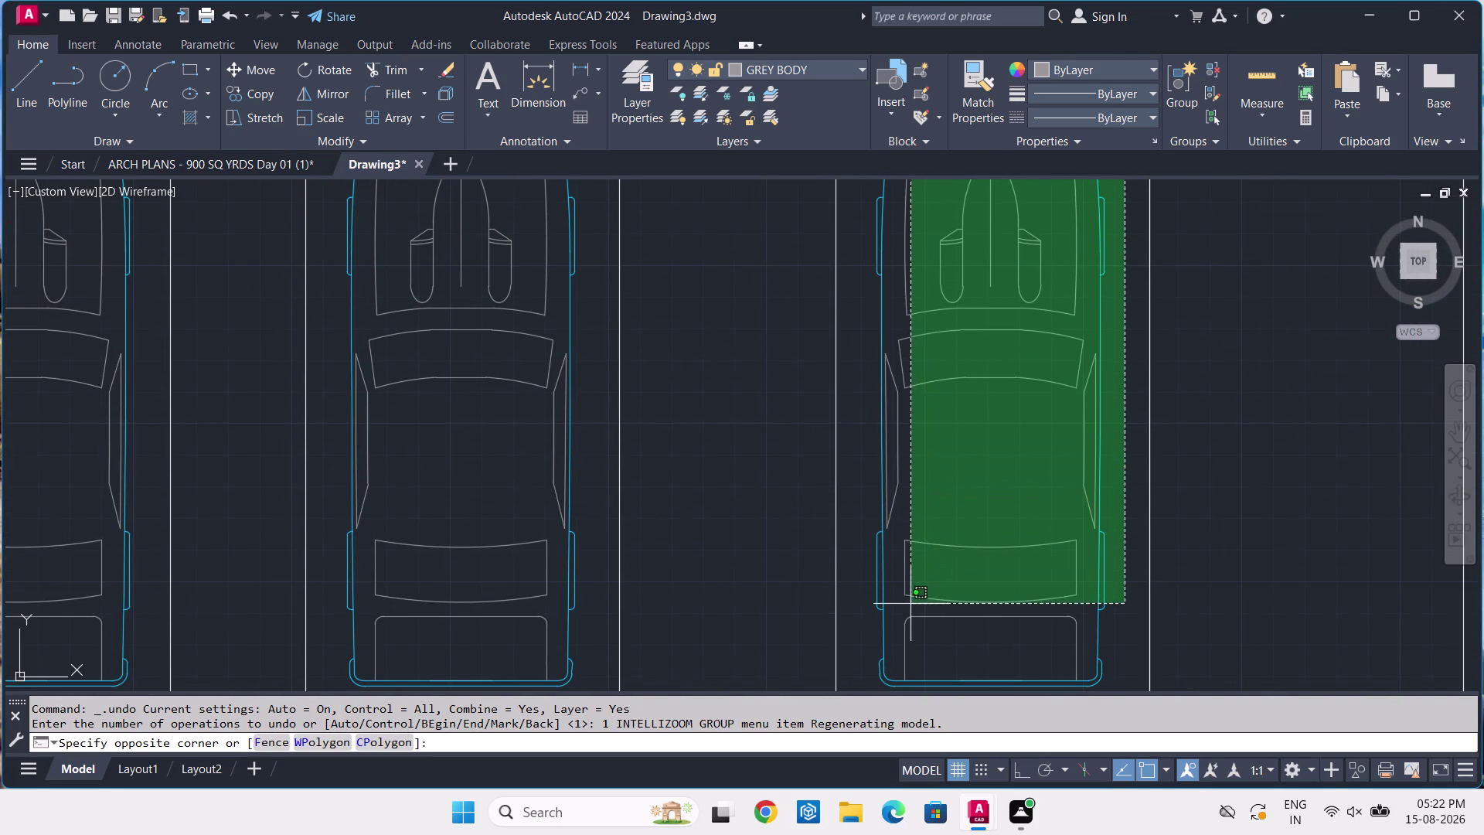
middle_drag(910, 603, 894, 542)
Copy the top-row car with CO, Ortho on, into the empty neighbouring bay.
click(849, 644)
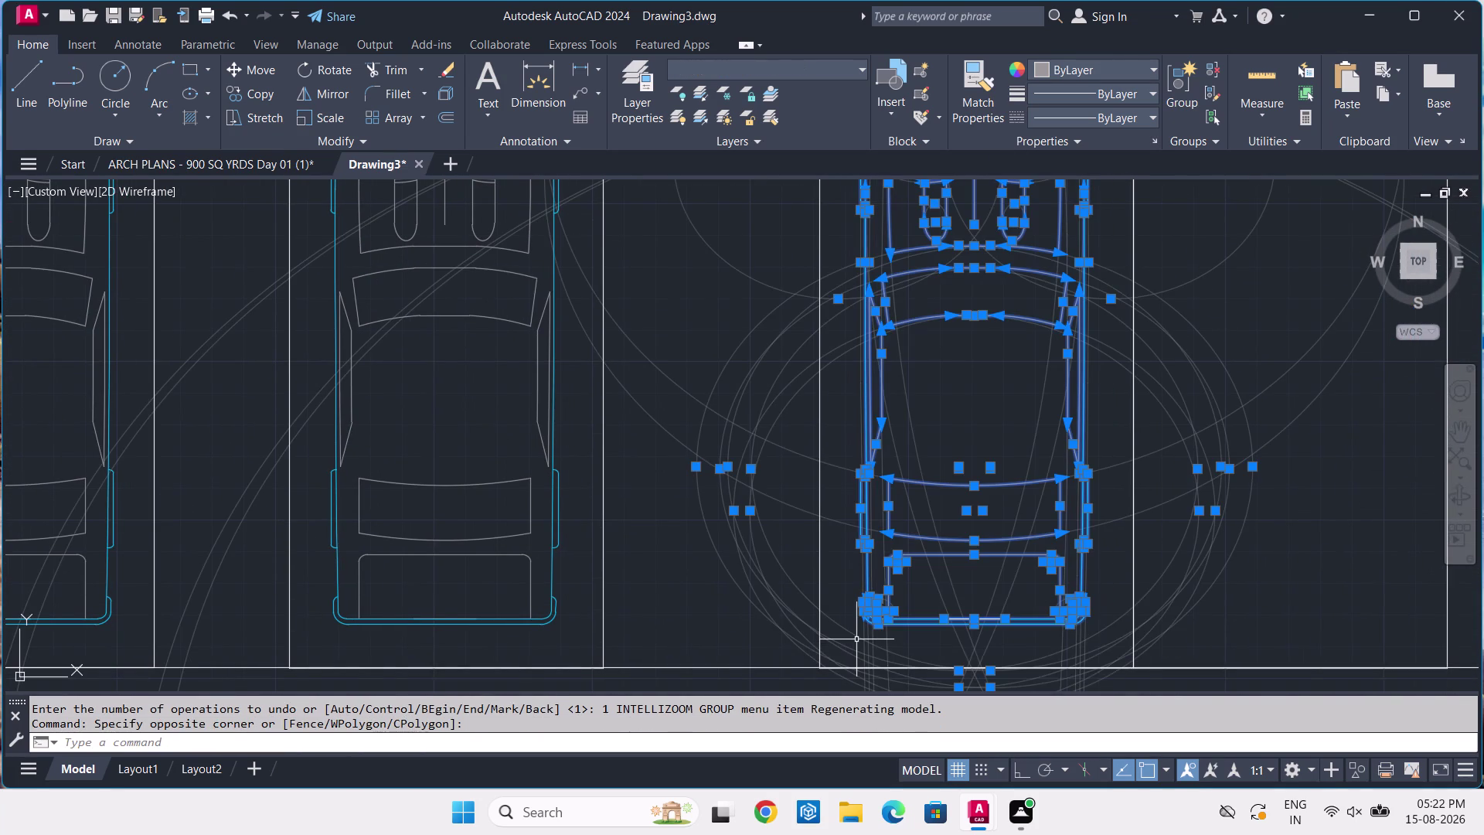
text(CO)
key(space)
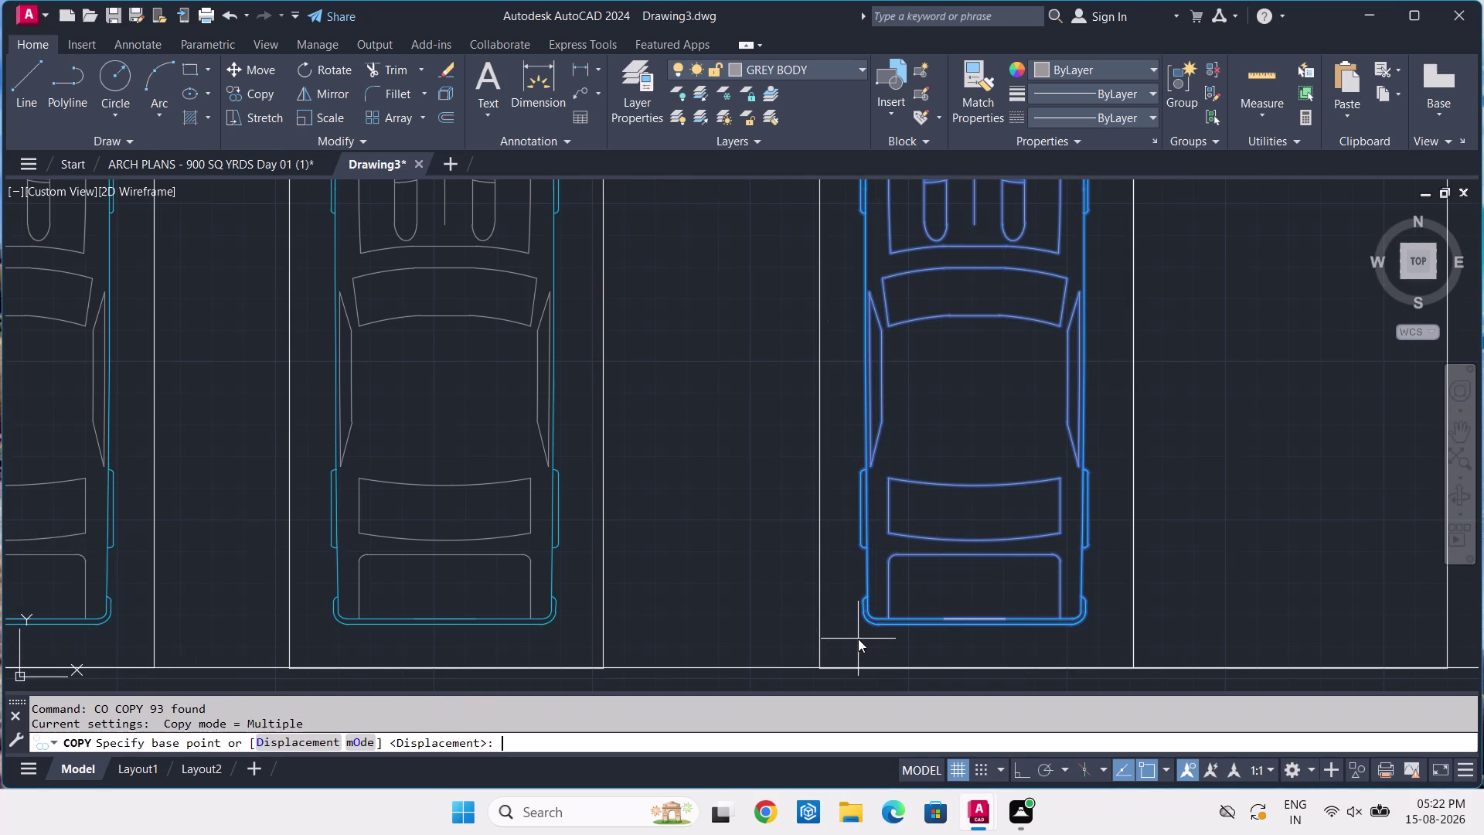
click(1030, 470)
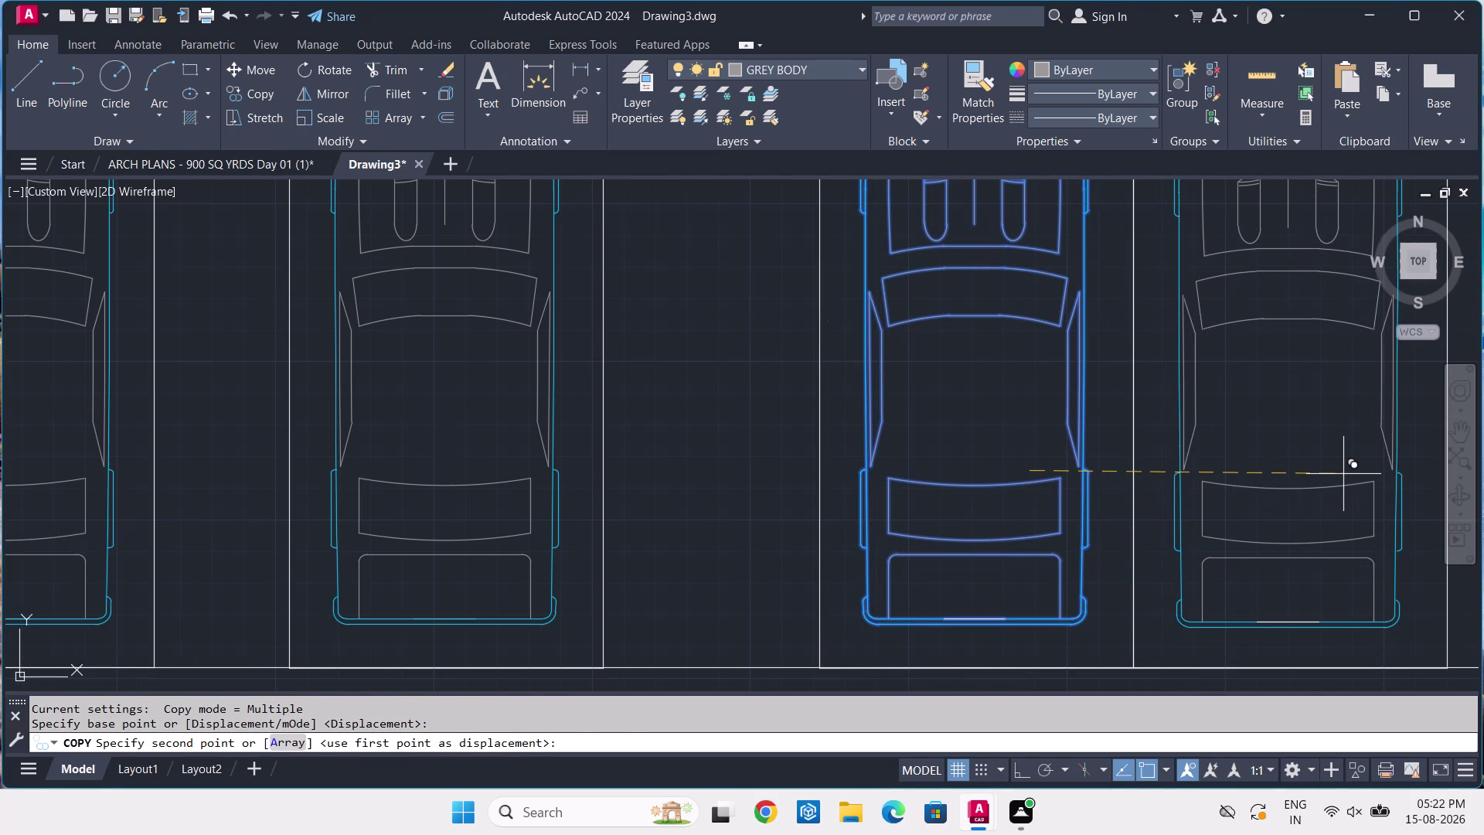
key(F8)
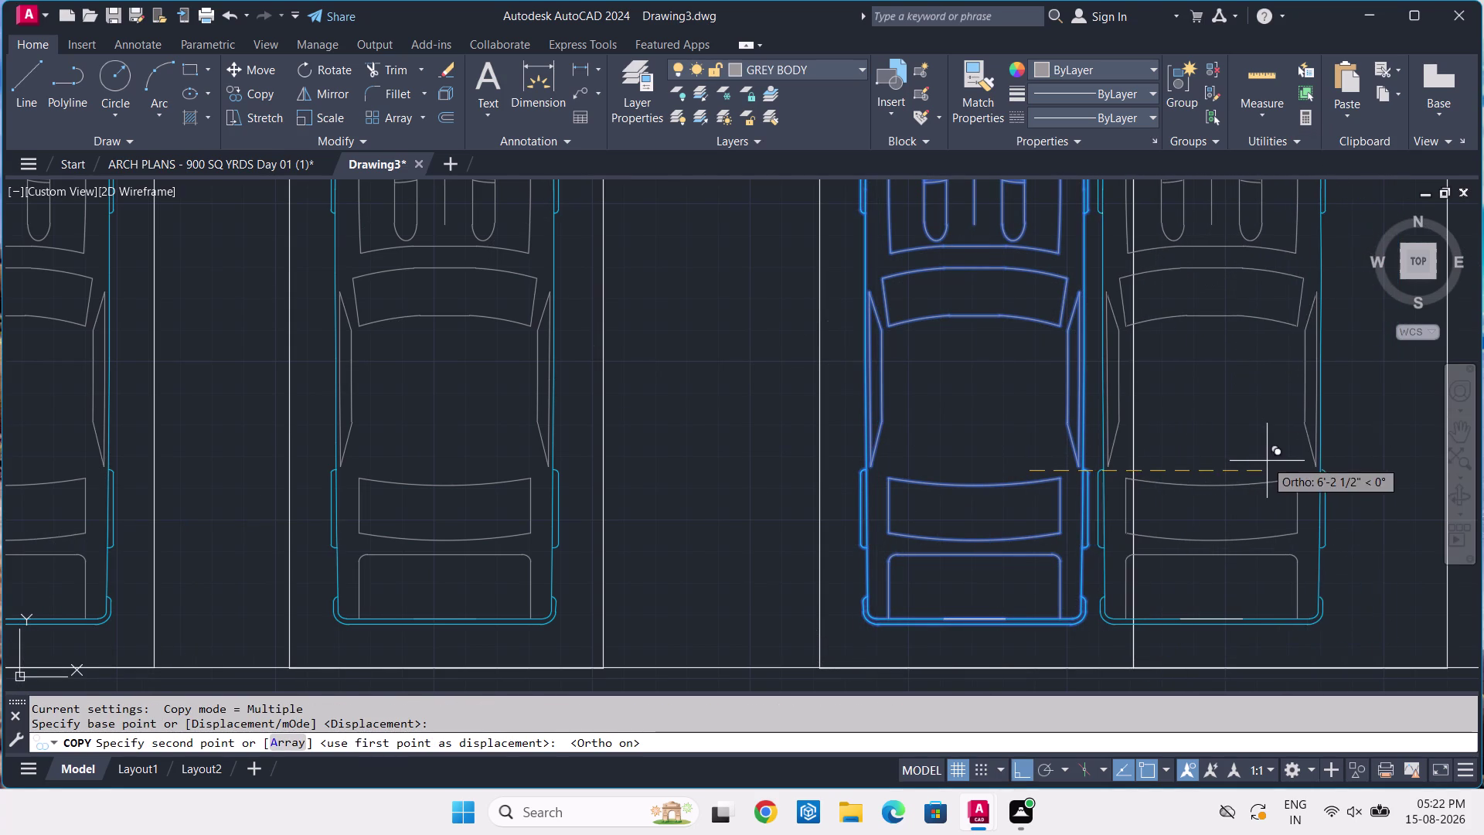
middle_drag(1265, 459, 898, 438)
scroll(down, 3)
middle_drag(940, 400, 853, 429)
scroll(up, 3)
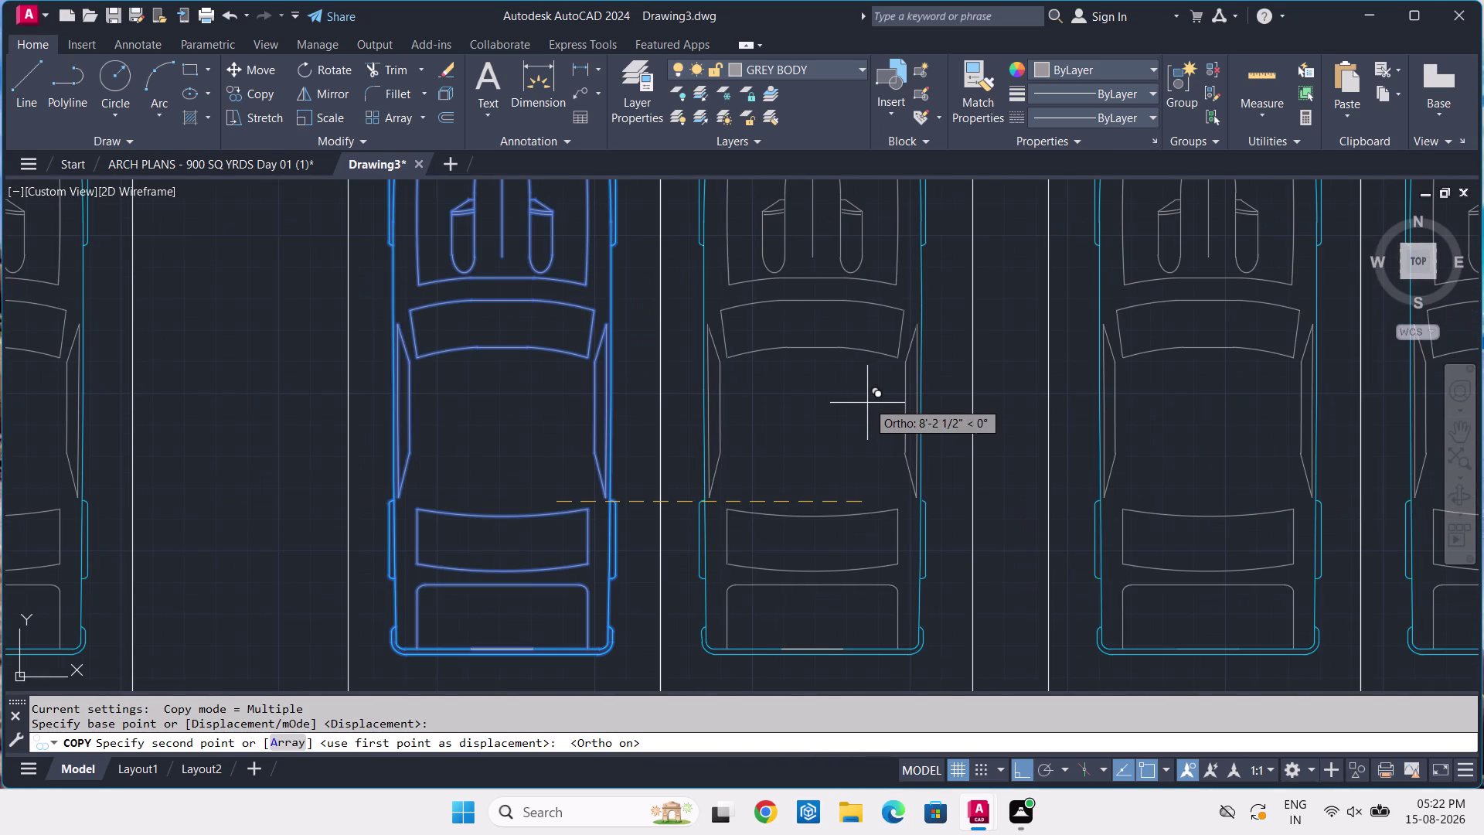
click(869, 410)
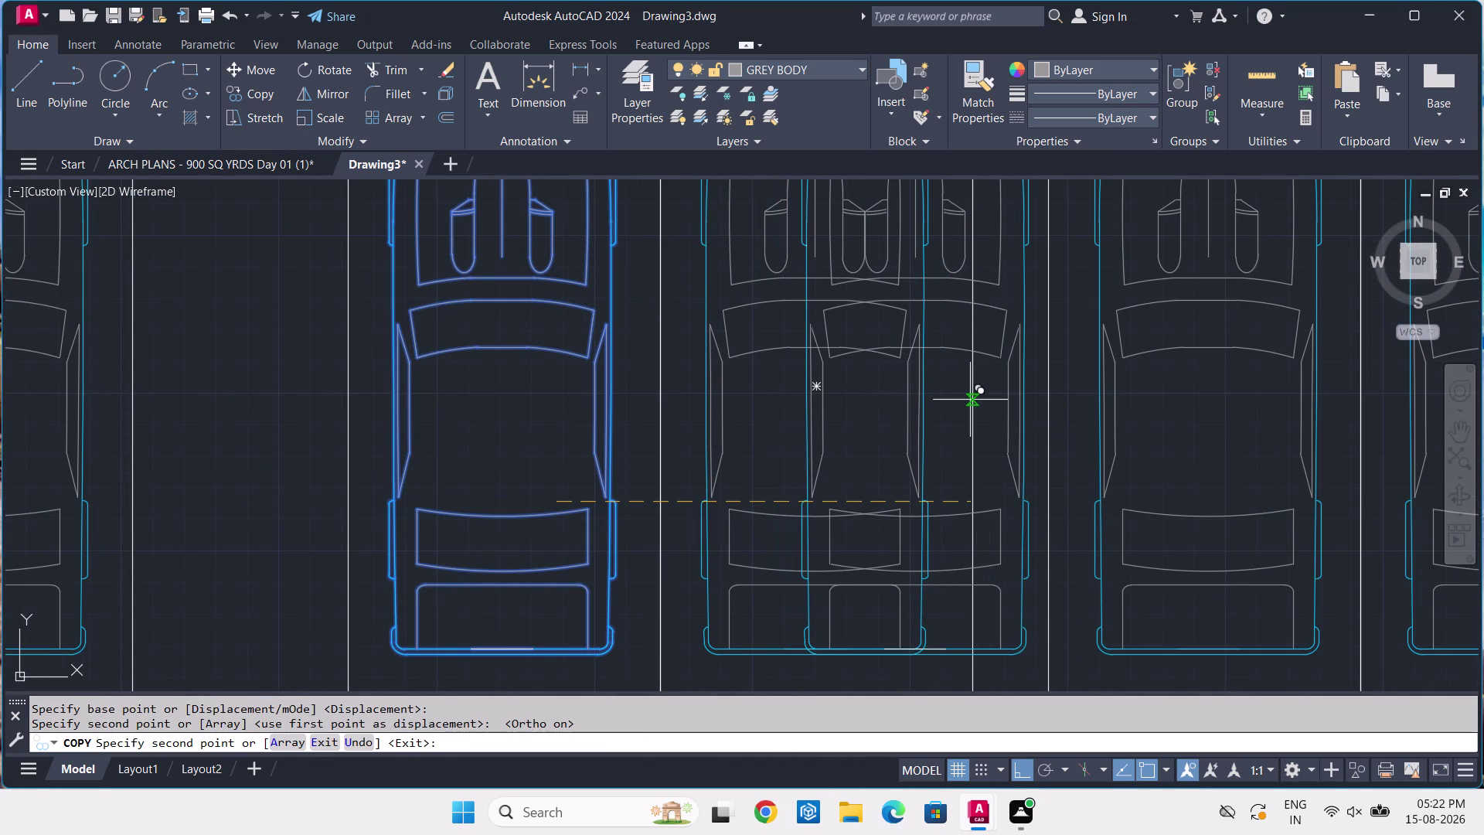
key(Return)
scroll(down, 3)
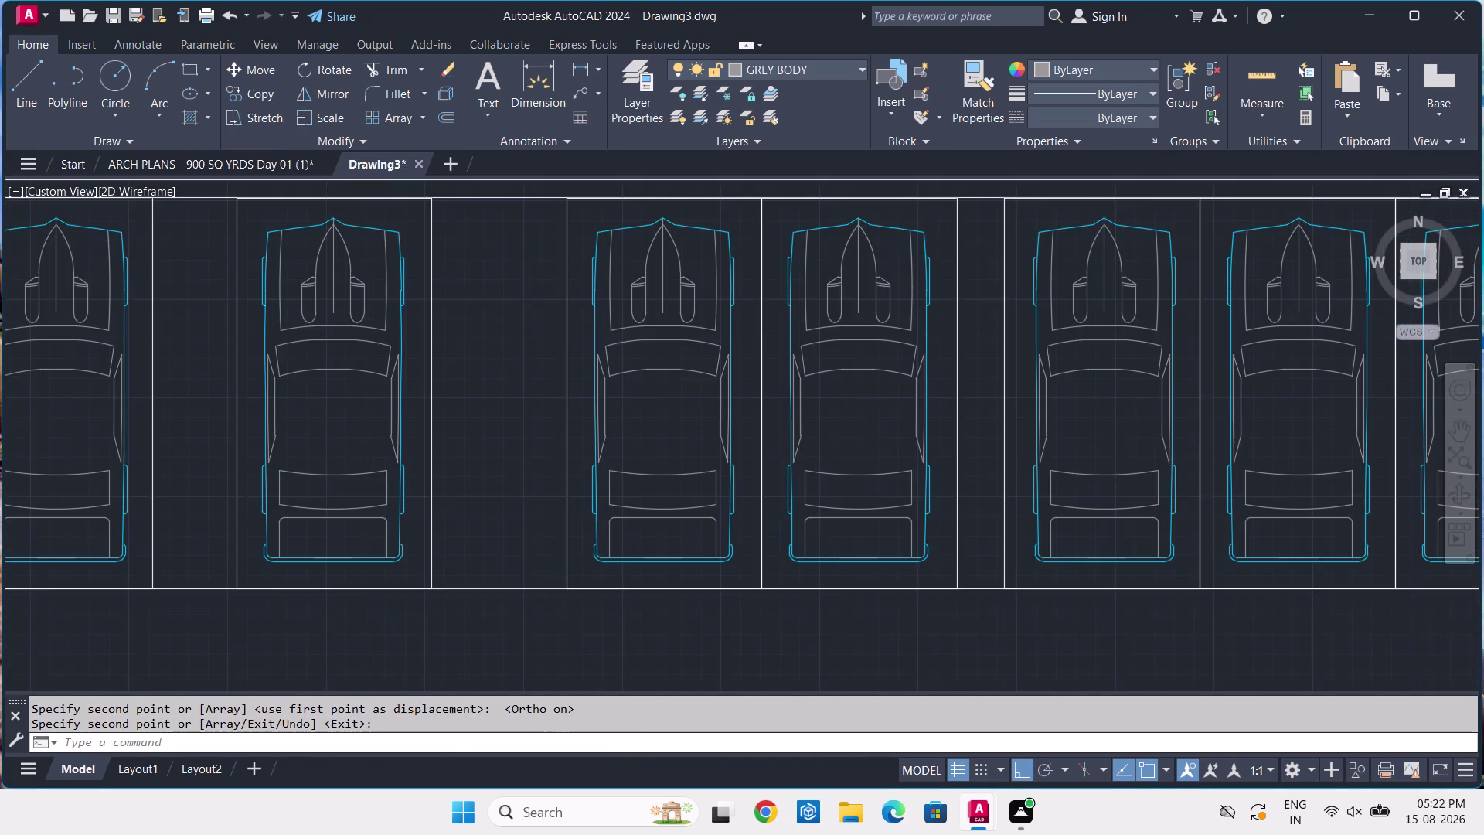